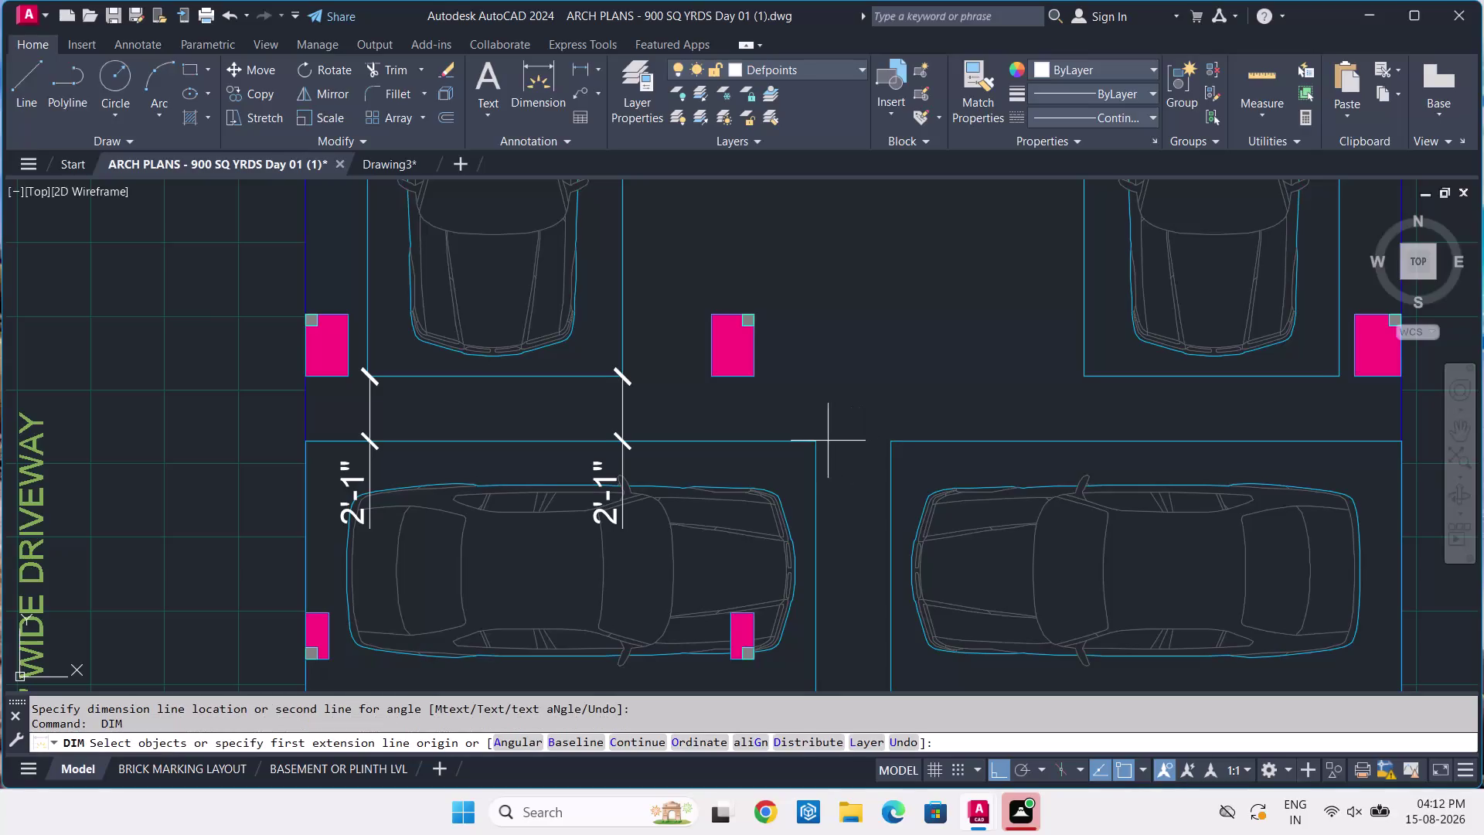
Dimension the 2'-5¼" gap between the lower parking bays, then switch to the Drawing3 tab.
click(816, 439)
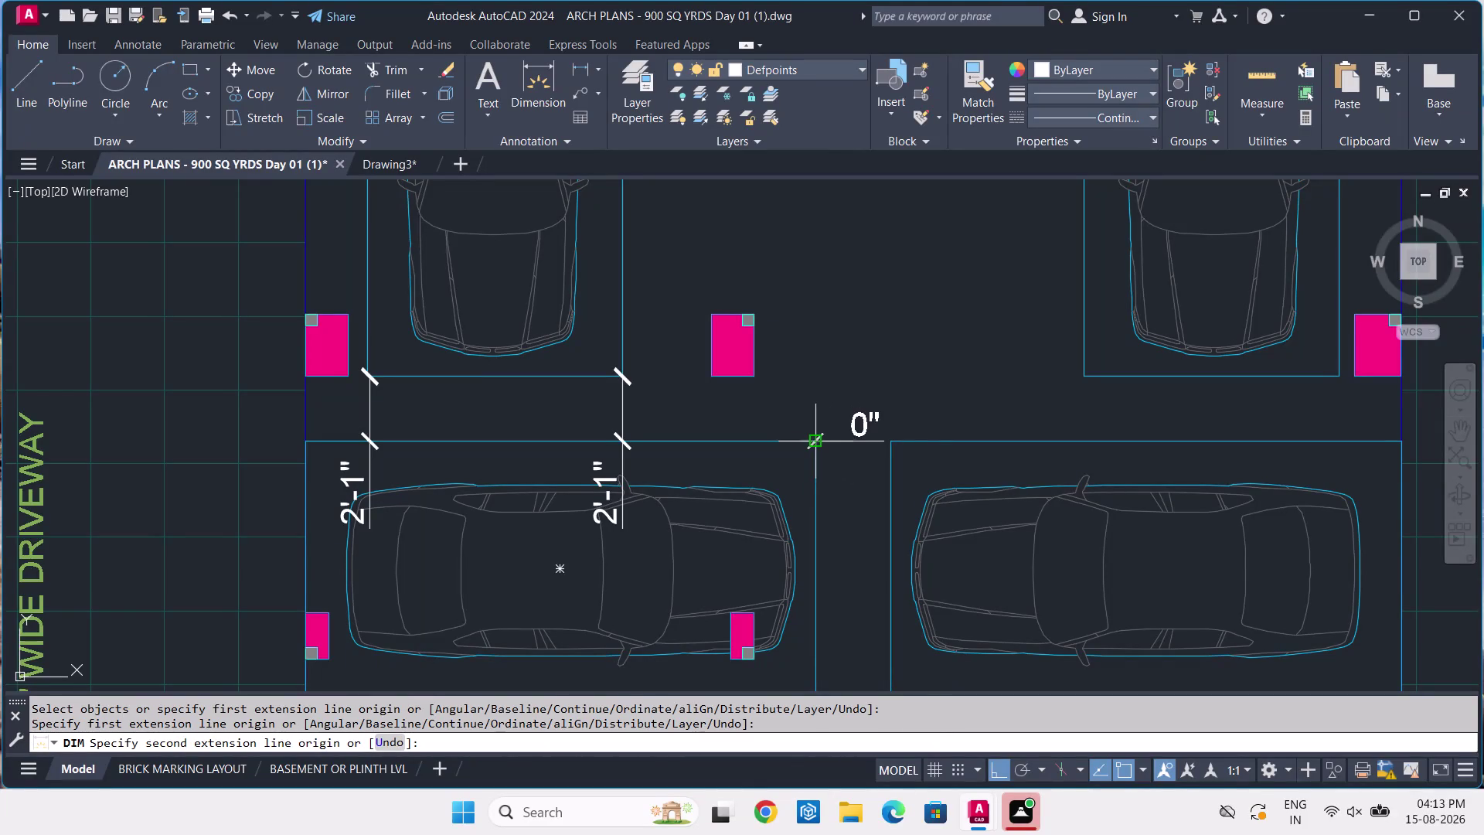
click(892, 444)
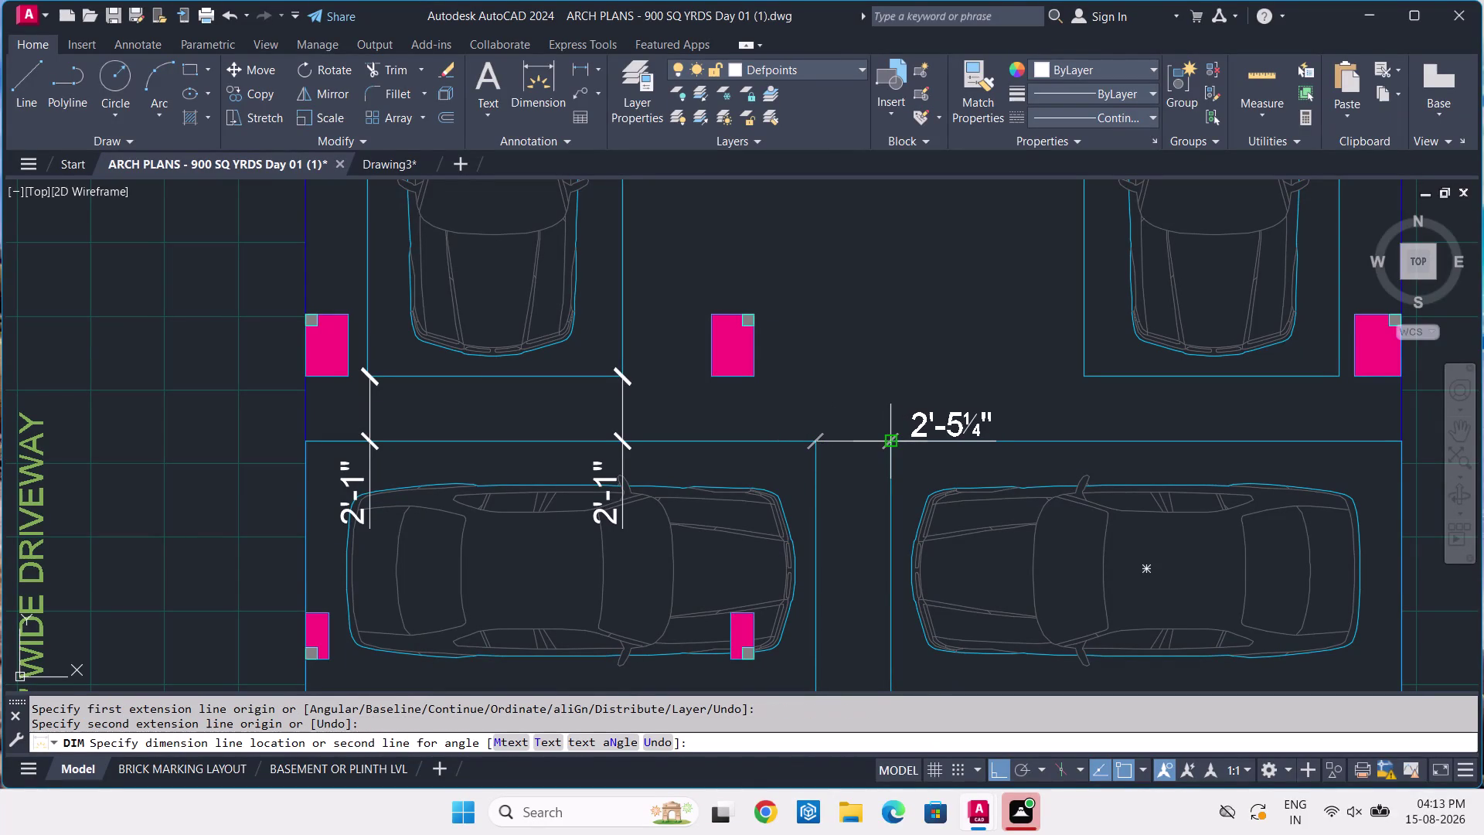
click(893, 445)
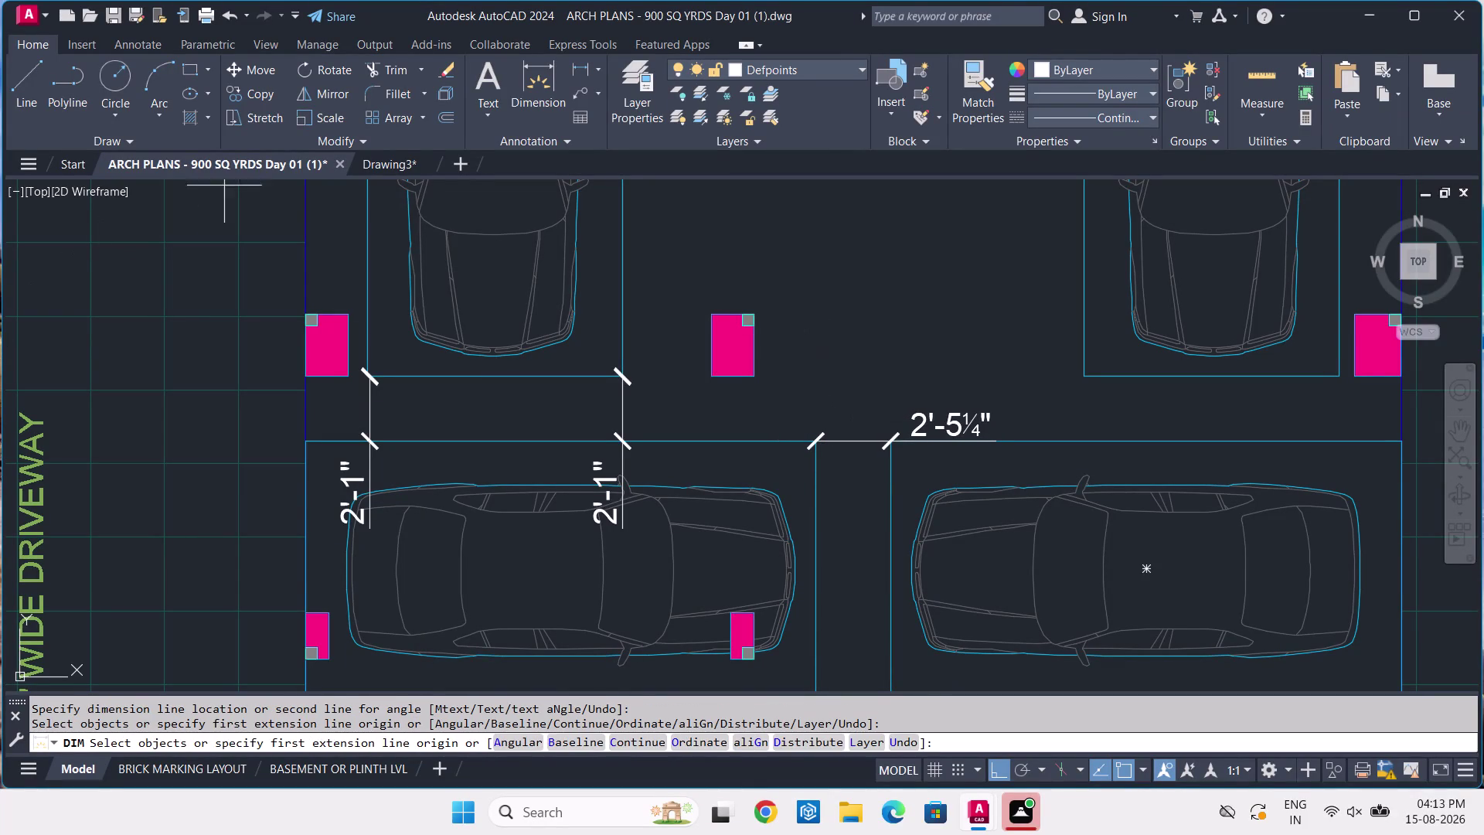
click(403, 162)
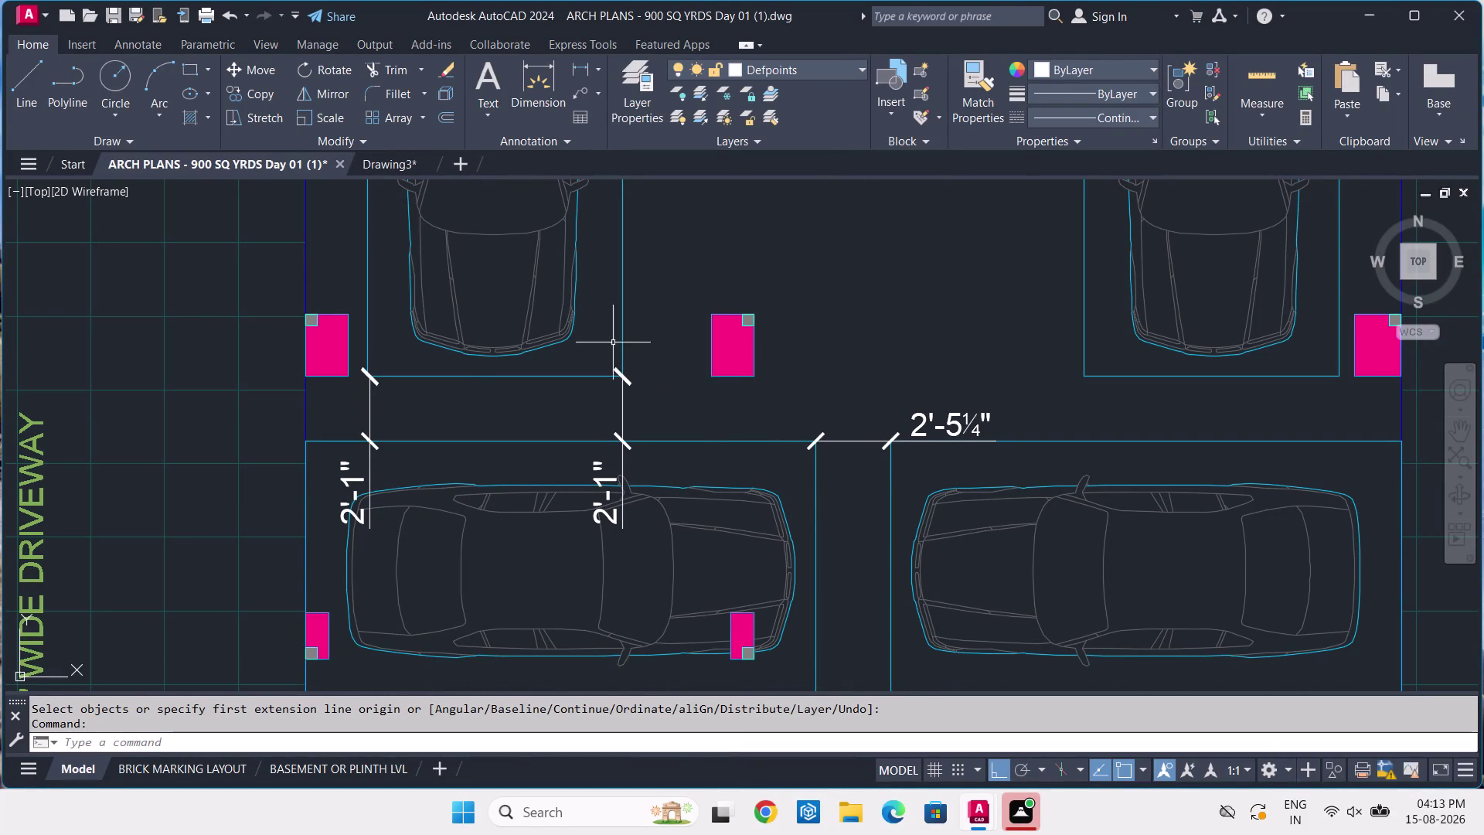
click(420, 169)
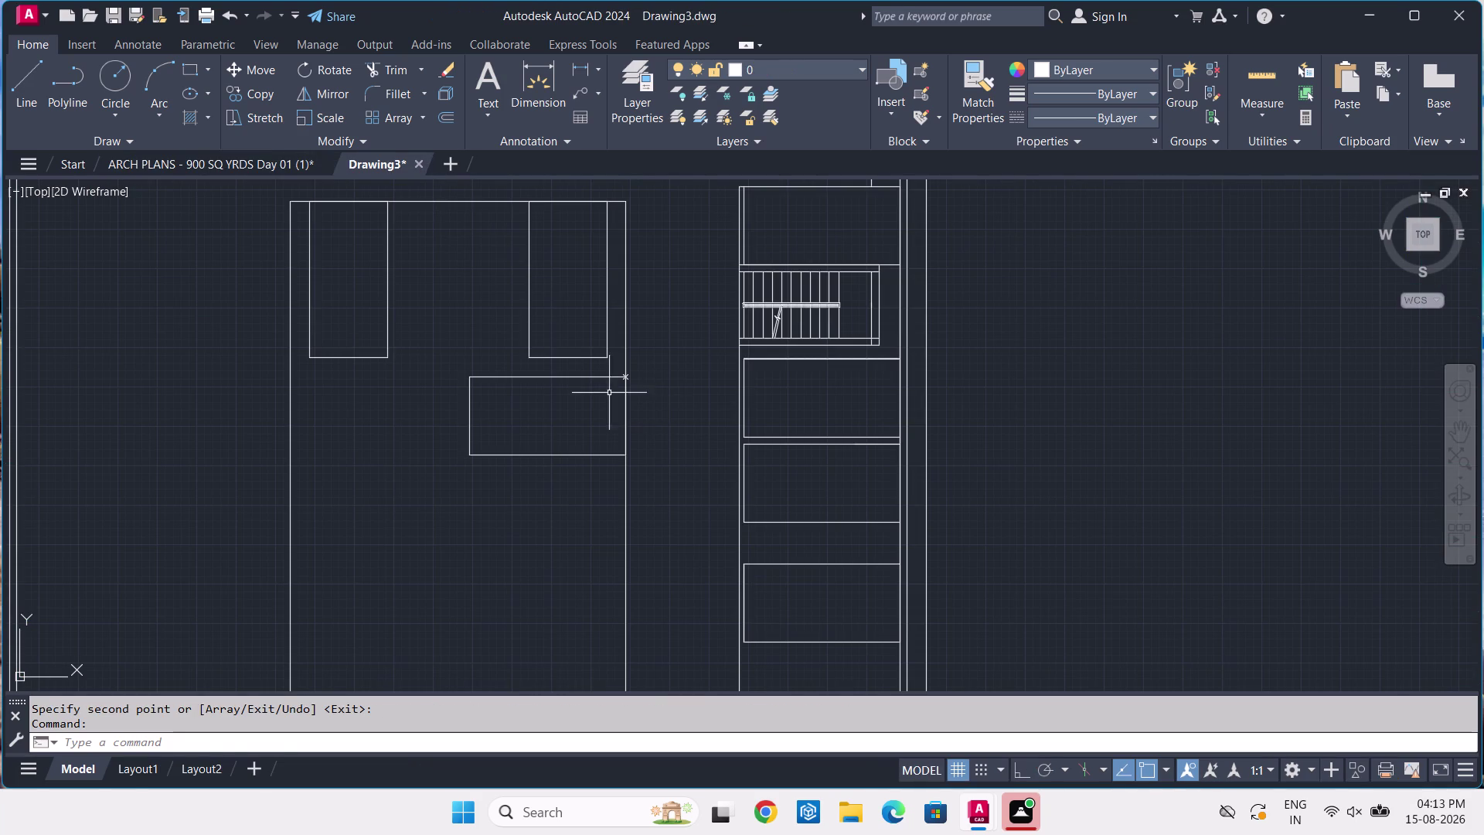
Copy the small rectangle from its top corner down to its lower corner.
click(586, 440)
click(576, 455)
click(576, 454)
click(579, 445)
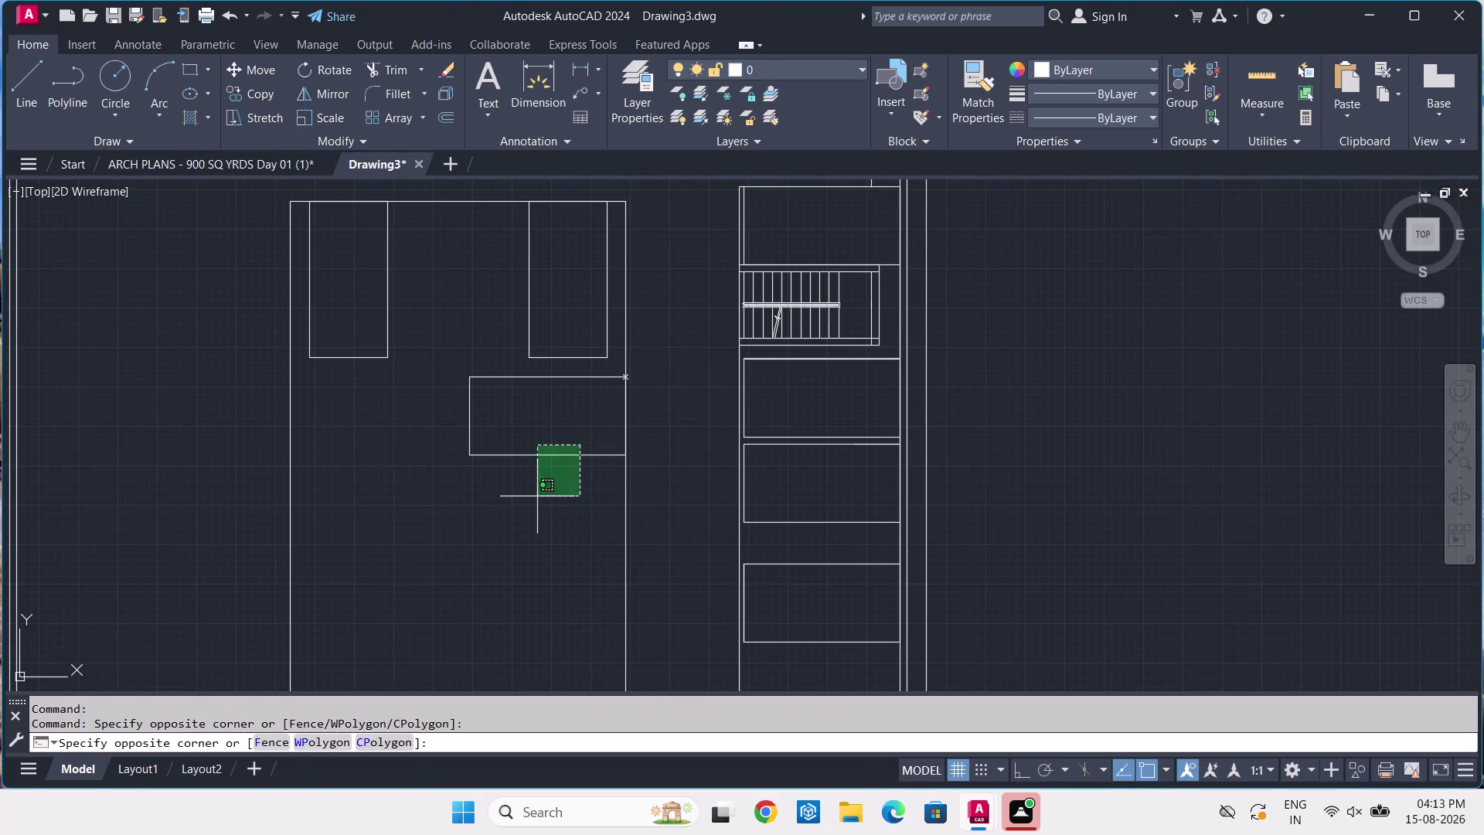
click(537, 496)
key(c)
text(O)
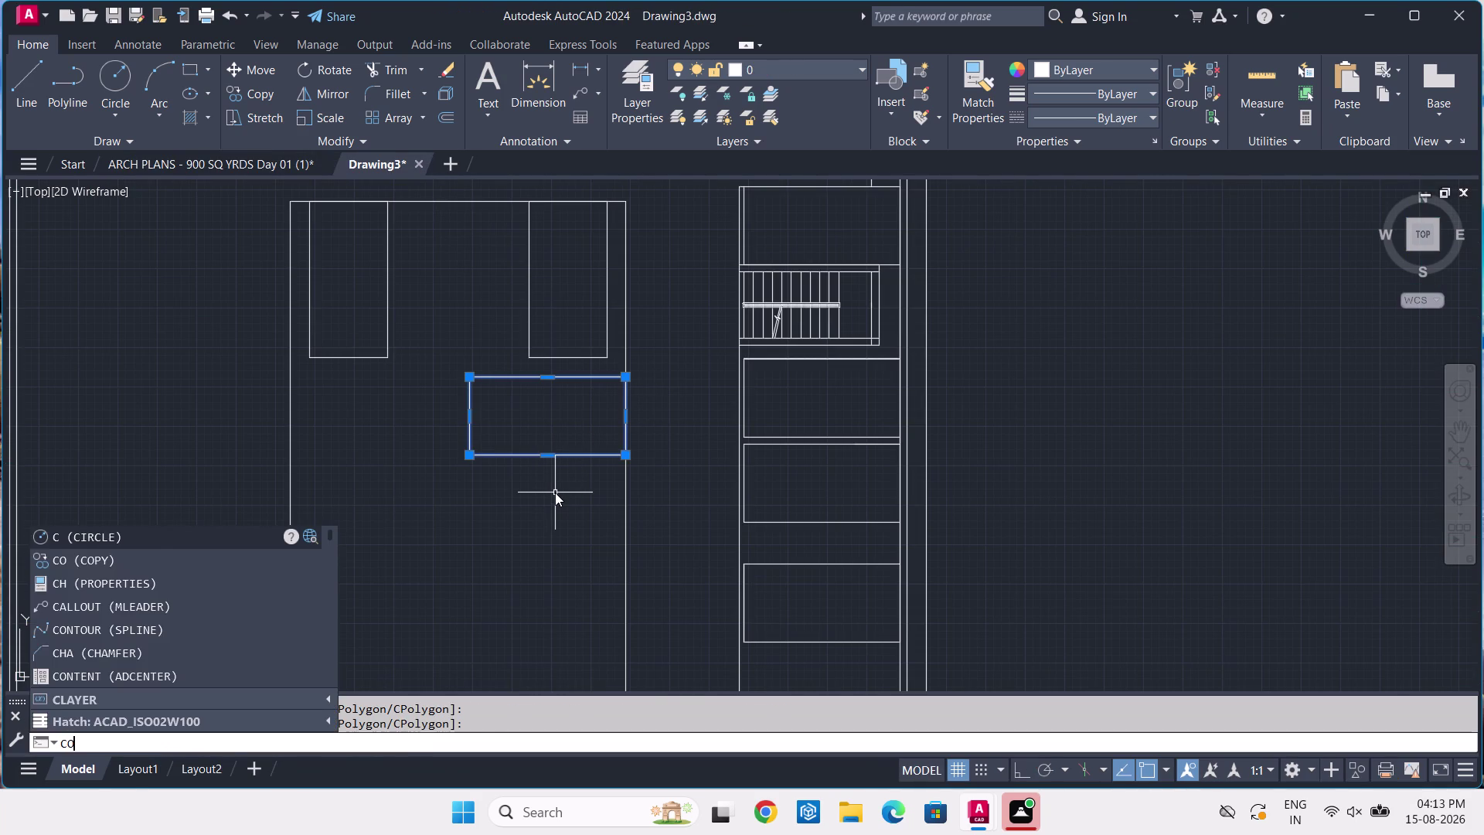
key(space)
scroll(up, 3)
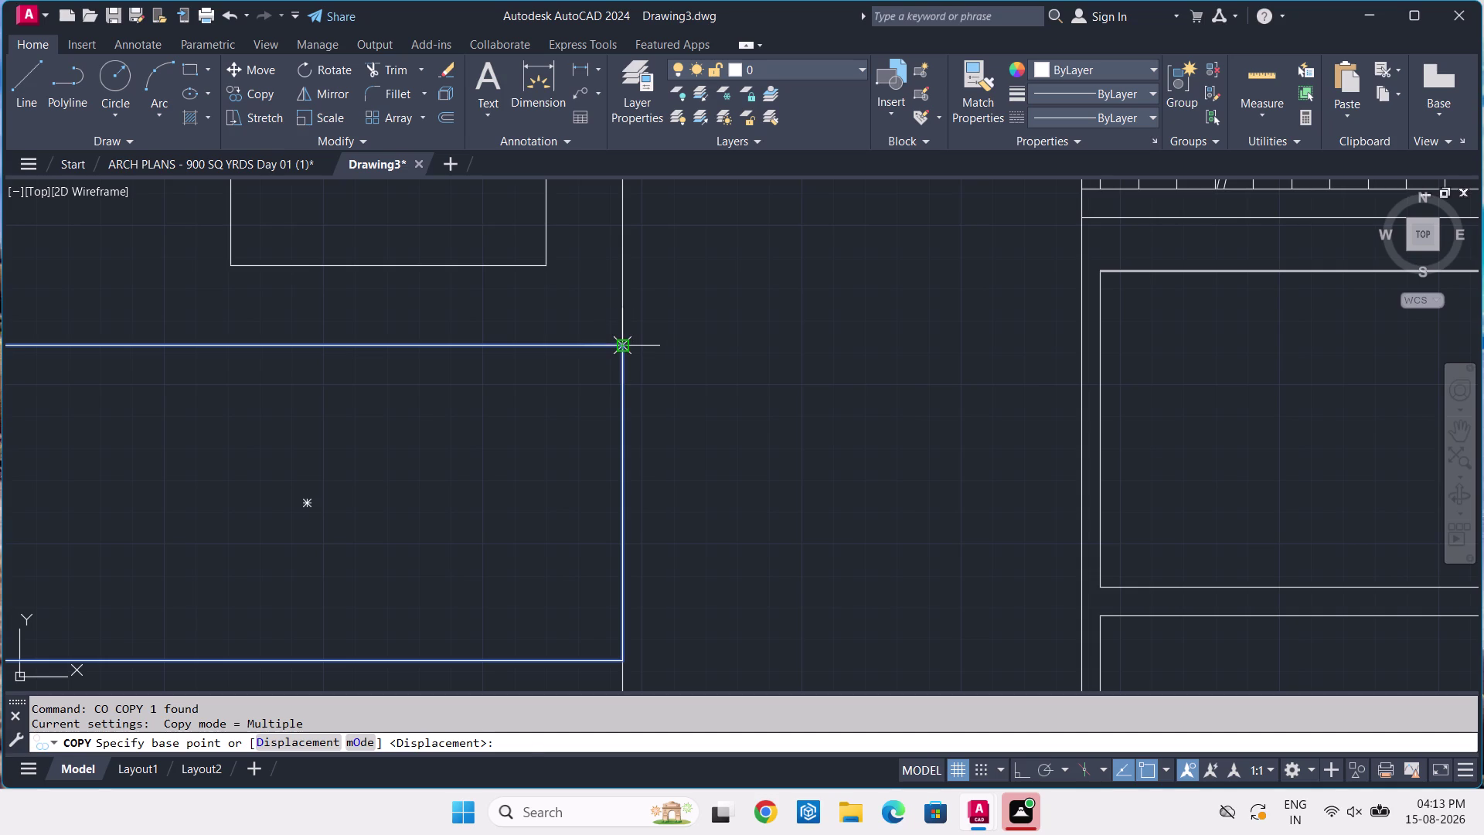
click(625, 345)
middle_drag(609, 538, 602, 427)
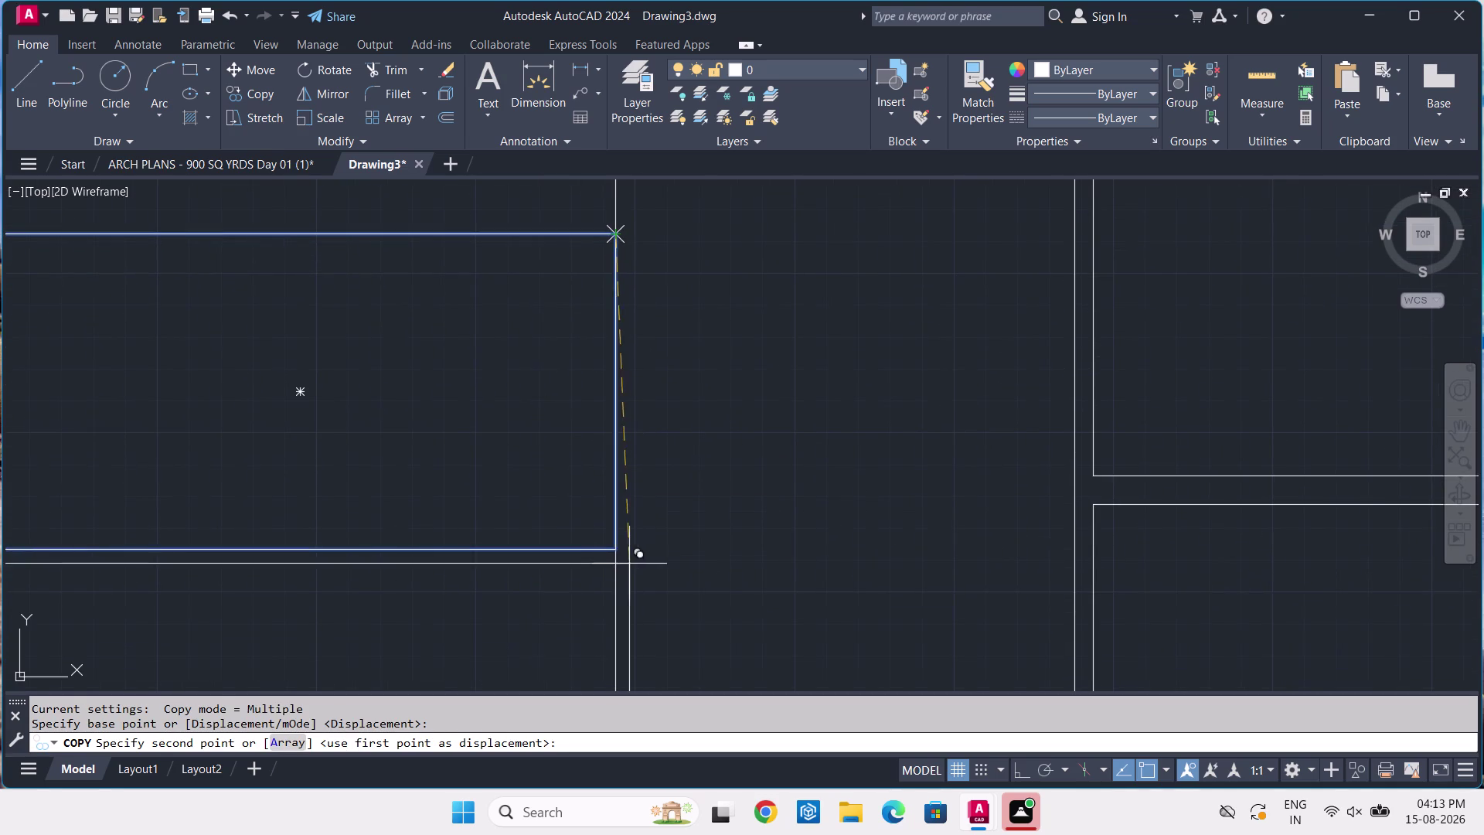
click(615, 552)
key(space)
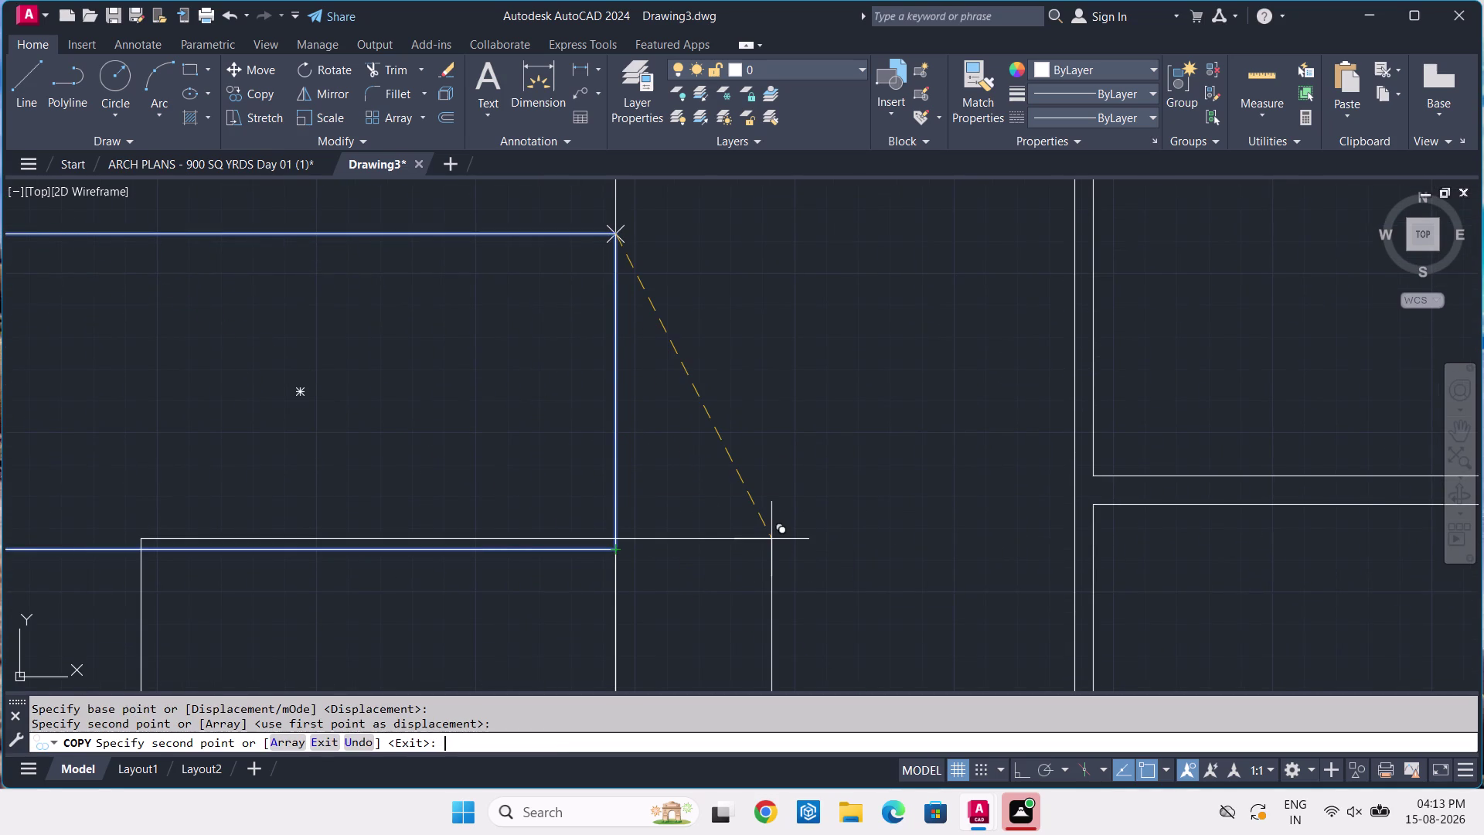
Erase the stray point marker.
scroll(up, 3)
drag(664, 205, 679, 257)
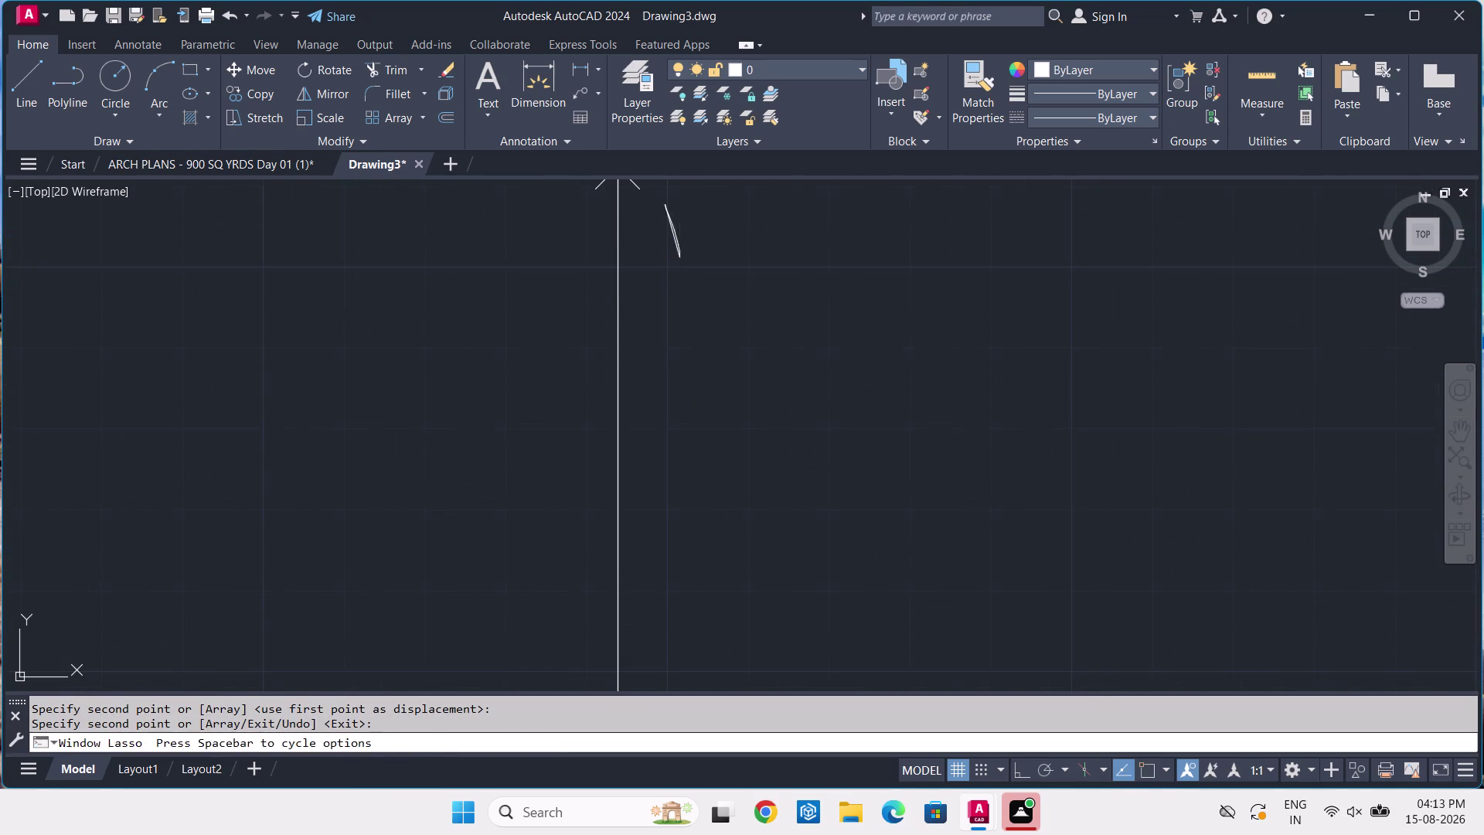
middle_drag(680, 244, 728, 414)
click(683, 357)
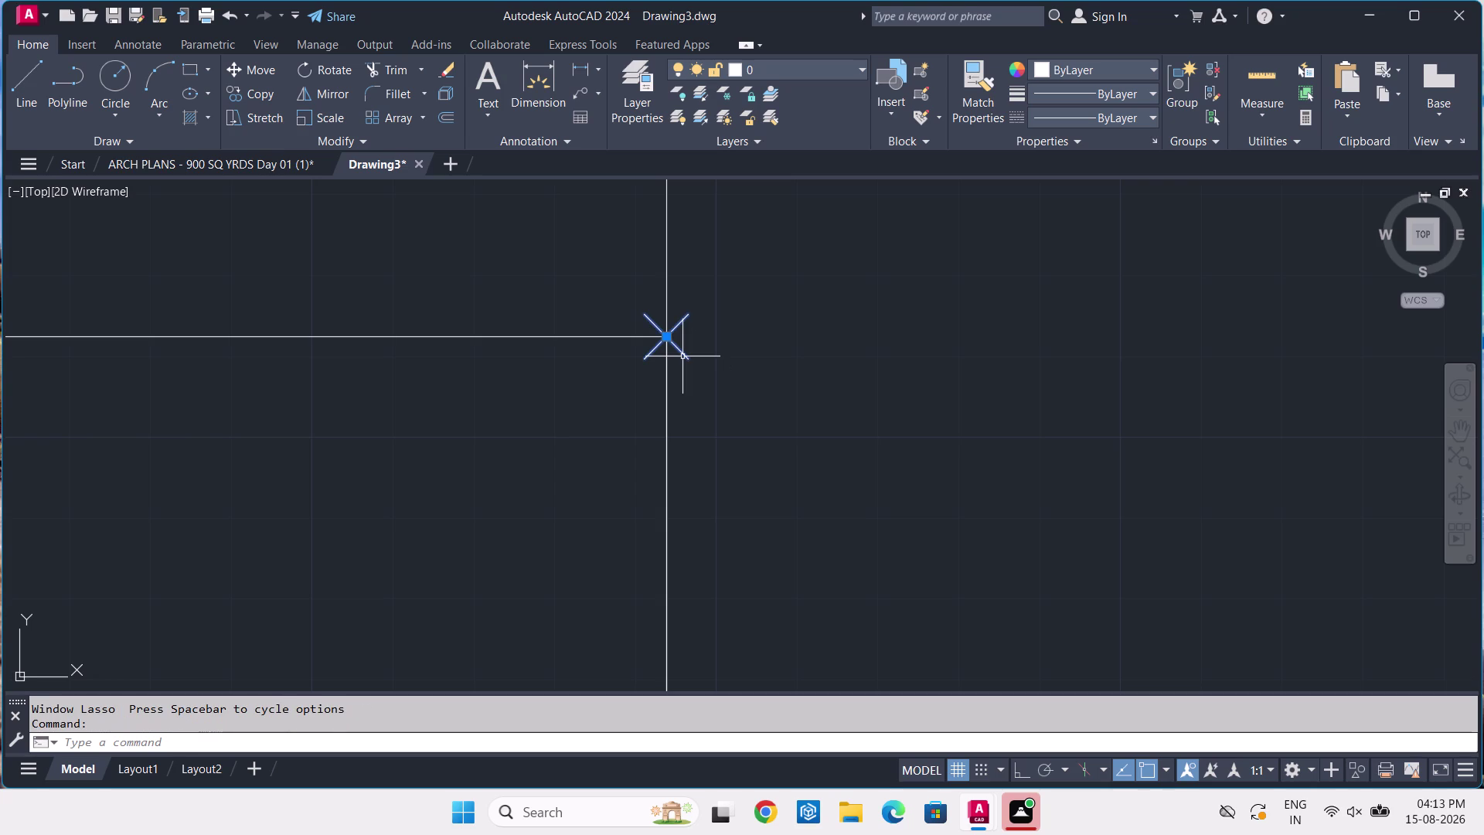
key(Delete)
Place a point tracked 2'-5¼" left of the rectangle's top corner.
text(PO)
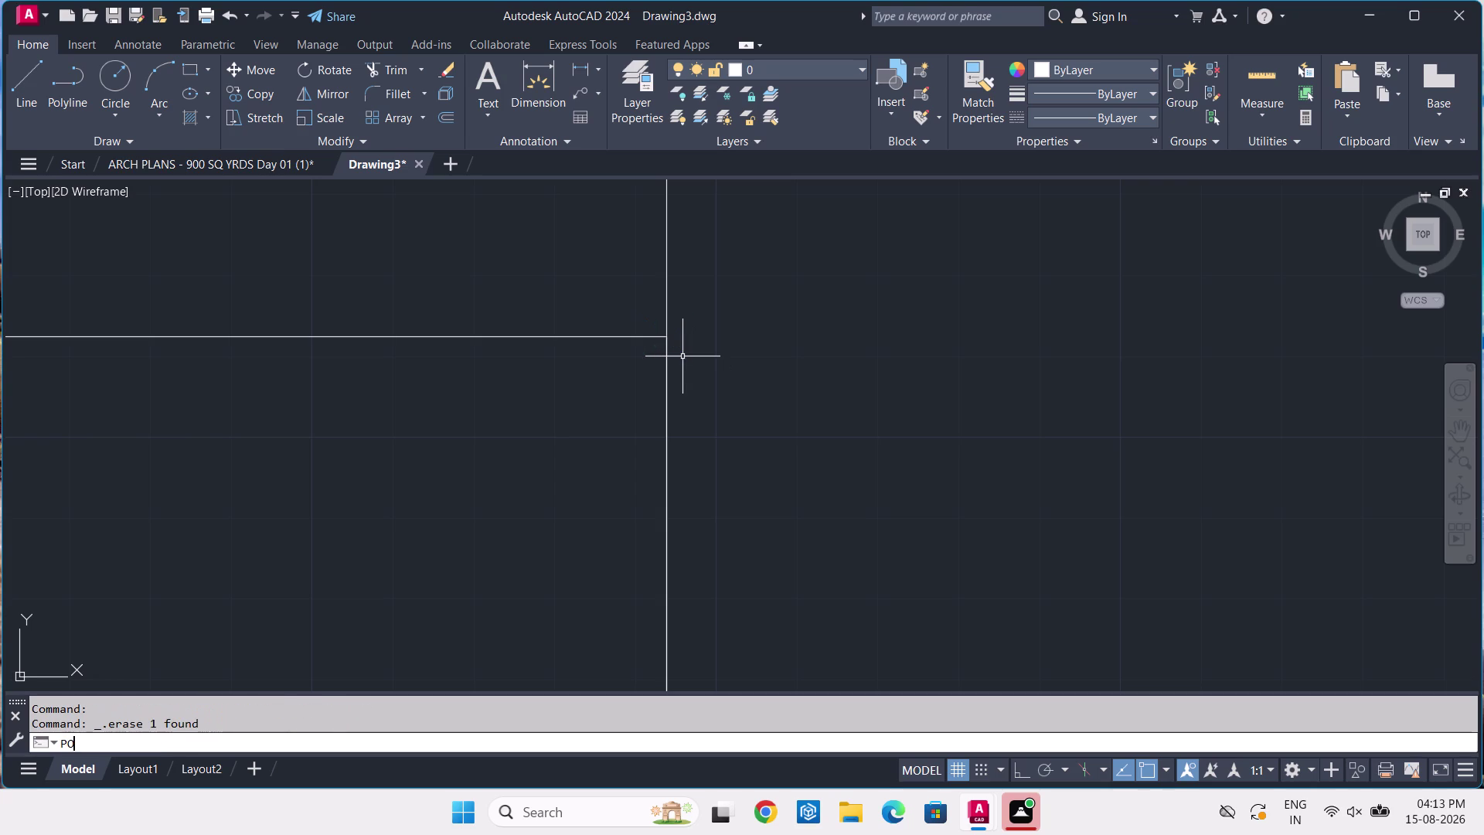
key(space)
text(TK)
key(space)
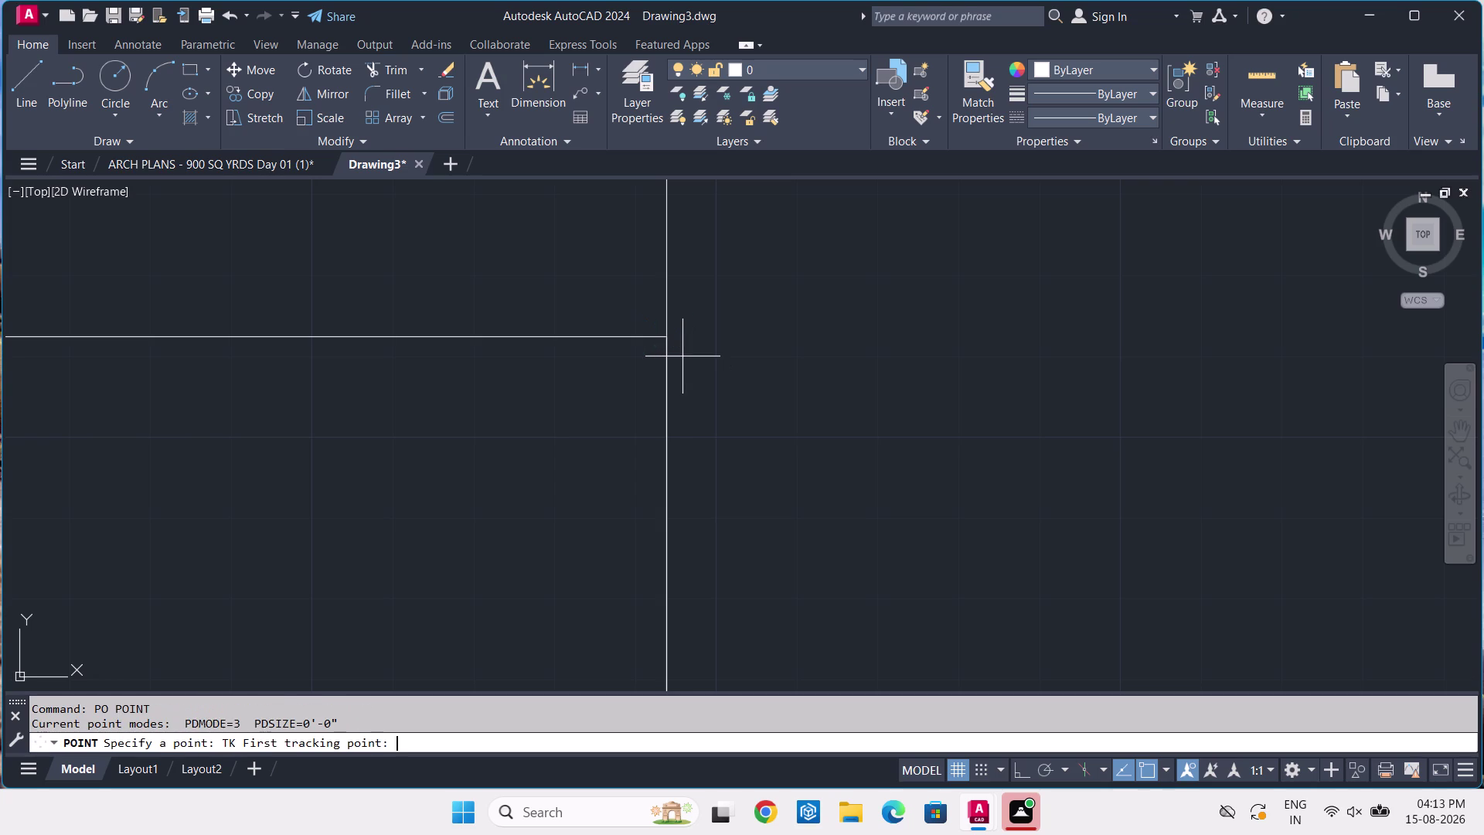
scroll(down, 3)
scroll(down, 3)
middle_drag(413, 405, 527, 501)
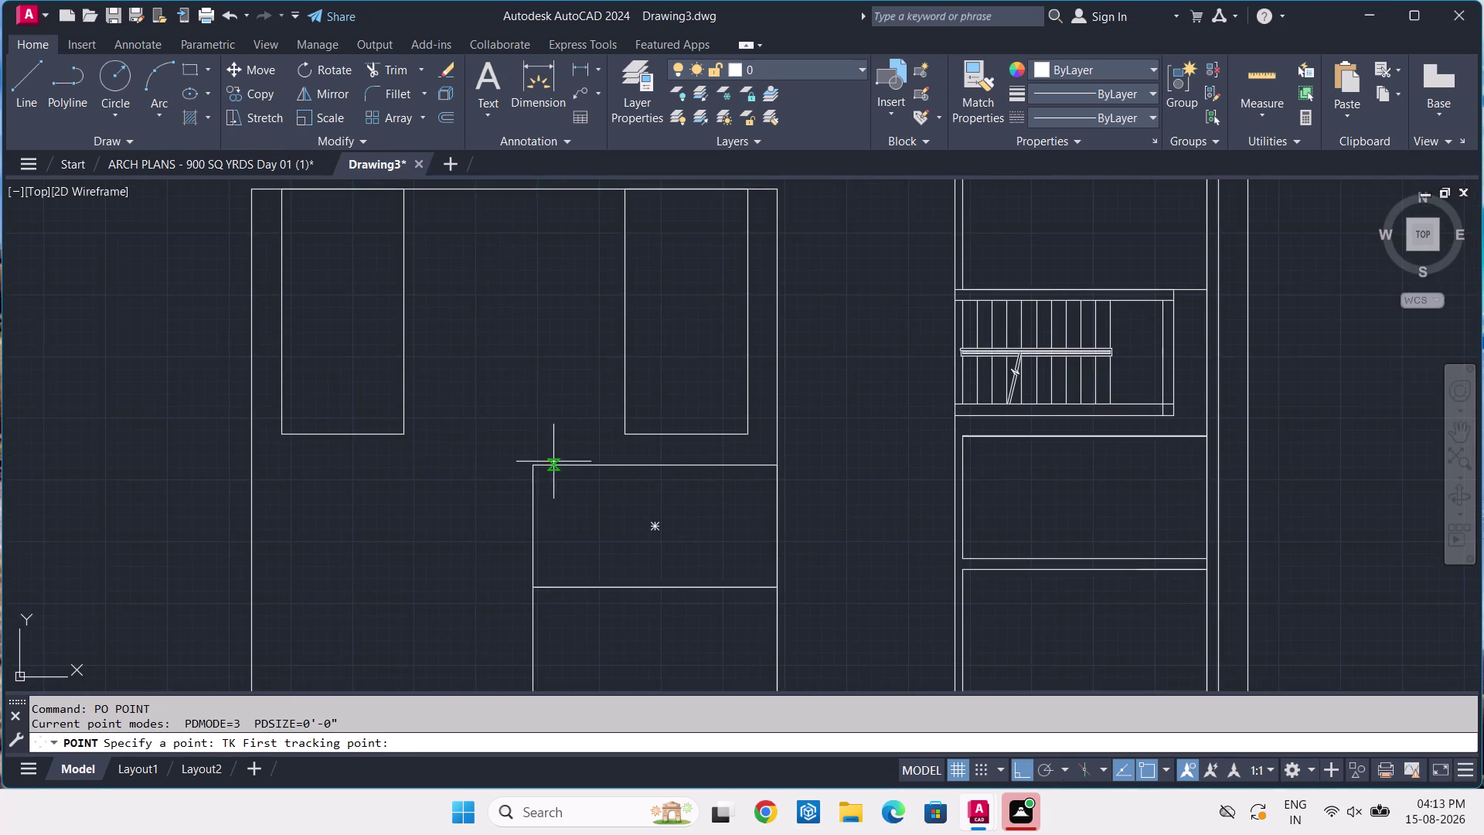
scroll(up, 3)
click(497, 471)
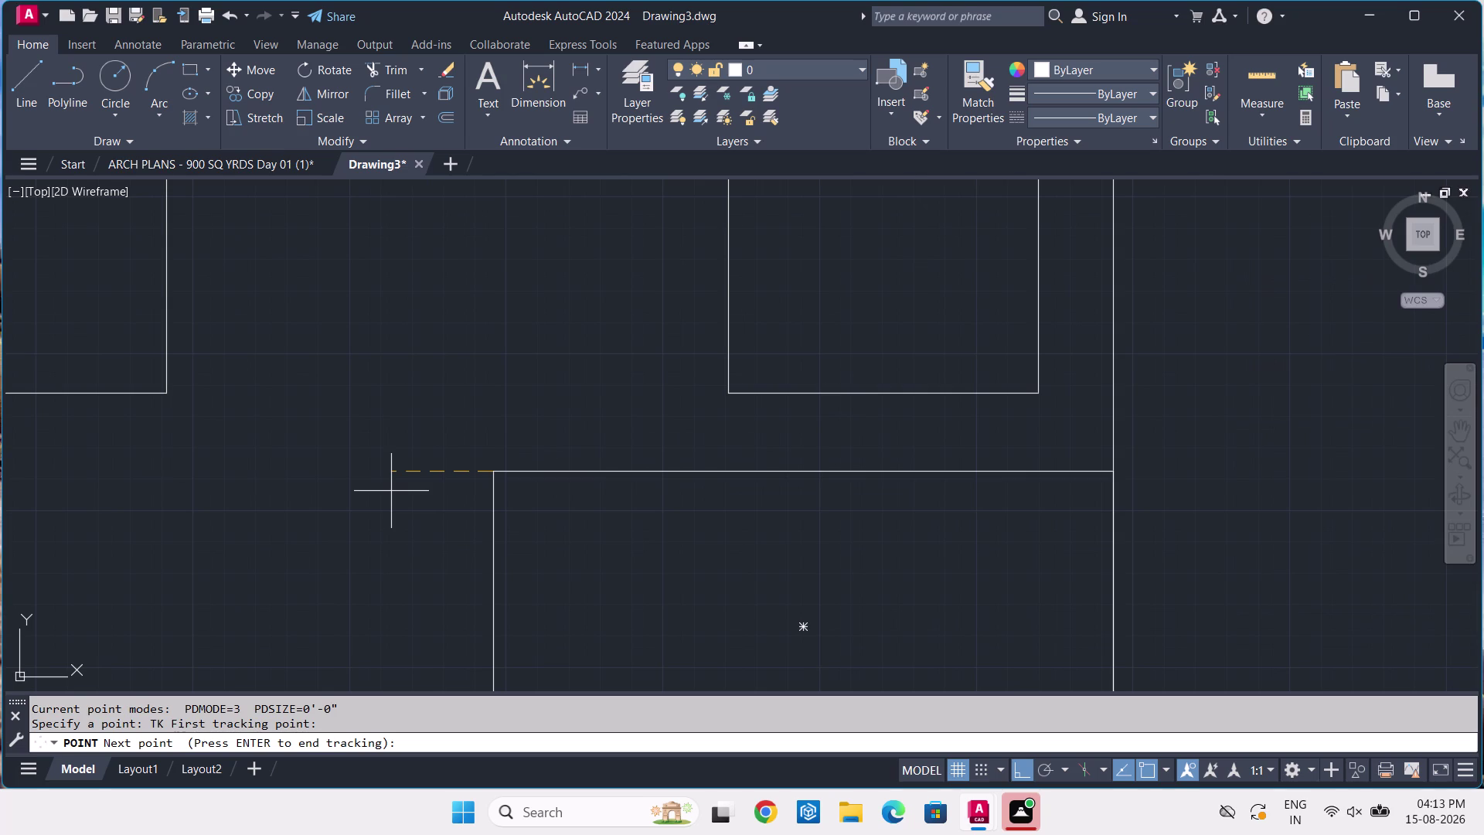
text(2'-)
text(5)
text(-1)
text(/4)
key(Return)
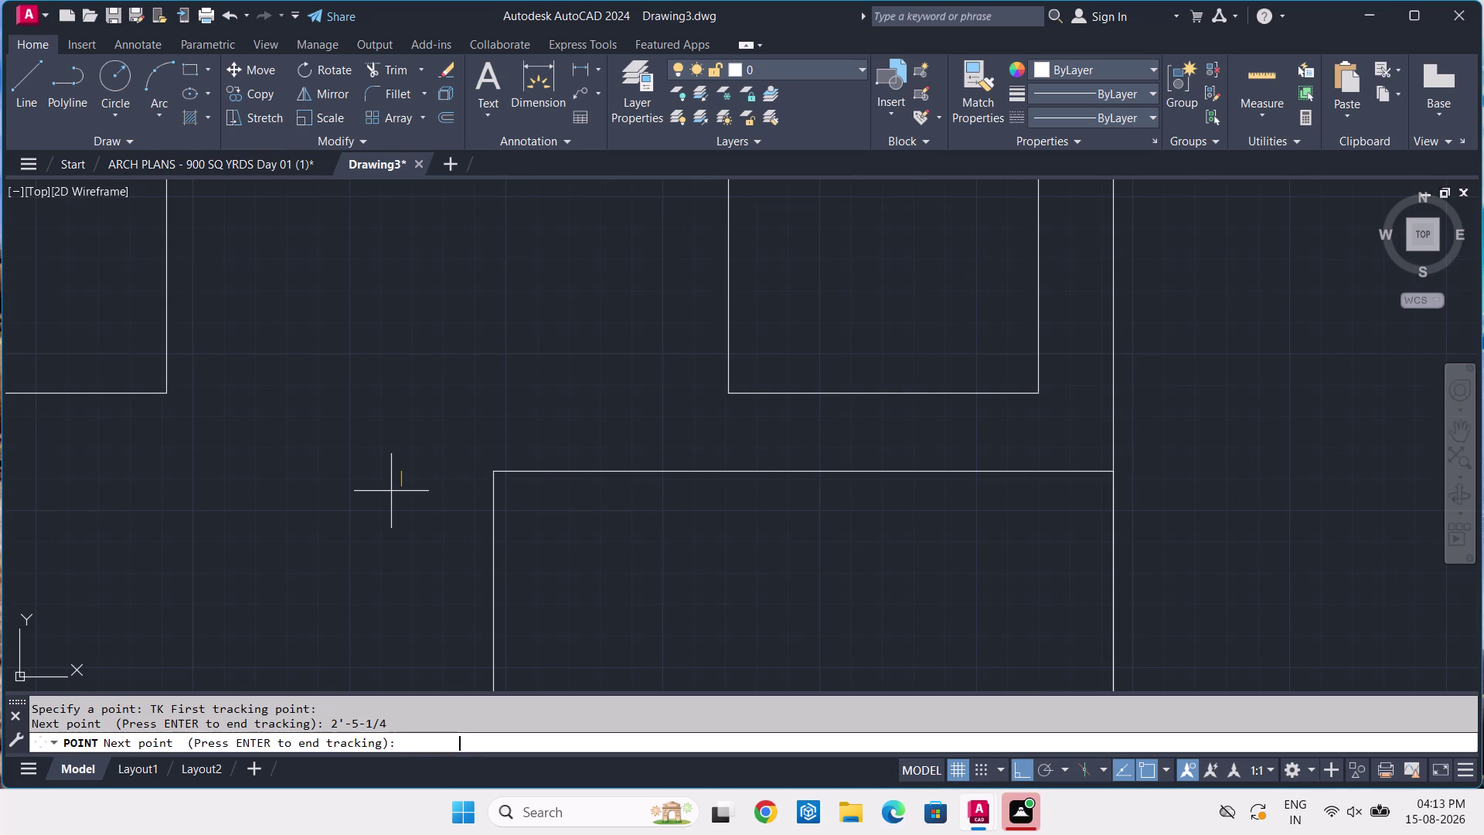
key(Return)
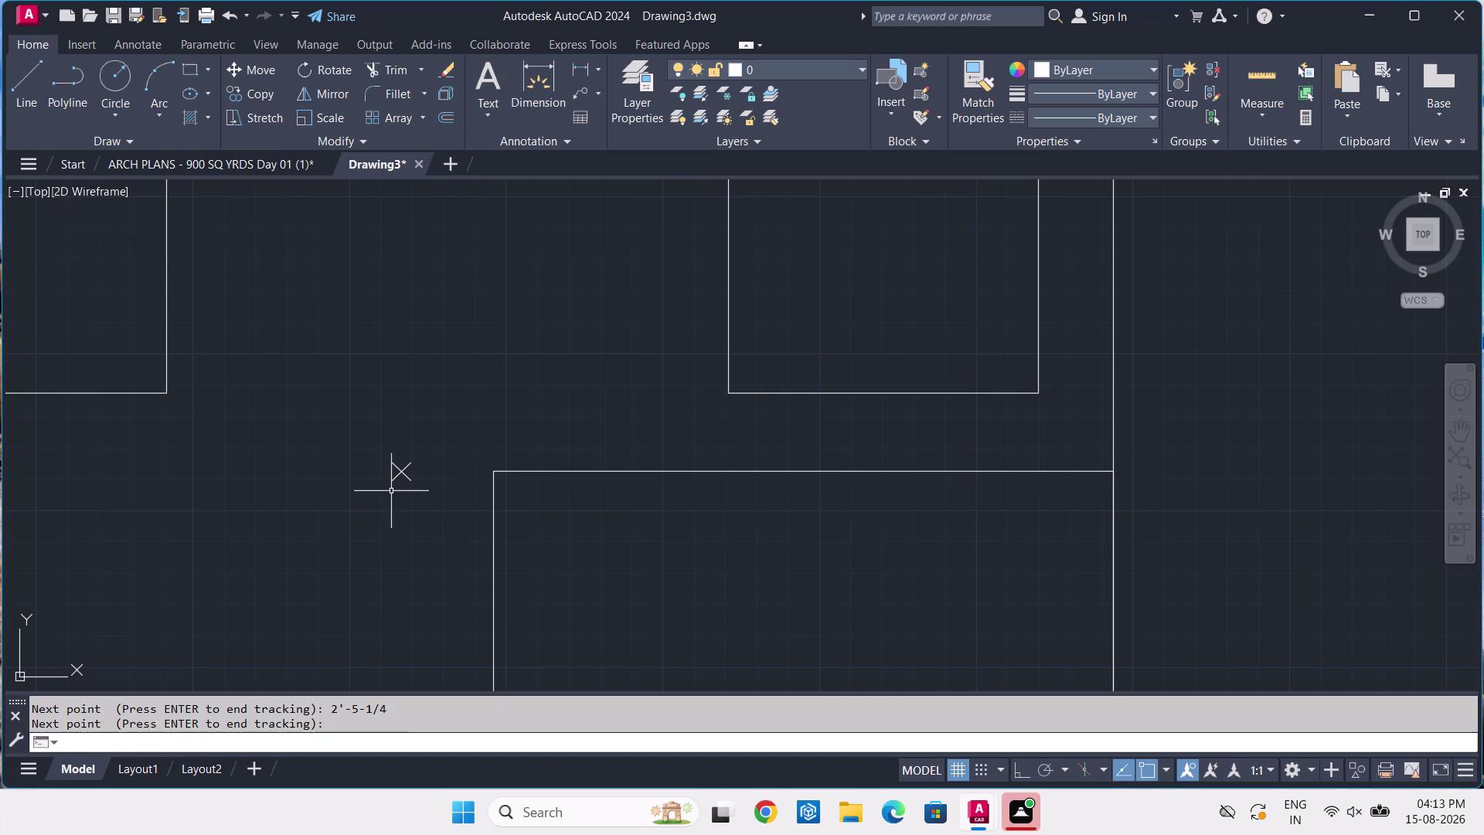
Copy the large block outline from its top-right corner to the marked point and a second spot below.
click(554, 442)
click(469, 518)
text(C)
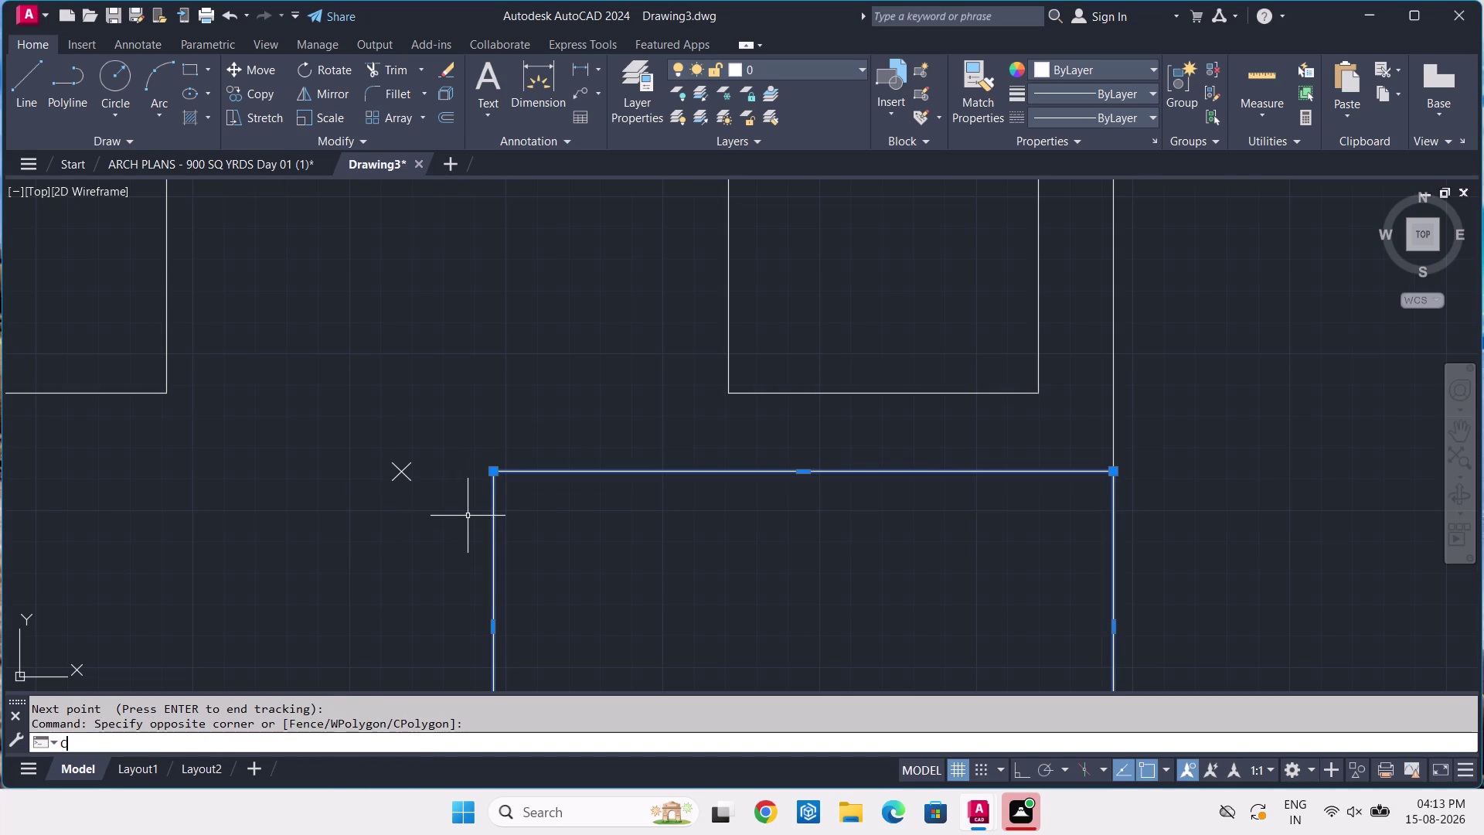
text(O)
key(space)
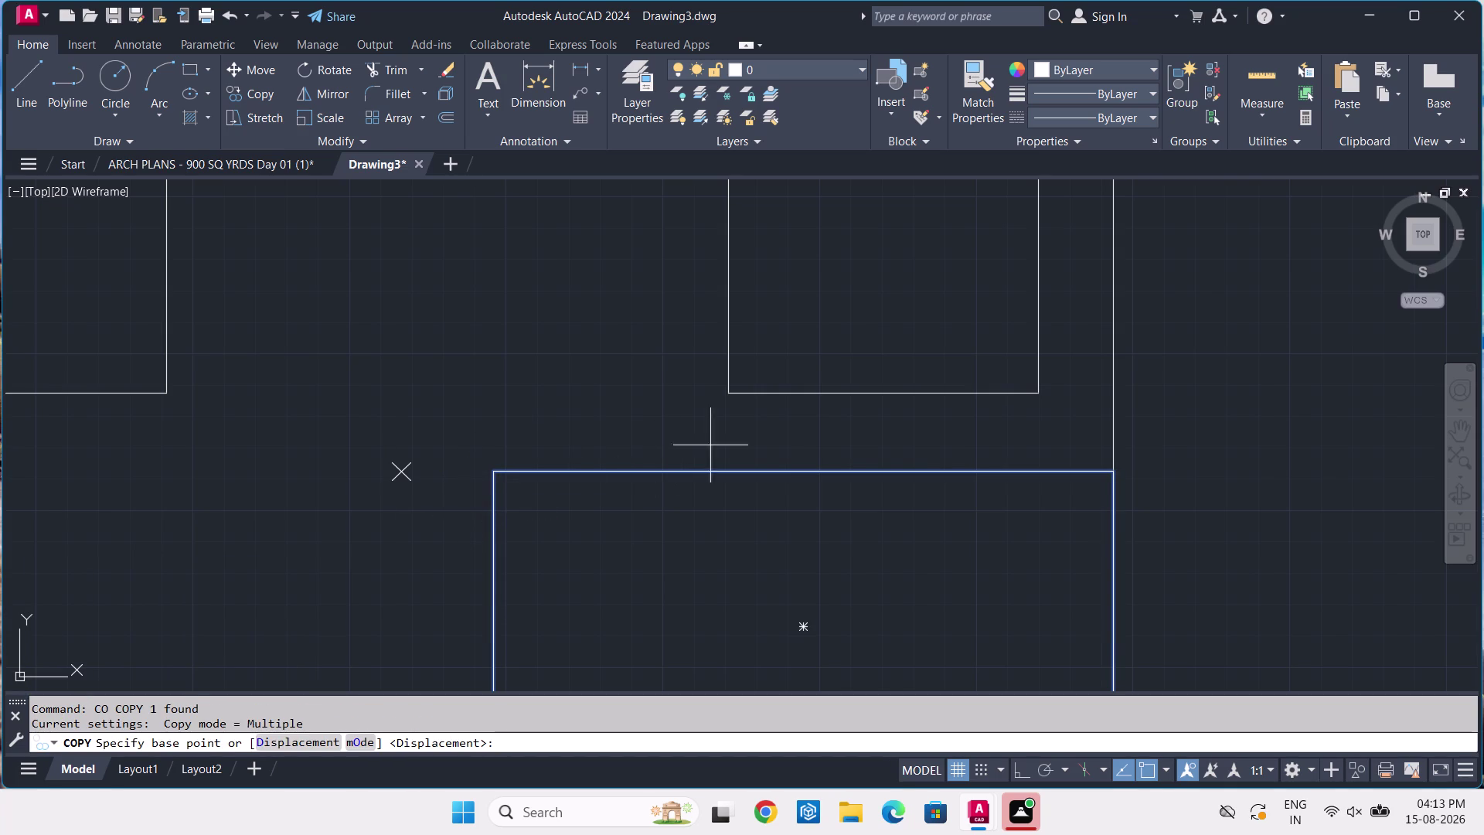
click(1111, 470)
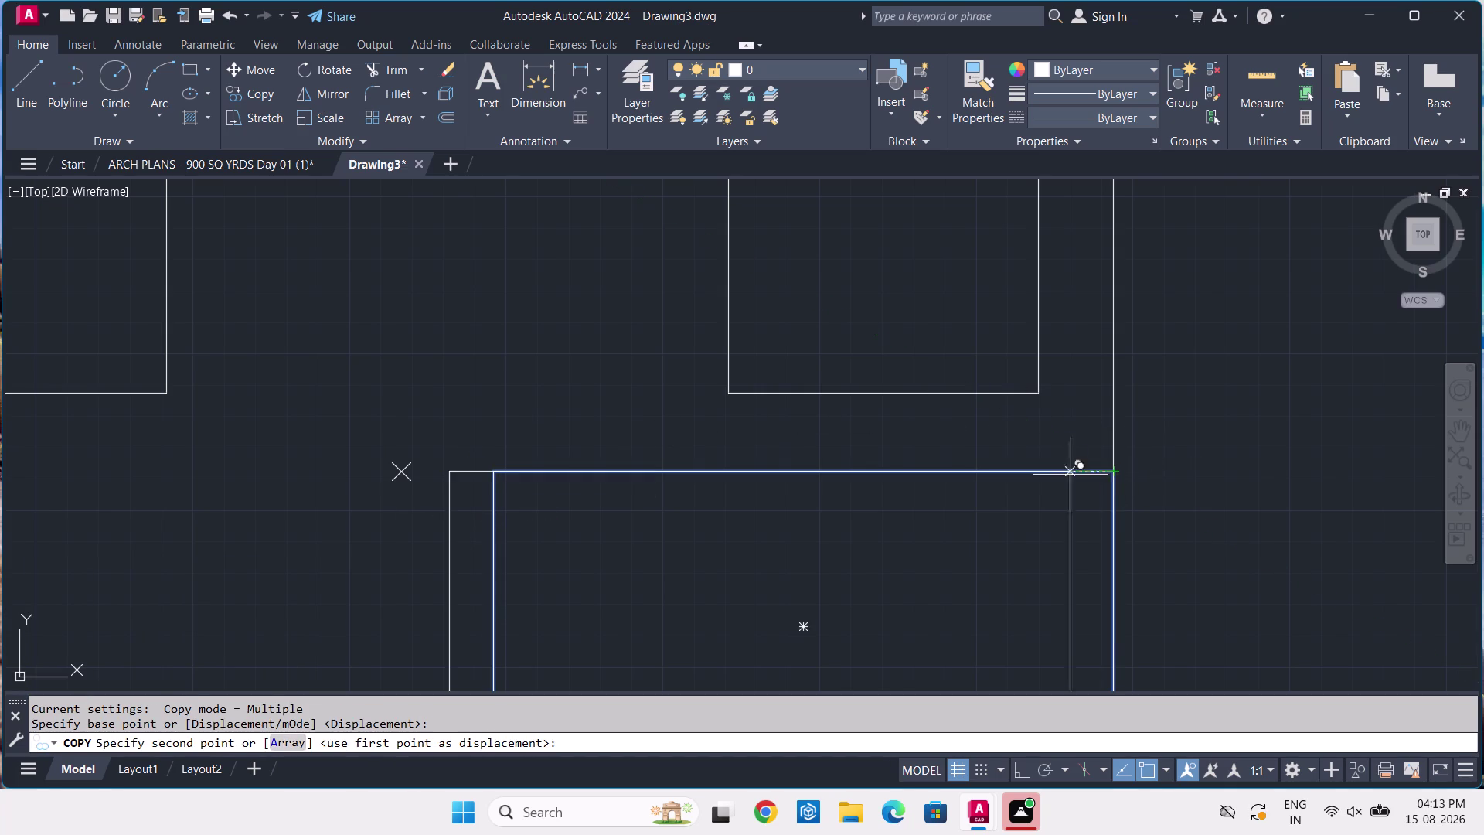
click(398, 475)
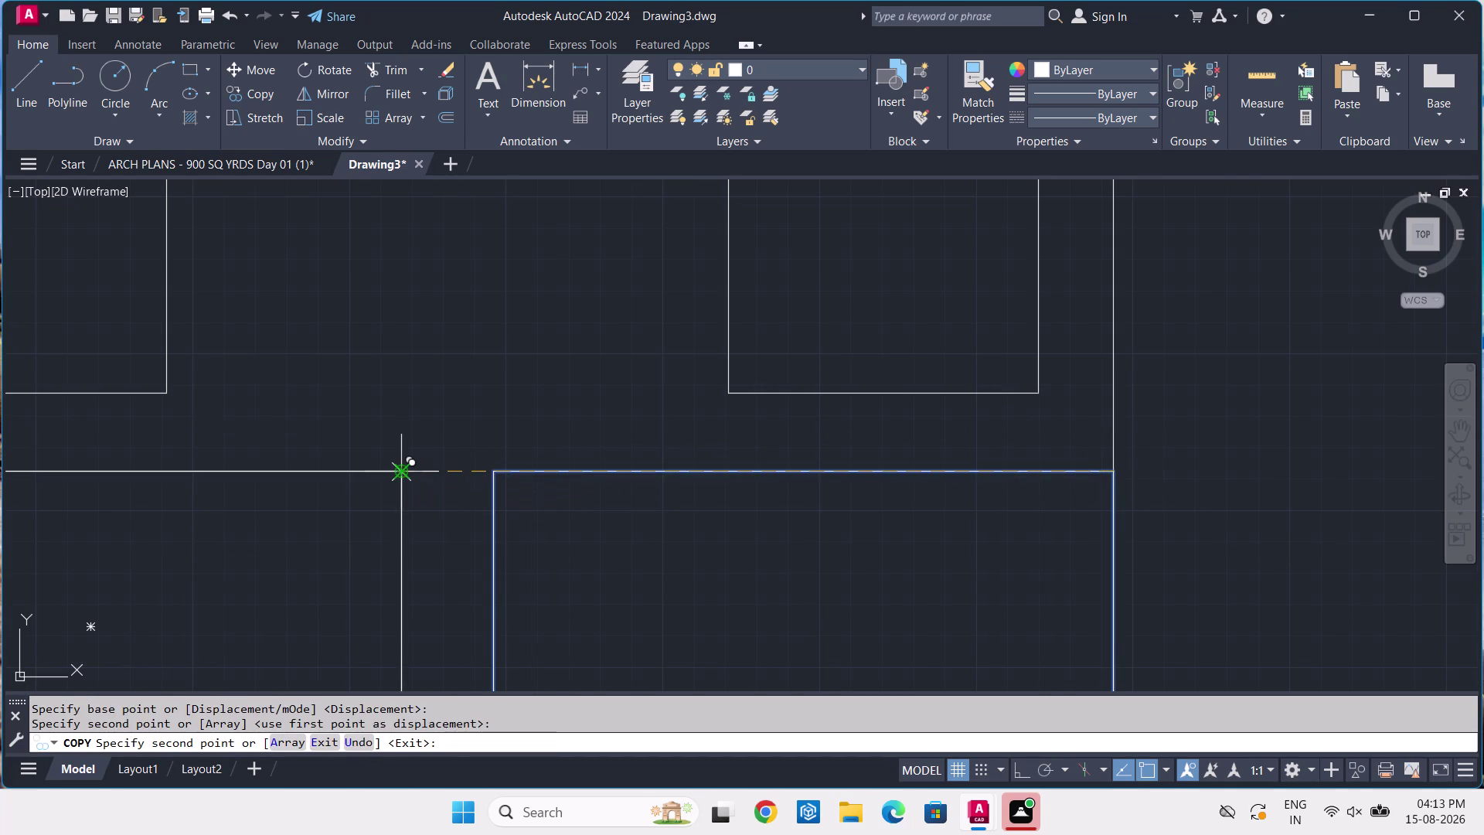
middle_drag(413, 533, 558, 359)
scroll(down, 3)
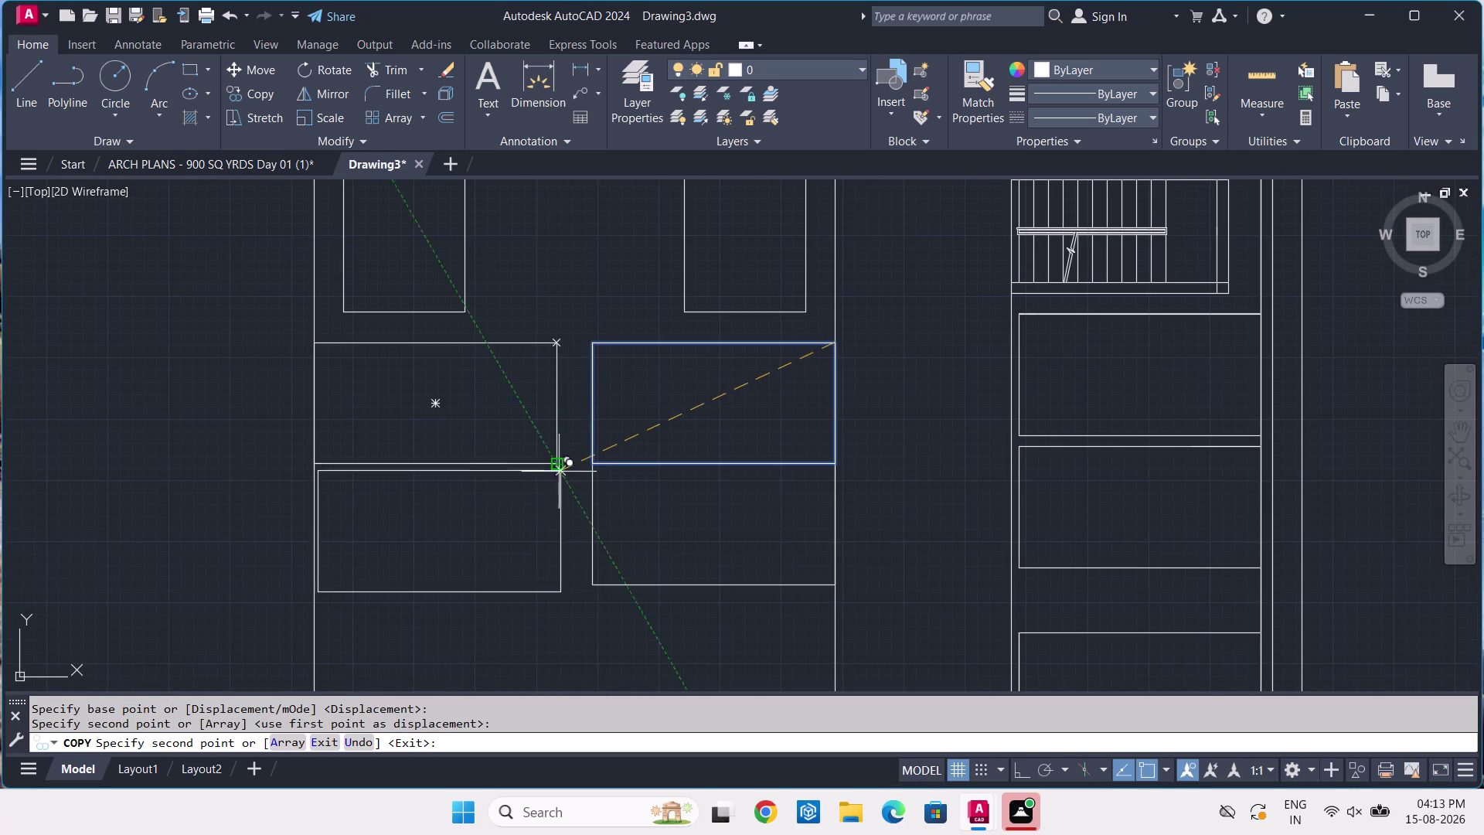
click(555, 466)
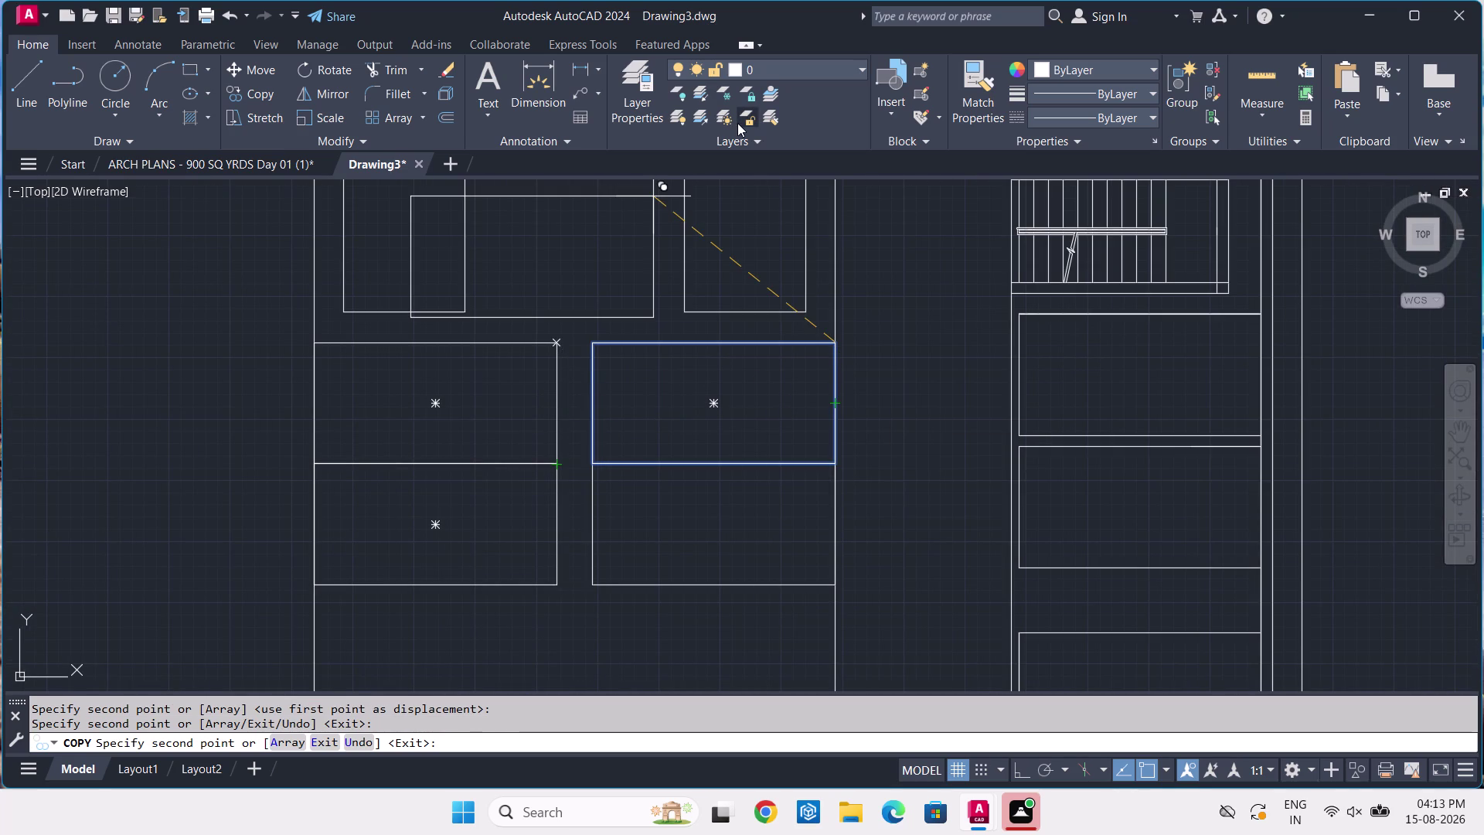
key(space)
Delete the helper point marker and return to the cellar parking plan.
scroll(up, 3)
scroll(up, 3)
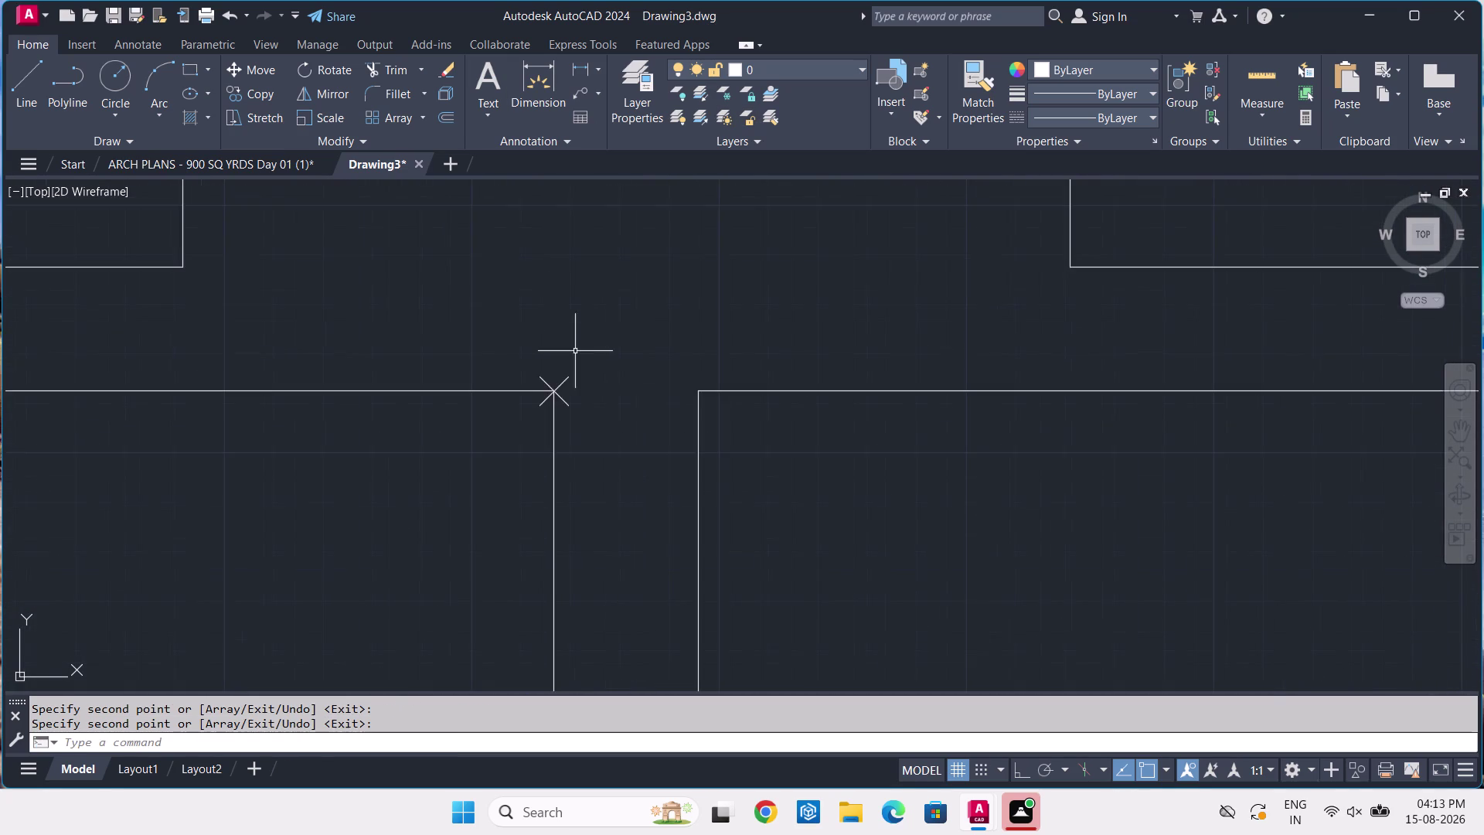
scroll(up, 3)
click(559, 394)
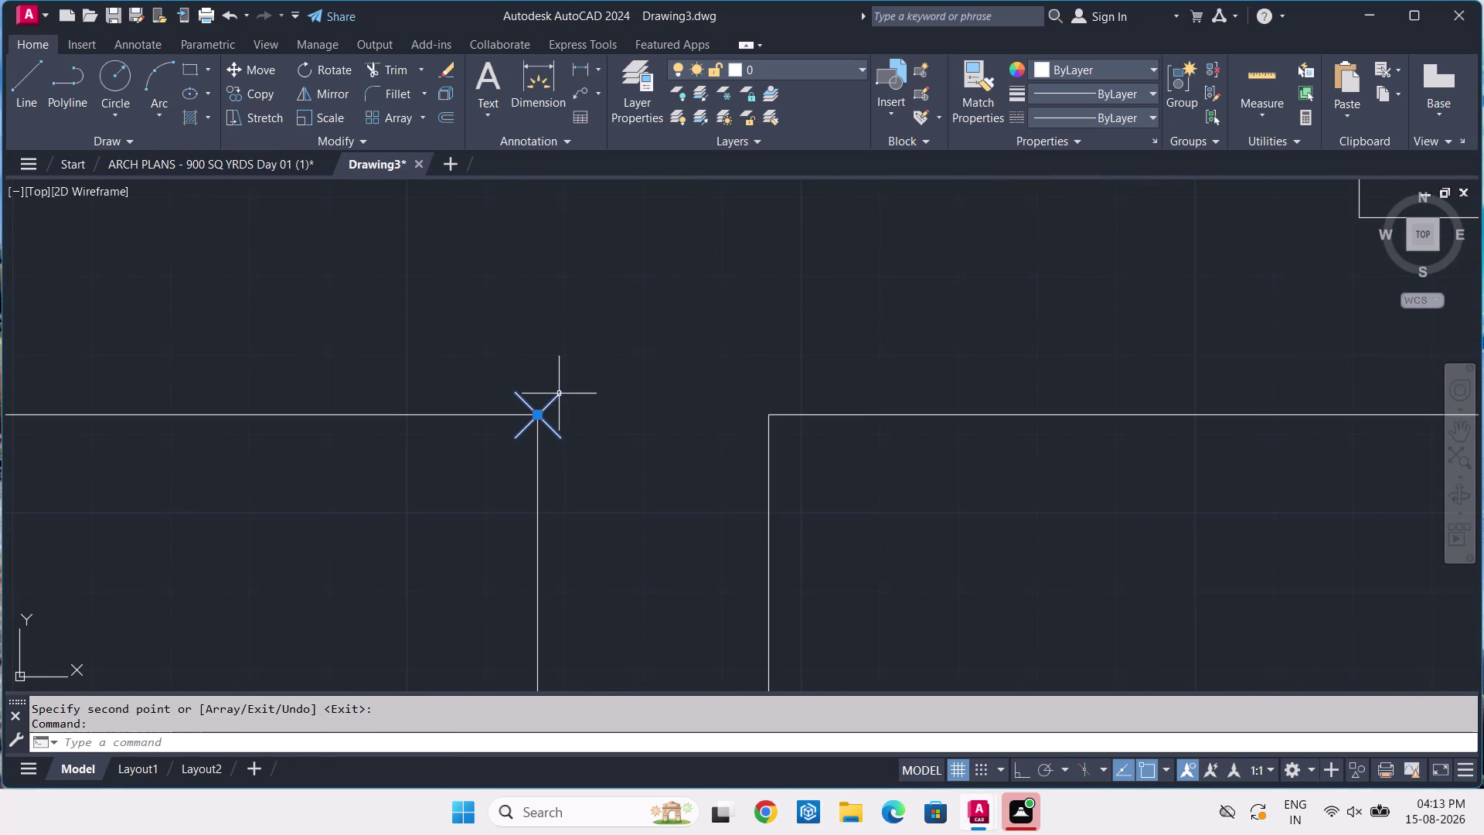
key(Delete)
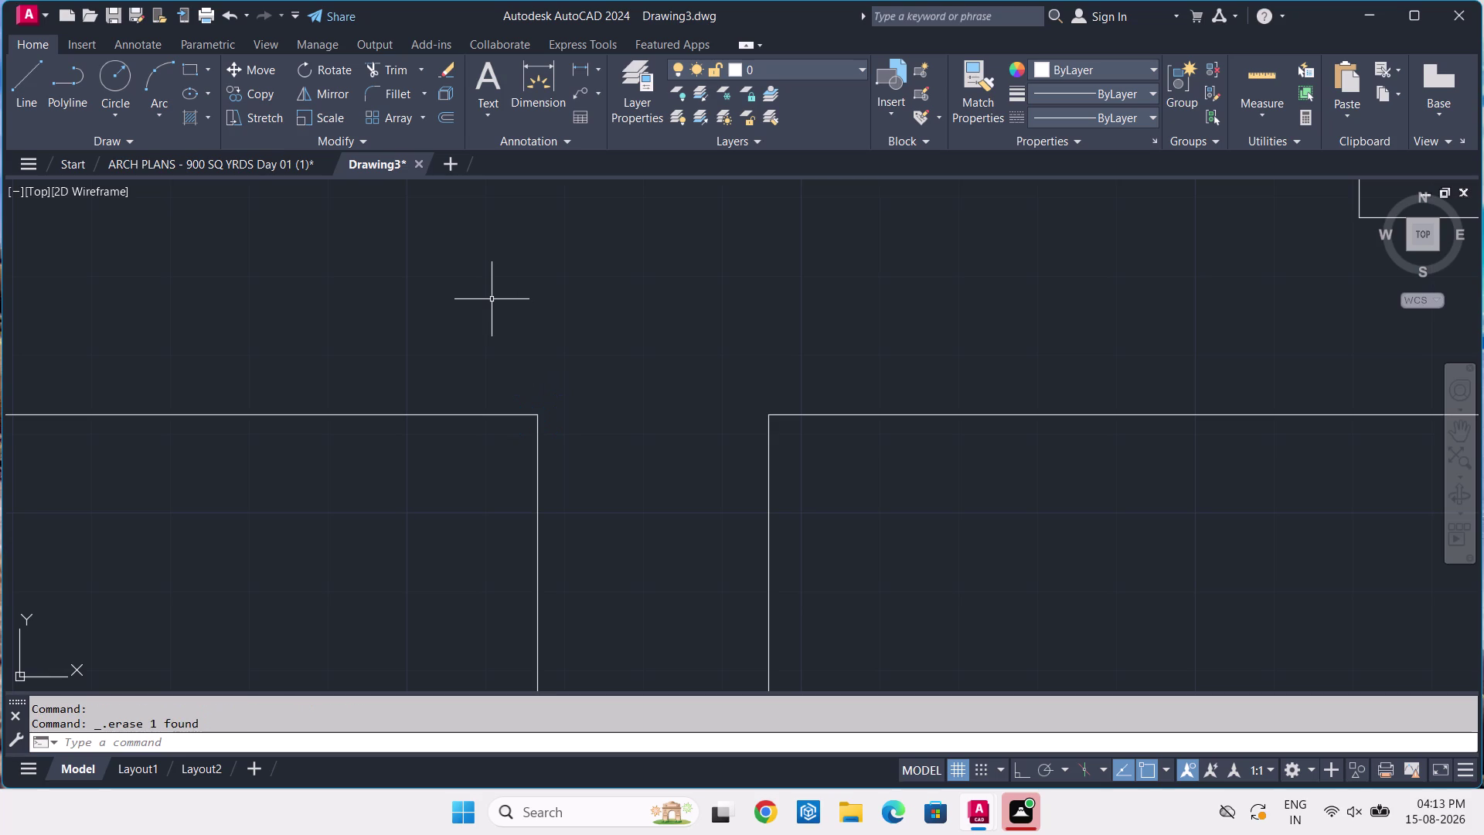
click(227, 173)
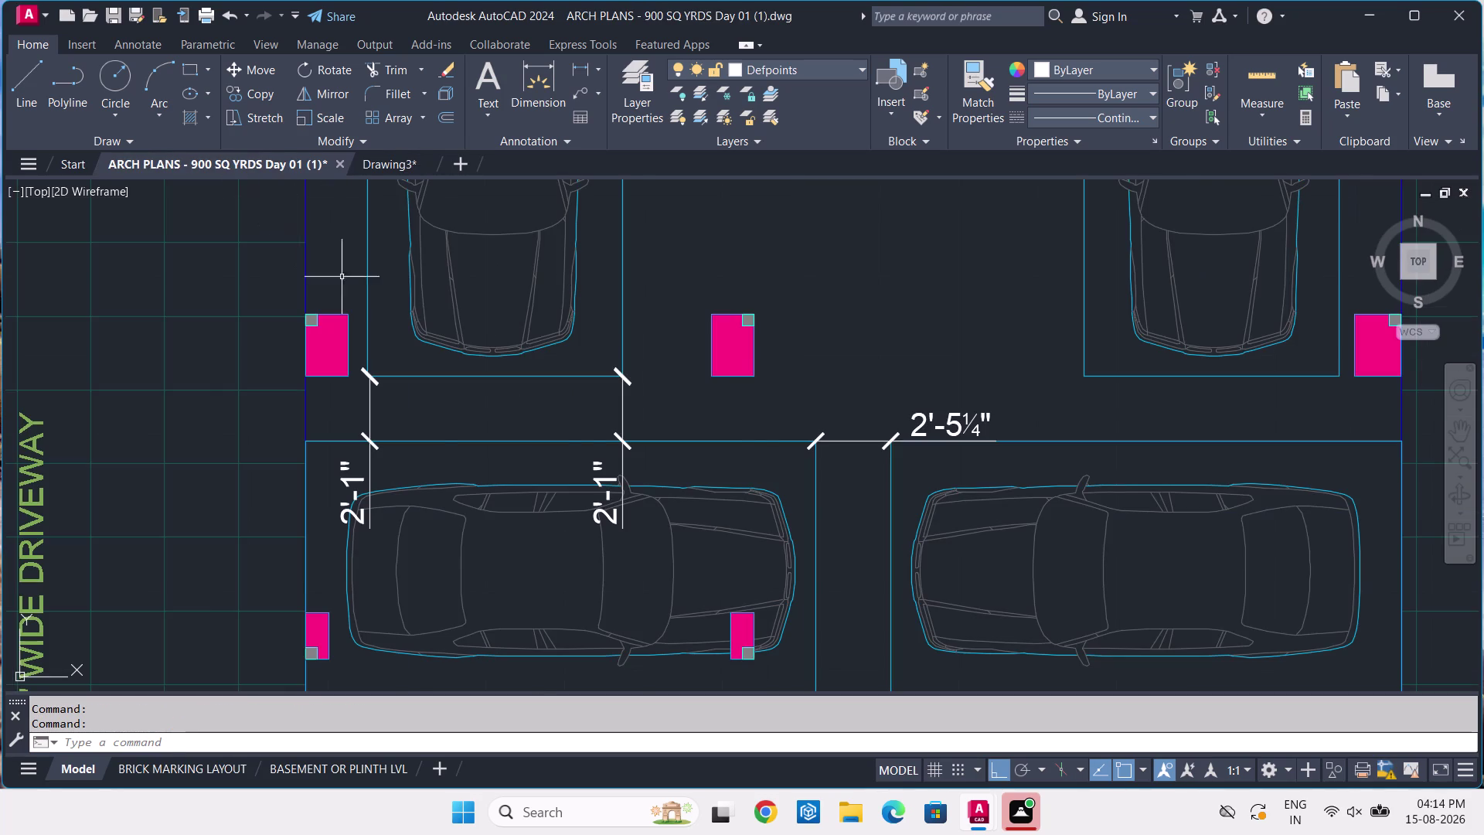
Place a 3'-2½" linear dimension across the gap between the two car rows.
scroll(down, 3)
scroll(down, 3)
middle_drag(373, 390, 374, 390)
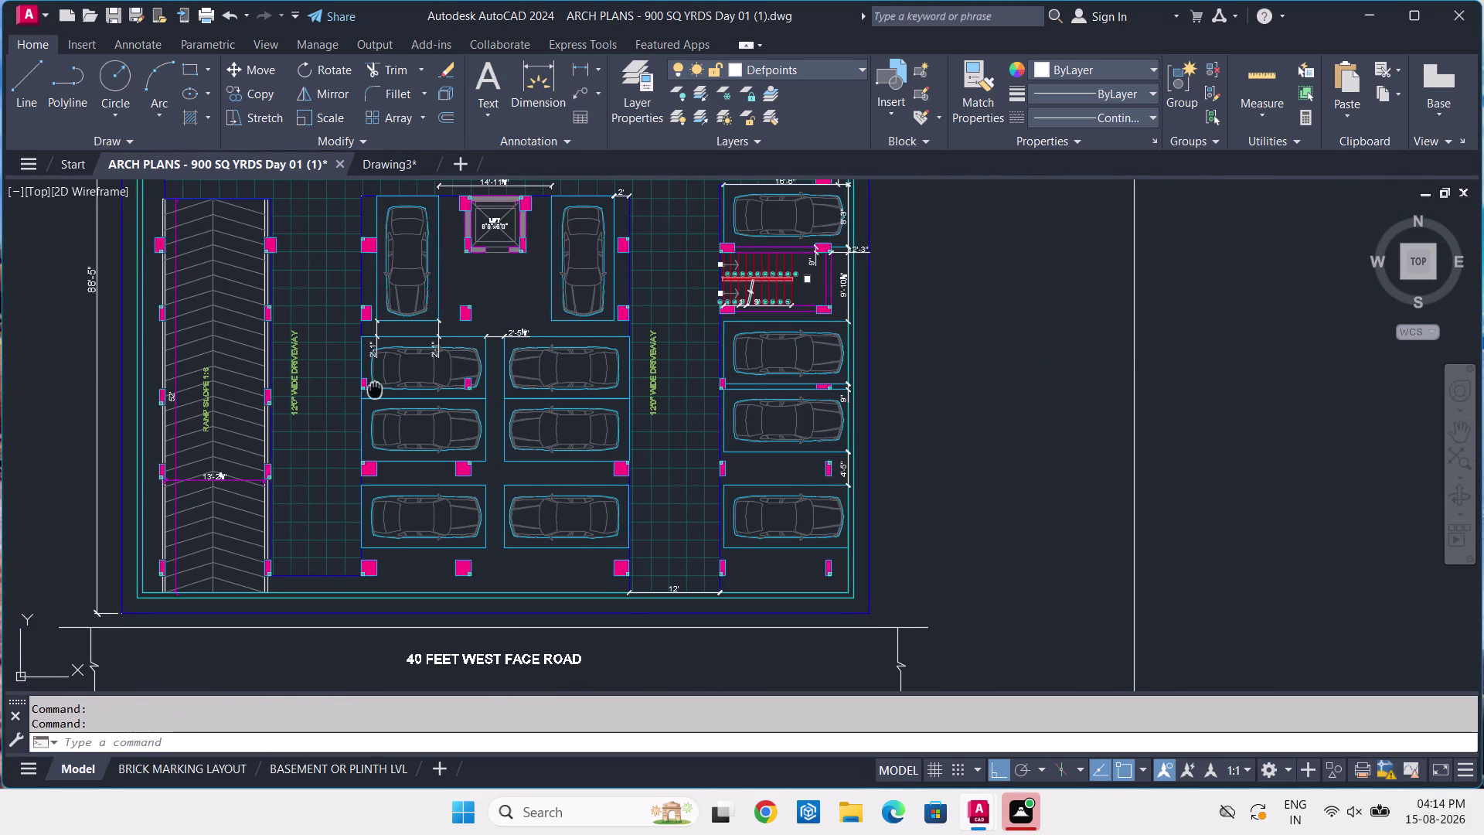
middle_drag(375, 389, 374, 348)
click(562, 67)
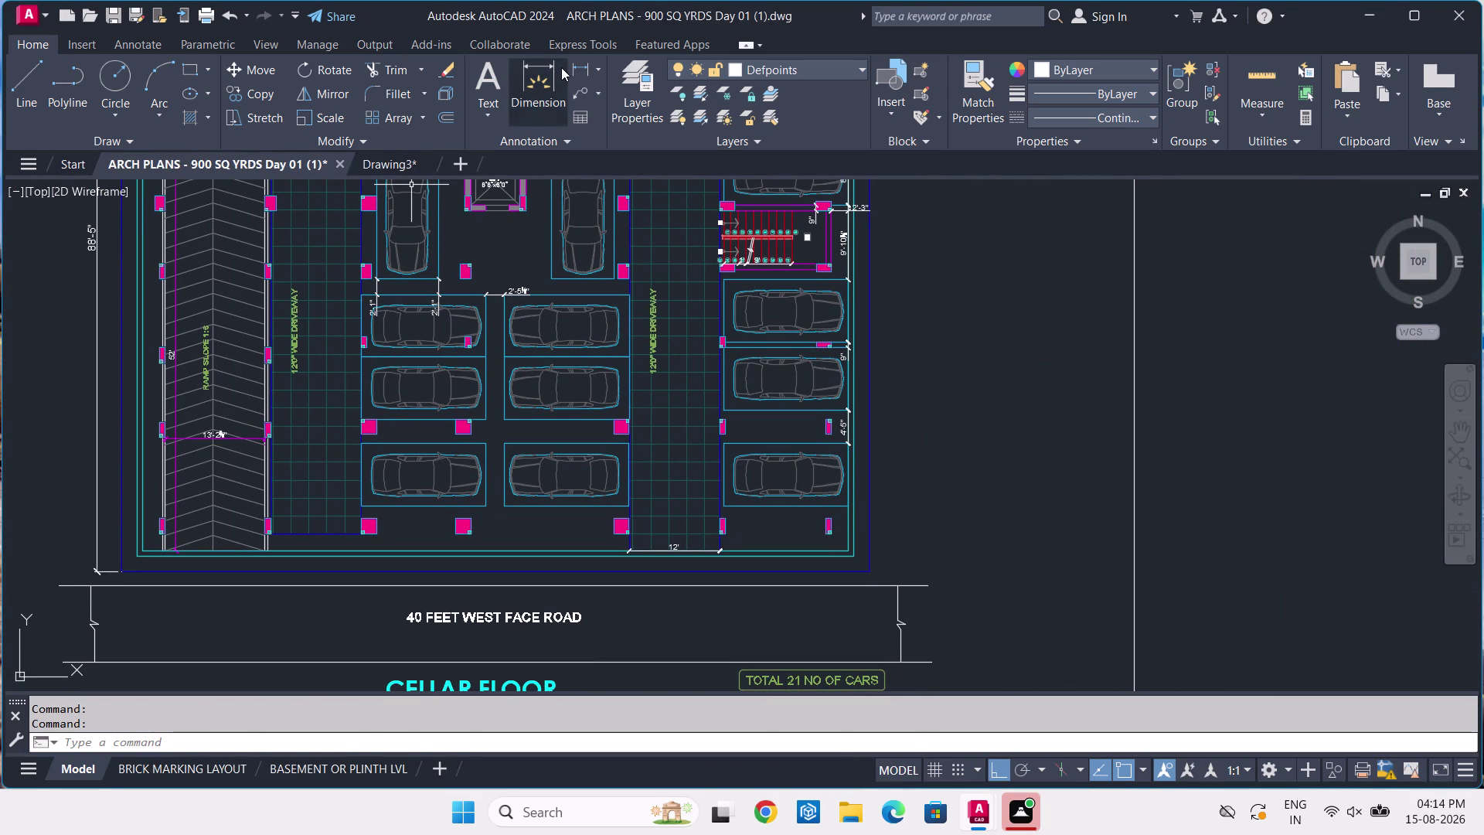
scroll(up, 3)
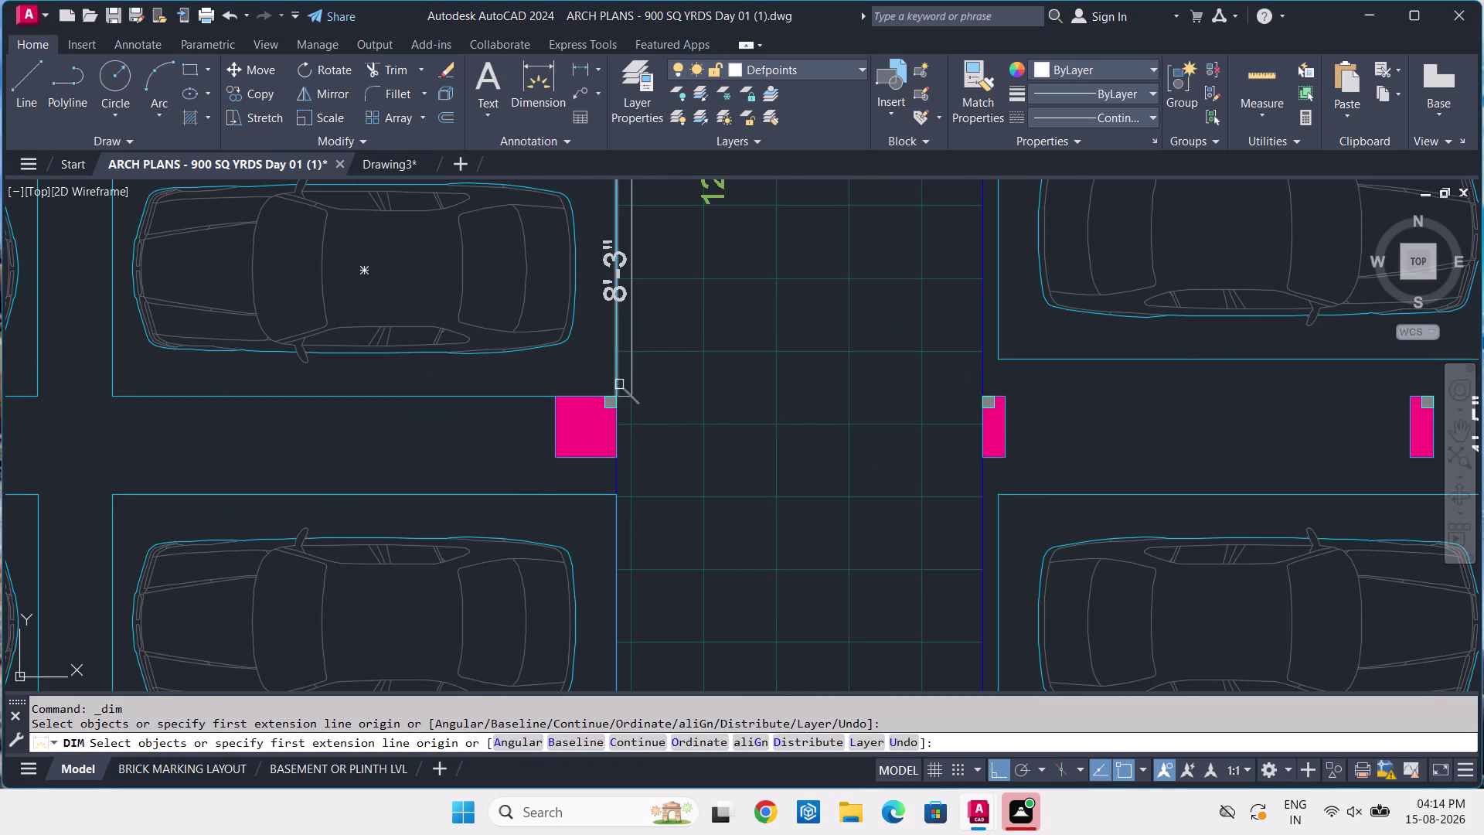
click(110, 398)
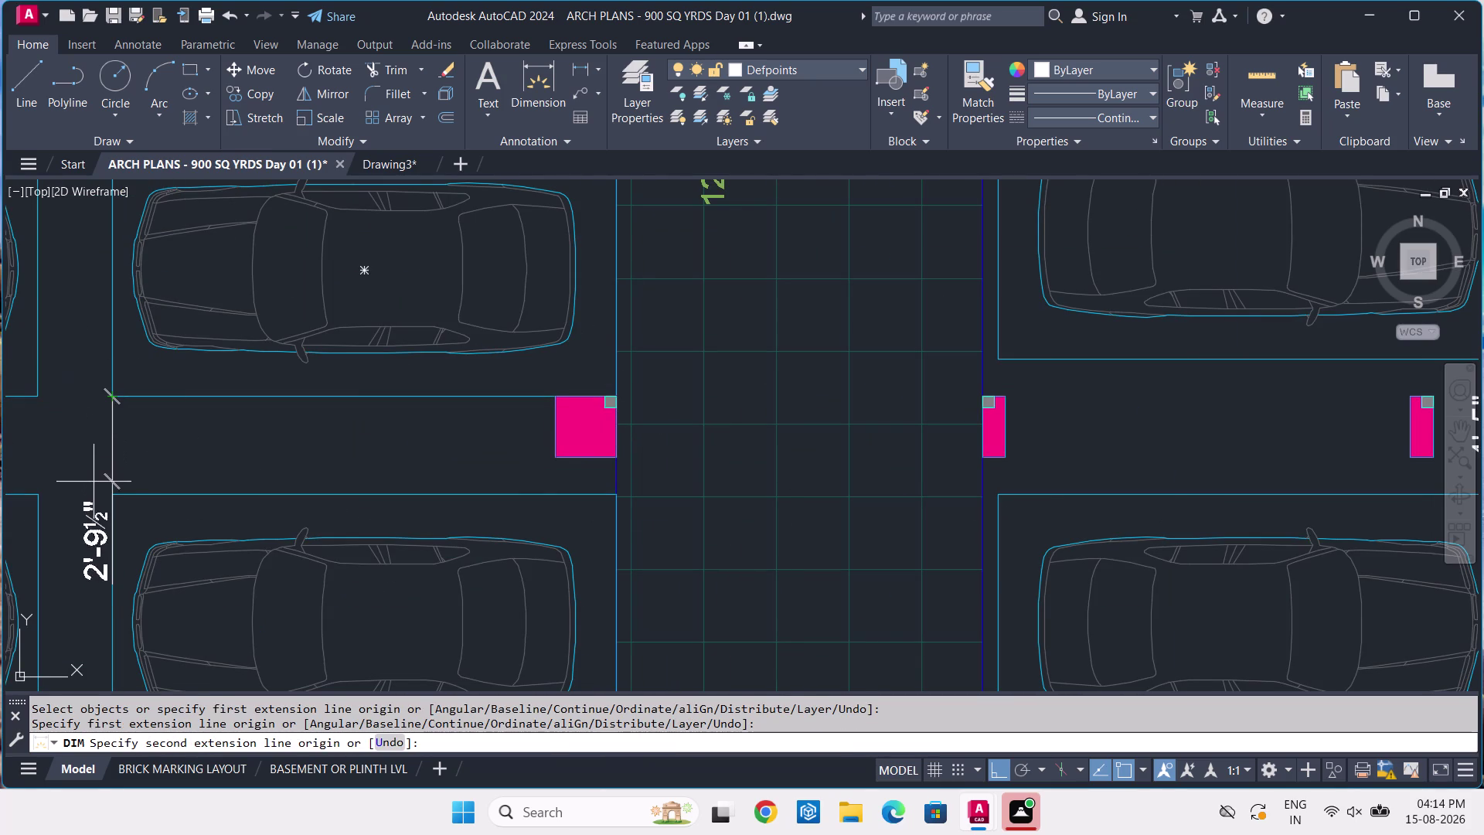
click(110, 496)
click(110, 496)
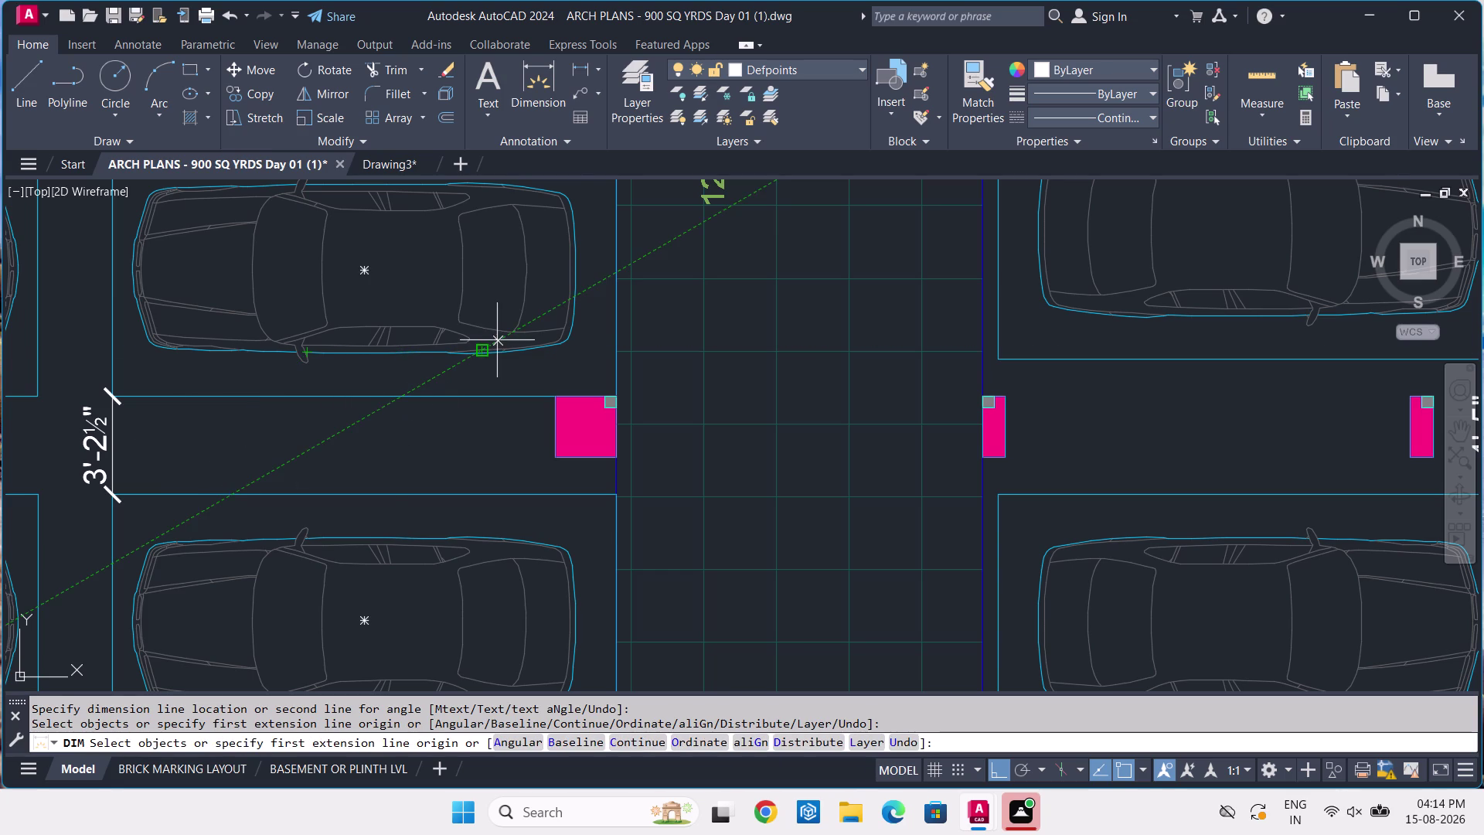
key(Escape)
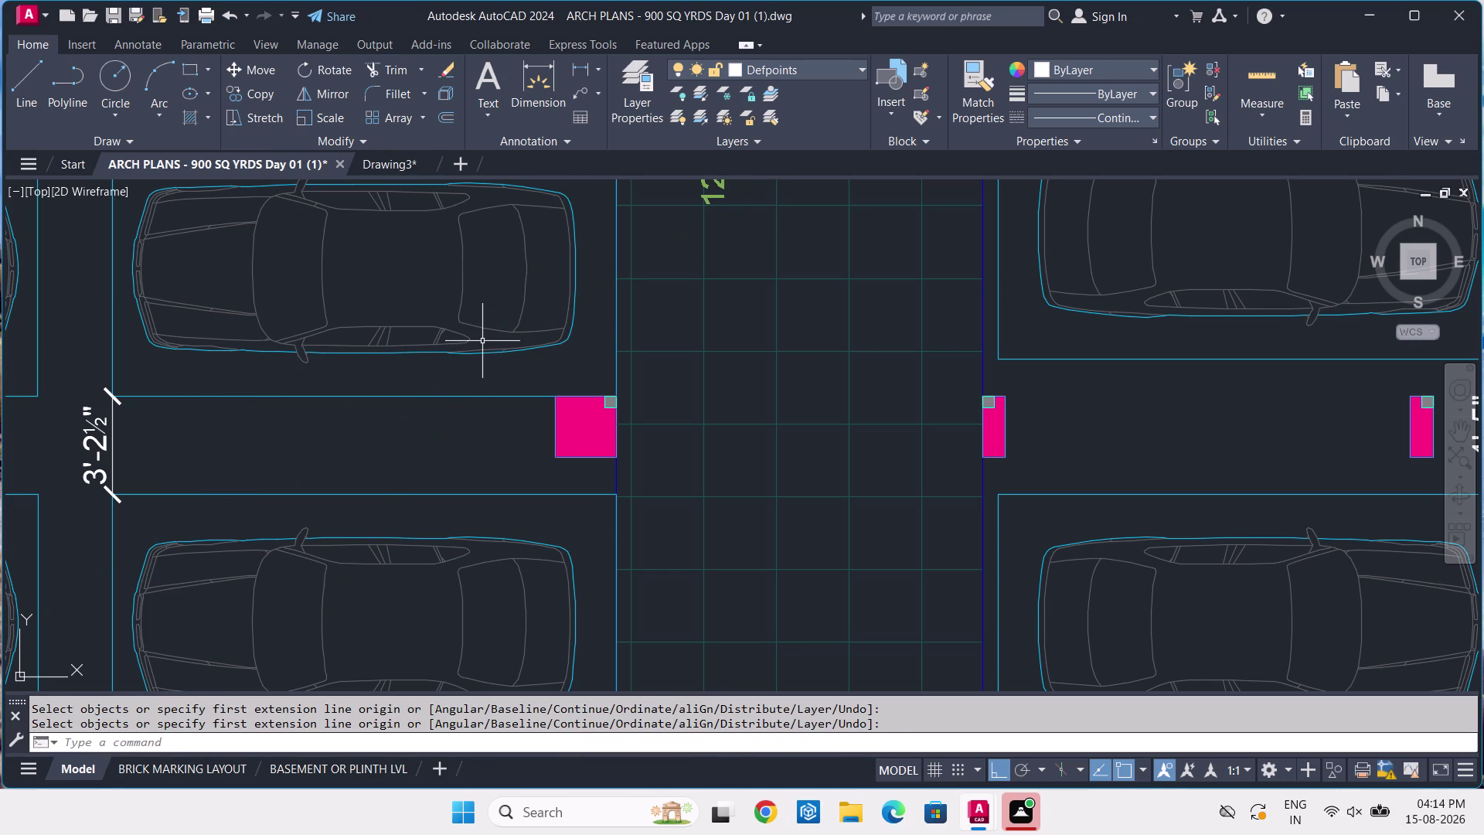
key(d)
key(space)
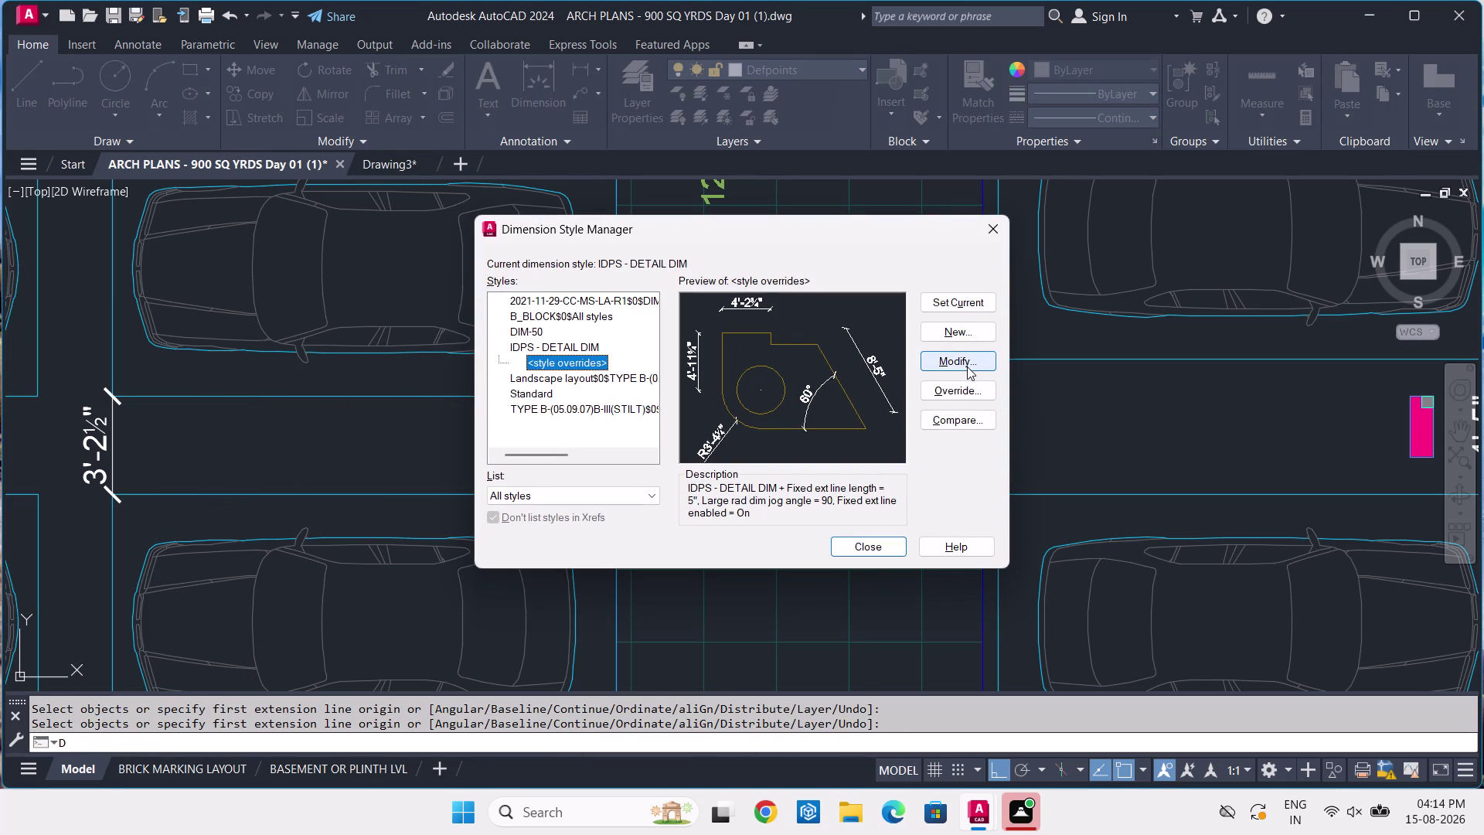
click(967, 367)
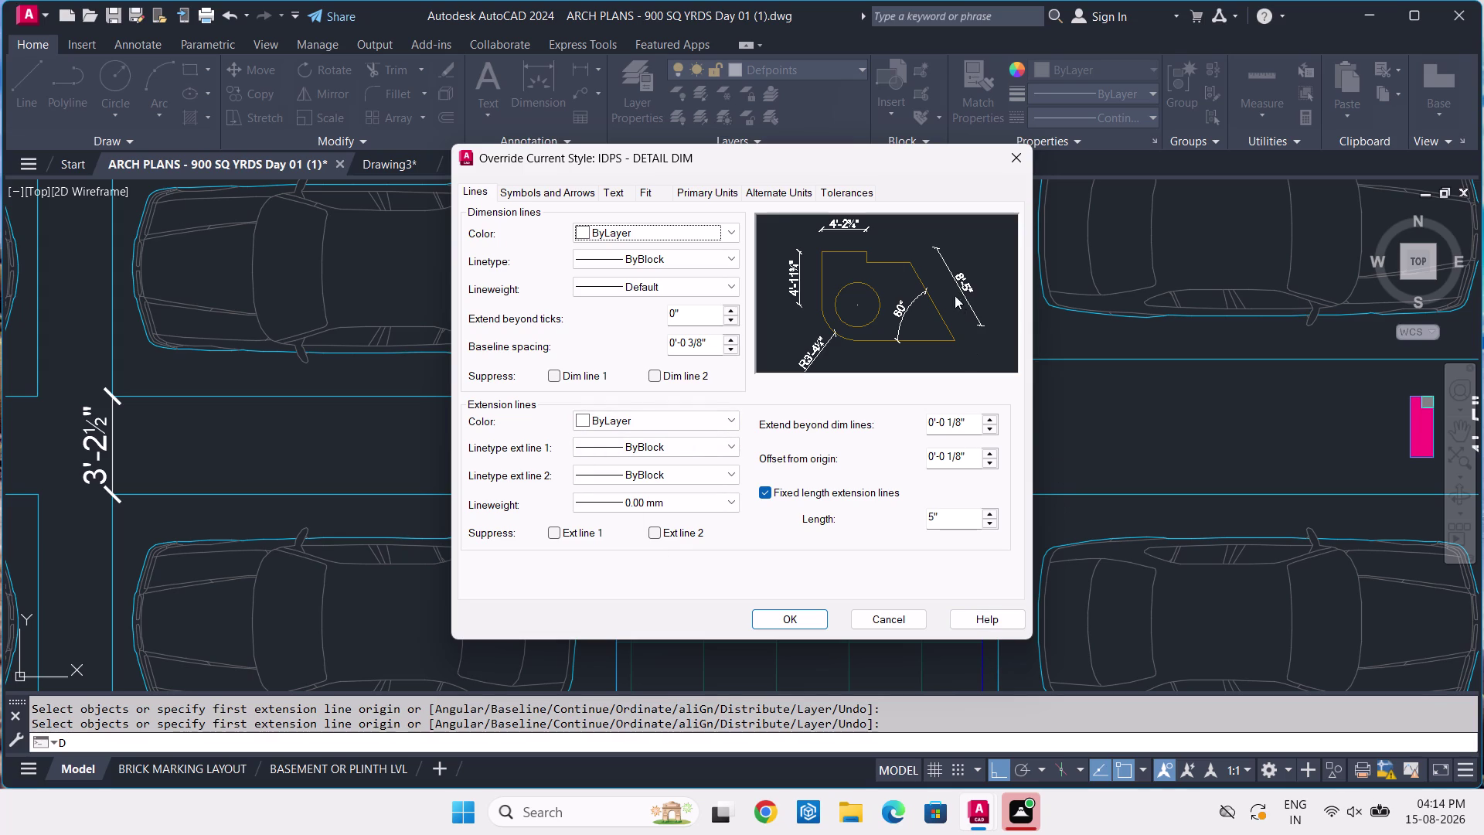
click(577, 187)
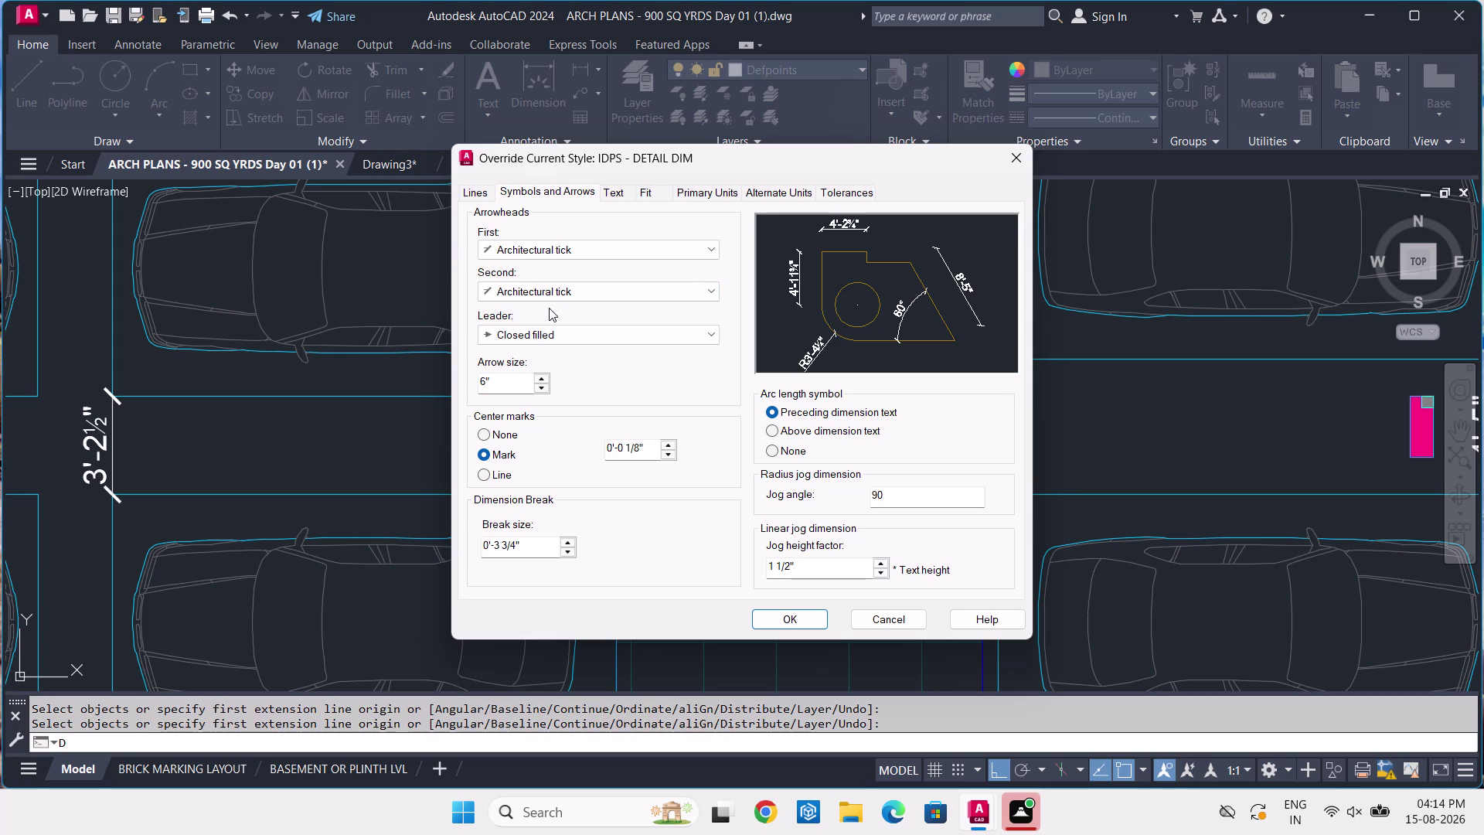
click(614, 196)
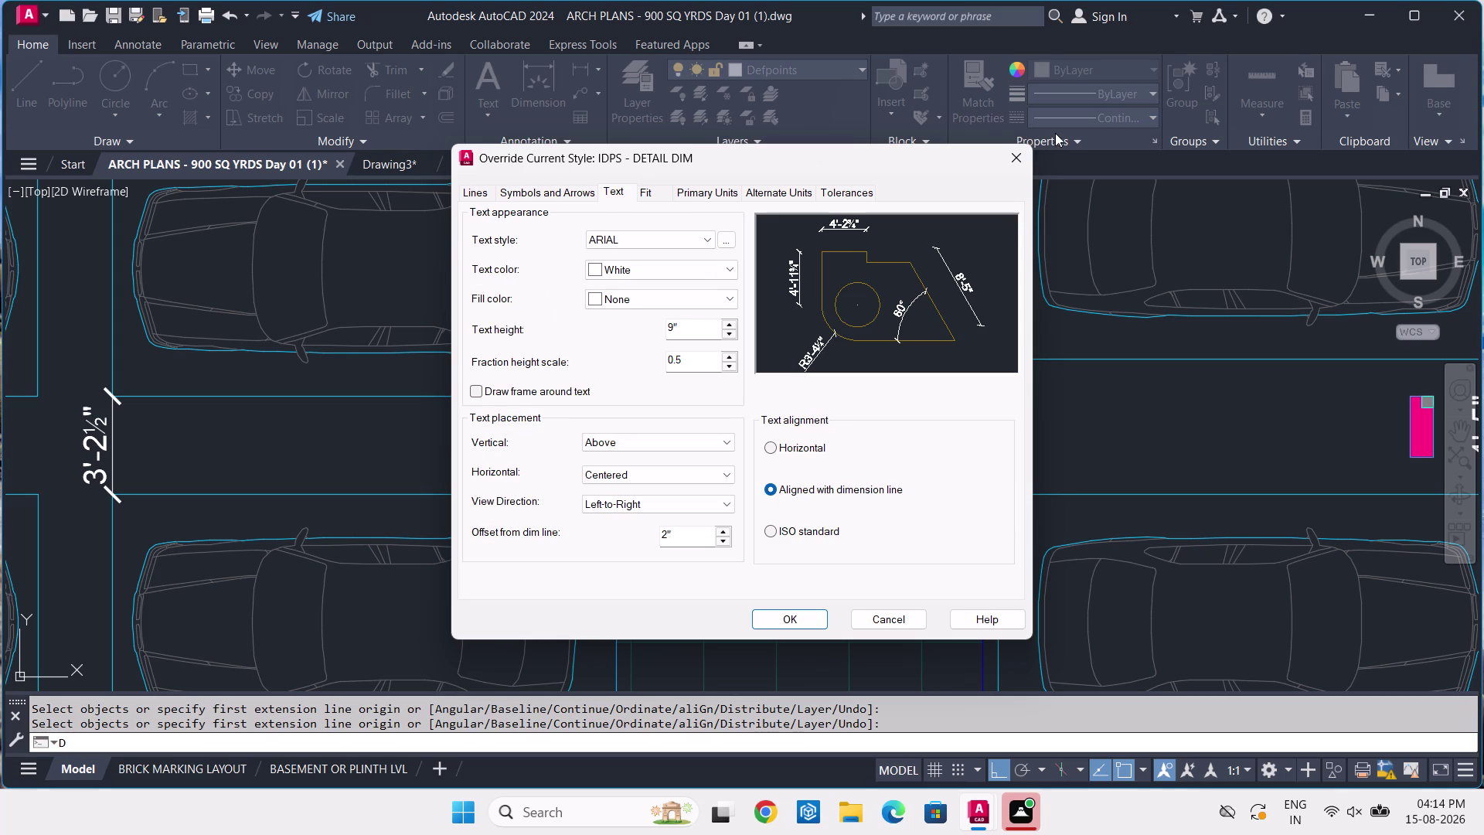
click(1006, 159)
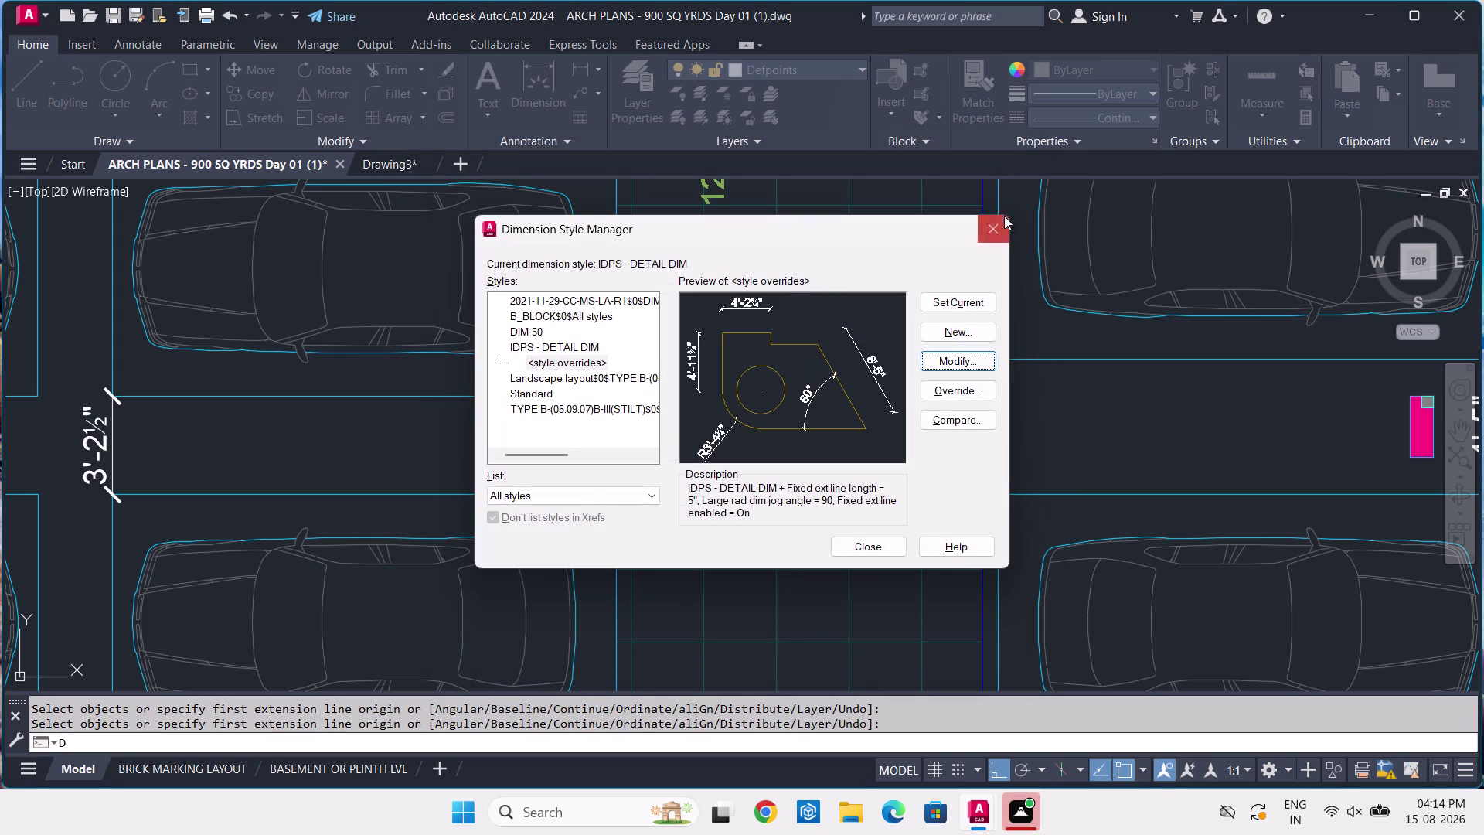
click(973, 305)
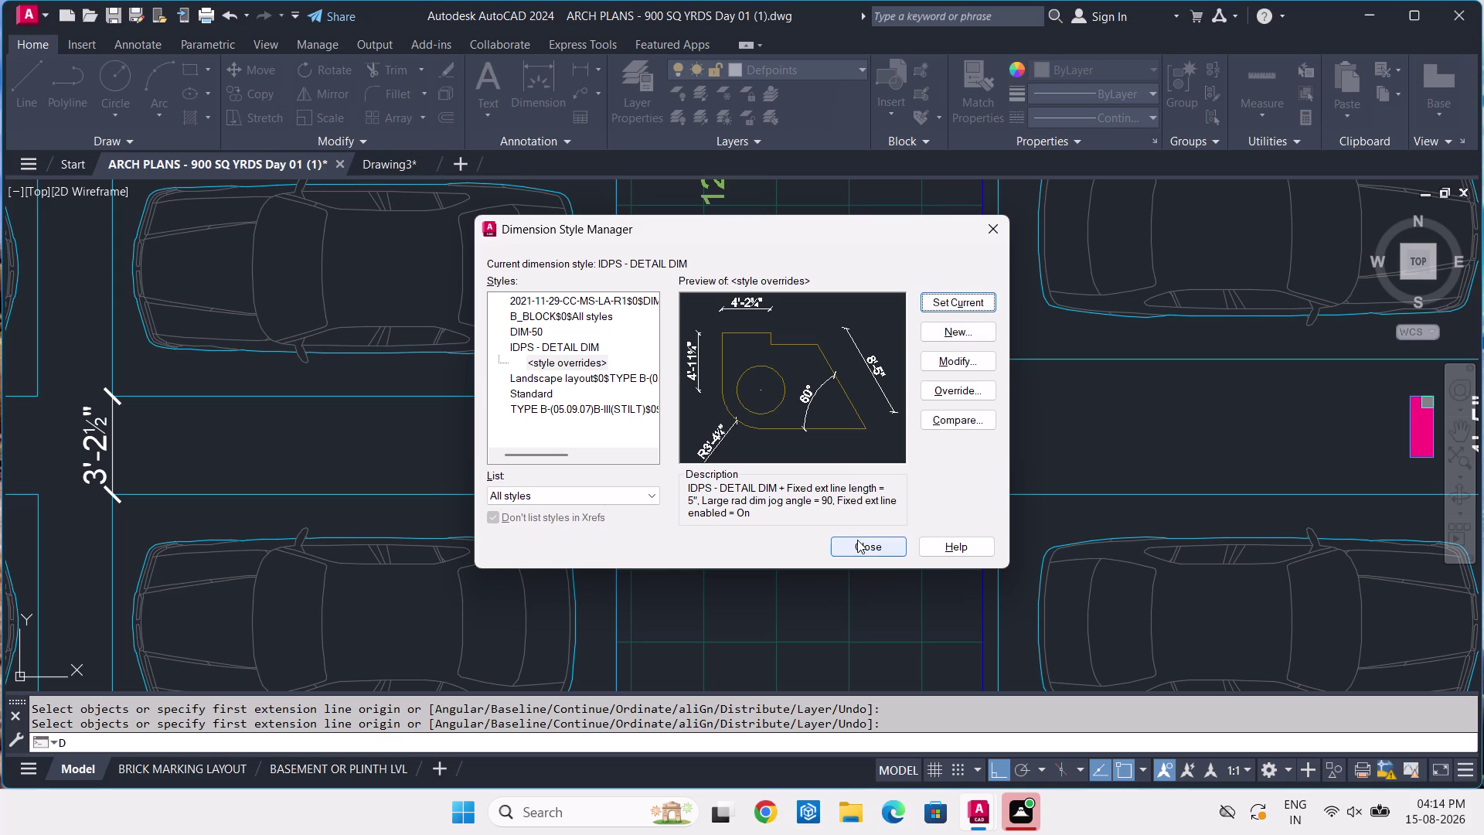
click(857, 539)
Switch to Drawing3, centre the central block, and start the POINT command.
scroll(down, 3)
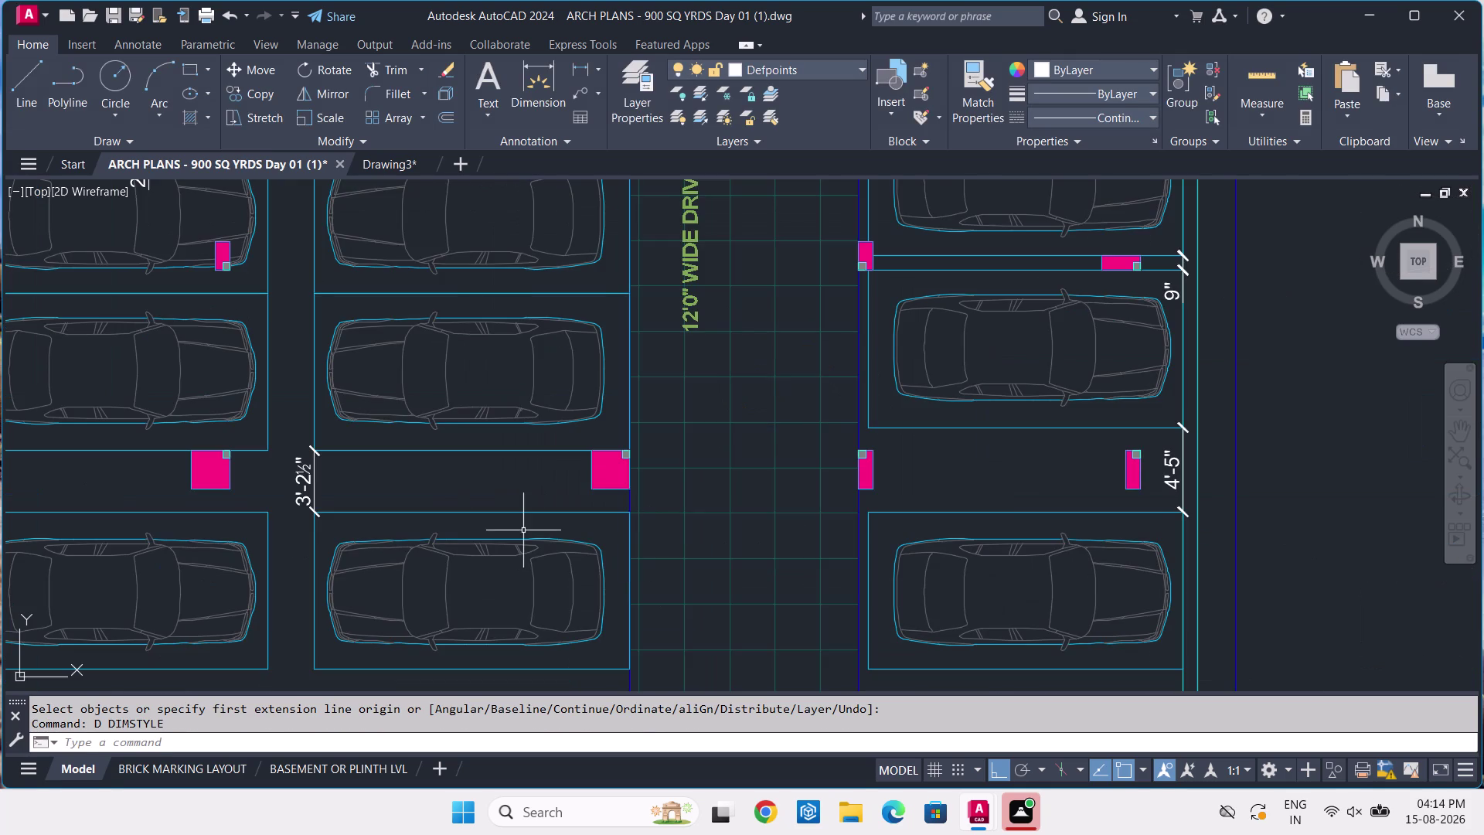
middle_drag(521, 530, 726, 582)
middle_drag(640, 548, 682, 549)
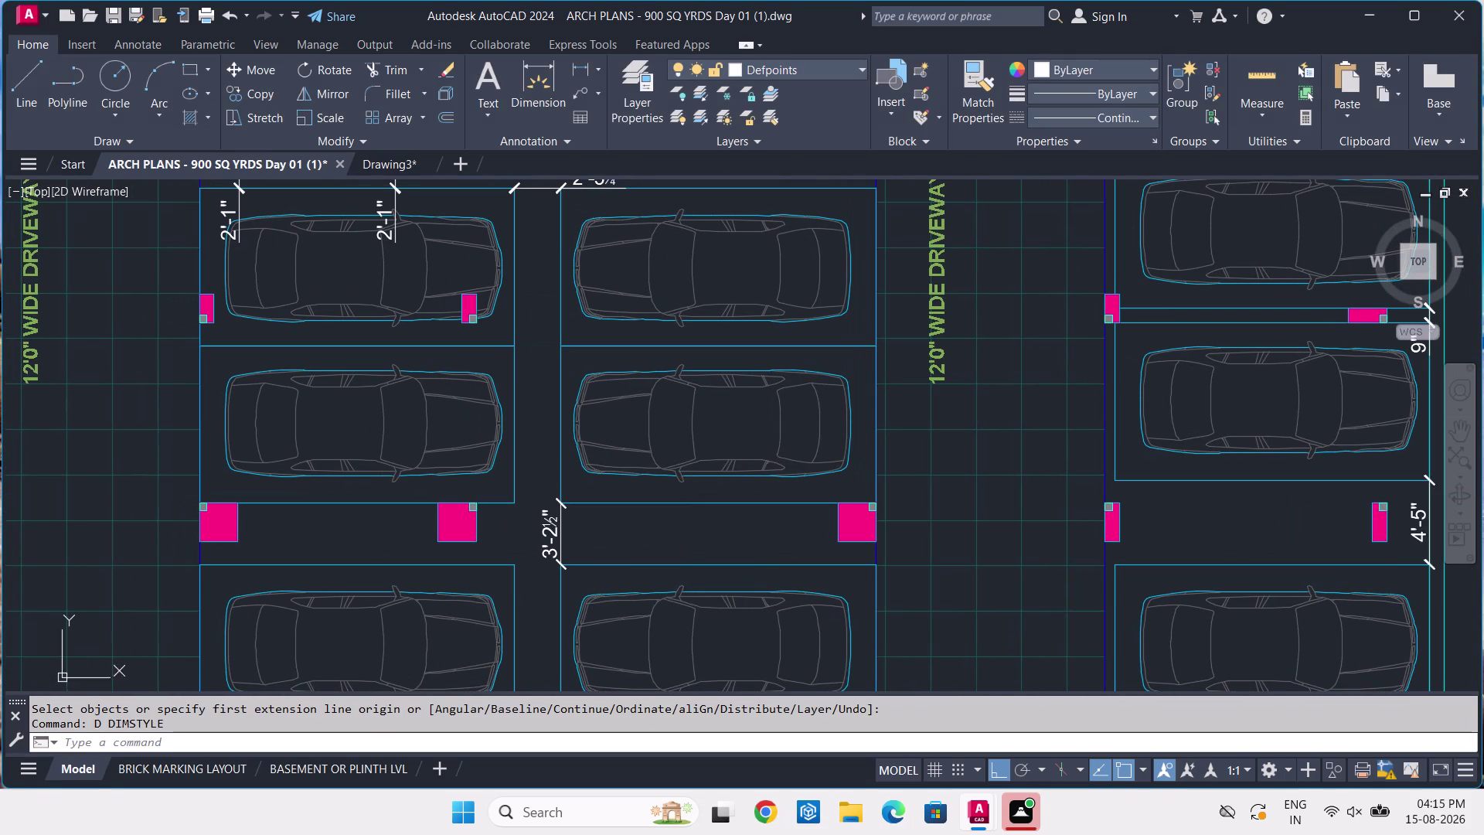
scroll(down, 3)
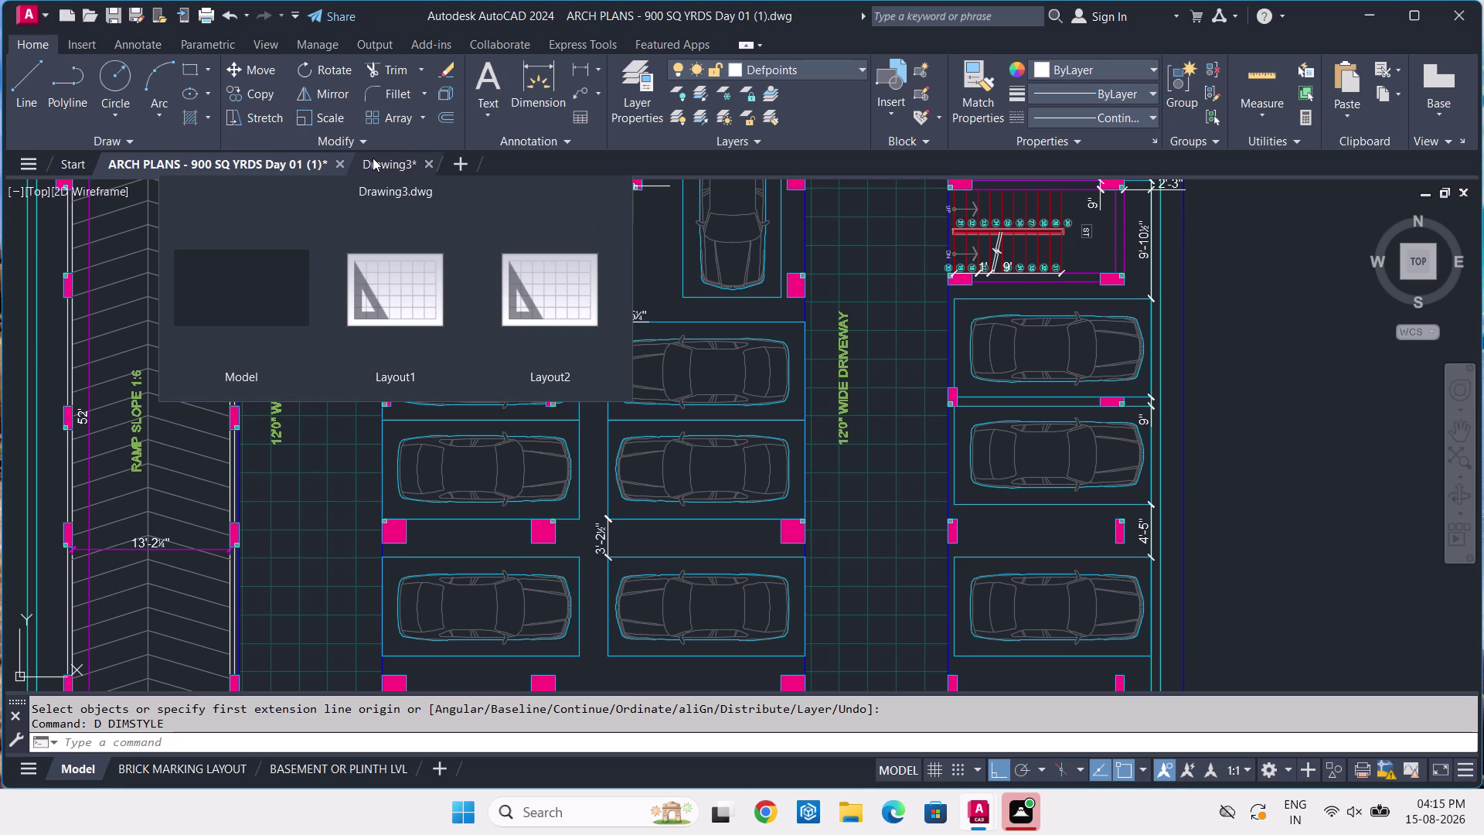
scroll(up, 3)
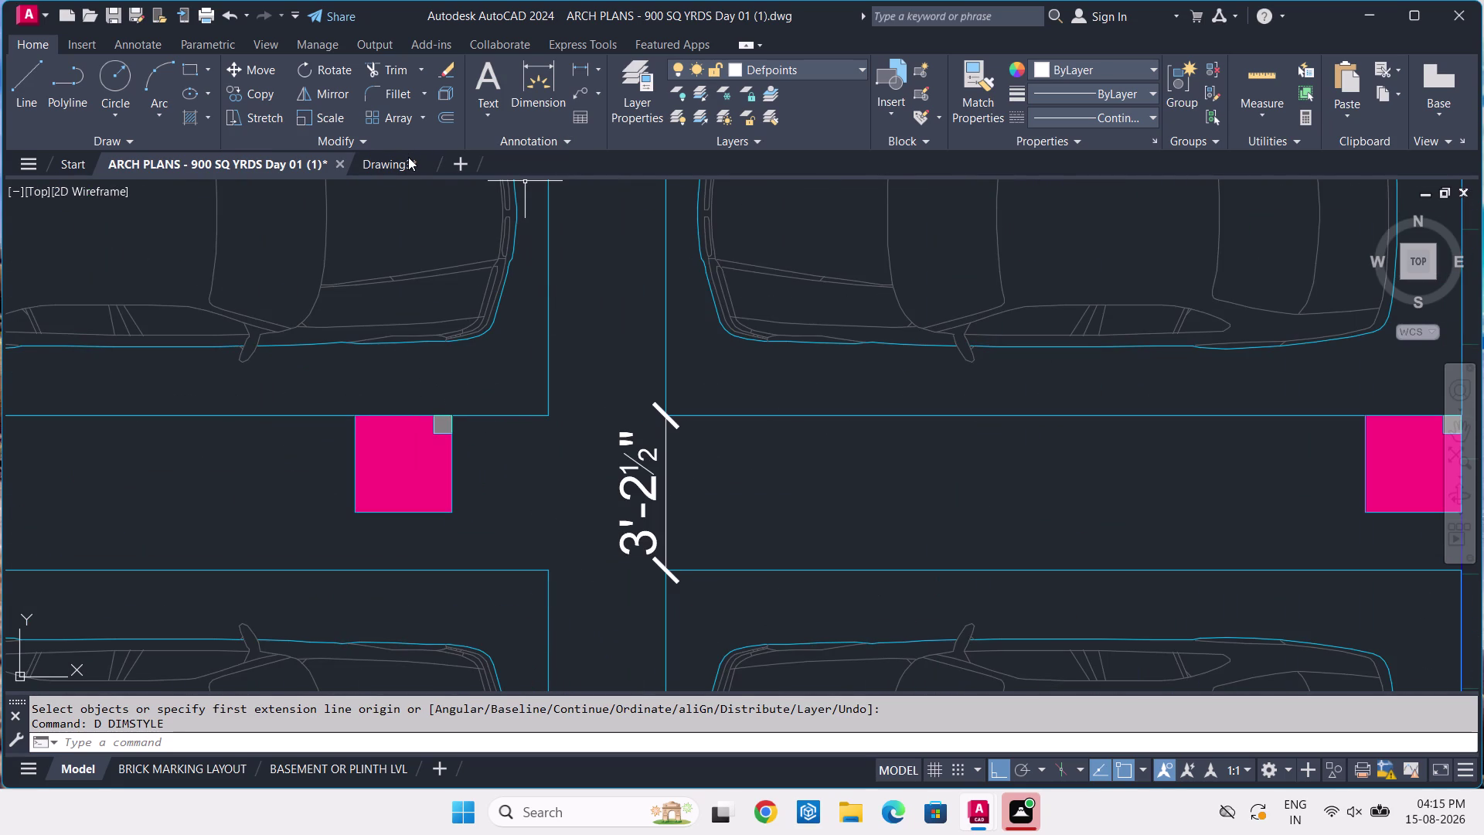
scroll(down, 3)
scroll(down, 3)
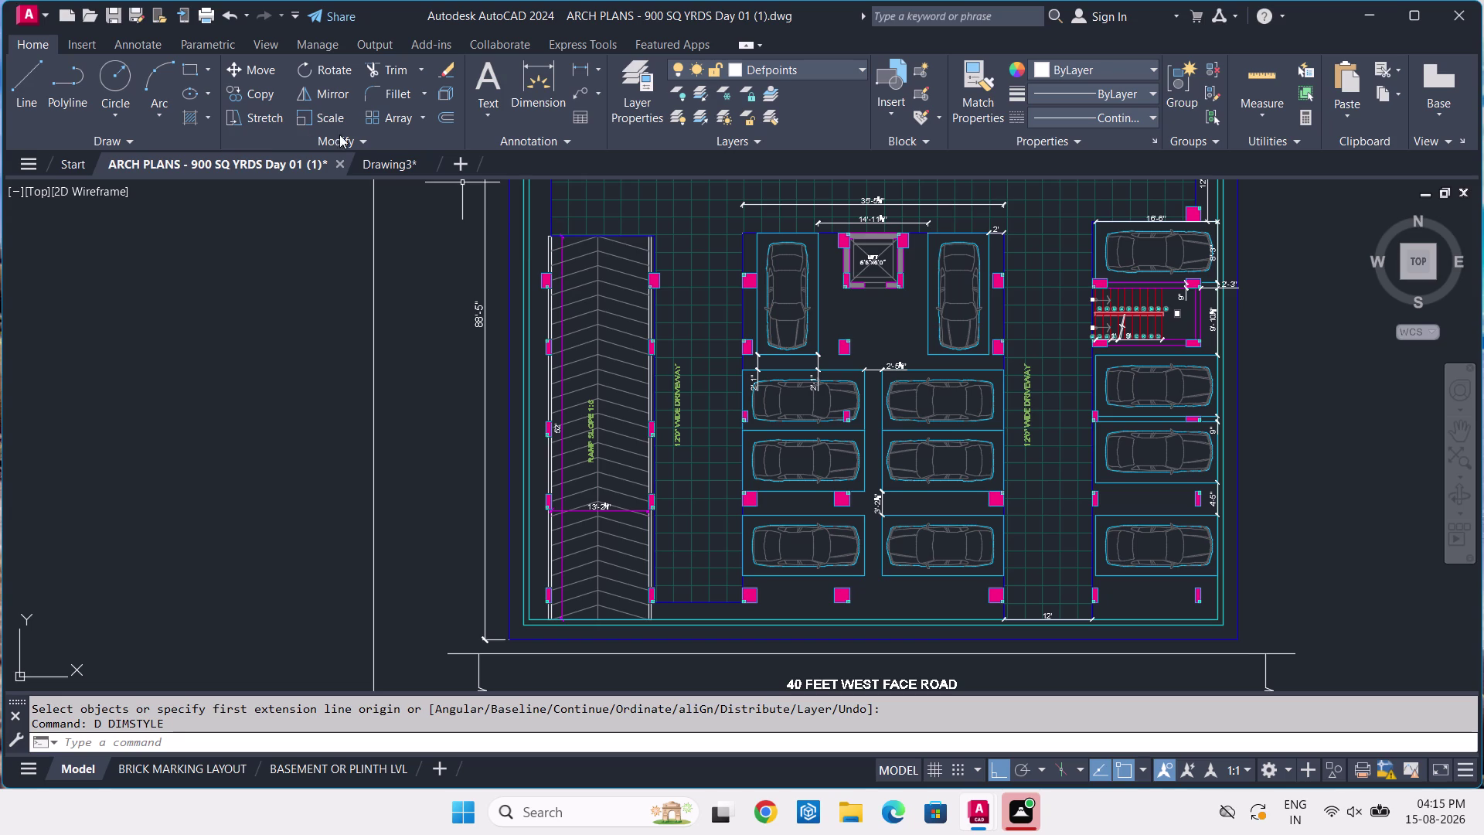
click(388, 166)
scroll(down, 3)
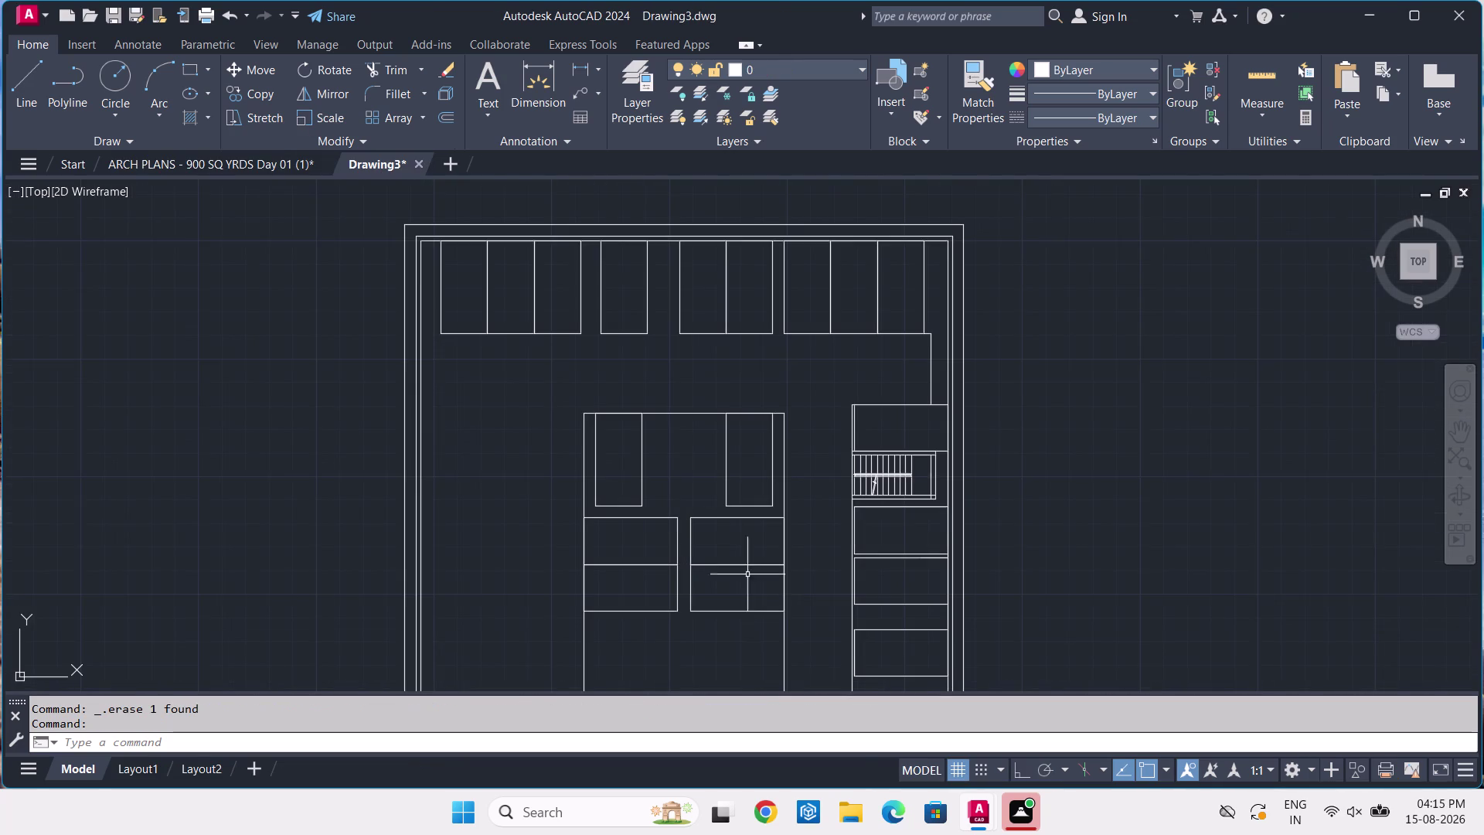
middle_drag(755, 616, 693, 487)
text(PO)
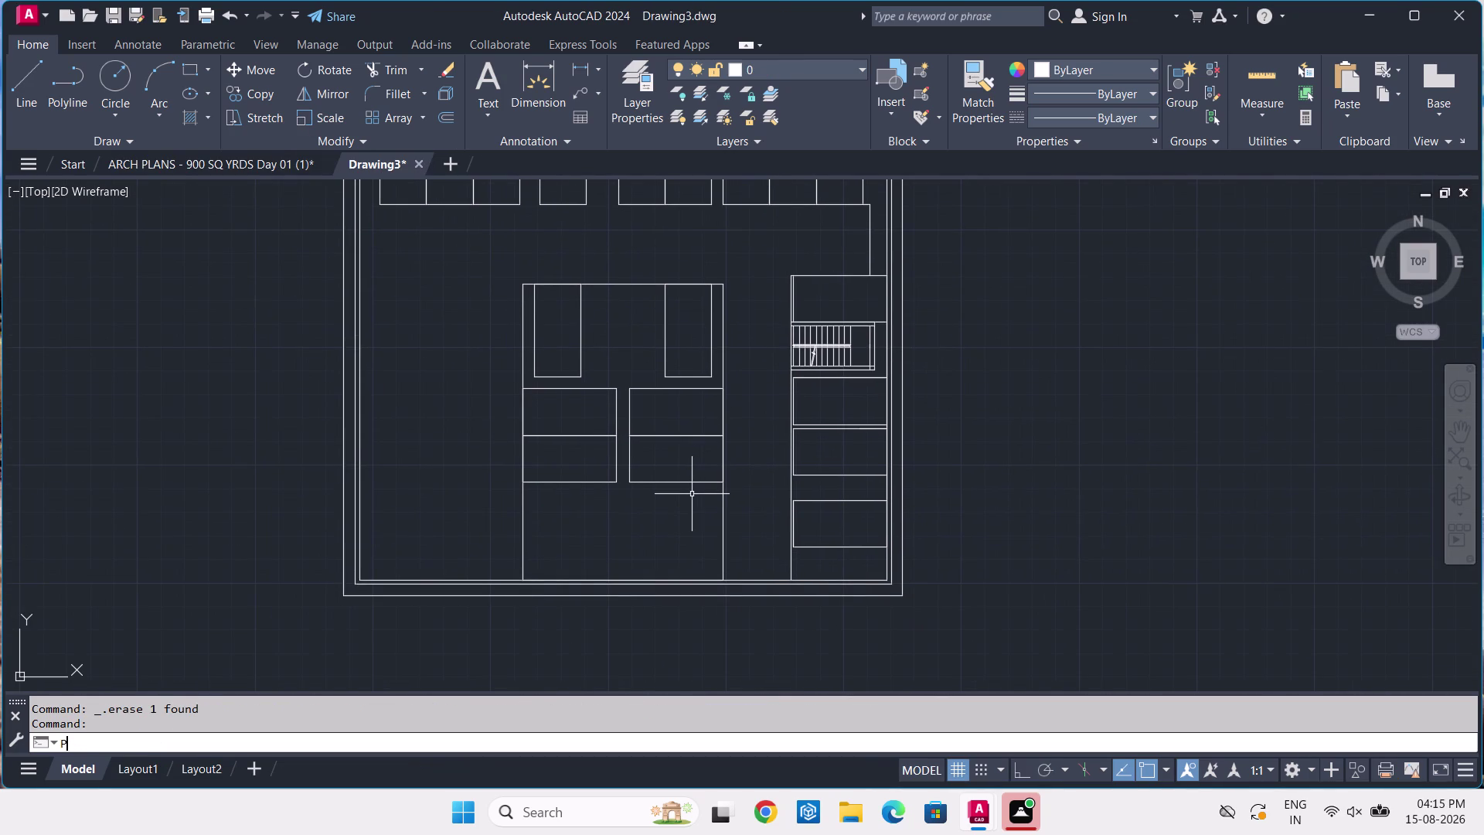
key(space)
Place a helper point tracked 3'-2½" below the rectangle's lower-right corner.
text(TK)
key(space)
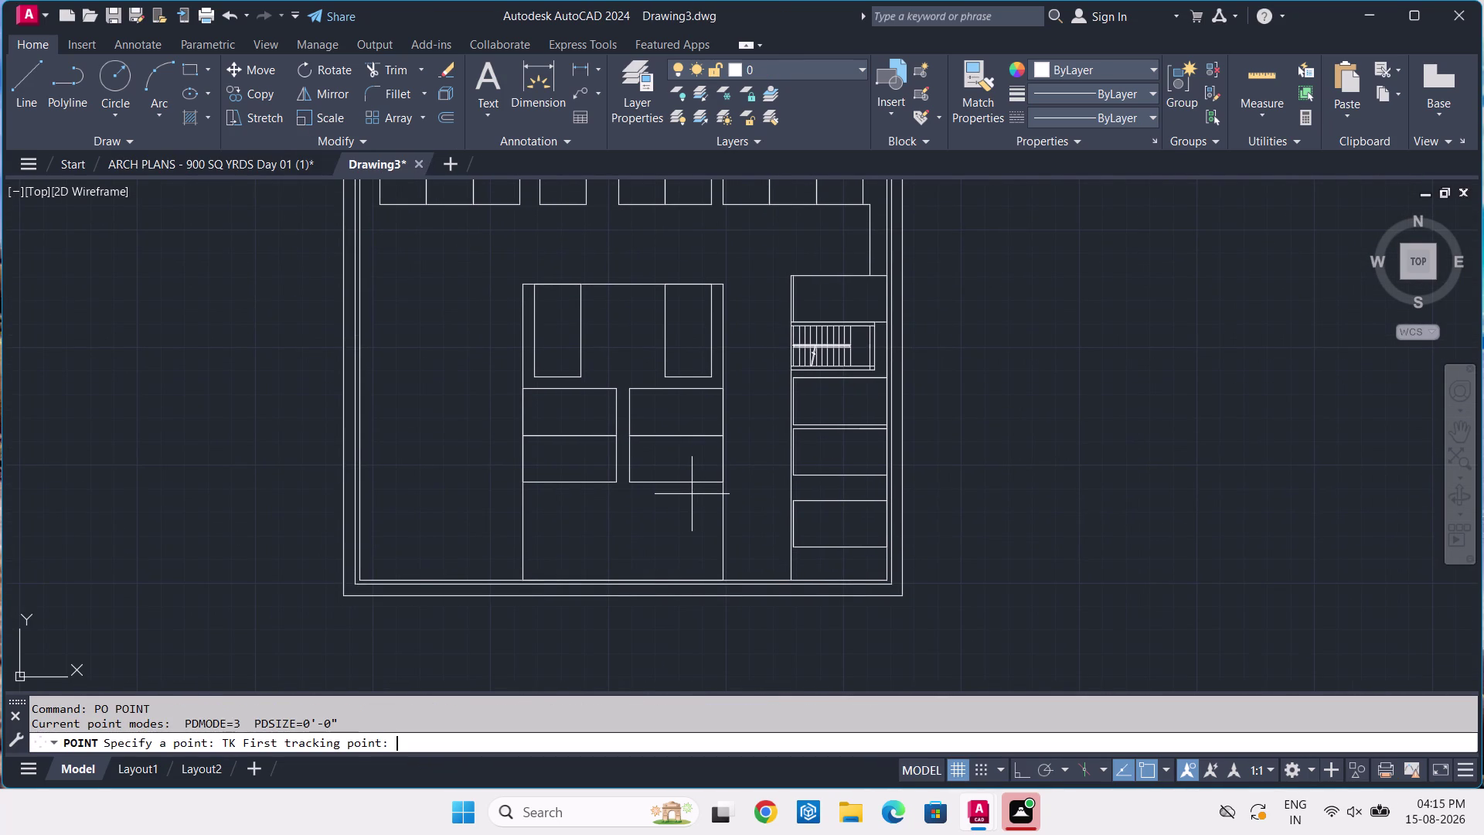
scroll(up, 3)
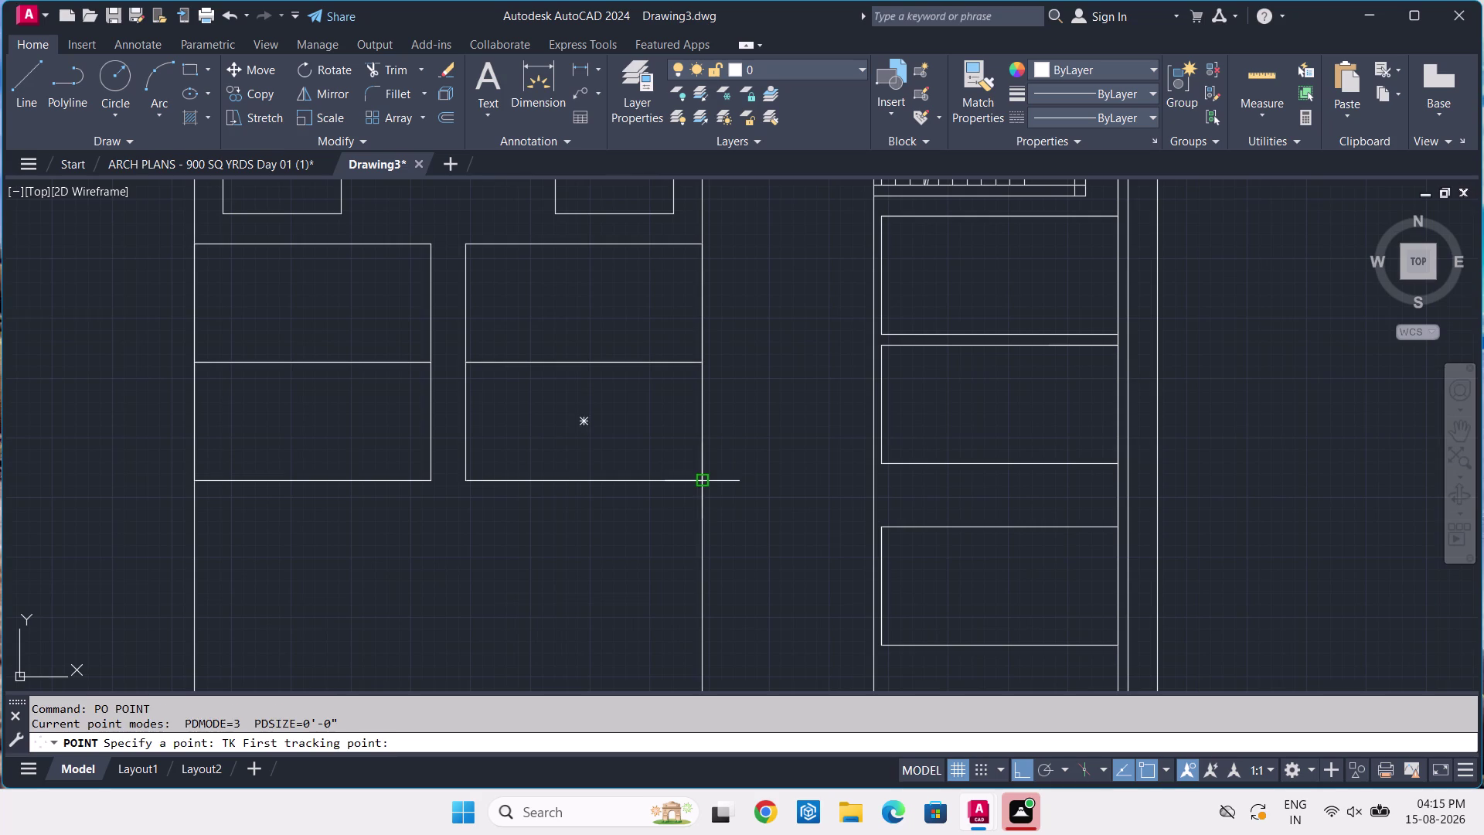
click(707, 476)
text(3)
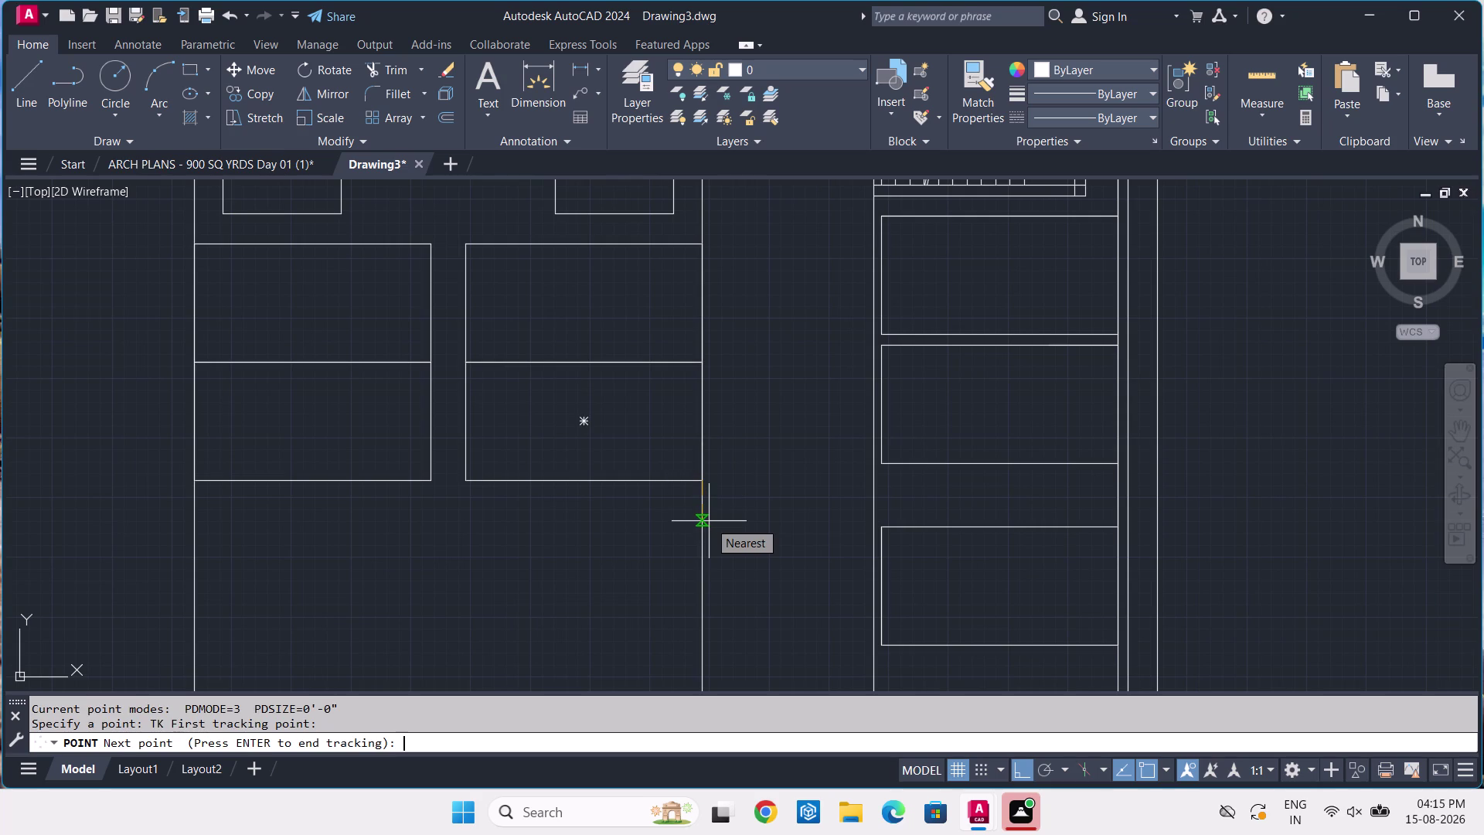
text('-2)
text(-1/2)
key(Return)
key(Return)
click(572, 456)
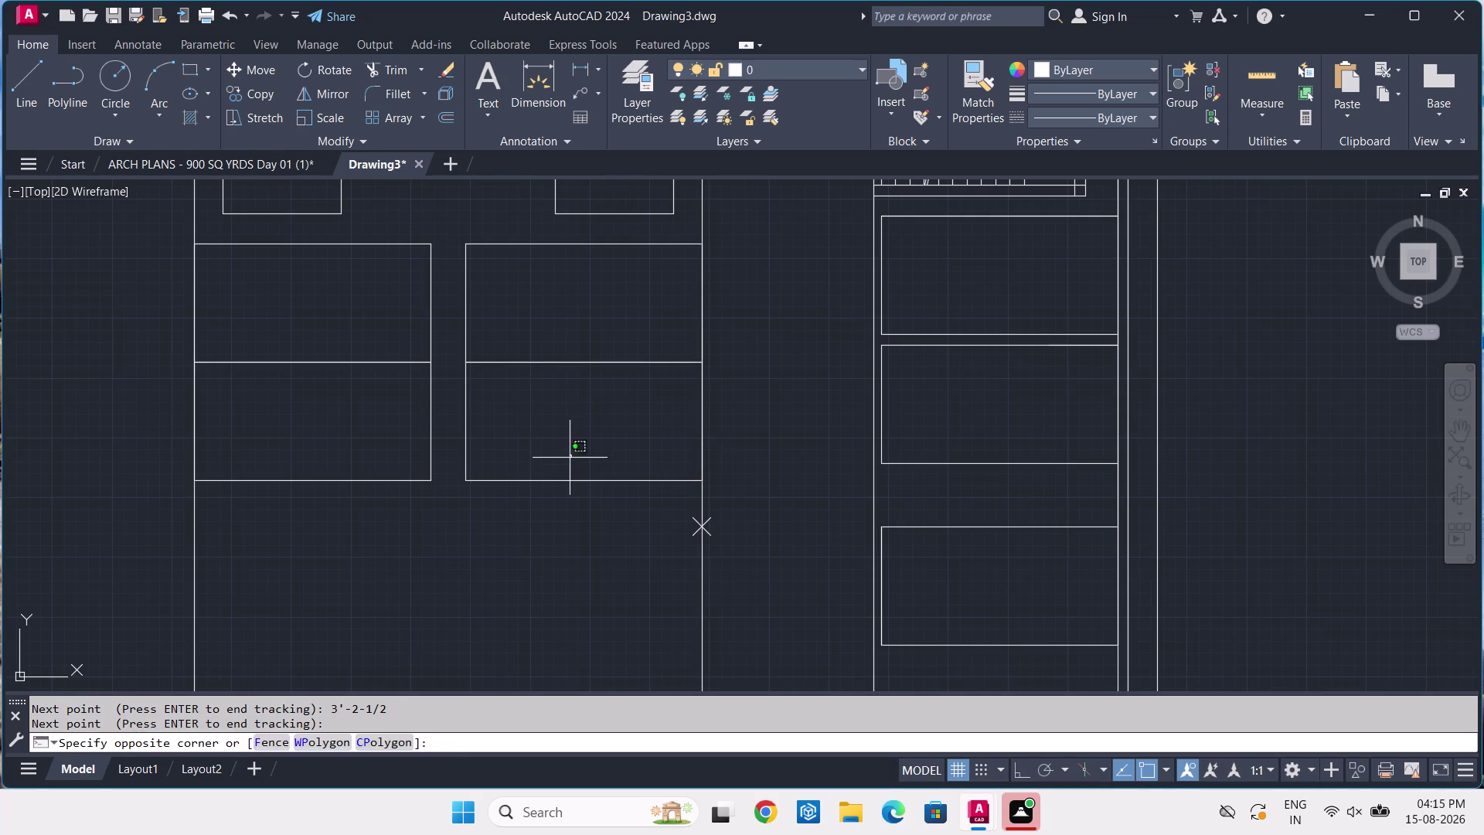
Copy the lower rectangle to the helper point and to a second spot on its left.
click(547, 490)
text(CO)
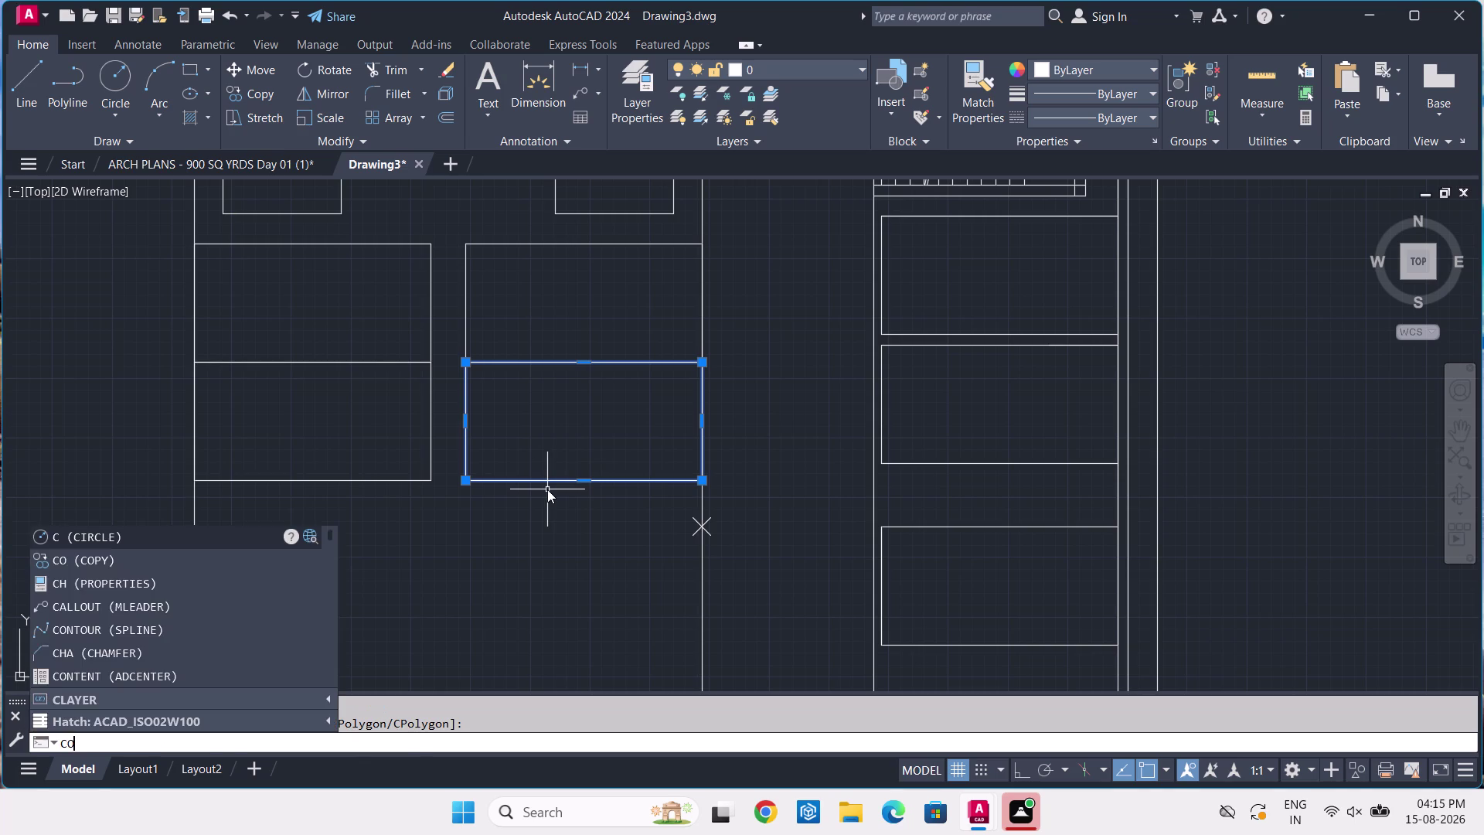
key(space)
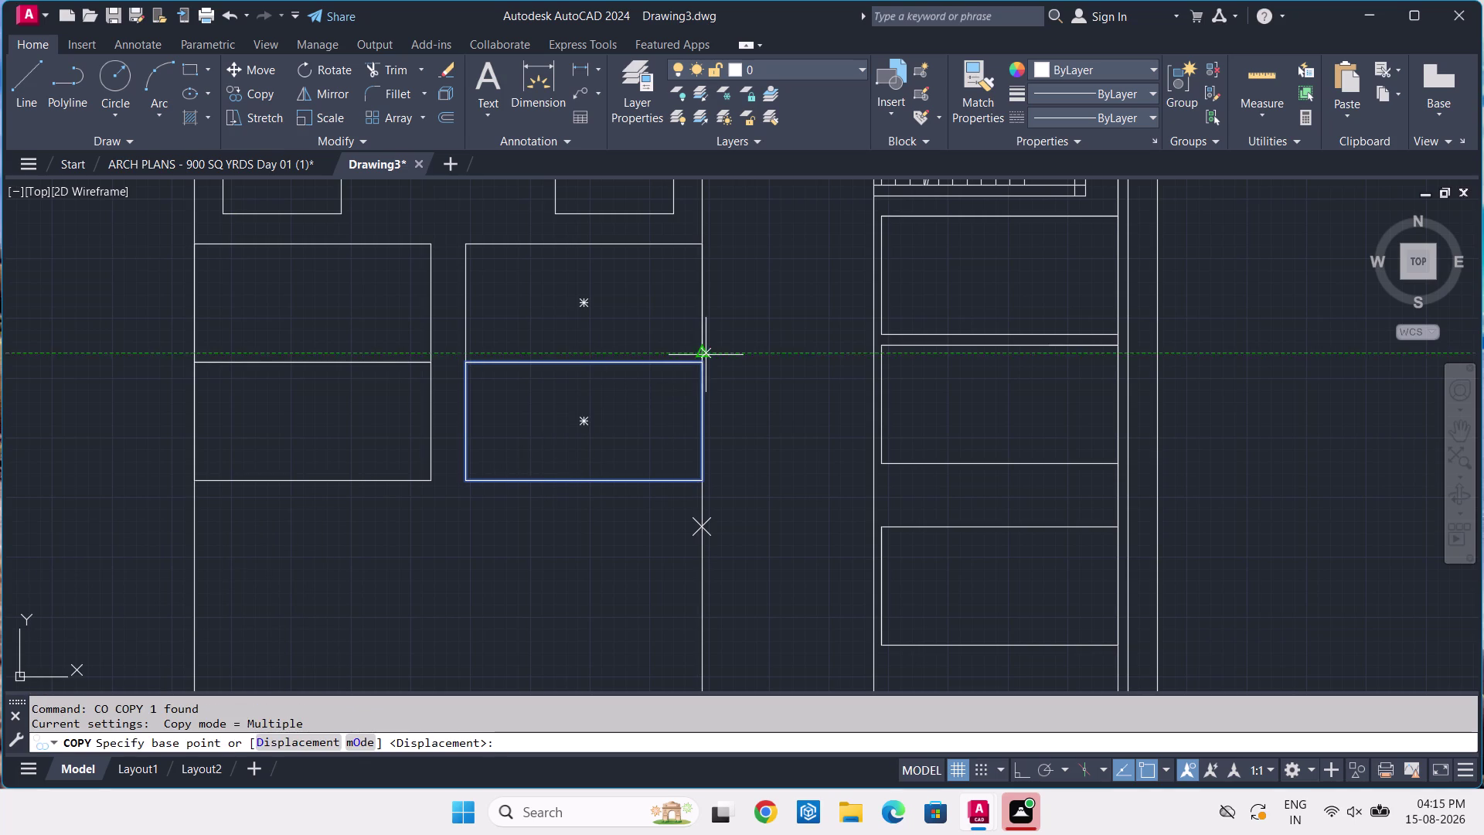
click(705, 363)
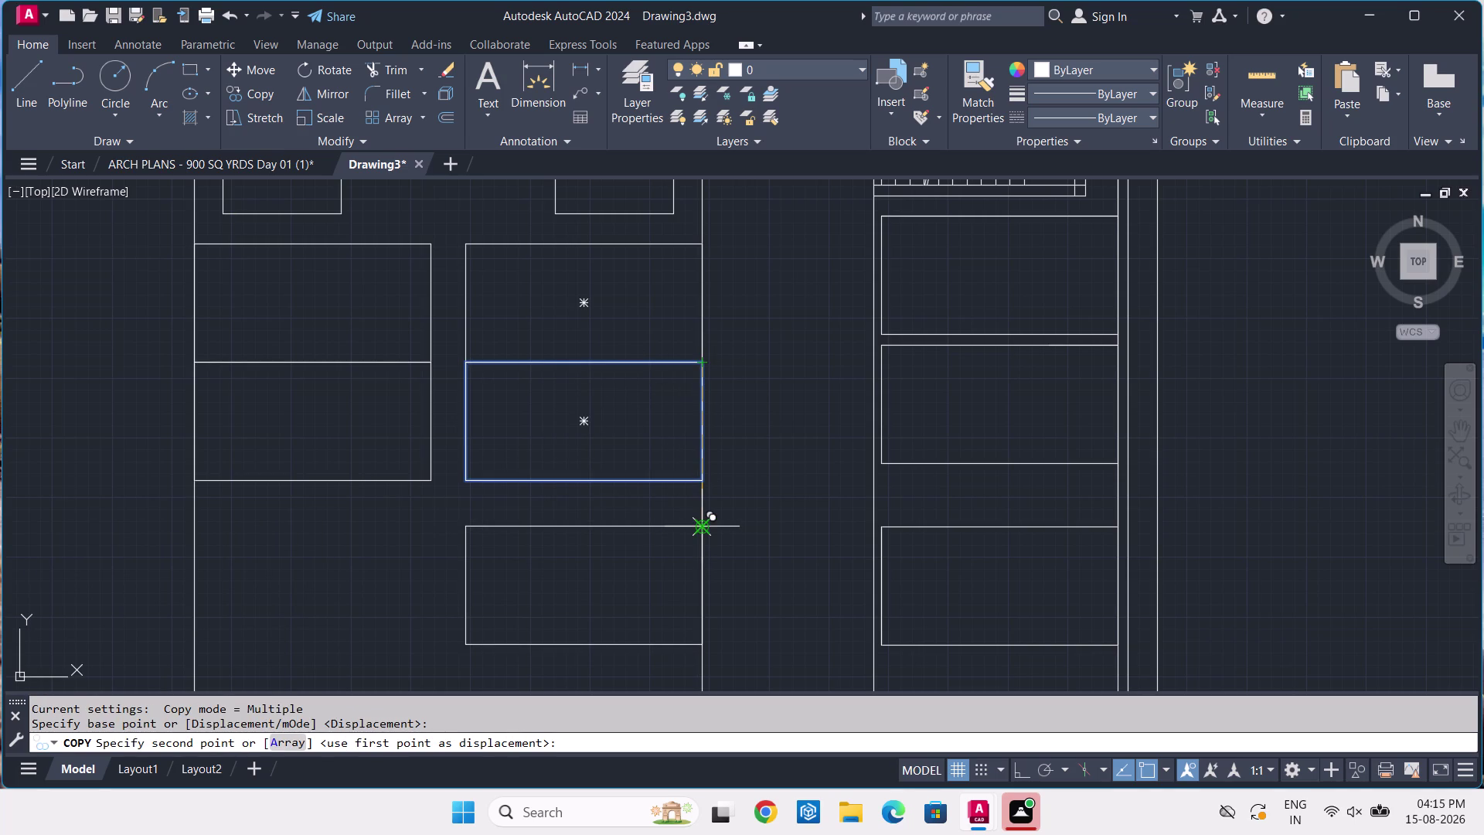
click(701, 532)
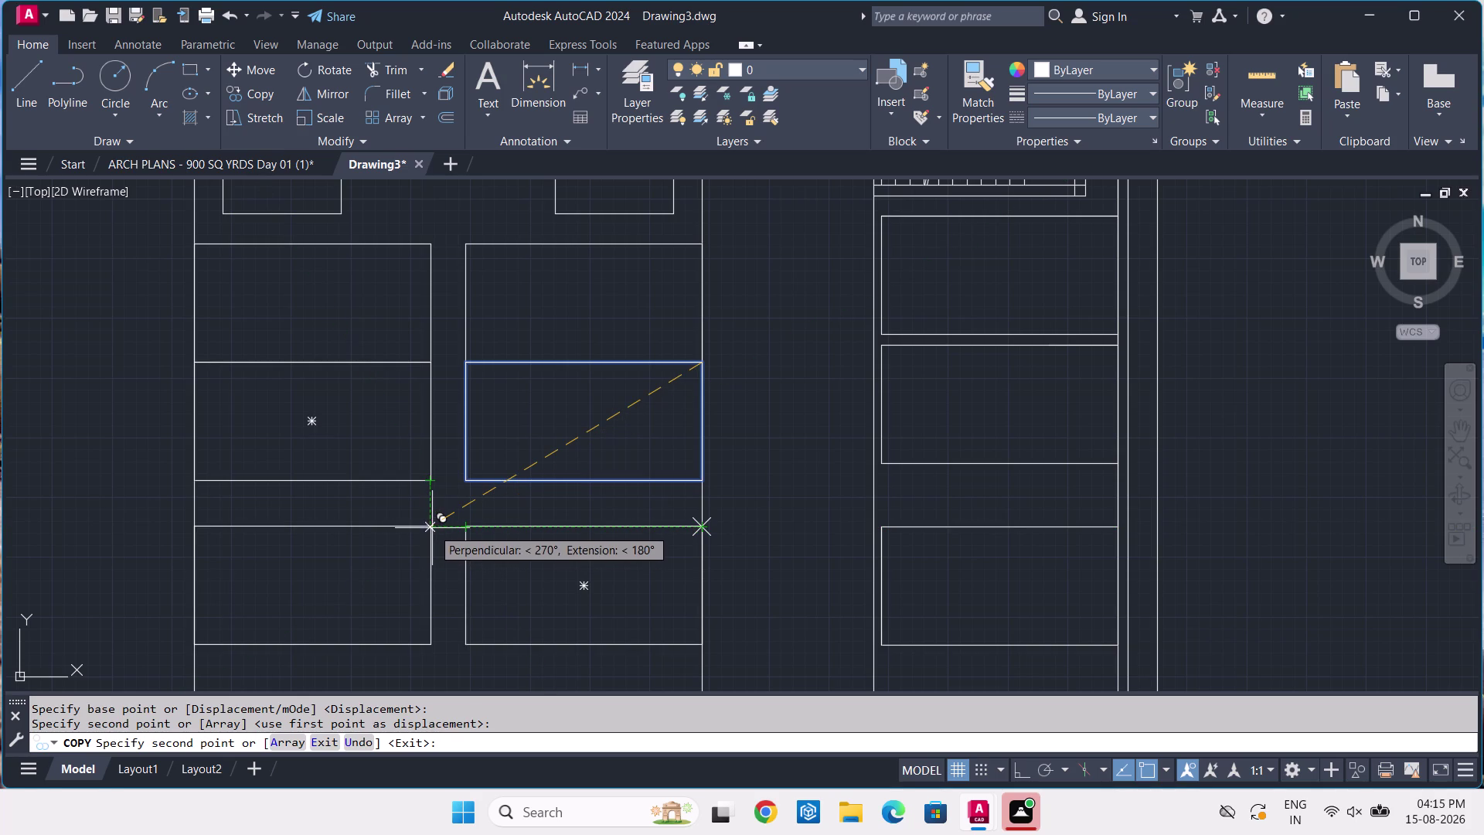
click(433, 528)
key(space)
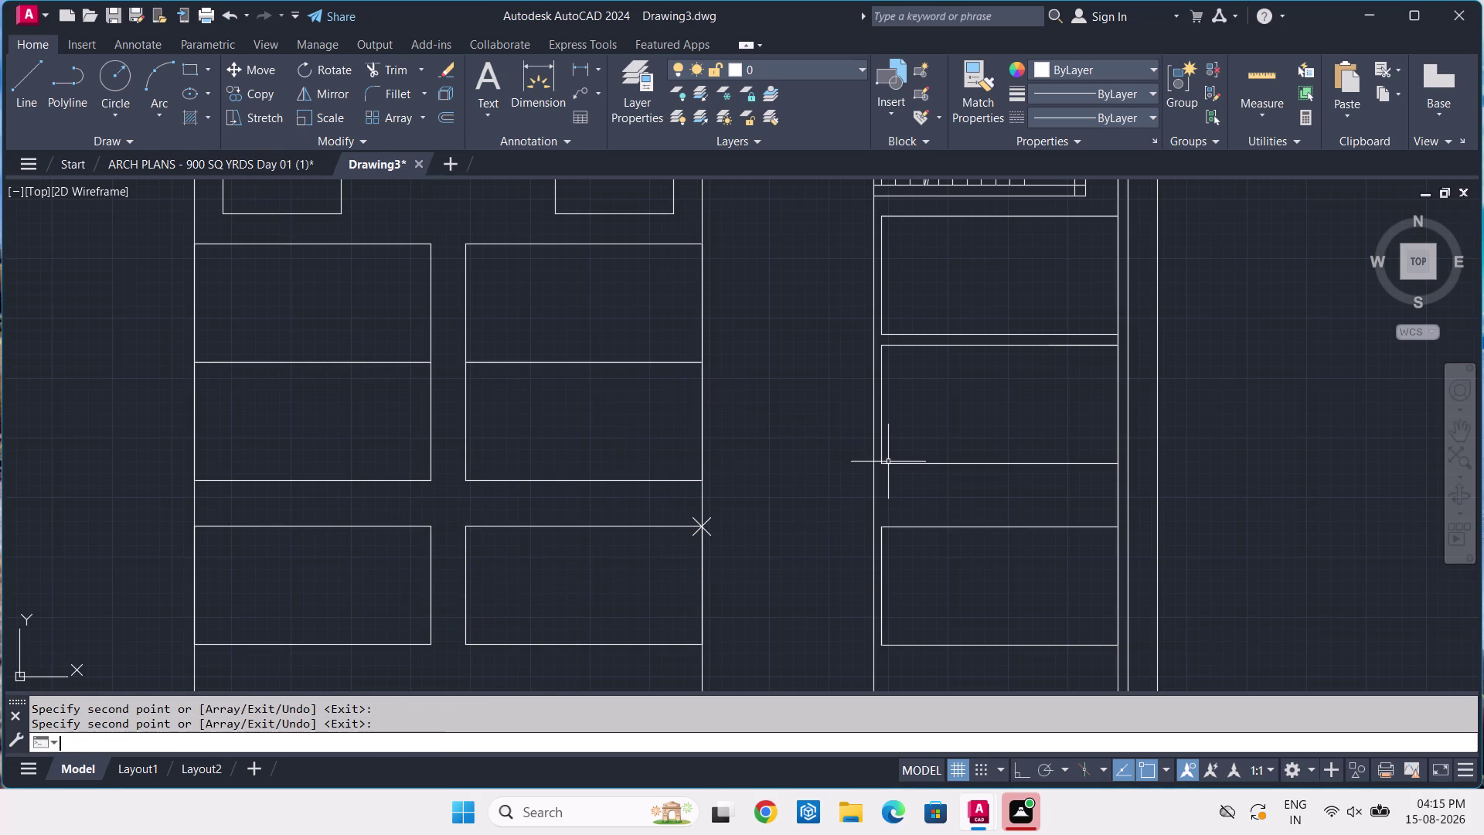
Erase the temporary helper point.
scroll(up, 3)
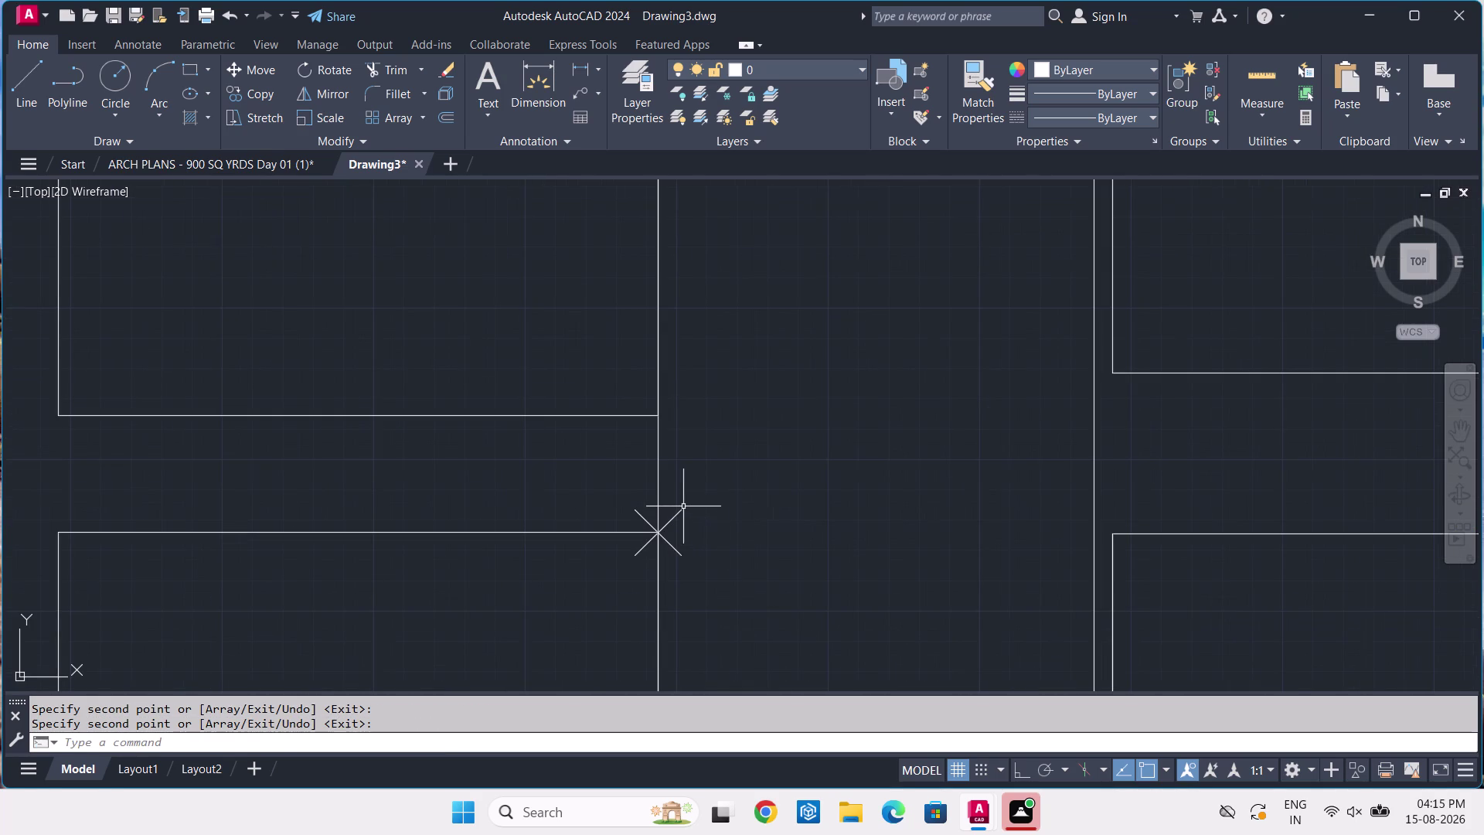
click(683, 506)
click(673, 518)
key(Delete)
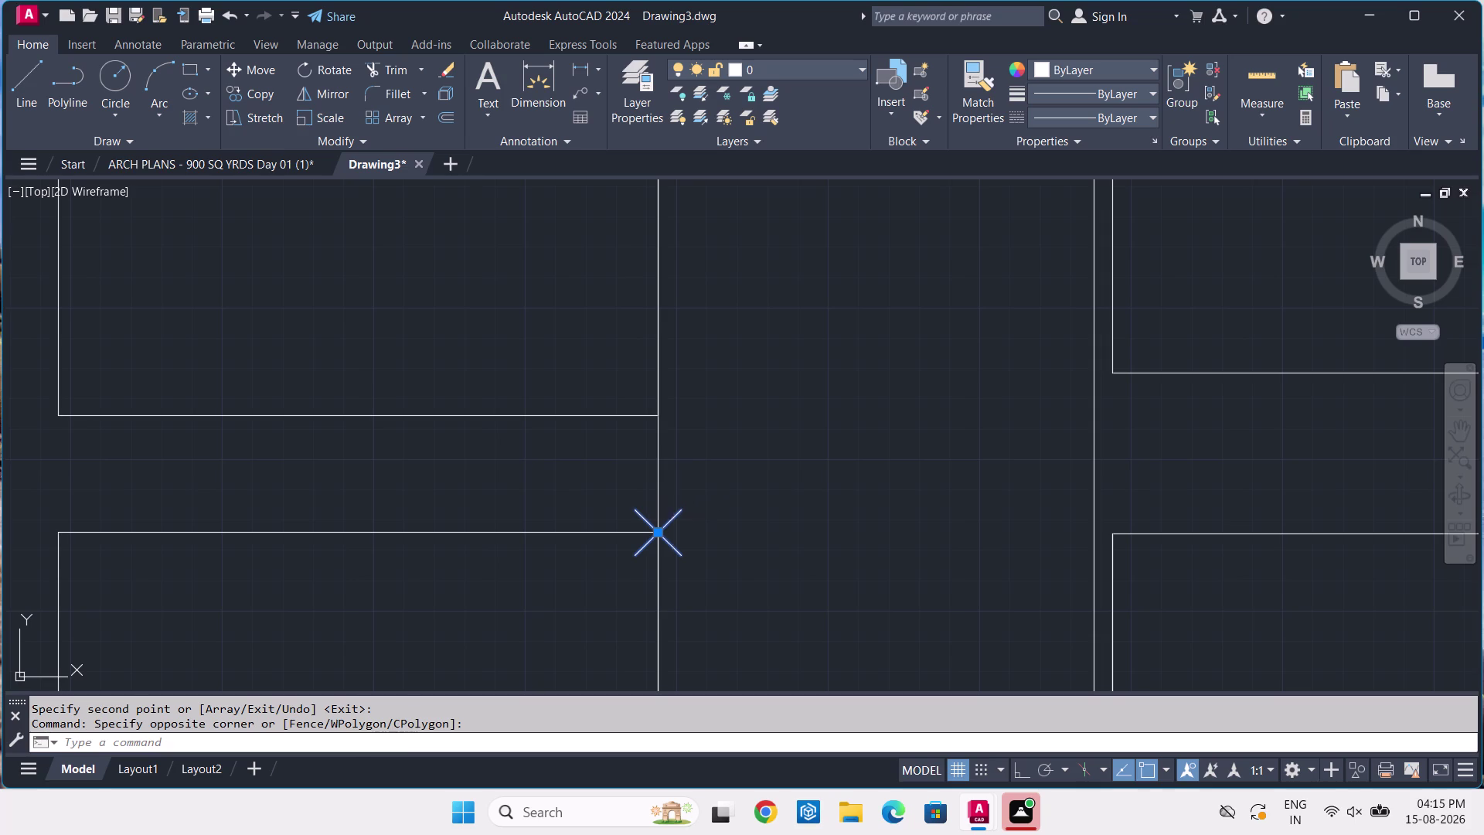
scroll(down, 3)
scroll(down, 3)
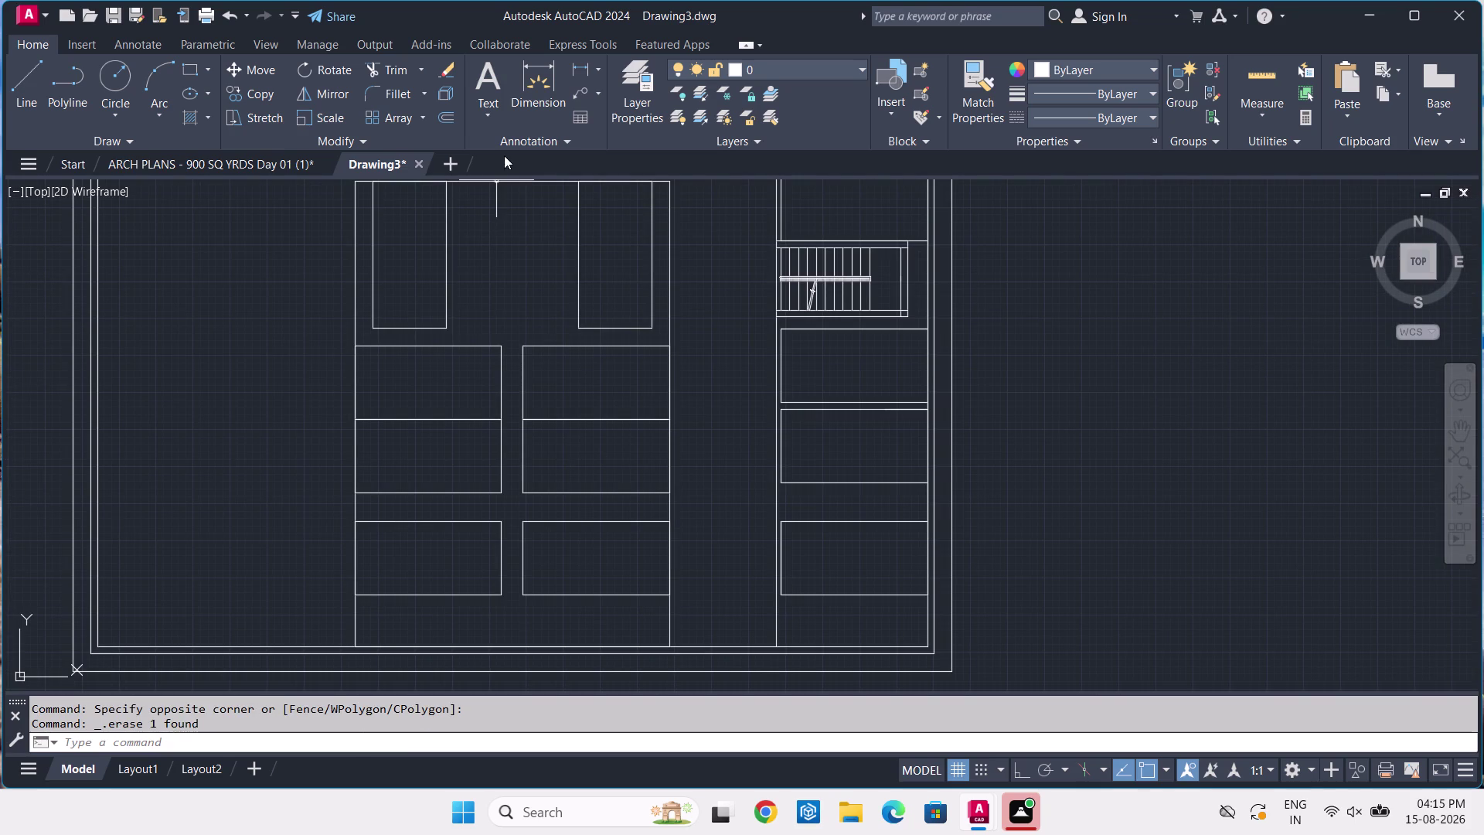
On the cellar plan, dimension the 3'-8" gap beside the pink column, then return to Drawing3.
click(261, 166)
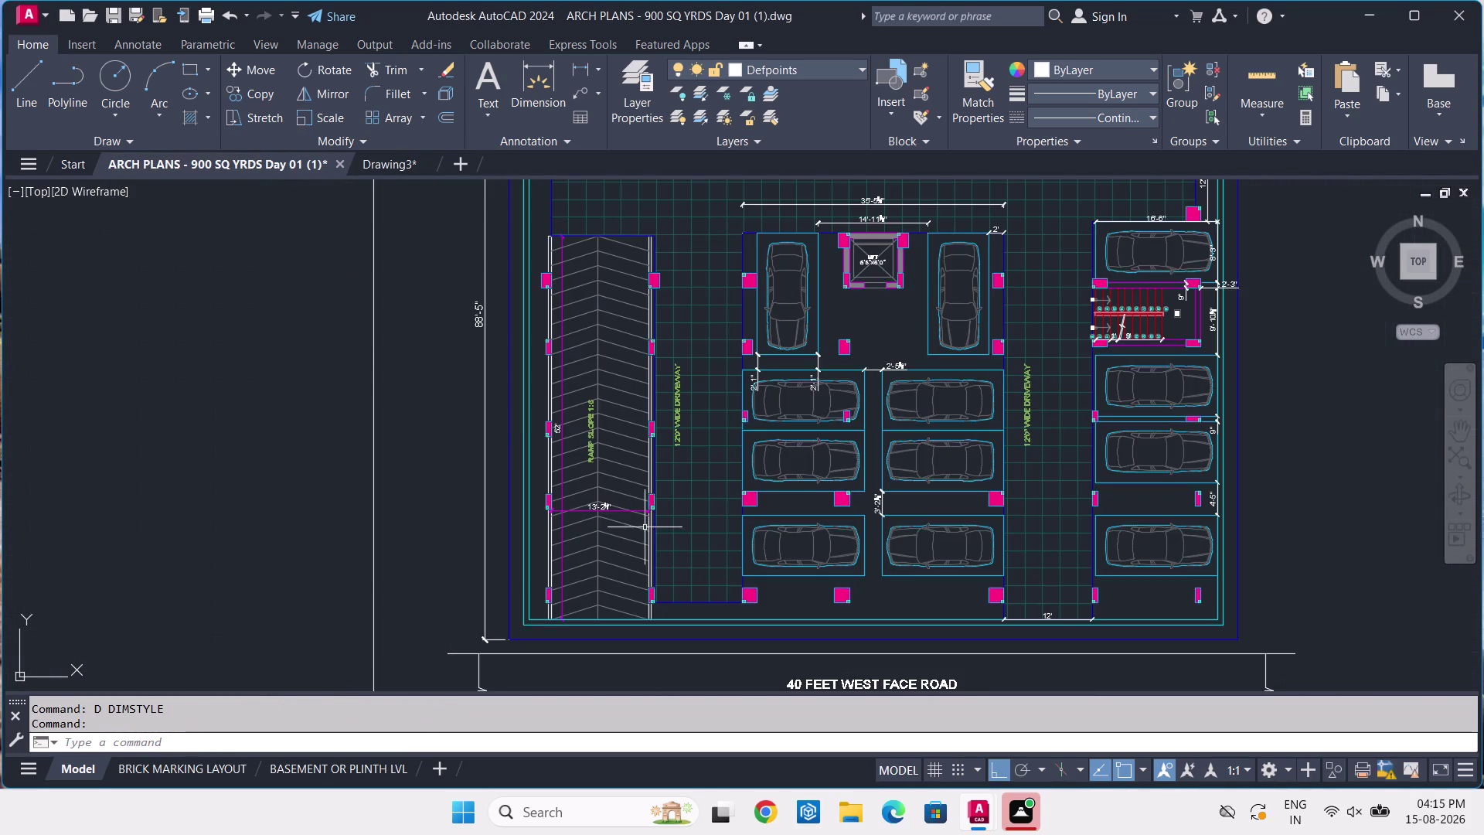
middle_drag(760, 598, 747, 539)
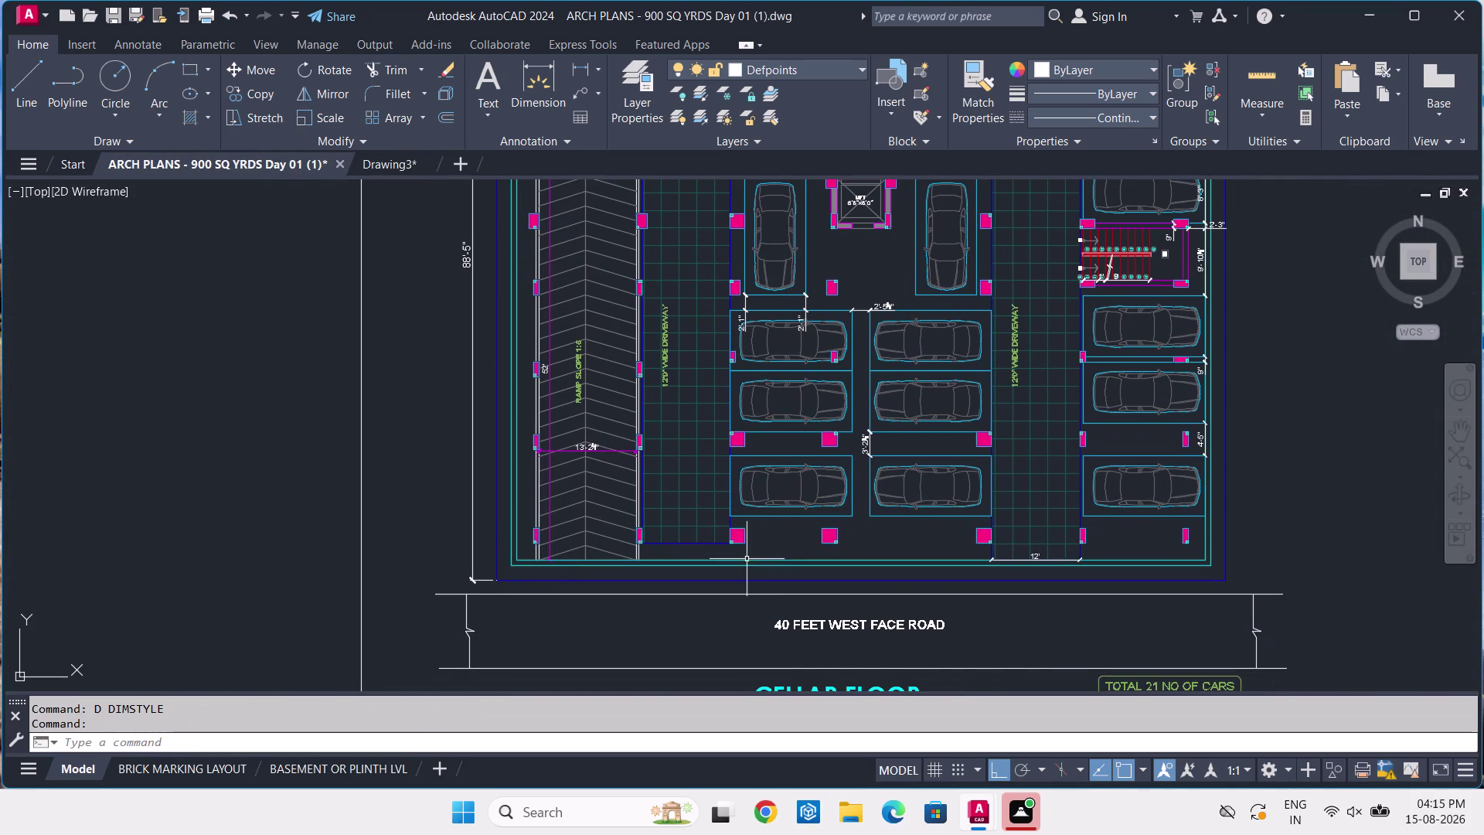
scroll(up, 3)
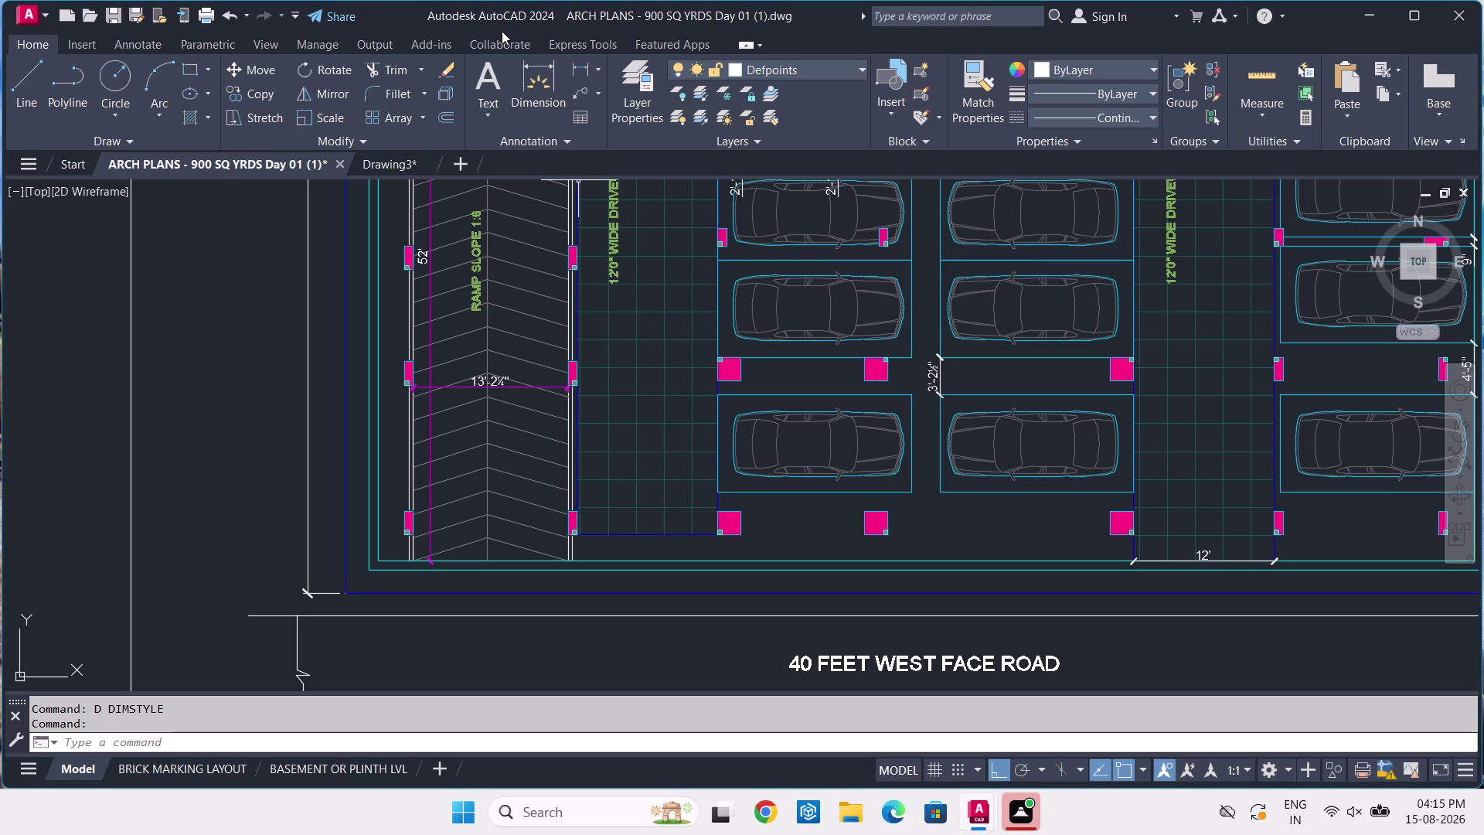
click(574, 64)
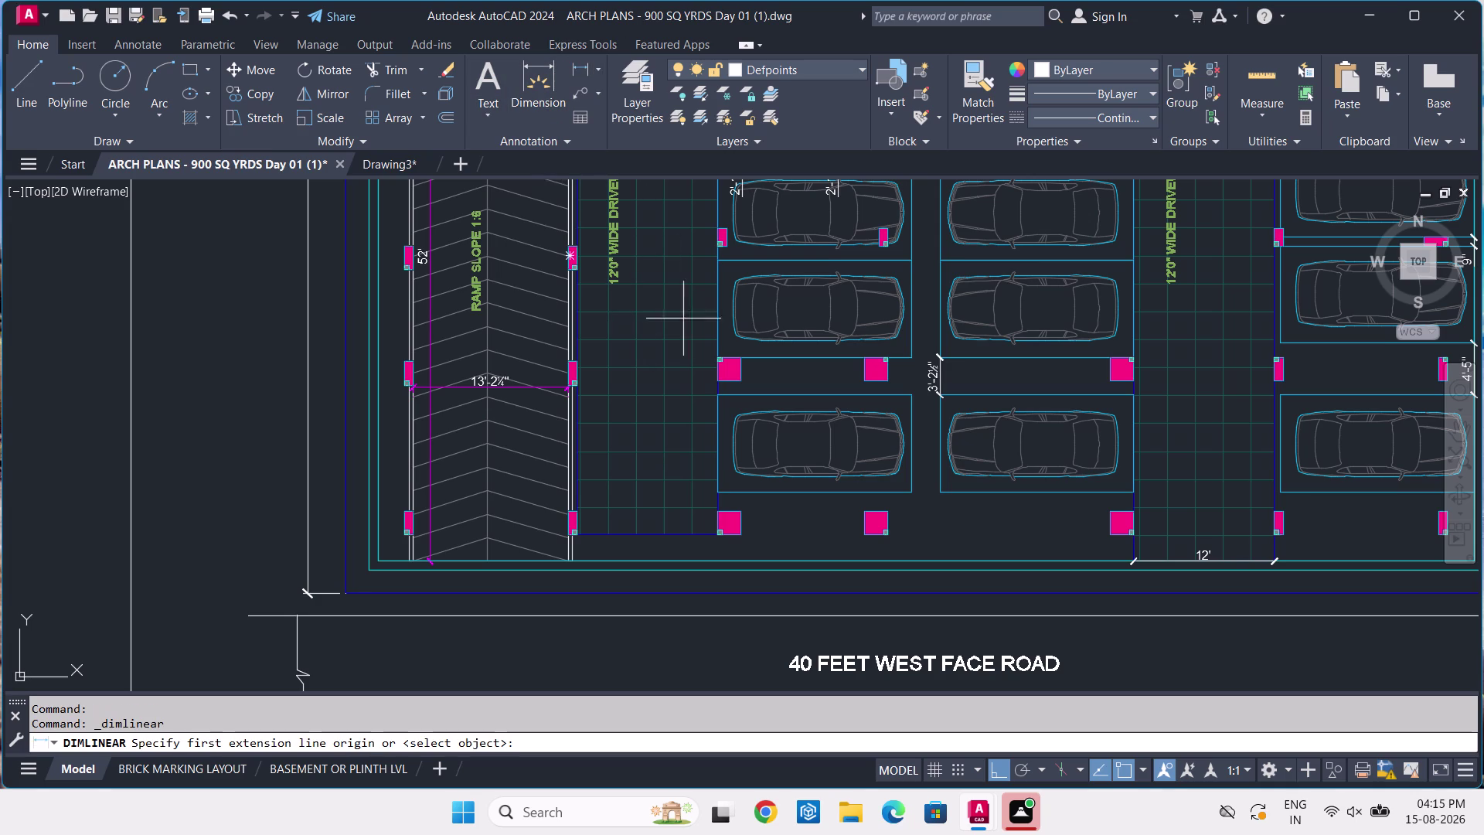
scroll(up, 3)
click(810, 367)
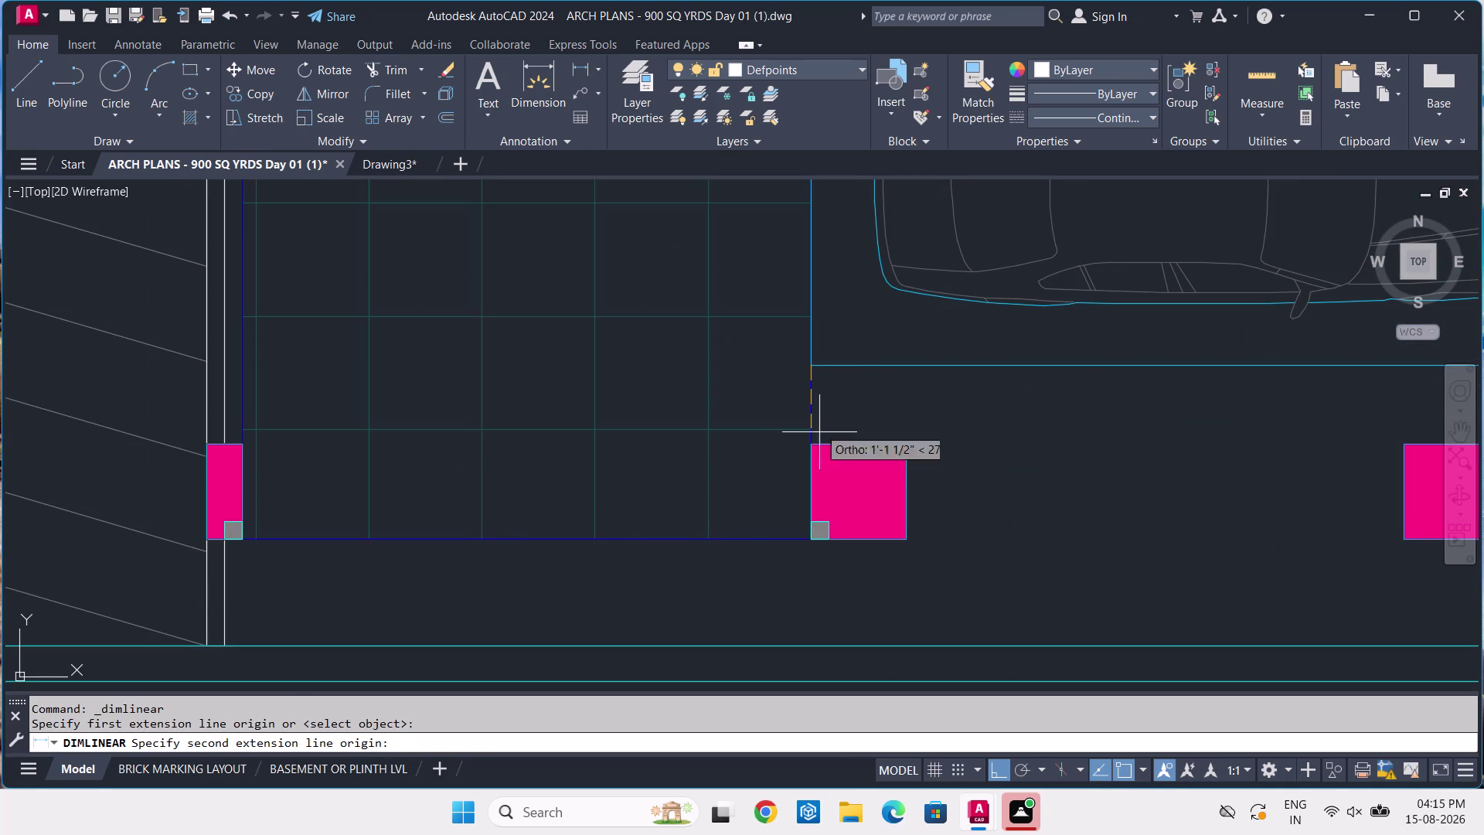
click(806, 542)
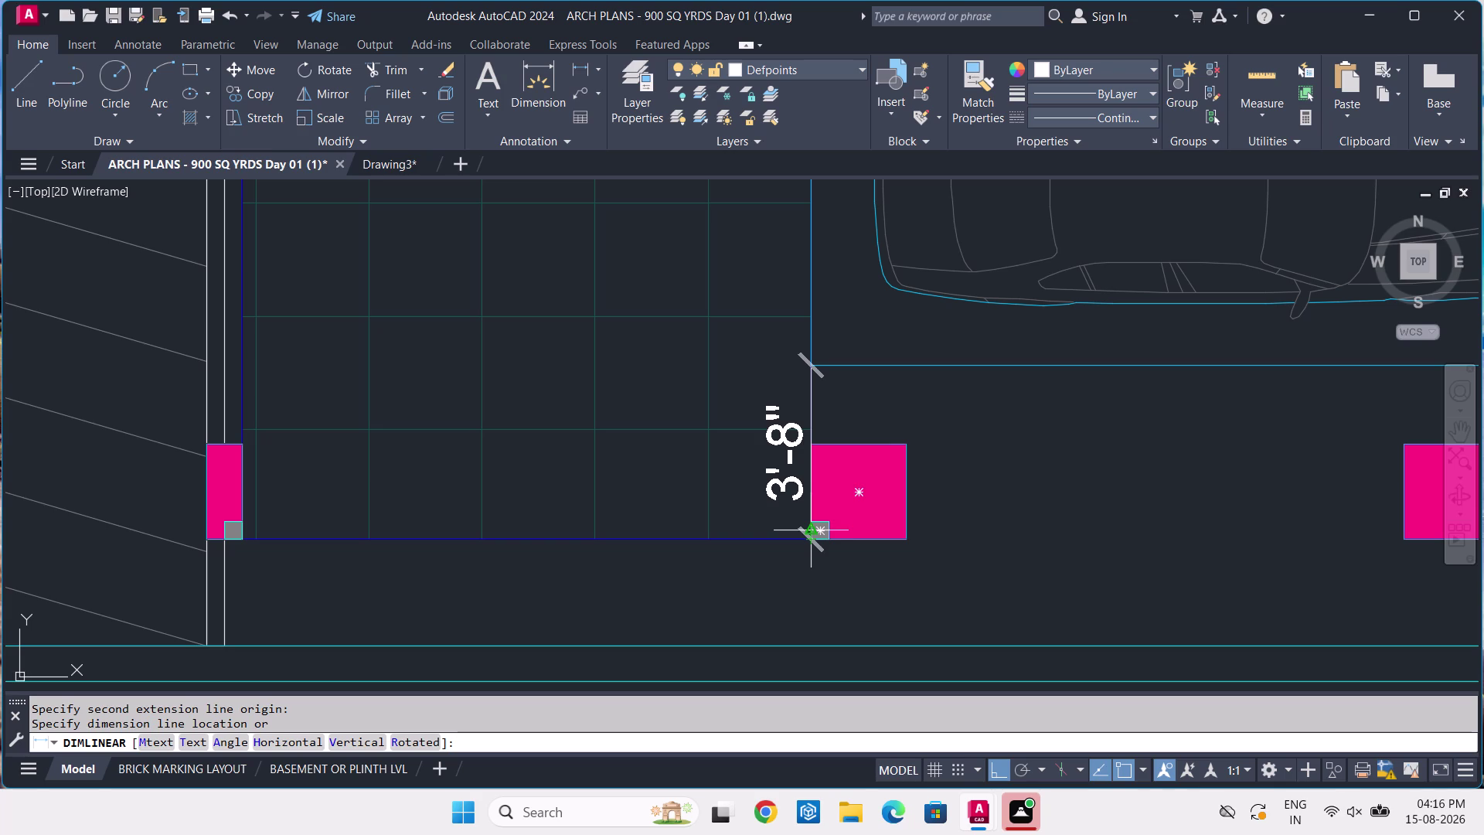
click(807, 540)
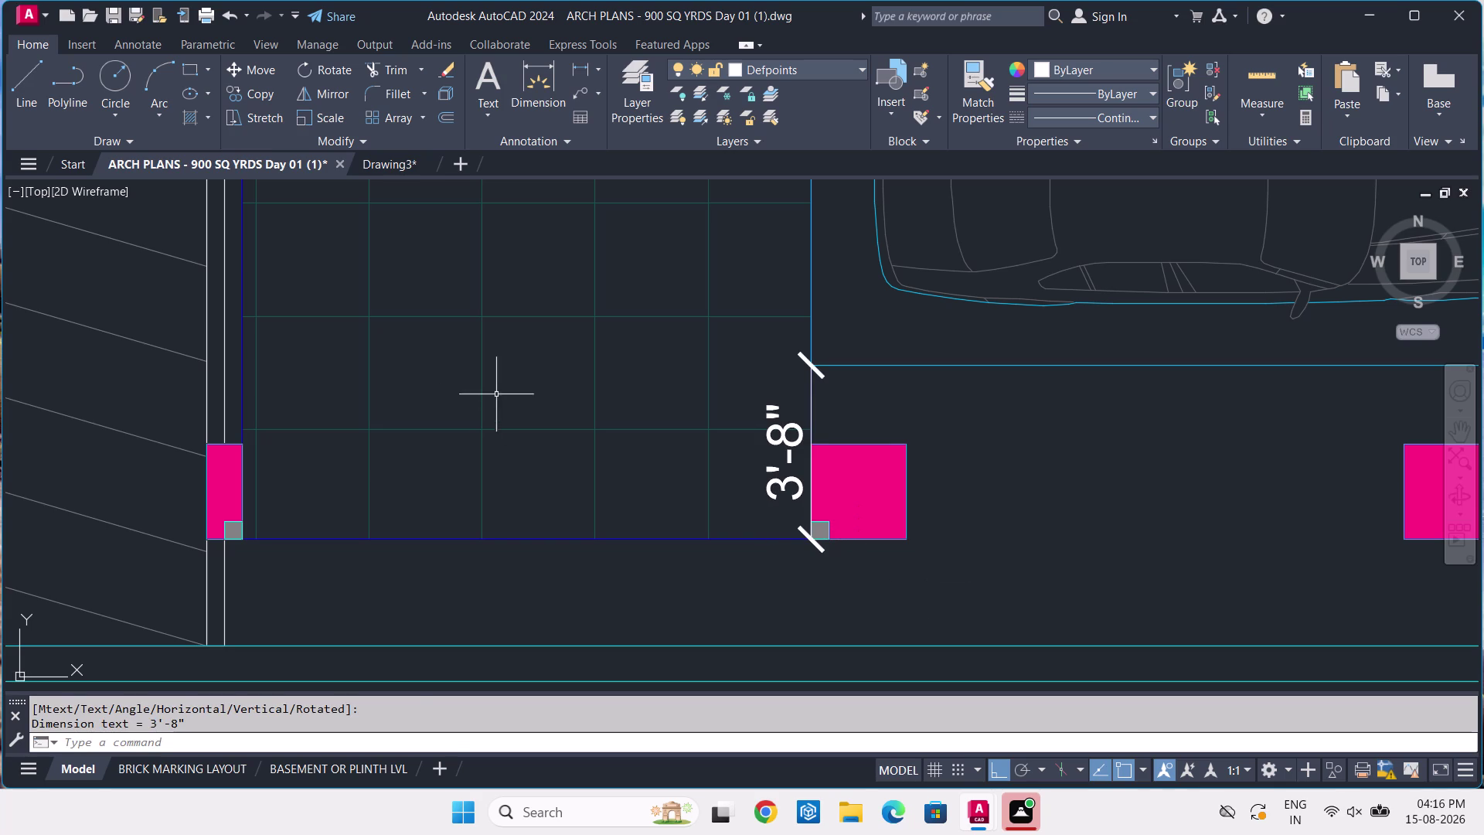
click(416, 157)
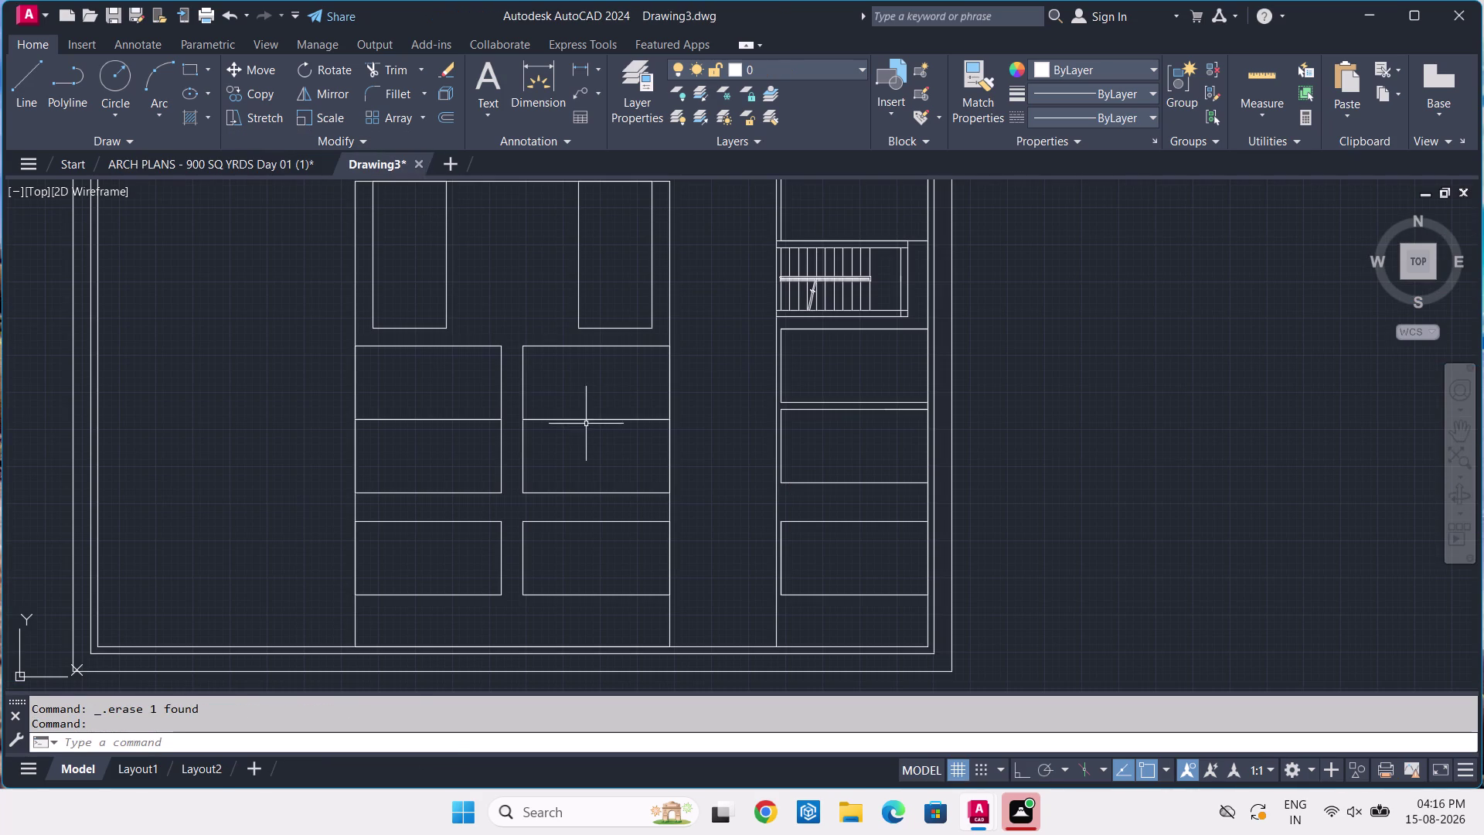
Draw a line from the central block's lower-left corner, 3'-8" long, extending to the inner wall.
scroll(down, 3)
text(L)
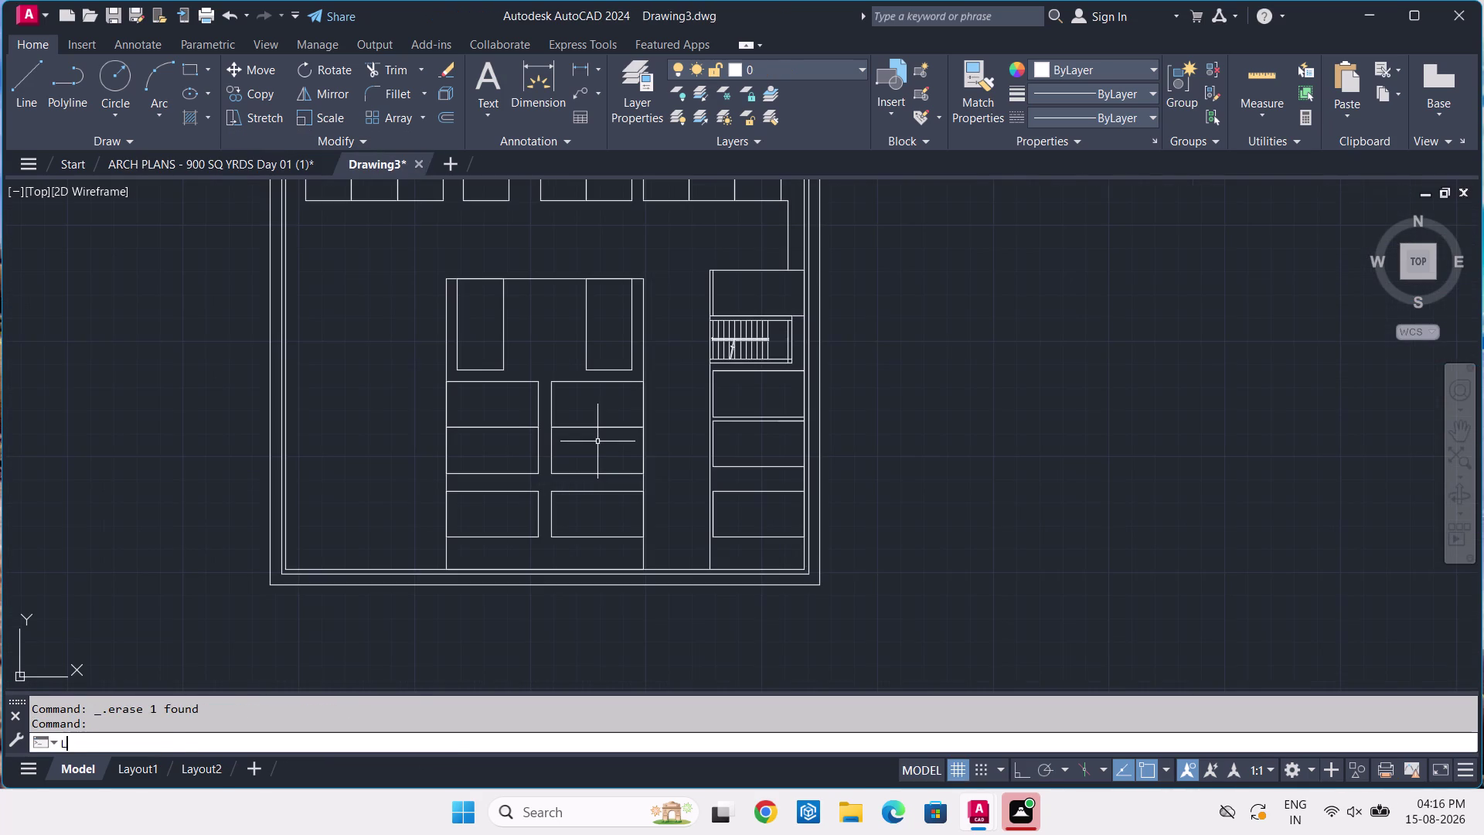
key(space)
middle_drag(476, 543, 691, 460)
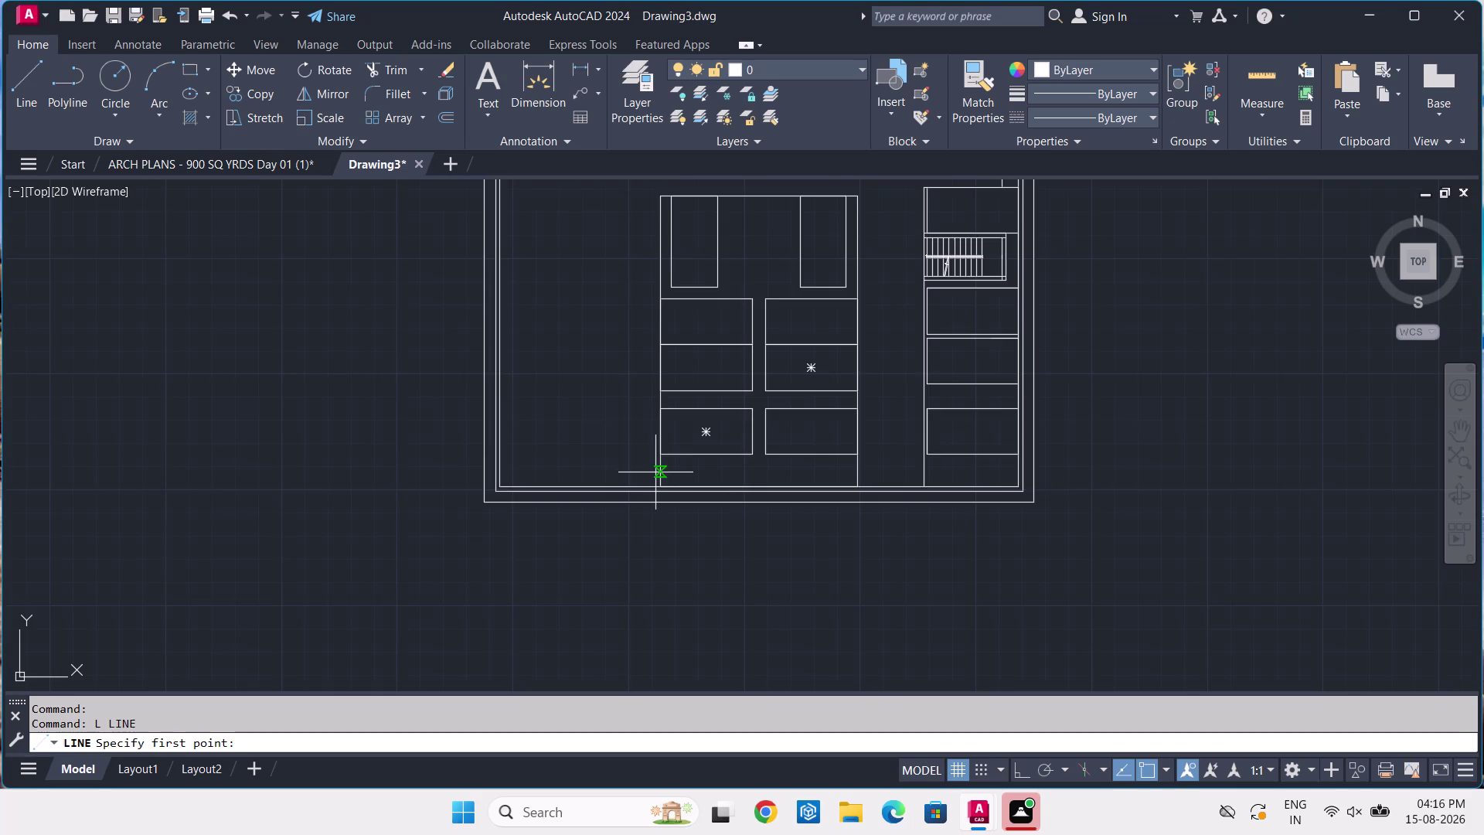
scroll(up, 3)
click(665, 446)
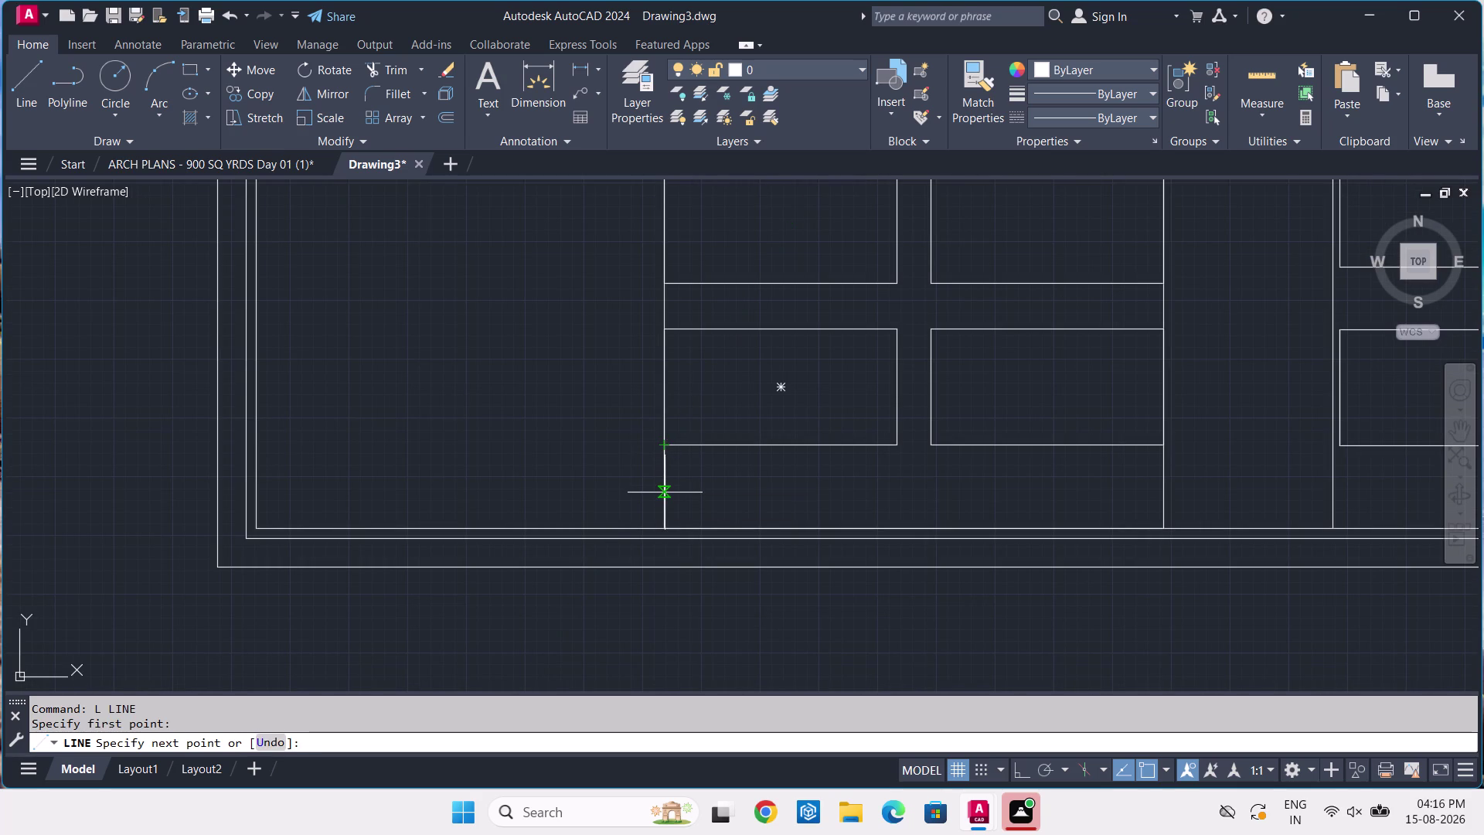
text(3'-)
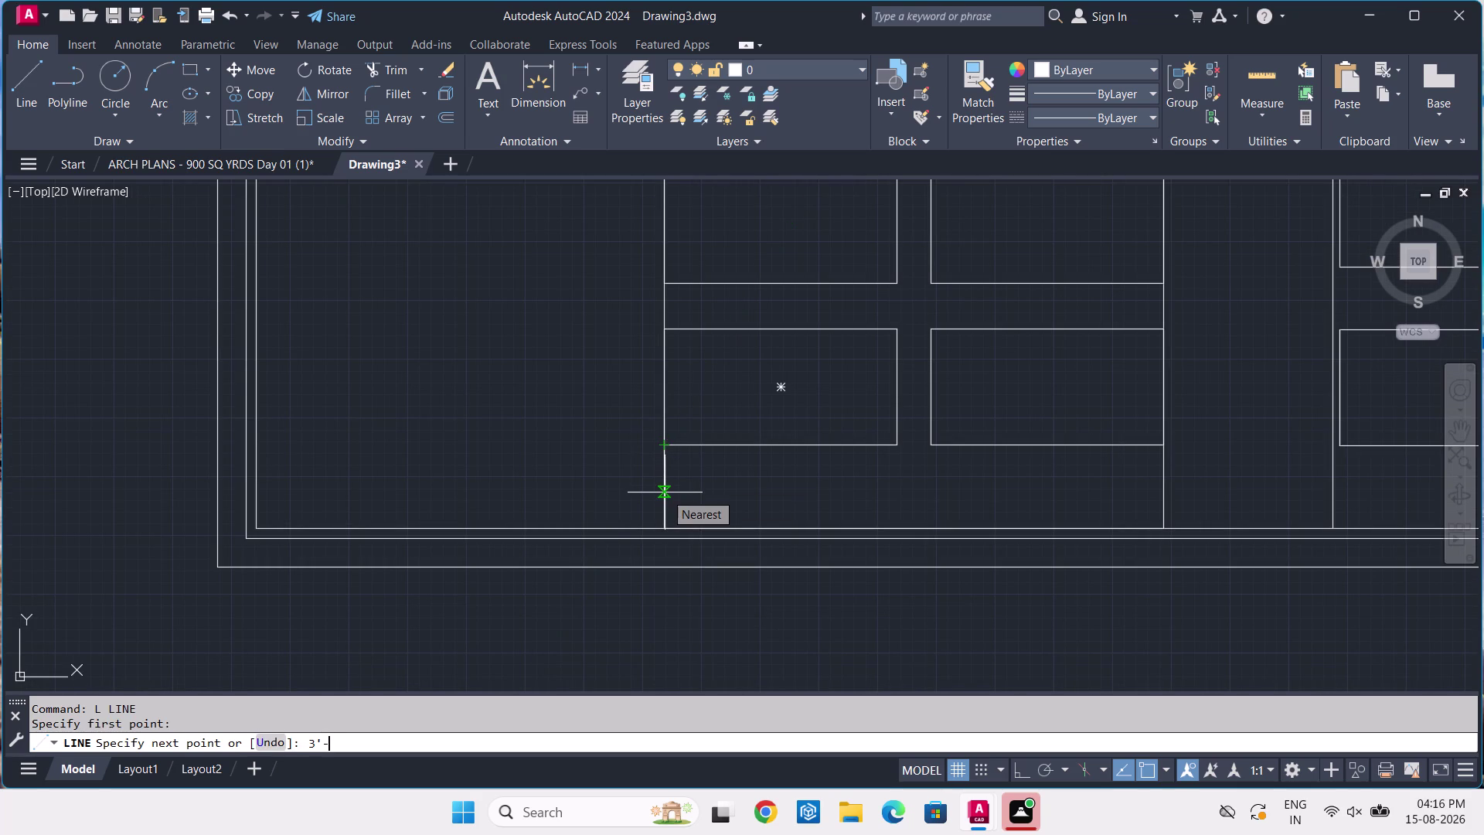
text(8)
key(Return)
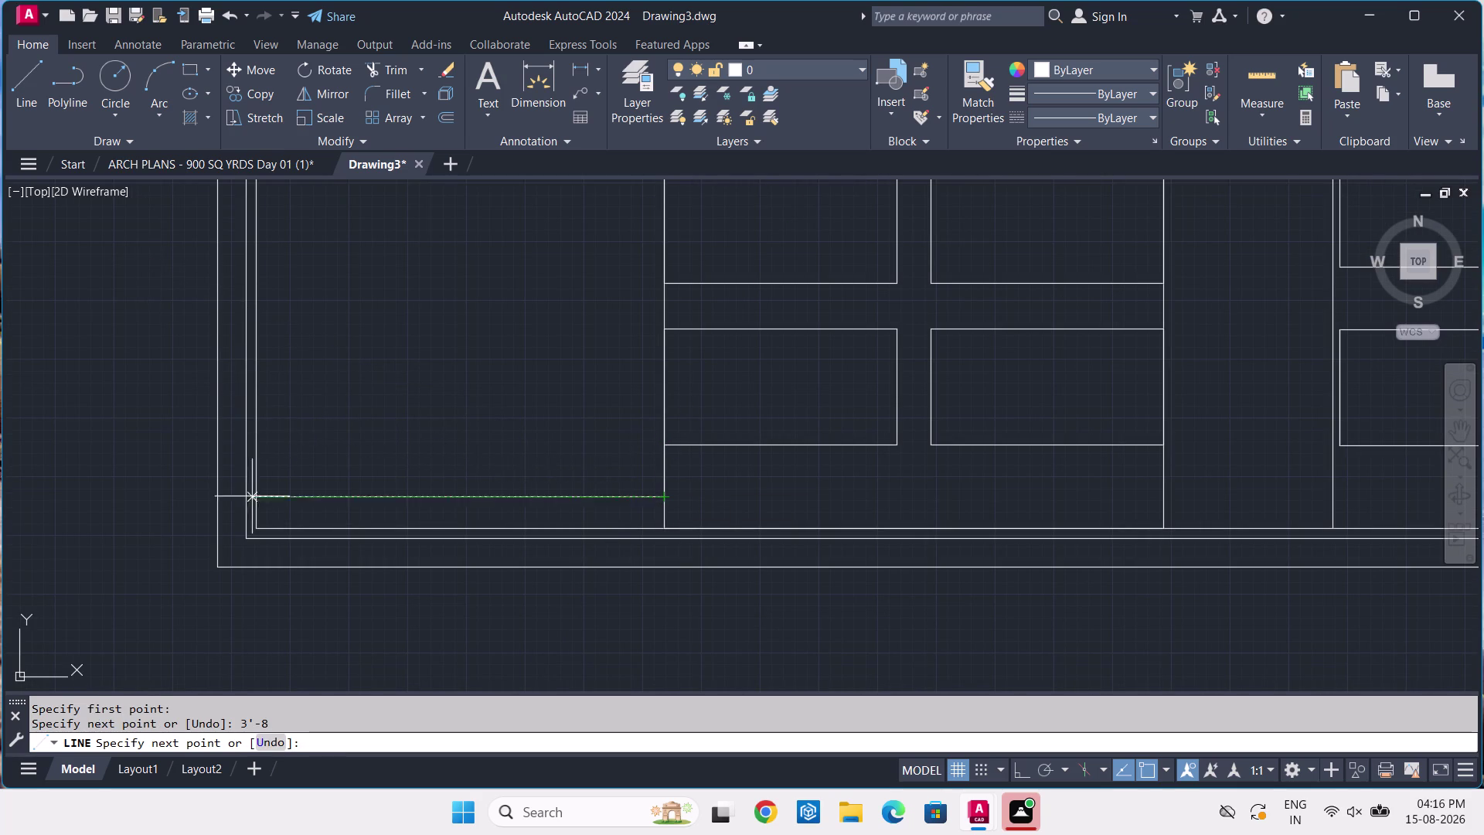
click(260, 497)
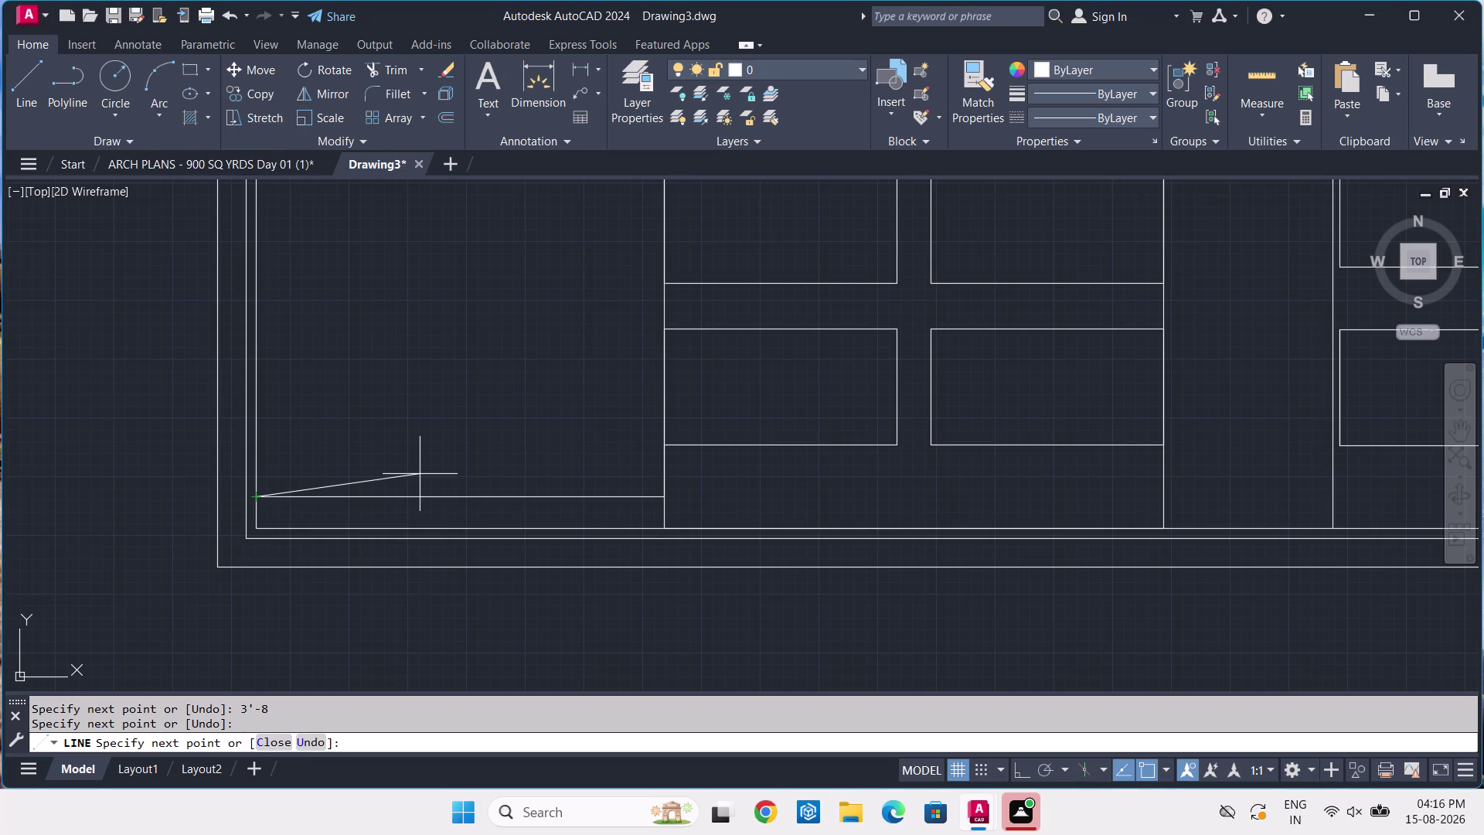
key(space)
Try trimming a line segment, then cancel and dismiss the shortcut menu.
text(TR)
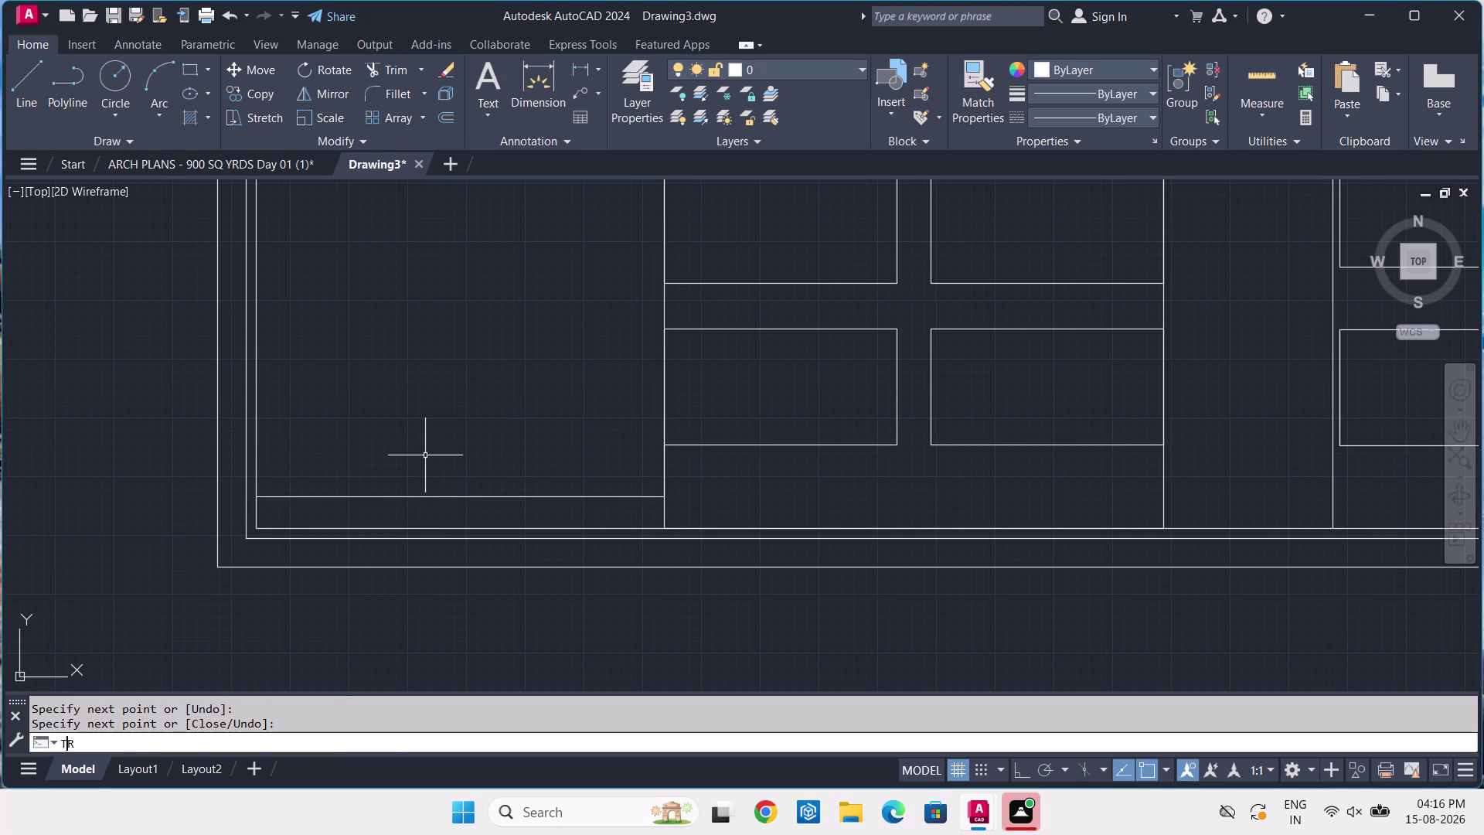
key(space)
click(664, 518)
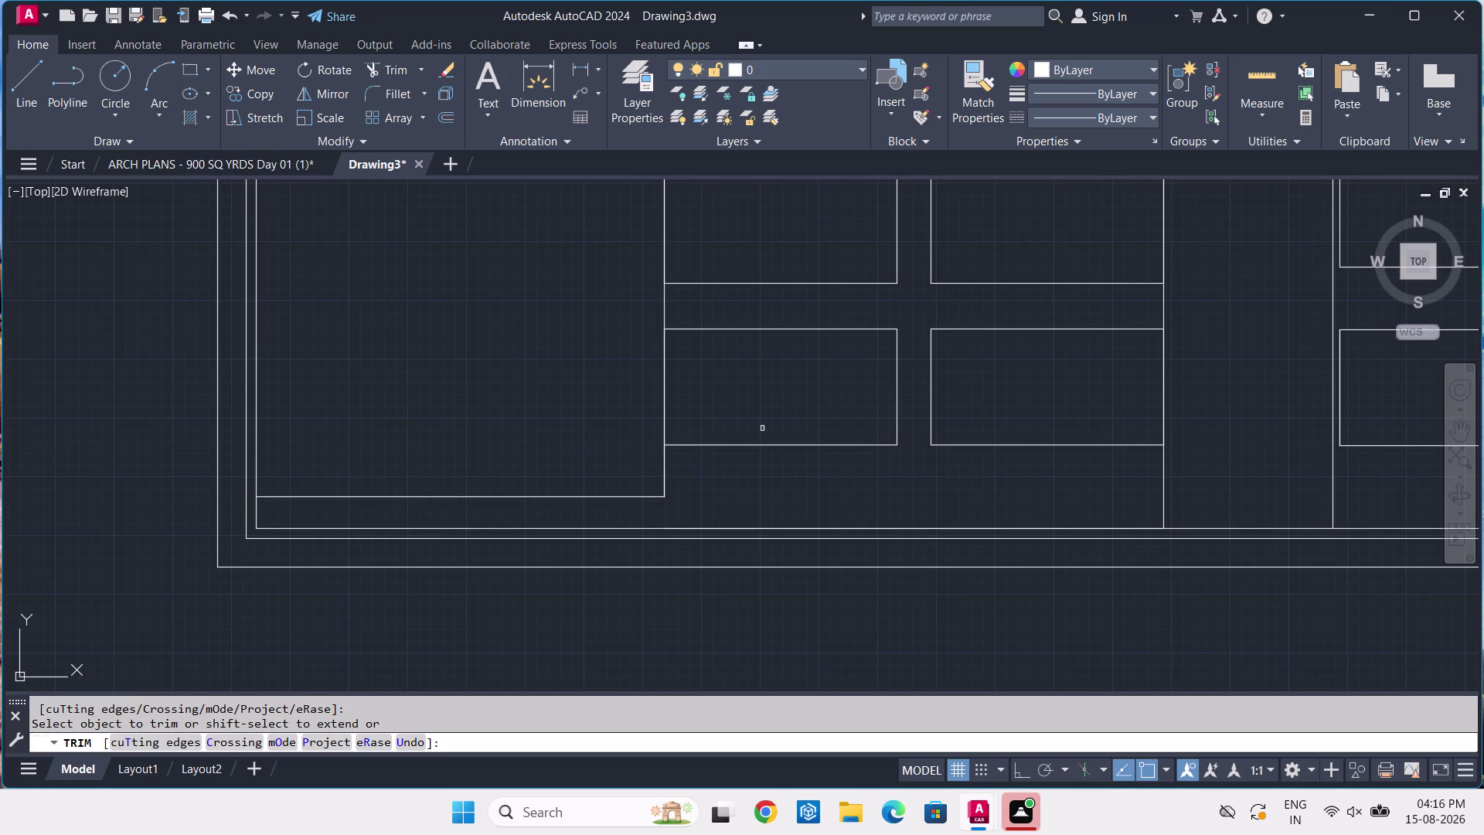
key(Escape)
right_drag(759, 388, 640, 279)
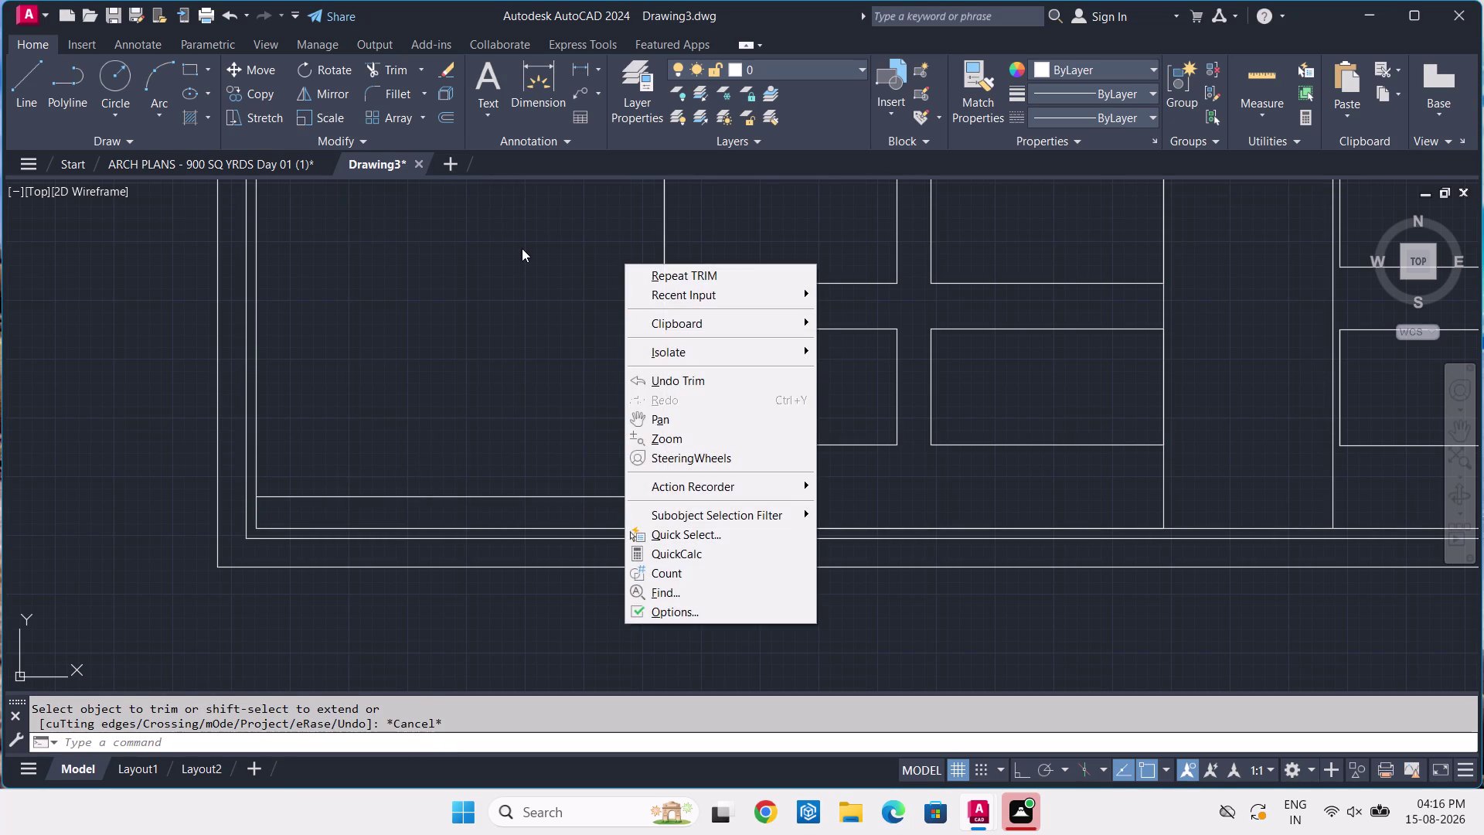
key(Escape)
Erase the stray horizontal line from Drawing3 after a glance at the cellar plan.
click(273, 169)
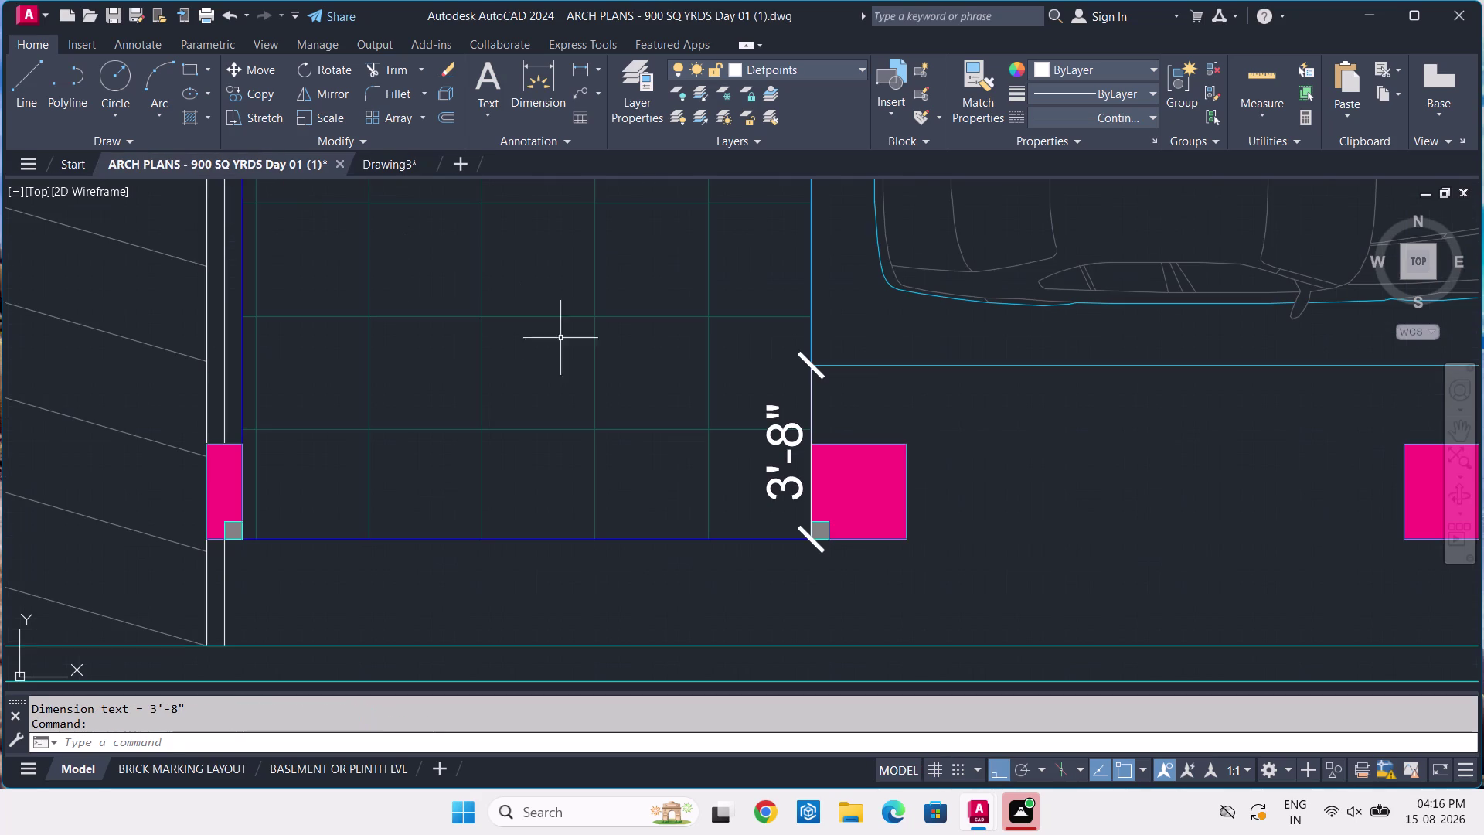
scroll(down, 3)
middle_drag(571, 347, 603, 454)
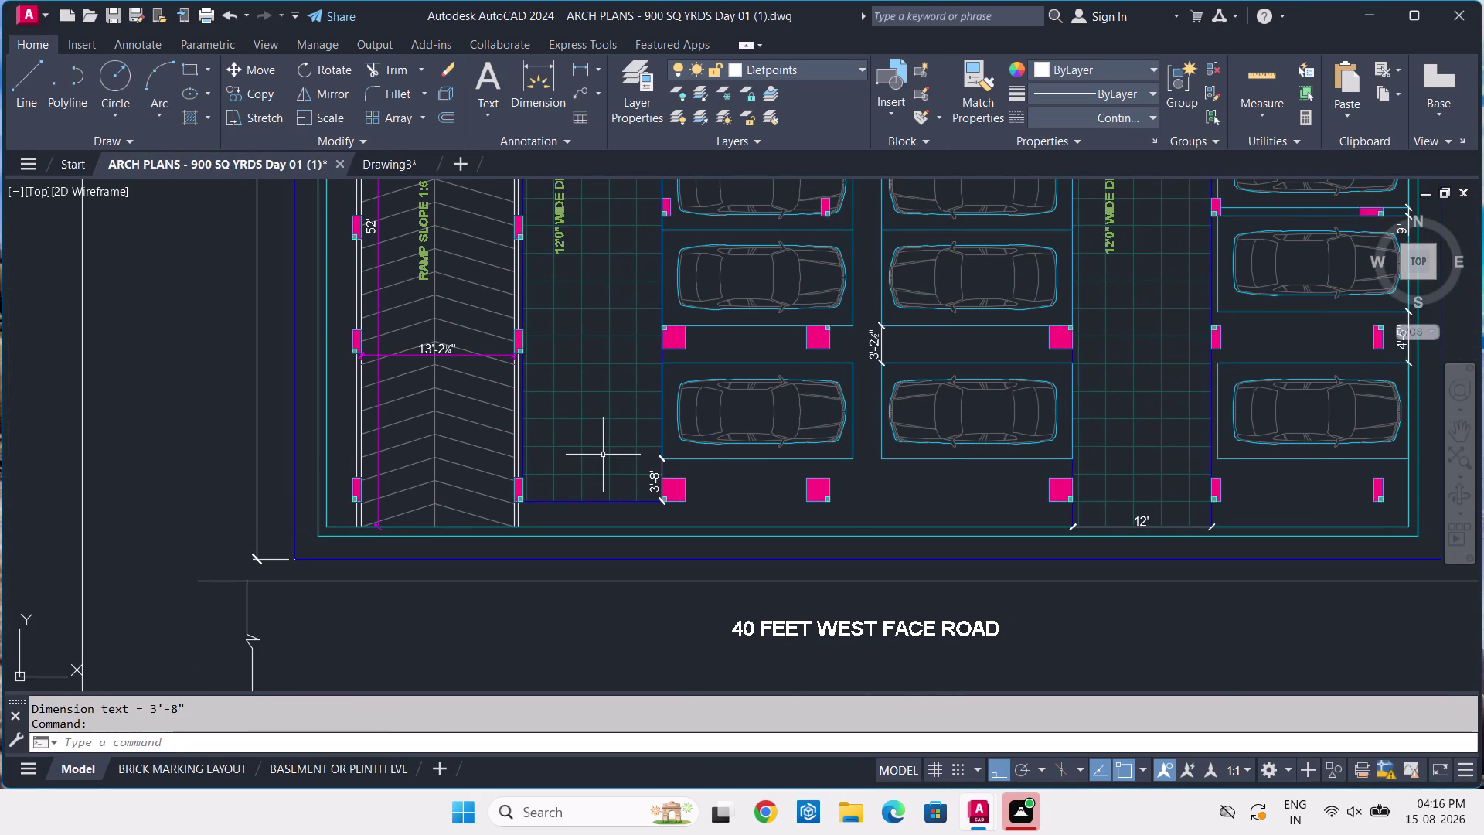
click(407, 160)
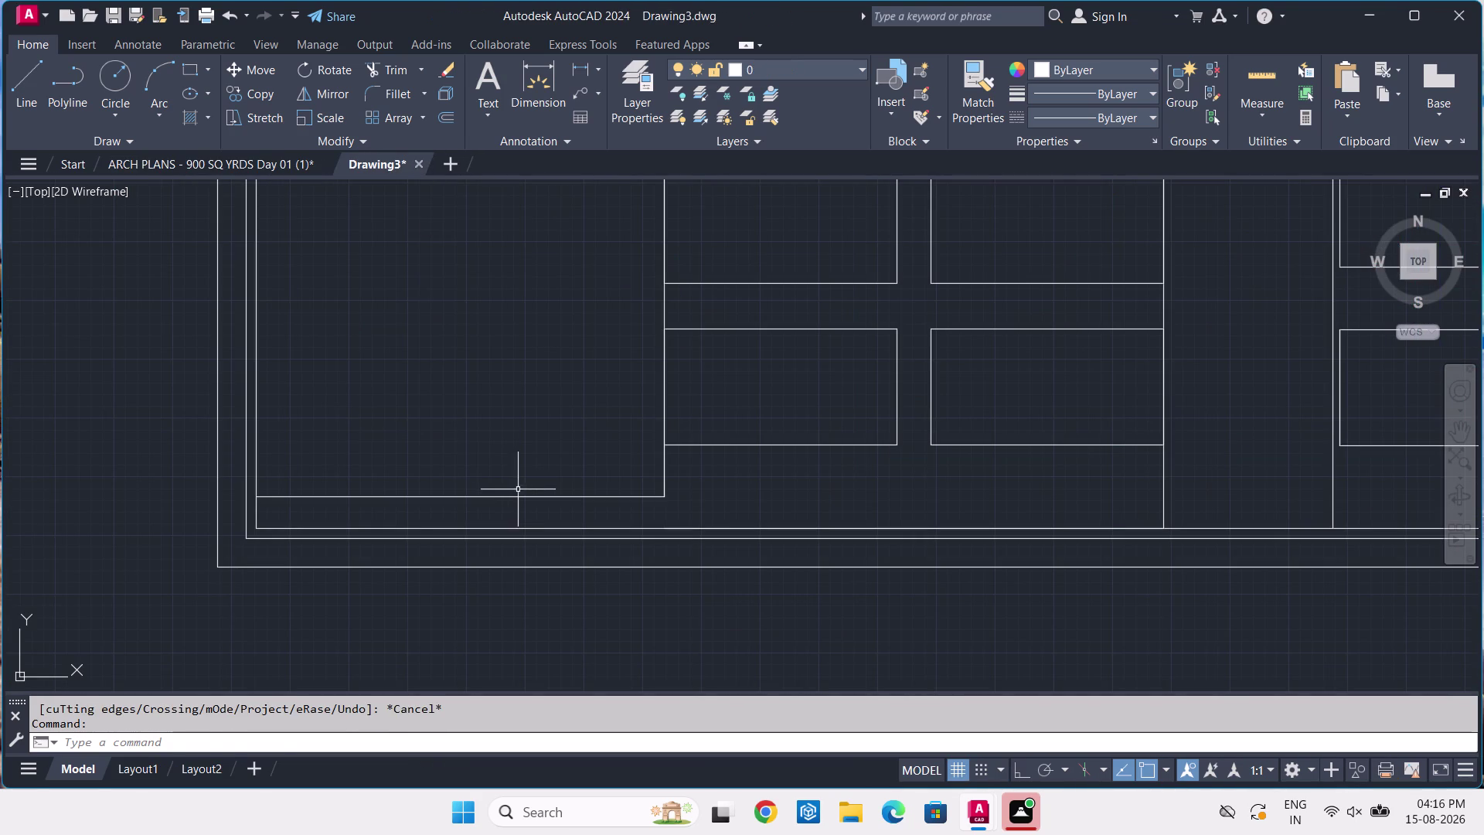
click(518, 489)
click(509, 500)
key(Delete)
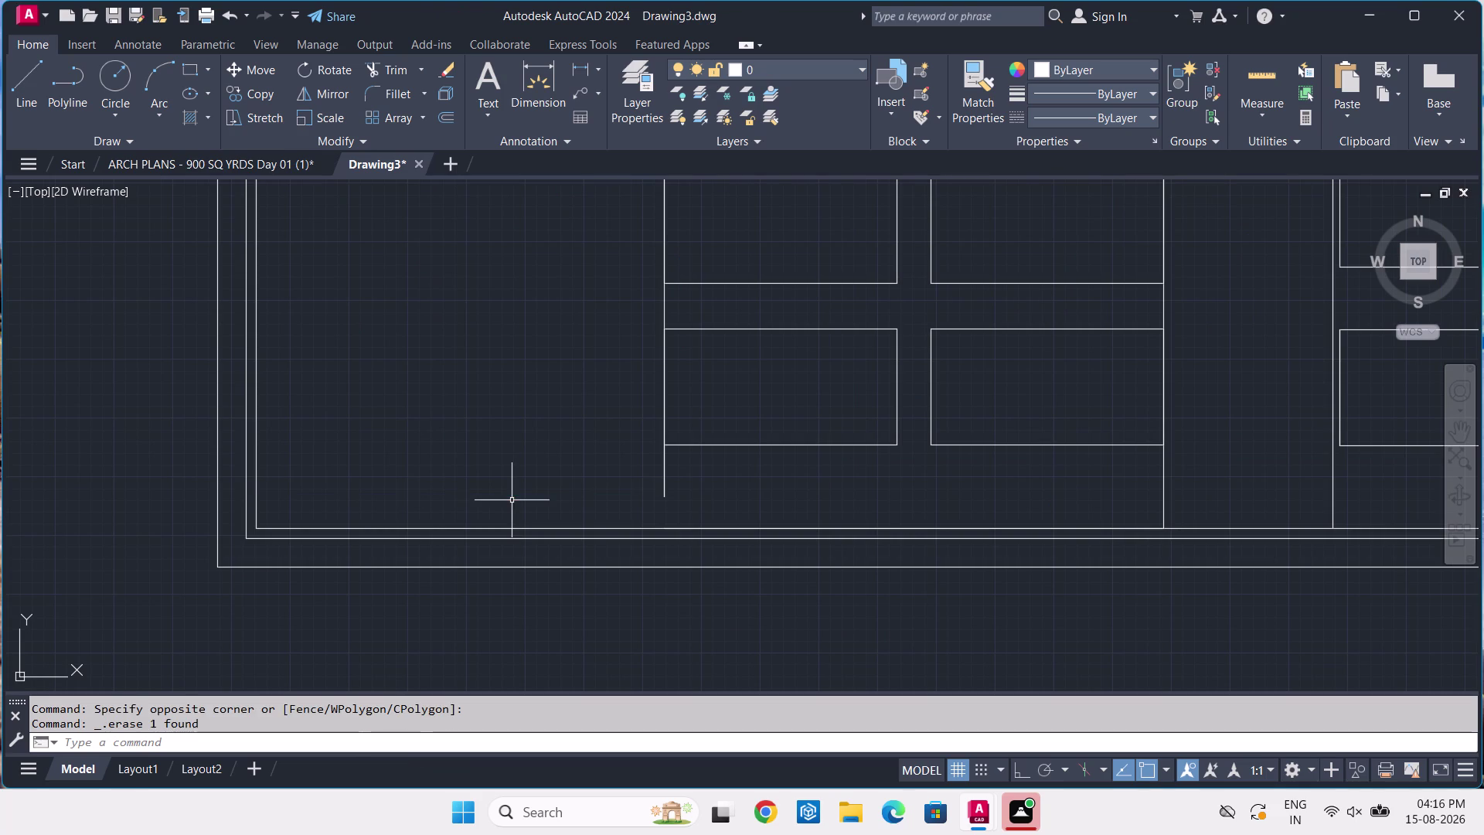
On the cellar plan, dimension the 12' bay between the two pink columns.
click(261, 166)
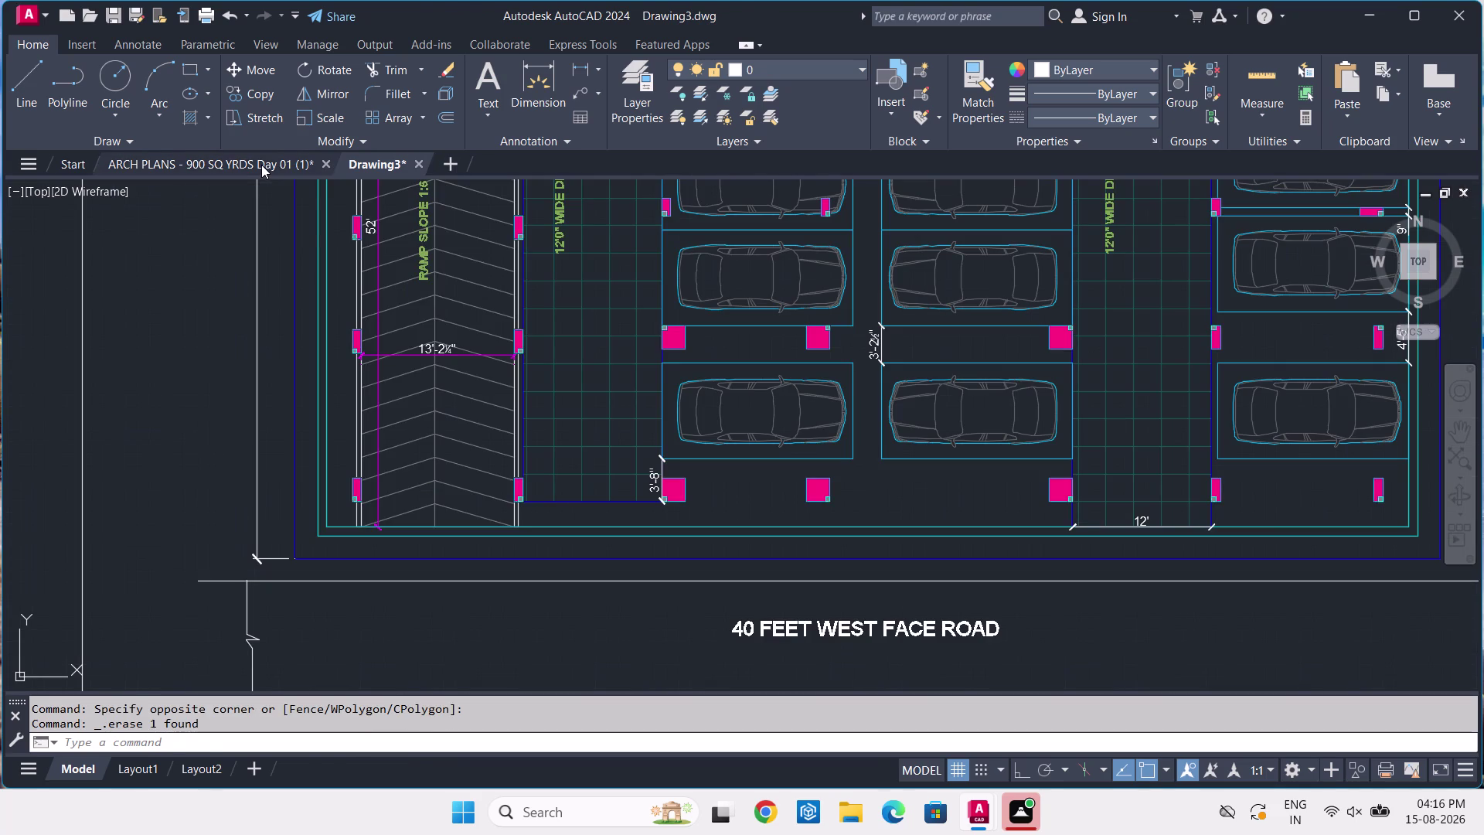
scroll(up, 3)
click(599, 453)
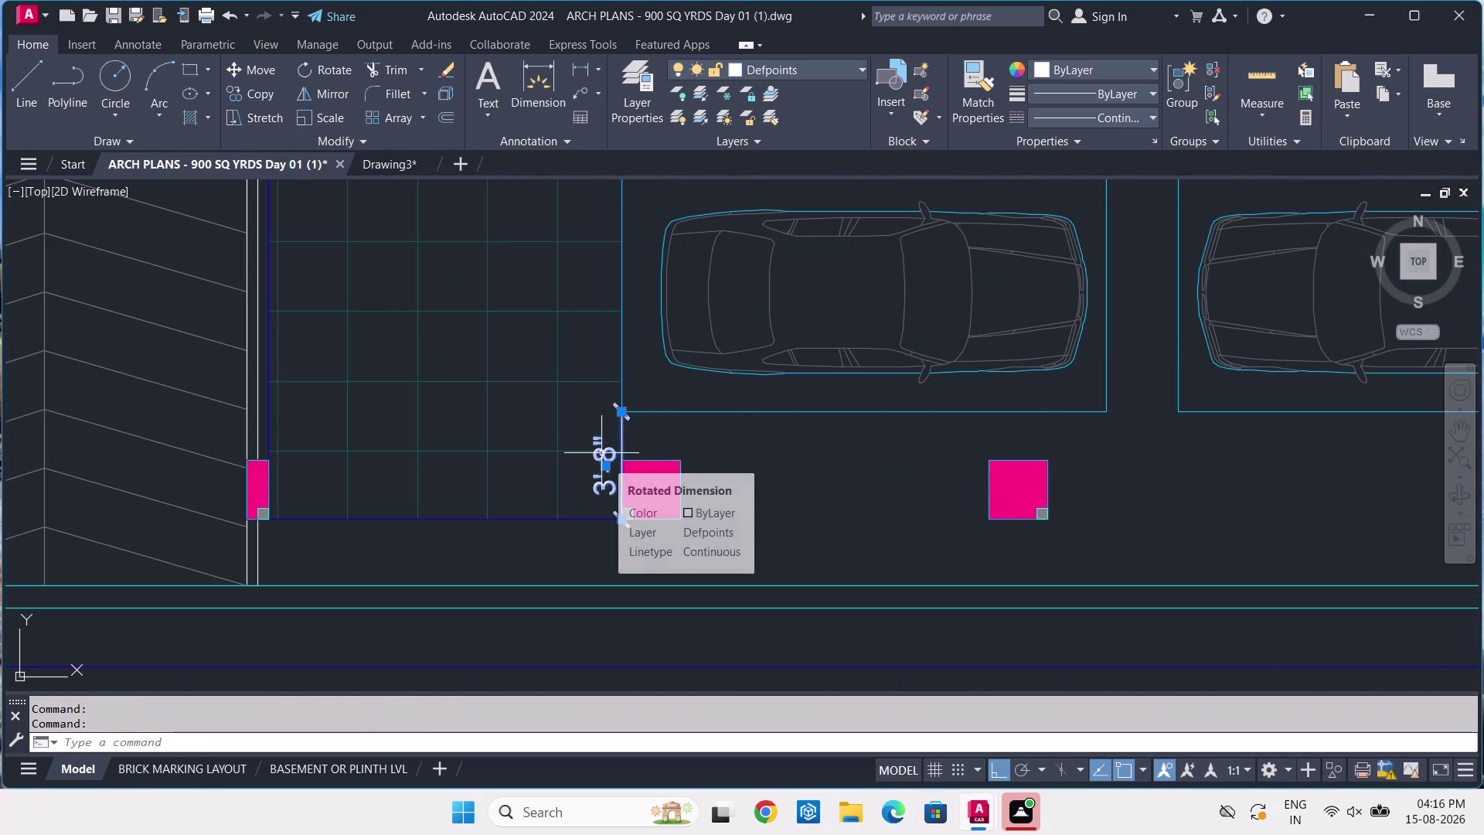
key(Delete)
click(546, 84)
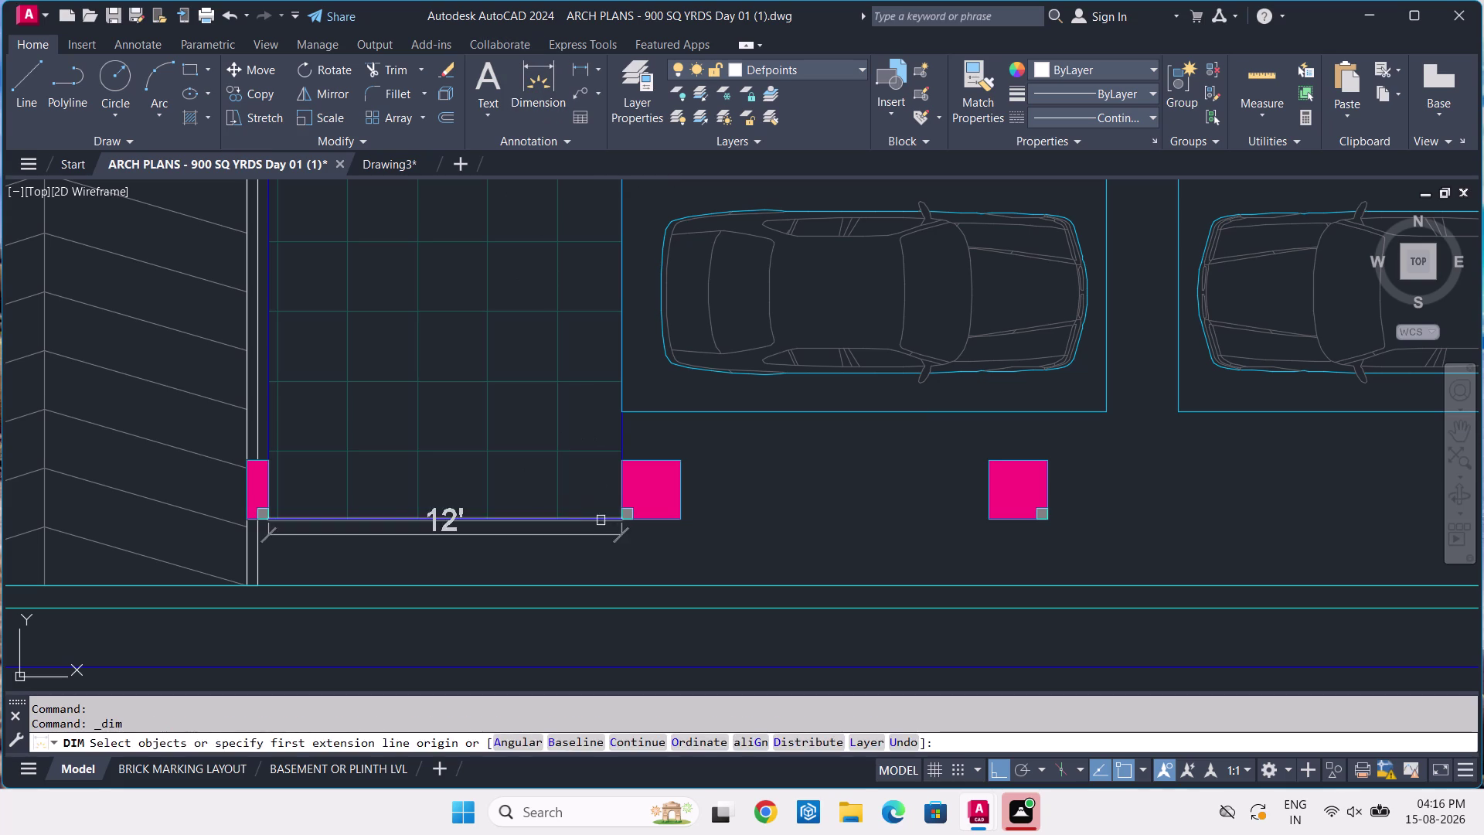
click(618, 520)
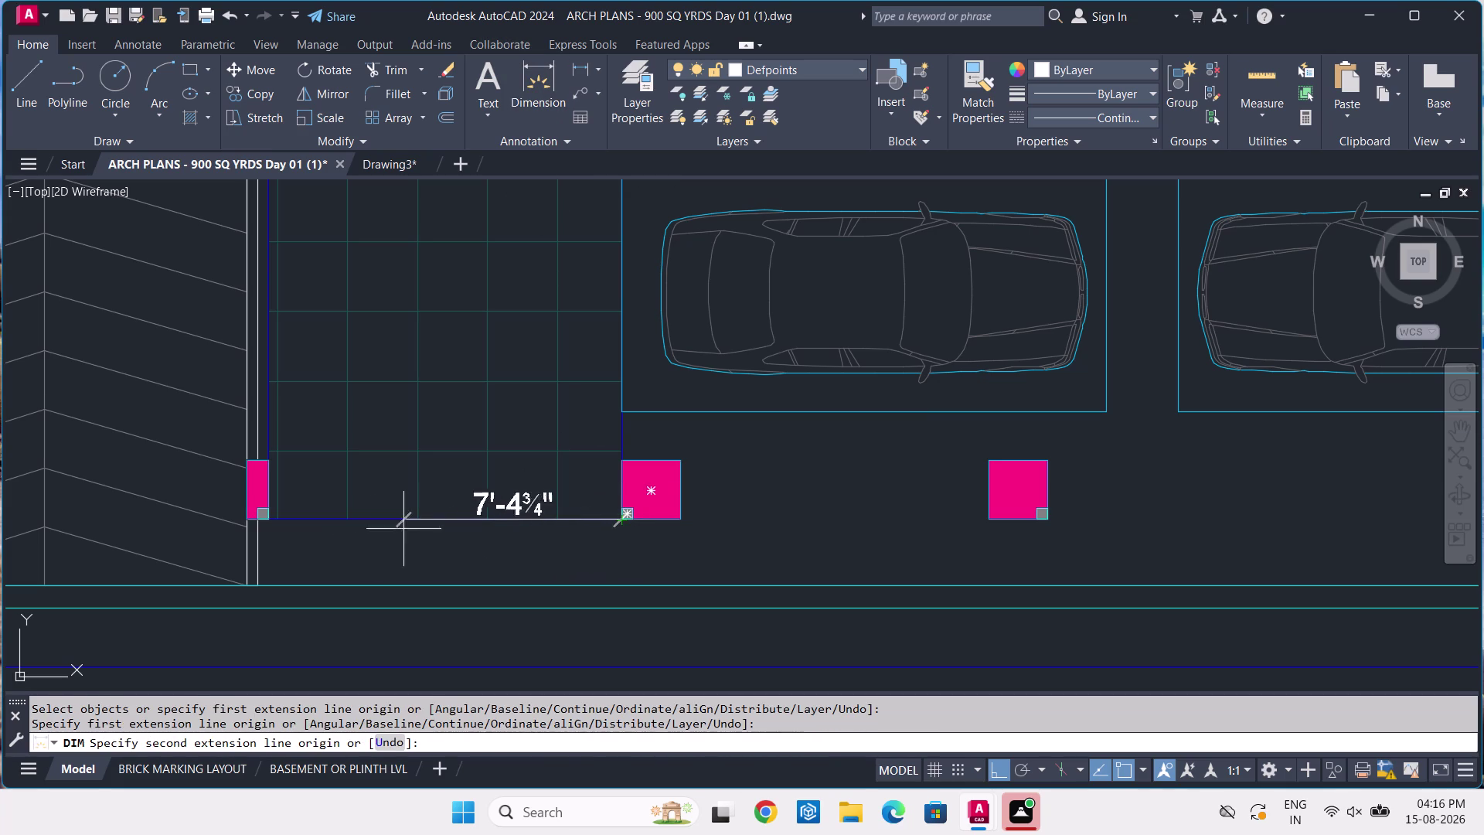
scroll(up, 3)
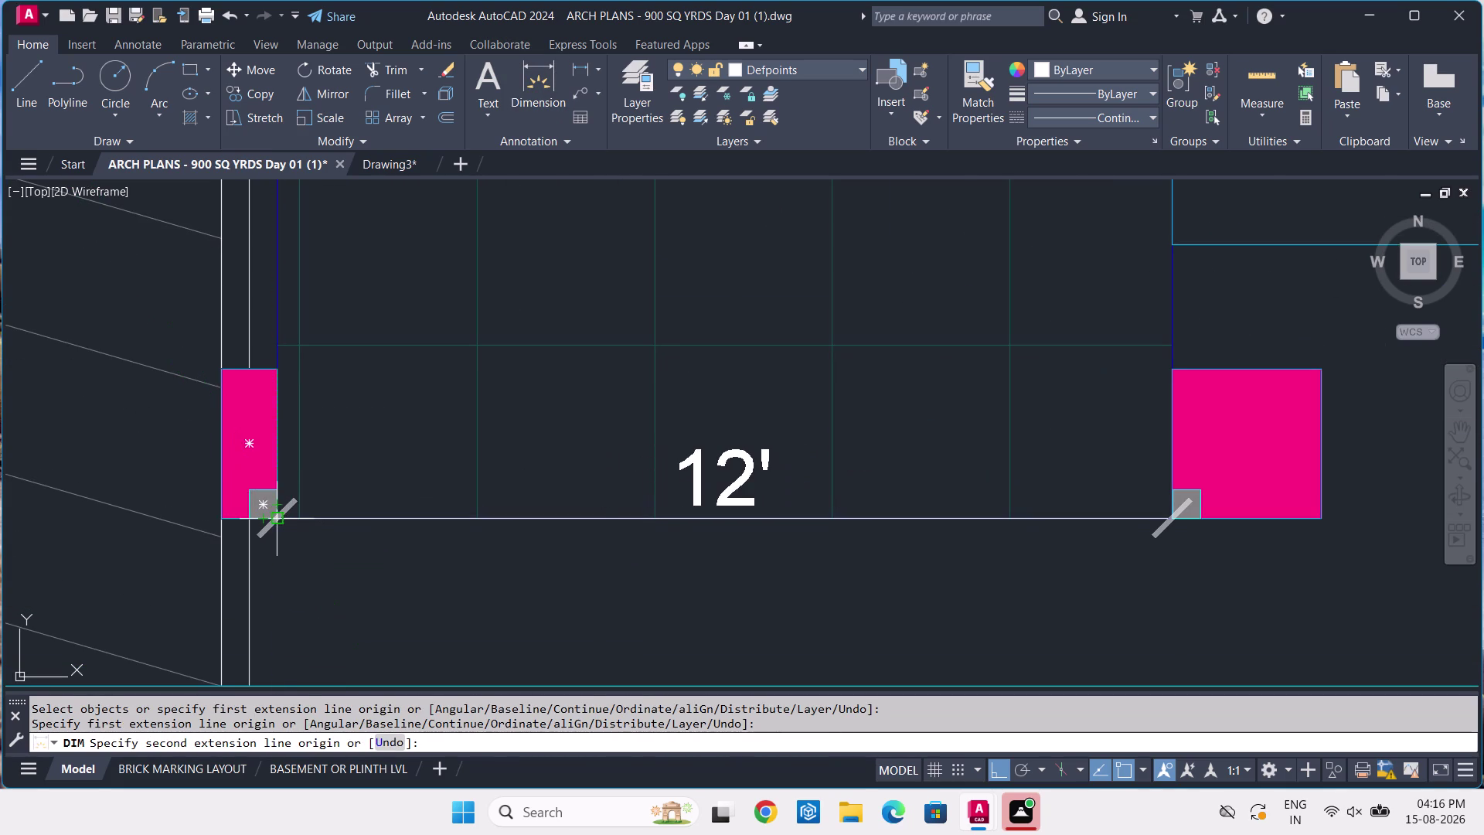
click(273, 517)
click(273, 518)
Zoom out to the whole cellar floor, then return to Drawing3.
scroll(down, 3)
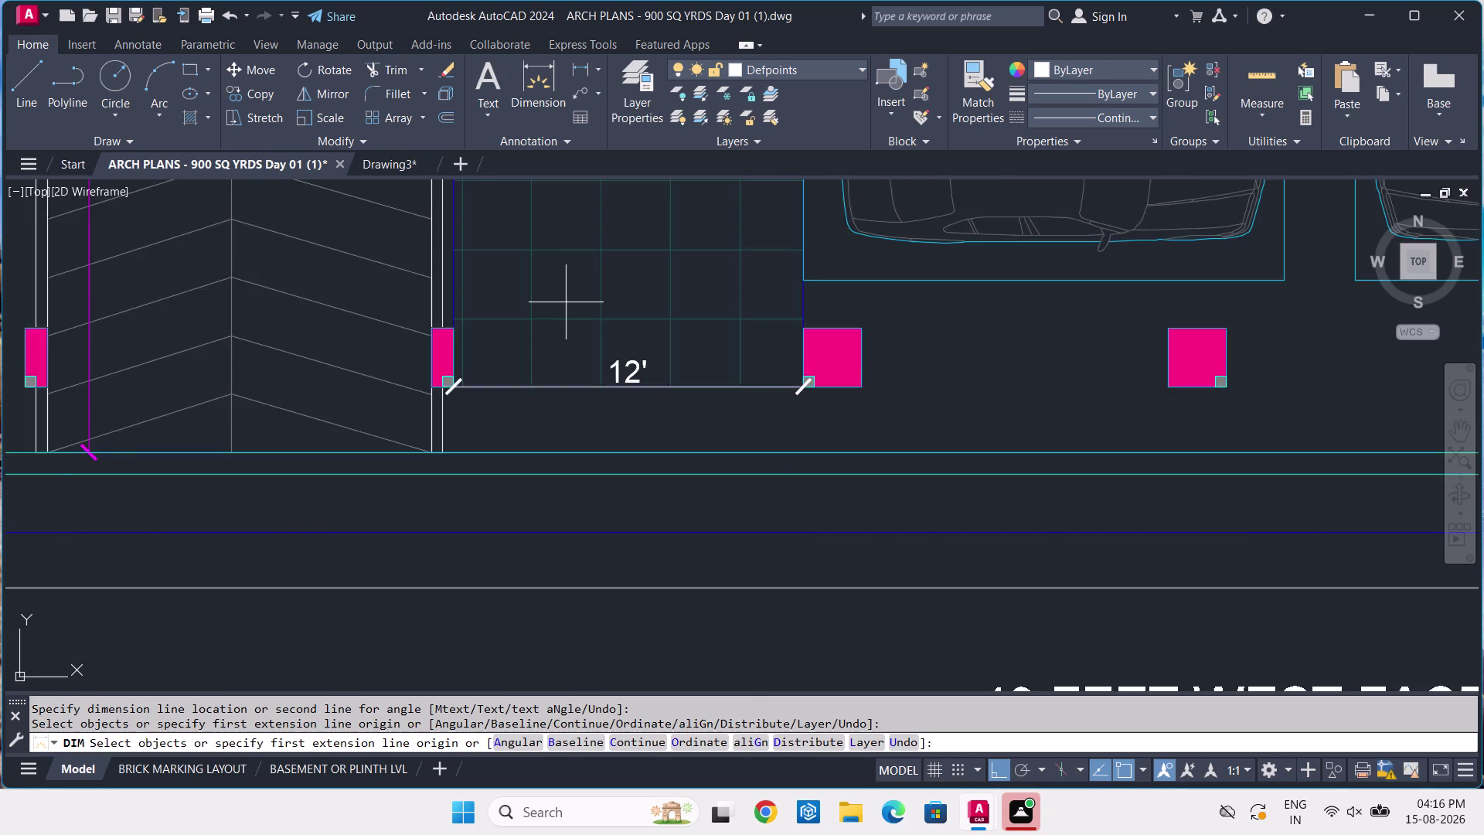
scroll(down, 3)
scroll(down, 3)
middle_drag(566, 302, 582, 492)
scroll(down, 3)
middle_drag(572, 425, 580, 452)
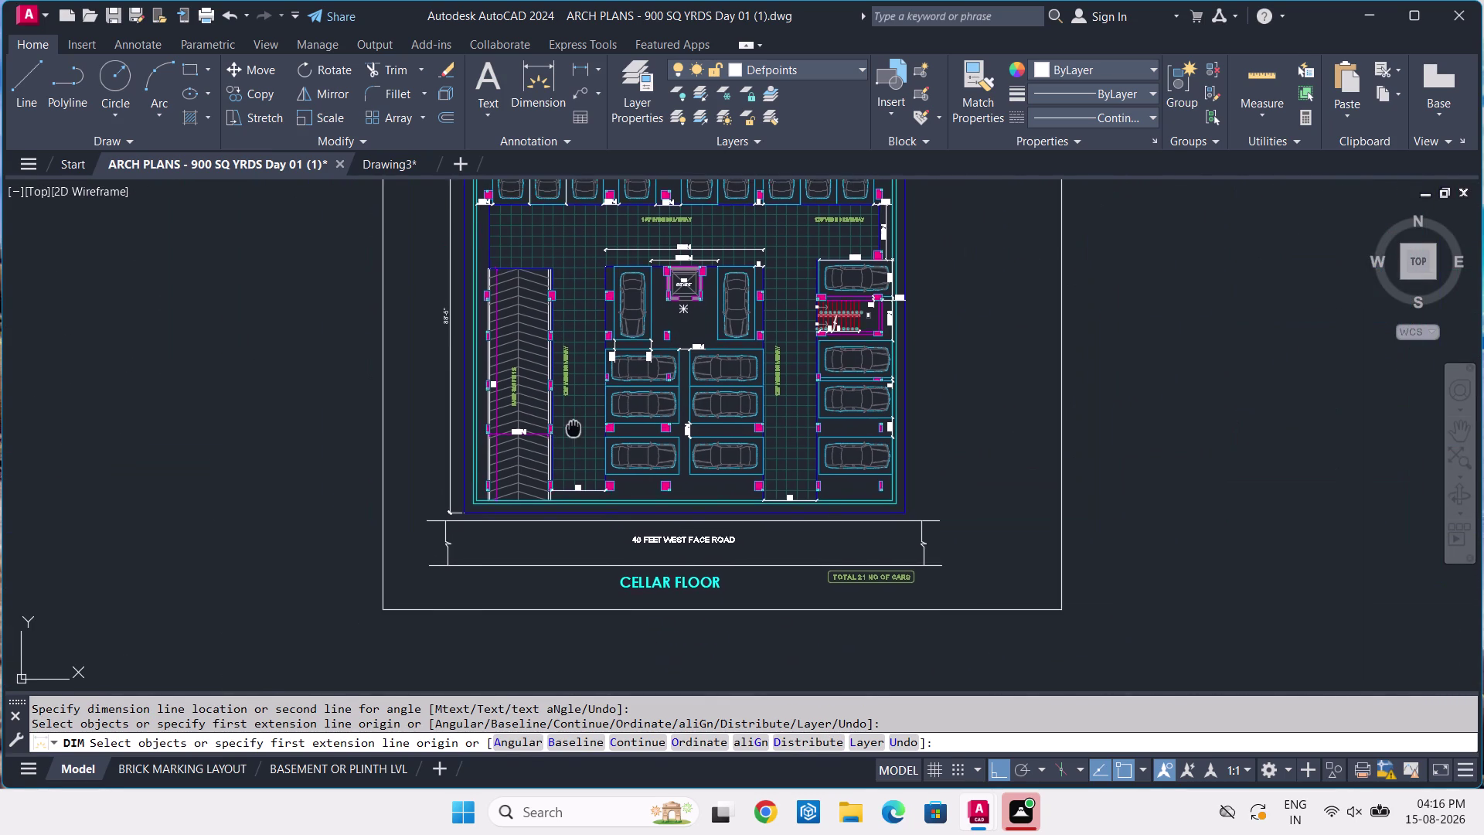
middle_drag(580, 451, 580, 486)
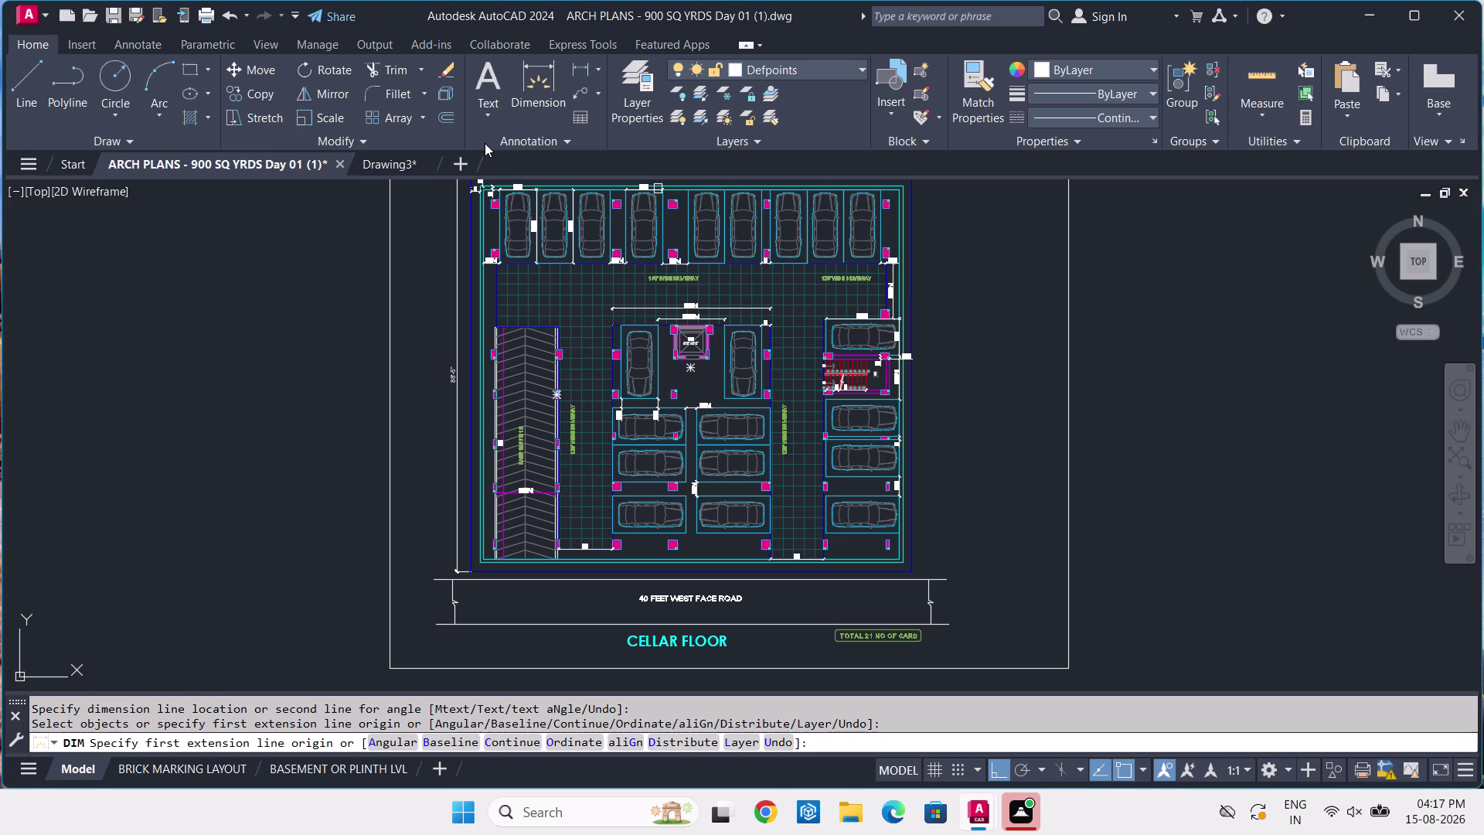
click(417, 160)
click(406, 164)
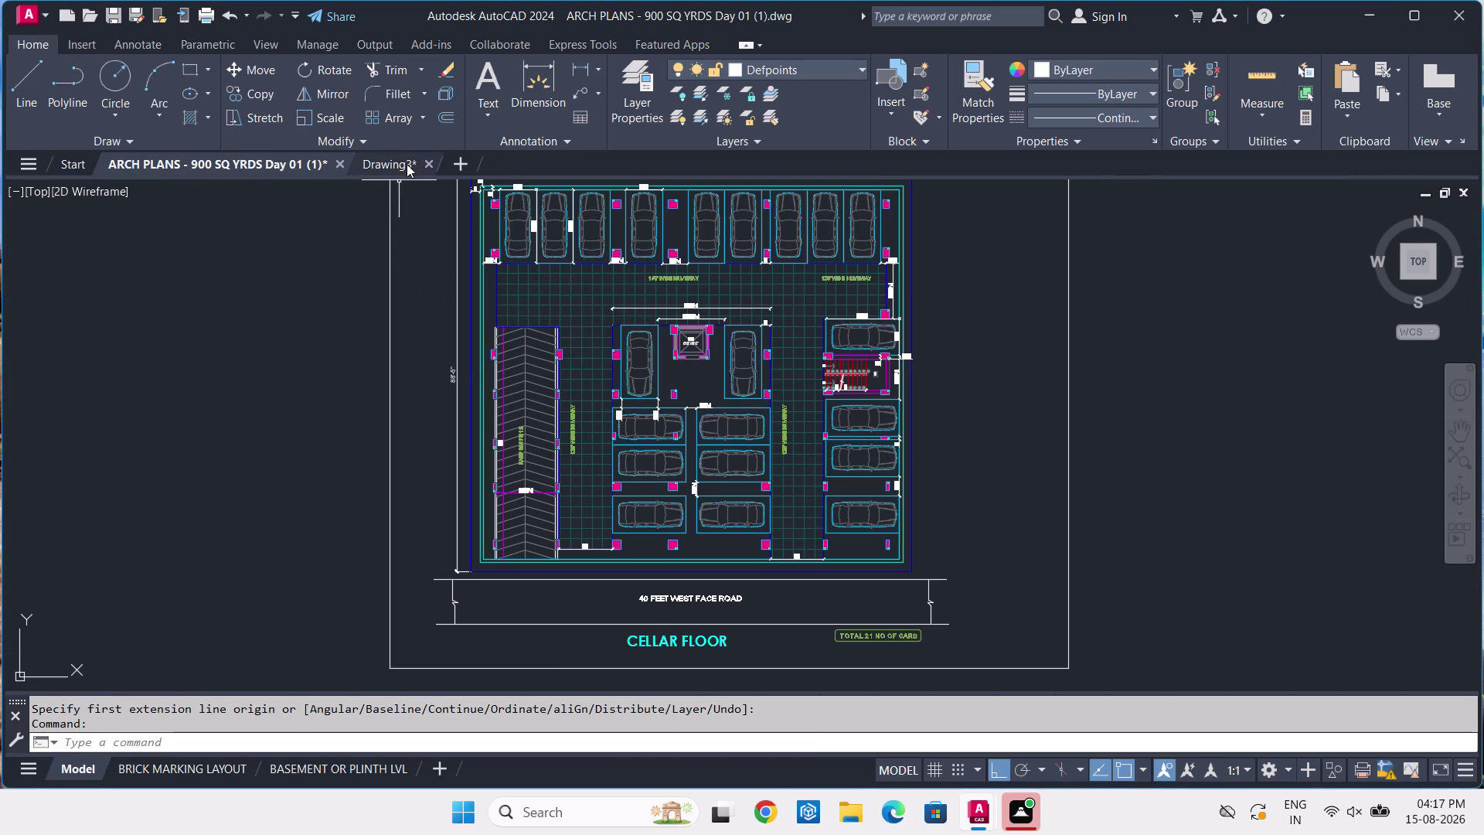
Draw a 12' line left from the central block's lower-left corner, then switch to the cellar plan.
key(l)
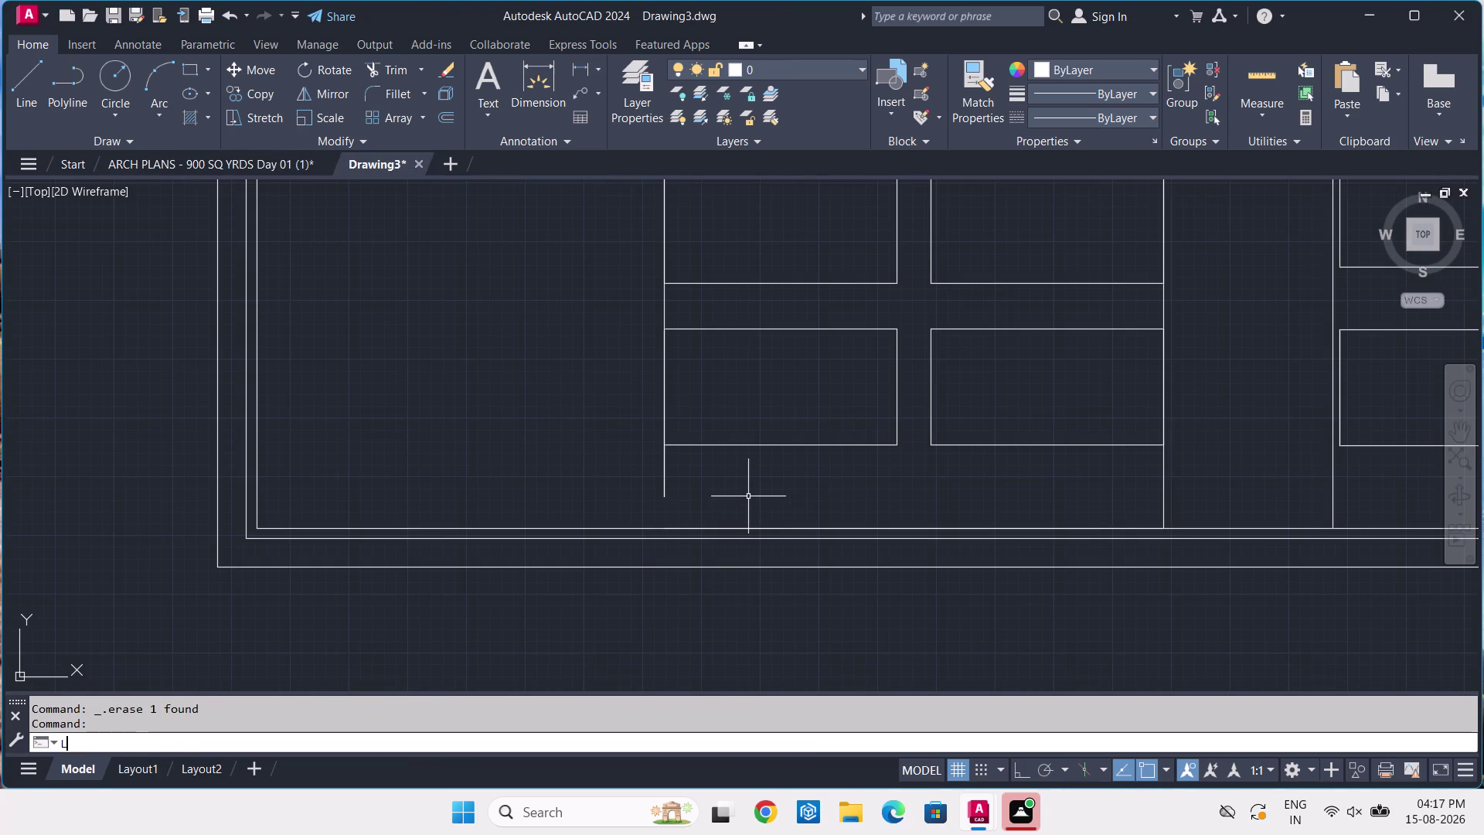
key(space)
click(665, 494)
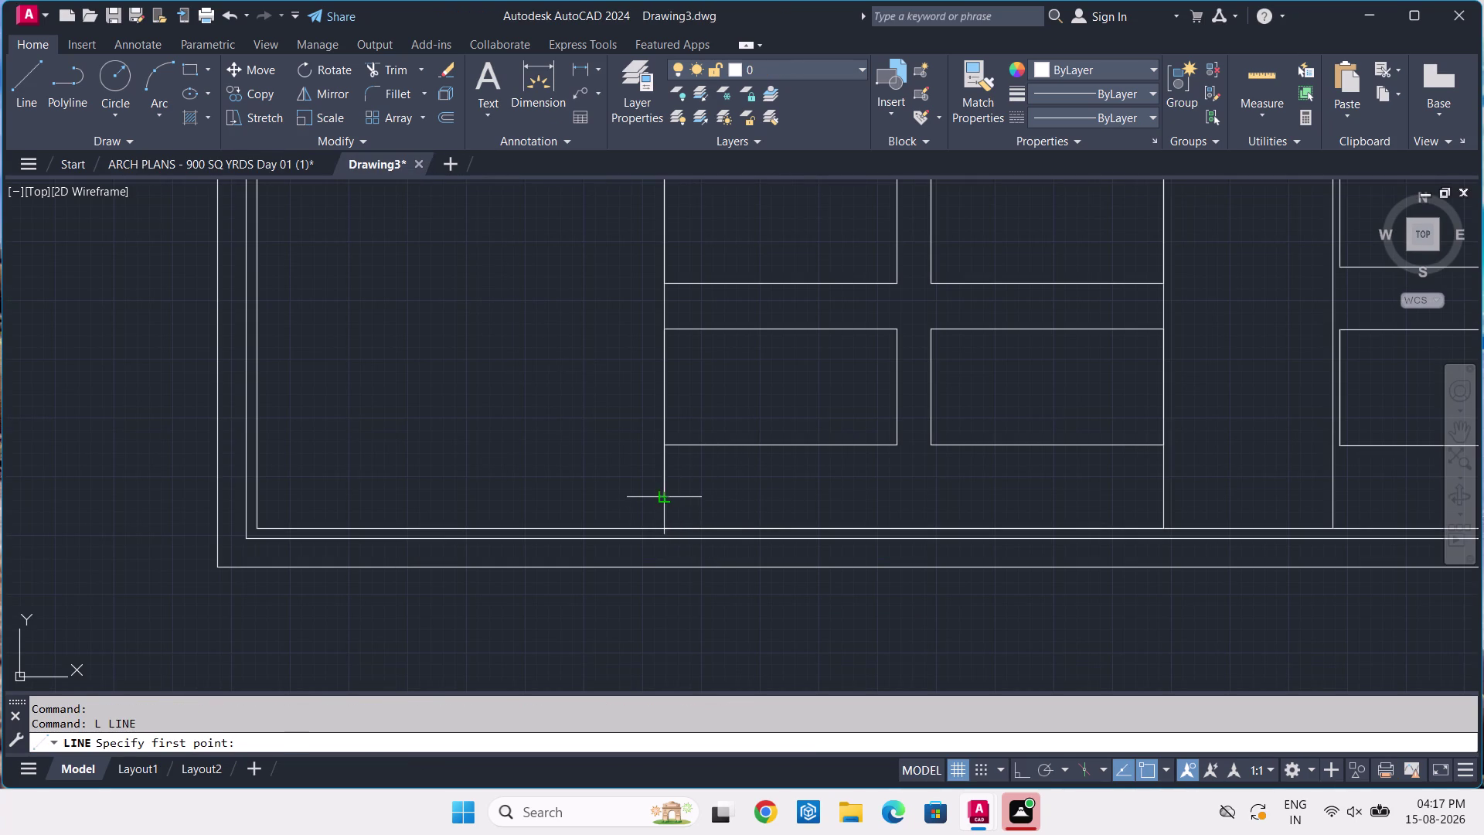
text(12)
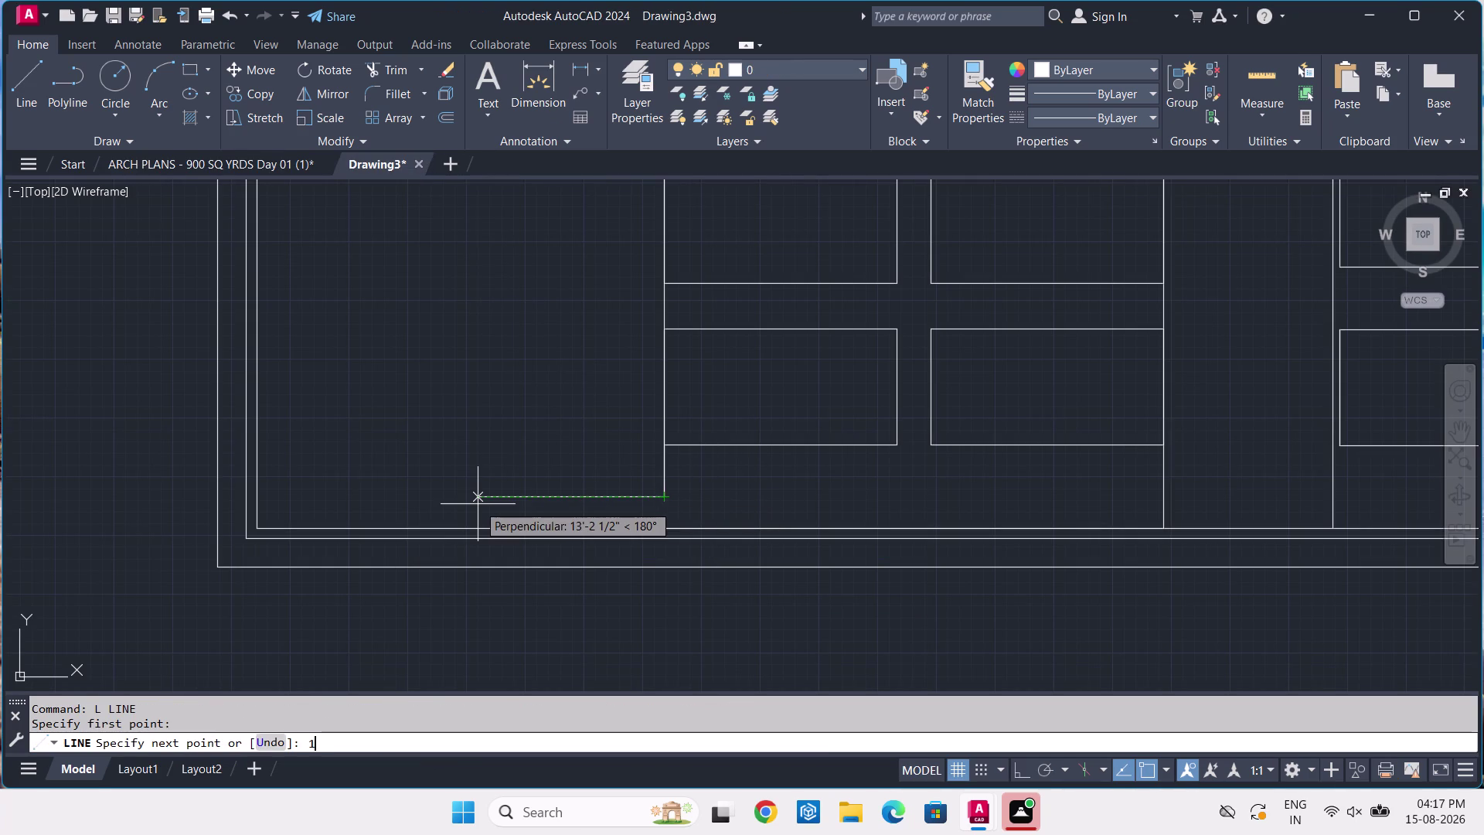
text(')
key(Return)
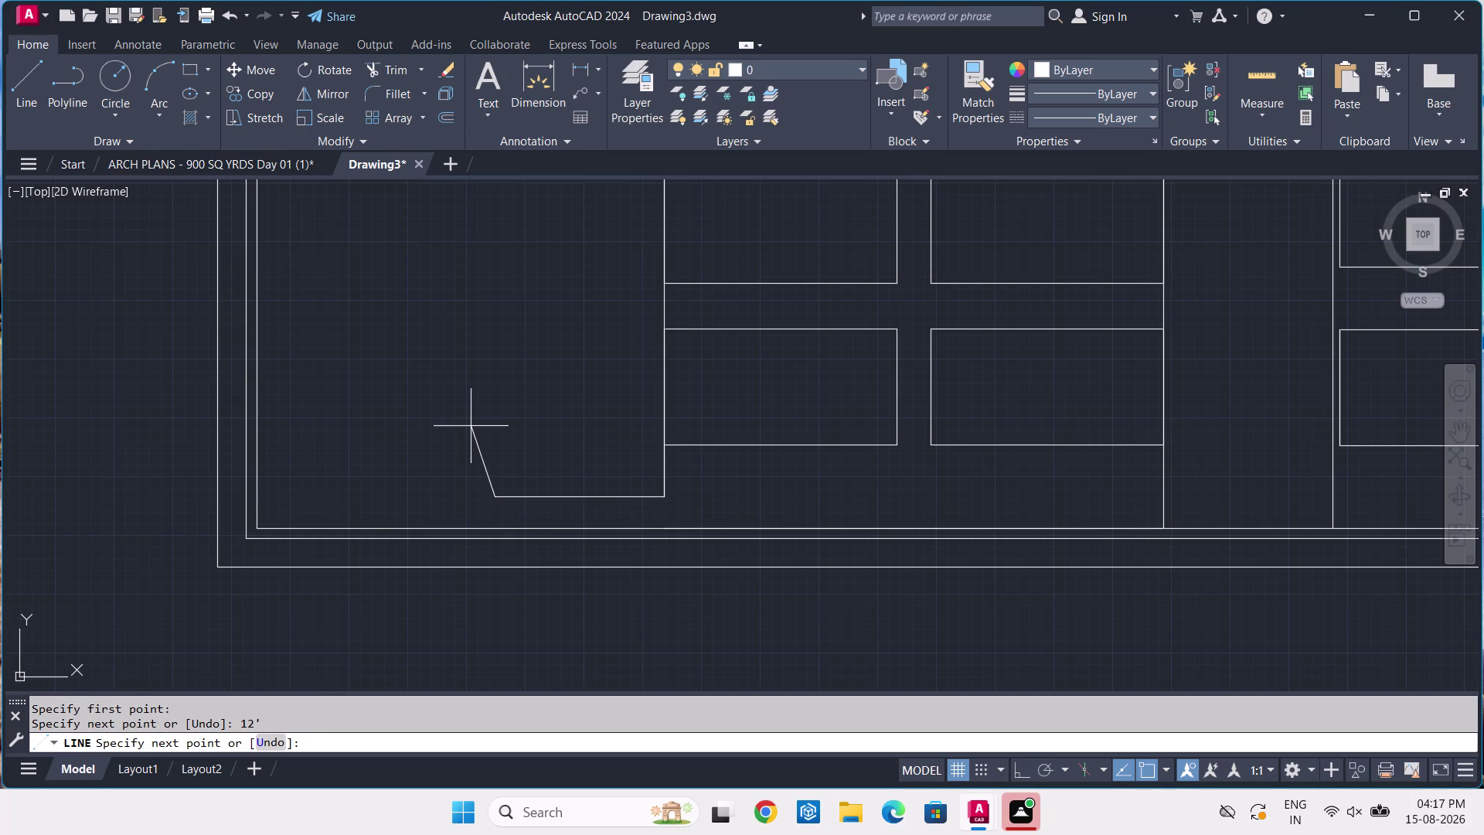
key(Escape)
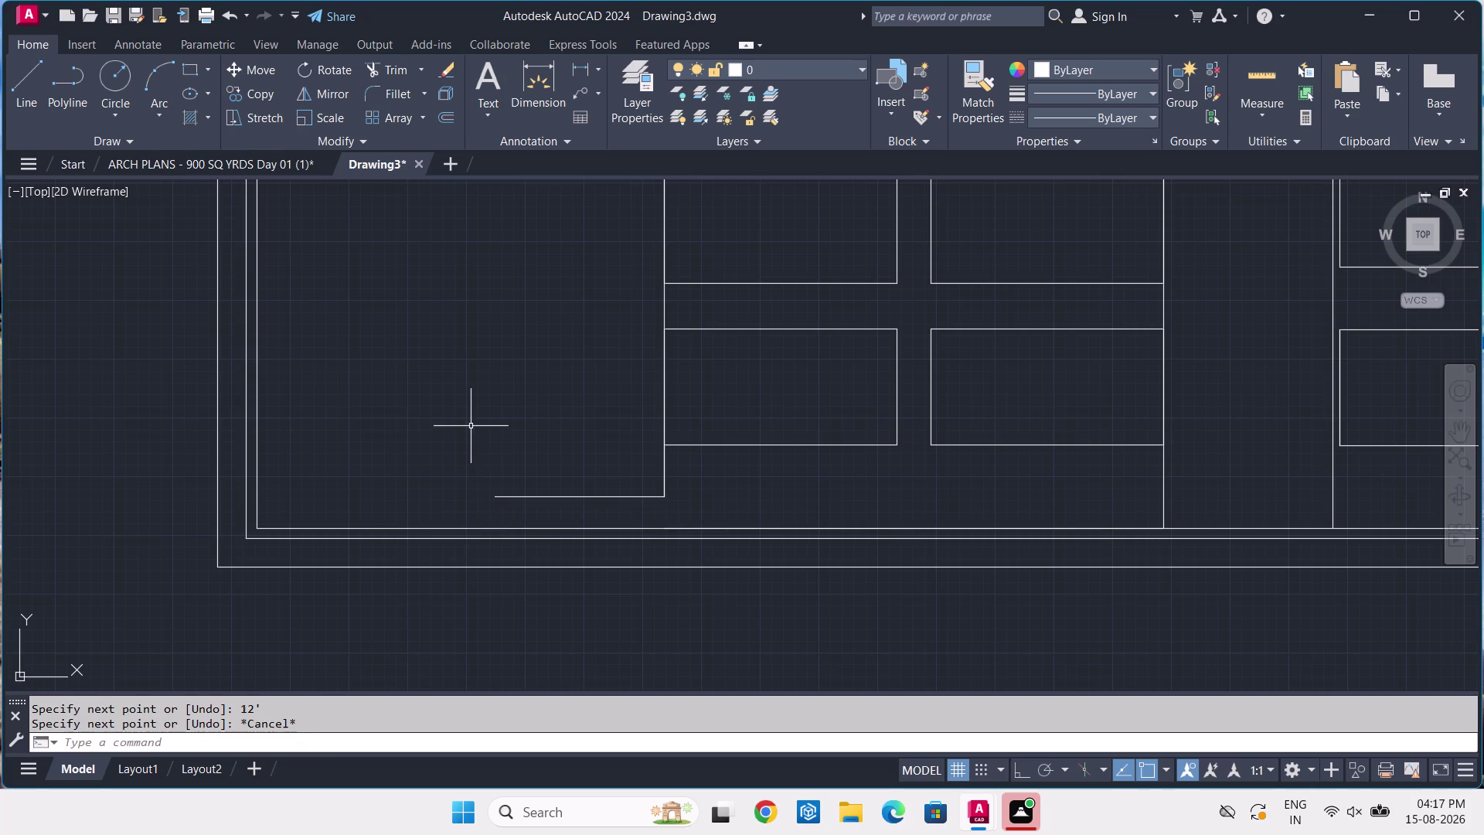
click(281, 167)
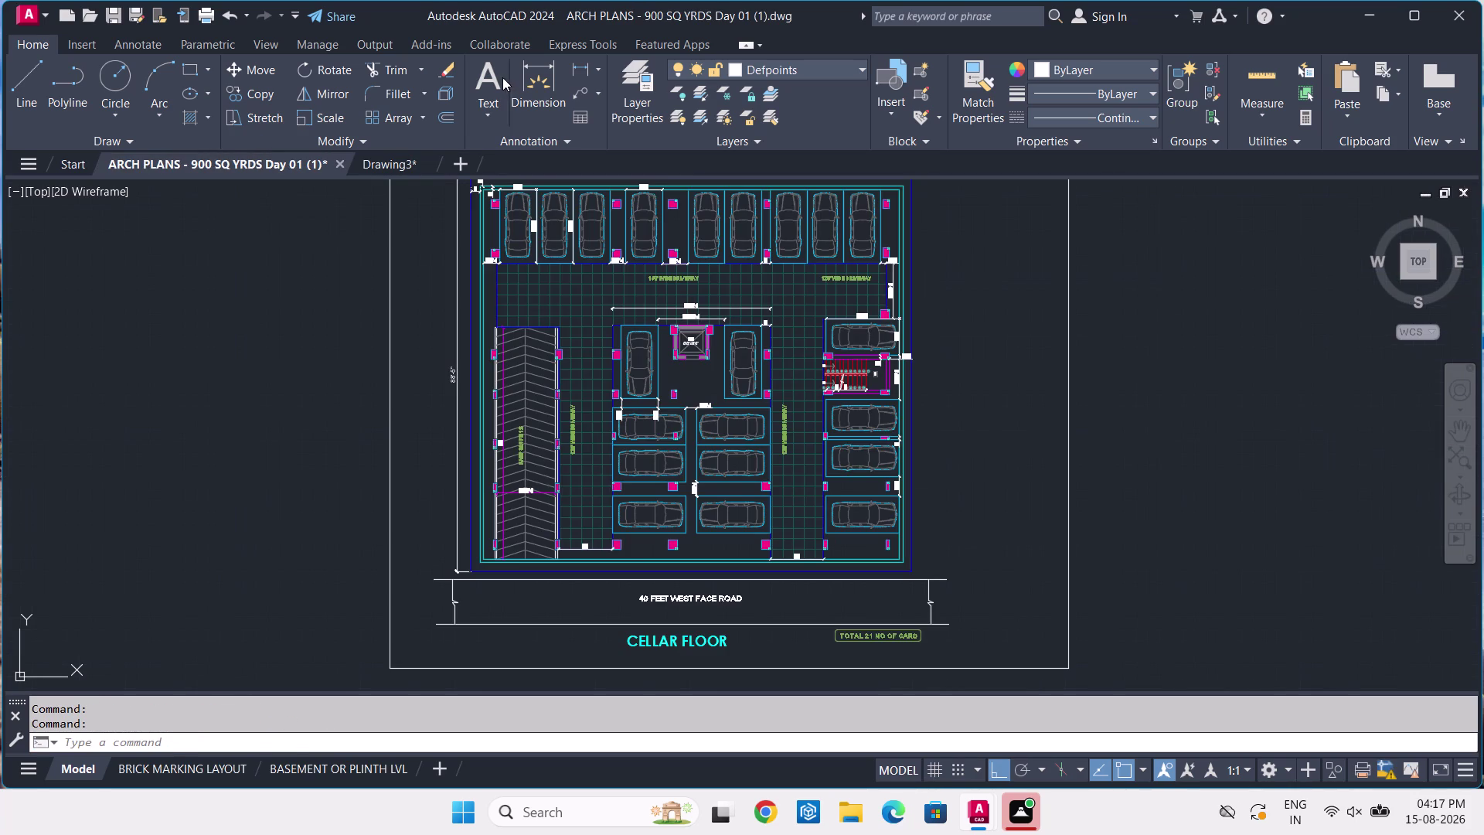
click(516, 79)
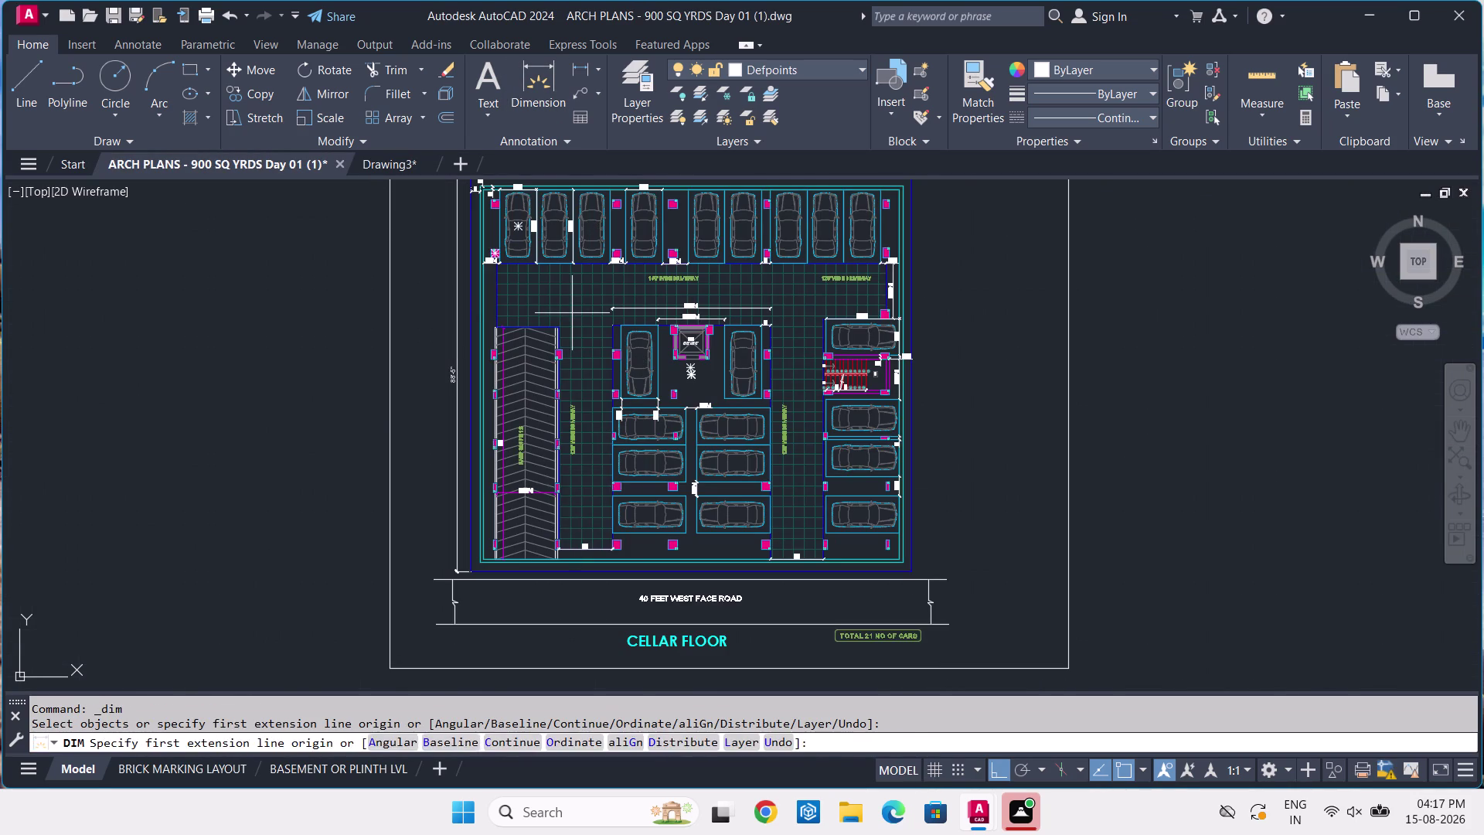
Dimension the ramp from its top corner to its bottom corner on the reference plan.
scroll(up, 3)
click(502, 374)
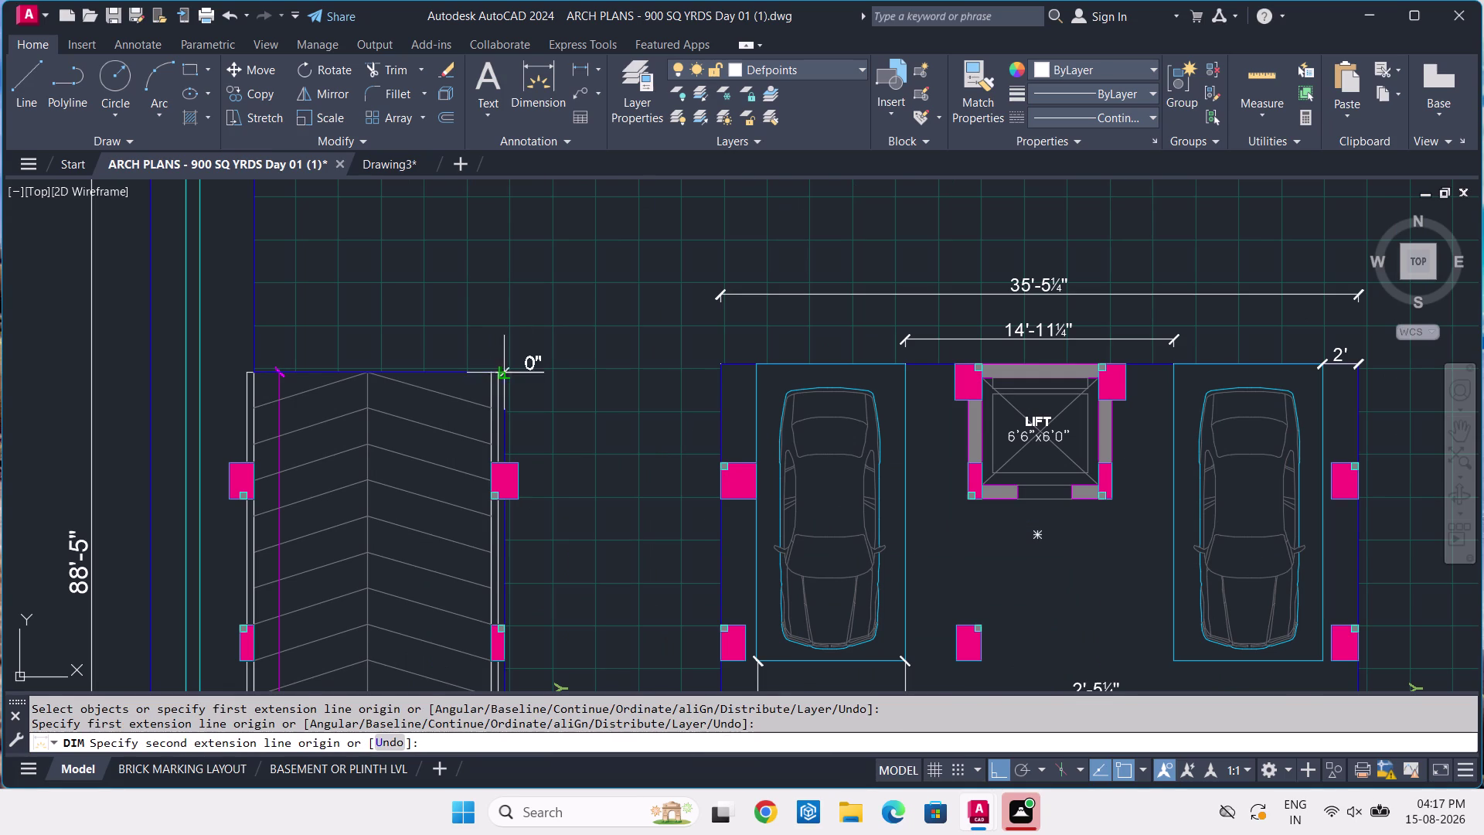
middle_drag(516, 564, 512, 393)
scroll(down, 3)
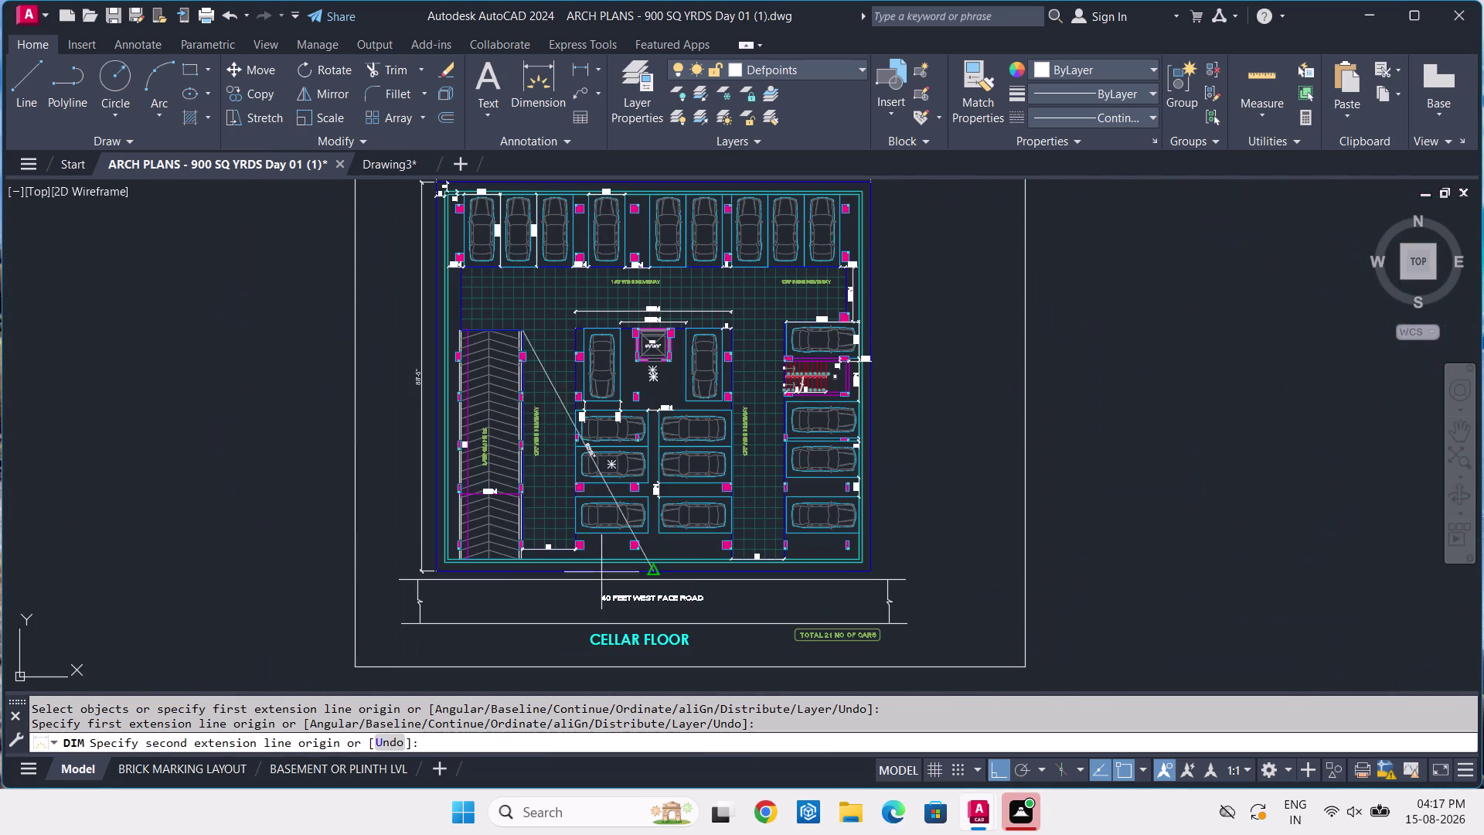
scroll(up, 3)
scroll(up, 3)
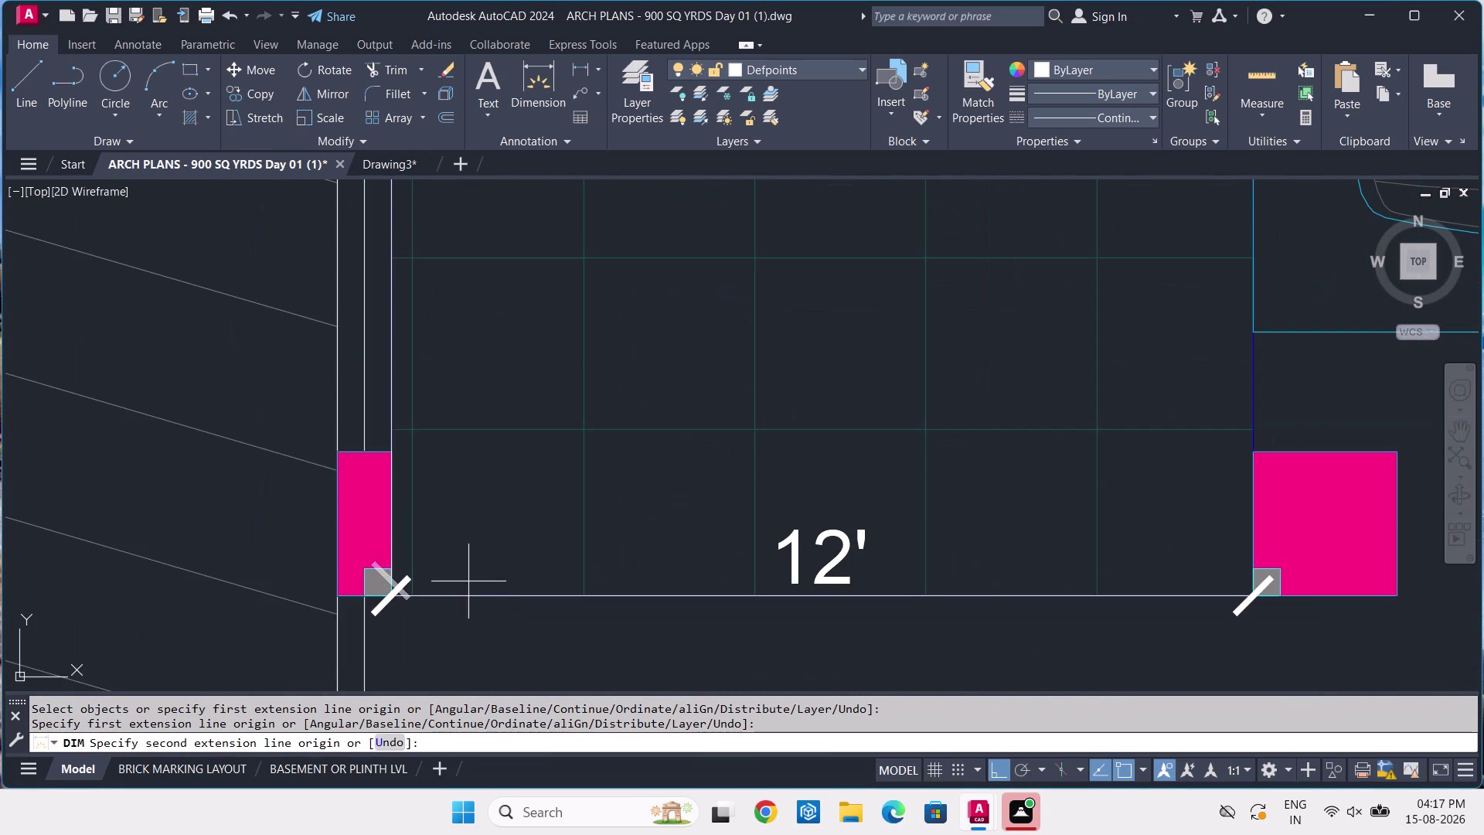
click(391, 592)
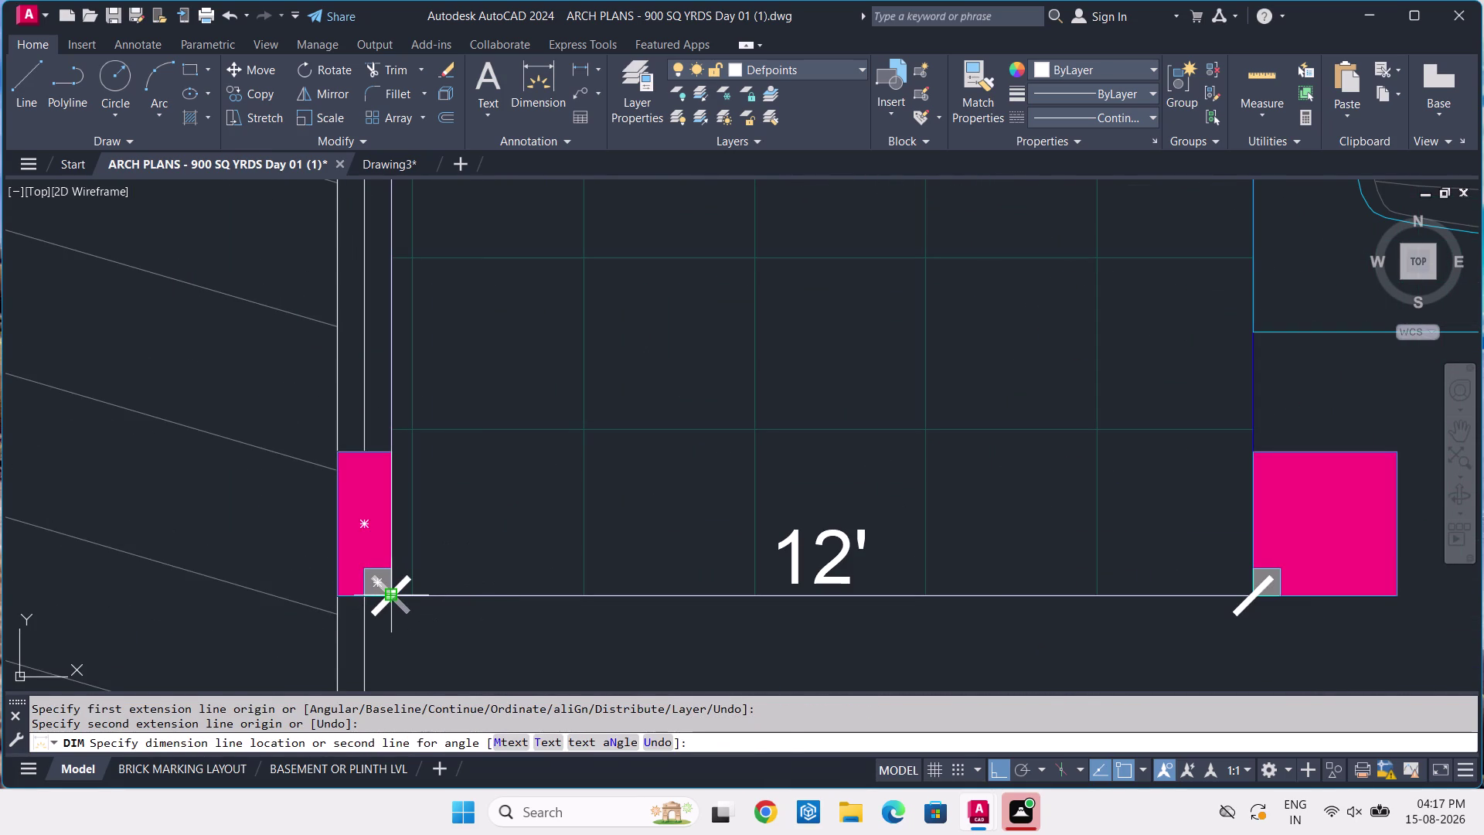
click(391, 592)
Pan along the ramp to read its length measurement, then return to Drawing3.
scroll(down, 3)
middle_drag(511, 378, 543, 741)
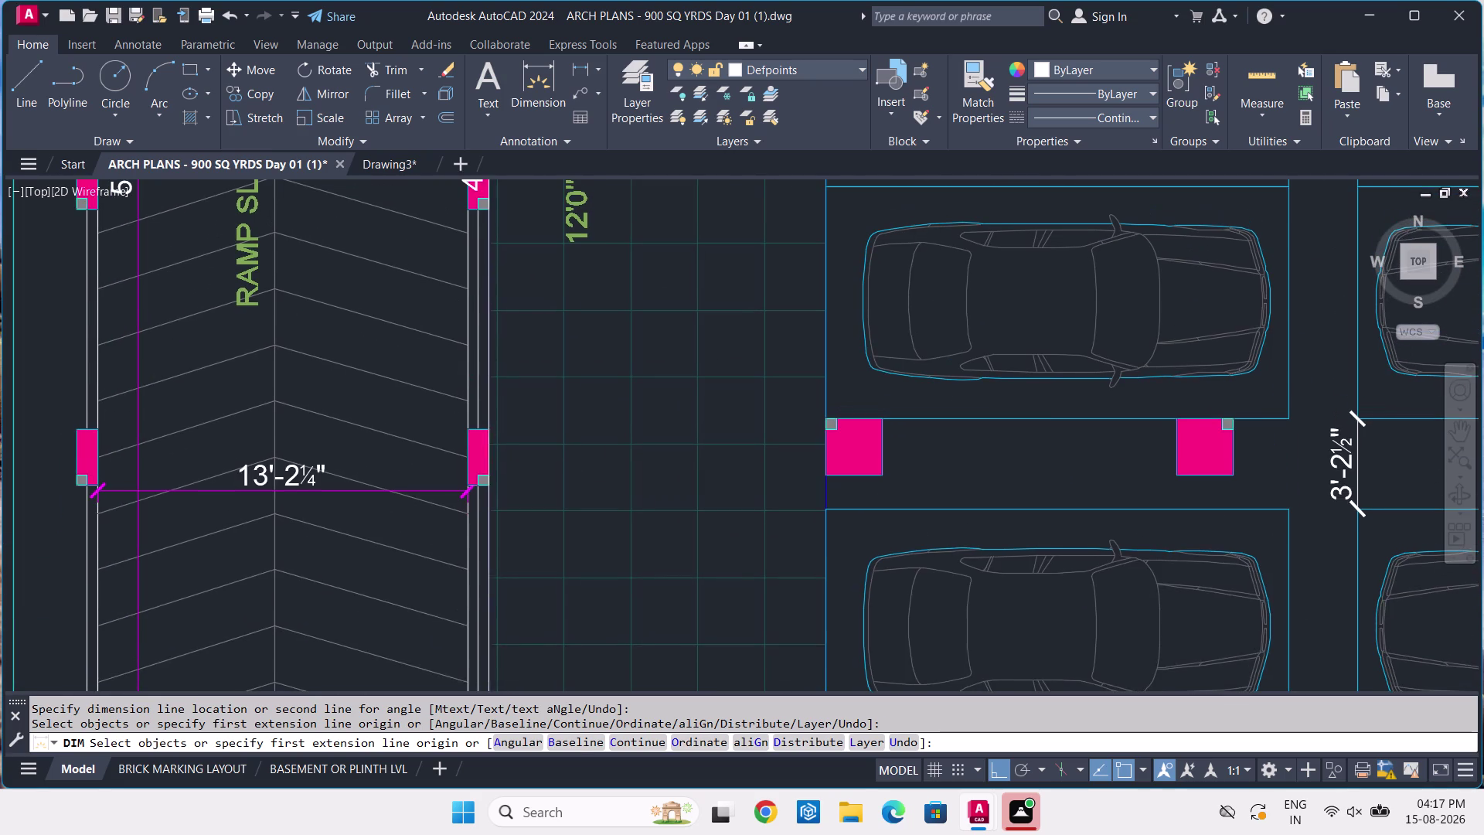
middle_drag(589, 374, 640, 624)
scroll(up, 3)
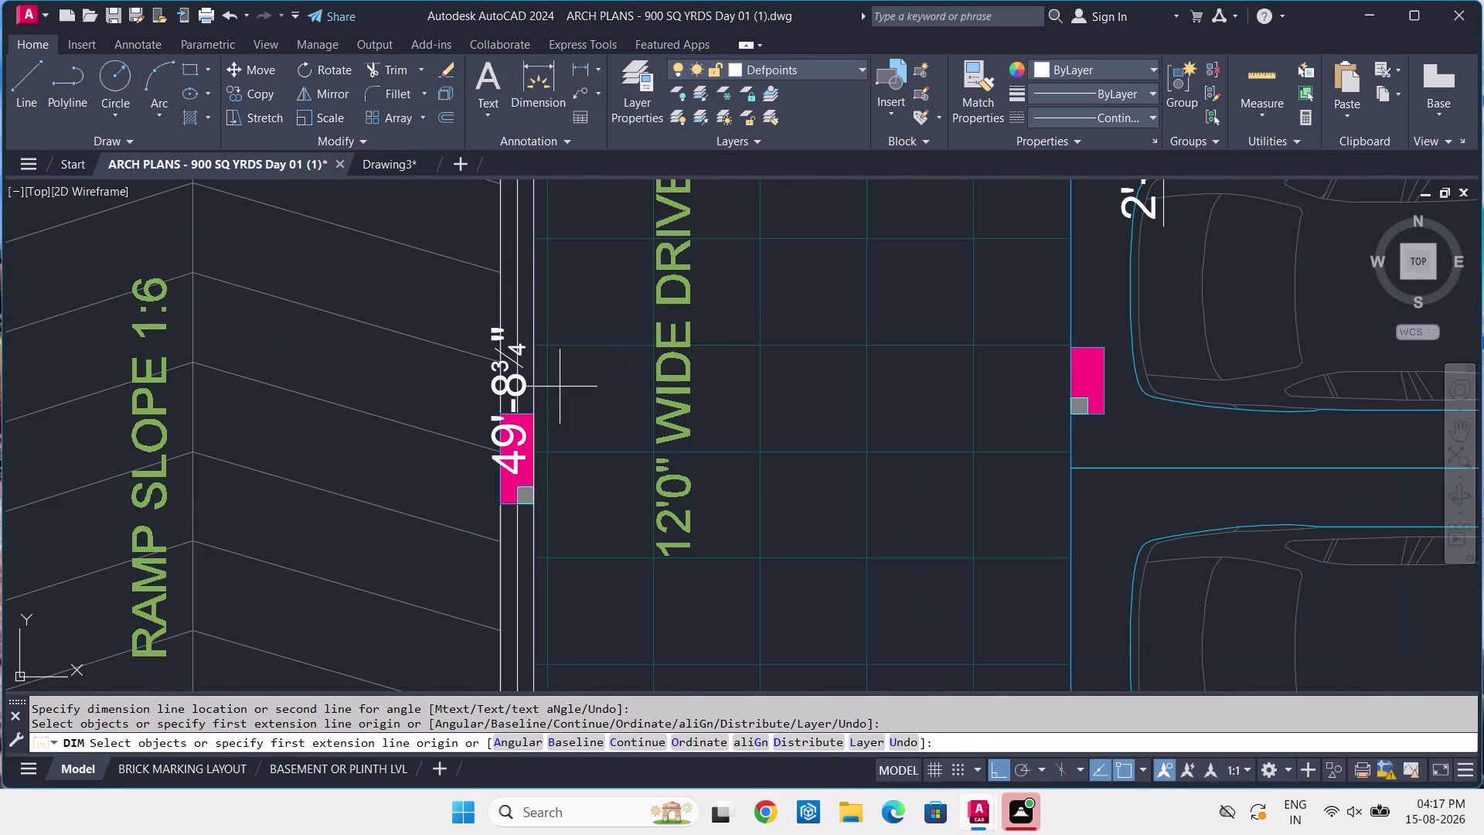
click(407, 167)
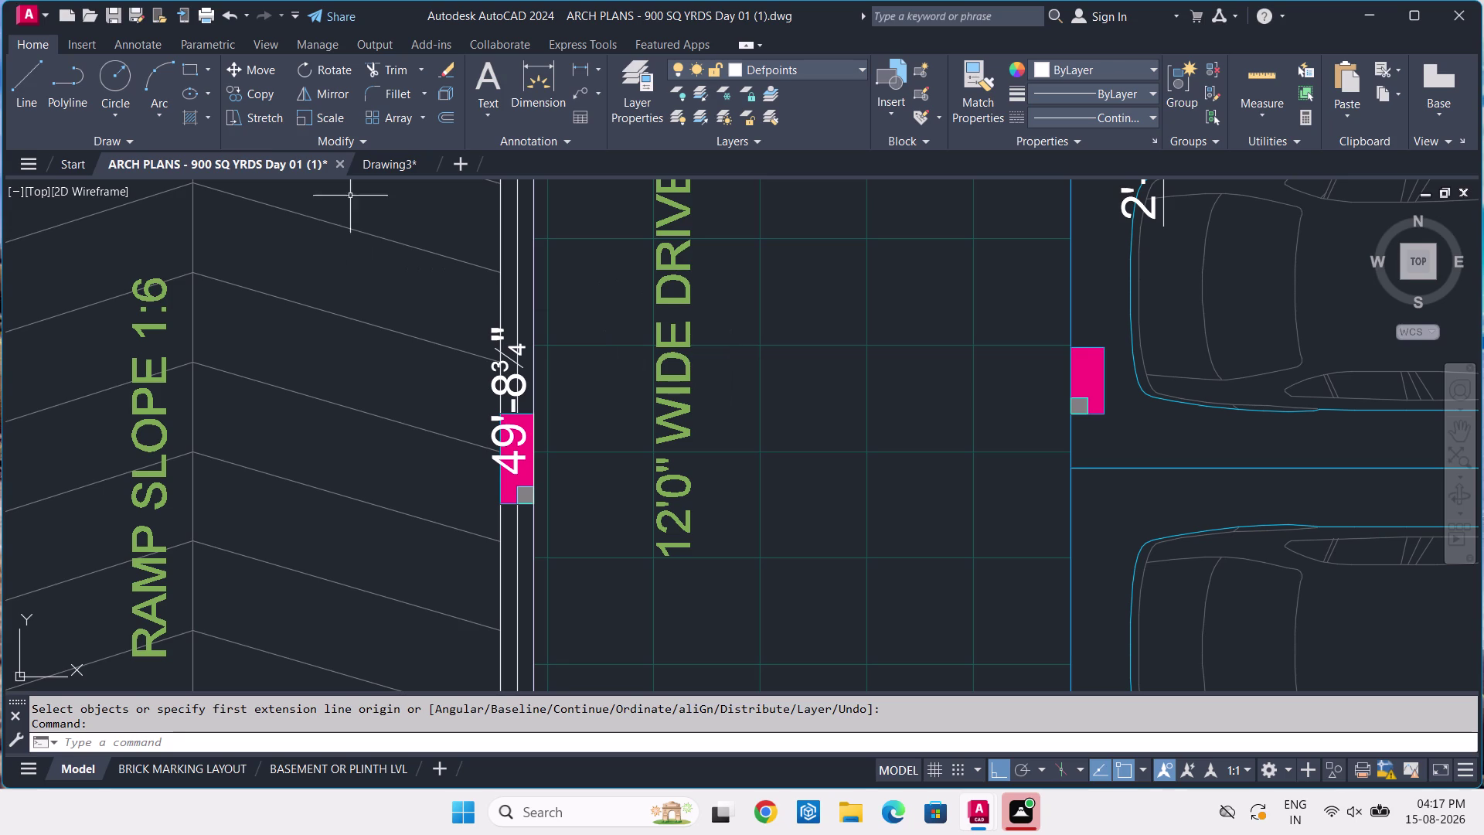
click(403, 160)
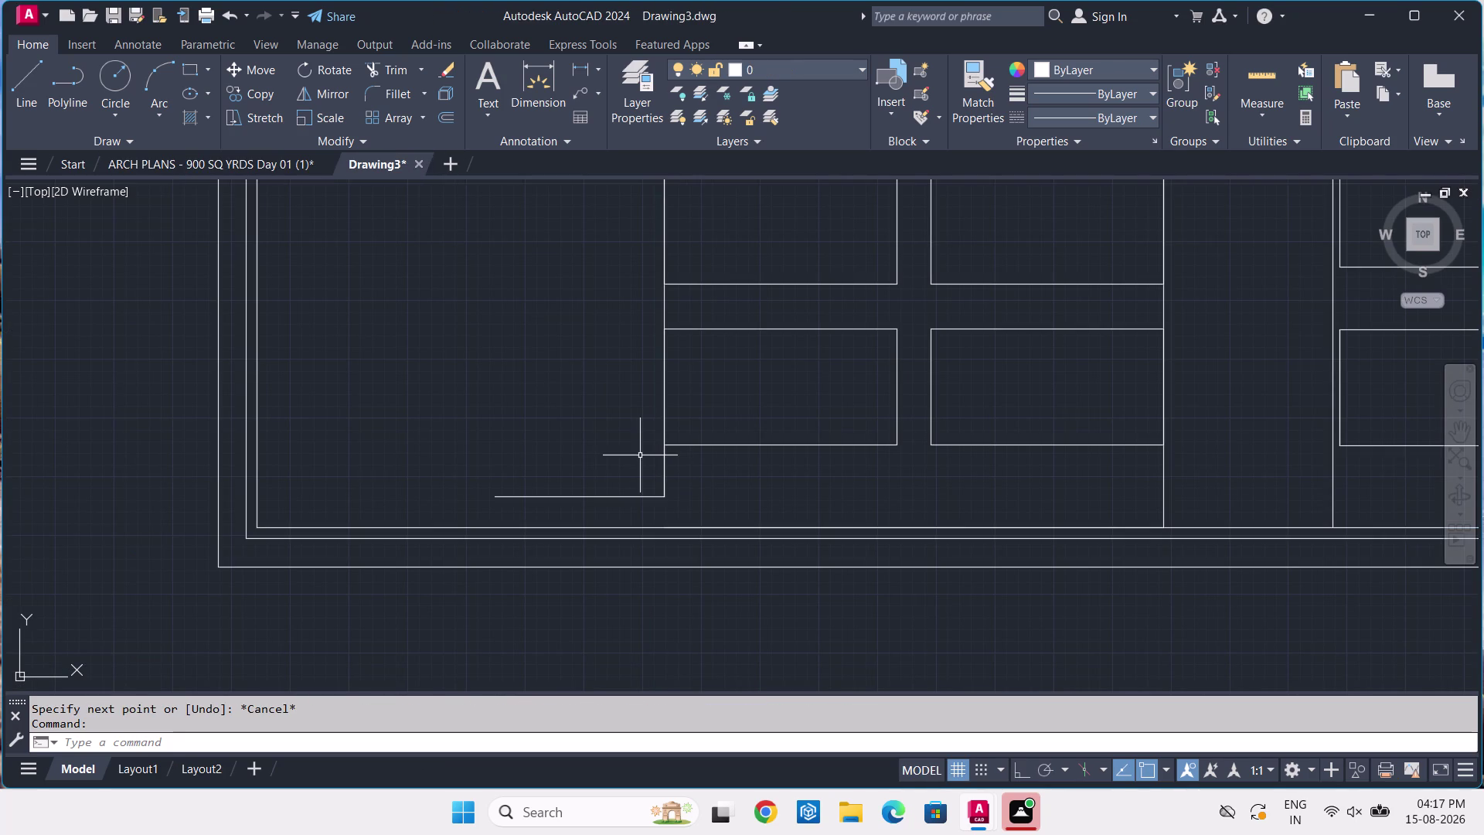
Draw a 49'-8¾" vertical line up from the ramp's bottom-left corner.
key(l)
key(space)
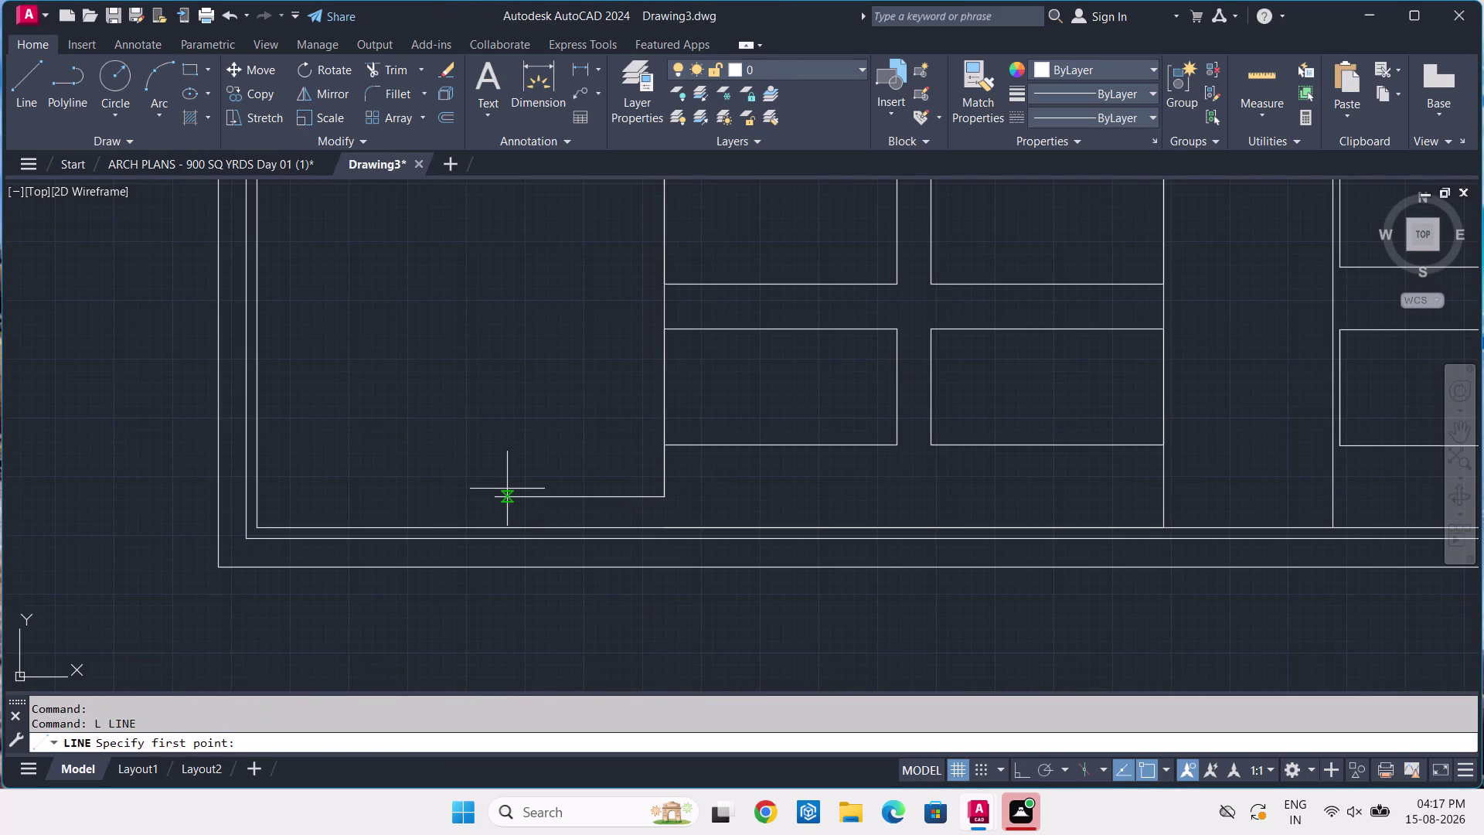
click(495, 492)
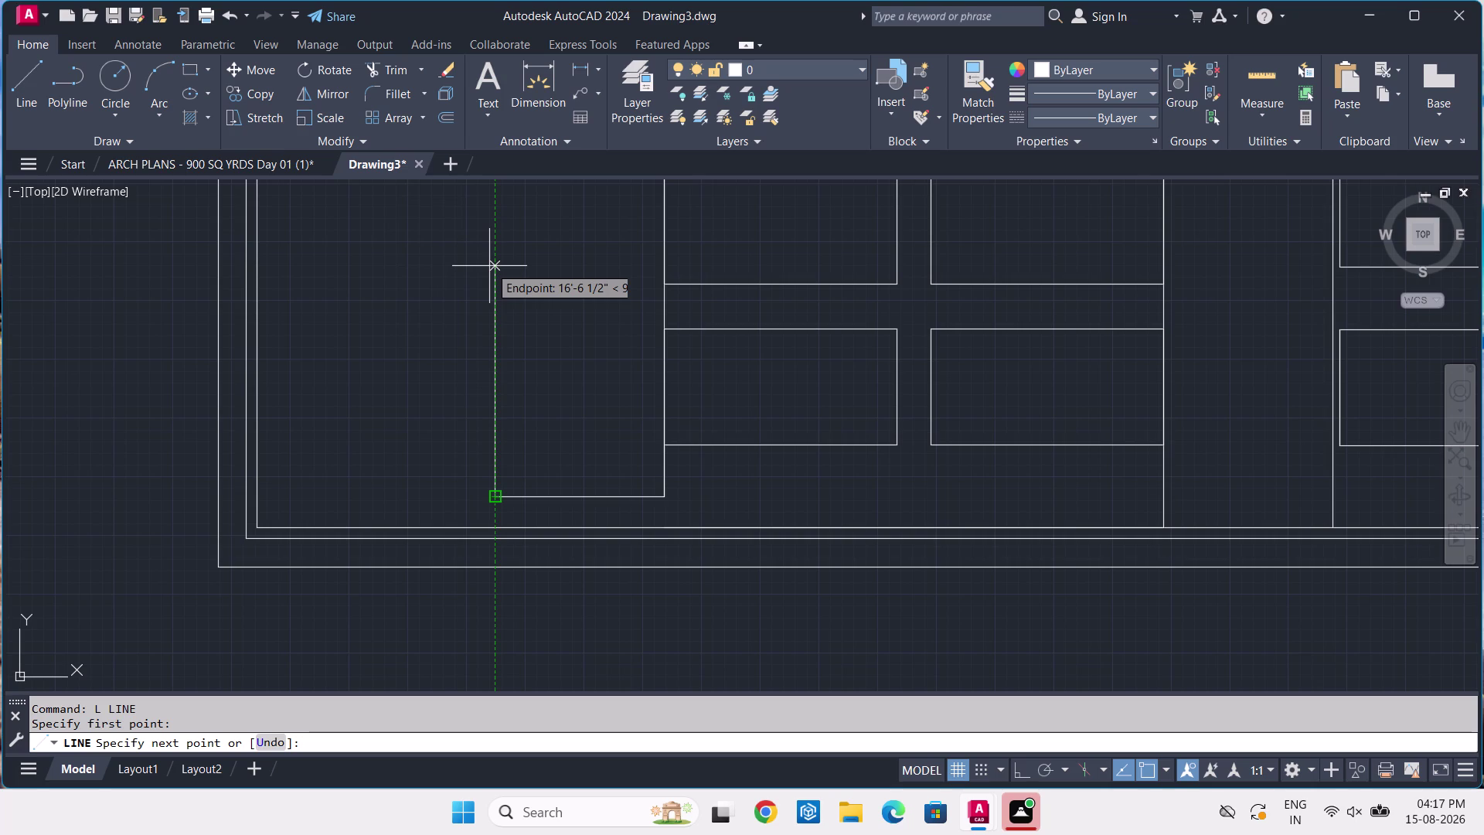
text(49'-)
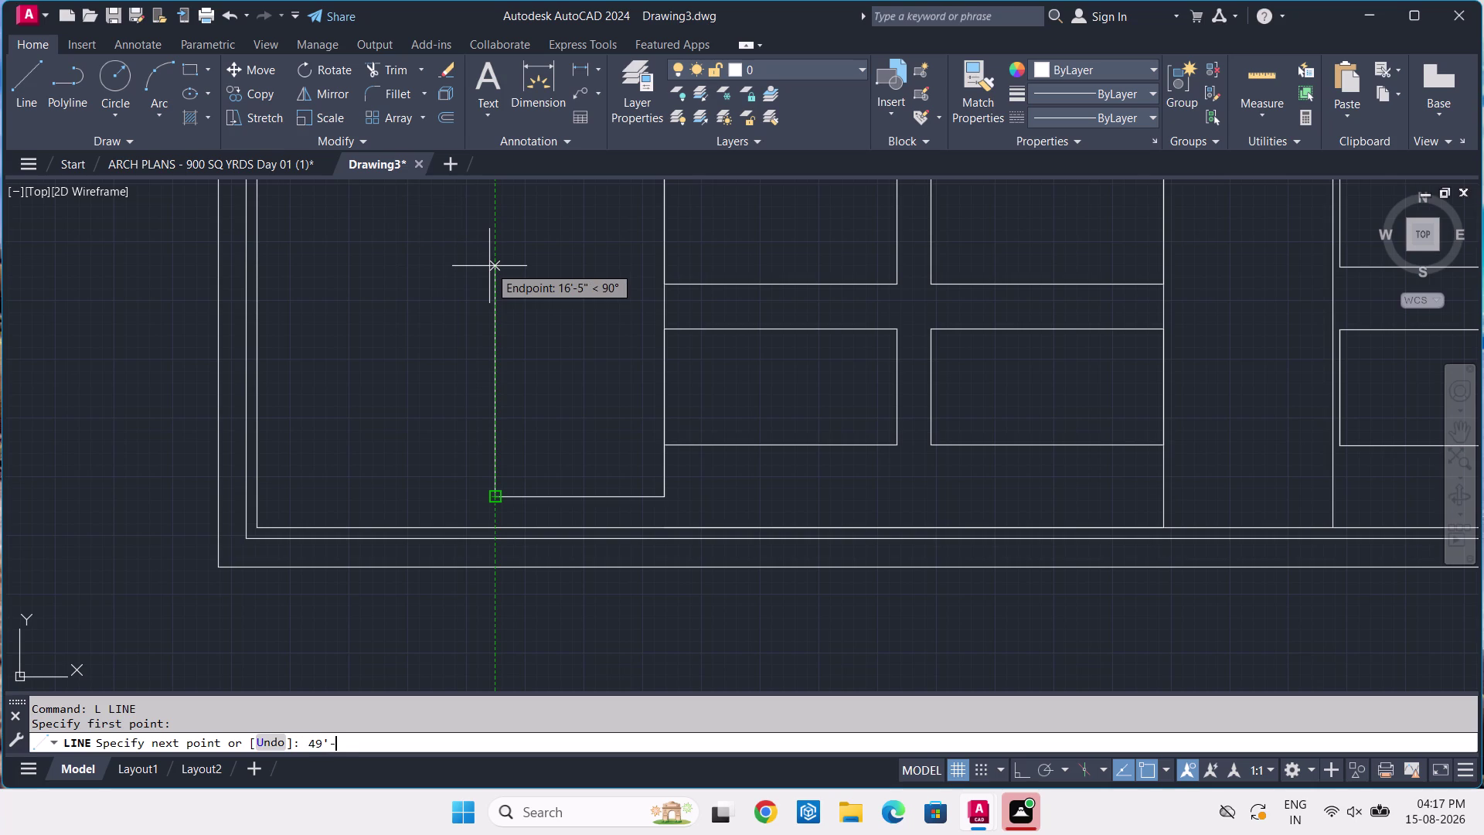
text(8-3/)
text(4)
key(Return)
key(Return)
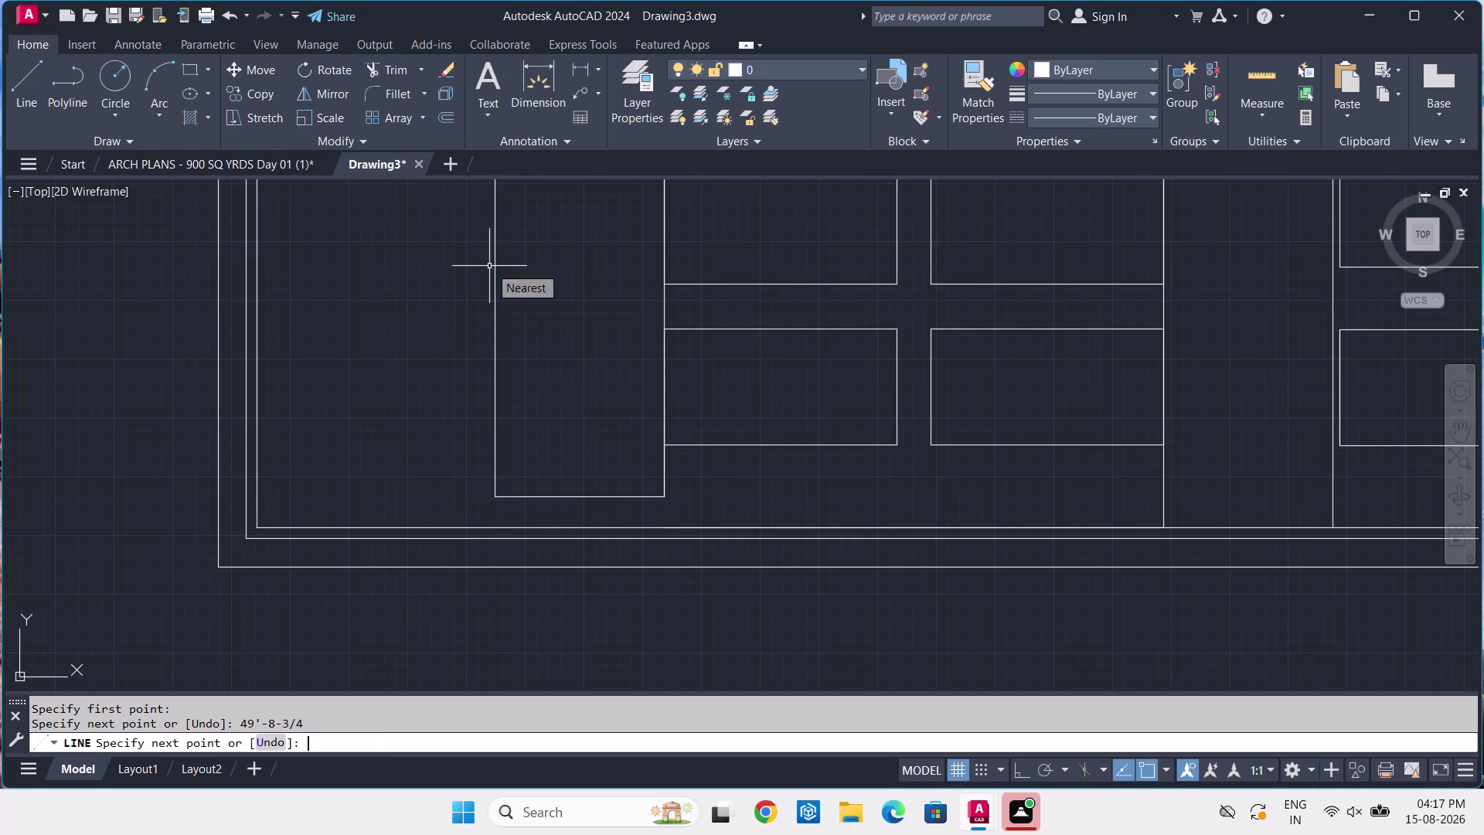
Review the lift and ramp area on ARCH PLANS, then return to Drawing3.
scroll(down, 3)
middle_drag(489, 266, 516, 328)
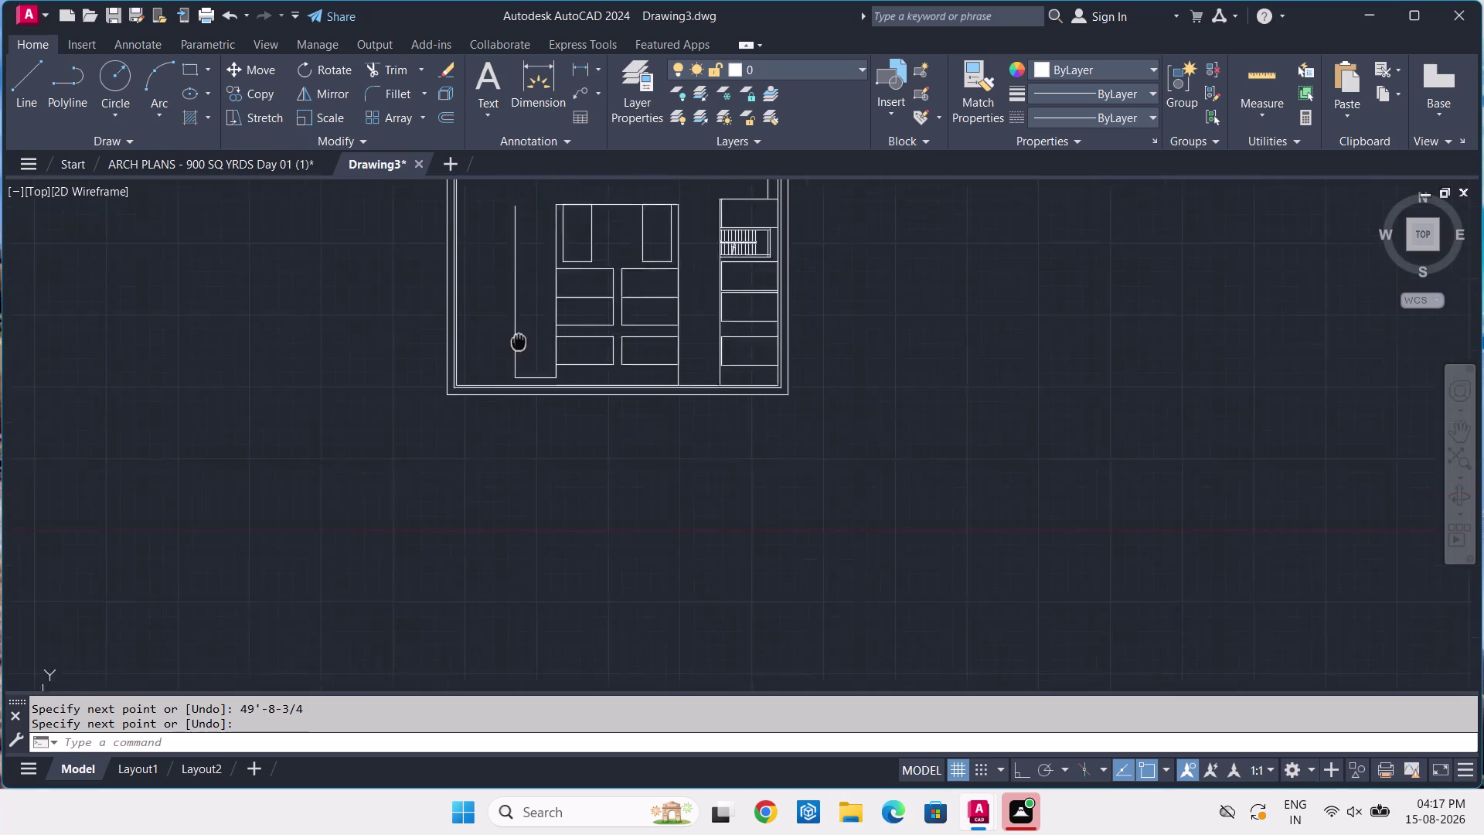
middle_drag(515, 328, 492, 497)
click(281, 162)
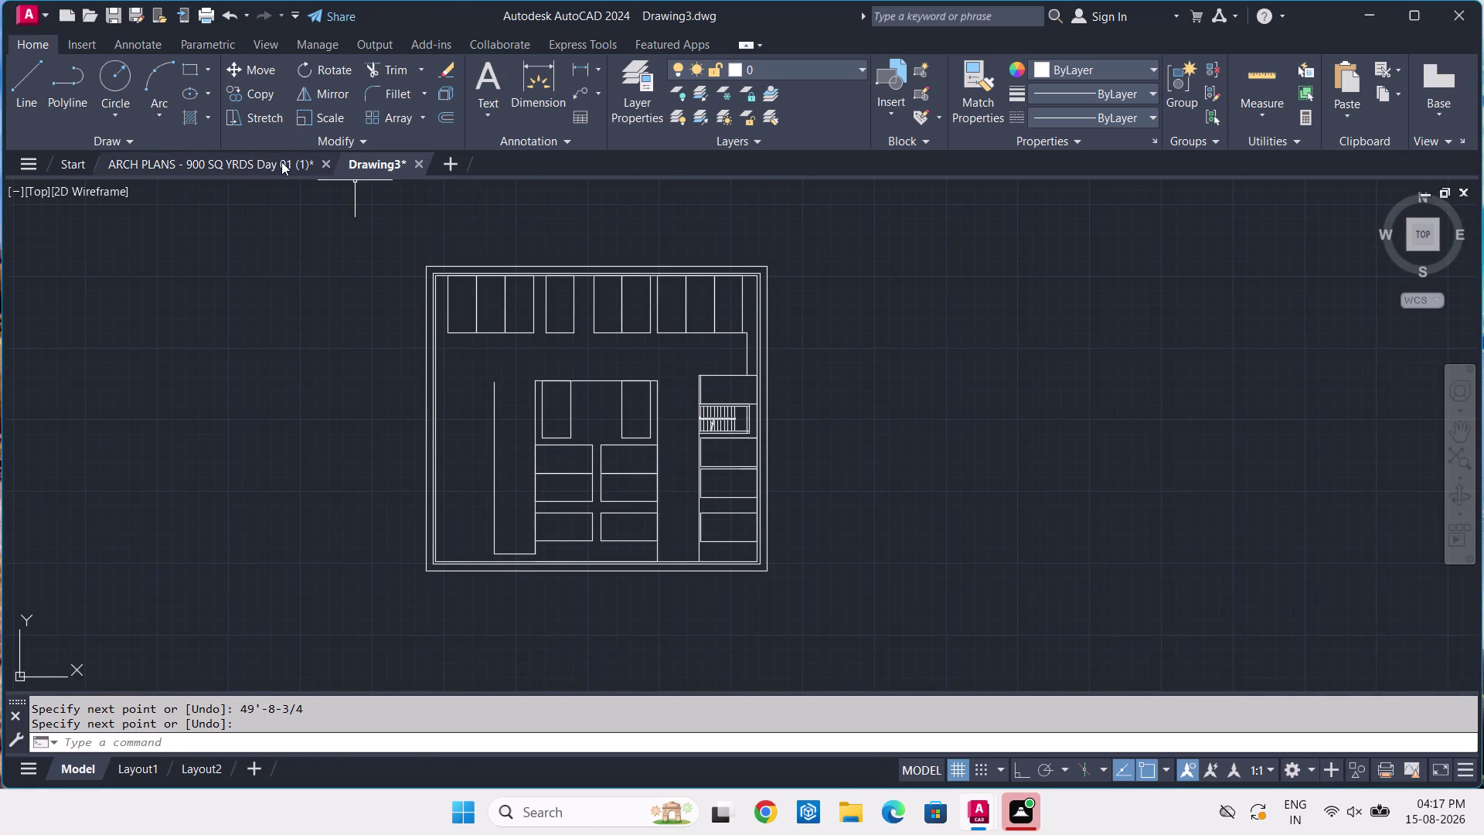
scroll(down, 3)
middle_drag(386, 342, 493, 623)
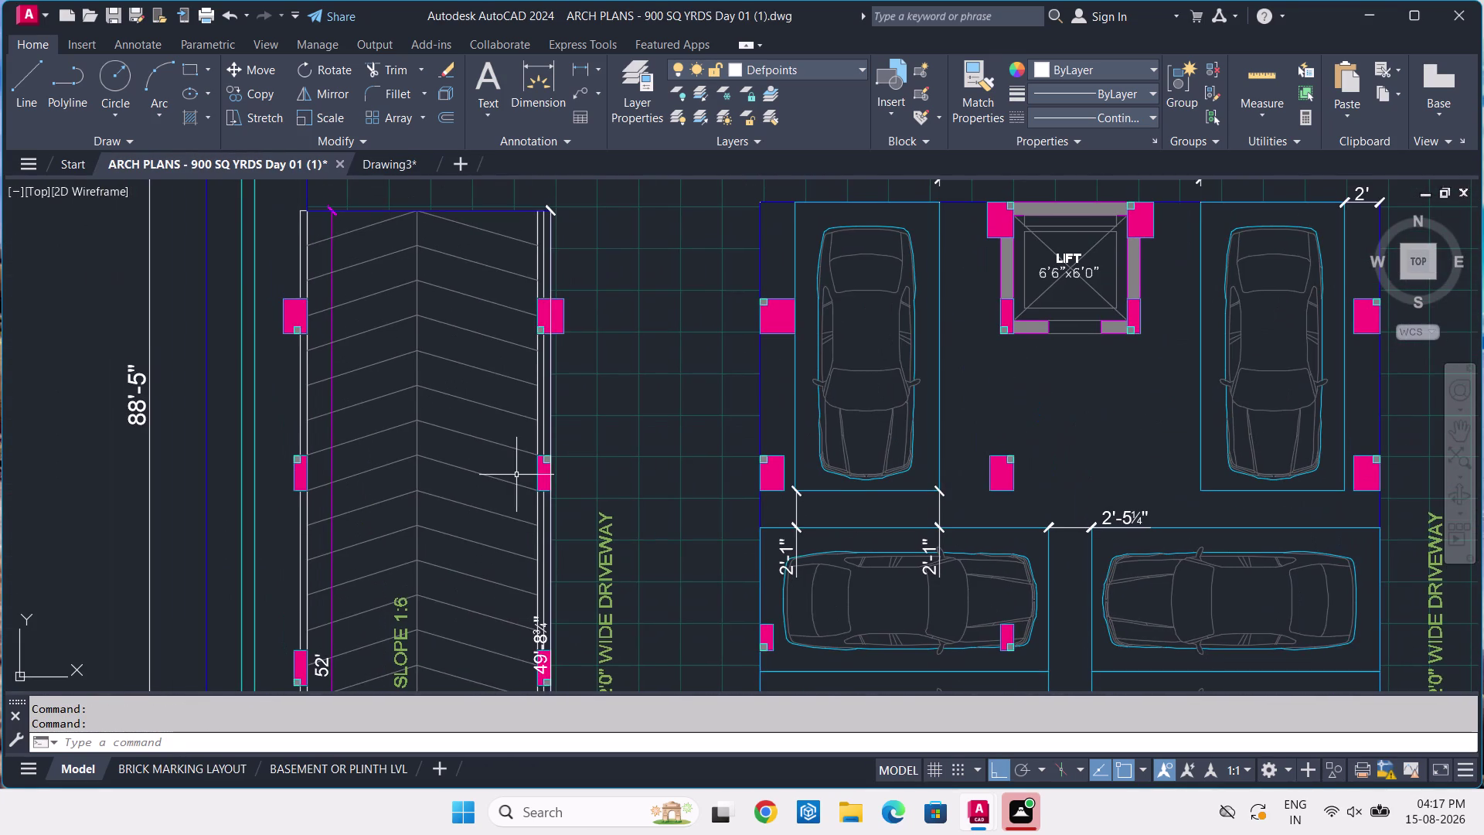
middle_drag(516, 472, 544, 591)
scroll(up, 3)
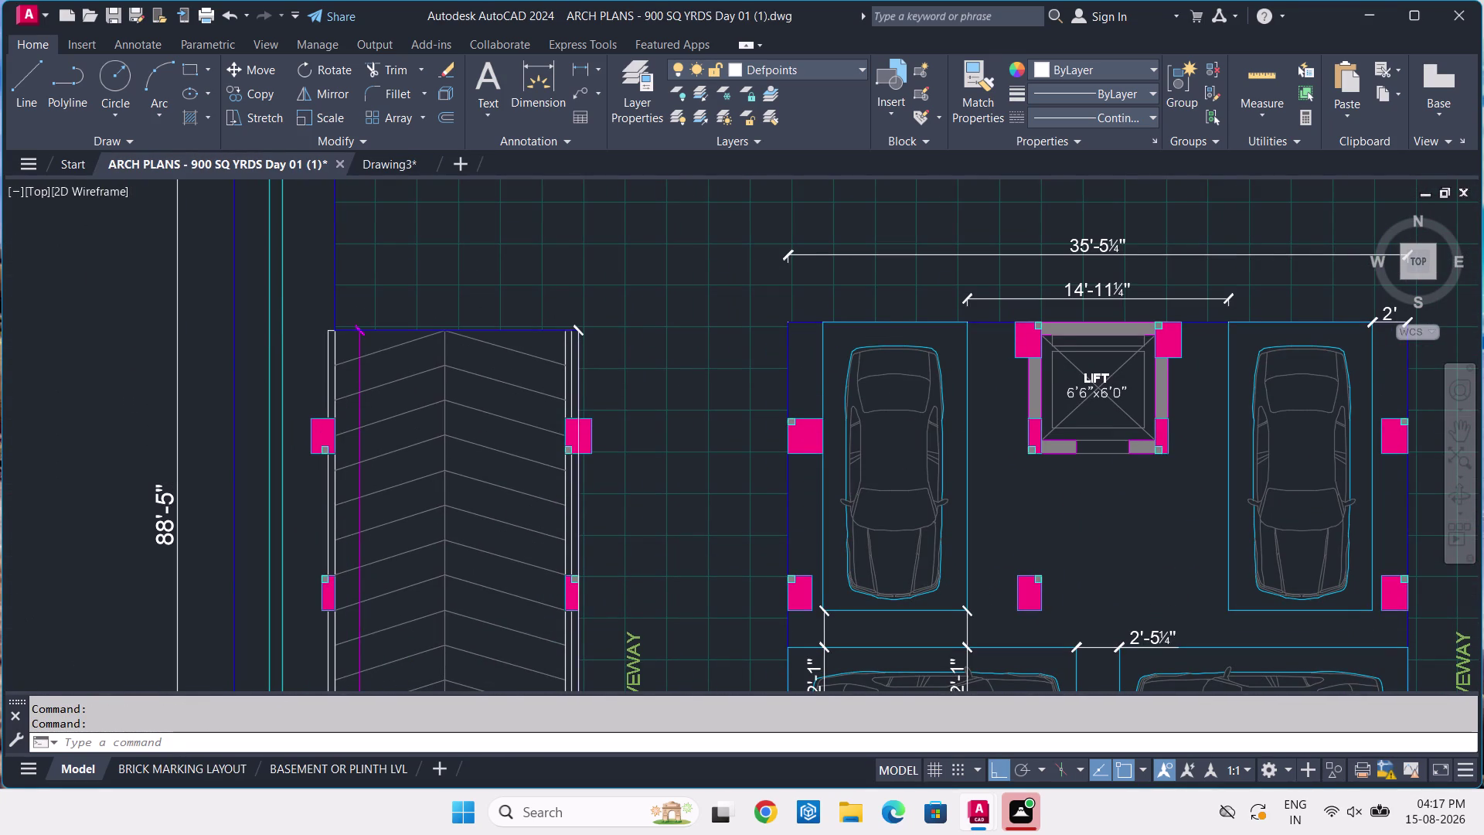
middle_drag(588, 352, 629, 430)
scroll(down, 3)
middle_drag(464, 348, 486, 403)
click(399, 162)
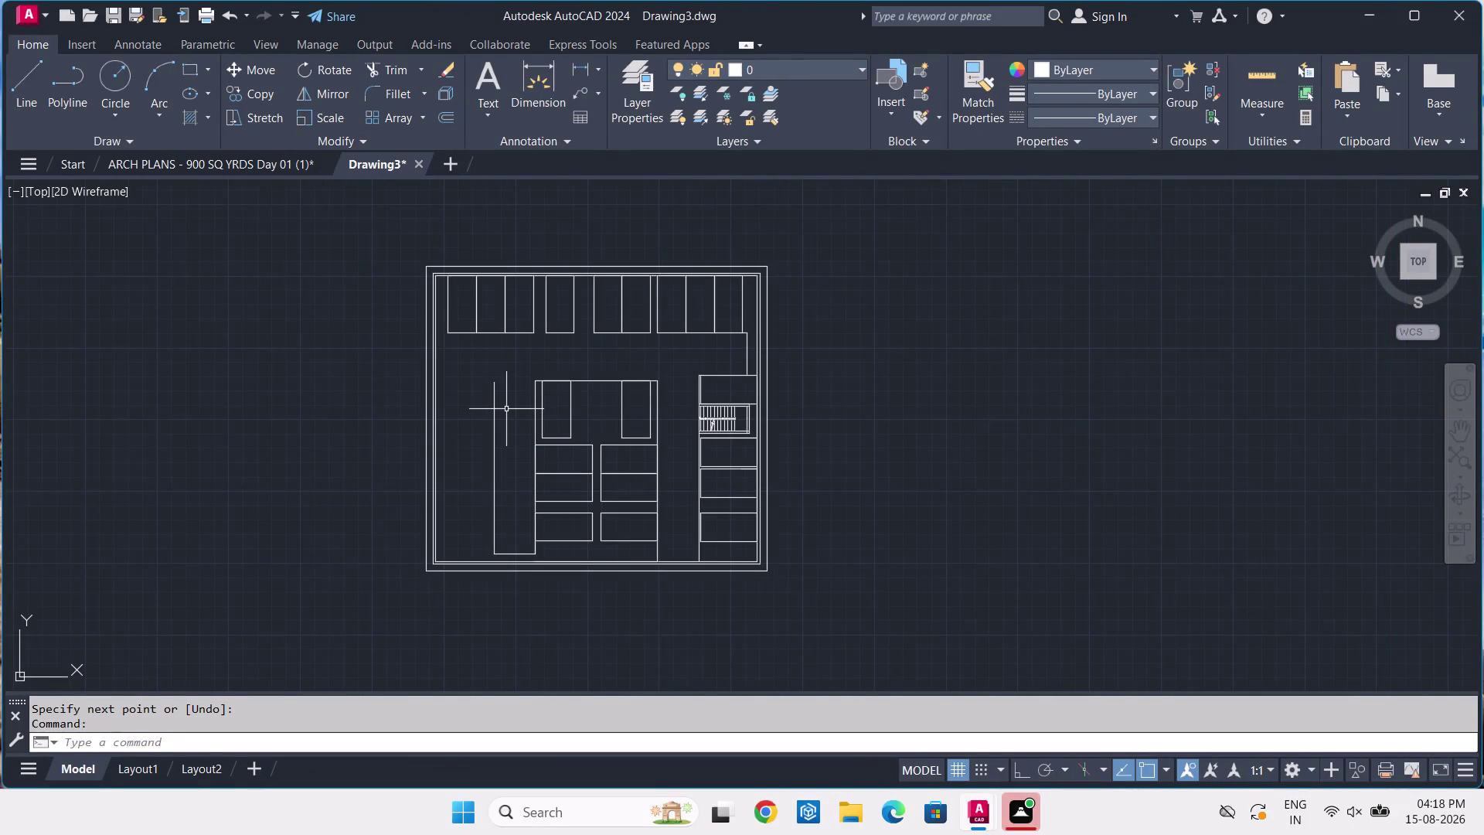
Extend a line from the ramp line's top to the top inner wall corner, then switch to ARCH PLANS.
key(space)
scroll(up, 3)
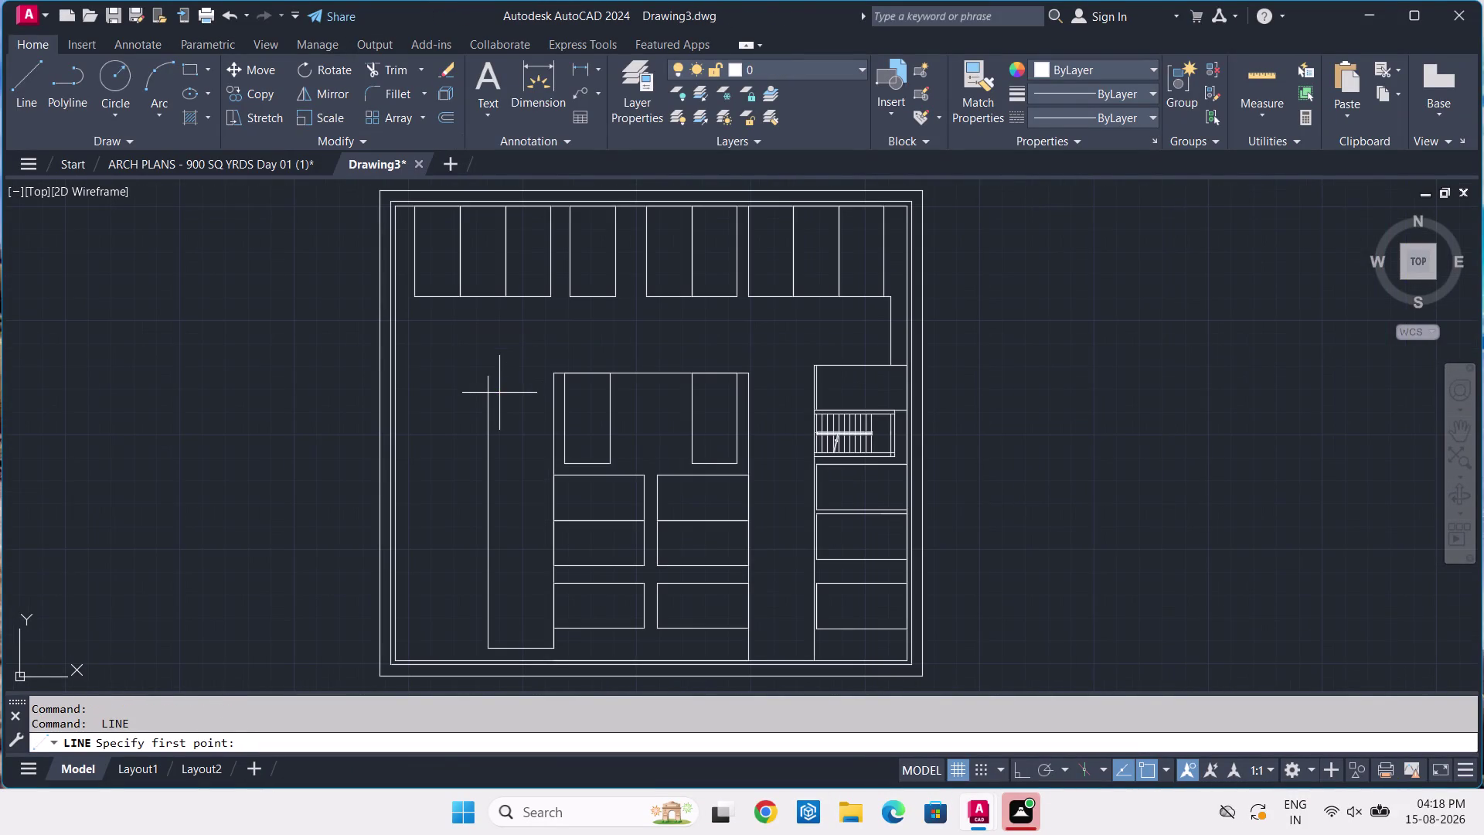
click(488, 376)
scroll(up, 3)
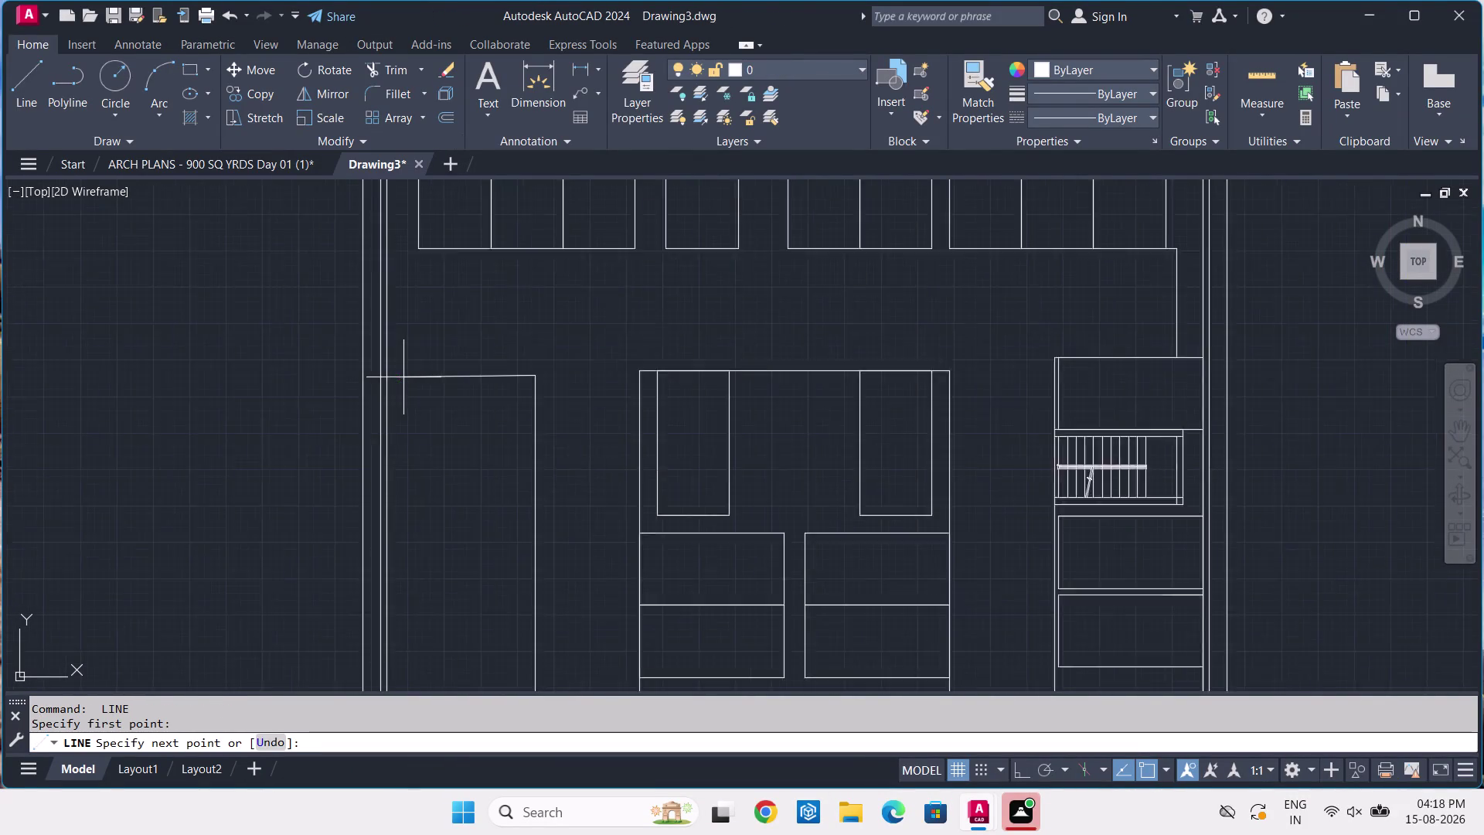
scroll(up, 3)
click(377, 374)
middle_drag(400, 241, 218, 261)
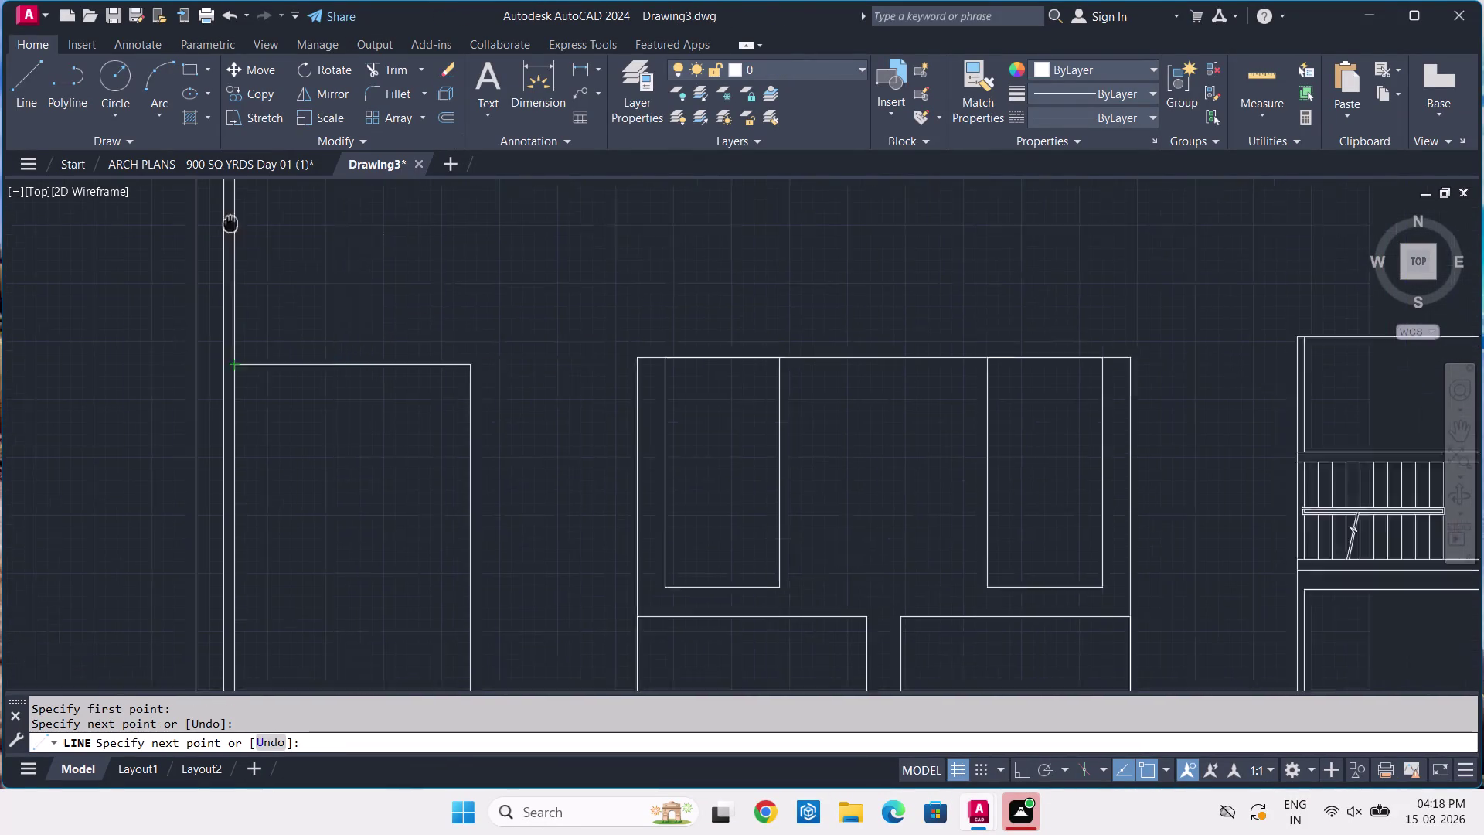
middle_drag(217, 261, 224, 348)
middle_drag(209, 229, 268, 438)
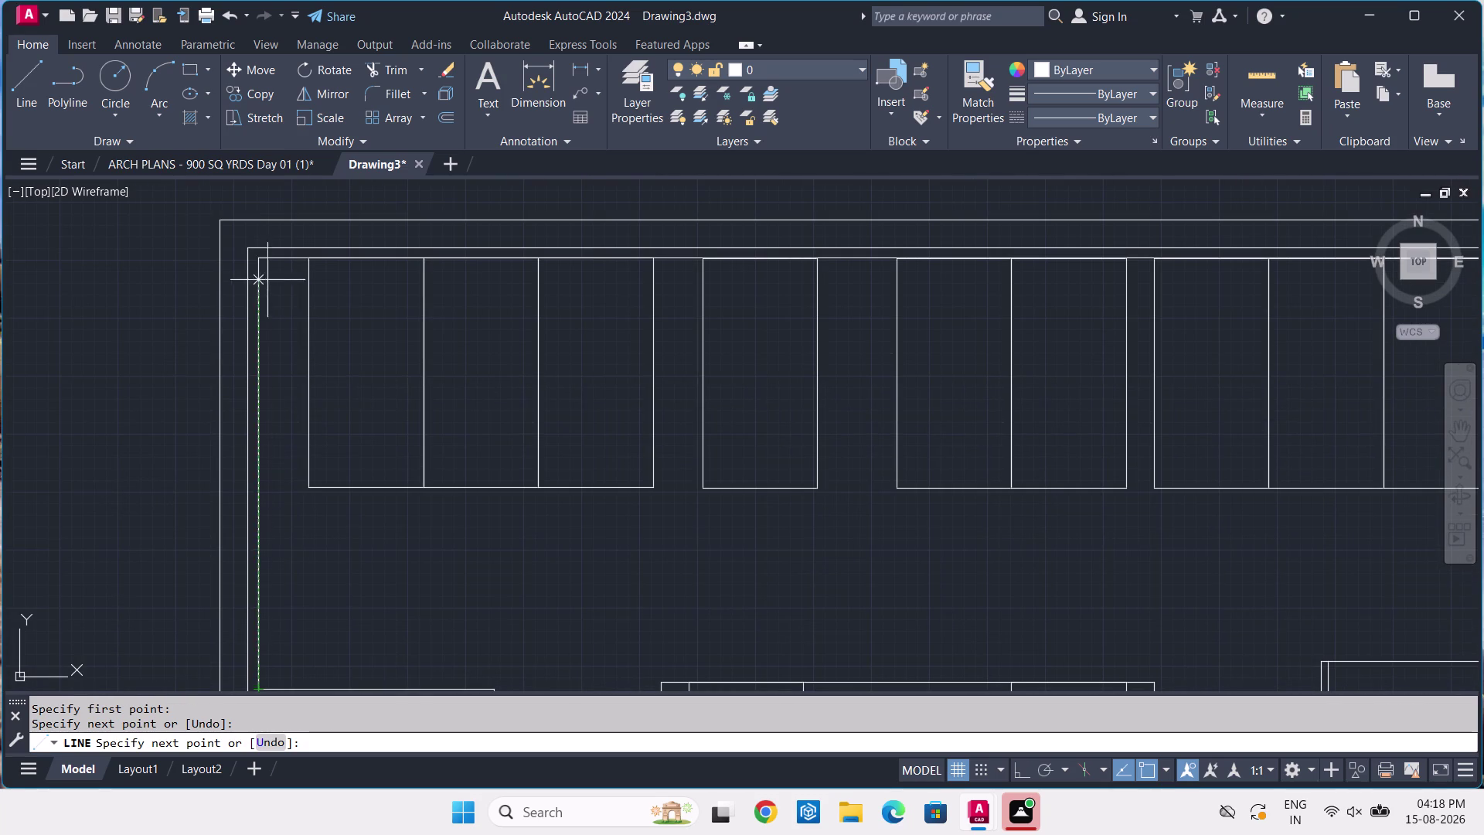
click(262, 256)
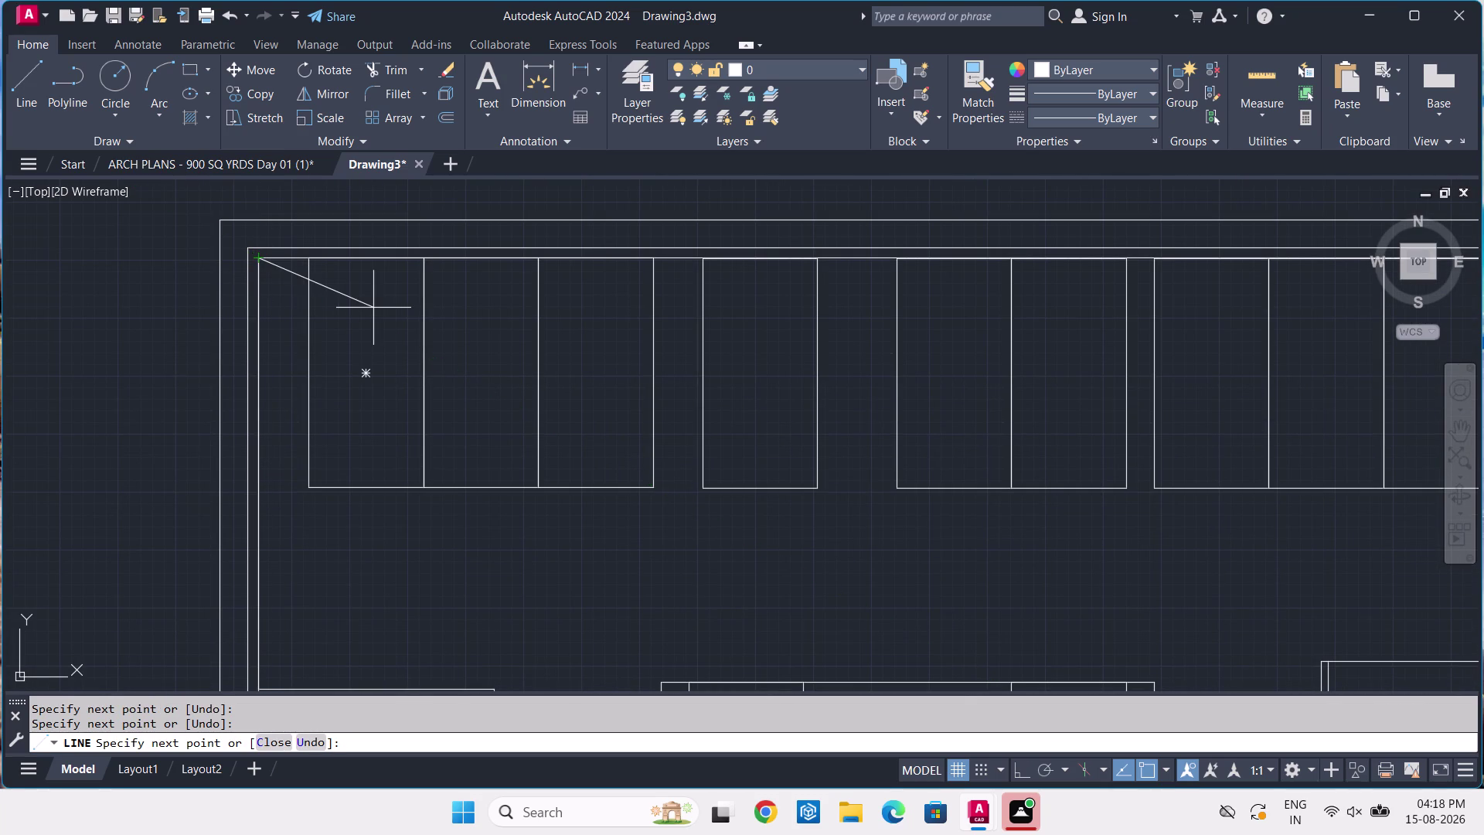
key(space)
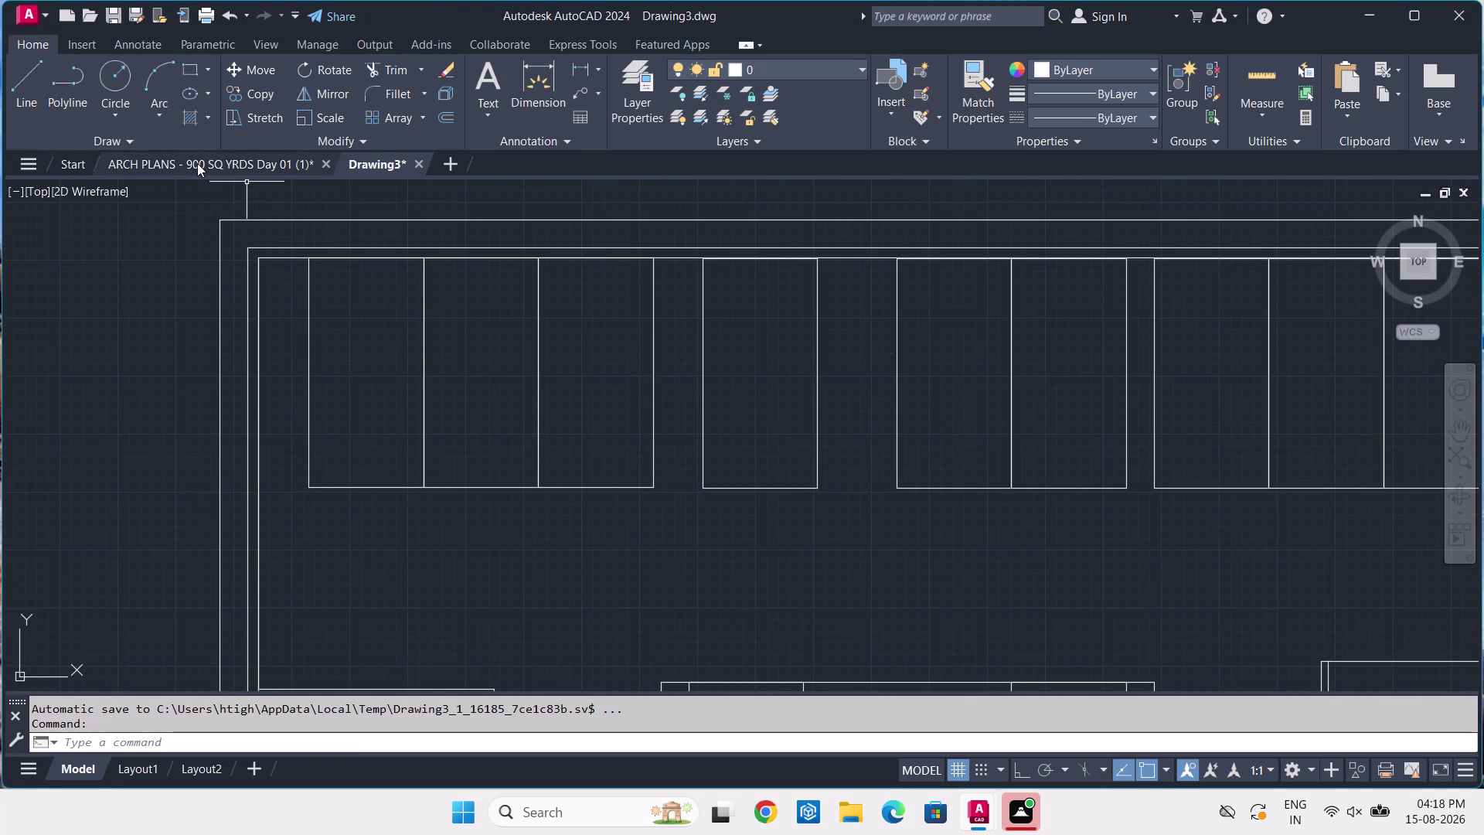
click(197, 163)
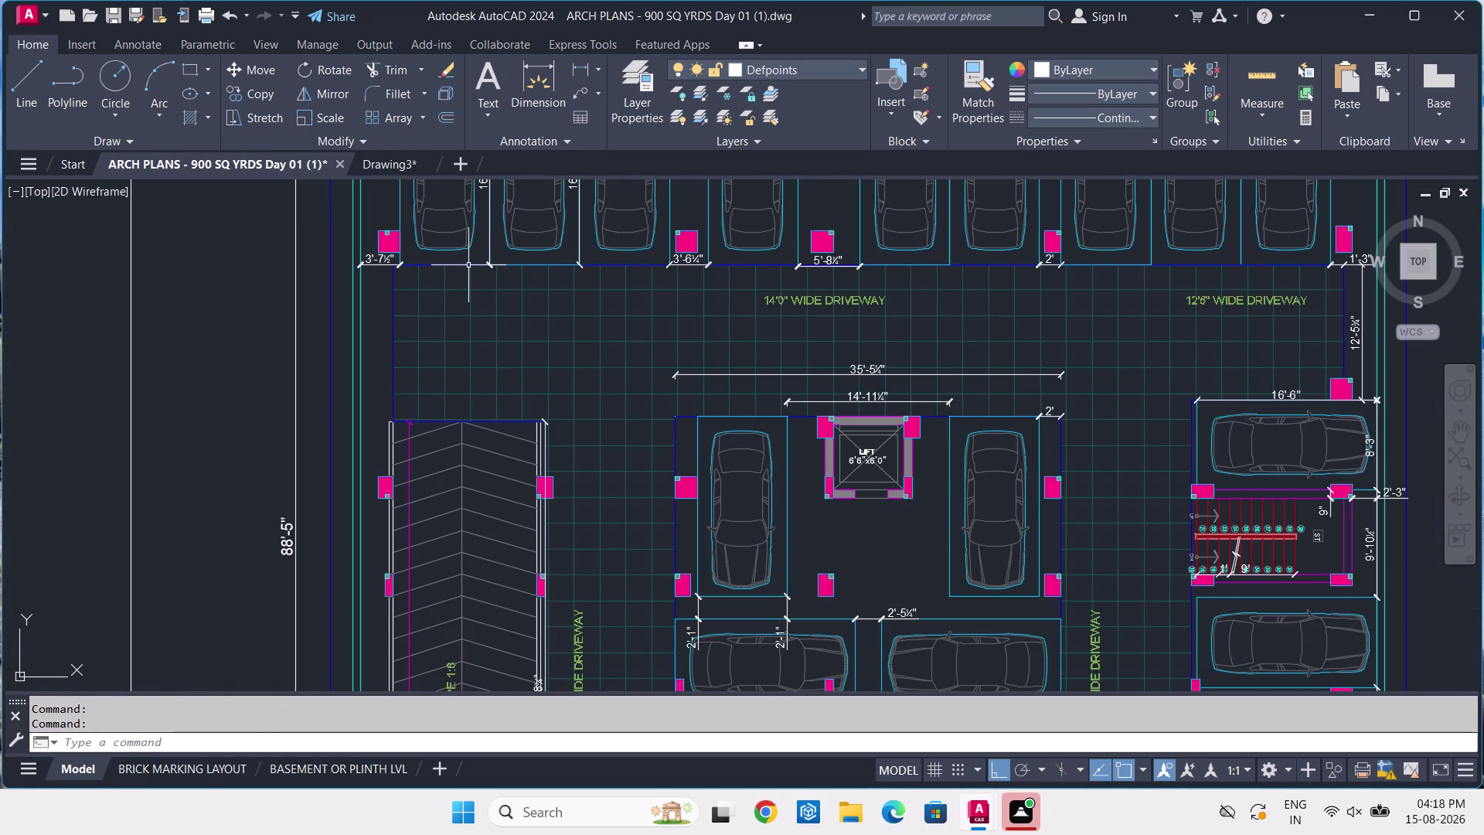
Zoom over the ARCH PLANS driveway and lift dimensions, then return to Drawing3.
scroll(down, 3)
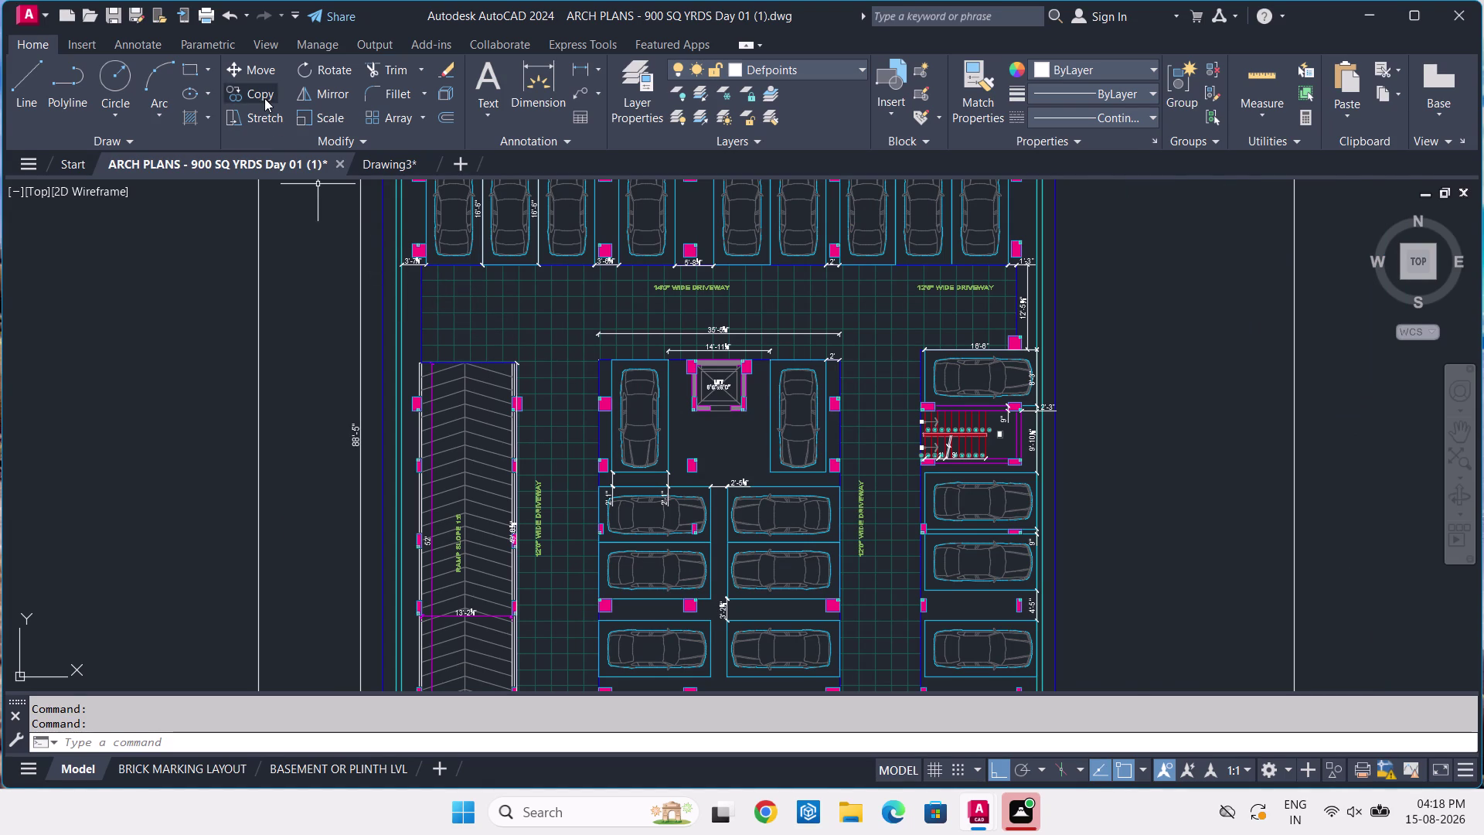
scroll(up, 3)
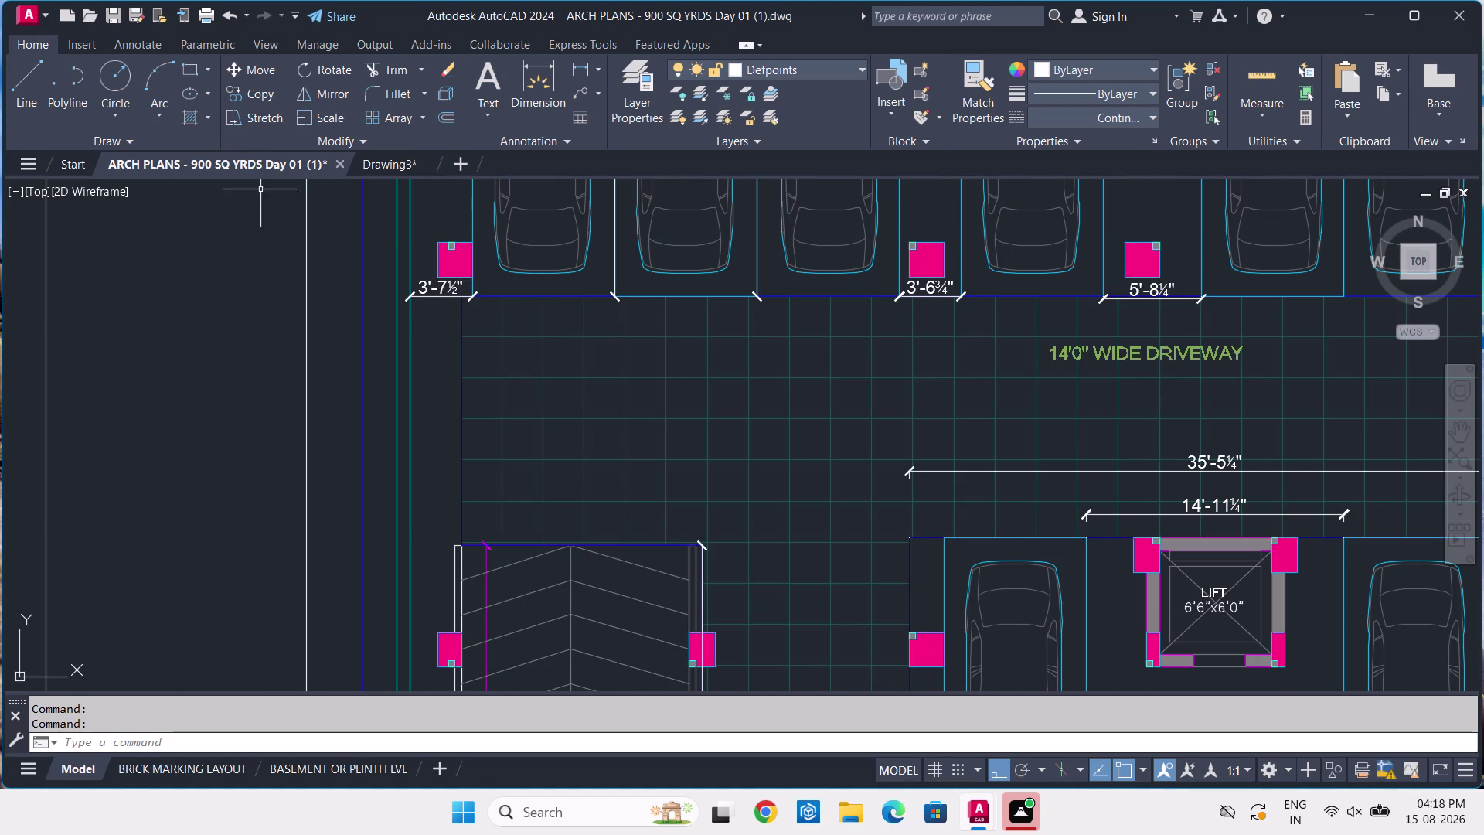
click(374, 168)
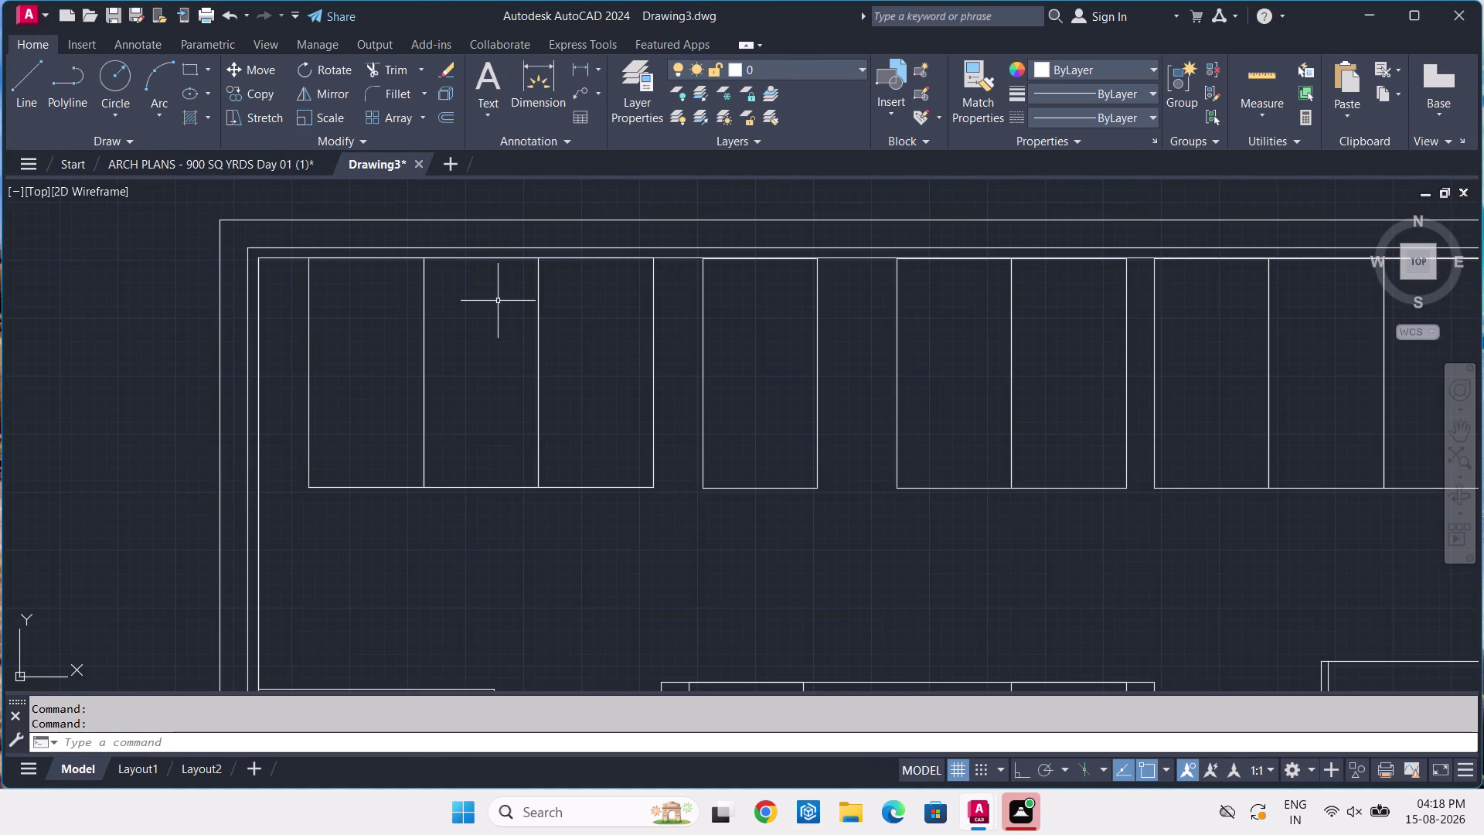
Window-select and erase the short horizontal line capping the ramp's top.
scroll(down, 3)
scroll(down, 3)
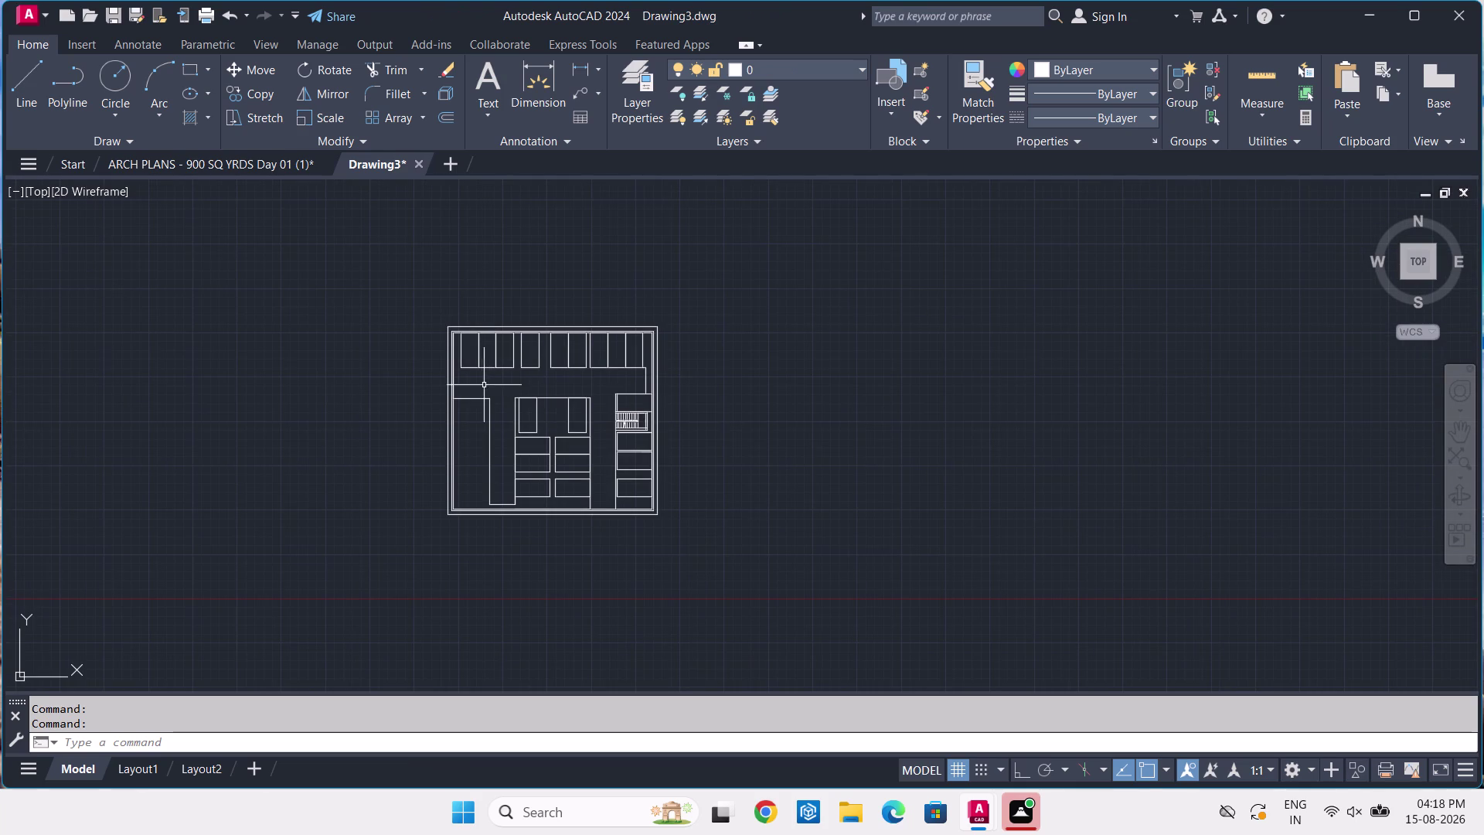
scroll(up, 3)
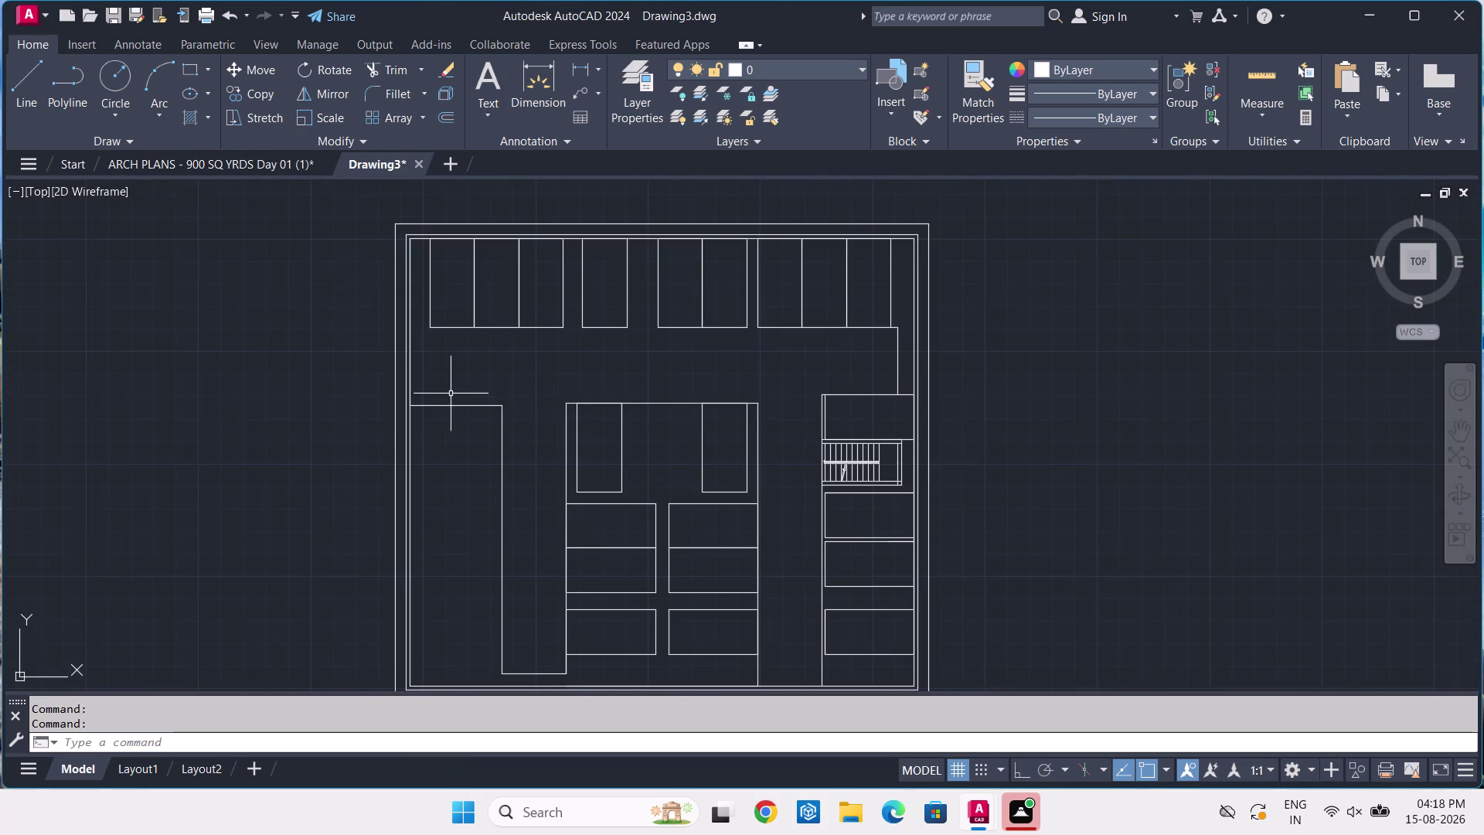
click(450, 402)
click(438, 431)
scroll(up, 3)
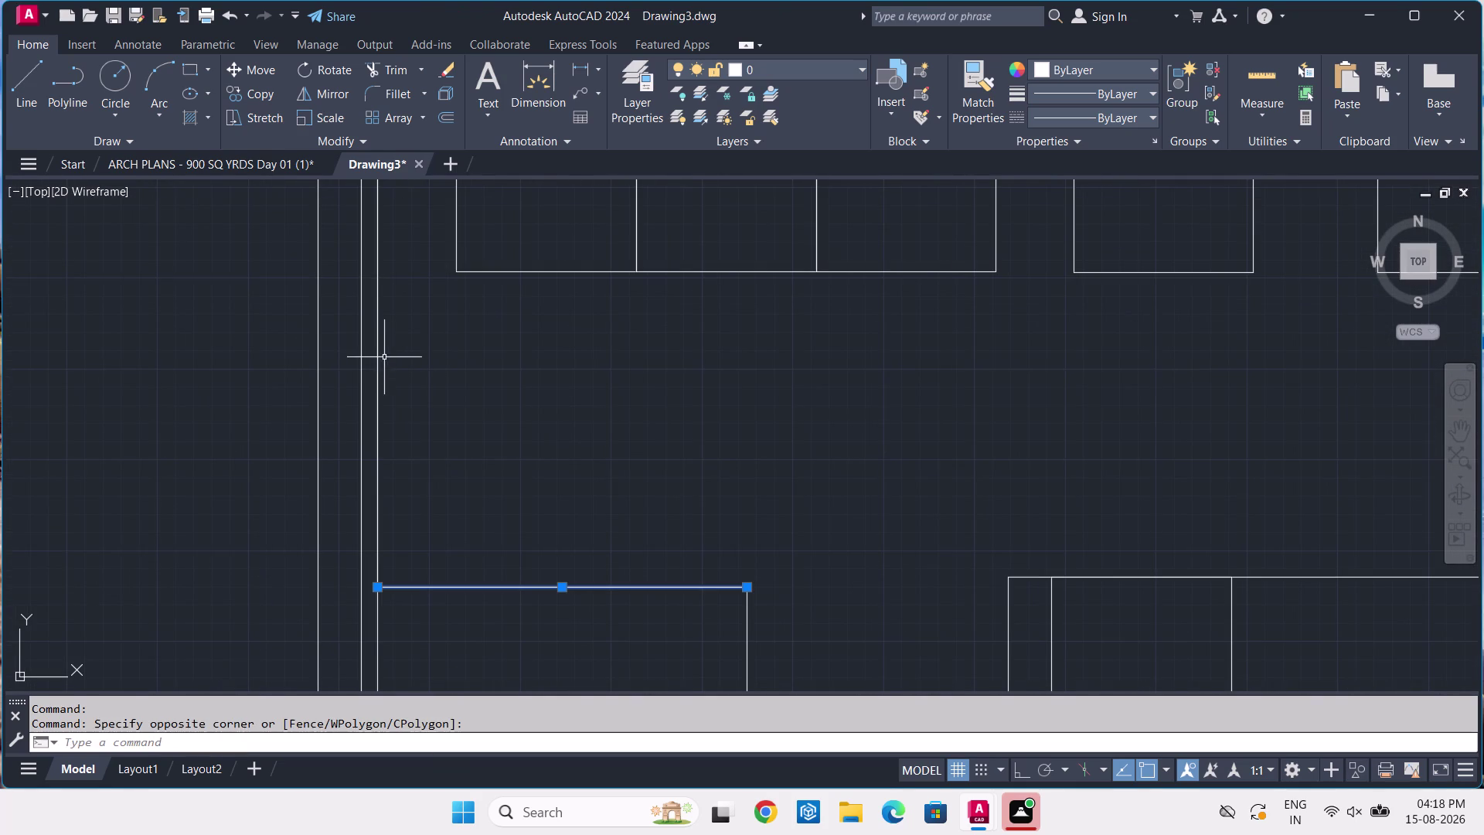
click(377, 348)
key(Delete)
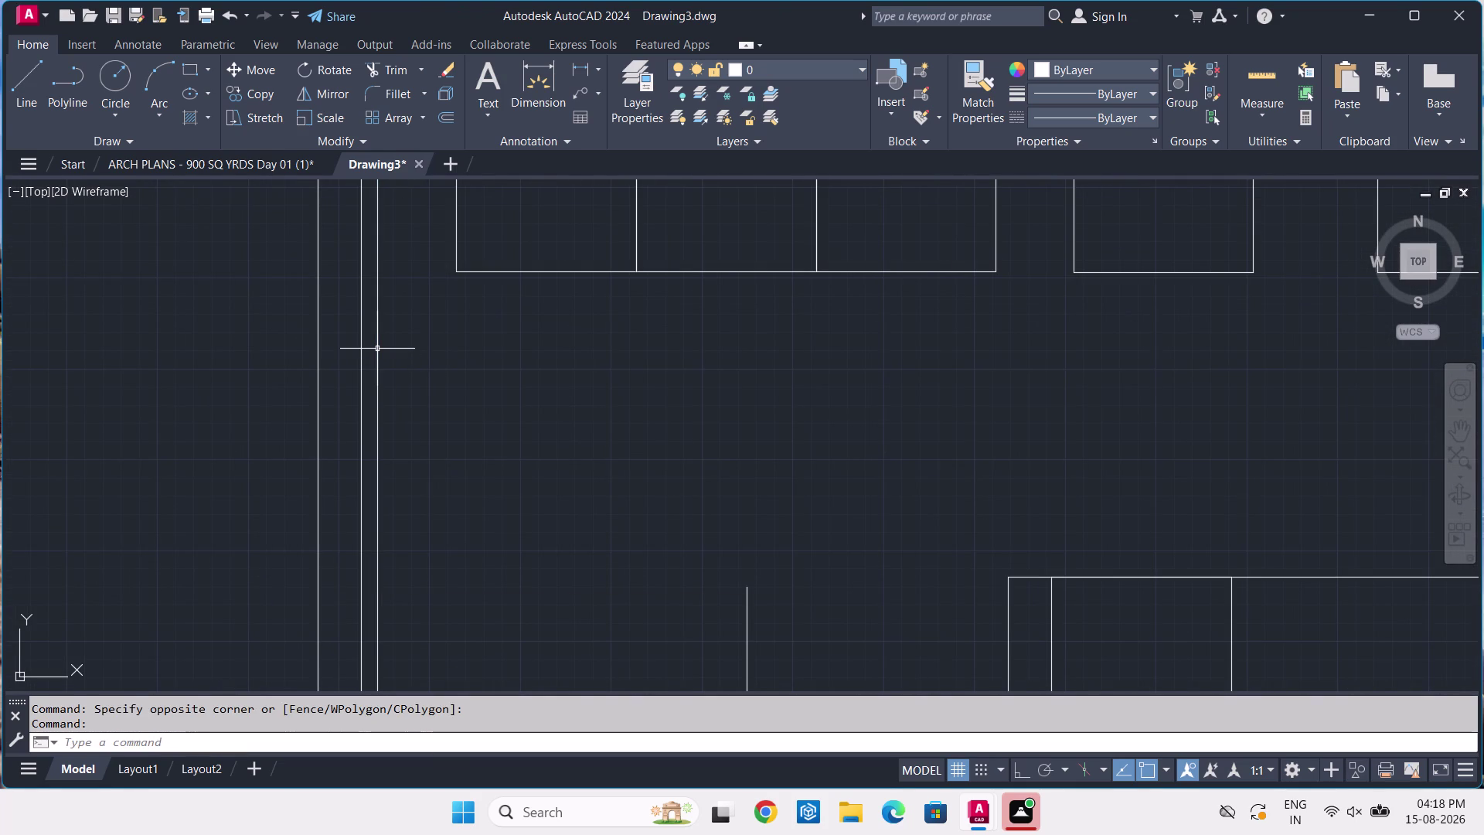
scroll(down, 3)
middle_drag(551, 434, 545, 476)
click(184, 168)
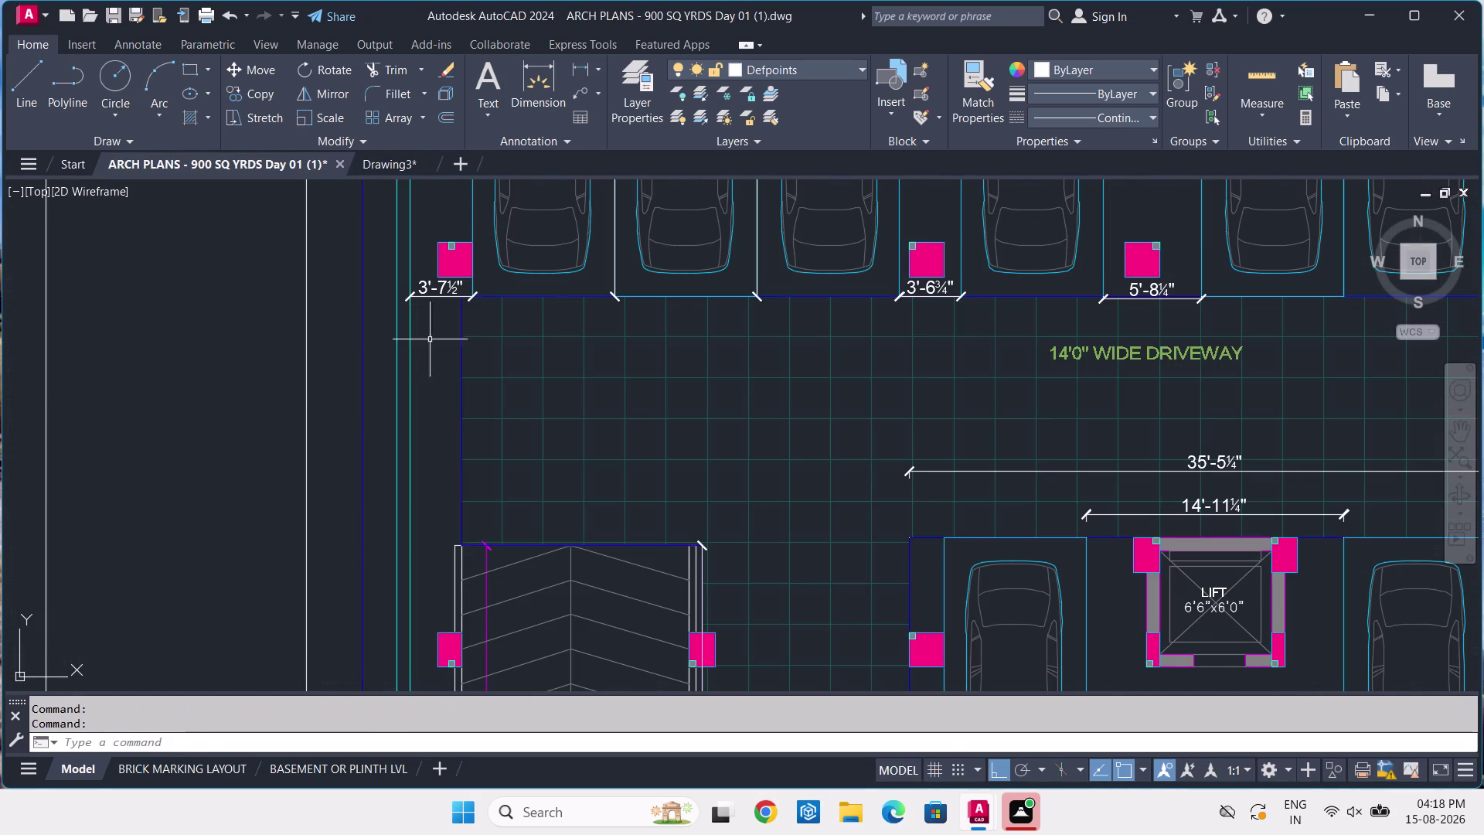
Delete the 3'-7½" dimension beside the top-left pillar.
middle_drag(471, 327, 446, 410)
scroll(up, 3)
click(406, 336)
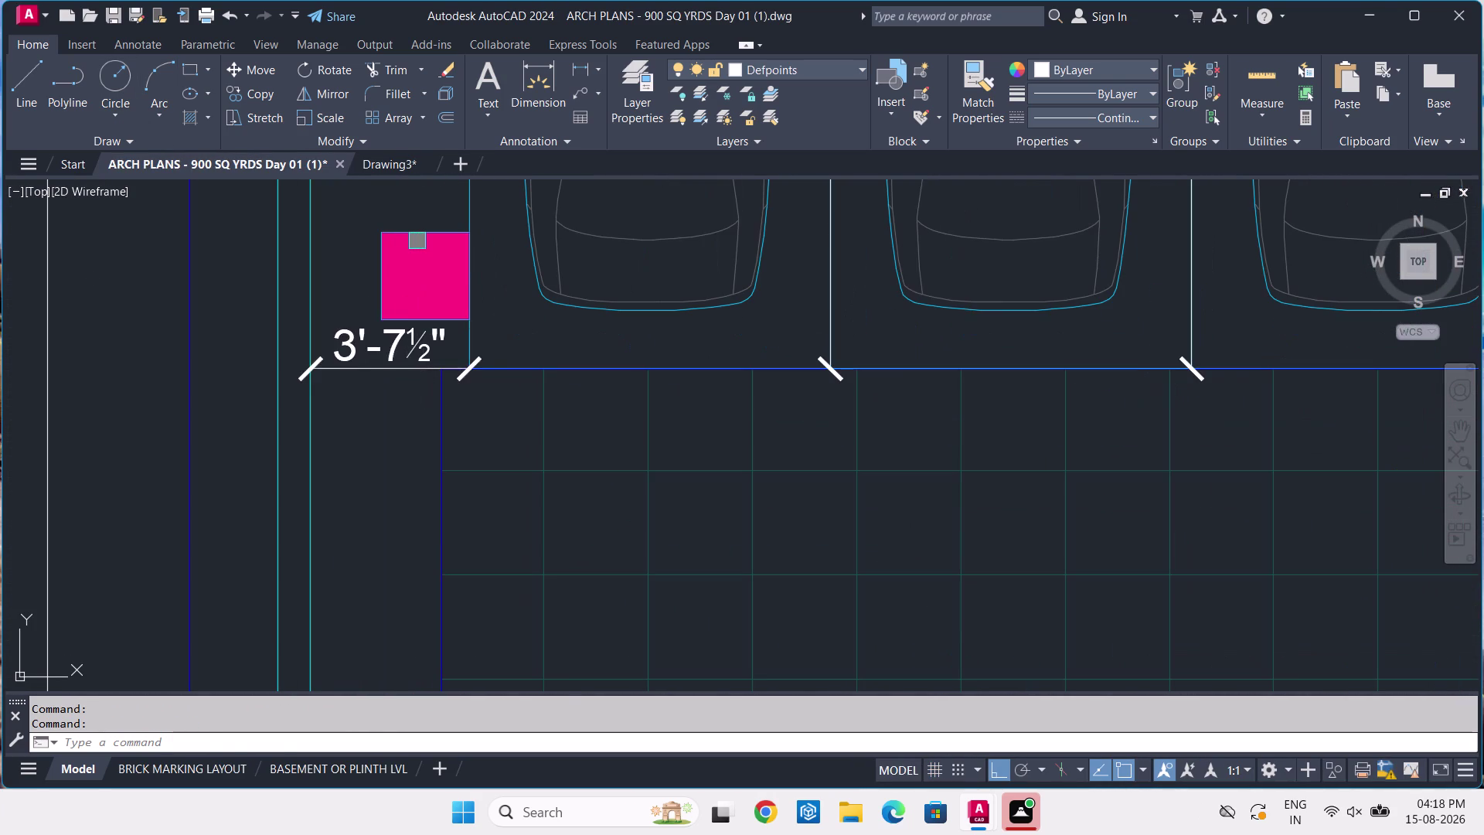
click(372, 378)
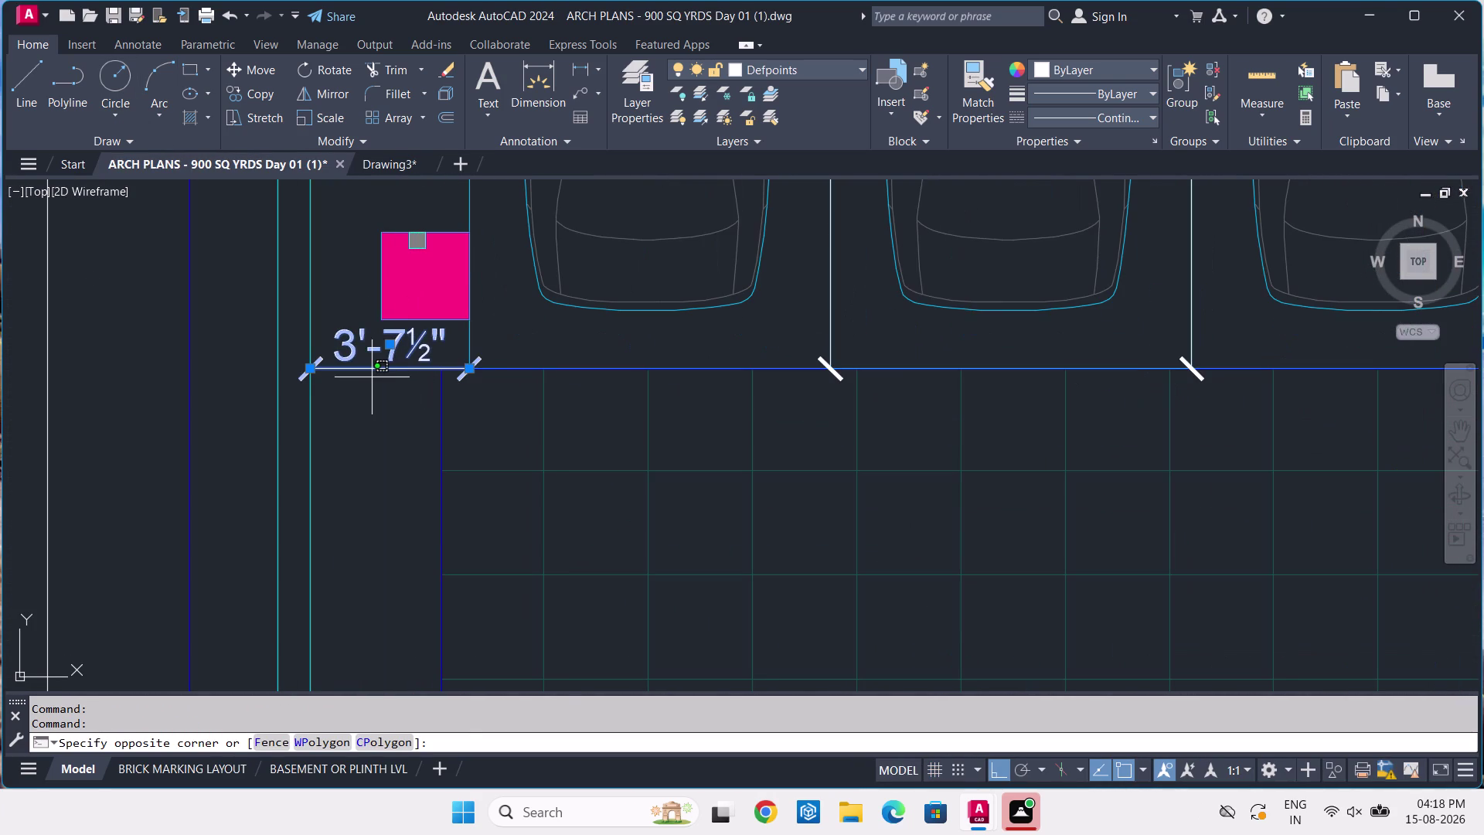
key(Delete)
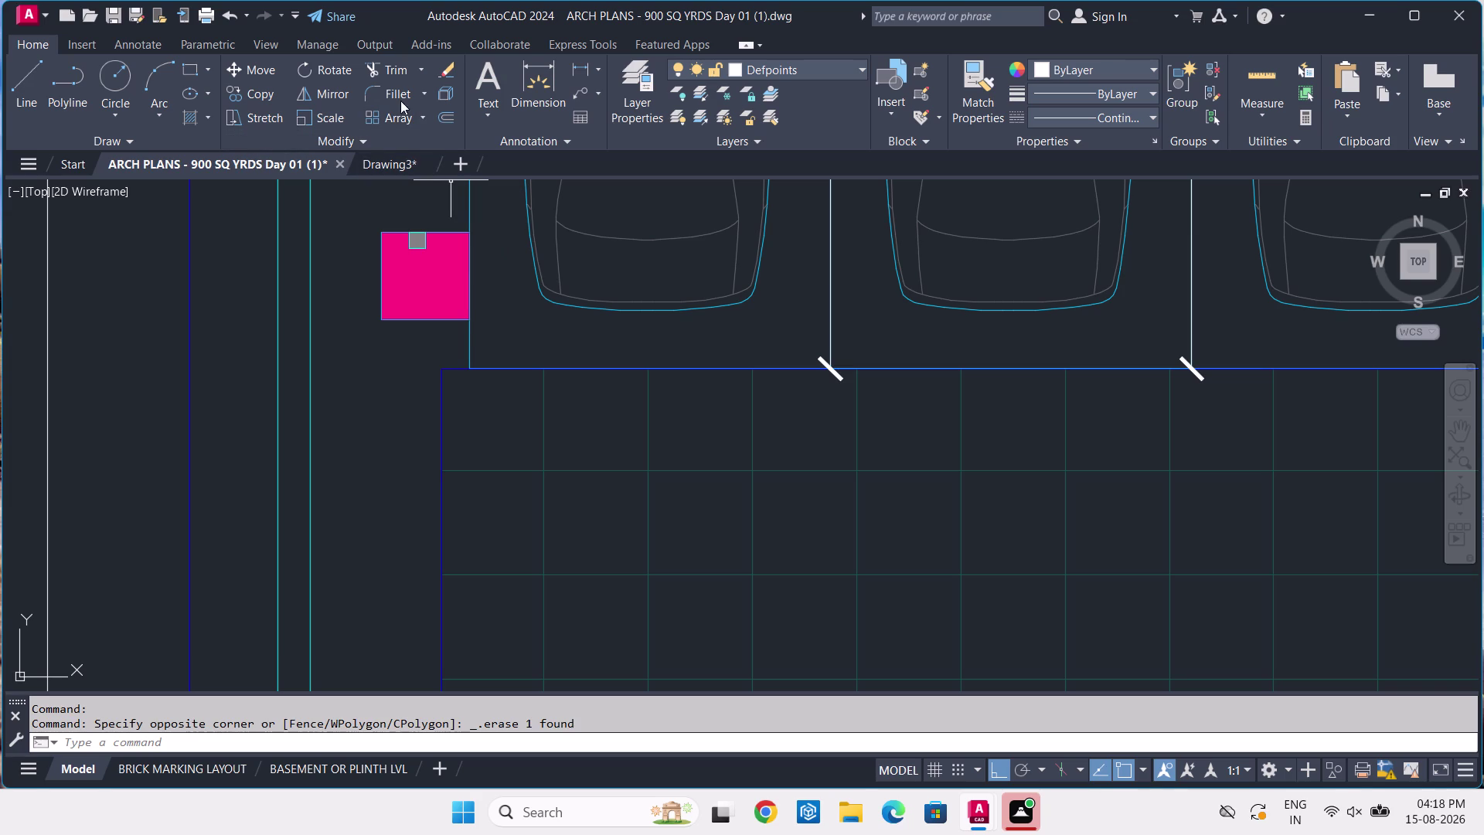
Place a 7½" dimension to the driveway corner, then switch to Drawing3.
click(545, 82)
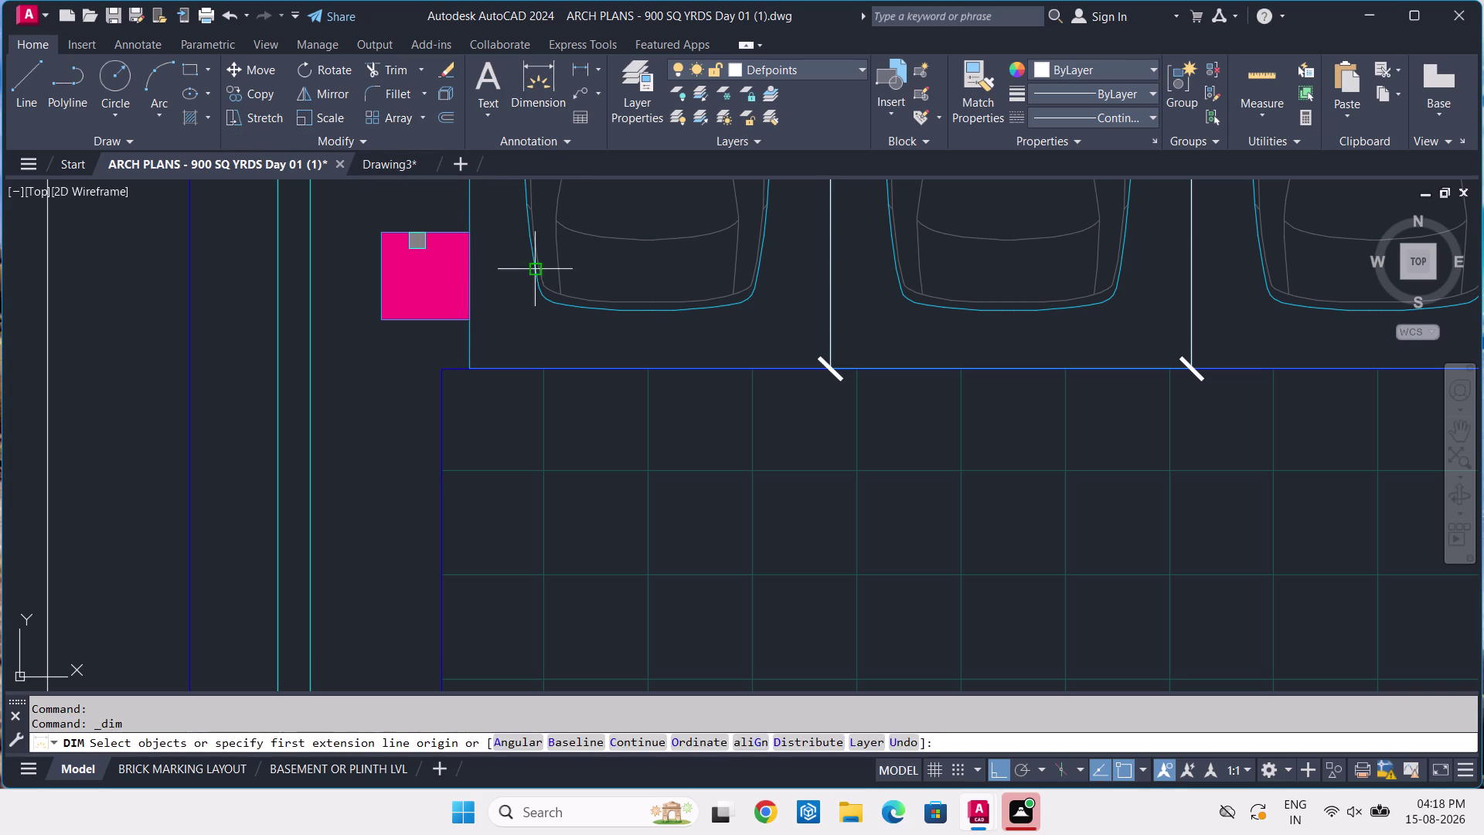
click(473, 369)
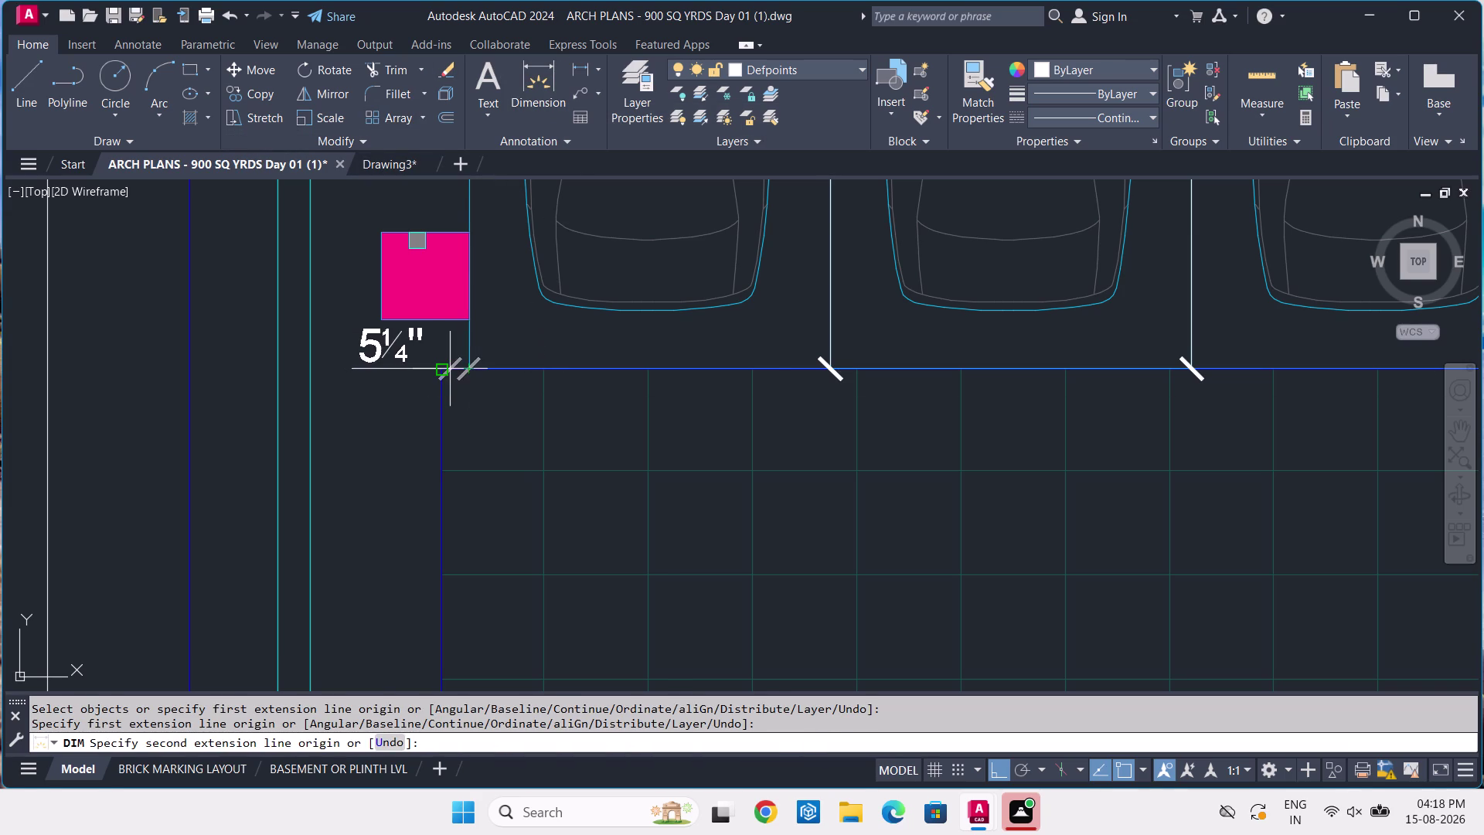
click(443, 363)
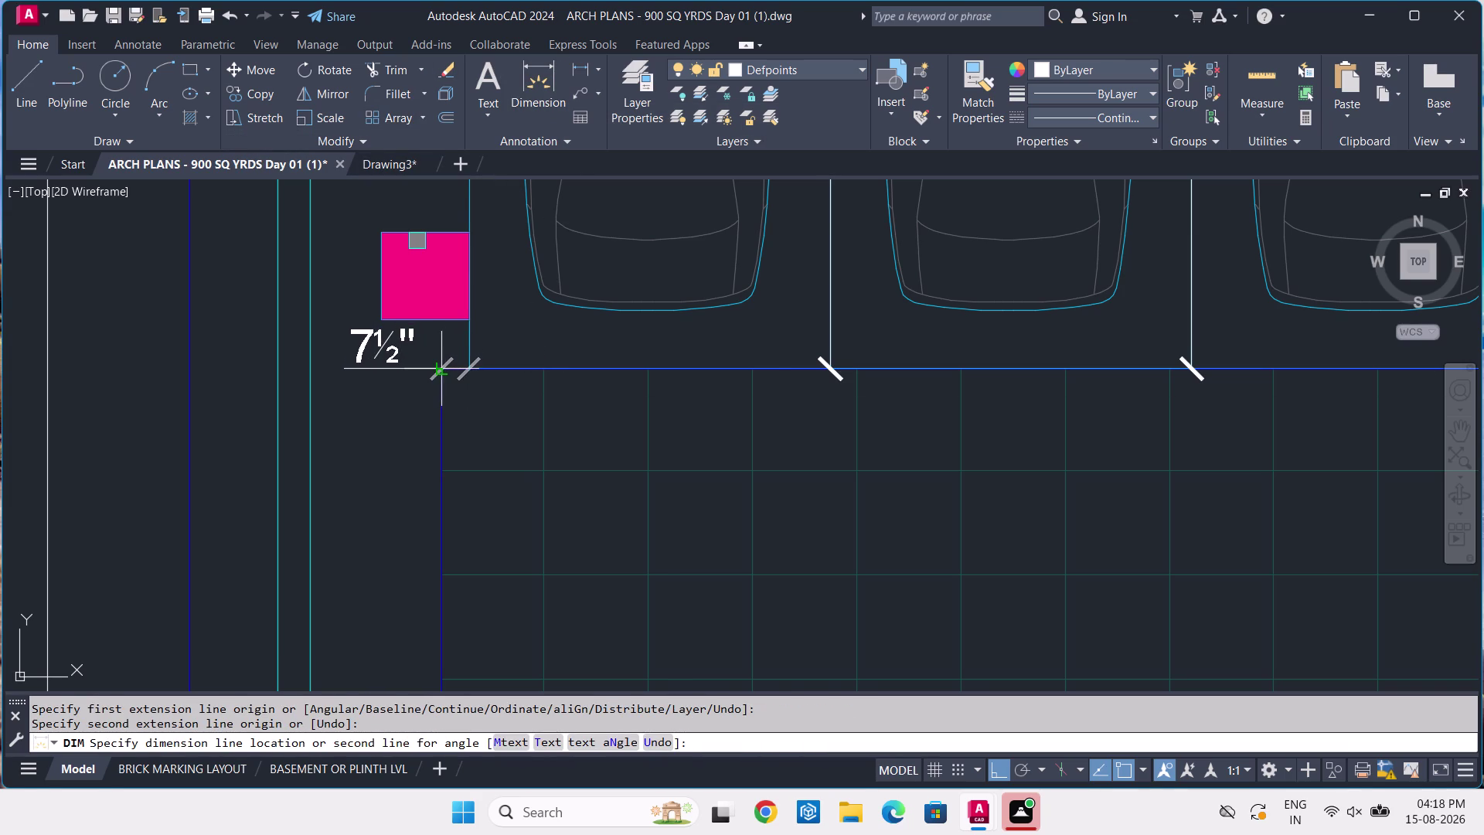
click(444, 371)
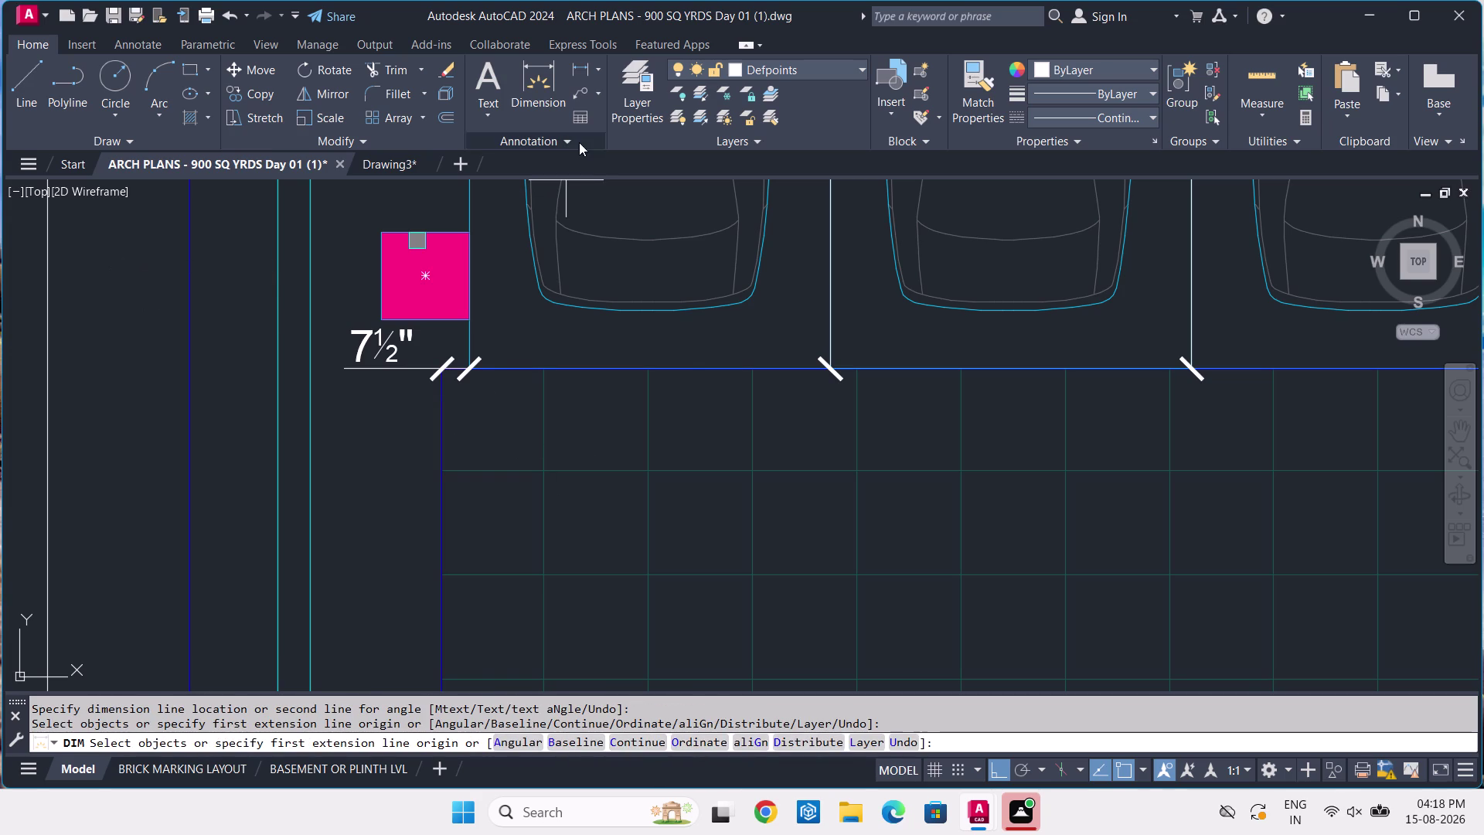
click(405, 163)
click(379, 173)
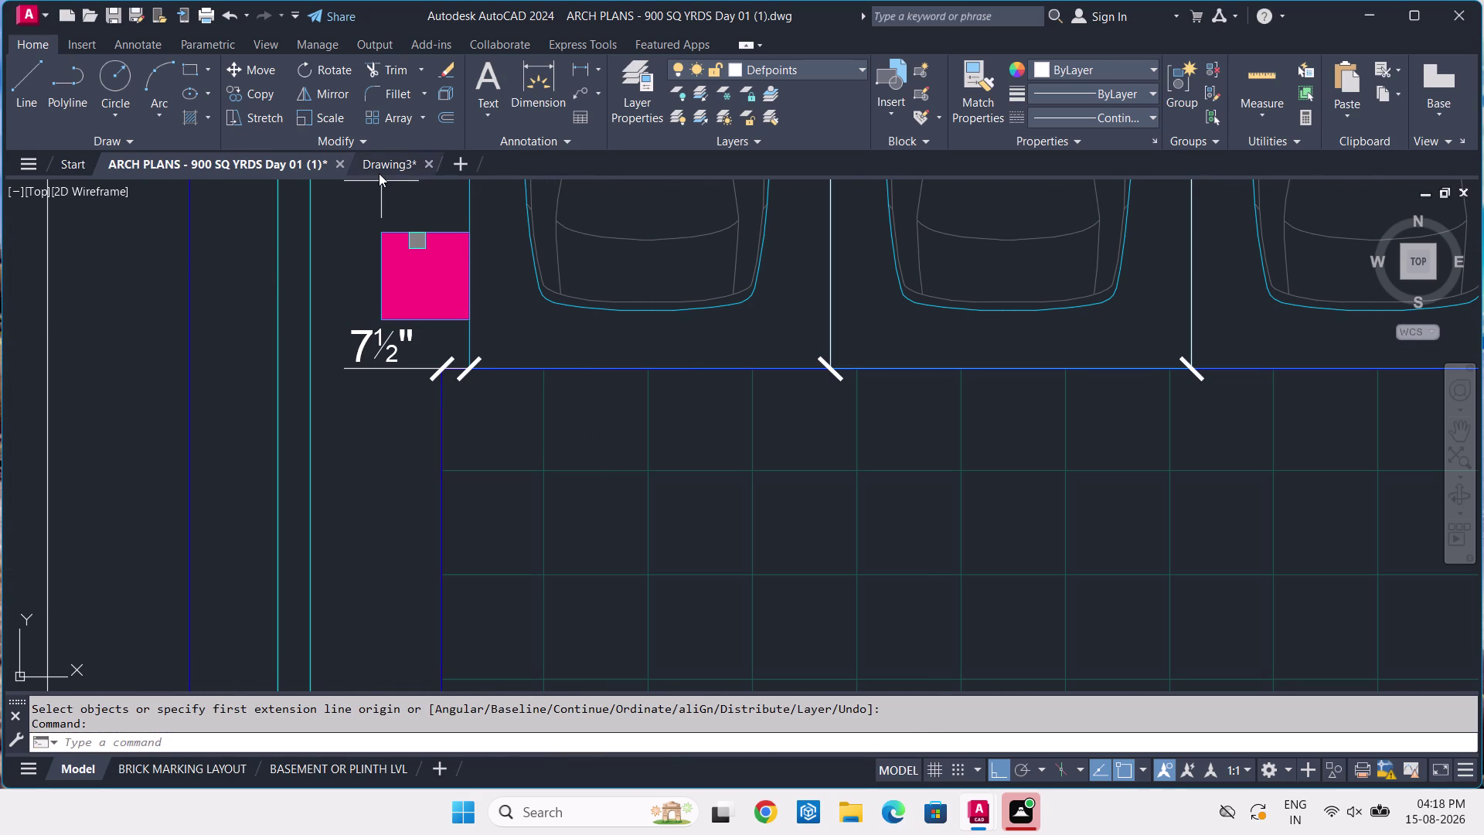
Start a 7.5 line from the parking row's bottom corner, then cancel it.
text(L)
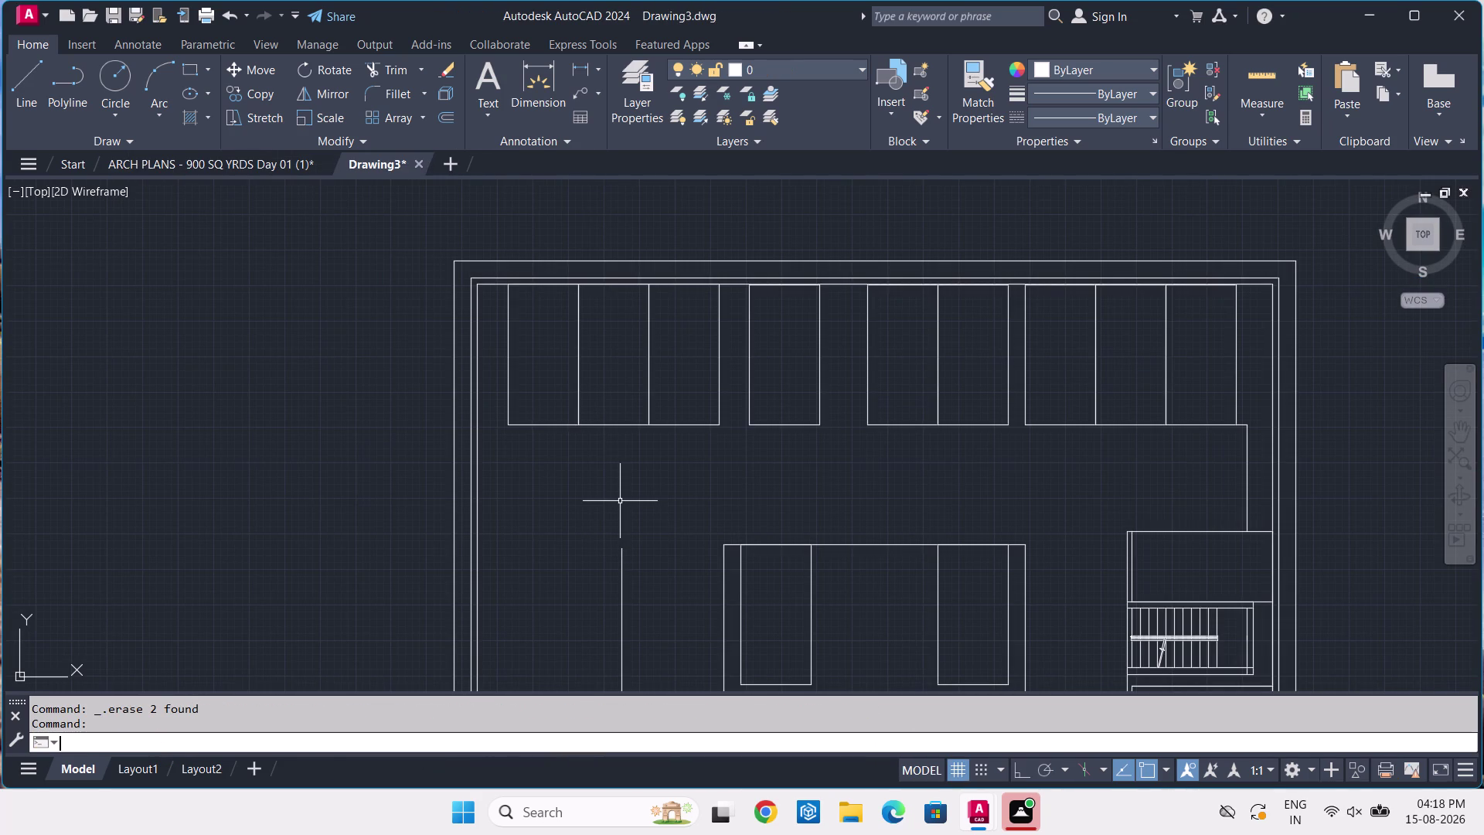
key(space)
scroll(up, 3)
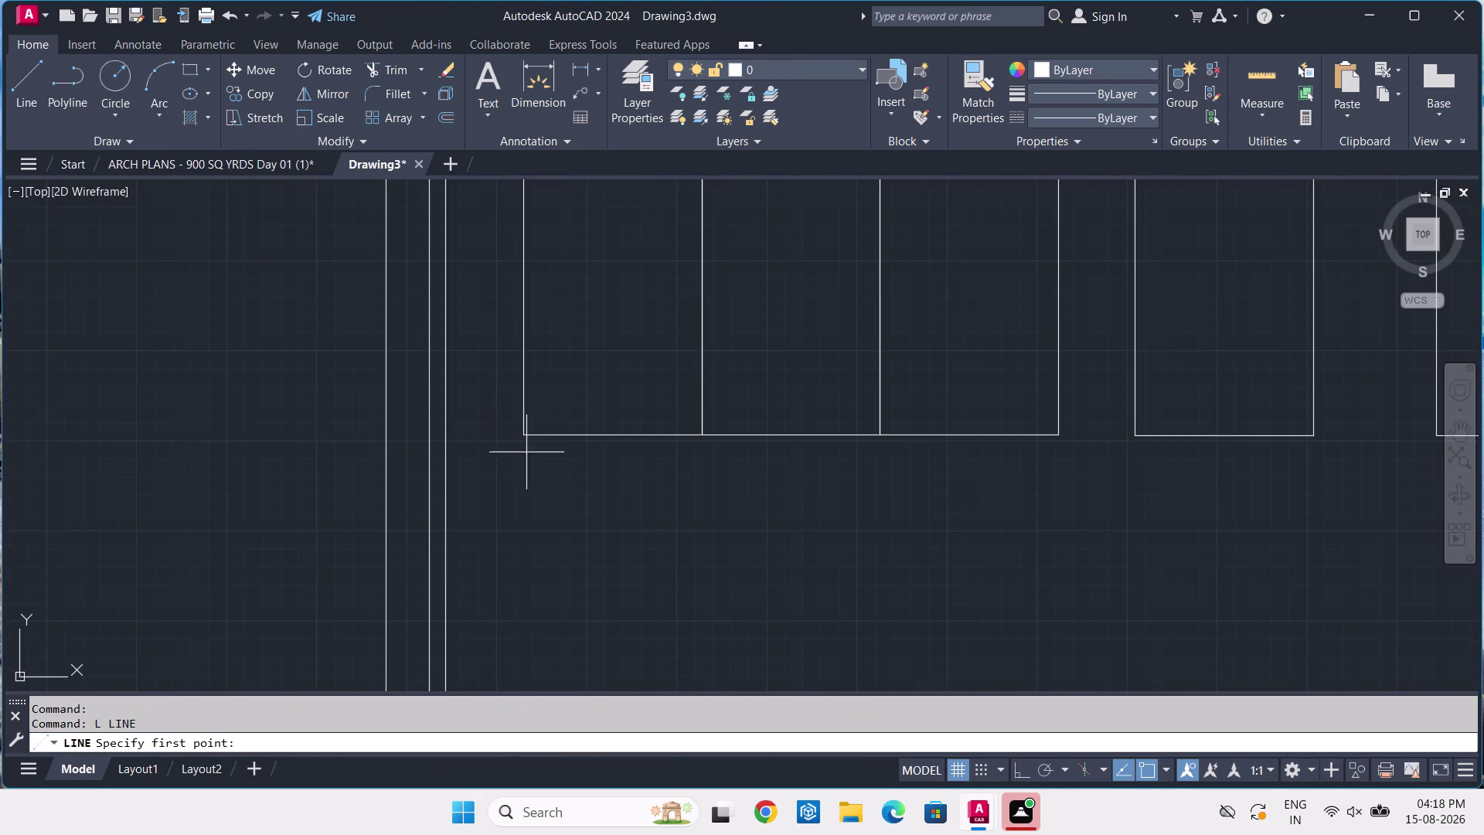
click(521, 435)
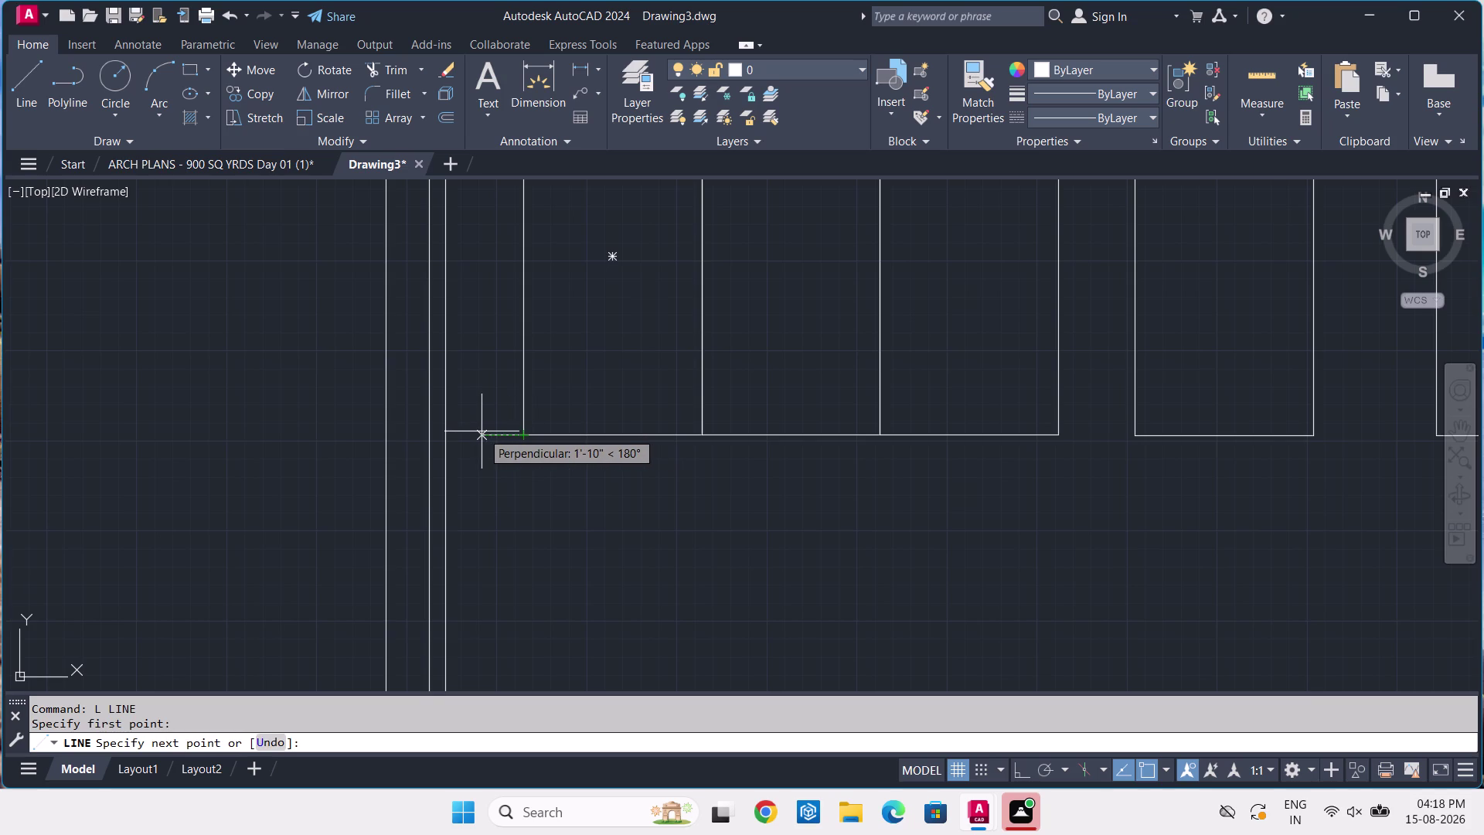
text(7.)
text(5)
key(Return)
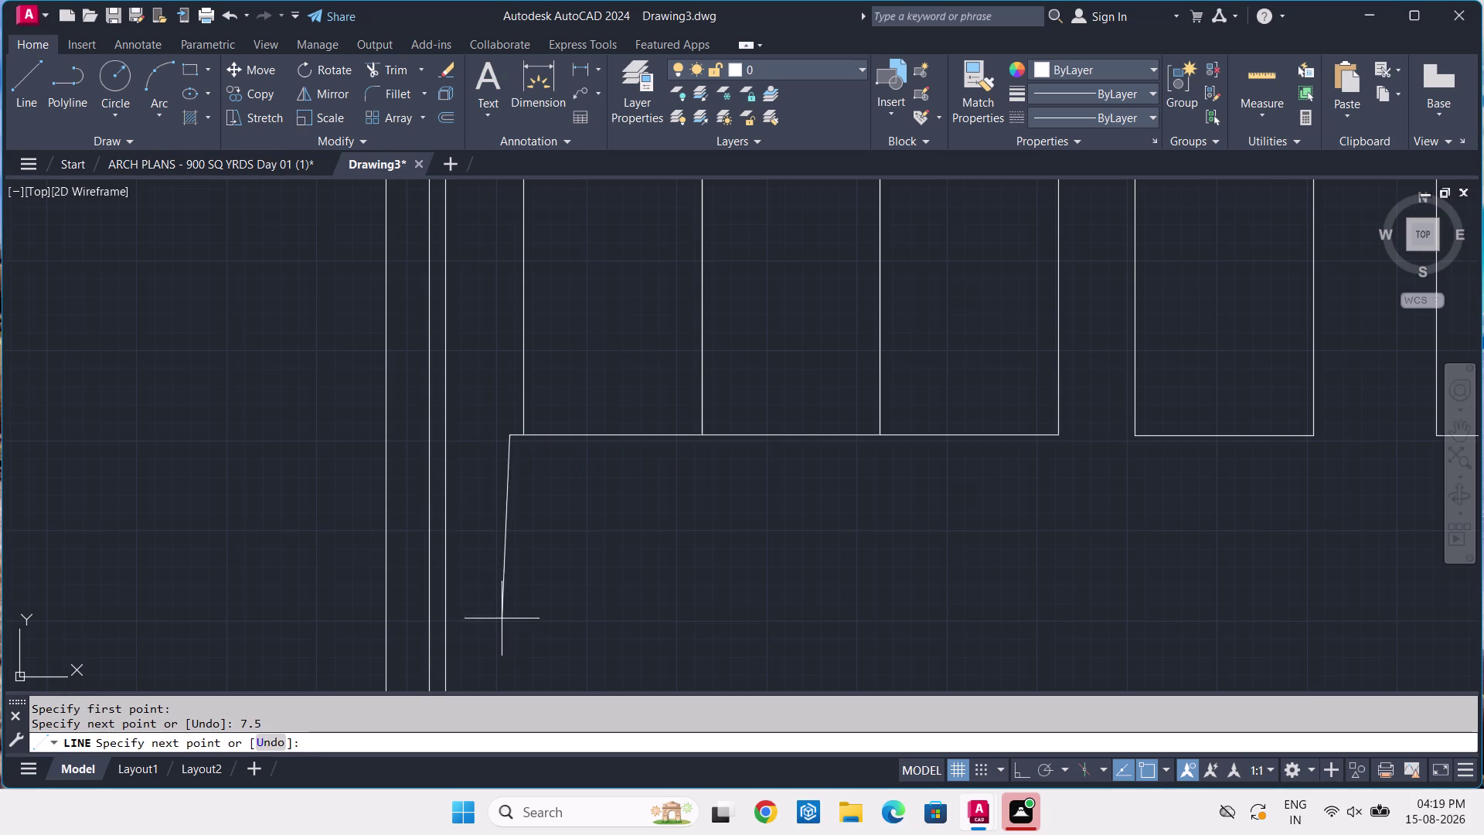
scroll(down, 3)
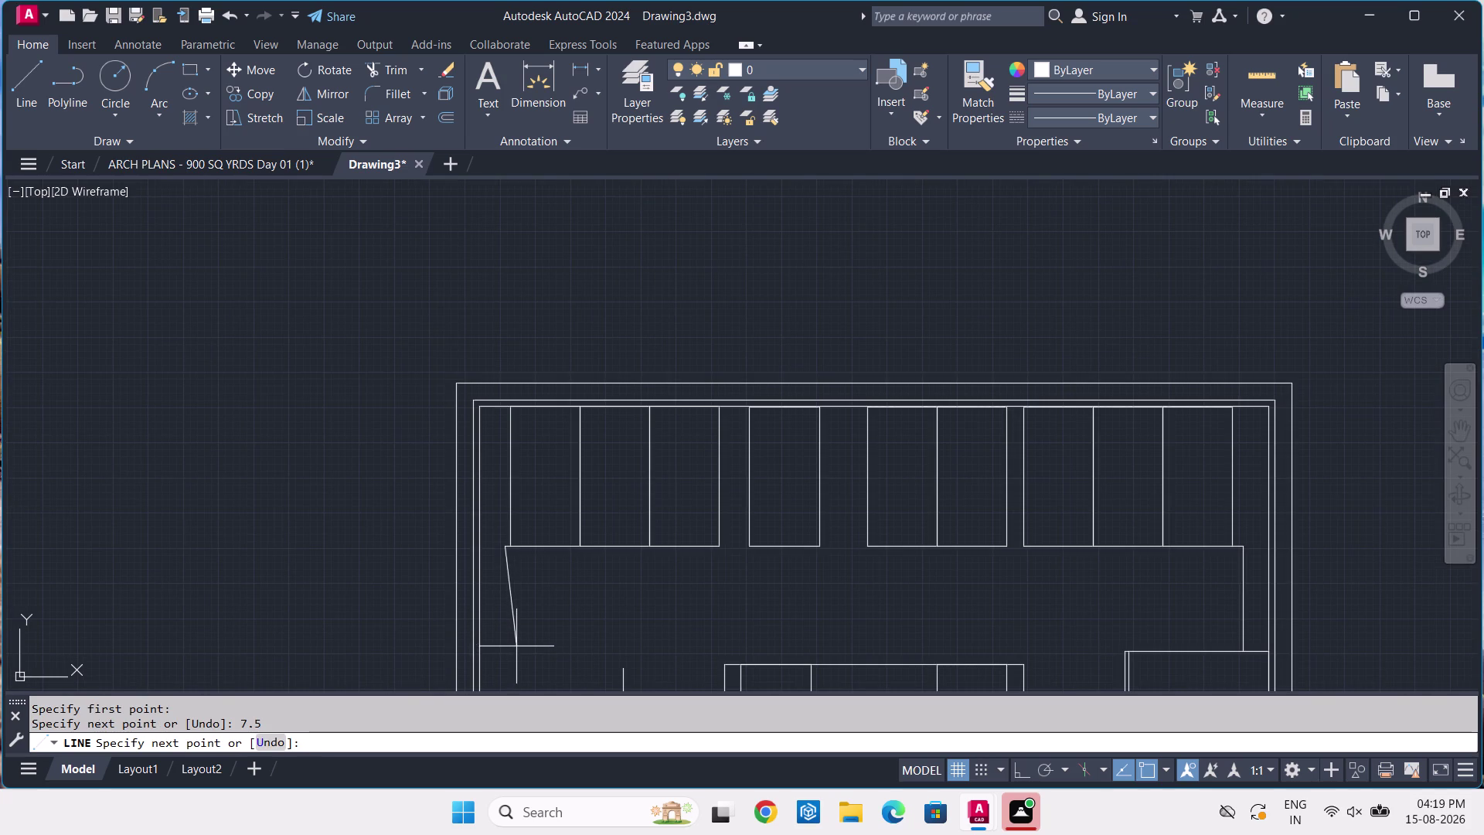
key(Escape)
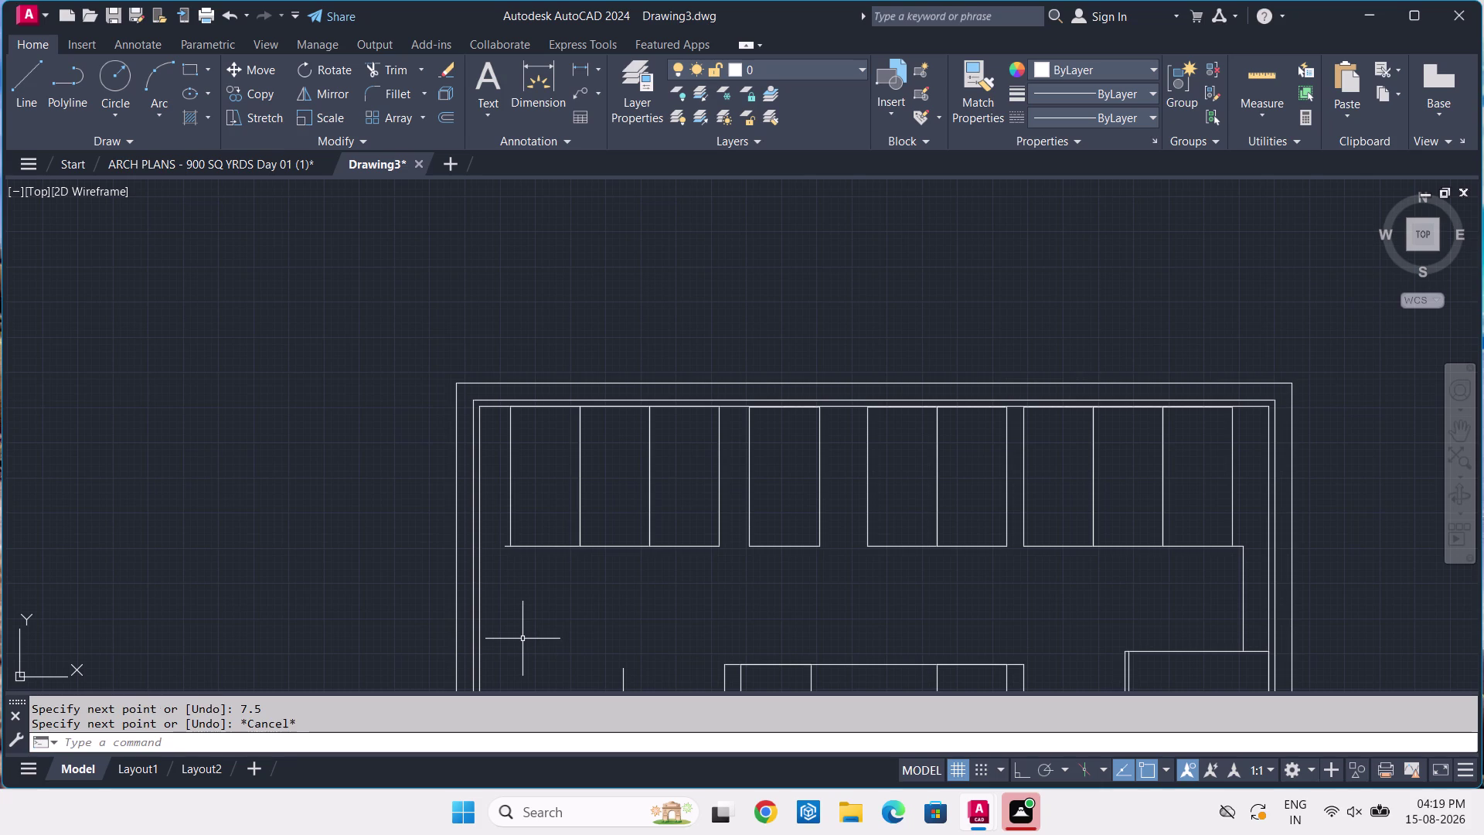
Draw the driveway edge lines across and up to the upper bays' bottom edge.
key(space)
middle_drag(538, 638, 534, 508)
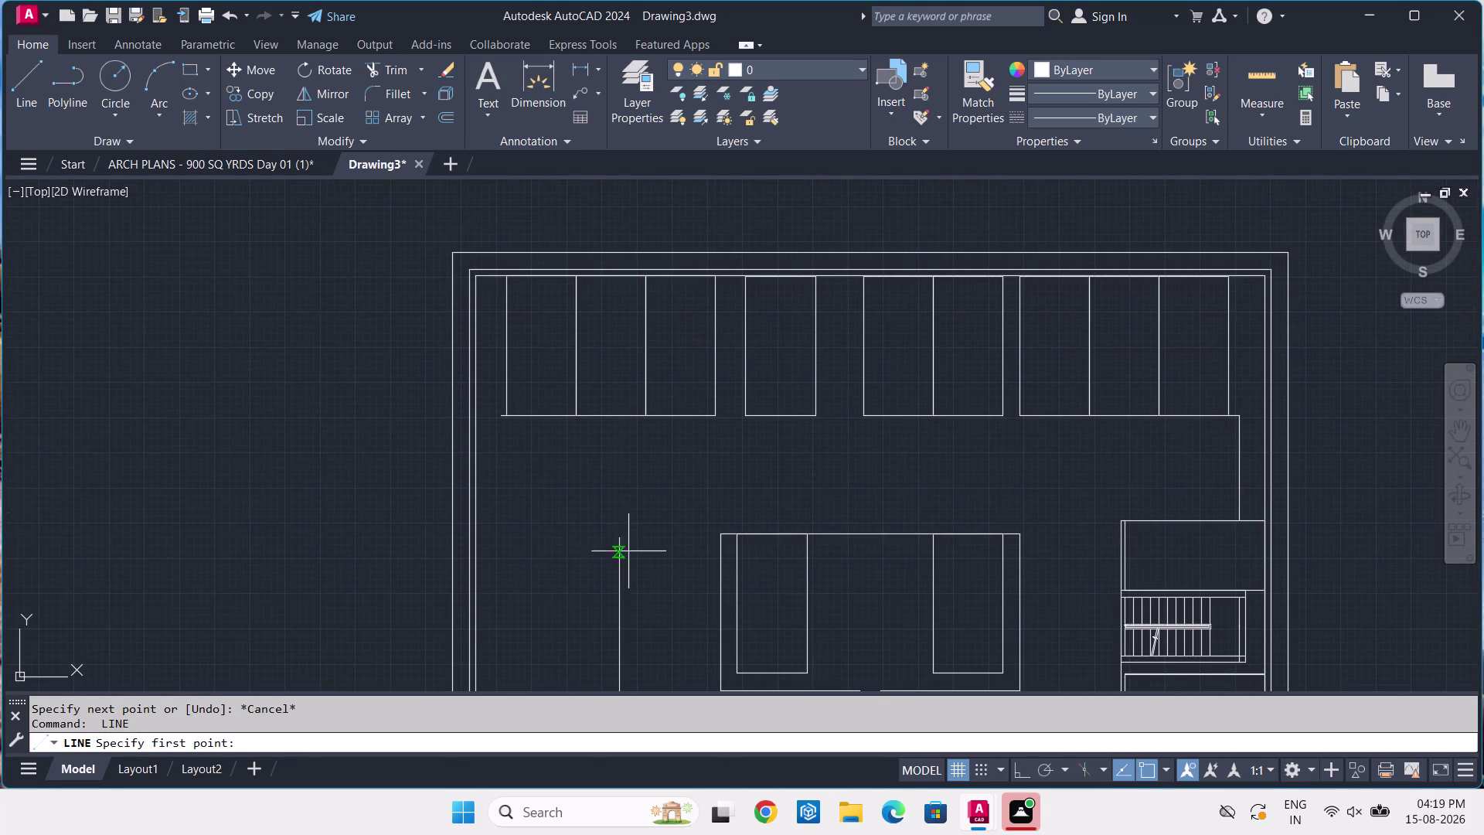
click(622, 541)
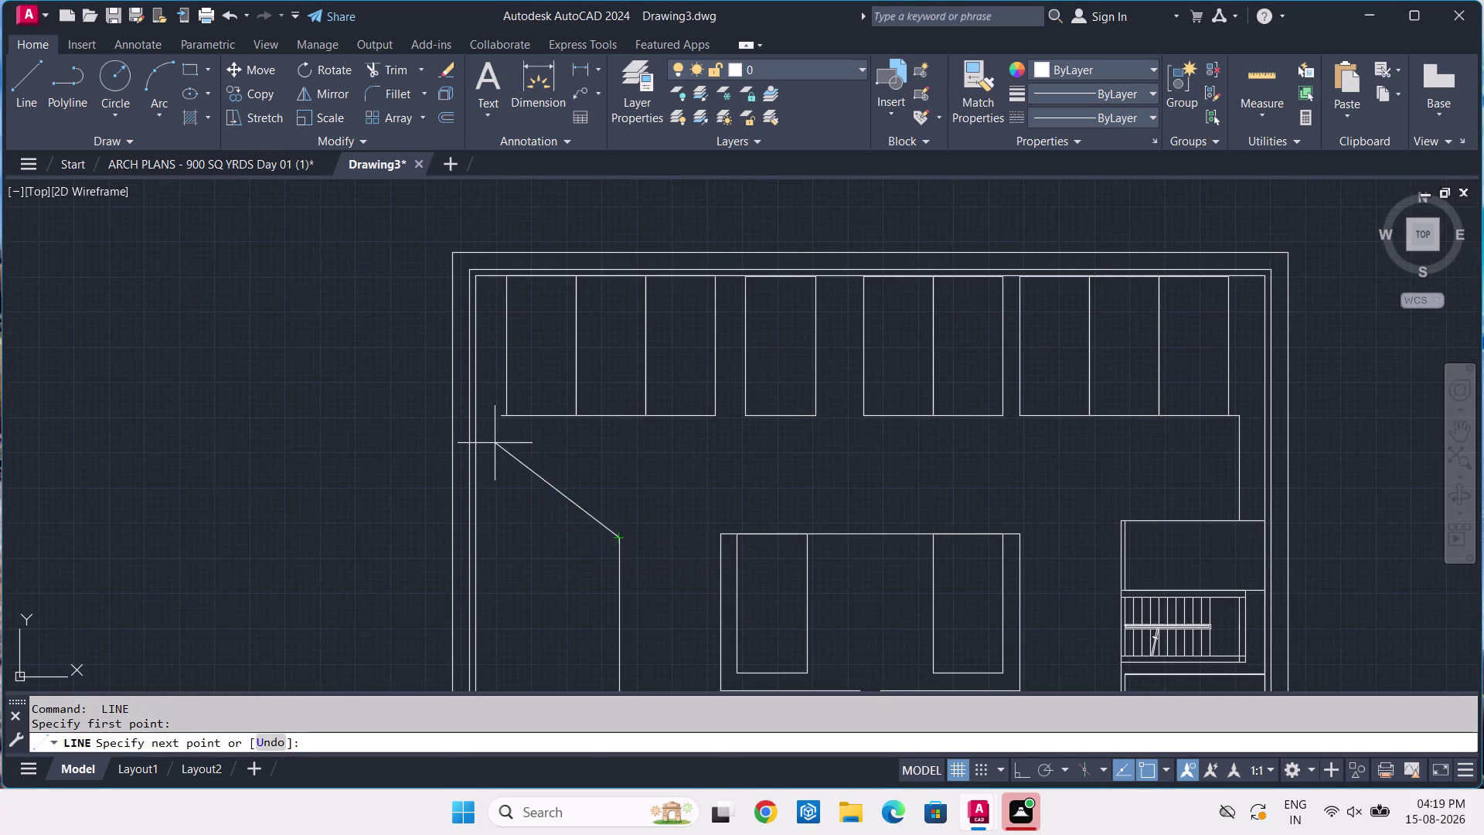
scroll(up, 3)
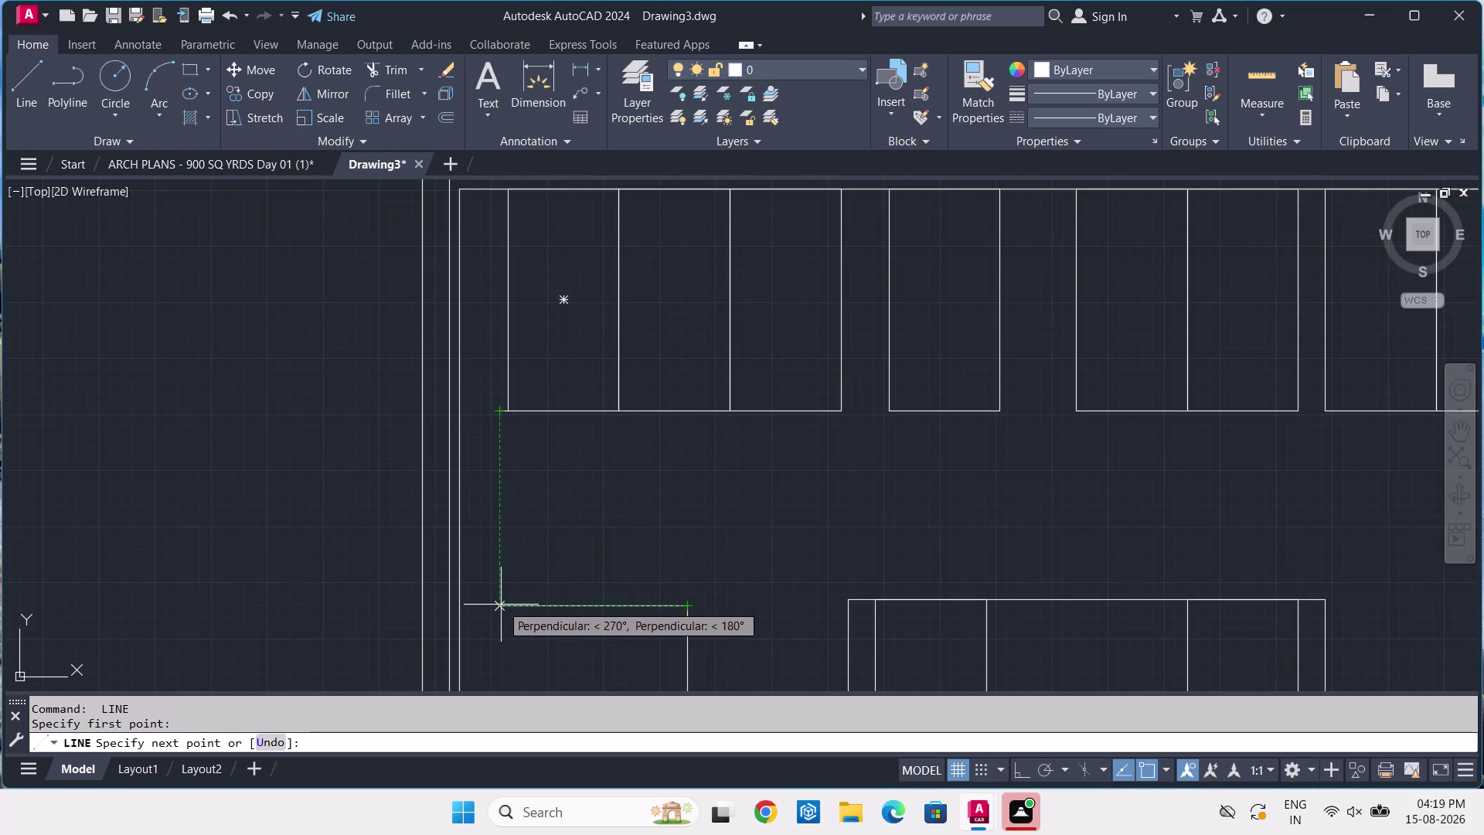
click(500, 602)
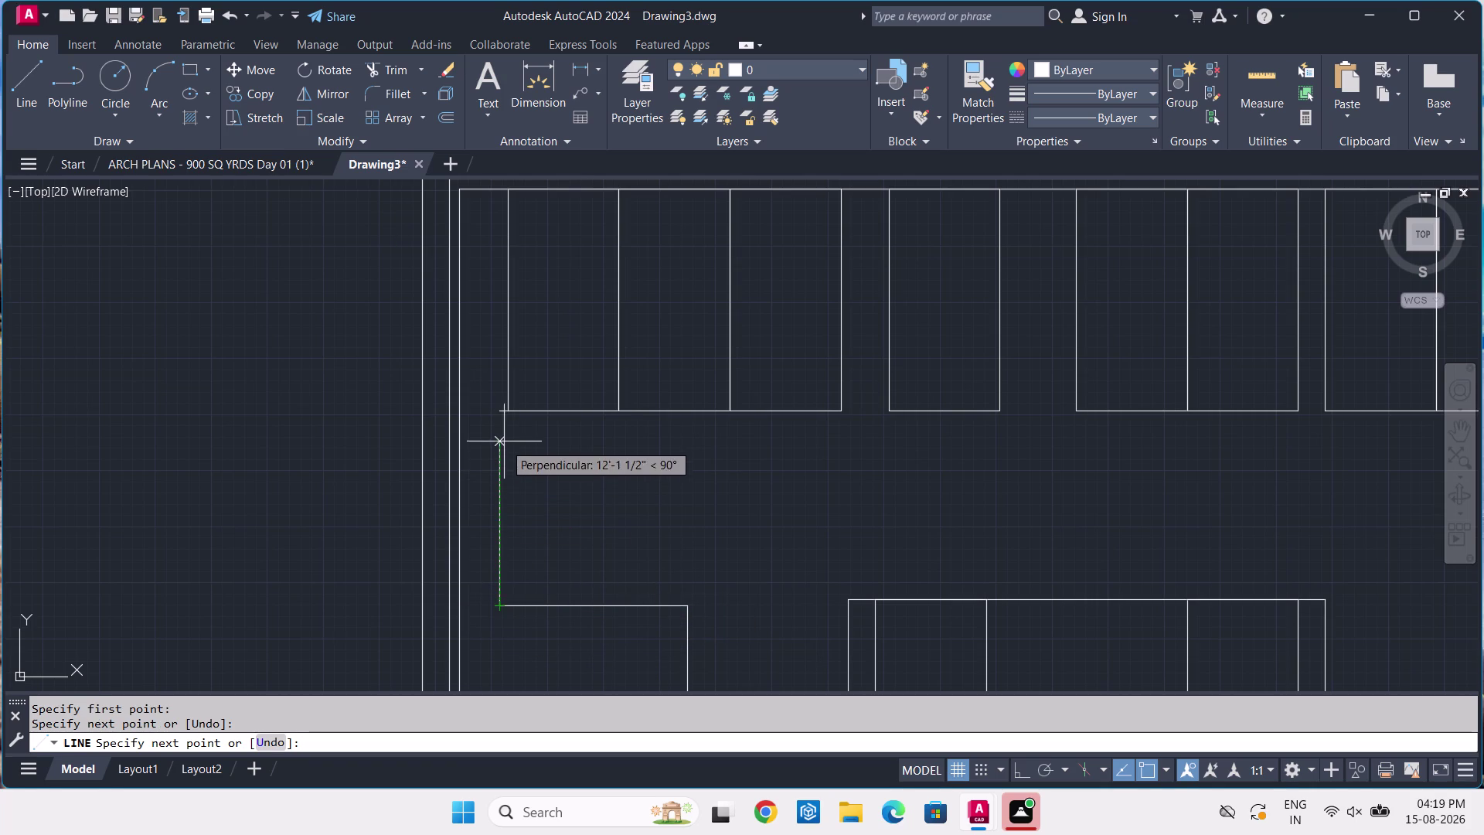
scroll(up, 3)
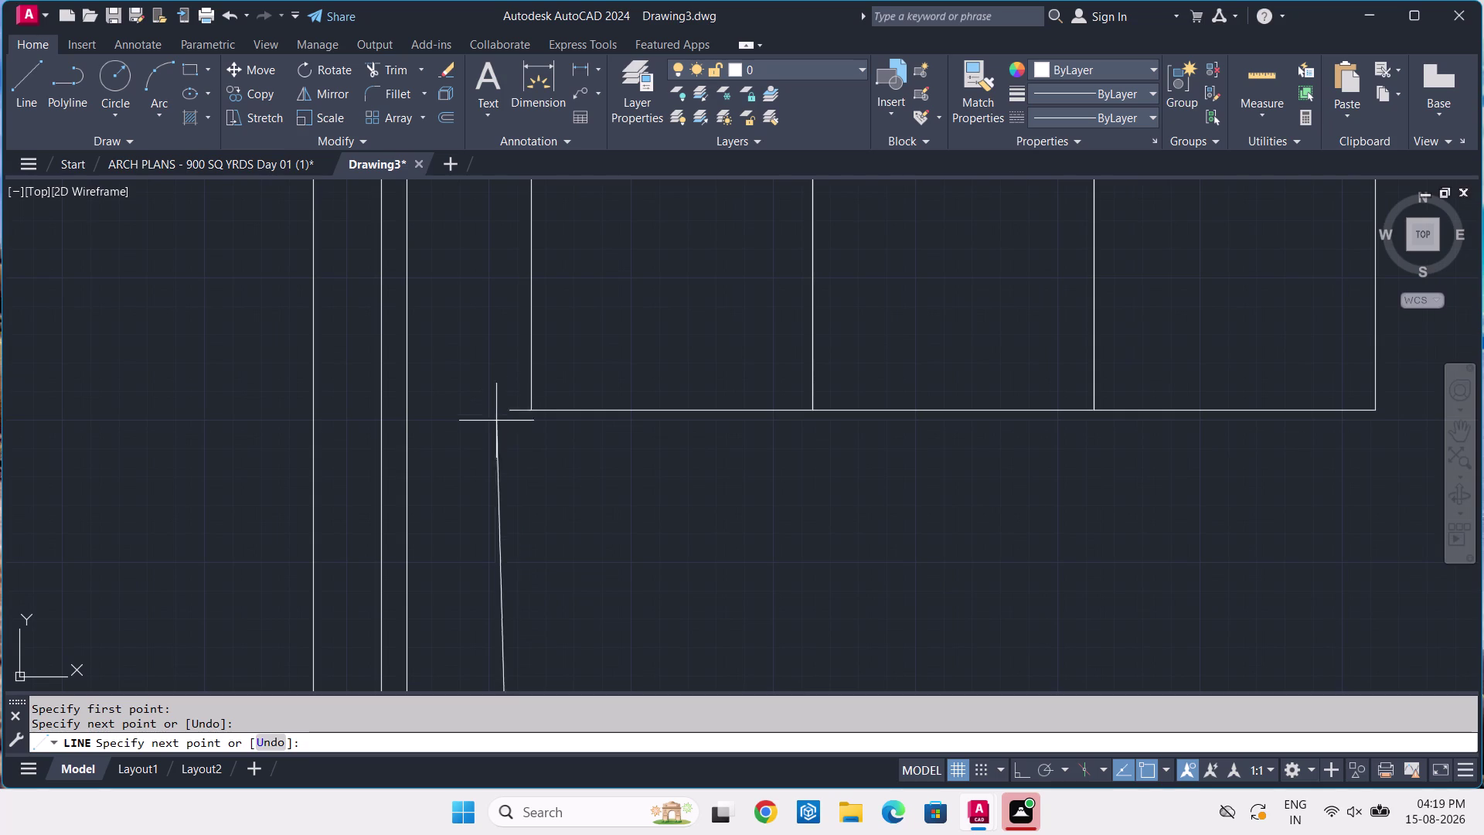
click(509, 407)
scroll(down, 3)
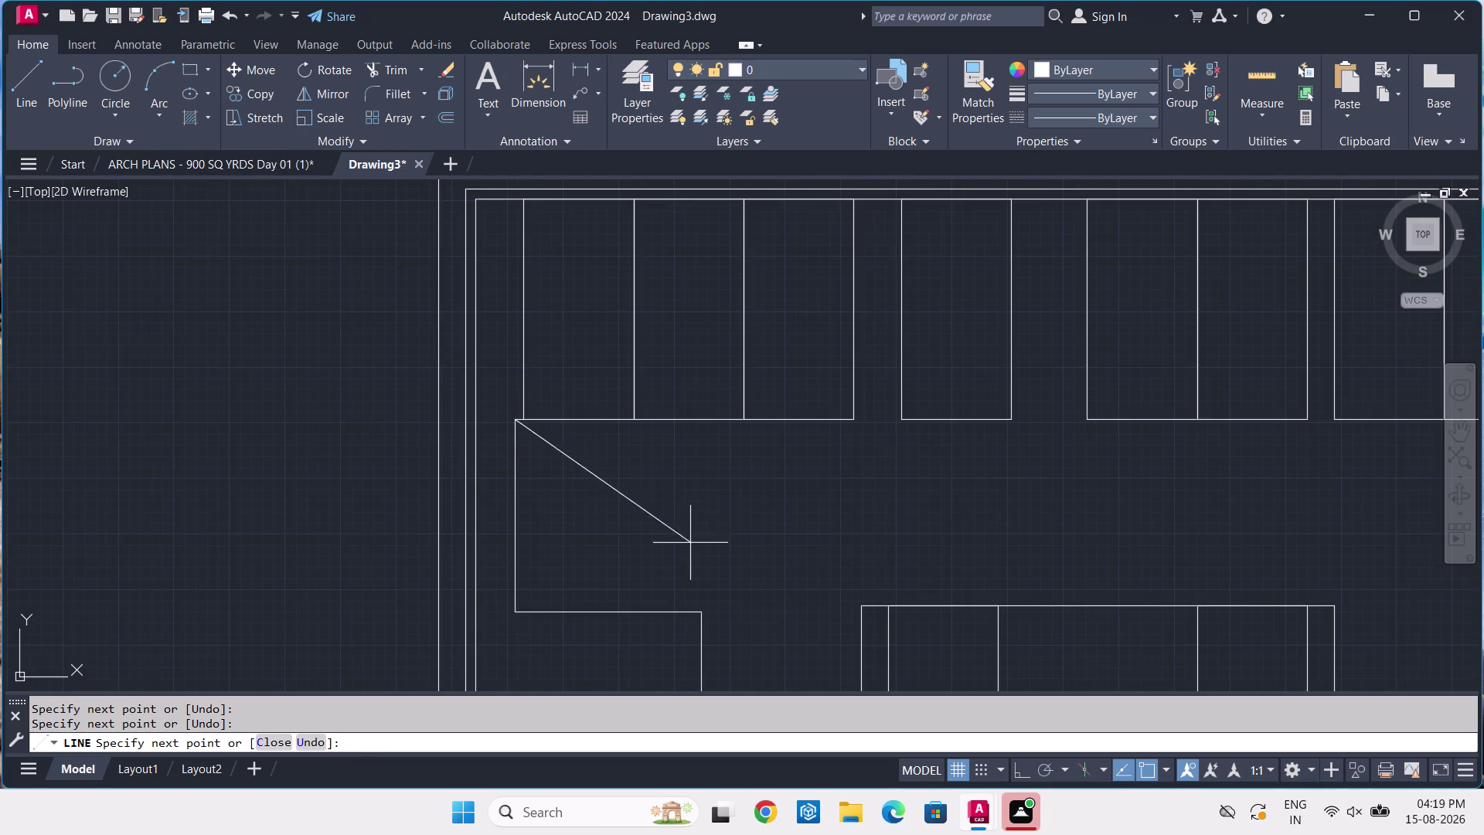
key(space)
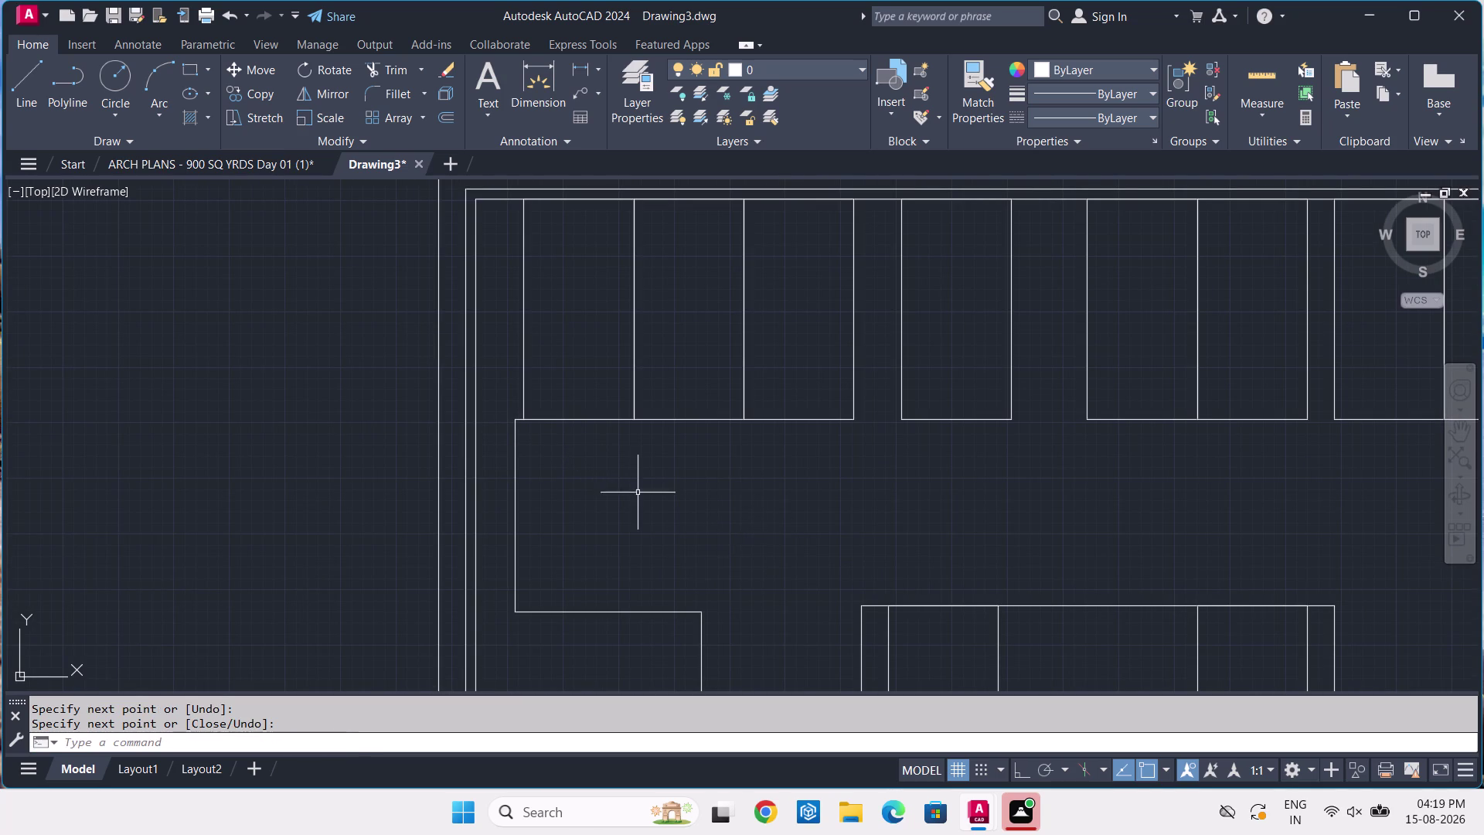
click(285, 168)
Pan and zoom around the cellar floor plan to inspect the ramp and its dimensions.
scroll(down, 3)
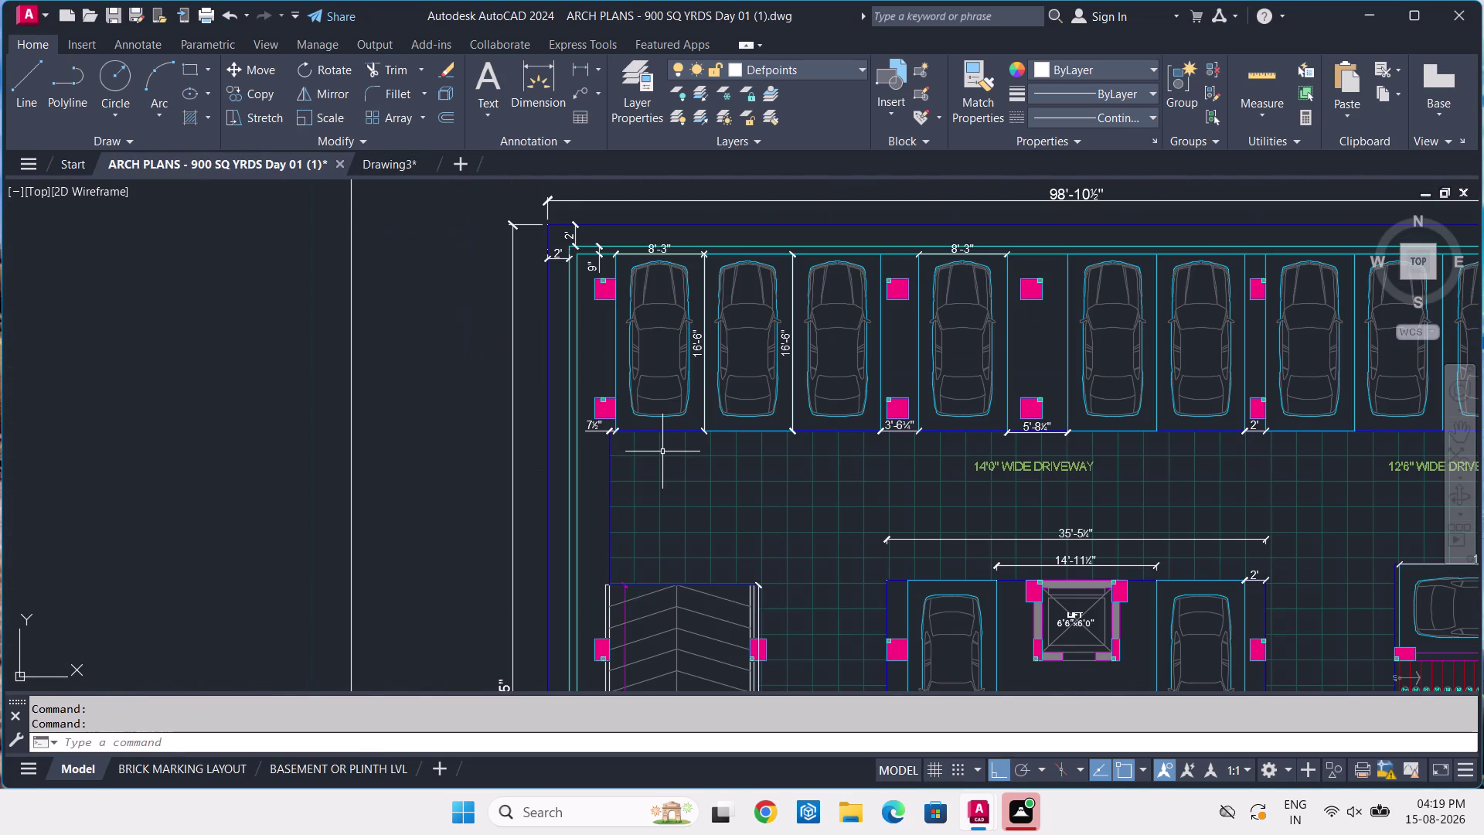
middle_drag(654, 500, 728, 320)
scroll(up, 3)
scroll(up, 3)
scroll(down, 3)
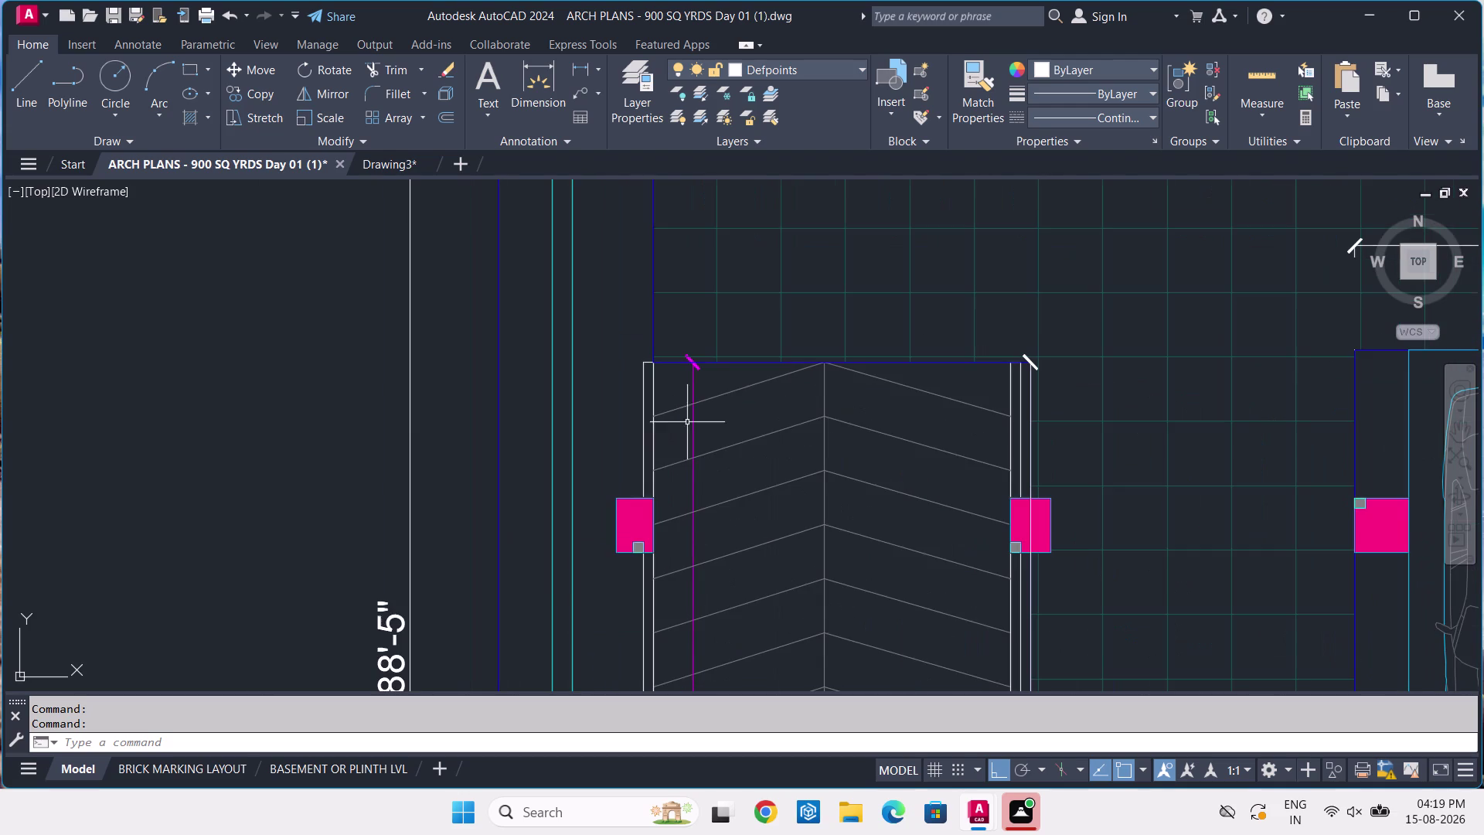
scroll(down, 3)
middle_drag(837, 507, 799, 354)
middle_drag(803, 446, 783, 364)
scroll(down, 3)
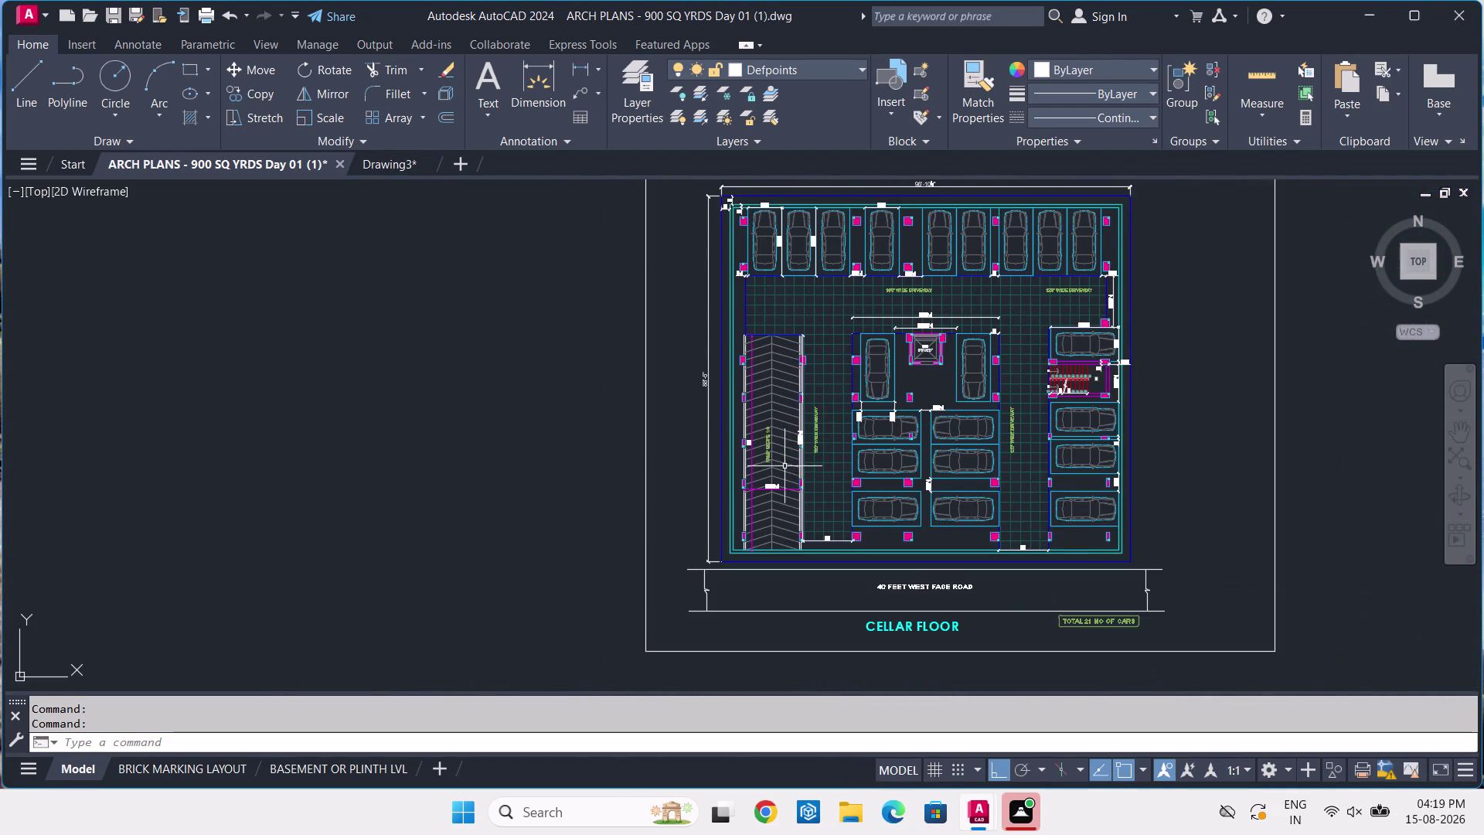
middle_drag(786, 504, 753, 404)
scroll(up, 3)
scroll(up, 3)
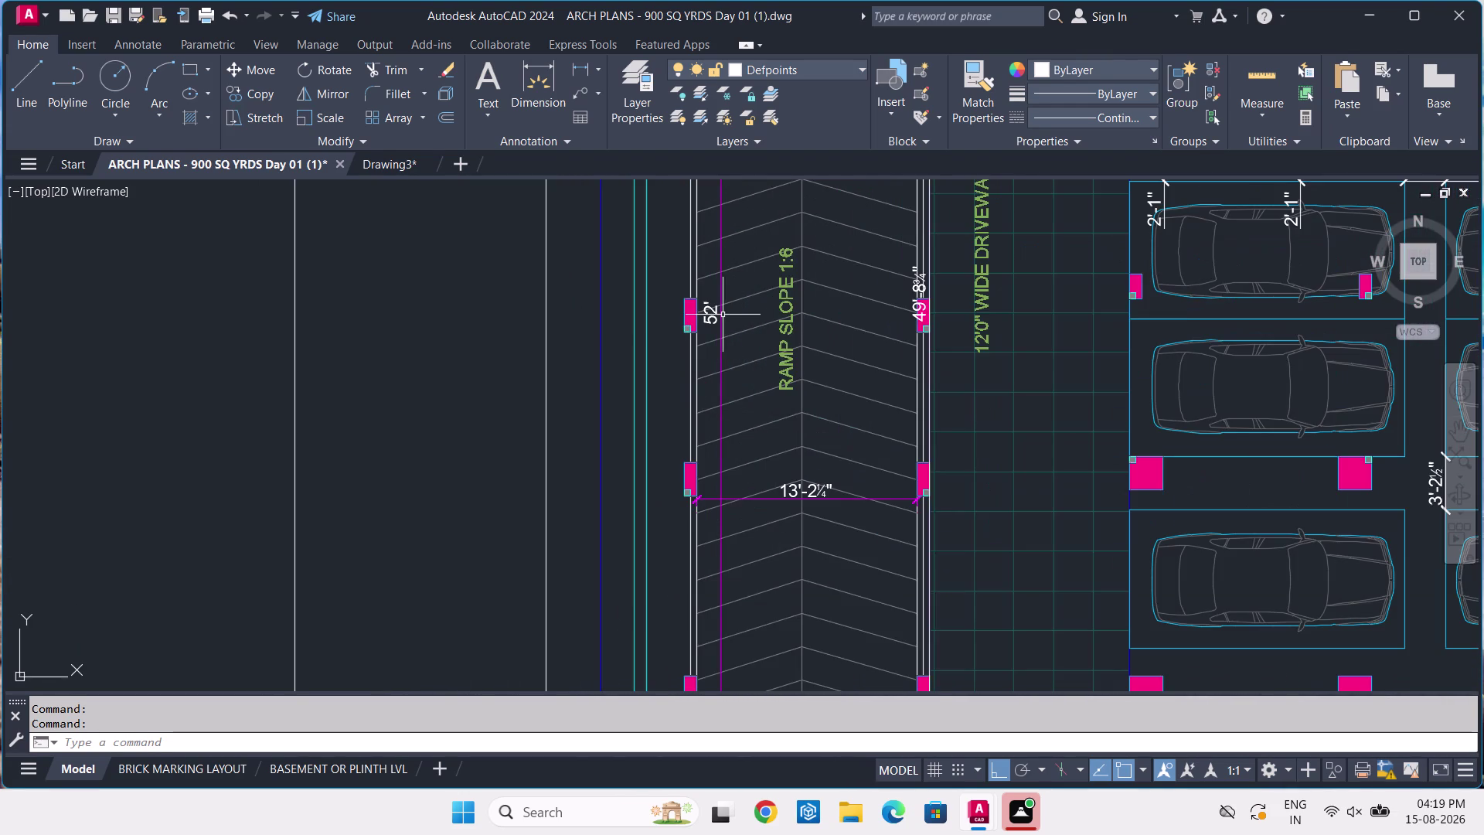
Look over the central parking block and ramp bottom, then bring Drawing3 to the front.
middle_drag(722, 314, 768, 471)
scroll(down, 3)
scroll(up, 3)
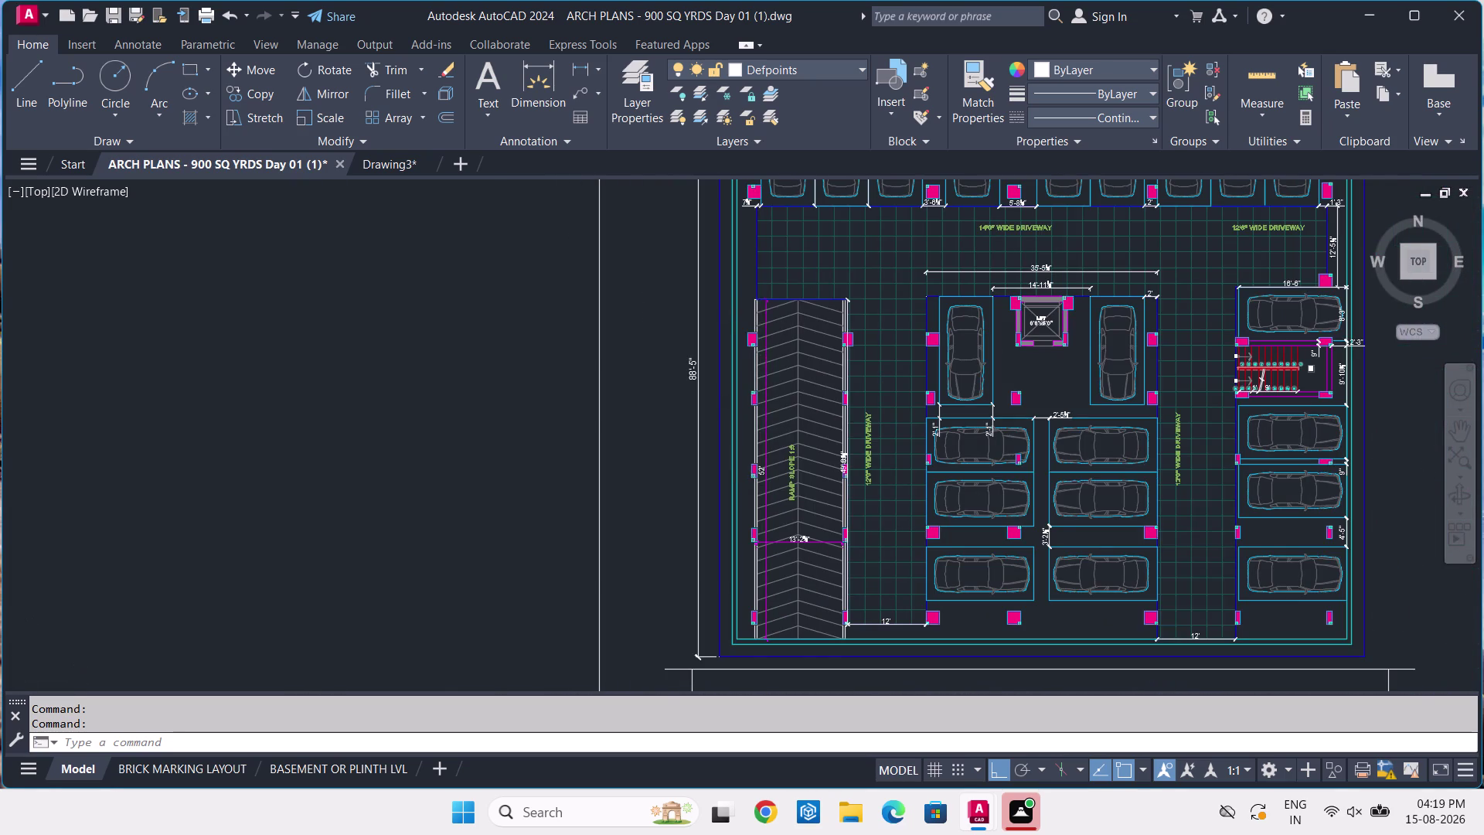
scroll(up, 3)
scroll(down, 3)
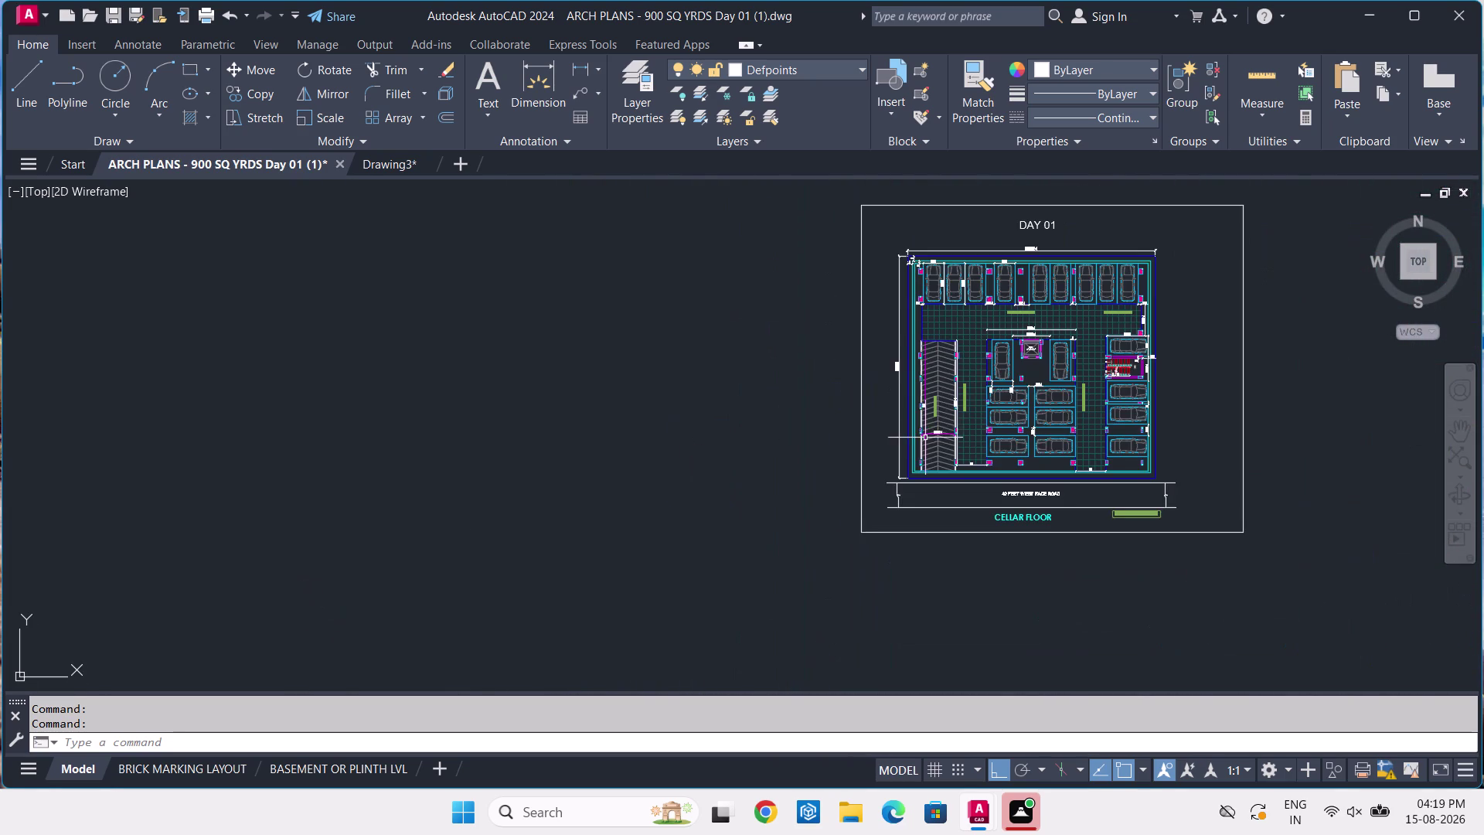
middle_drag(925, 438, 910, 318)
scroll(up, 3)
scroll(up, 3)
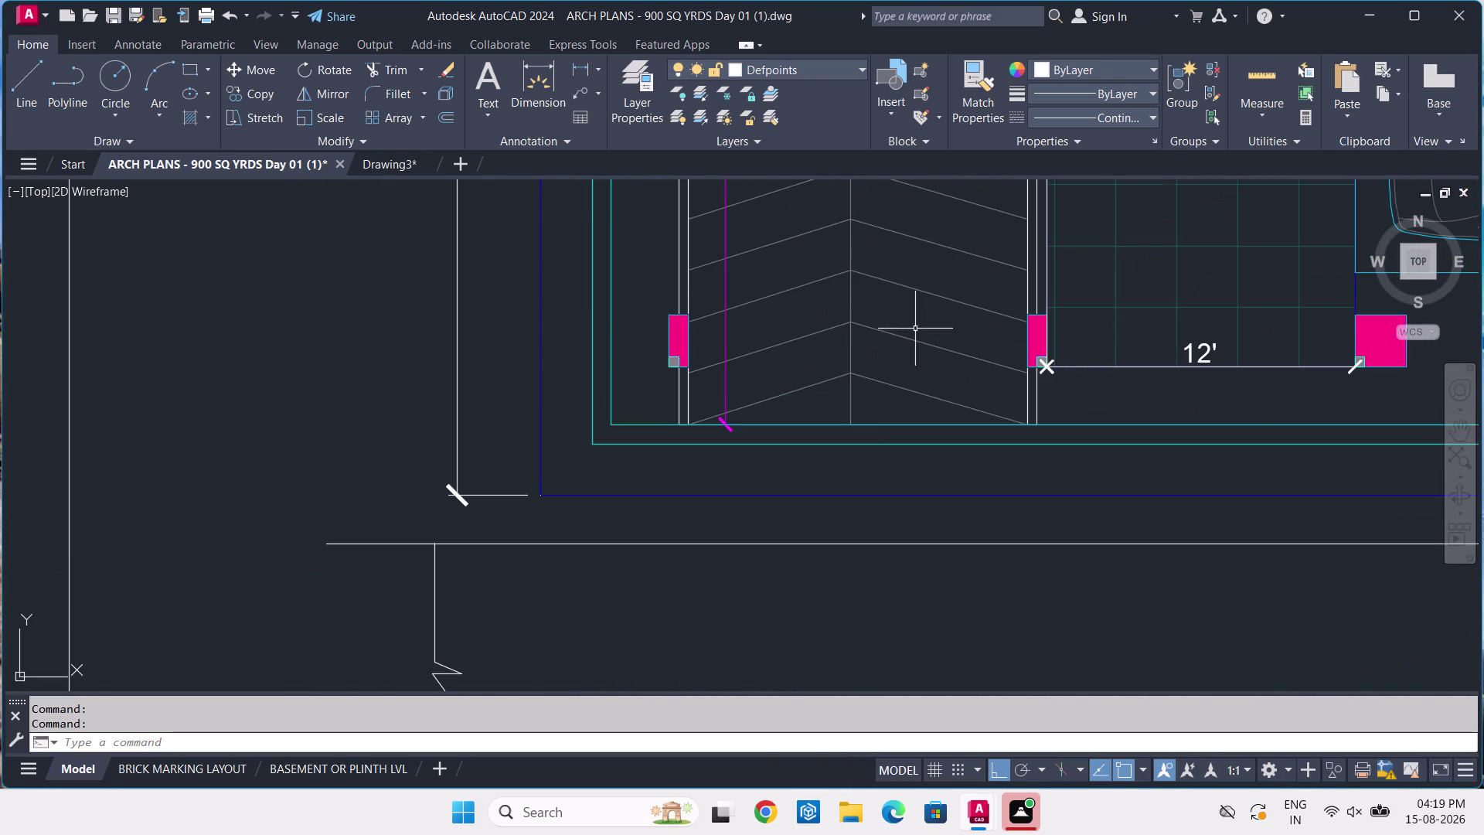
scroll(up, 3)
click(375, 164)
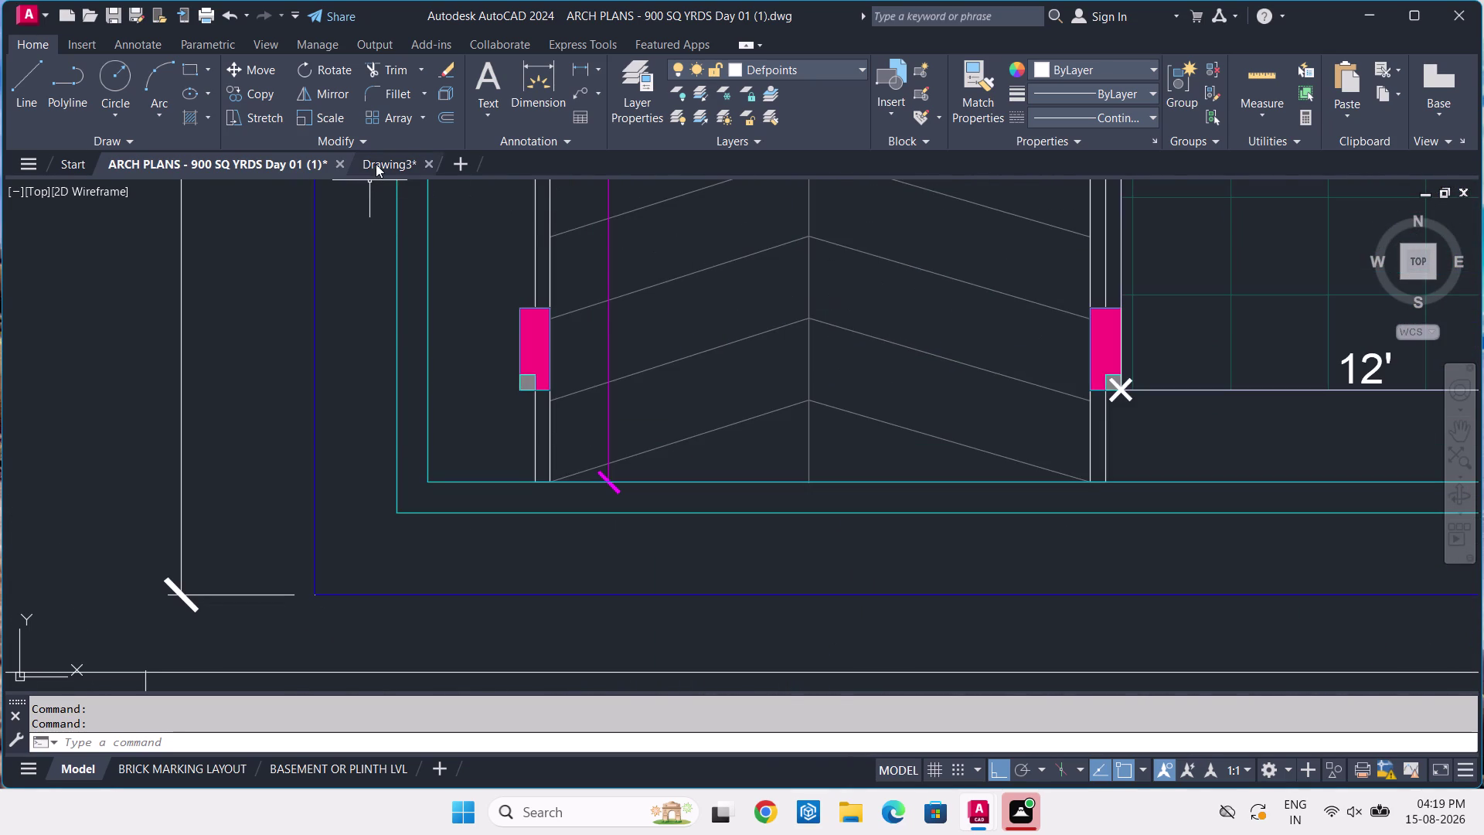
click(577, 74)
Try a 52' linear dimension from the ramp edge, then cancel the misplaced attempt.
scroll(down, 3)
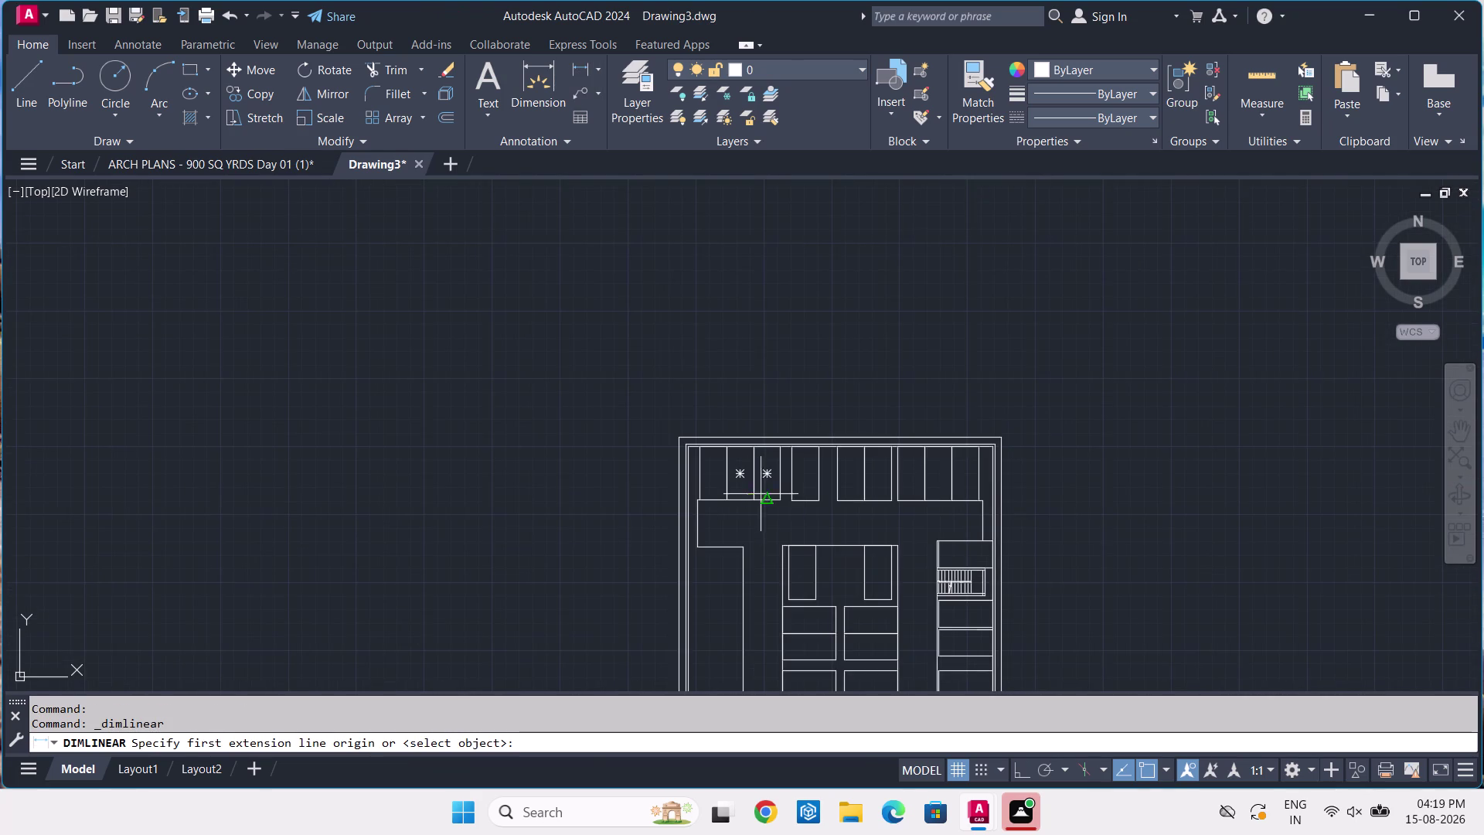
middle_drag(756, 556, 784, 442)
scroll(up, 3)
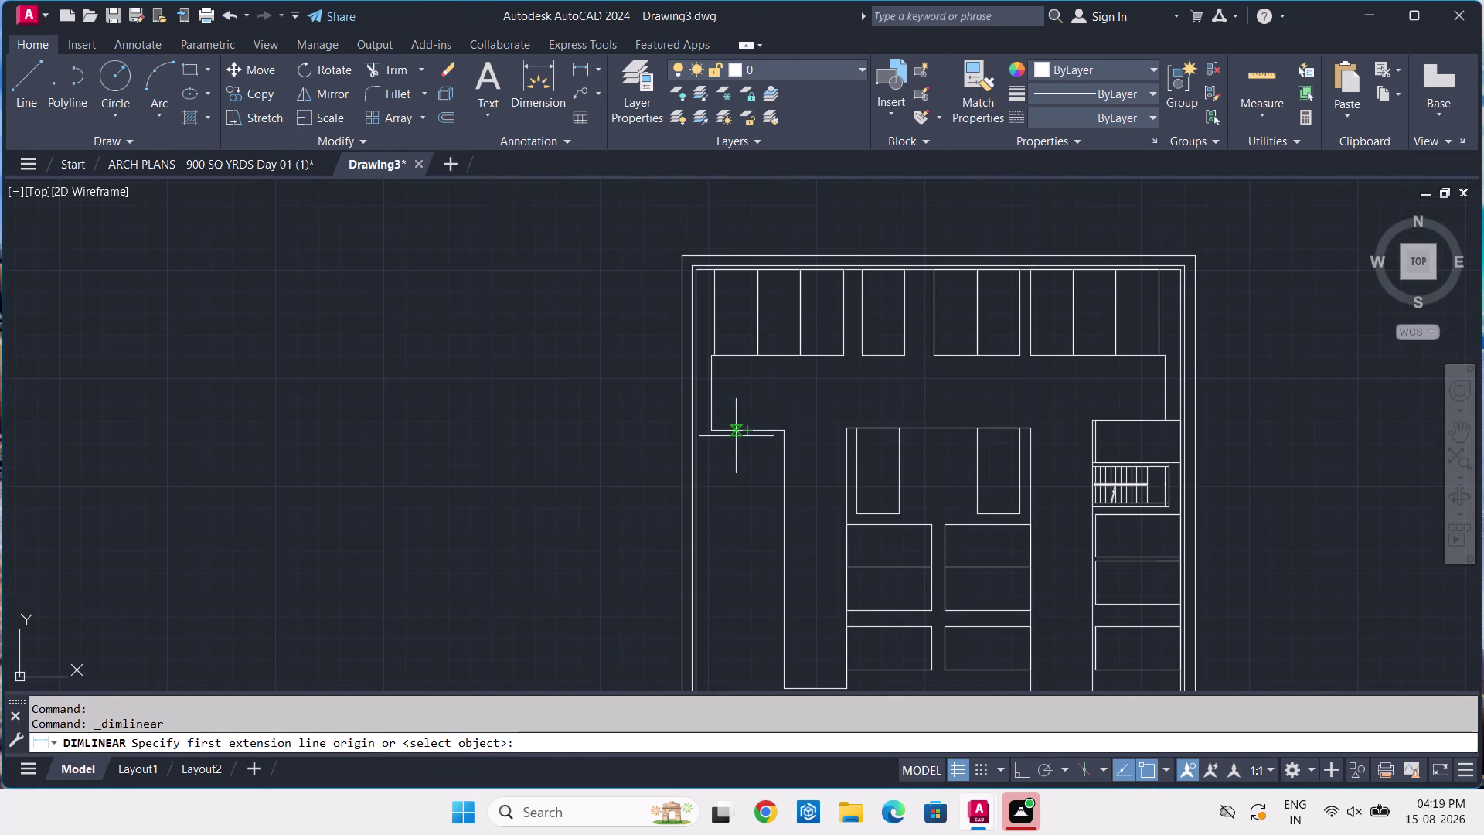
click(744, 433)
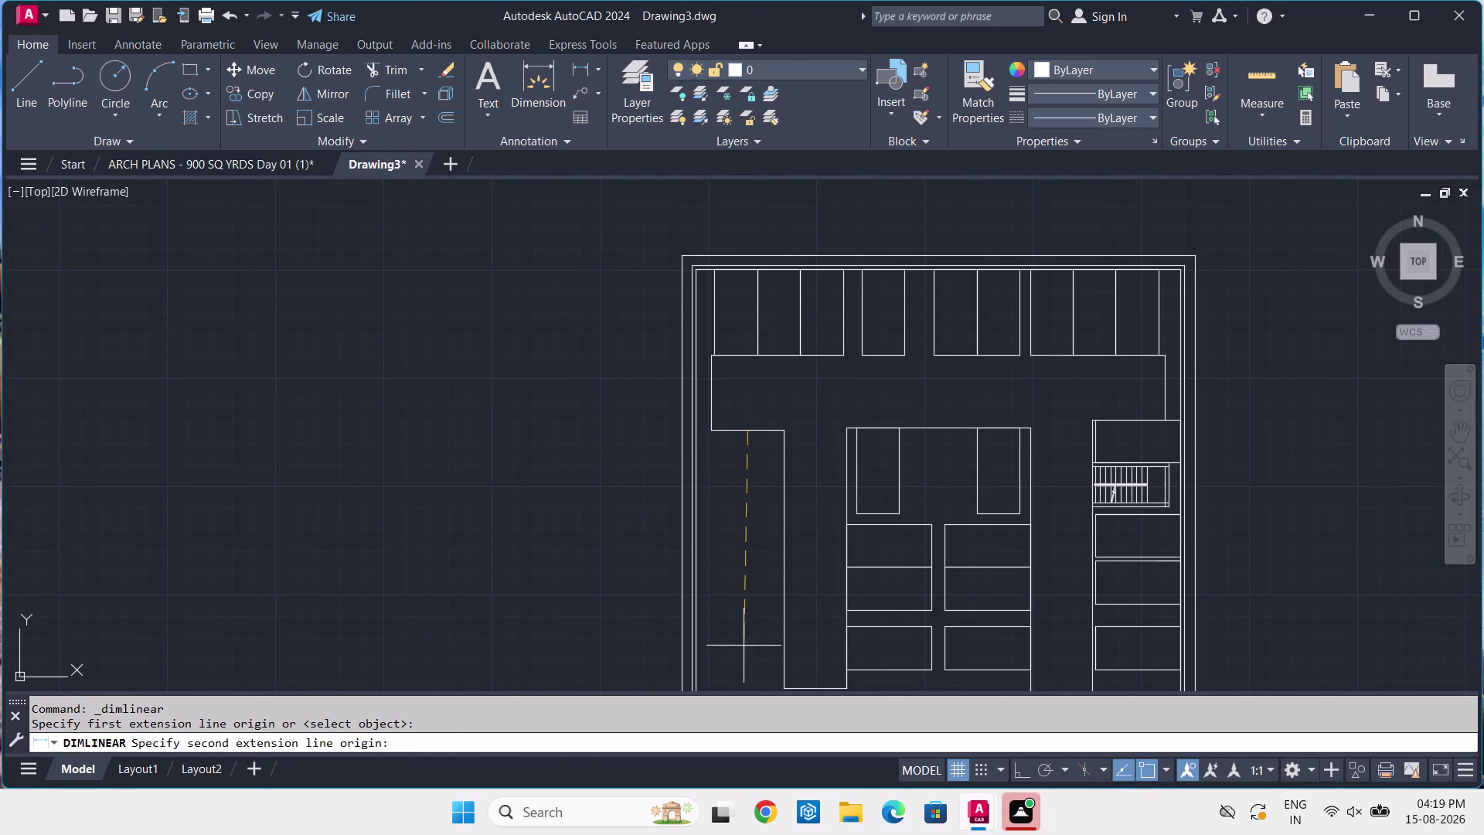
middle_drag(742, 644, 751, 476)
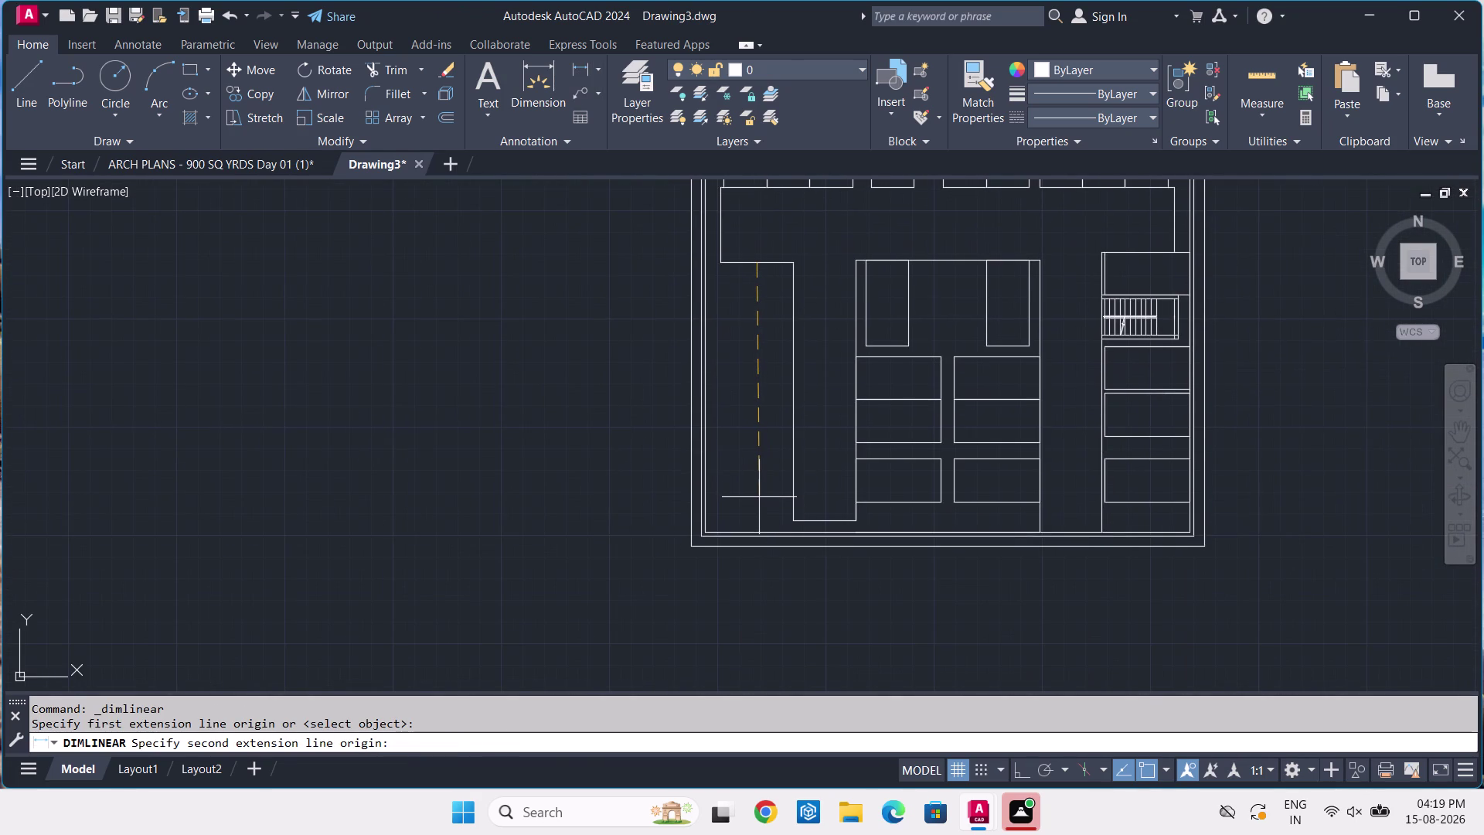
text(52')
key(Return)
key(Return)
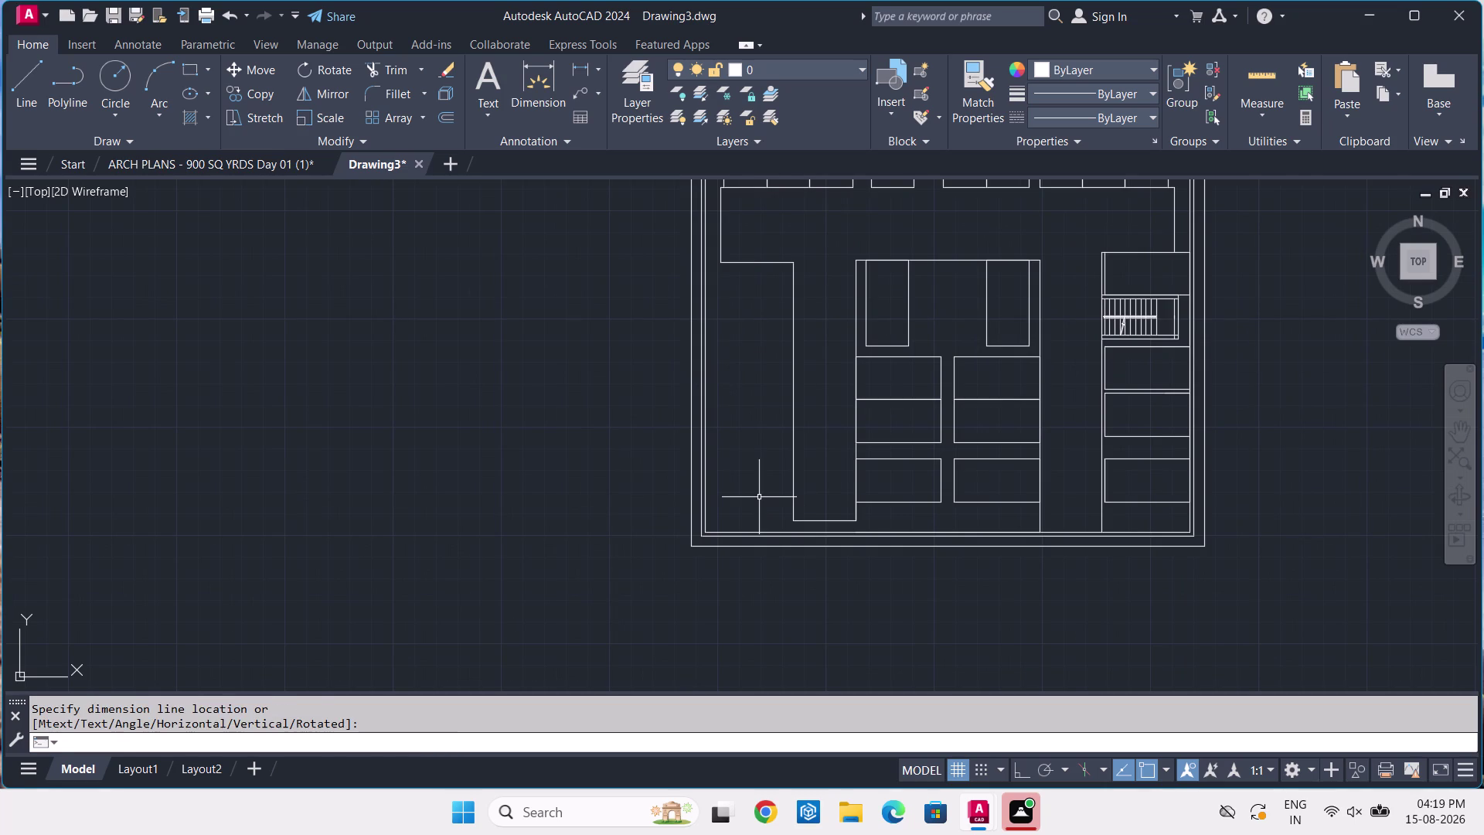
key(Return)
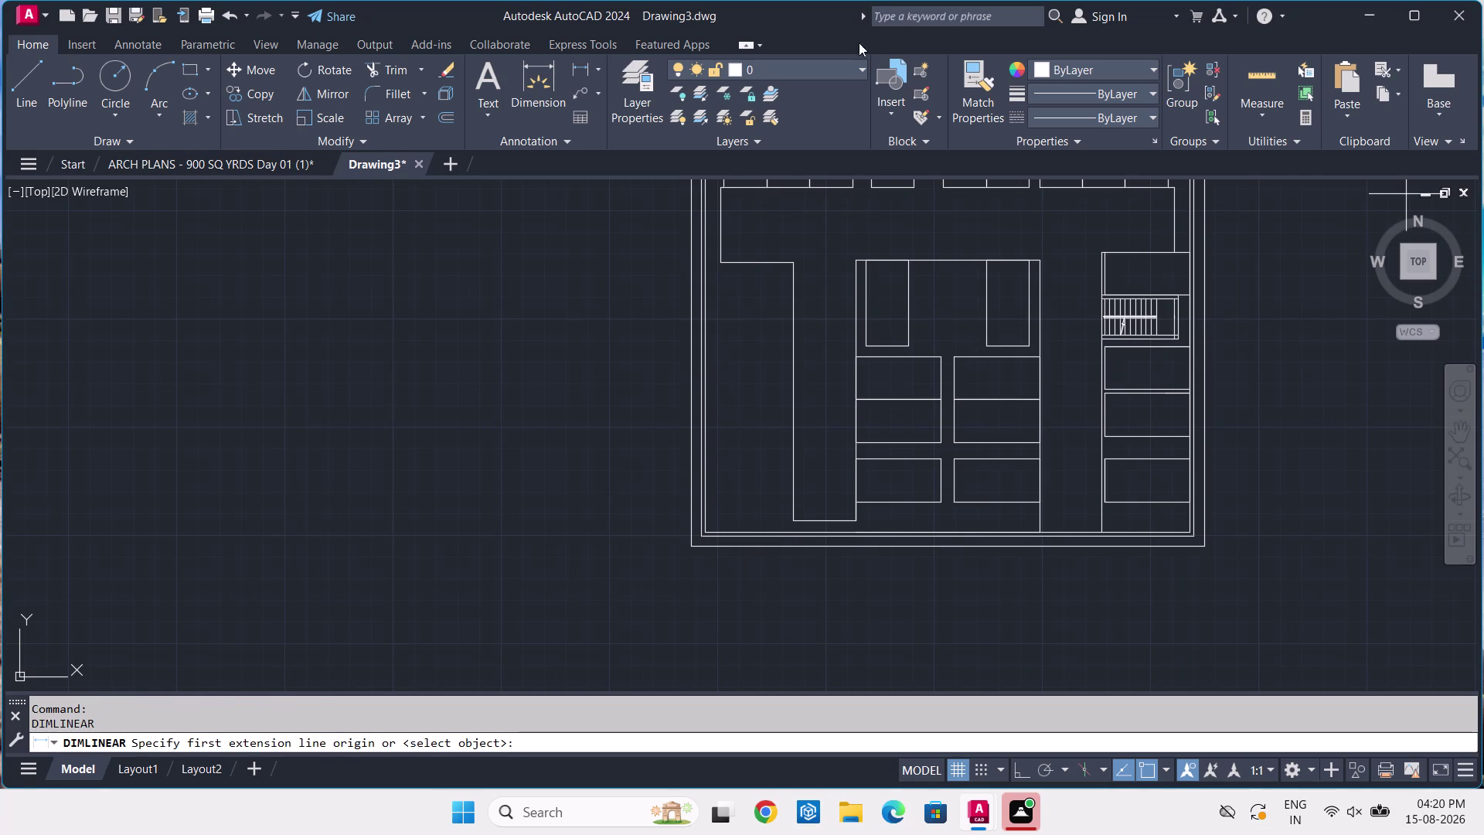
Re-pick the ramp edge start point with Ortho on and enter 52' again.
click(753, 259)
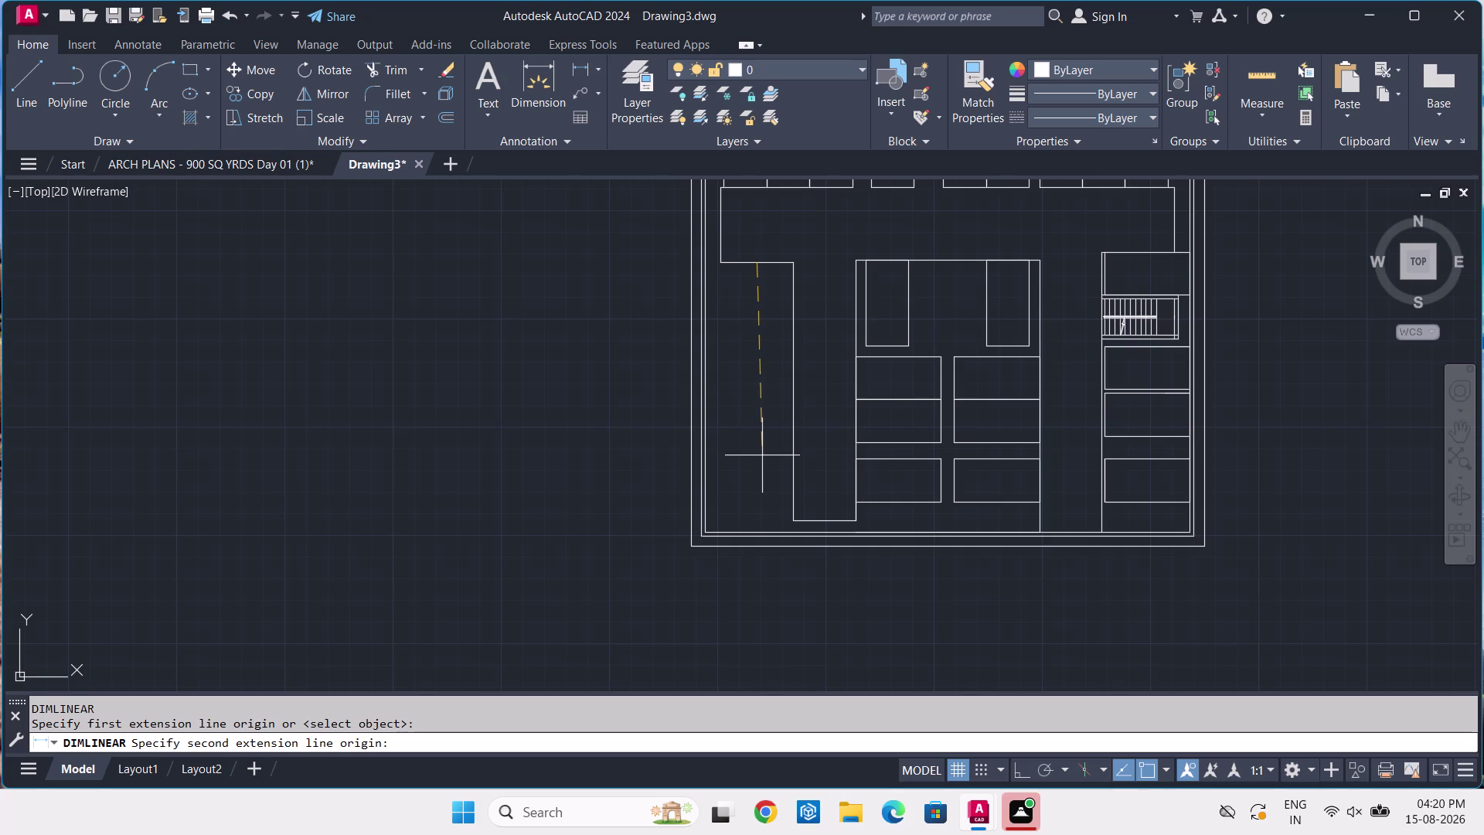
key(F8)
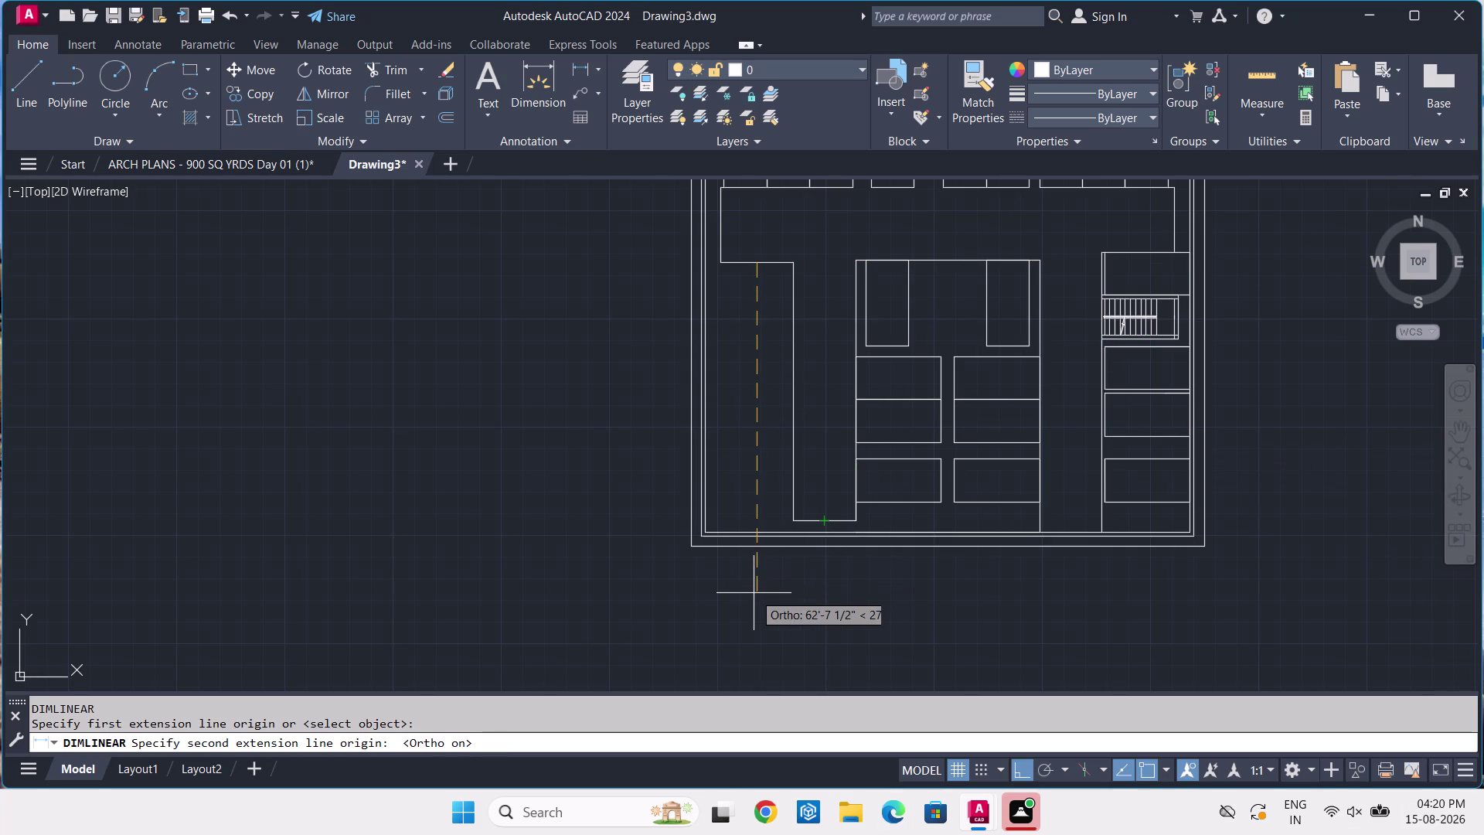
text(52')
key(Return)
key(Return)
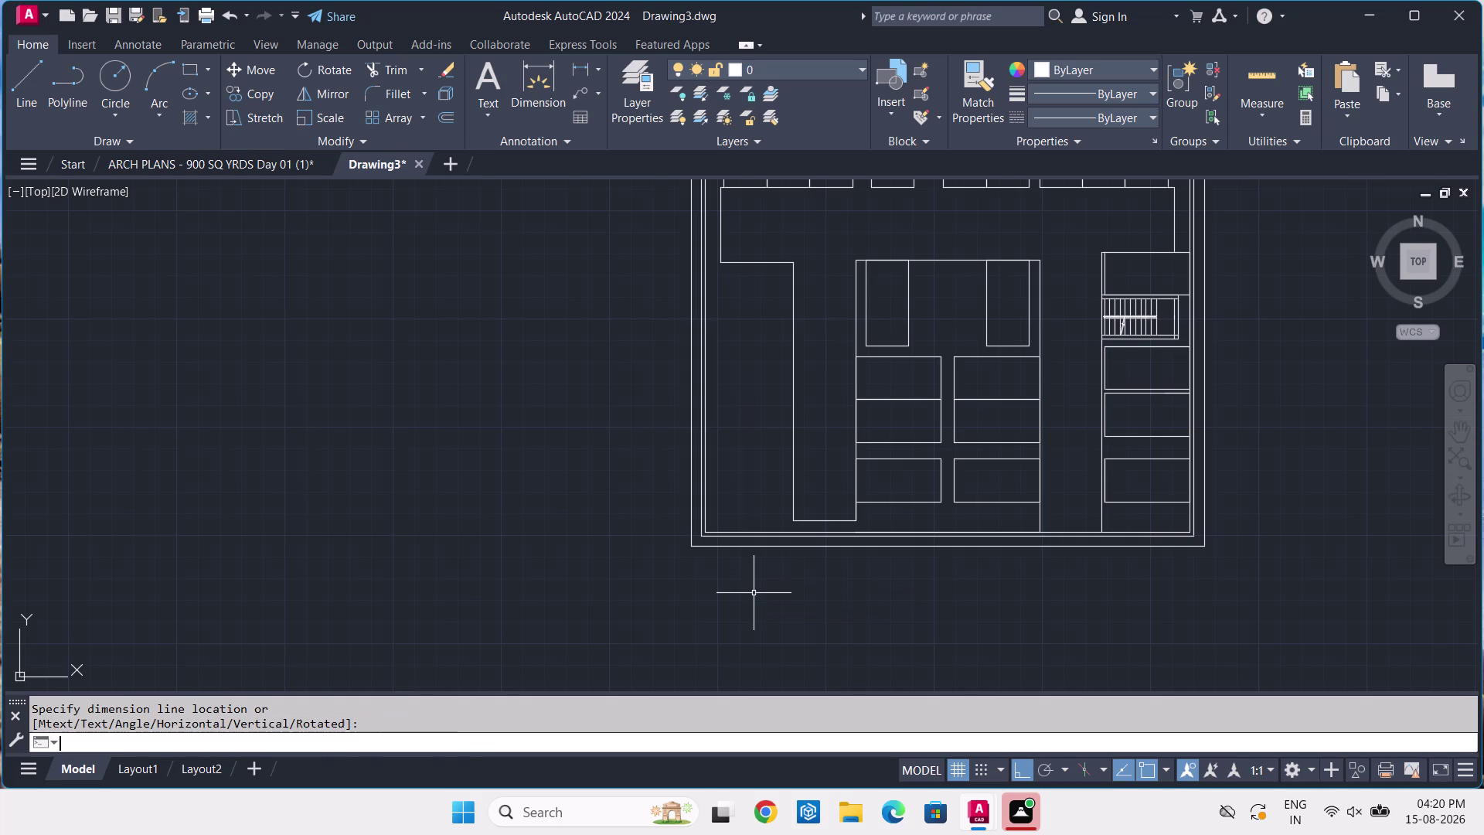
key(Return)
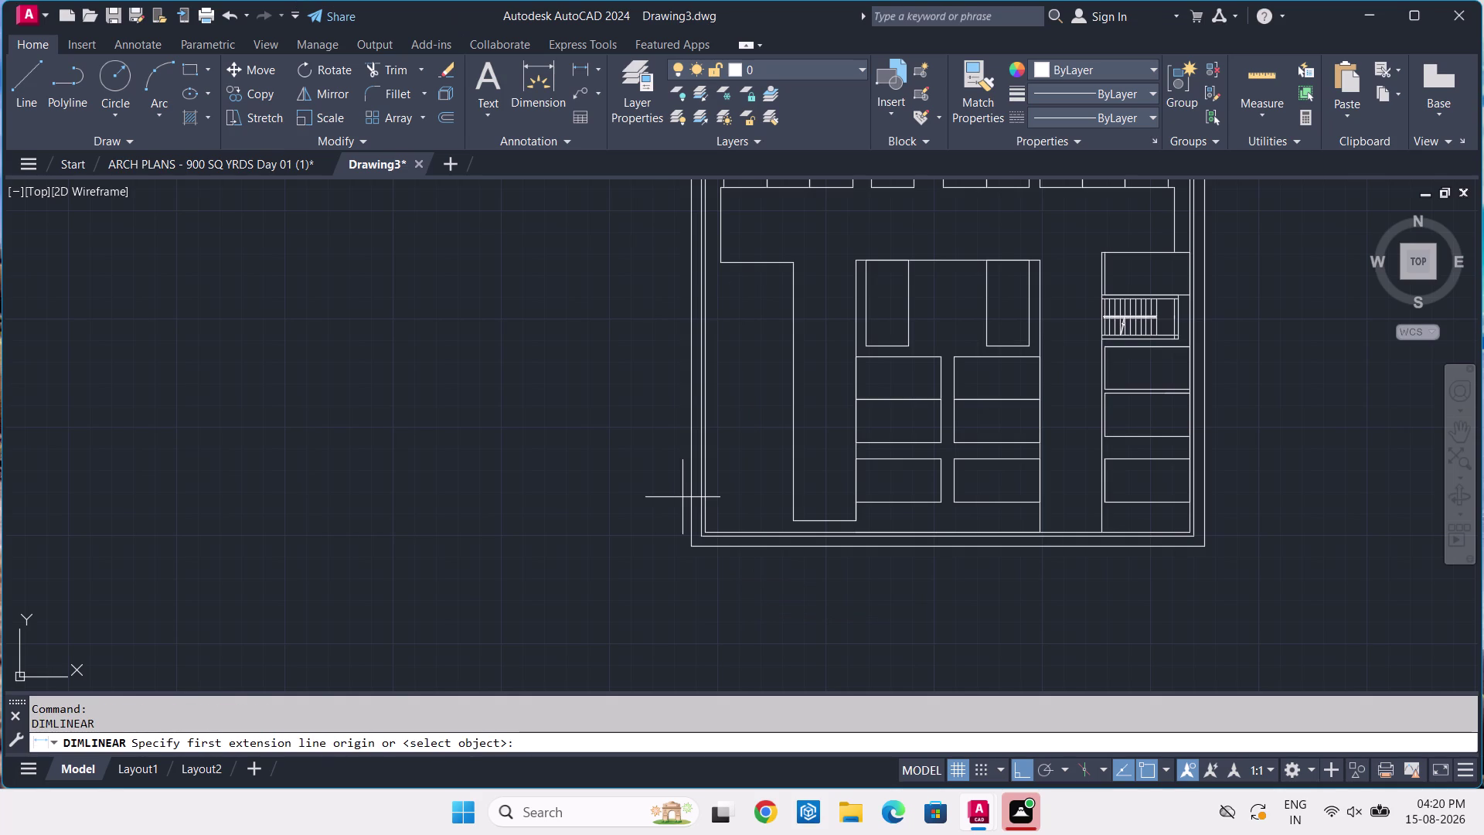
Place a 52' vertical dimension from the top of the ramp's left edge.
click(758, 265)
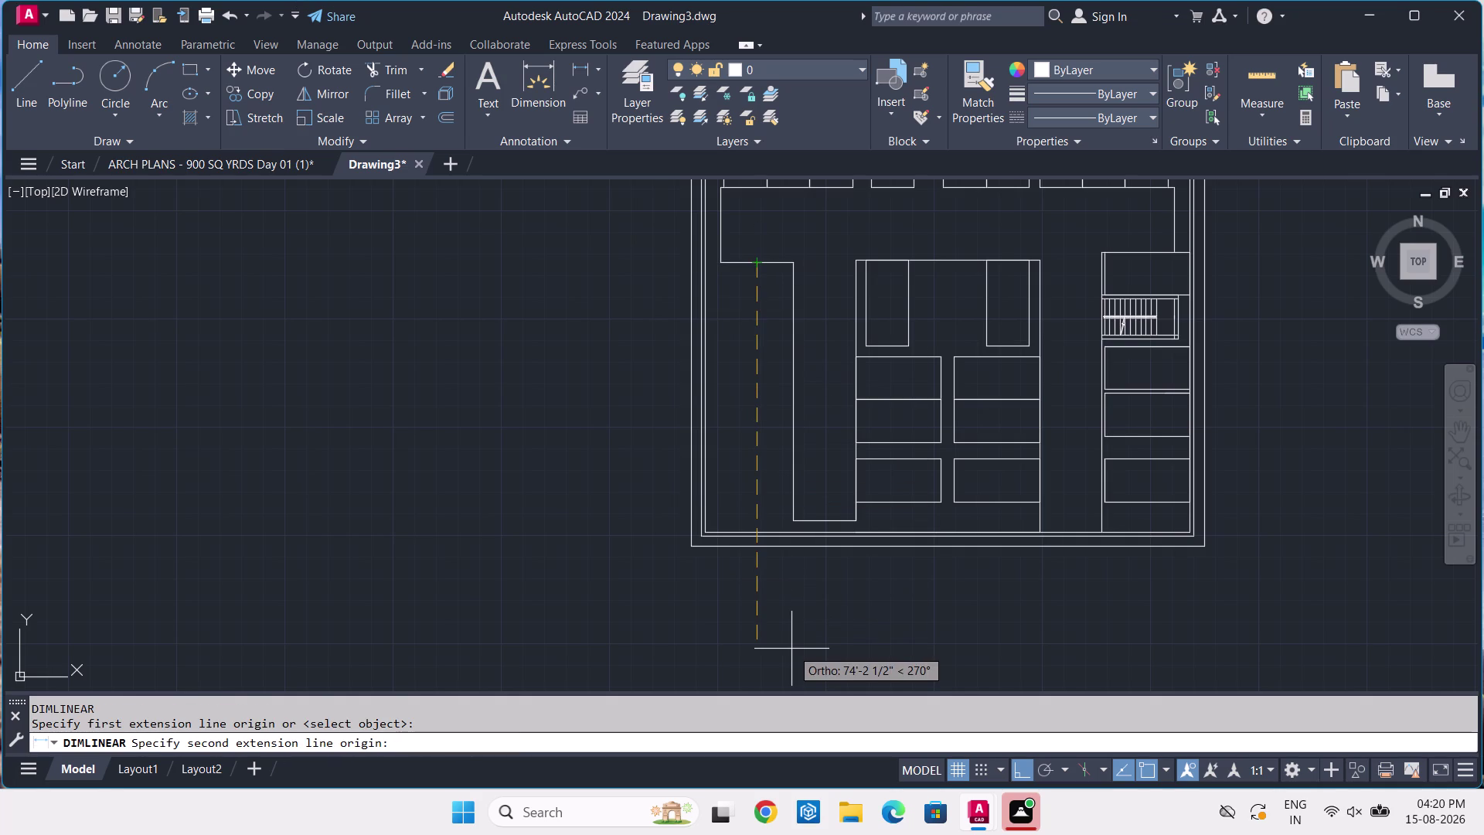
text(52')
key(Return)
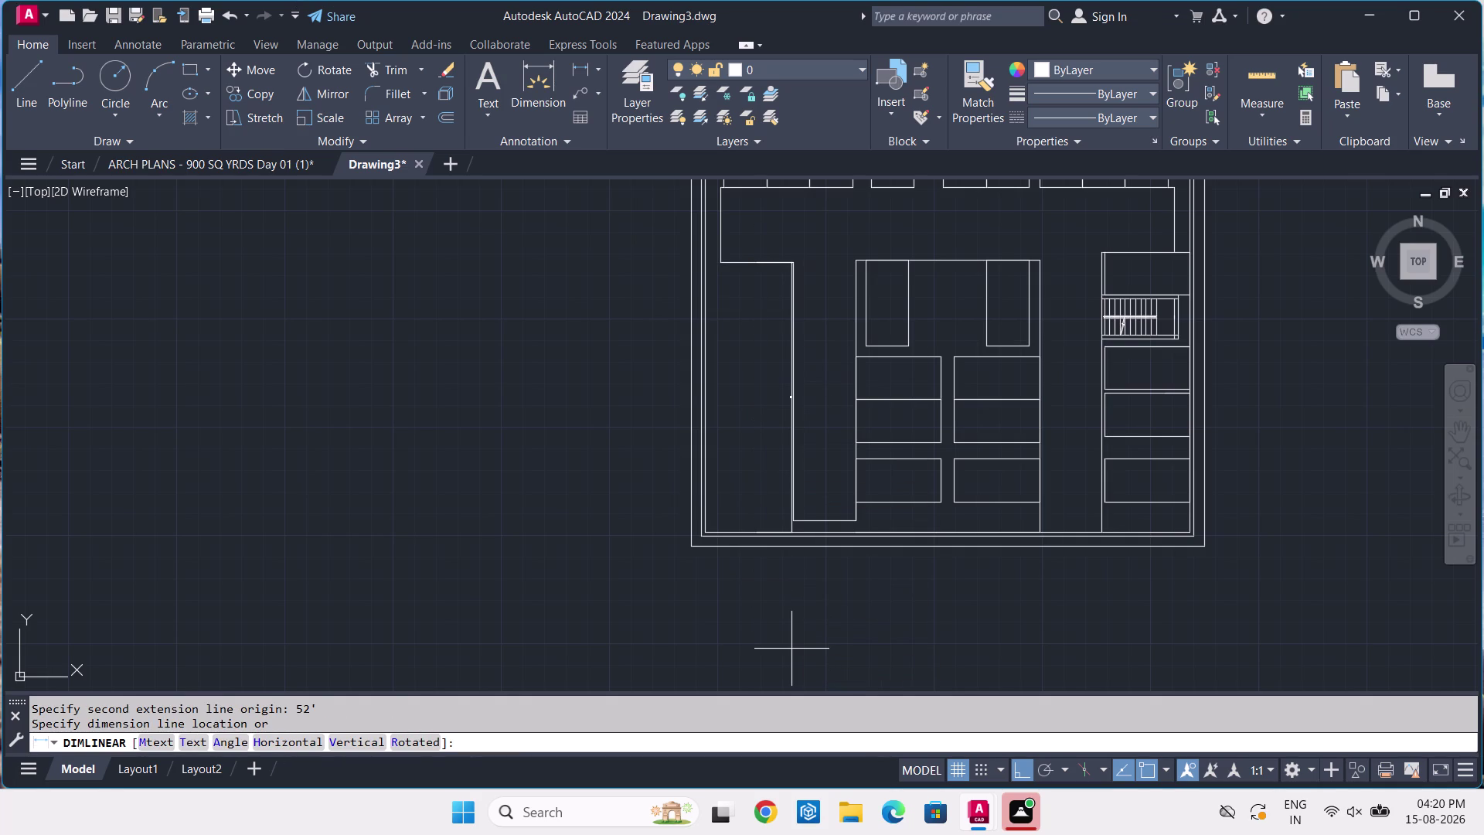
click(748, 633)
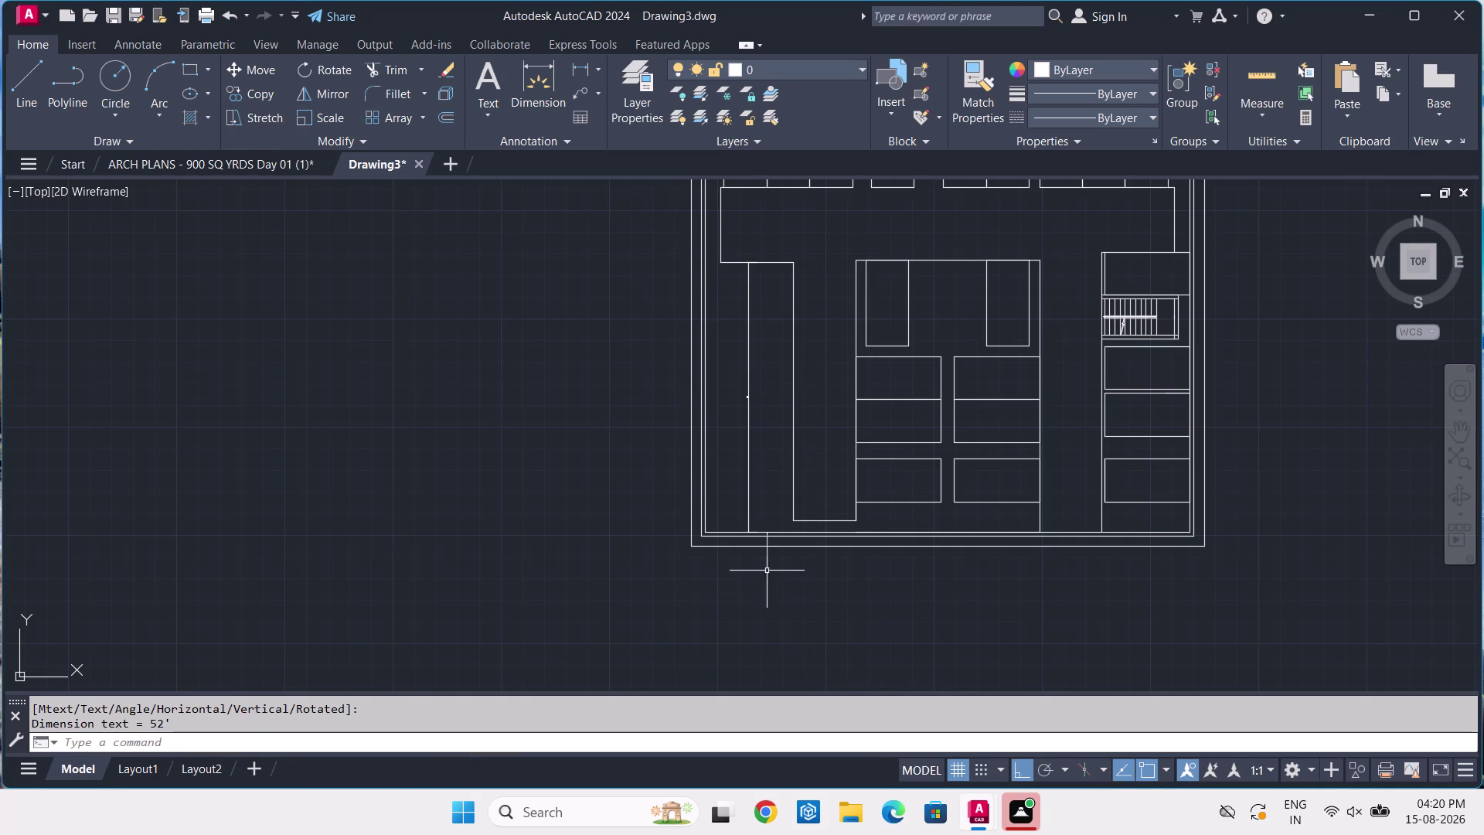
Zoom in and switch to the ARCH PLANS reference drawing.
scroll(up, 3)
scroll(up, 3)
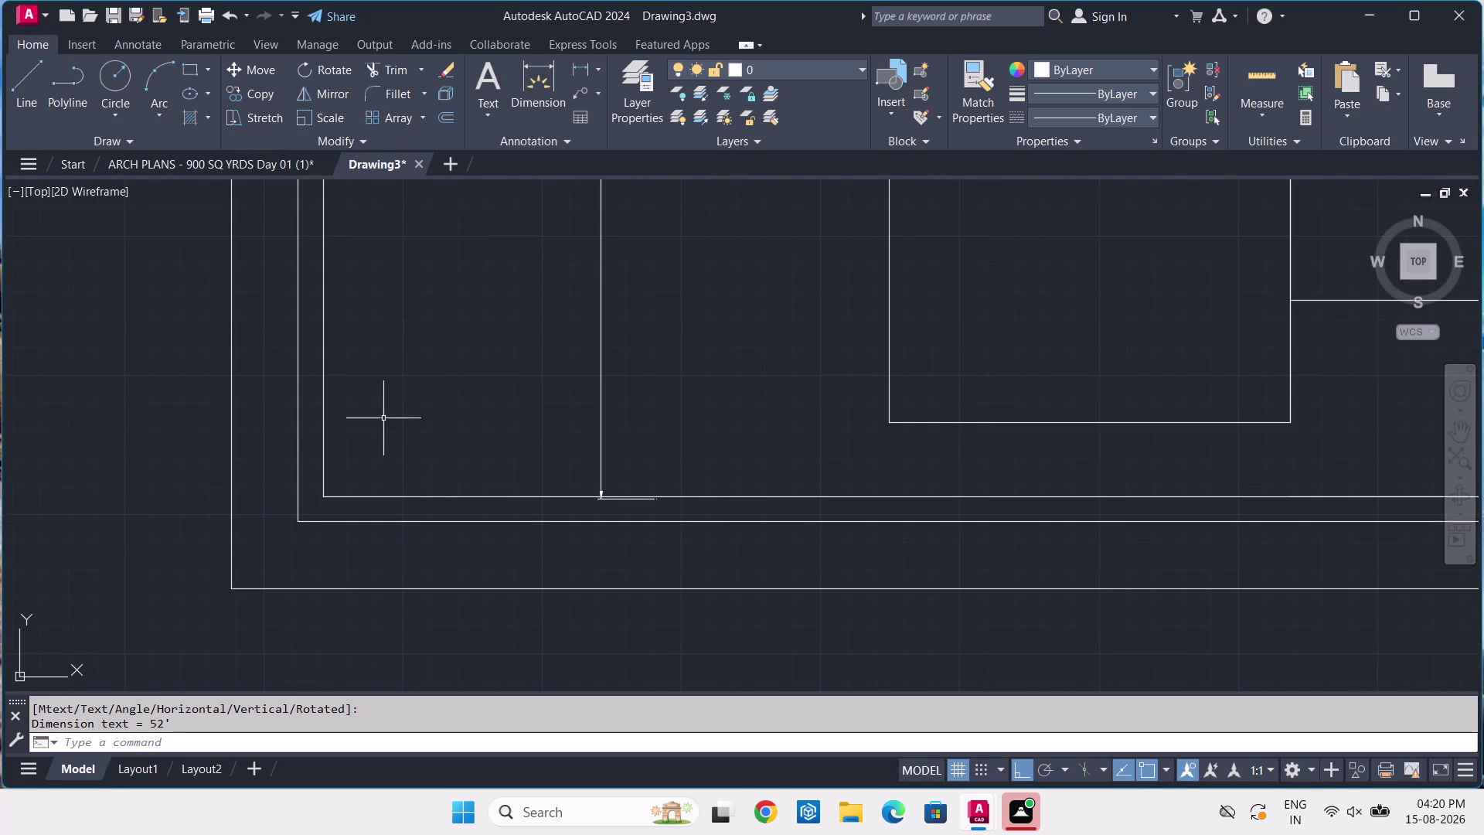
click(187, 170)
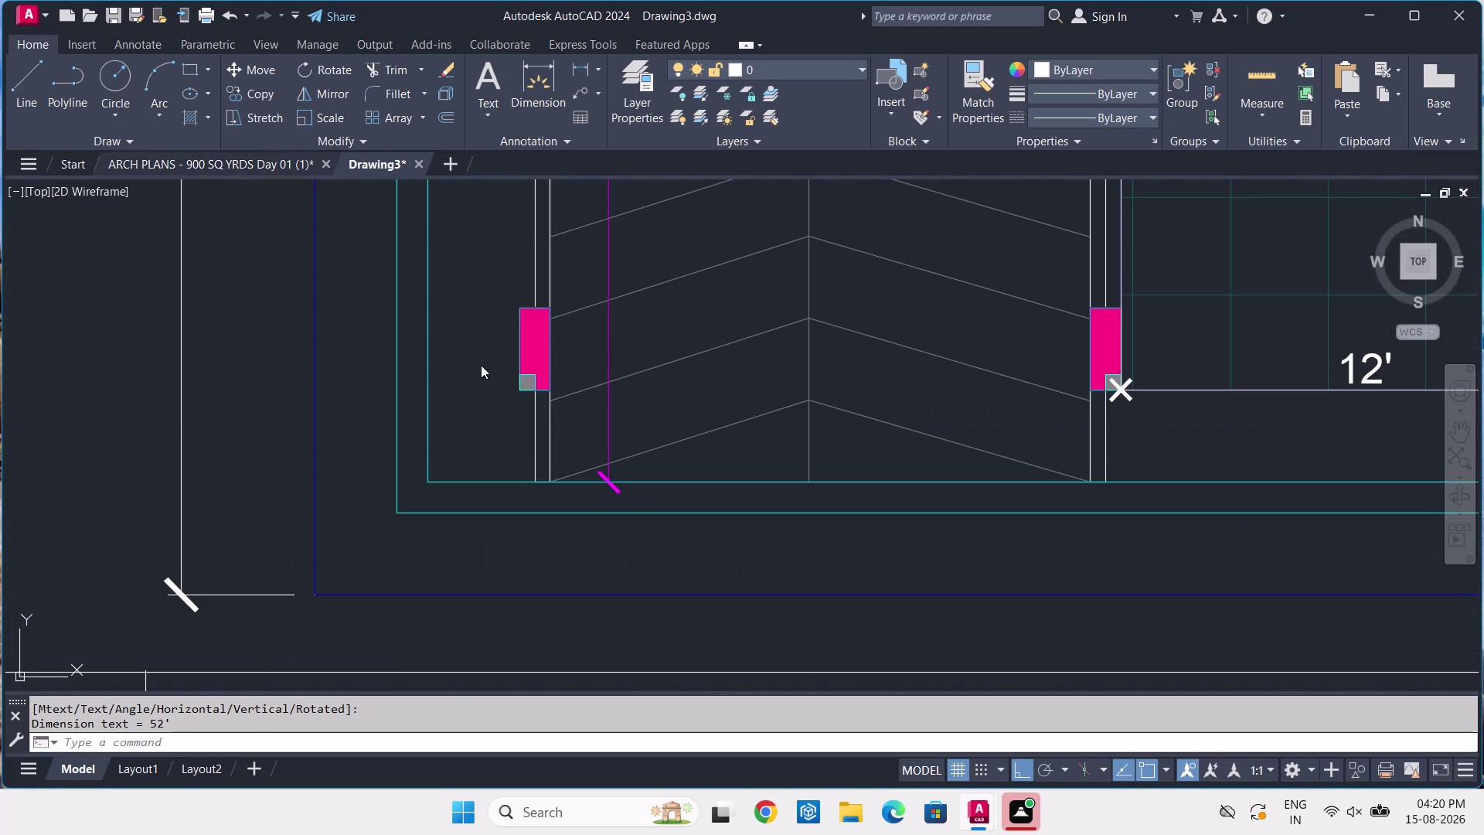
scroll(down, 3)
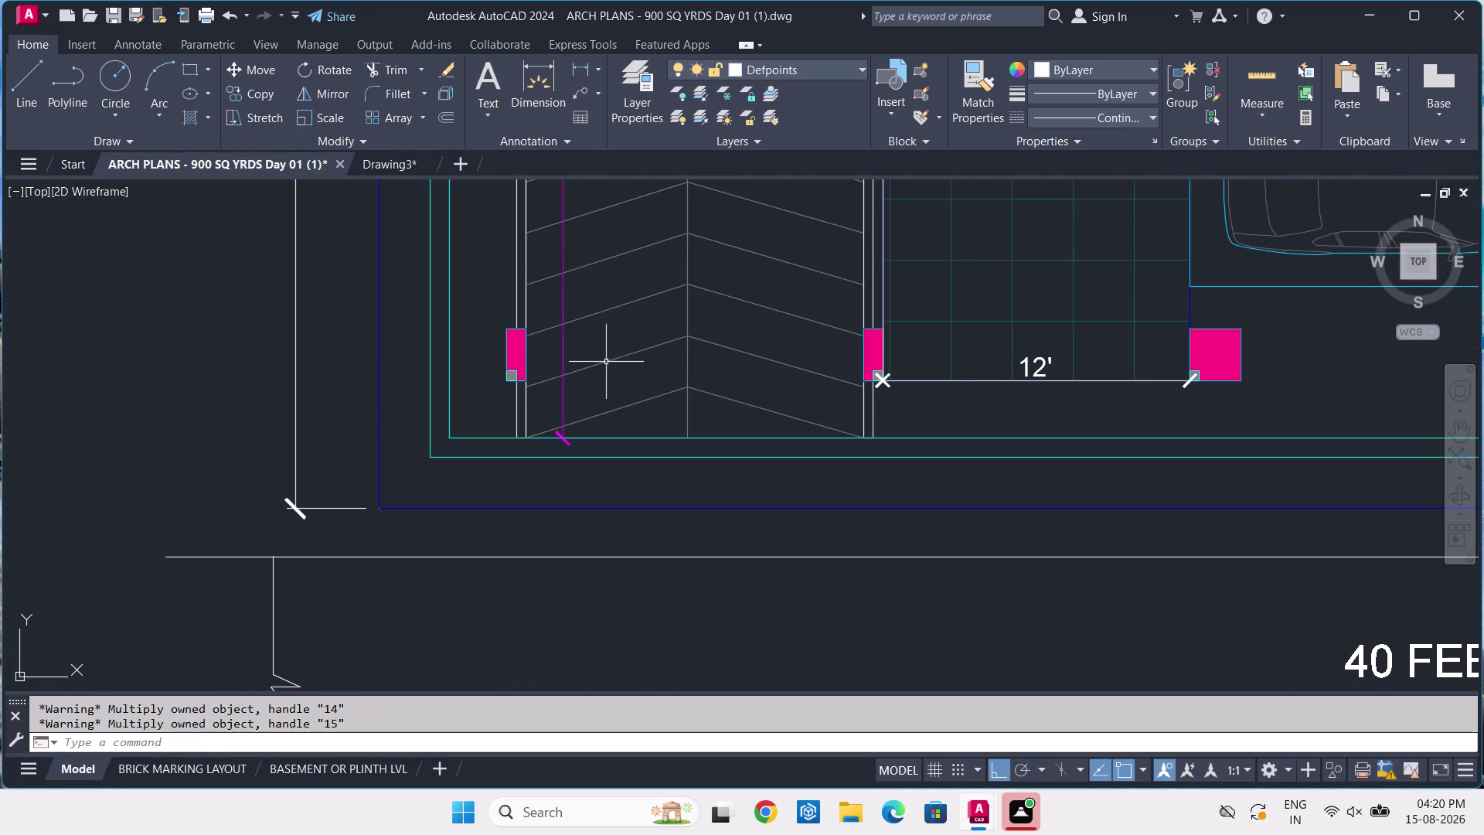
middle_drag(605, 362, 658, 599)
scroll(down, 3)
middle_drag(721, 405, 687, 607)
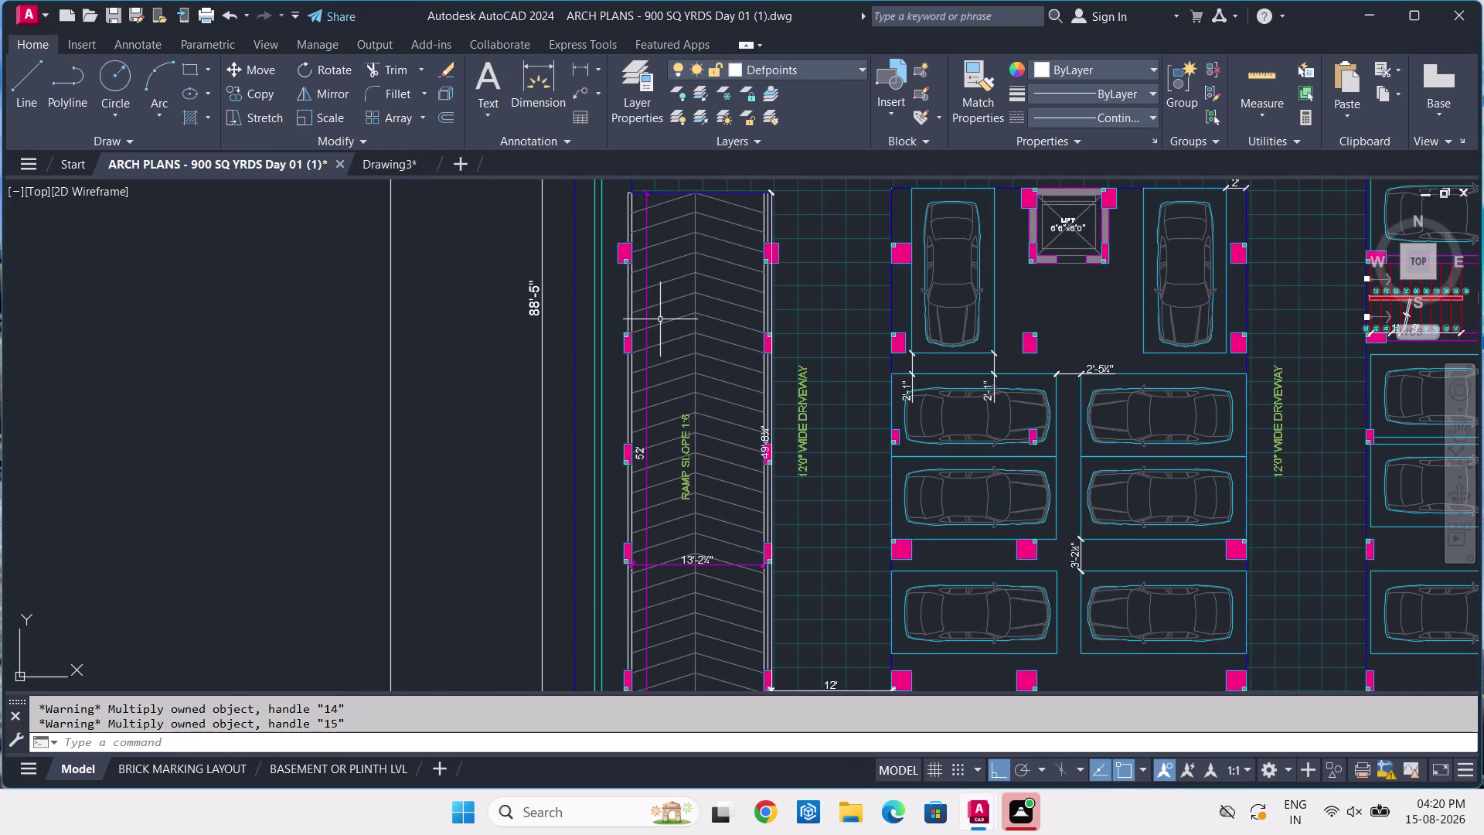
middle_drag(660, 318, 656, 511)
scroll(up, 3)
scroll(up, 3)
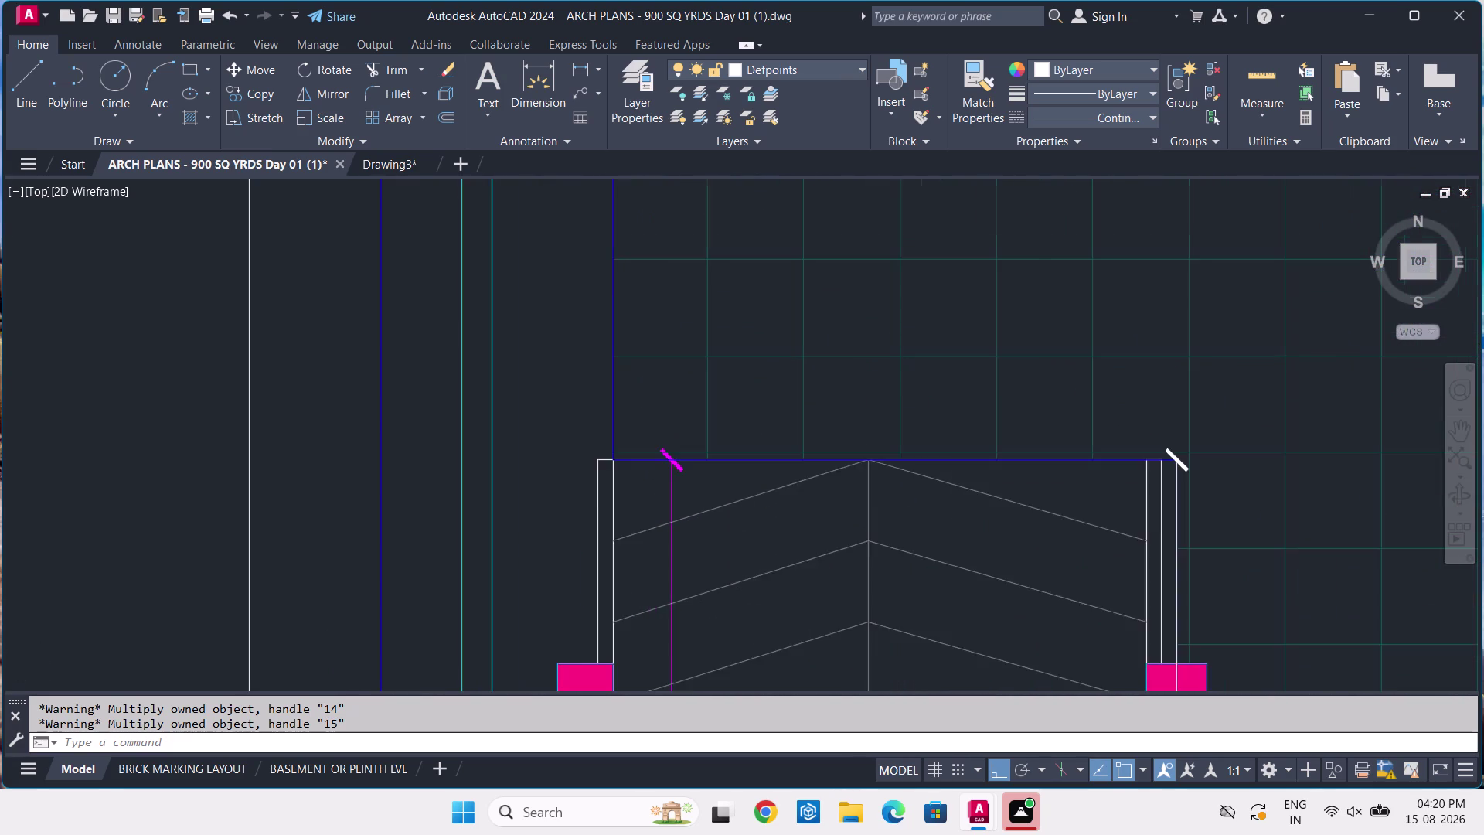
click(393, 161)
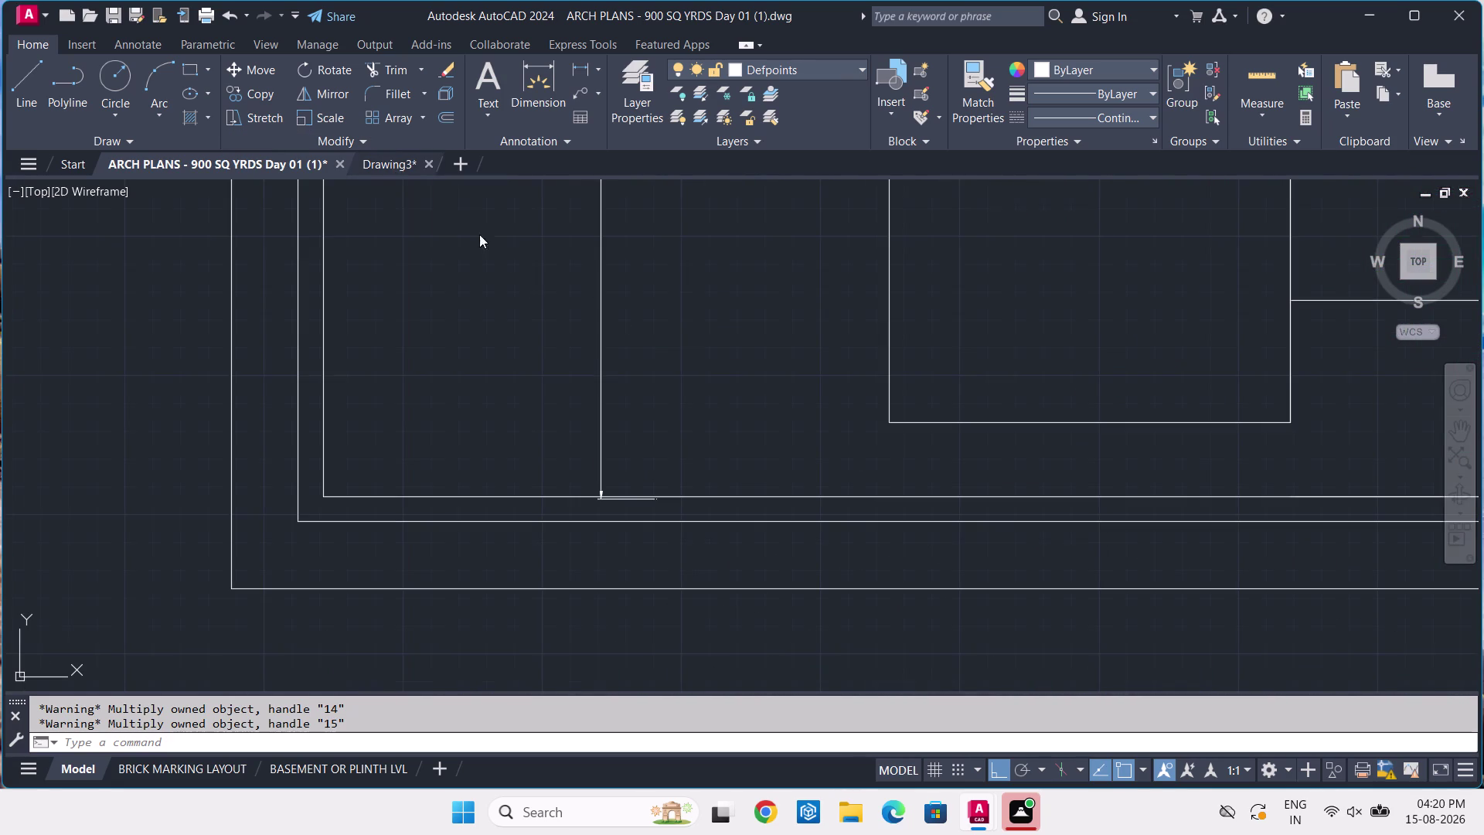
scroll(down, 3)
scroll(up, 3)
middle_drag(617, 412, 618, 389)
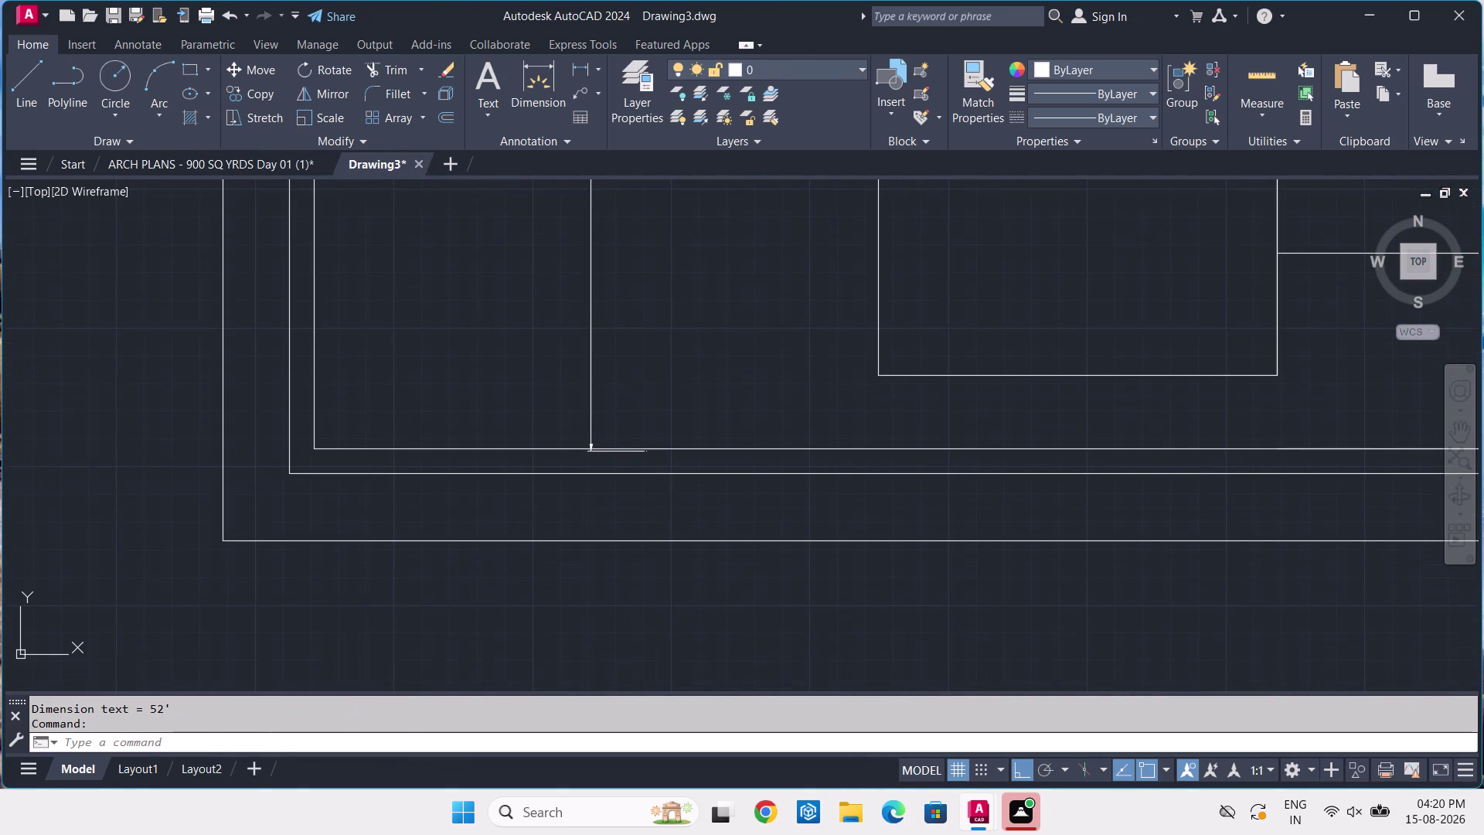
Move the small 52' dimension slightly to a new position.
click(618, 390)
click(594, 399)
click(603, 392)
click(576, 399)
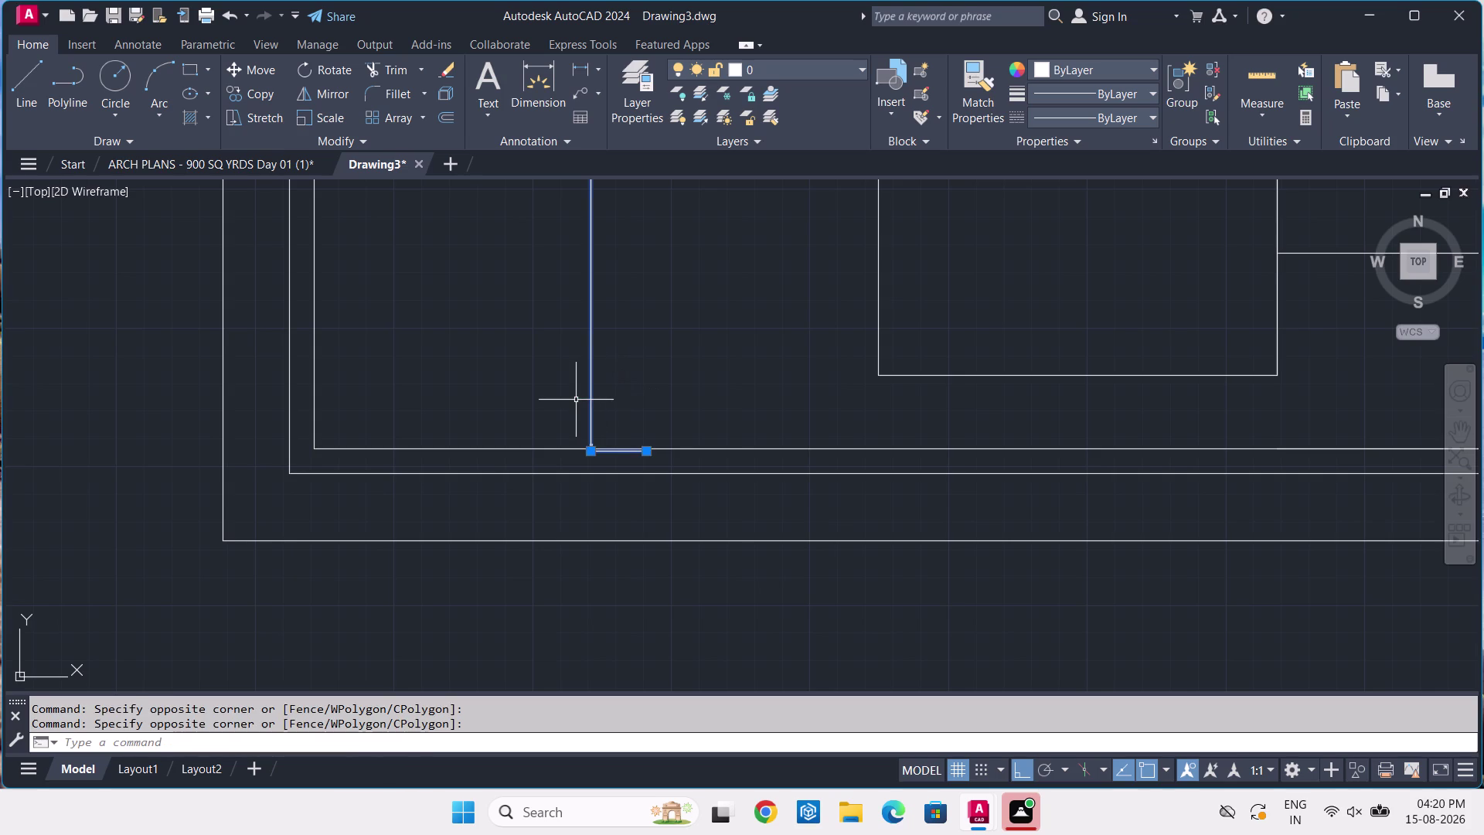
key(m)
key(space)
scroll(up, 3)
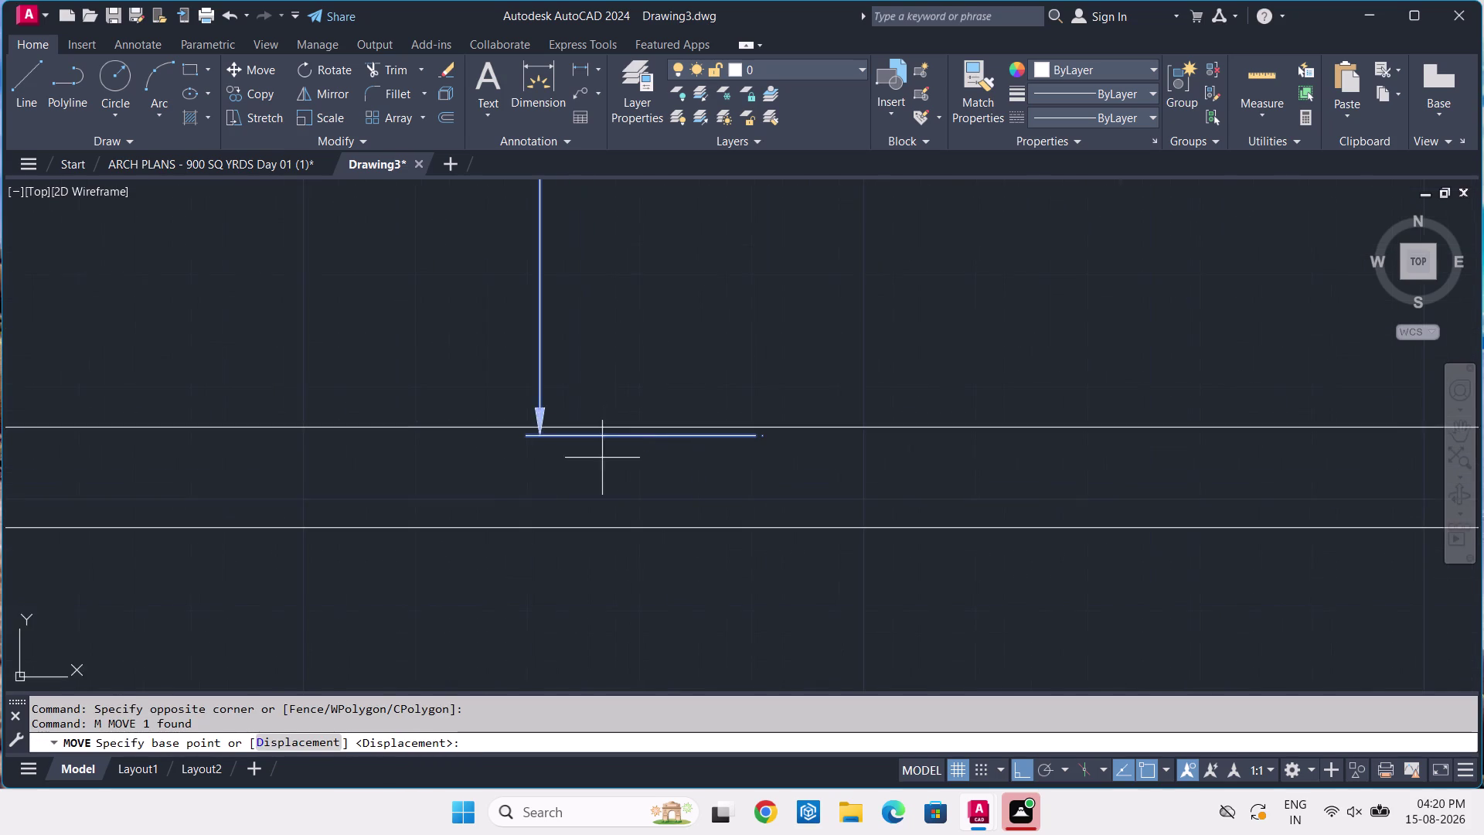
scroll(up, 3)
click(499, 424)
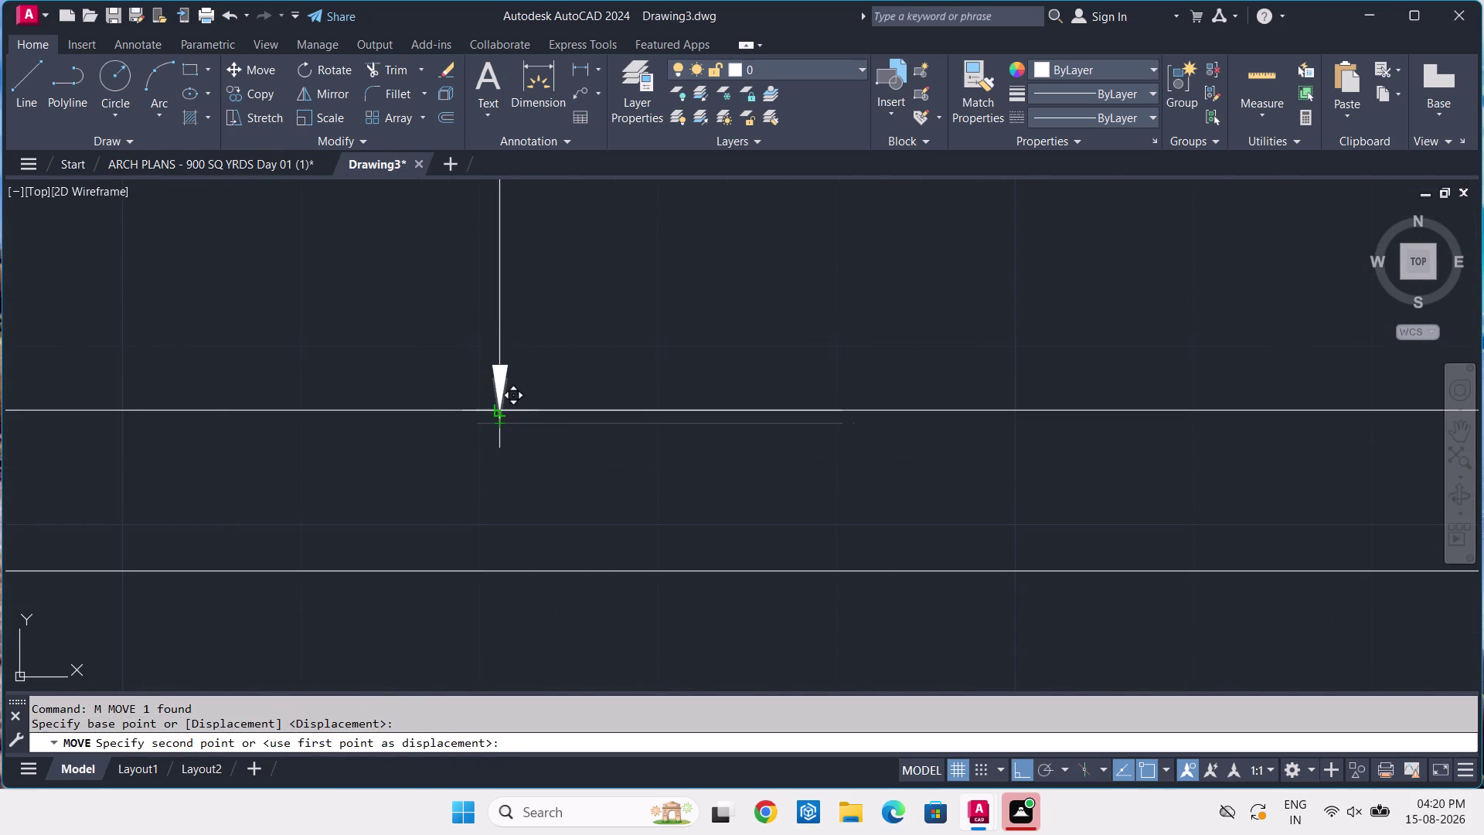
click(500, 411)
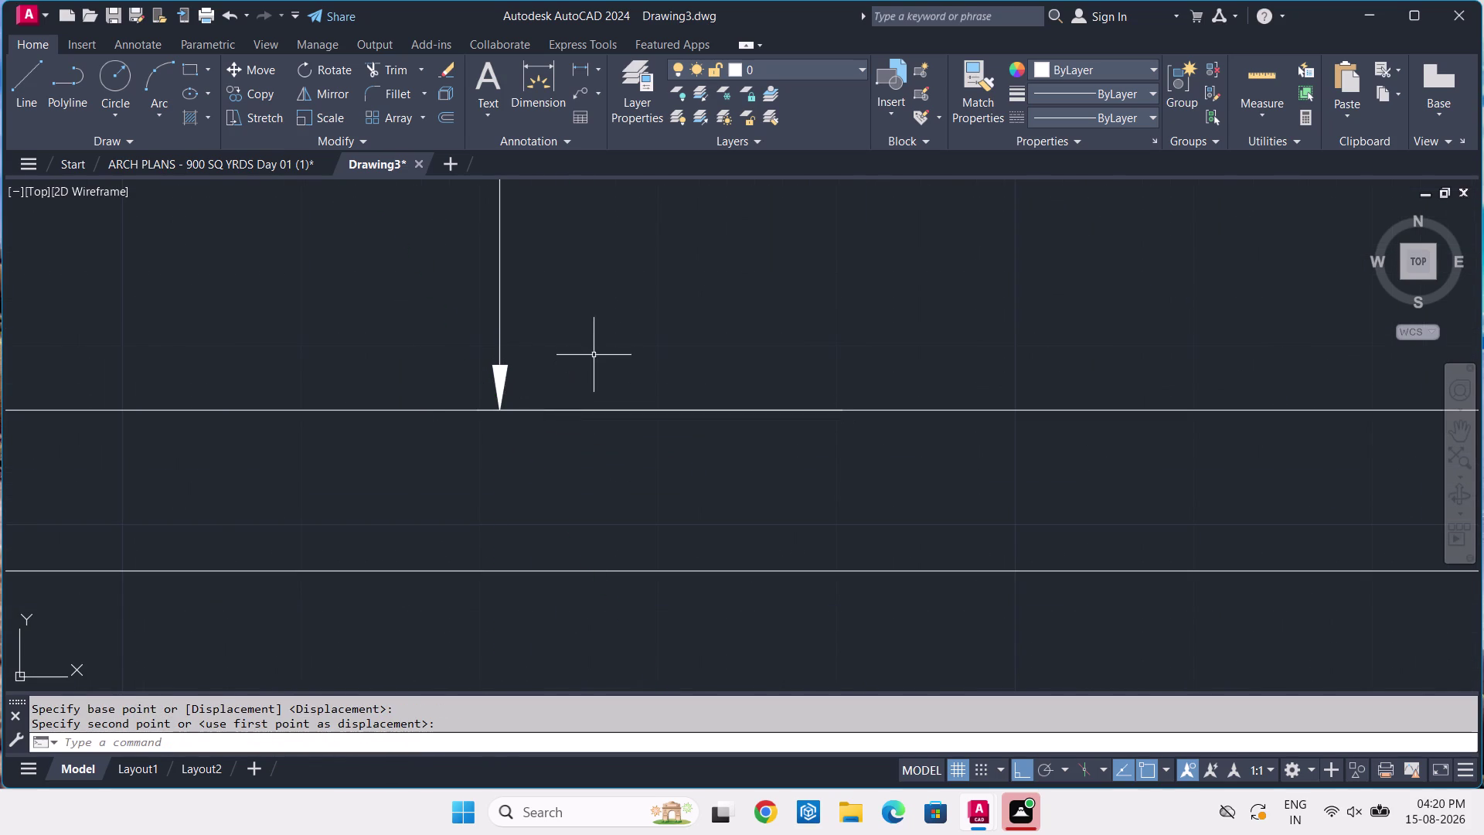
Erase the horizontal line at the base of the ramp.
scroll(down, 3)
middle_drag(618, 317, 670, 497)
scroll(down, 3)
middle_drag(710, 371, 701, 433)
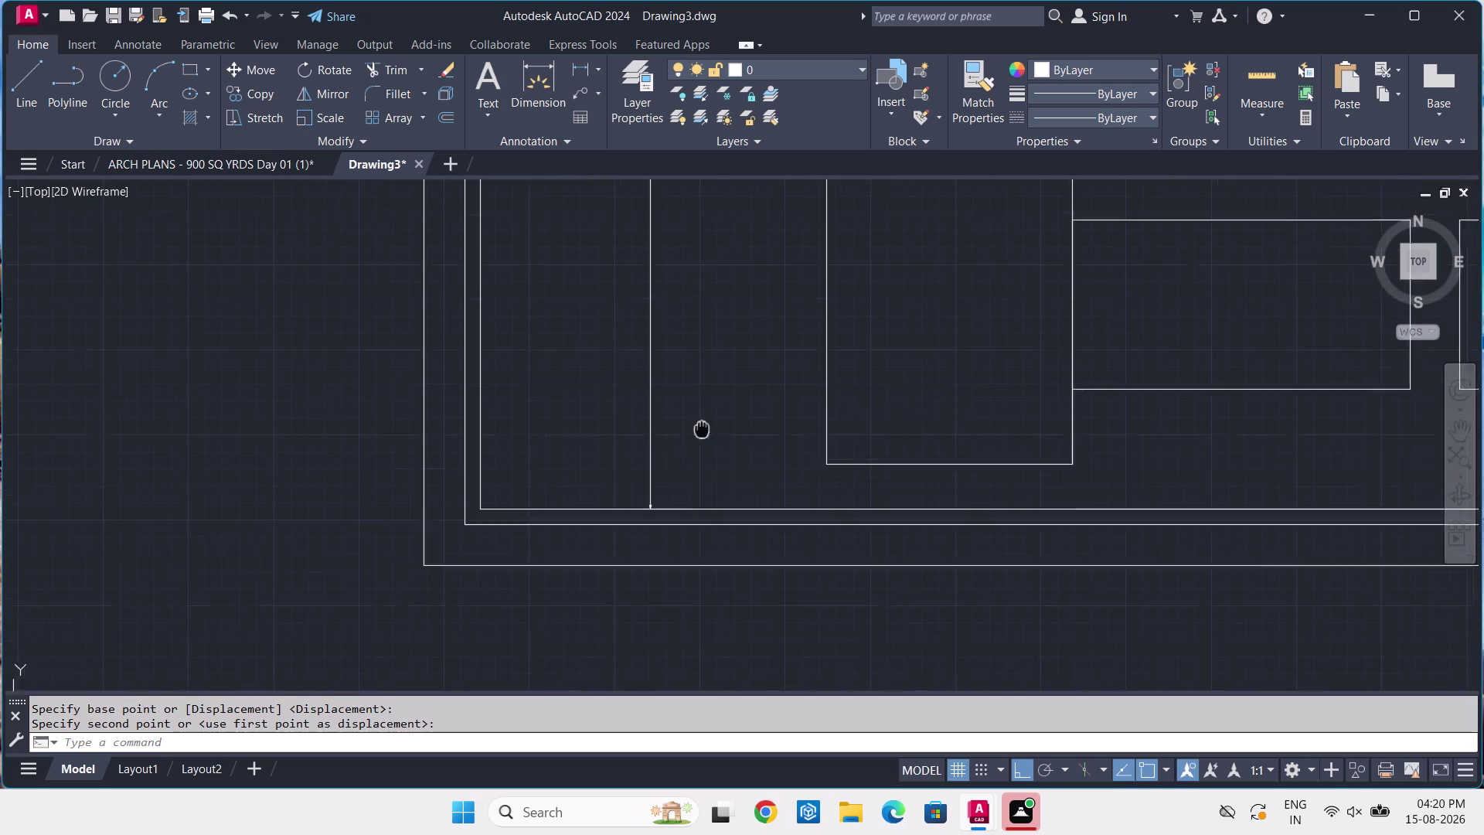
middle_drag(701, 433, 674, 560)
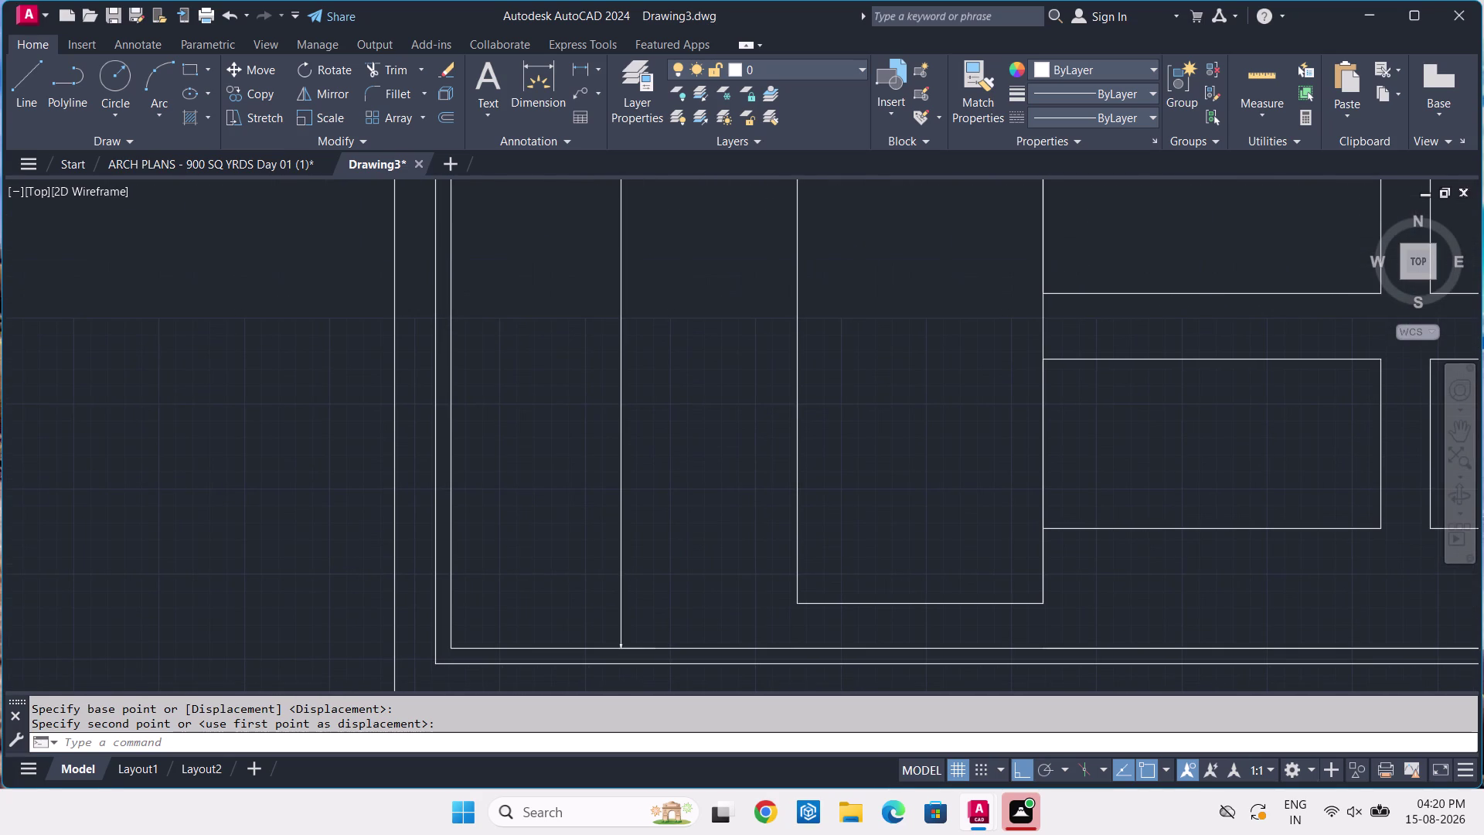
scroll(down, 3)
middle_drag(676, 533, 685, 611)
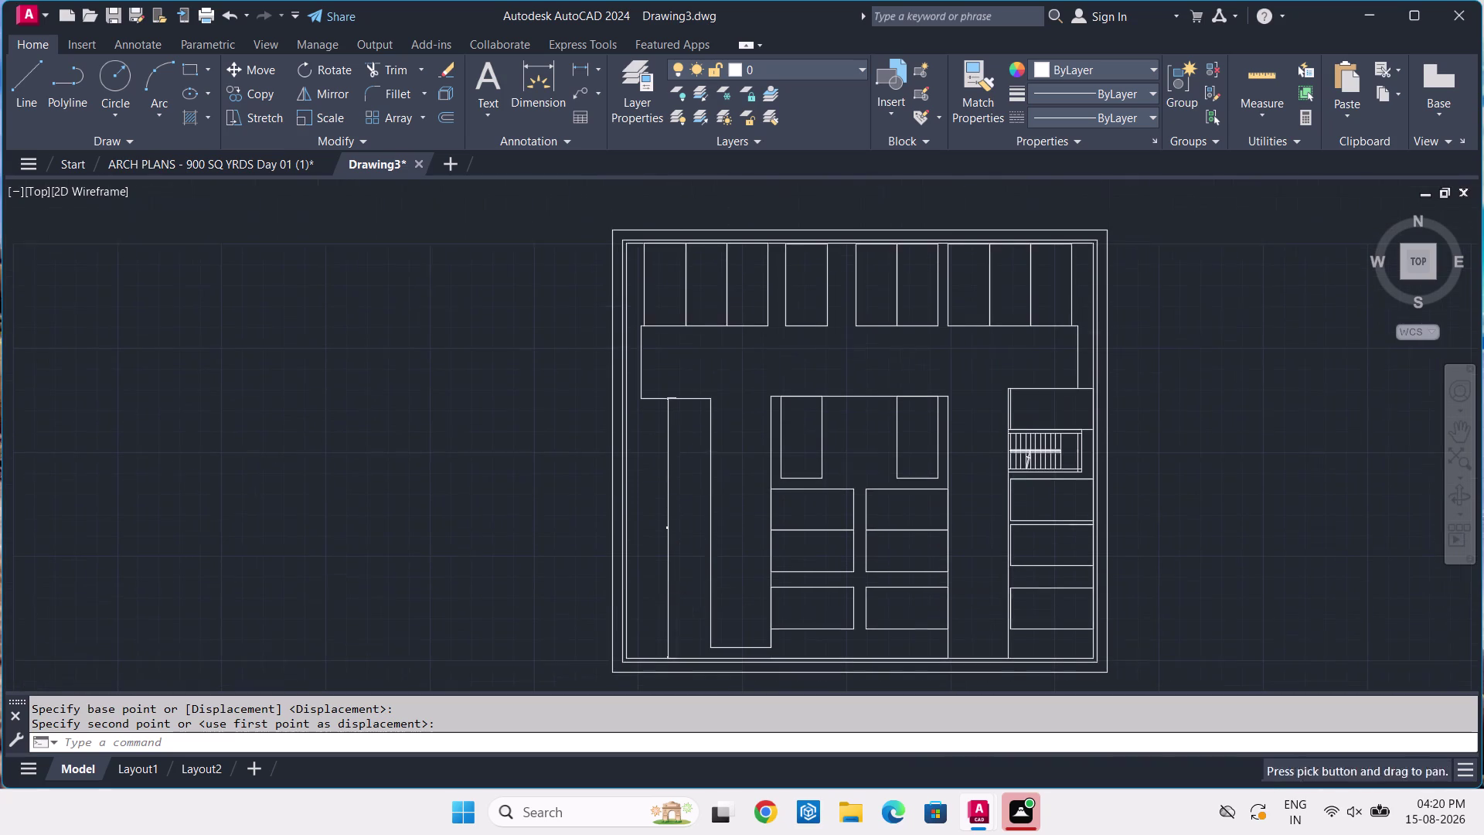
scroll(up, 3)
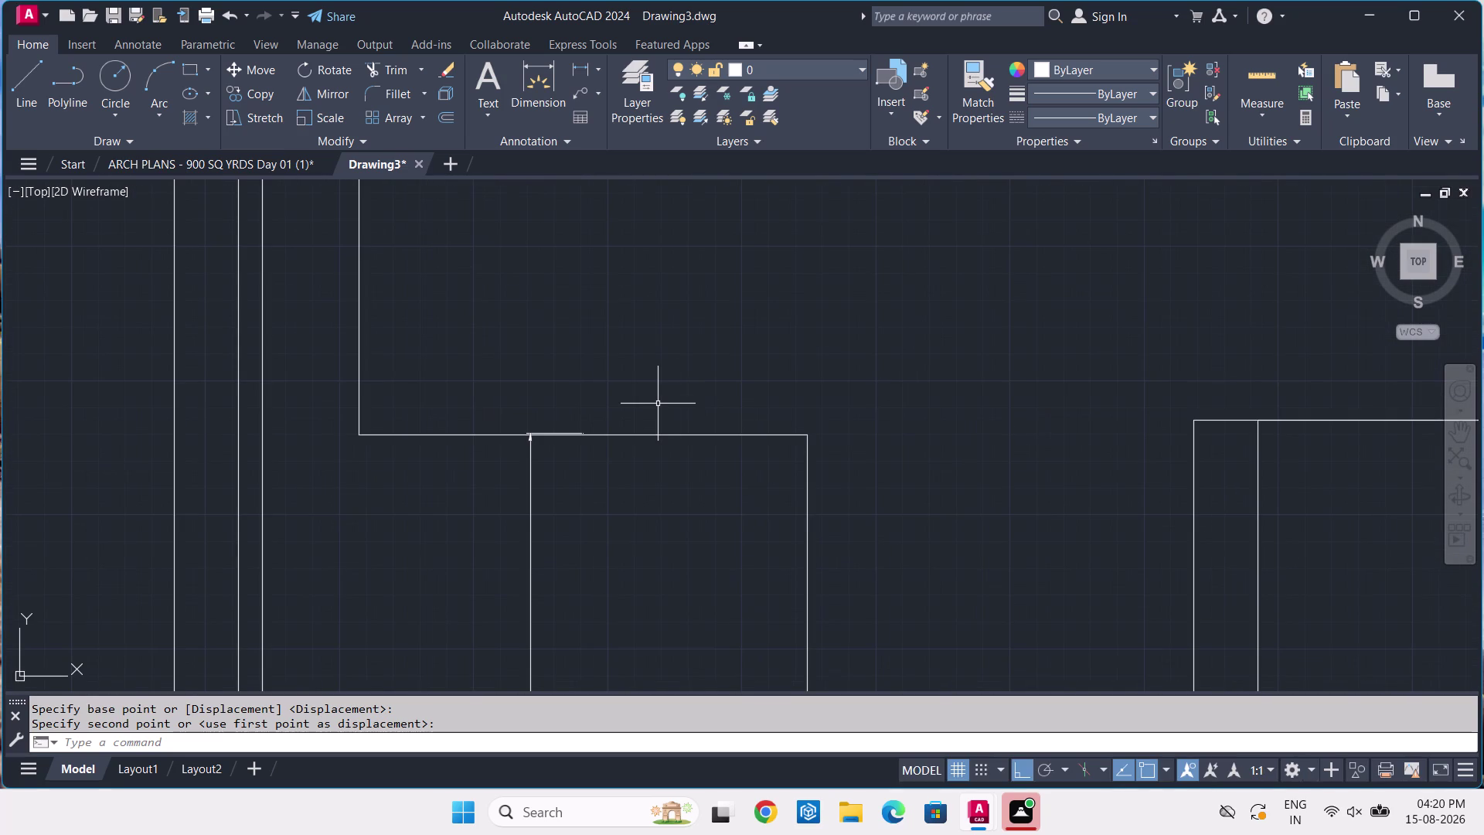
scroll(up, 3)
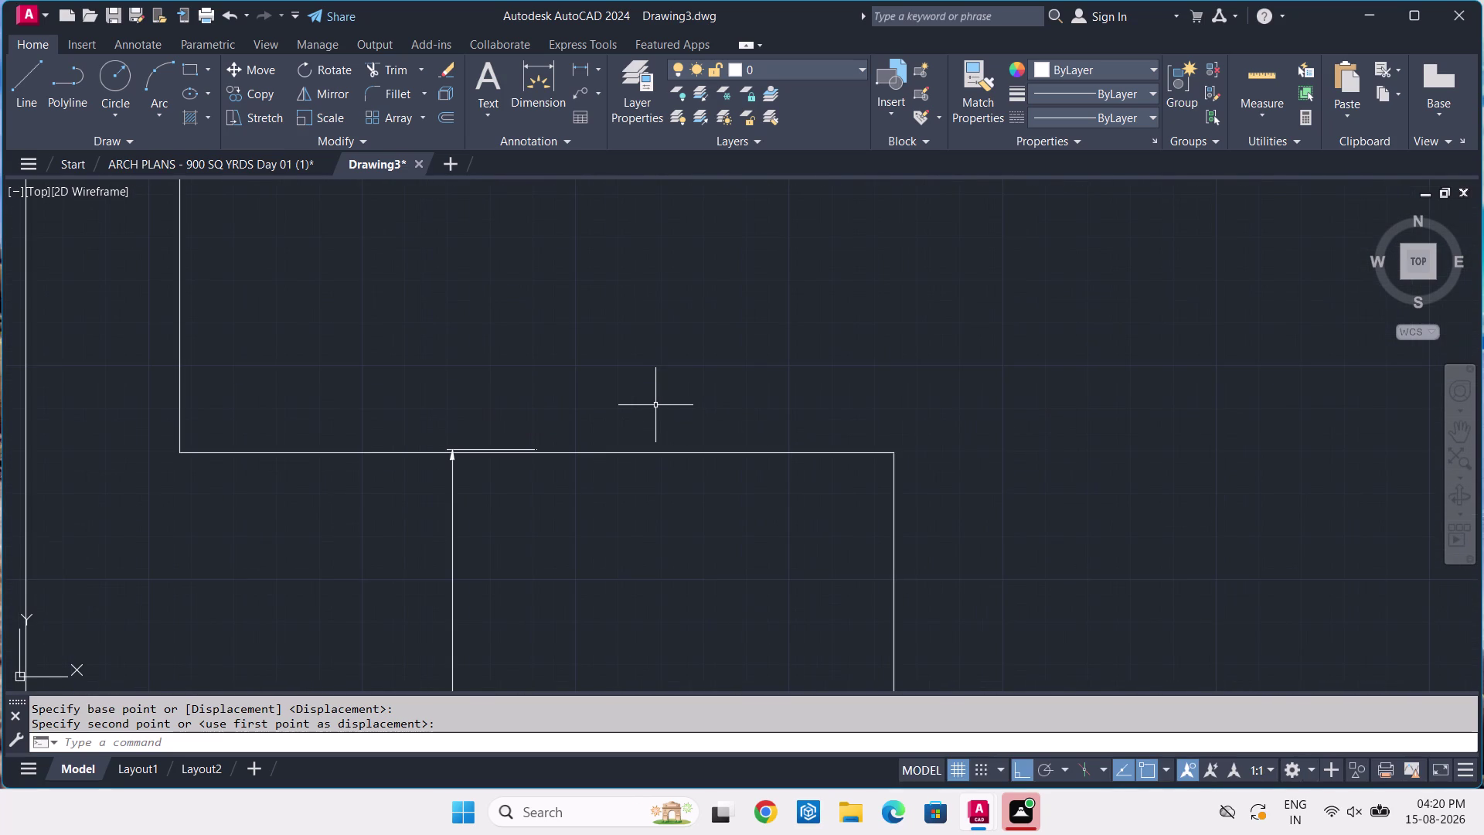
click(746, 437)
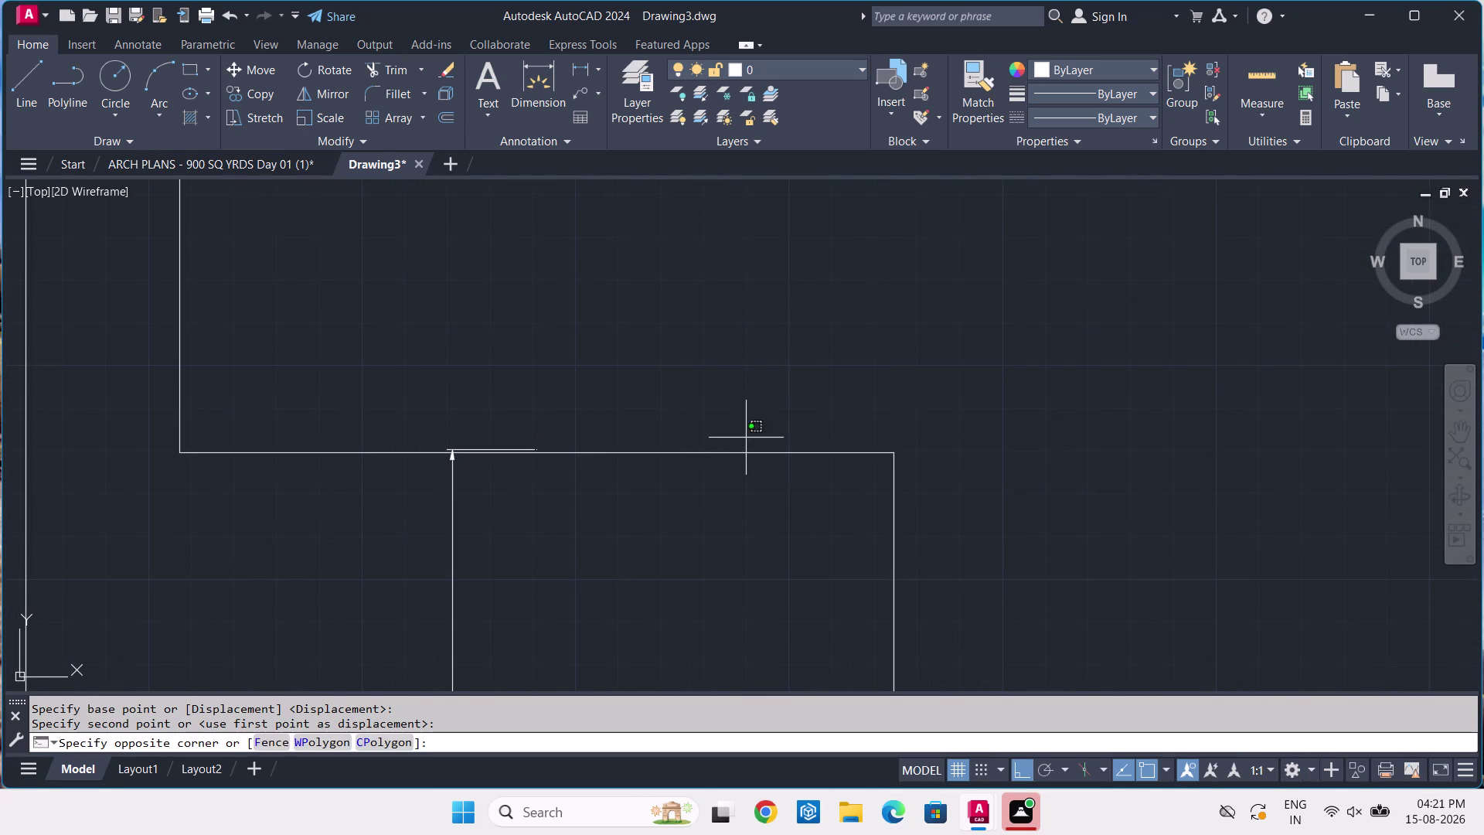
click(683, 513)
key(Delete)
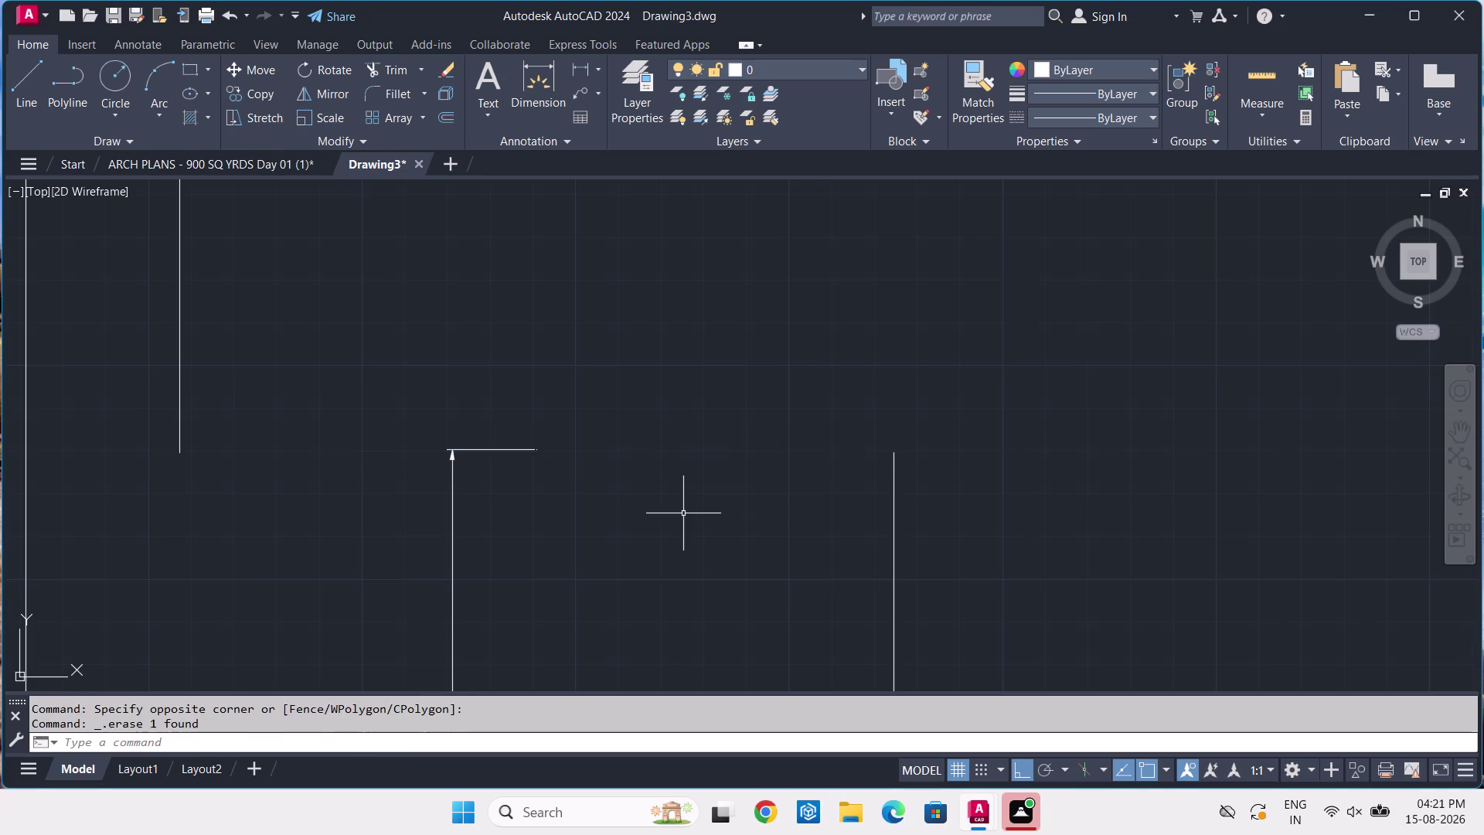
key(space)
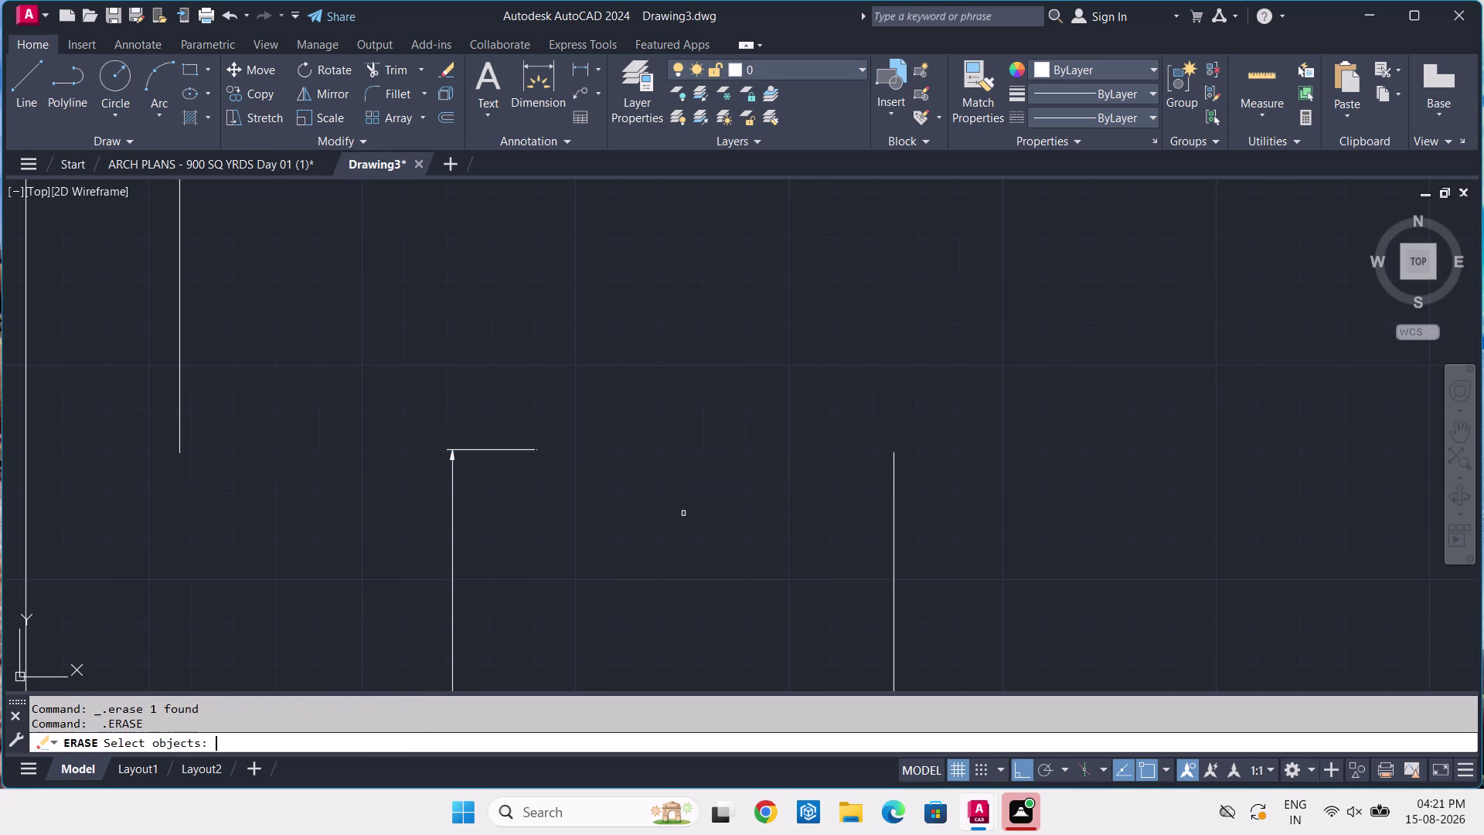
key(Escape)
Draw a new line starting at the left ramp corner.
text(L)
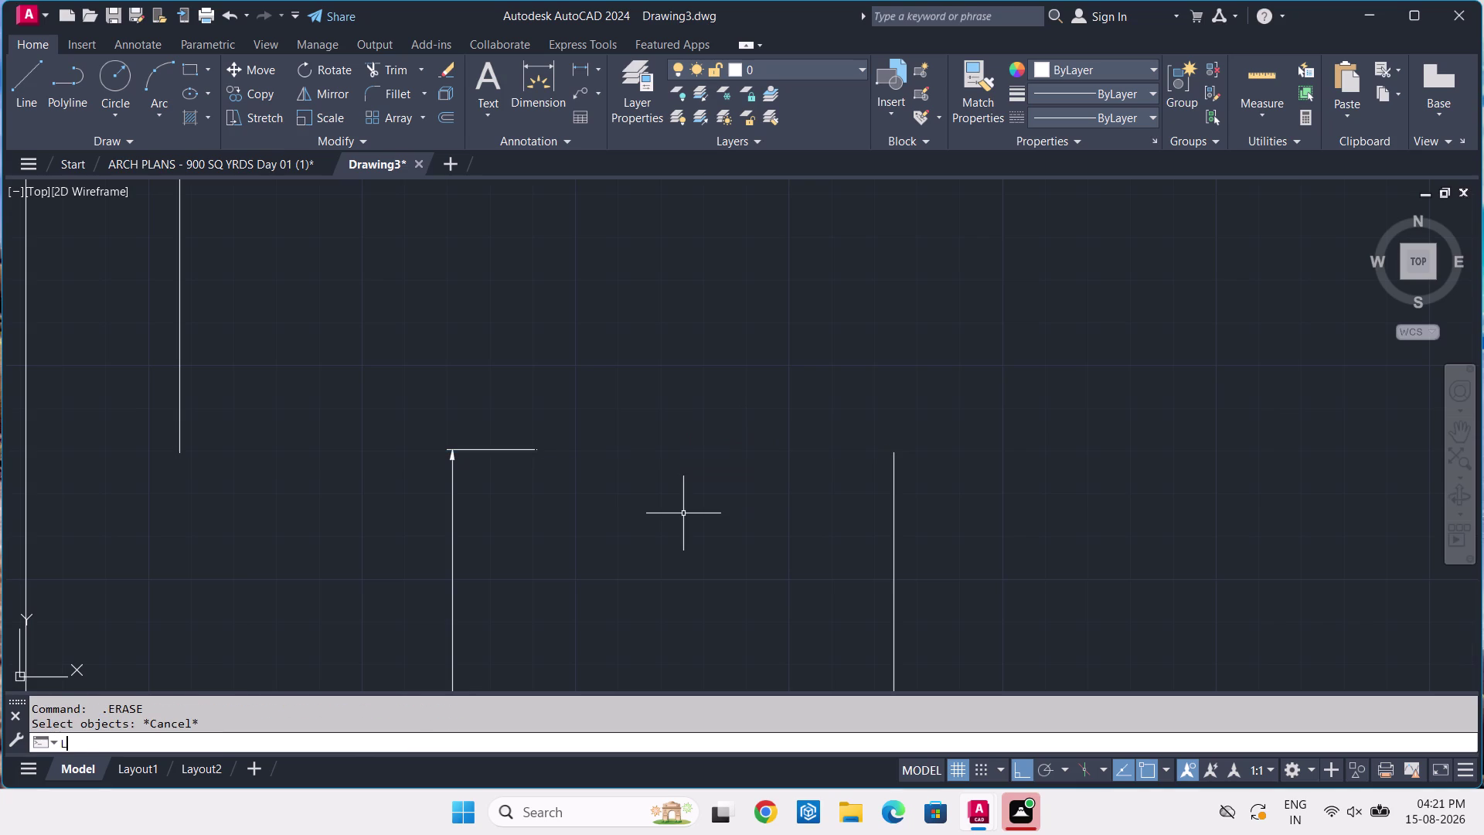
key(space)
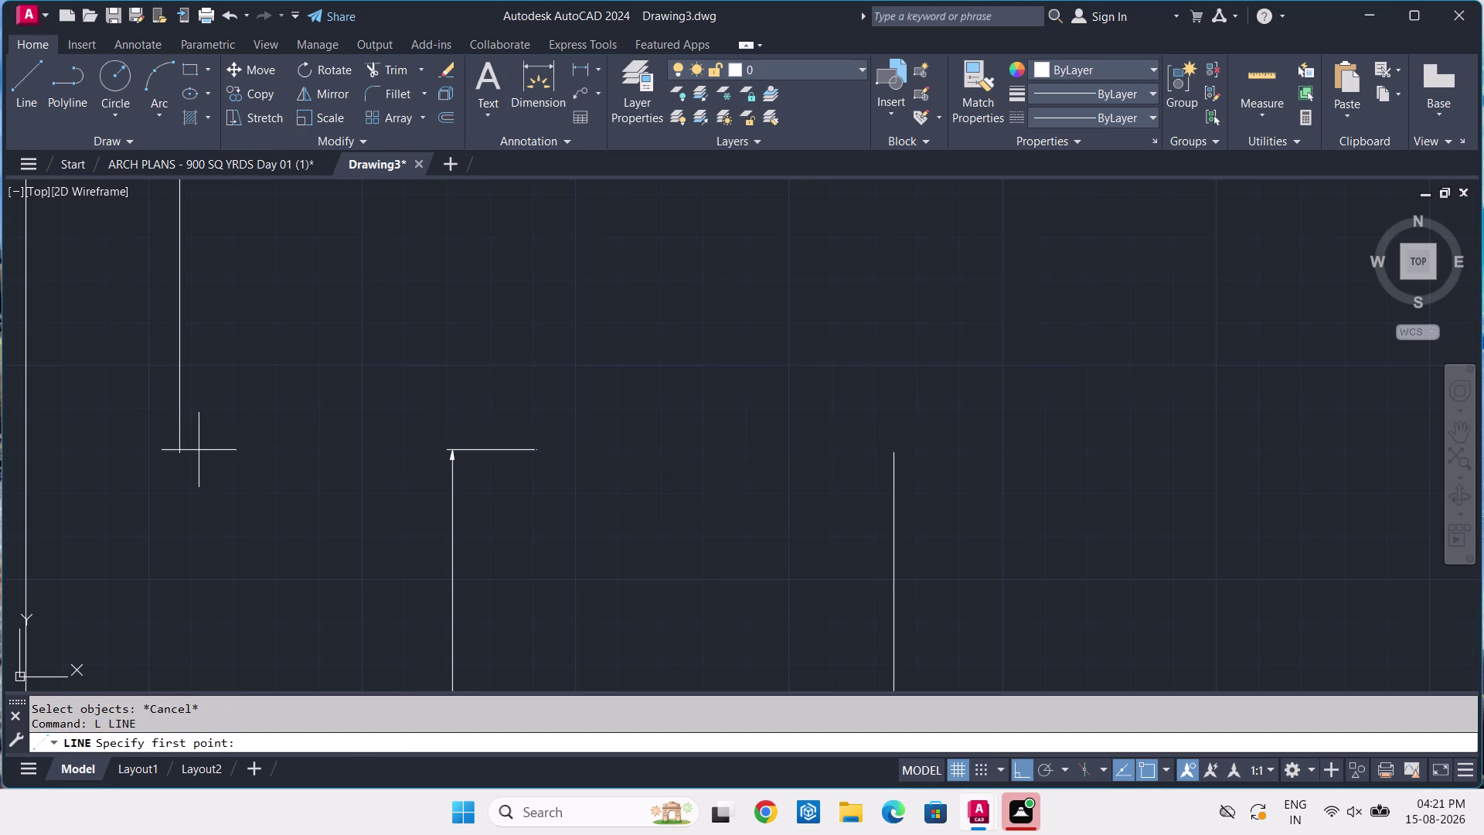
scroll(up, 3)
click(441, 459)
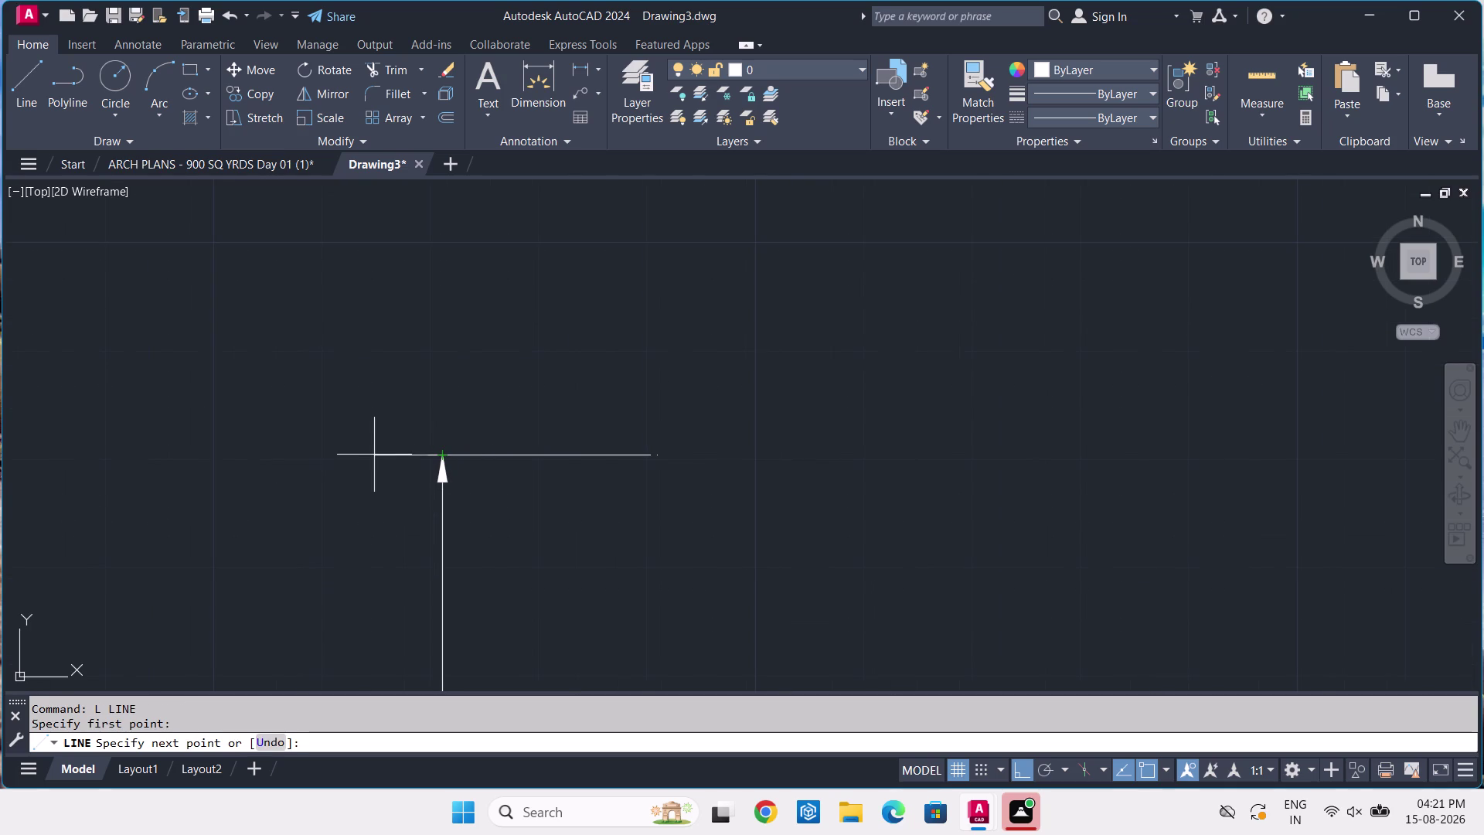
middle_drag(248, 446, 934, 469)
click(308, 510)
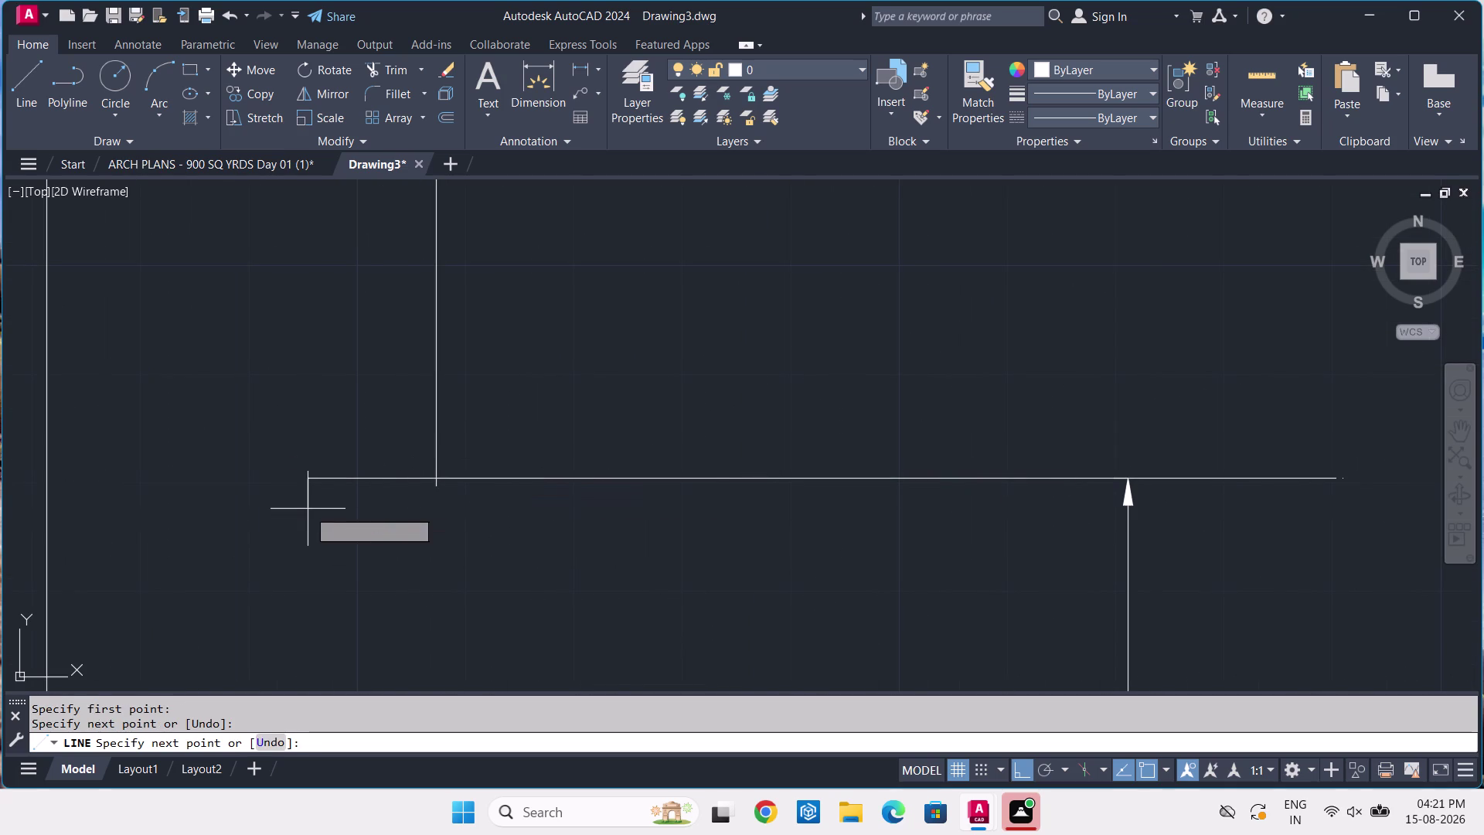
key(space)
Trim the overhanging line piece and erase the left part of the horizontal line.
text(T)
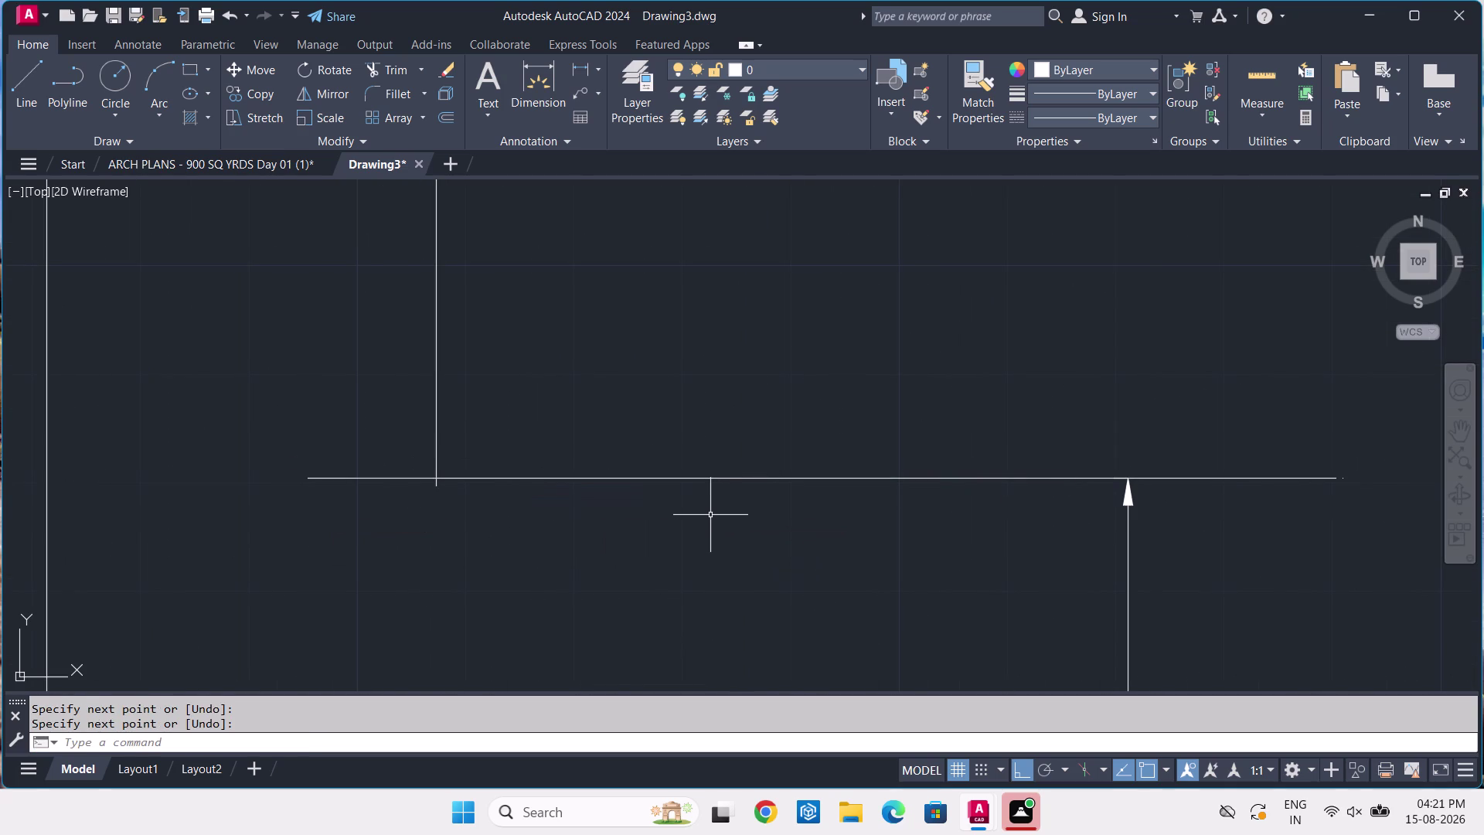
text(R)
key(space)
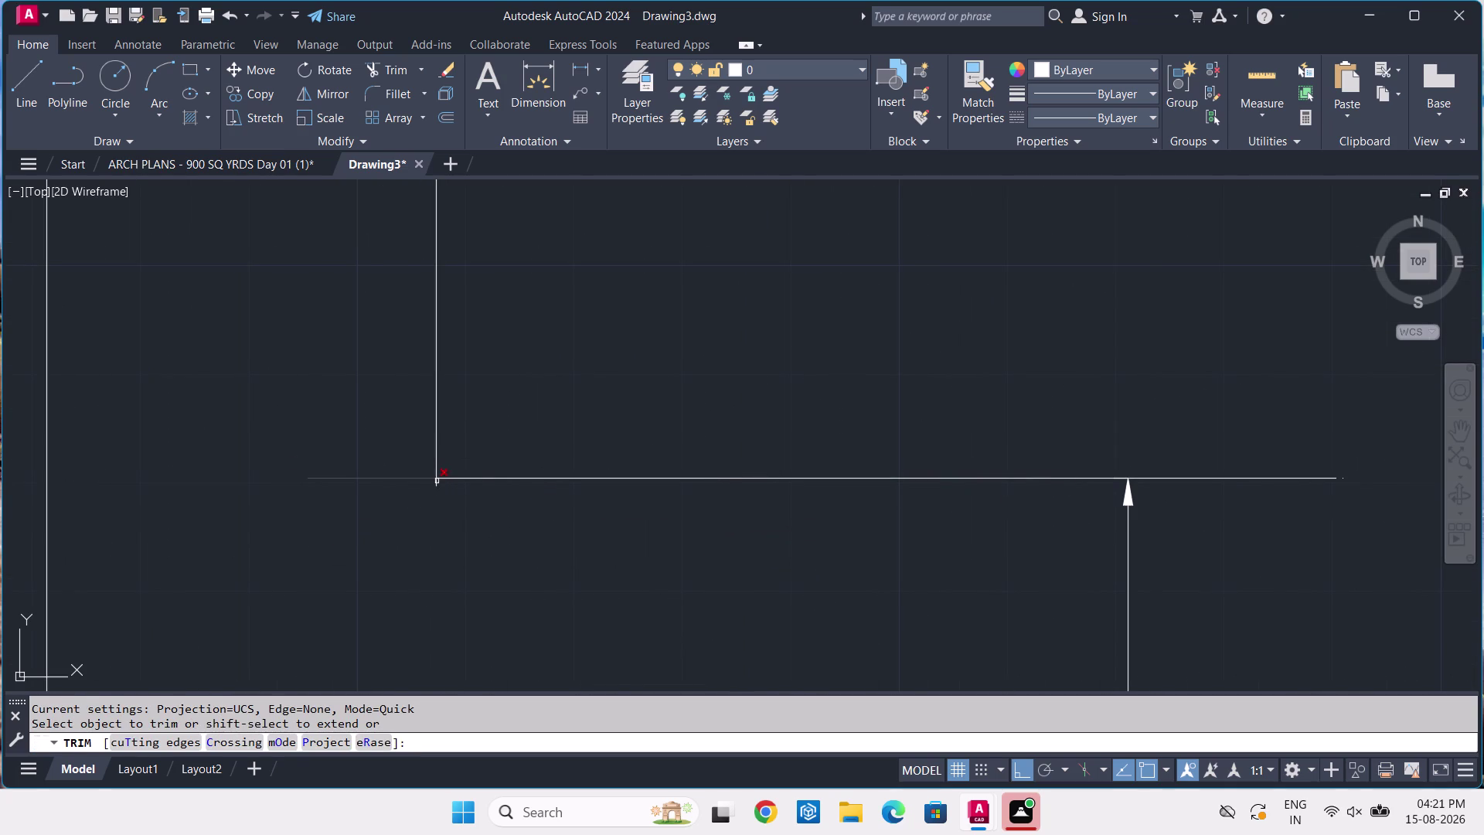
click(436, 482)
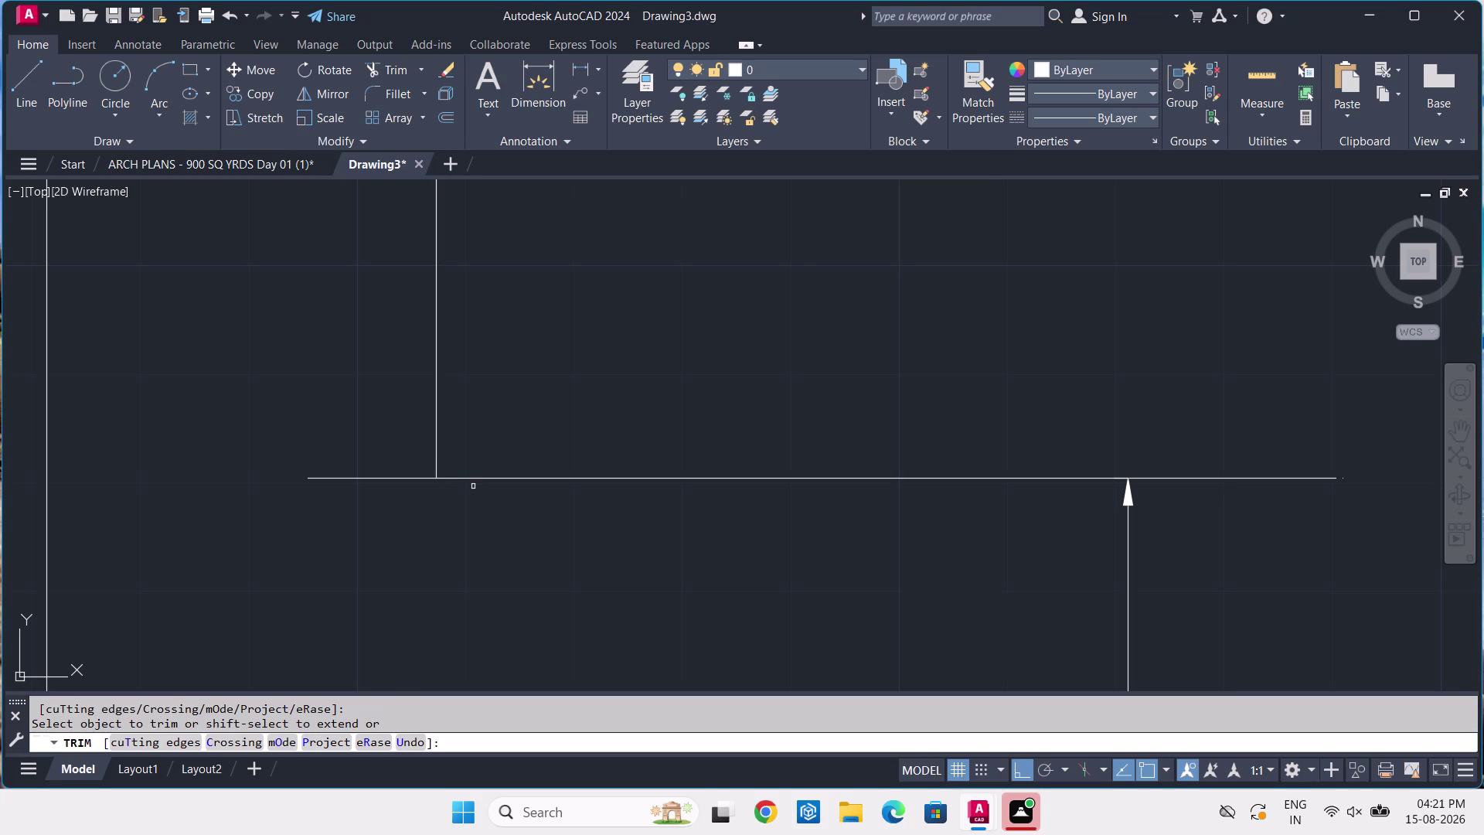
key(Escape)
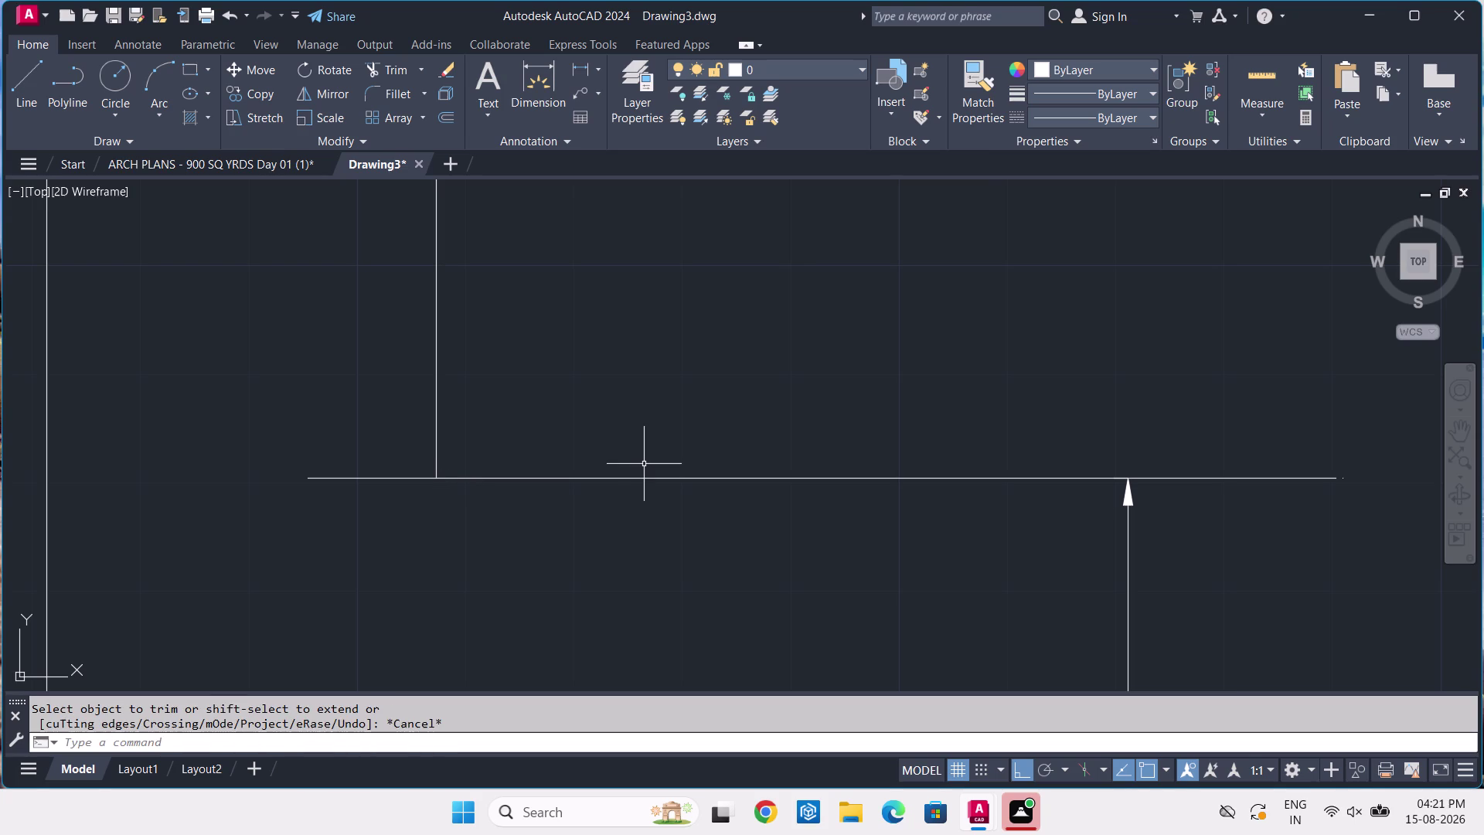
click(659, 456)
click(599, 524)
key(Delete)
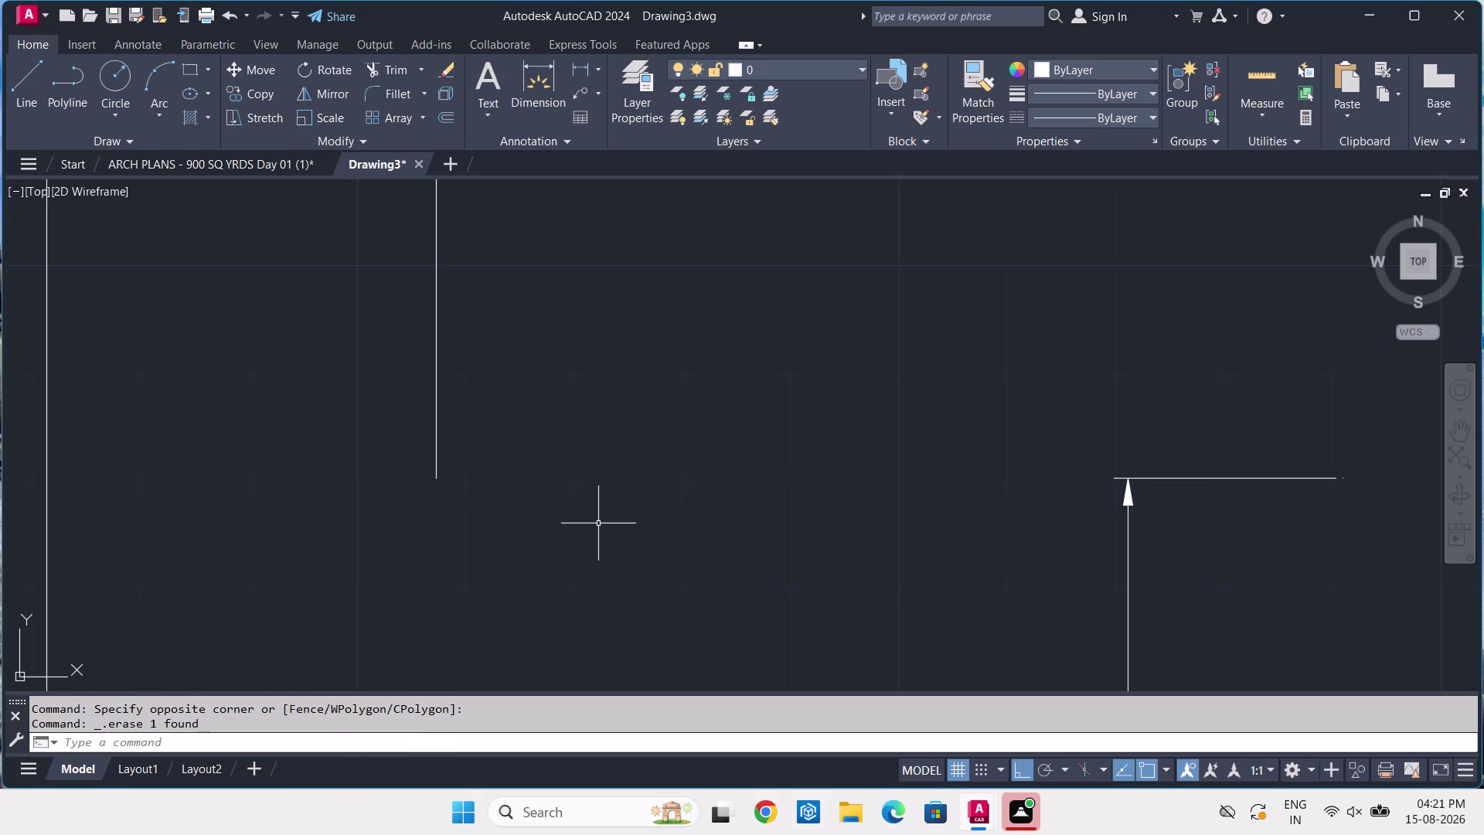
Draw a horizontal line from the left vertical's bottom to above the right vertical.
key(l)
key(space)
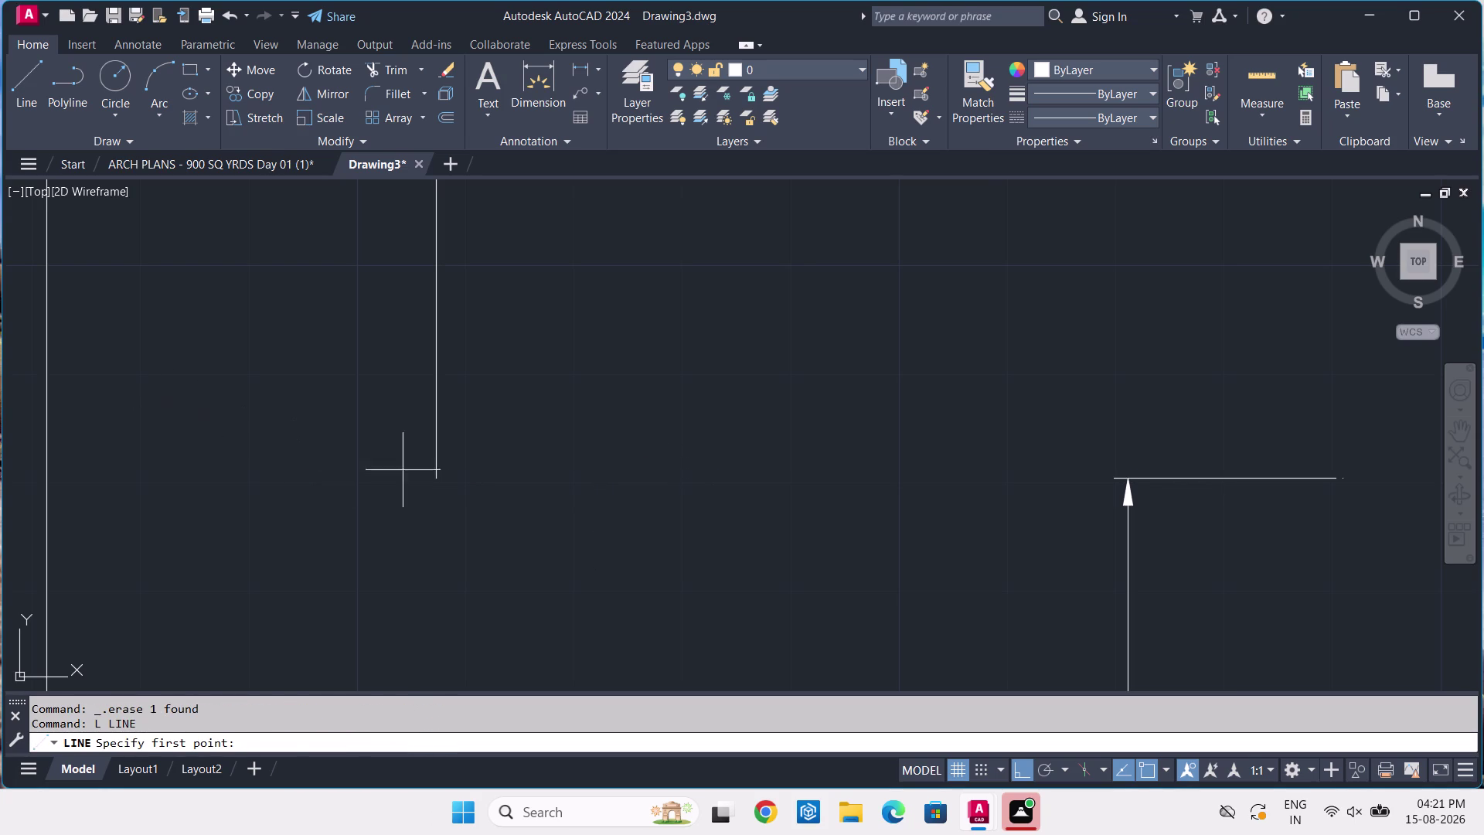
click(433, 479)
middle_drag(1230, 454, 839, 458)
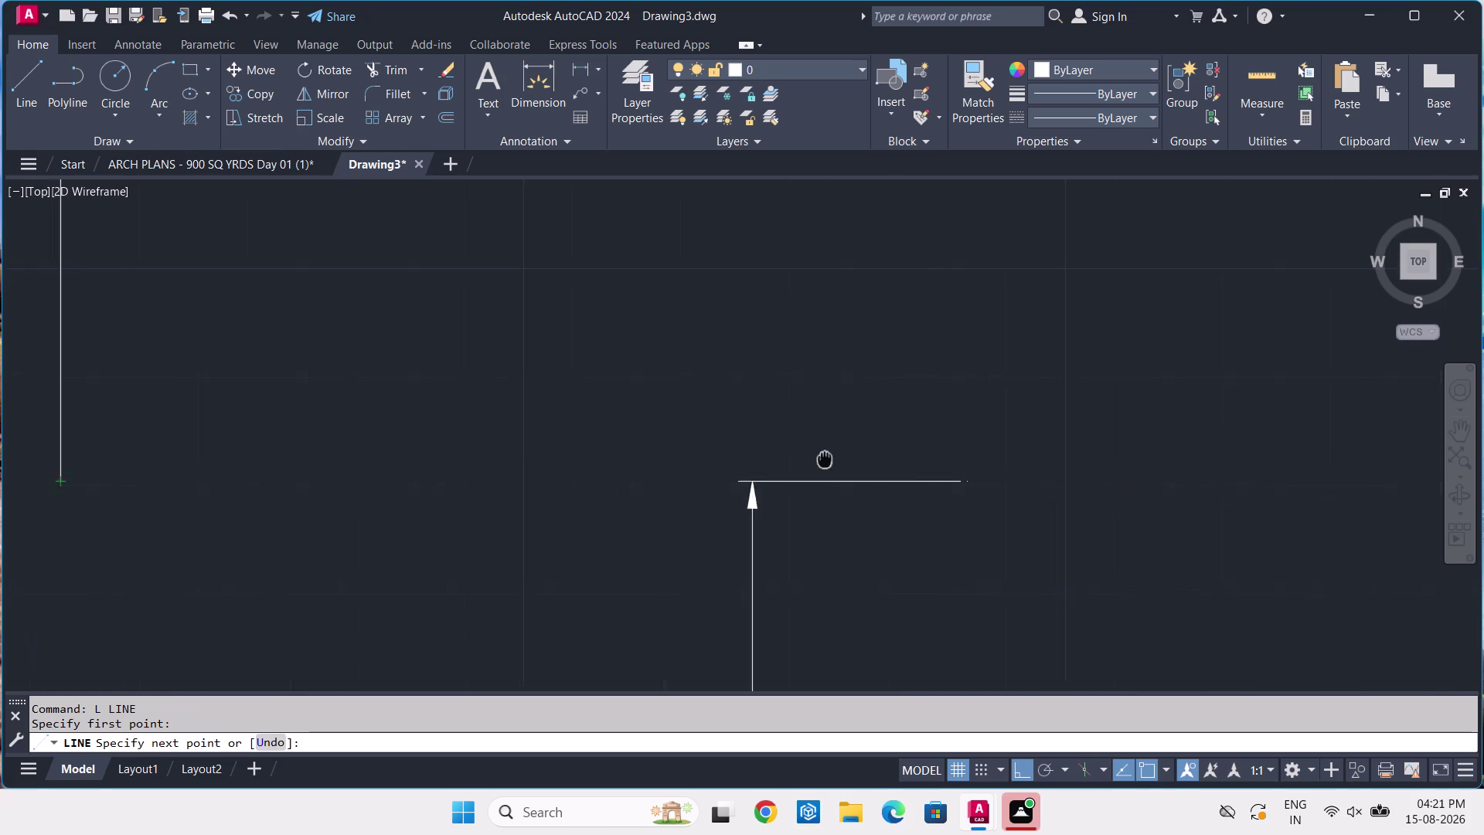
middle_drag(839, 457, 608, 455)
scroll(down, 3)
scroll(down, 3)
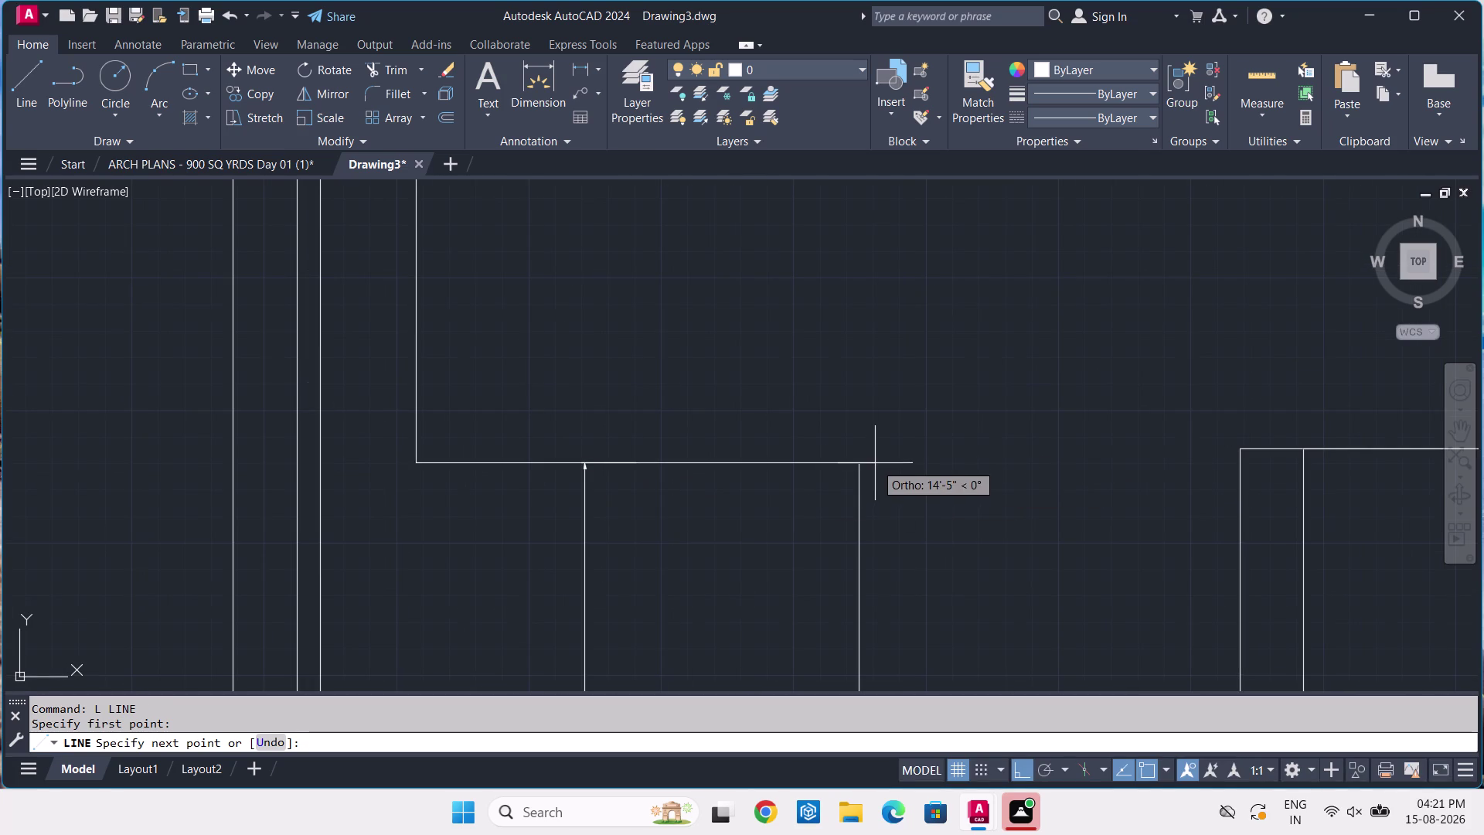
scroll(up, 3)
scroll(up, 3)
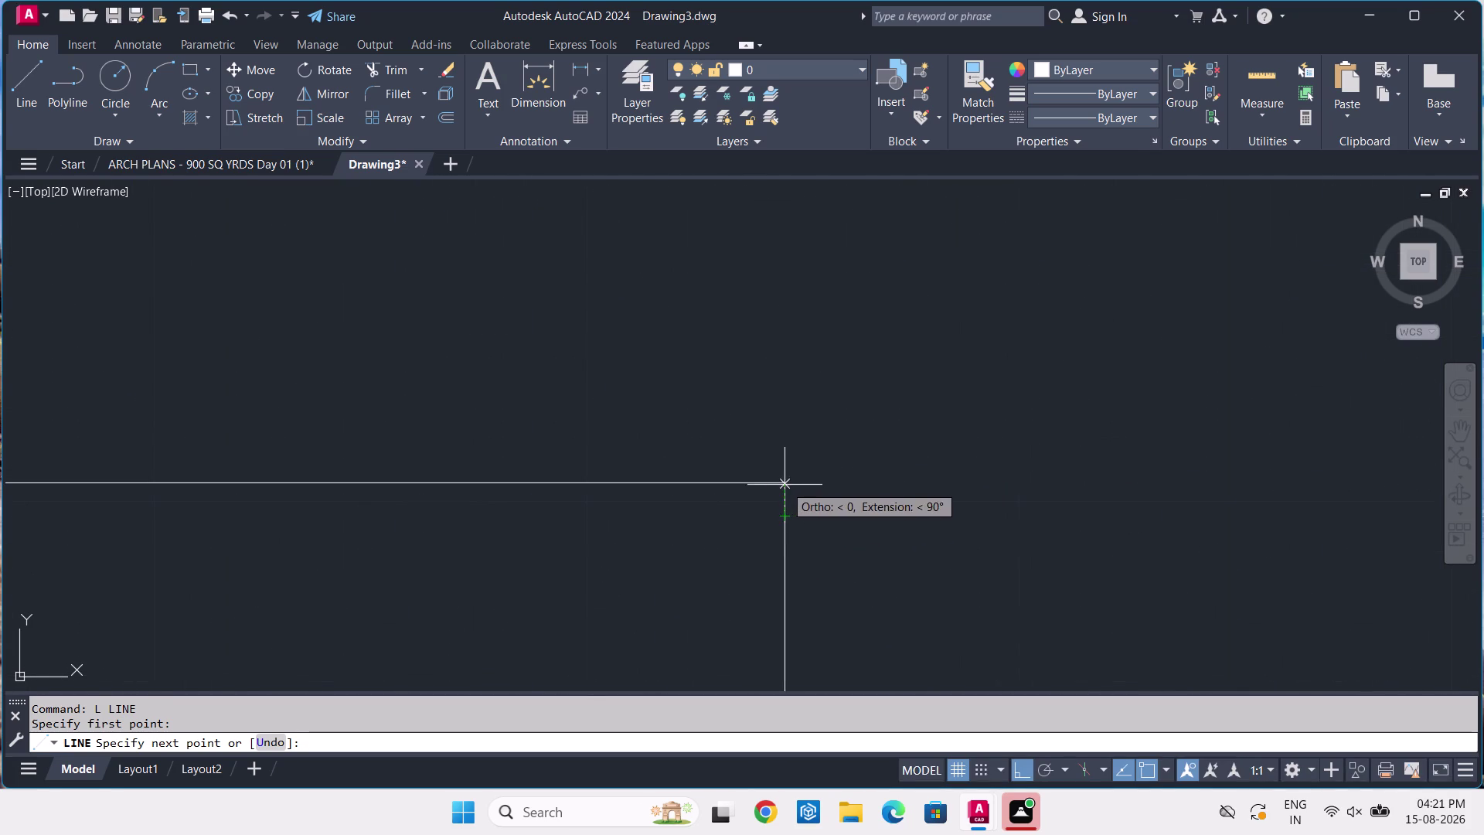
click(785, 484)
key(space)
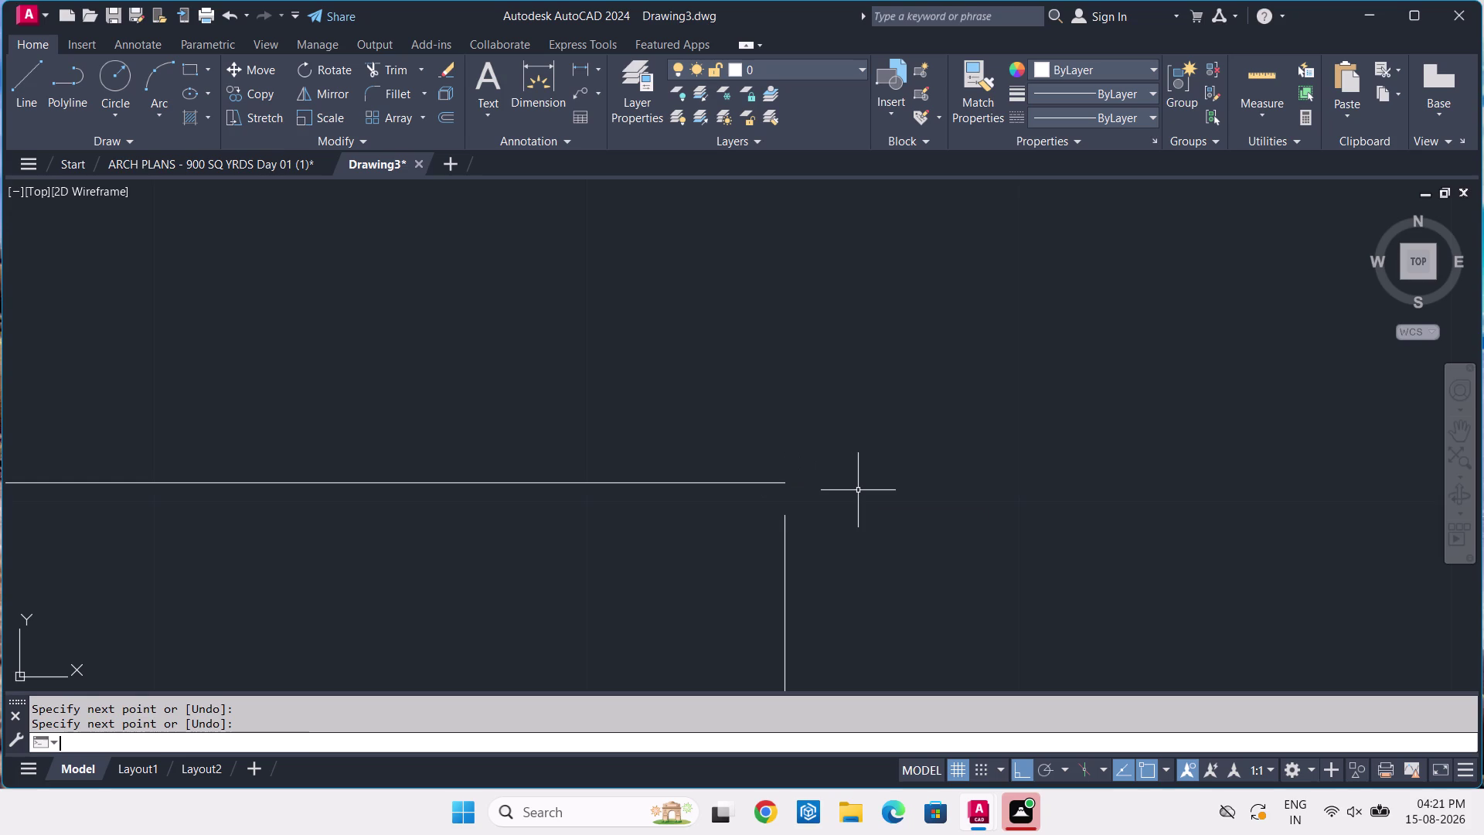
Extend the right vertical up to the new edge and erase the stray vertical line.
text(EX)
key(space)
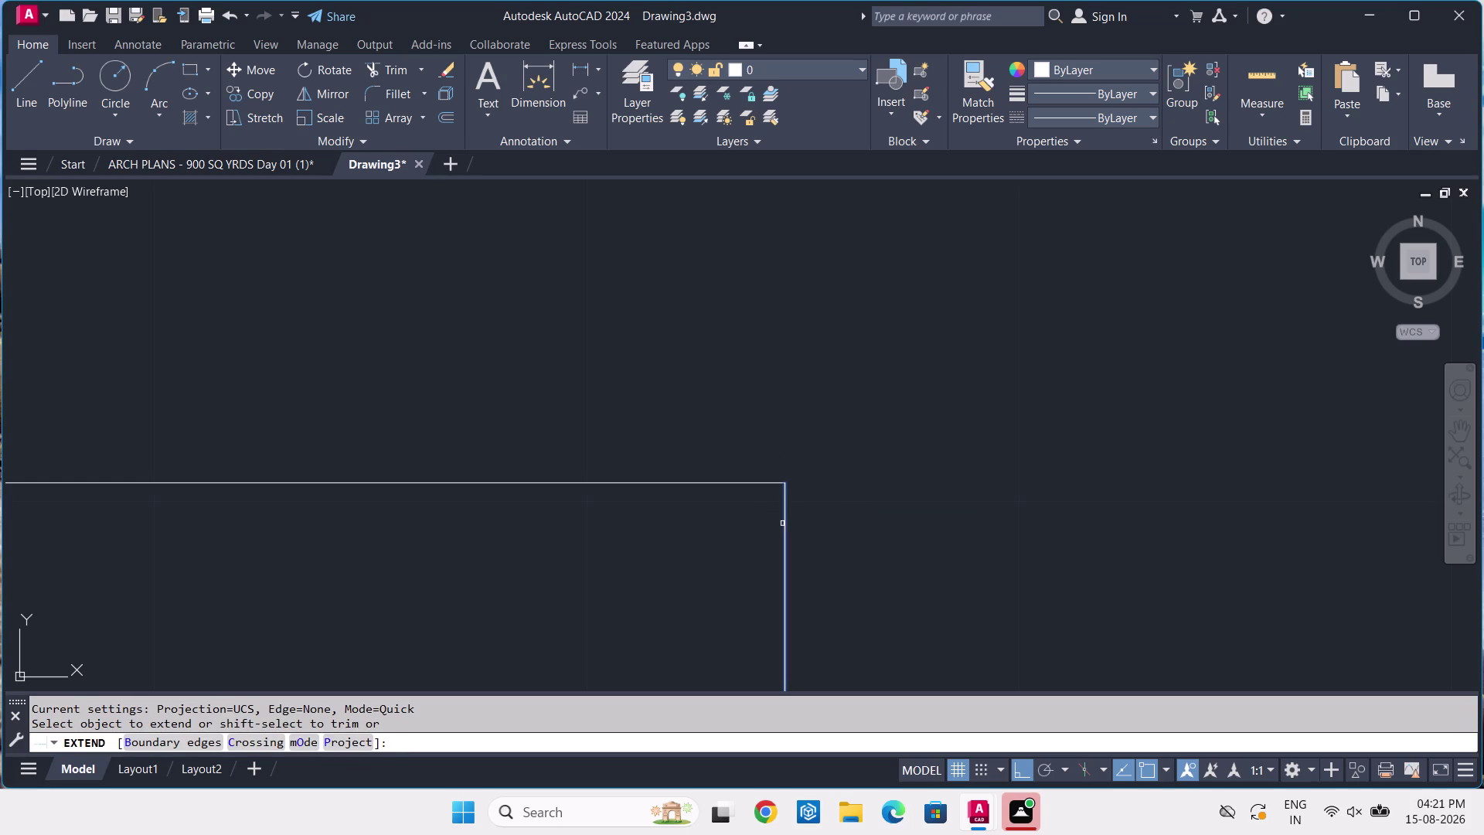
click(783, 524)
key(Return)
scroll(down, 3)
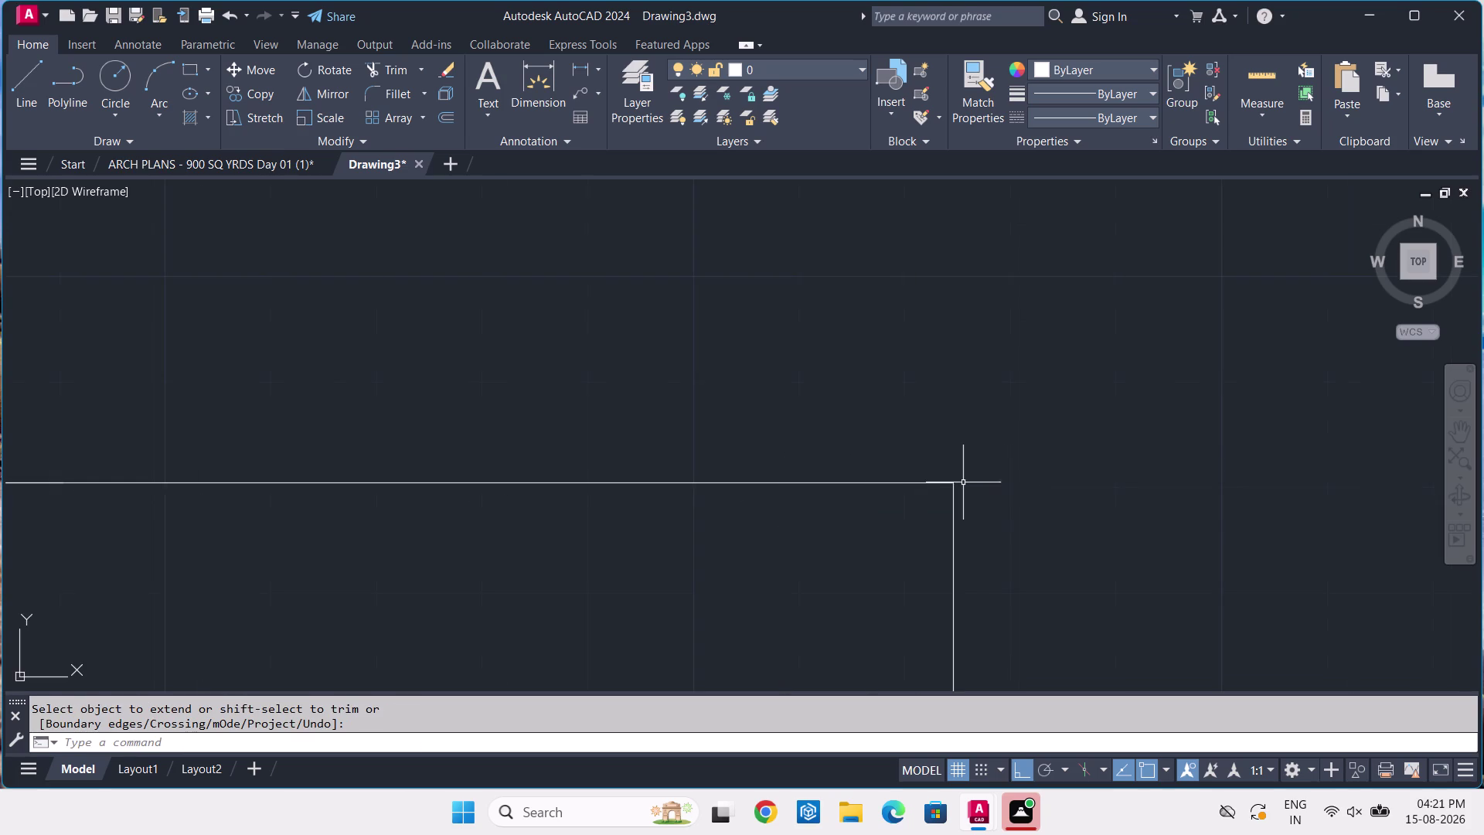
scroll(down, 3)
click(731, 509)
click(632, 535)
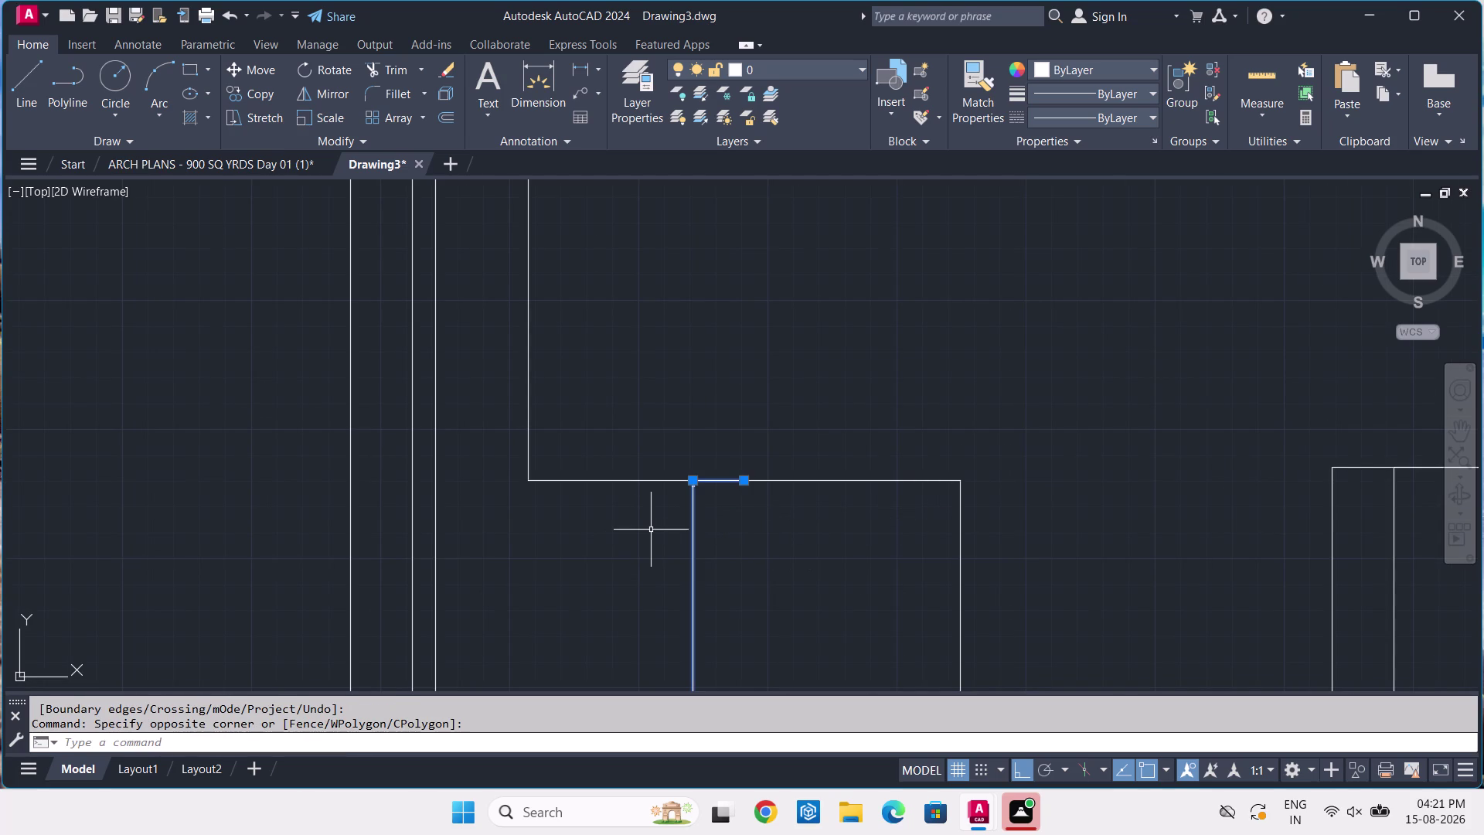
key(Delete)
Switch to the ARCH PLANS reference drawing and pan around it.
scroll(down, 3)
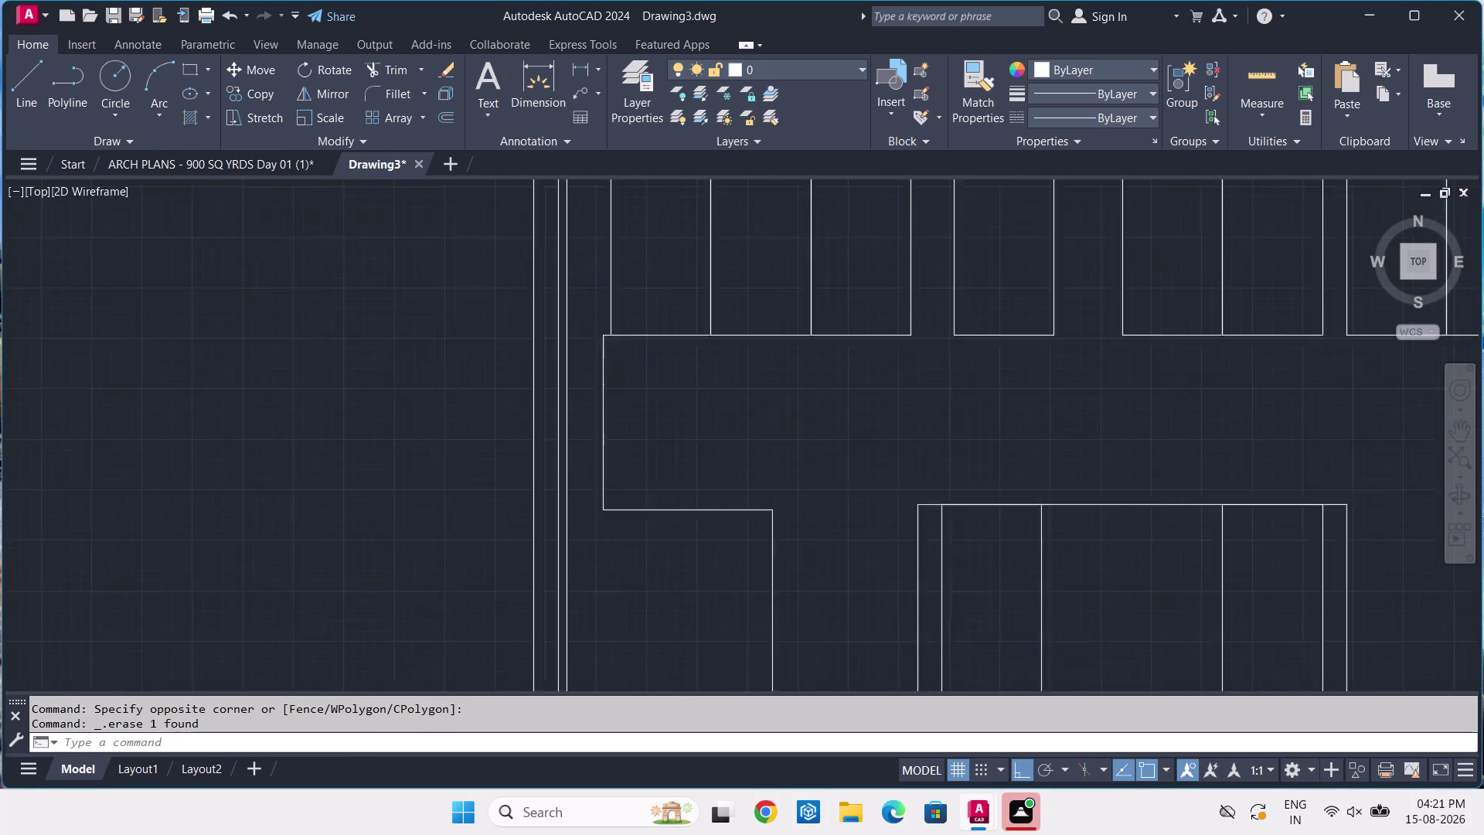
middle_drag(650, 529, 722, 327)
scroll(down, 3)
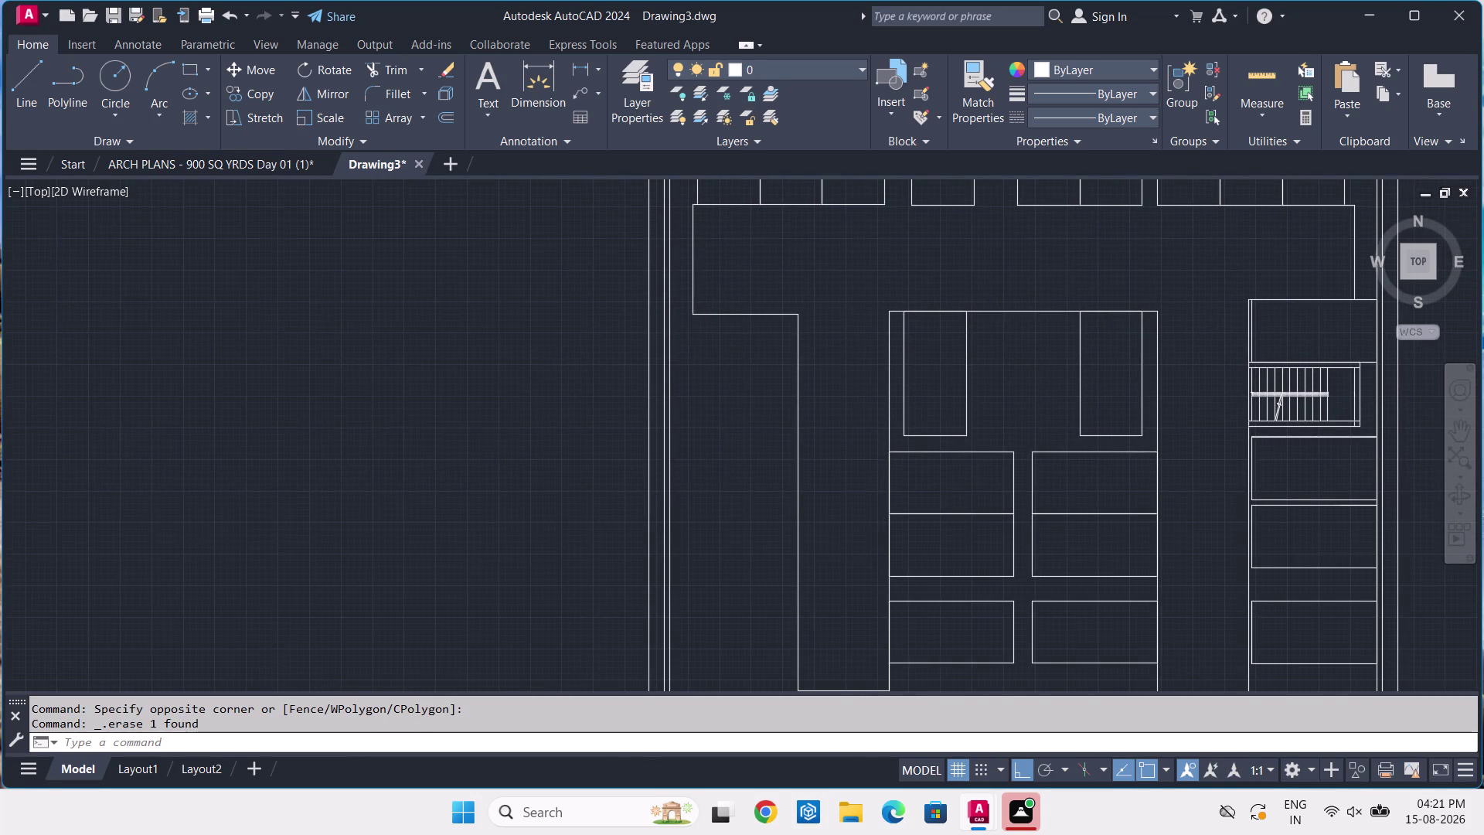
click(280, 159)
scroll(down, 3)
middle_drag(611, 454, 677, 324)
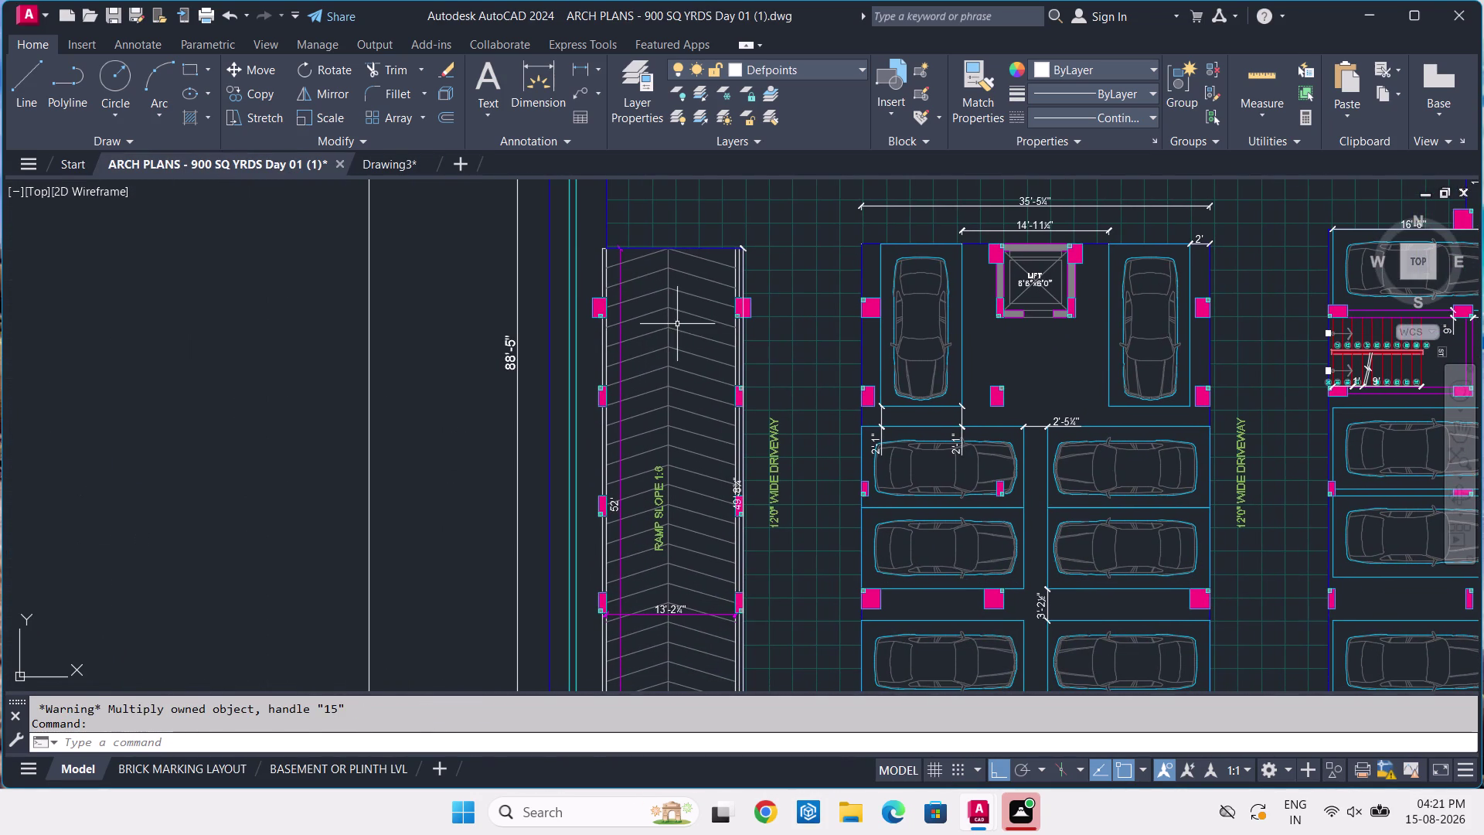
middle_drag(656, 402, 666, 304)
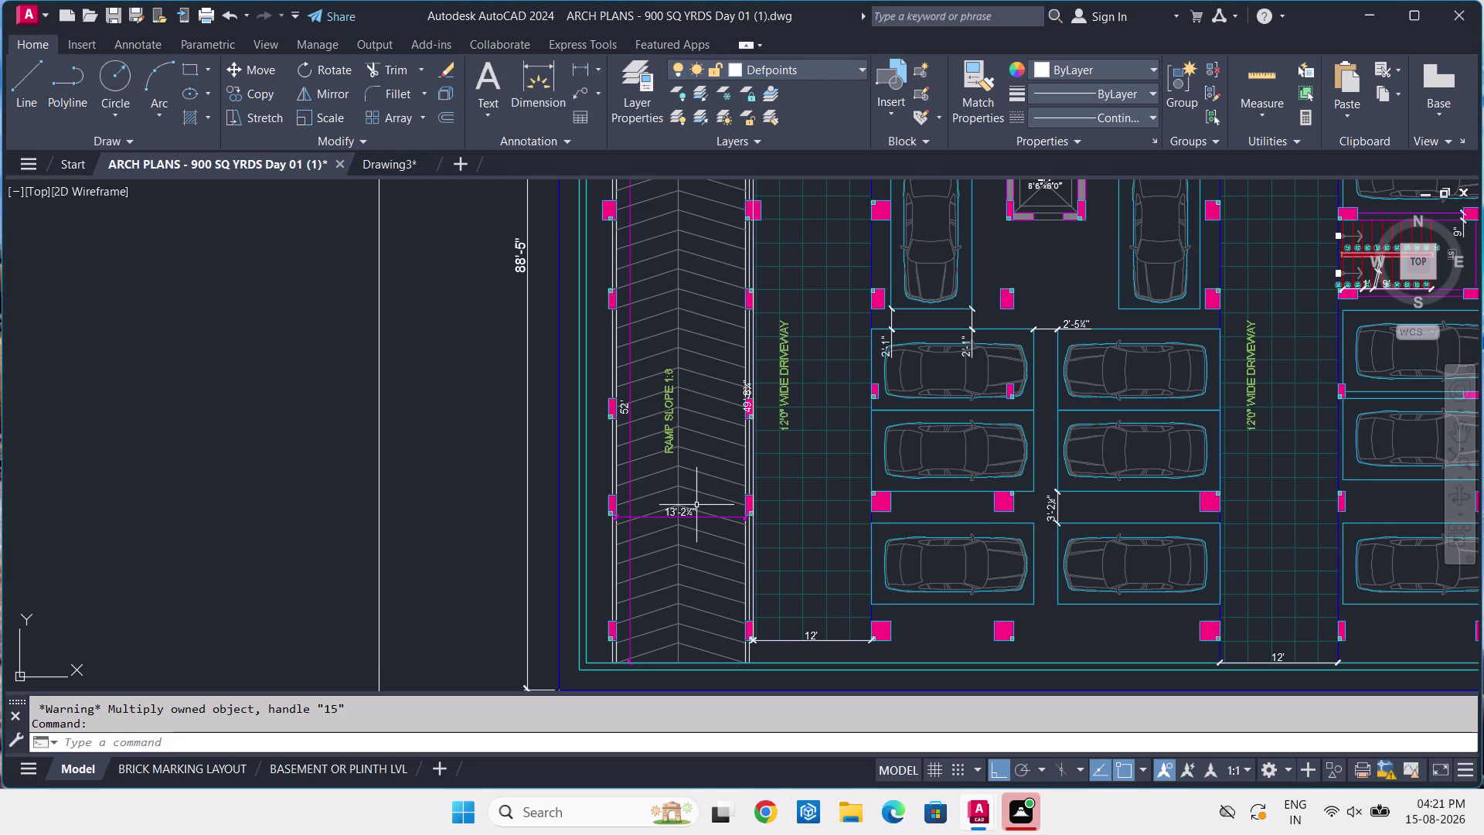
middle_drag(708, 504, 709, 452)
middle_drag(680, 486, 702, 436)
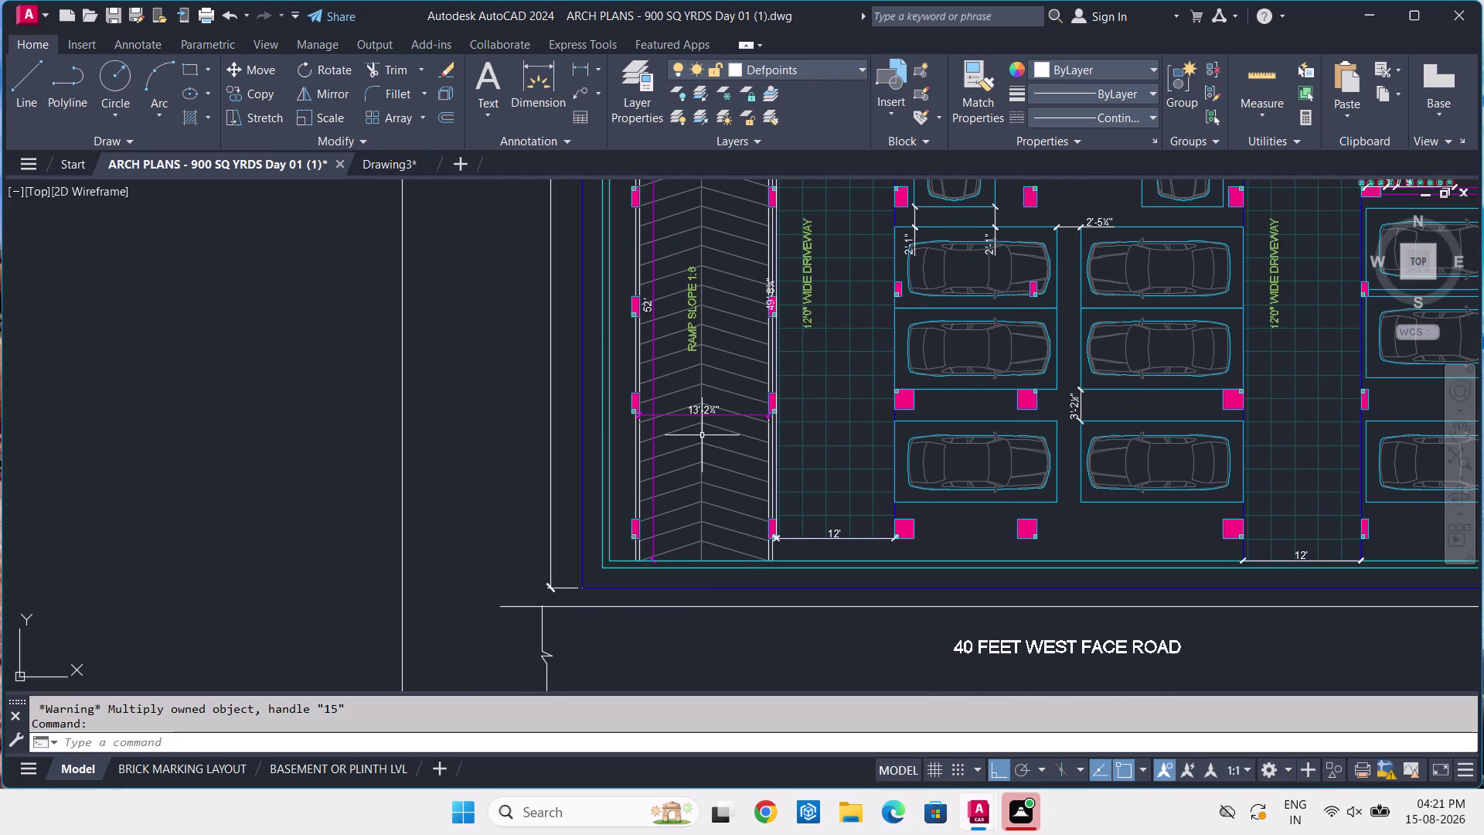
scroll(down, 3)
middle_drag(692, 411, 701, 471)
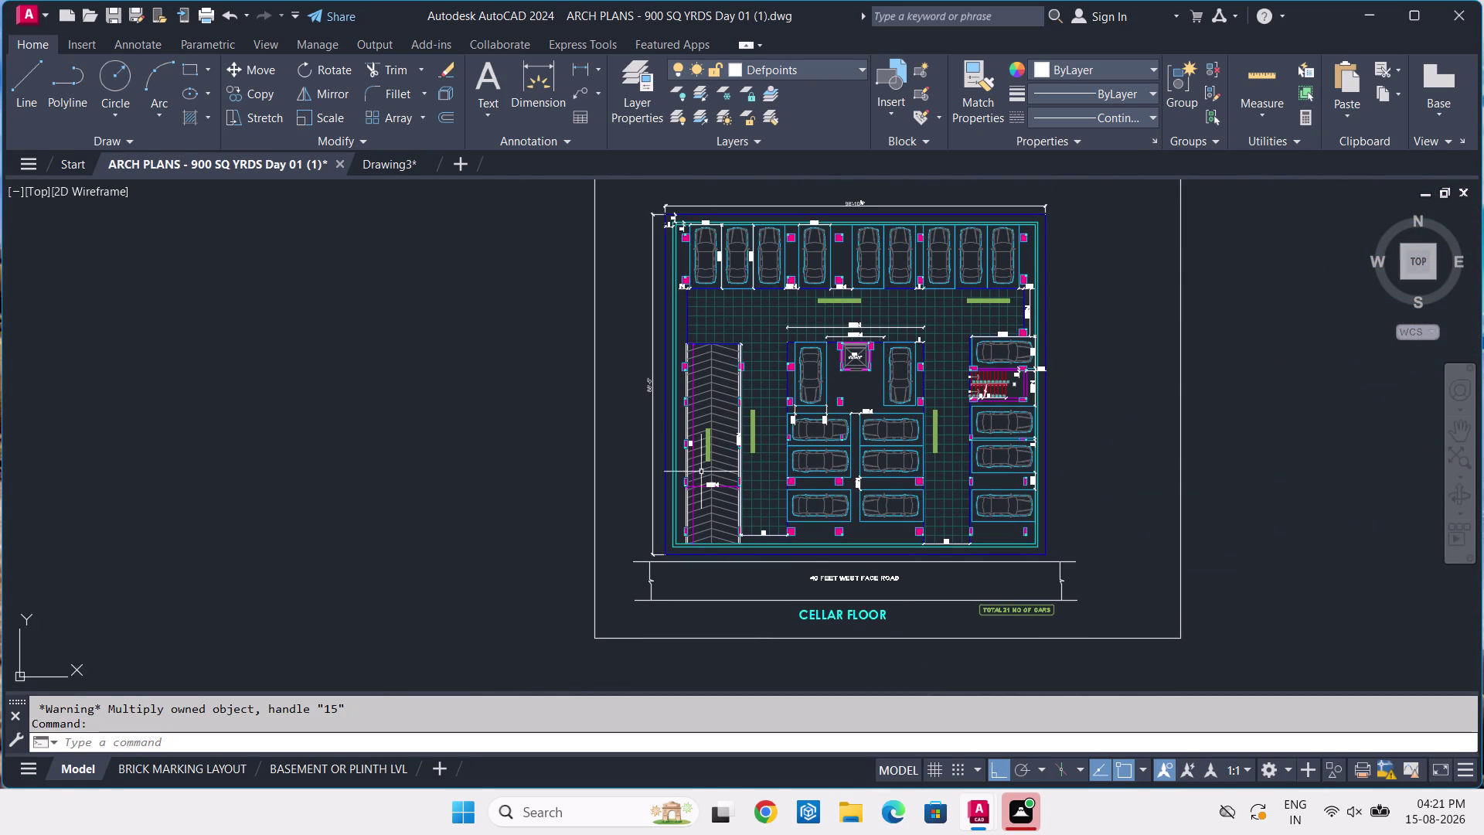
scroll(up, 3)
scroll(up, 3)
middle_drag(688, 544, 688, 521)
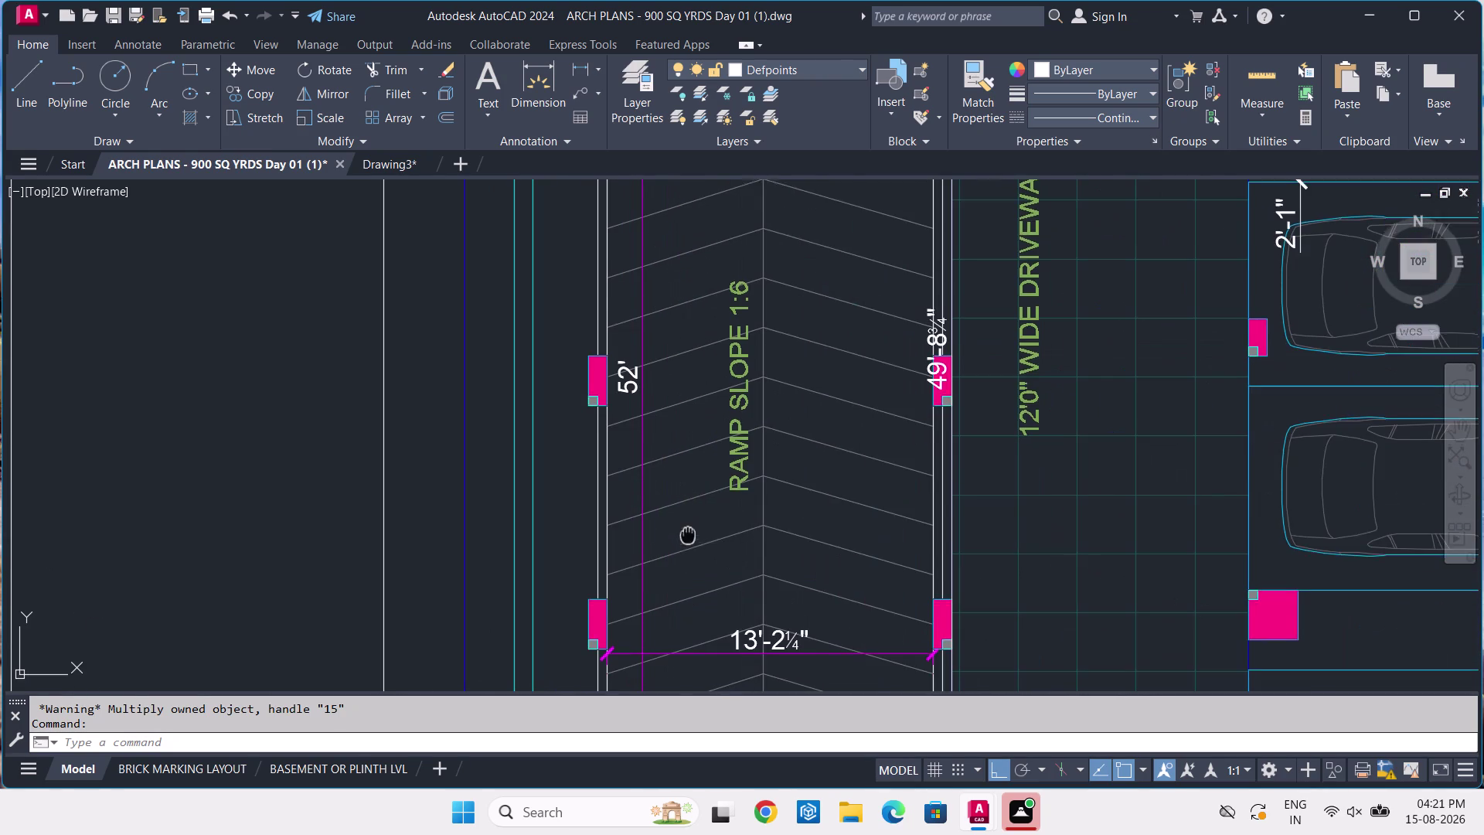
middle_drag(687, 521, 671, 442)
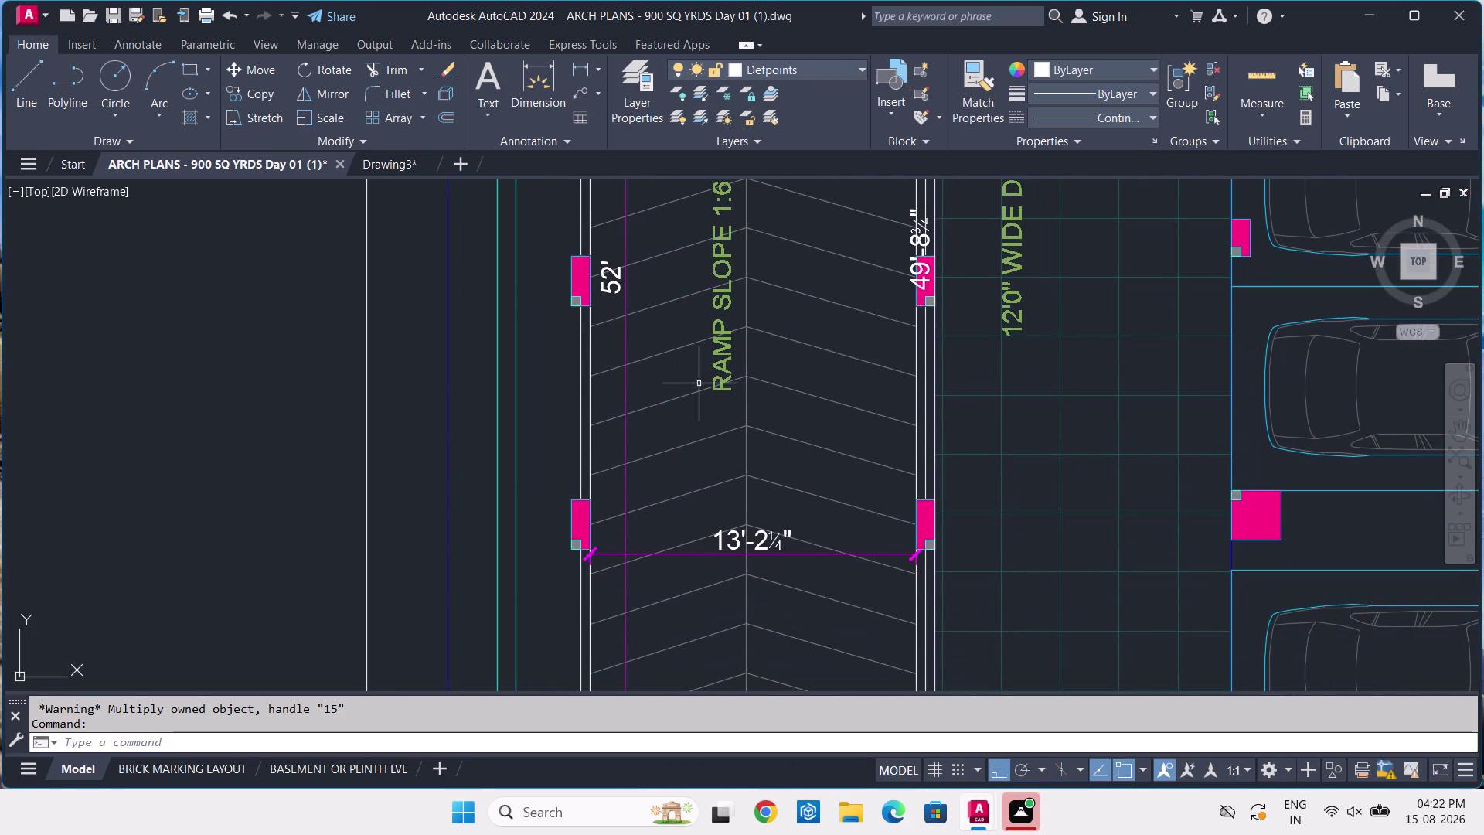
scroll(down, 3)
middle_drag(701, 383, 696, 504)
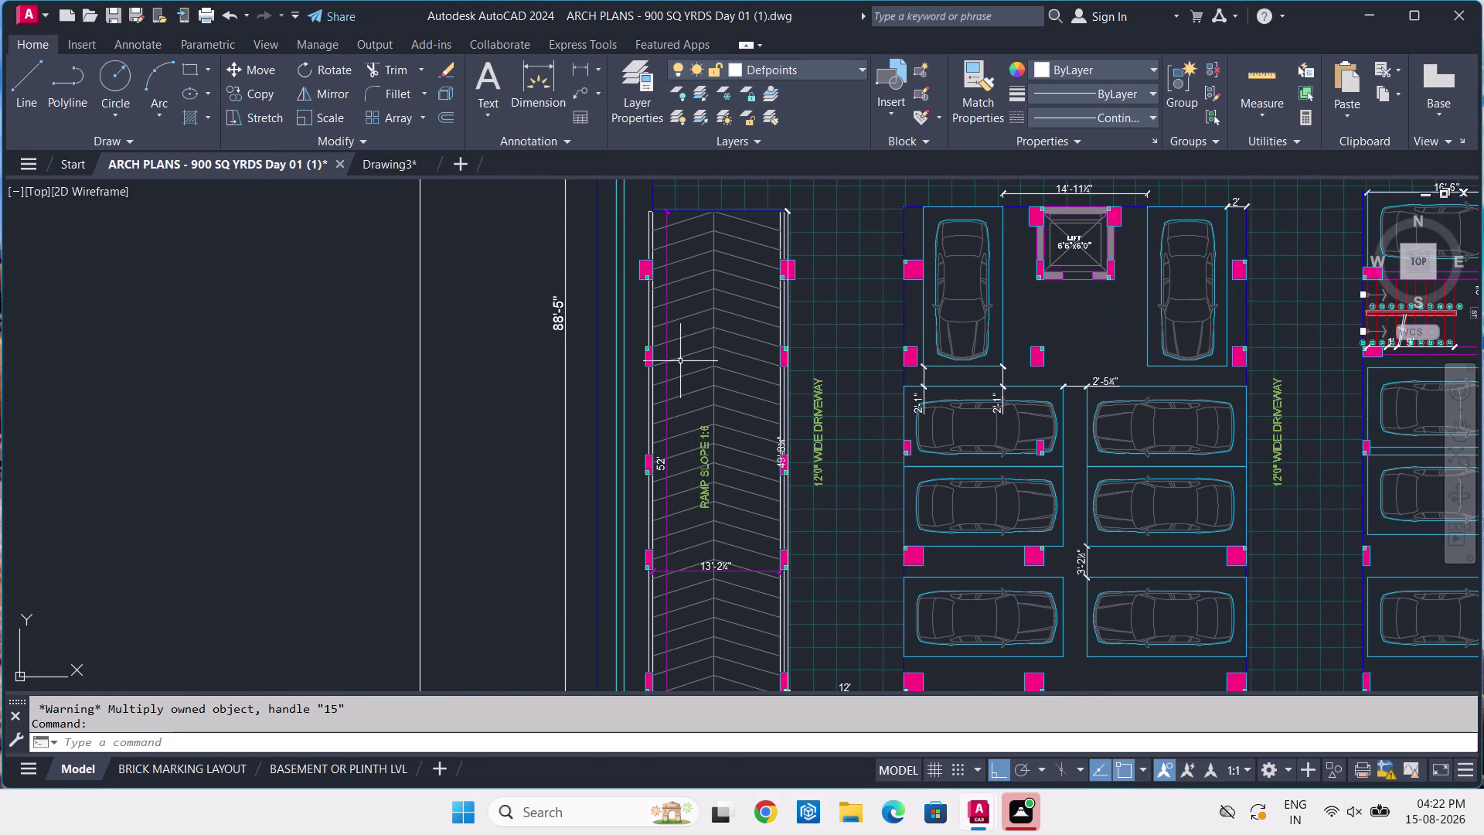
click(395, 166)
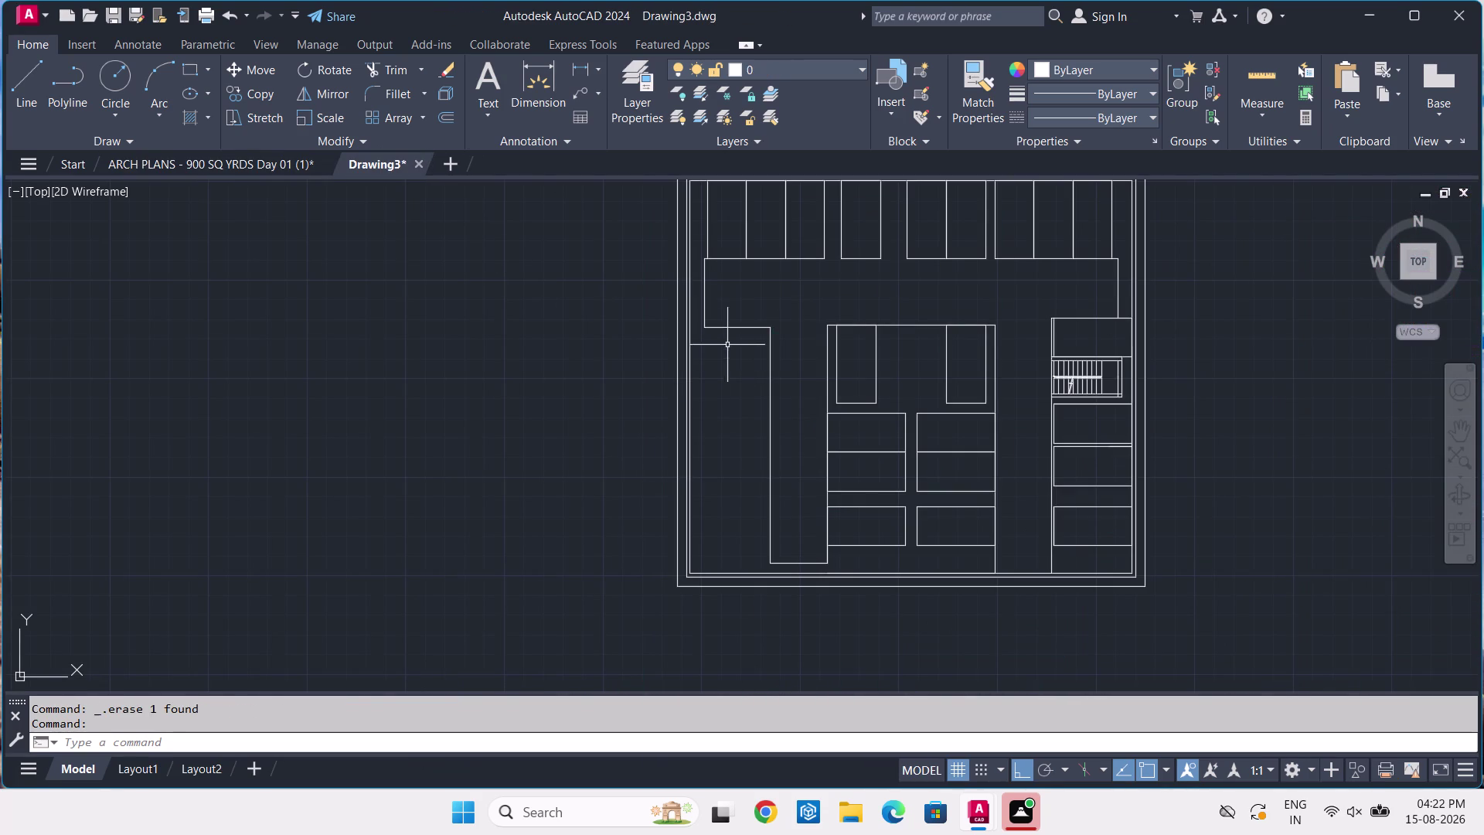
key(l)
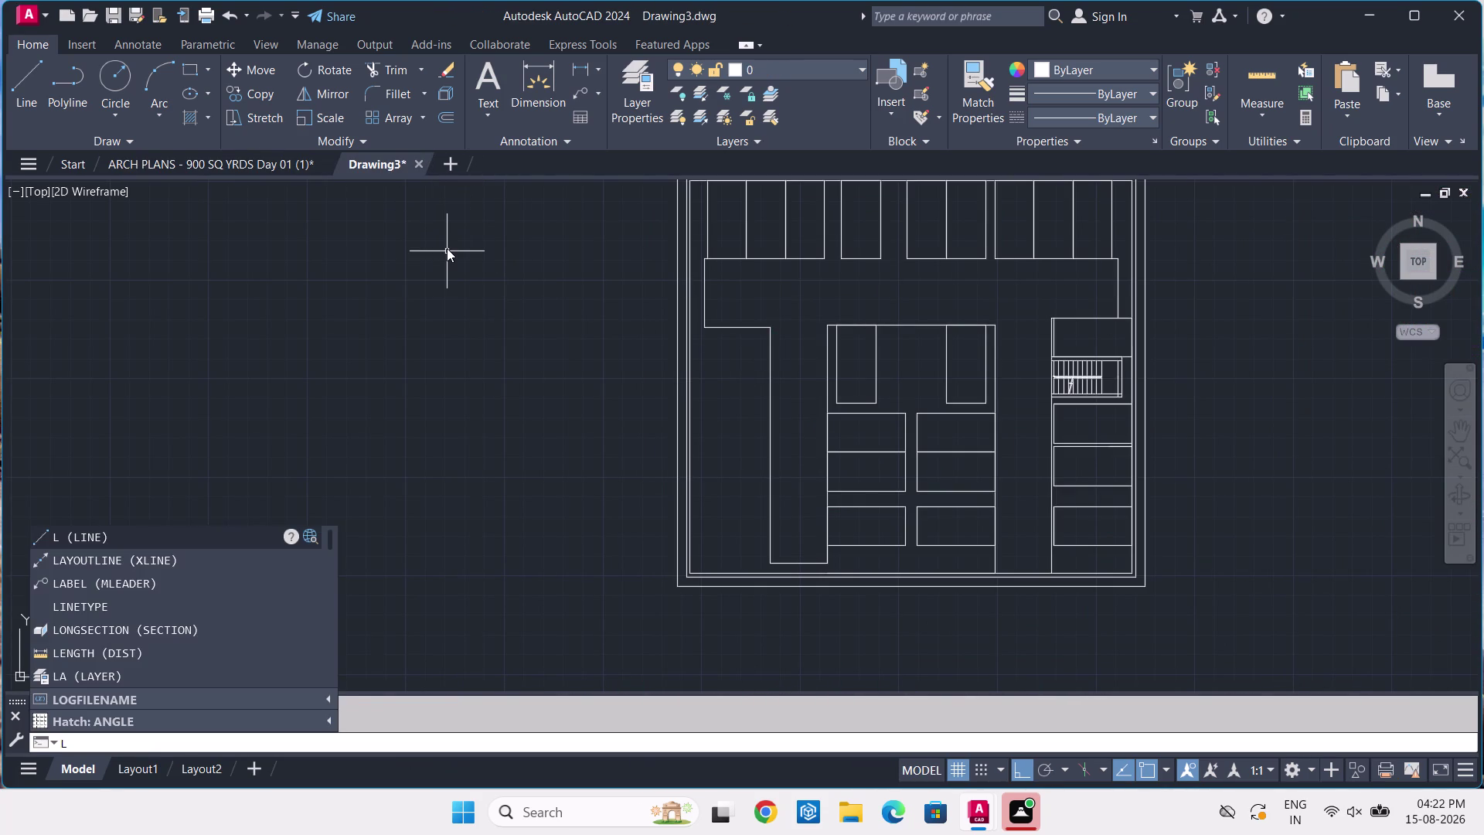
key(Escape)
click(291, 170)
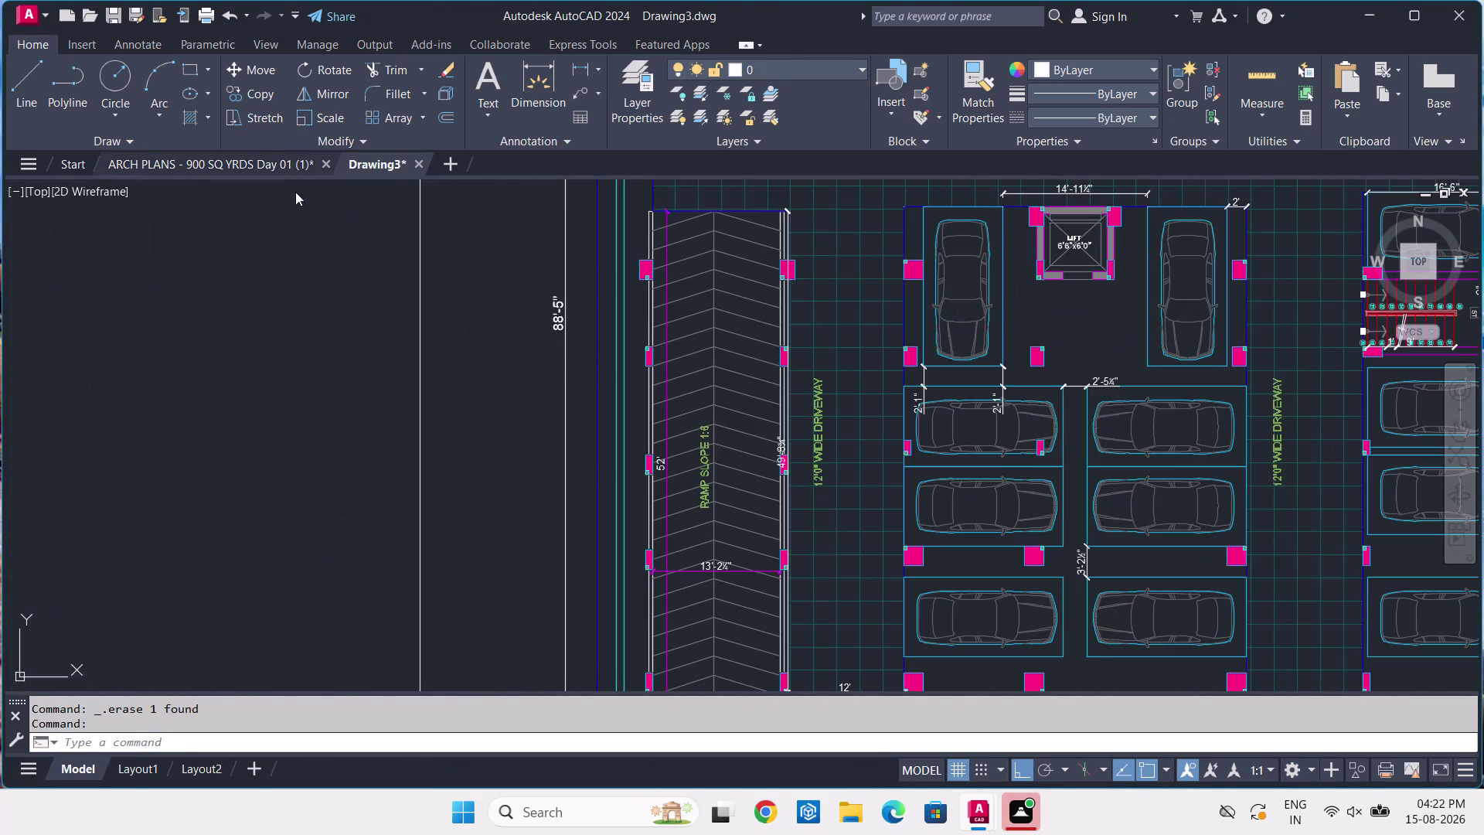
scroll(down, 3)
middle_drag(727, 555, 701, 421)
scroll(up, 3)
scroll(up, 3)
click(358, 169)
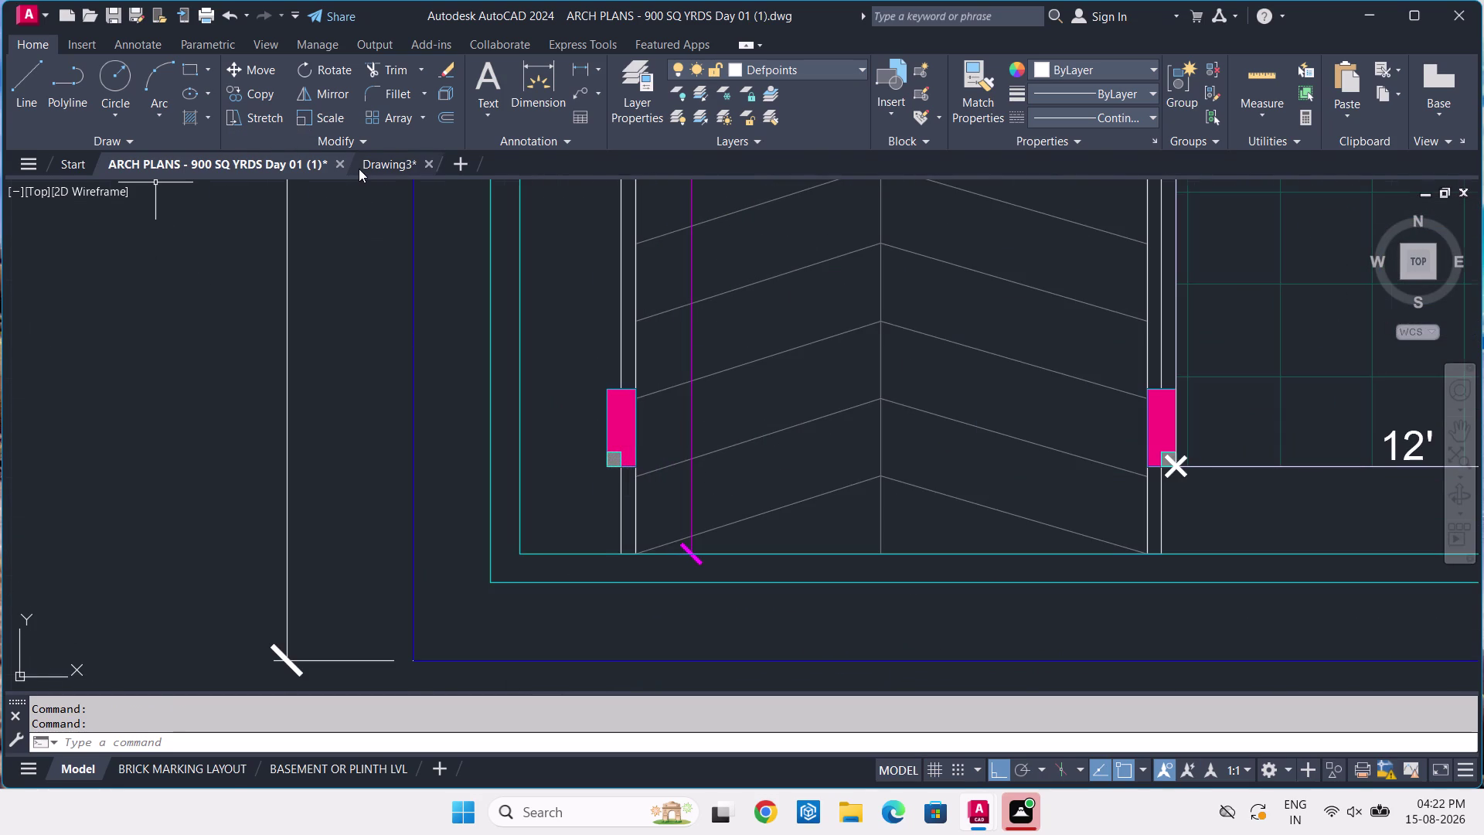
text(L)
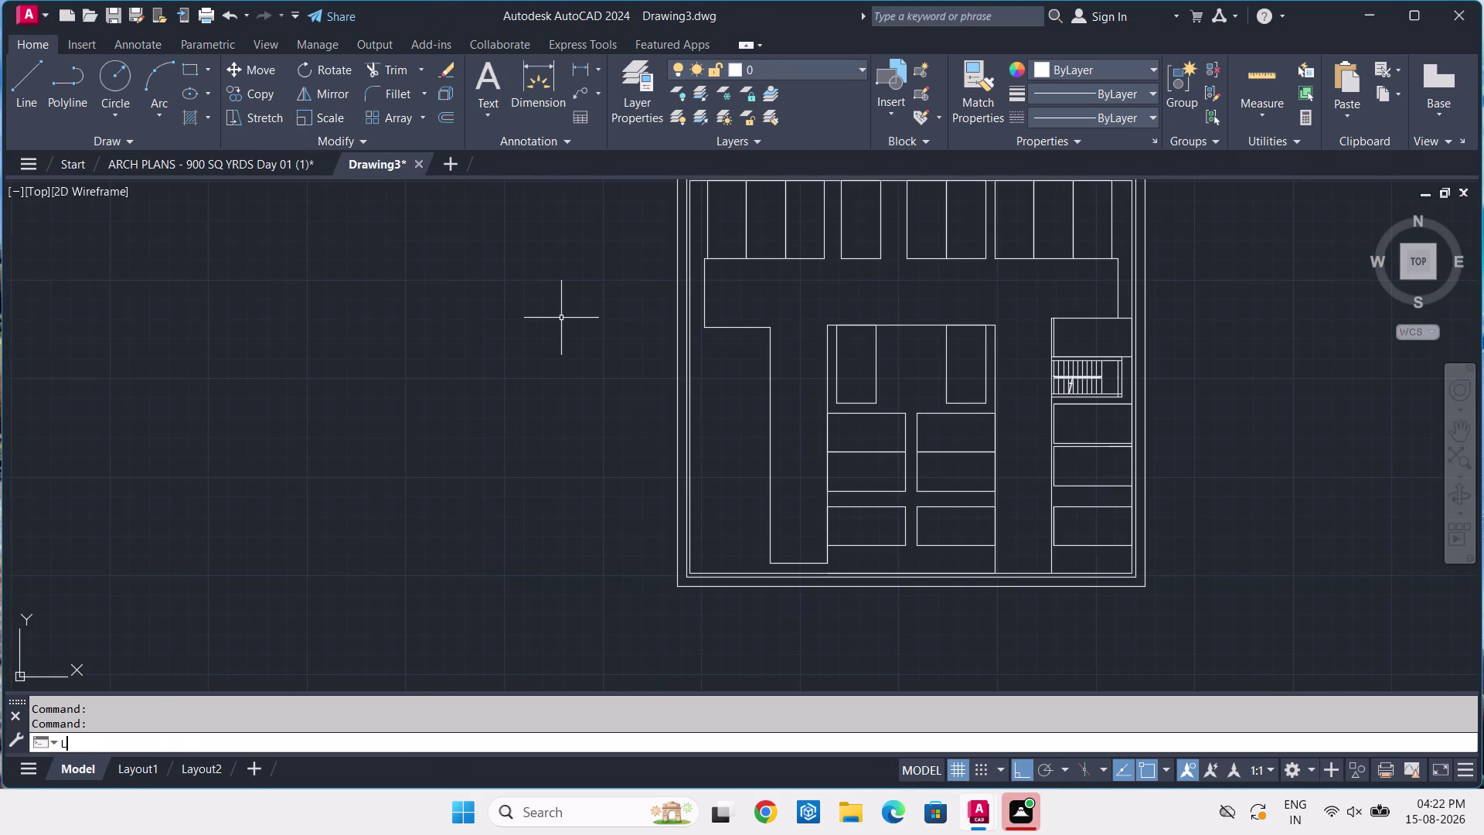
Draw a line from the upper edge down toward the bottom boundary.
key(space)
scroll(up, 3)
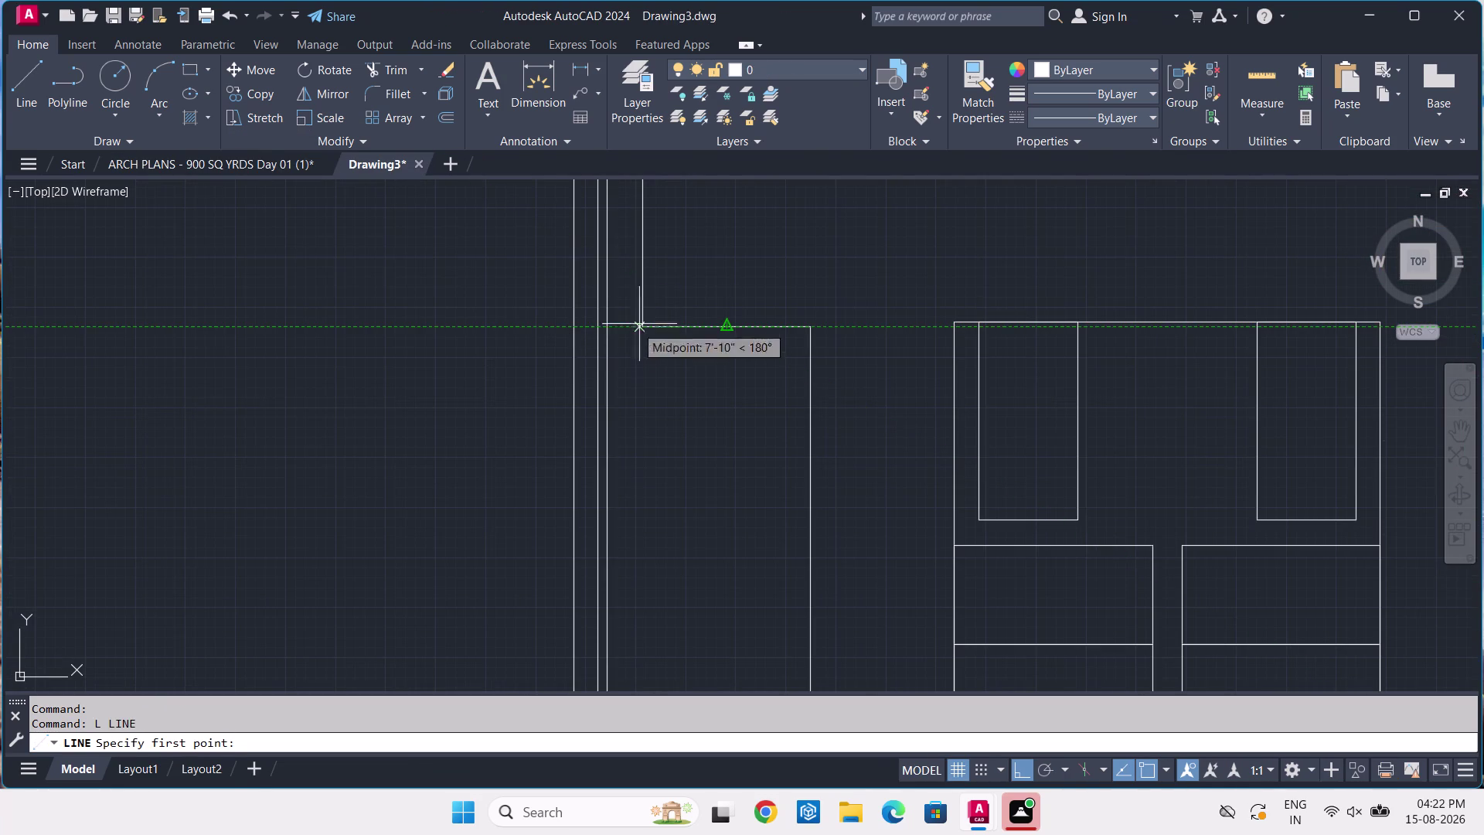
click(647, 326)
middle_drag(664, 604, 587, 380)
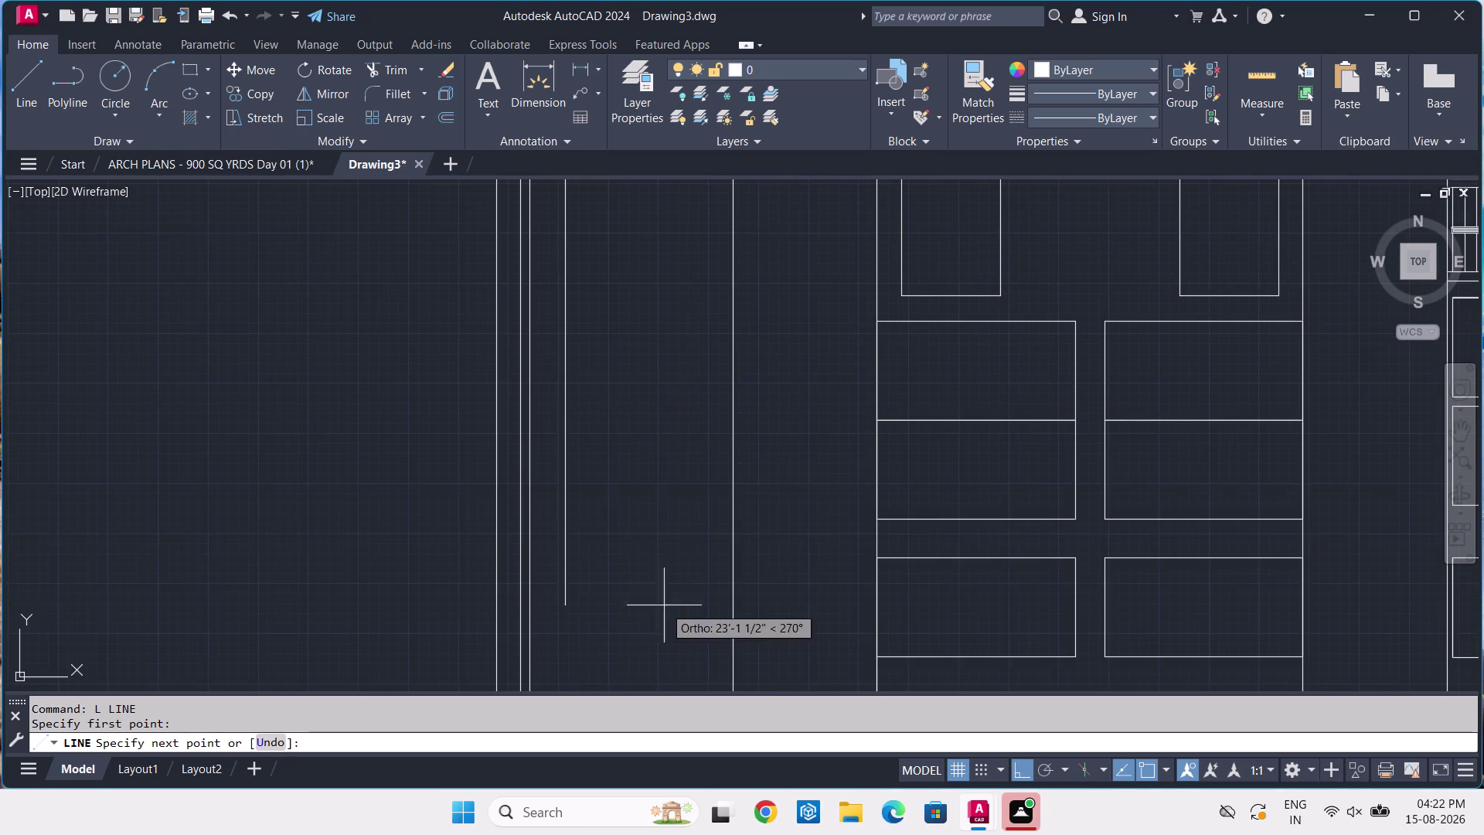
middle_drag(580, 603, 587, 408)
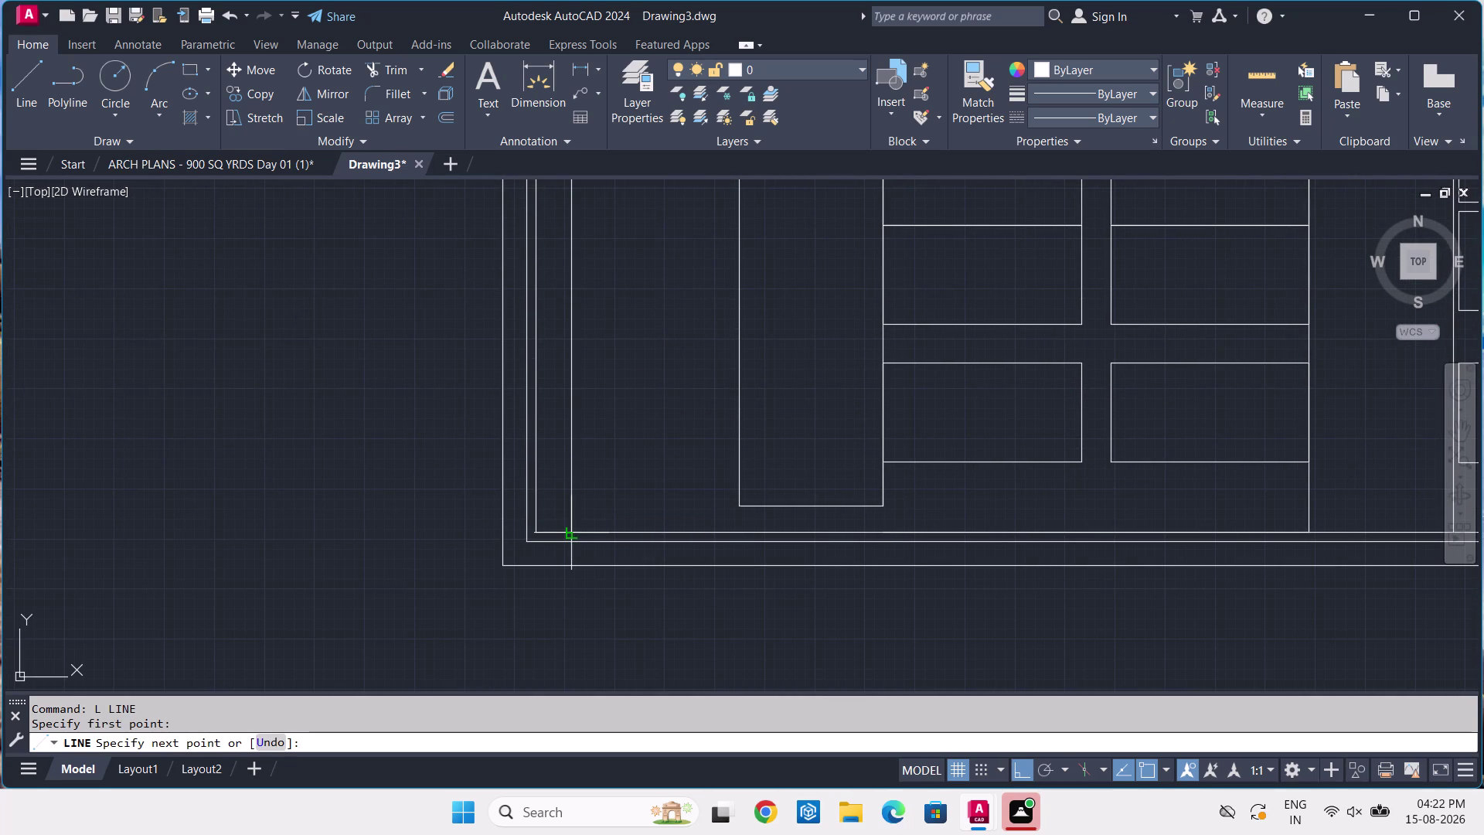
click(572, 529)
key(space)
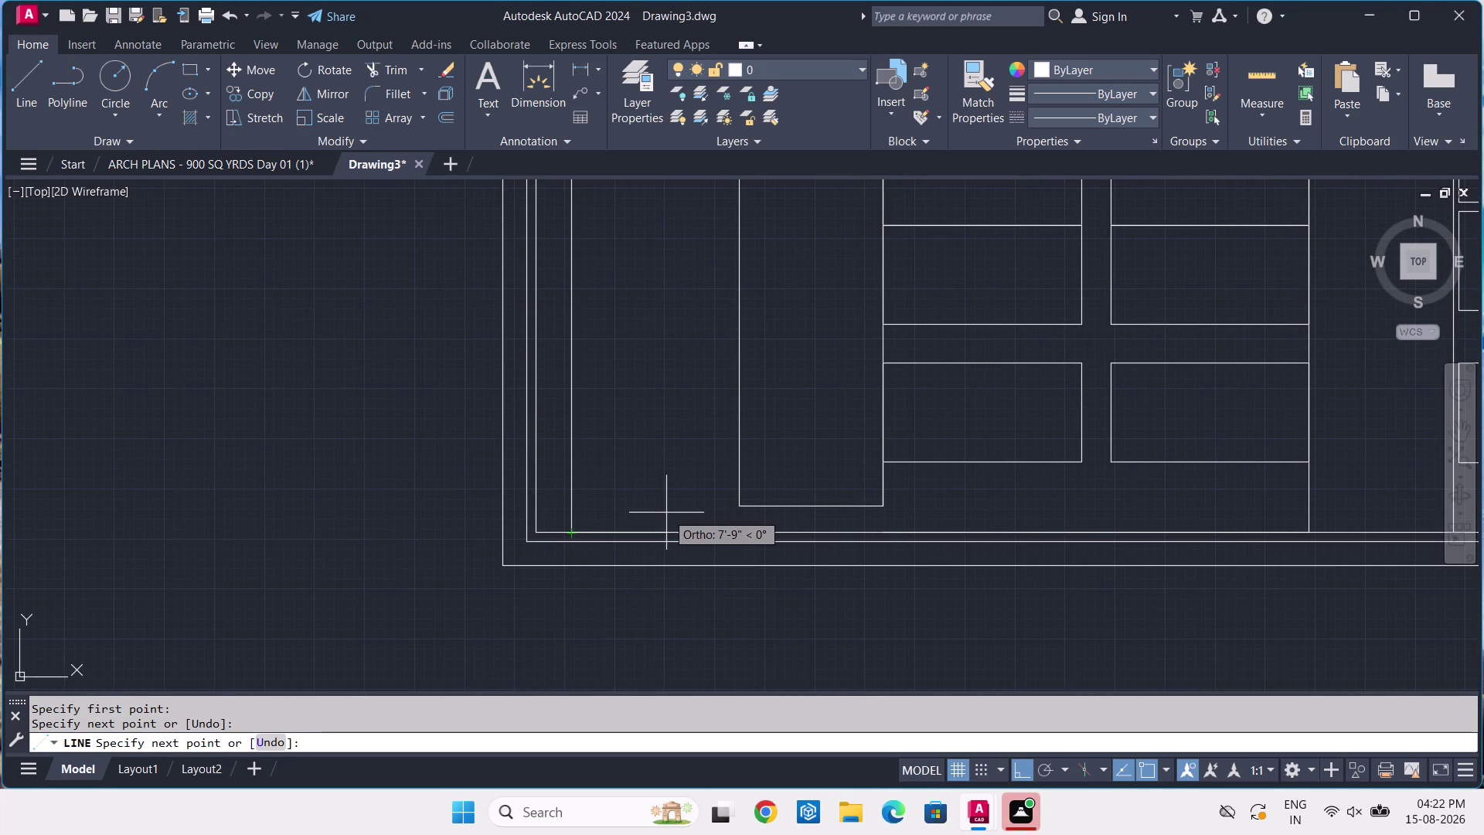
Start a line at the block's top-left corner, trying leftward offsets of 1'-2 then 9.
key(space)
middle_drag(643, 382, 577, 800)
scroll(up, 3)
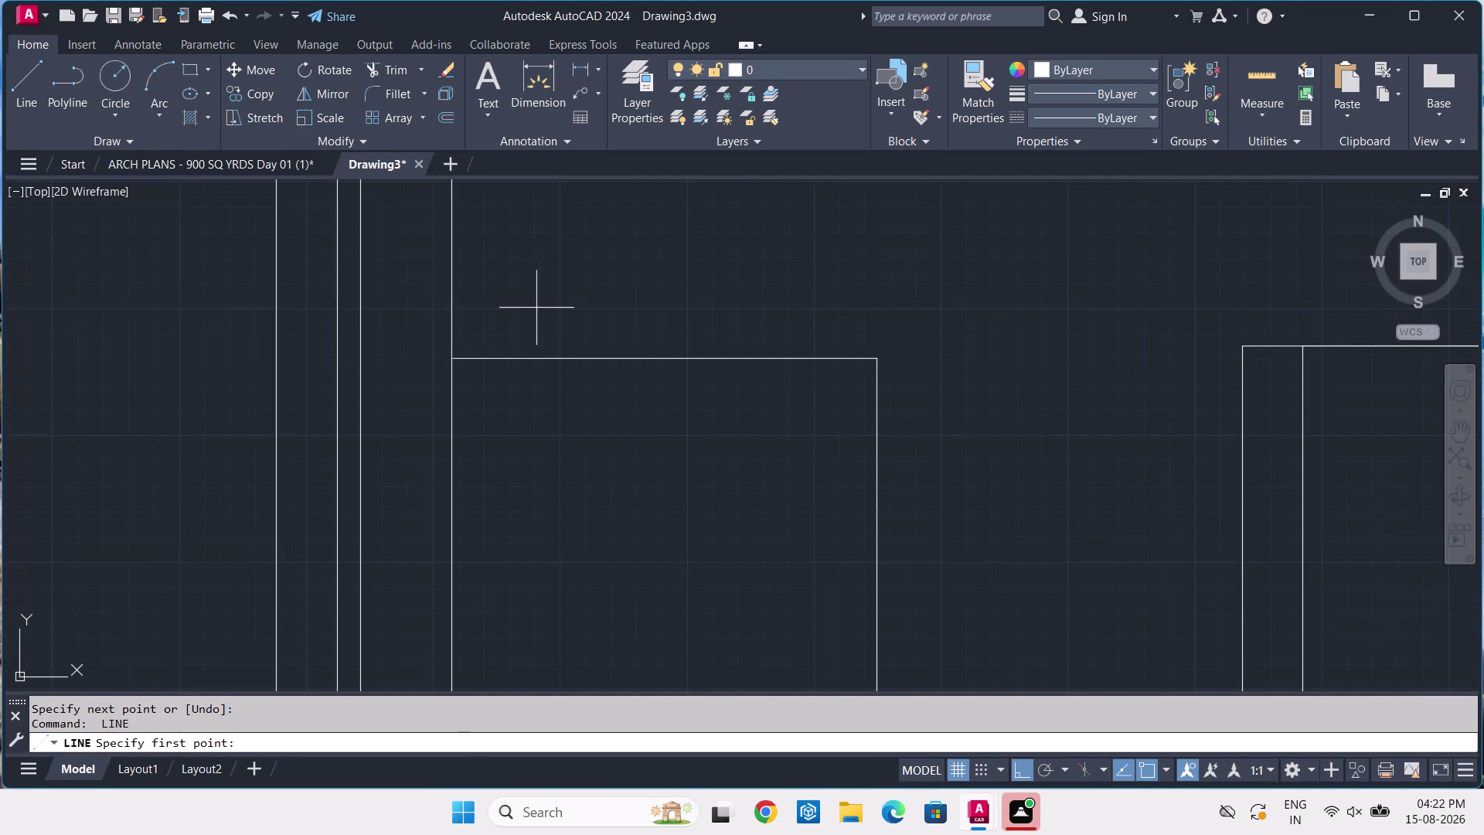
click(455, 358)
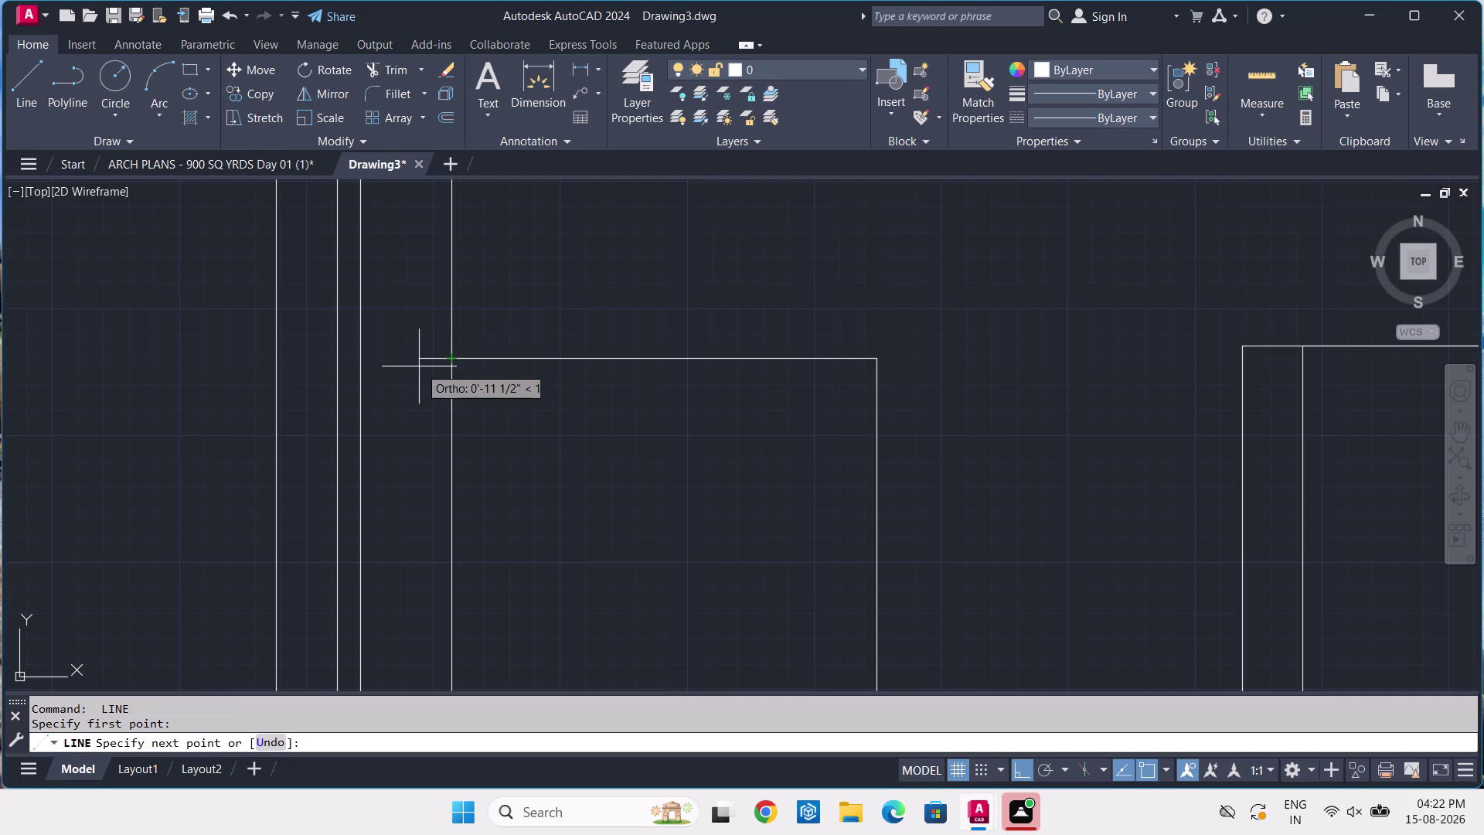
text(1')
text(-2)
key(Return)
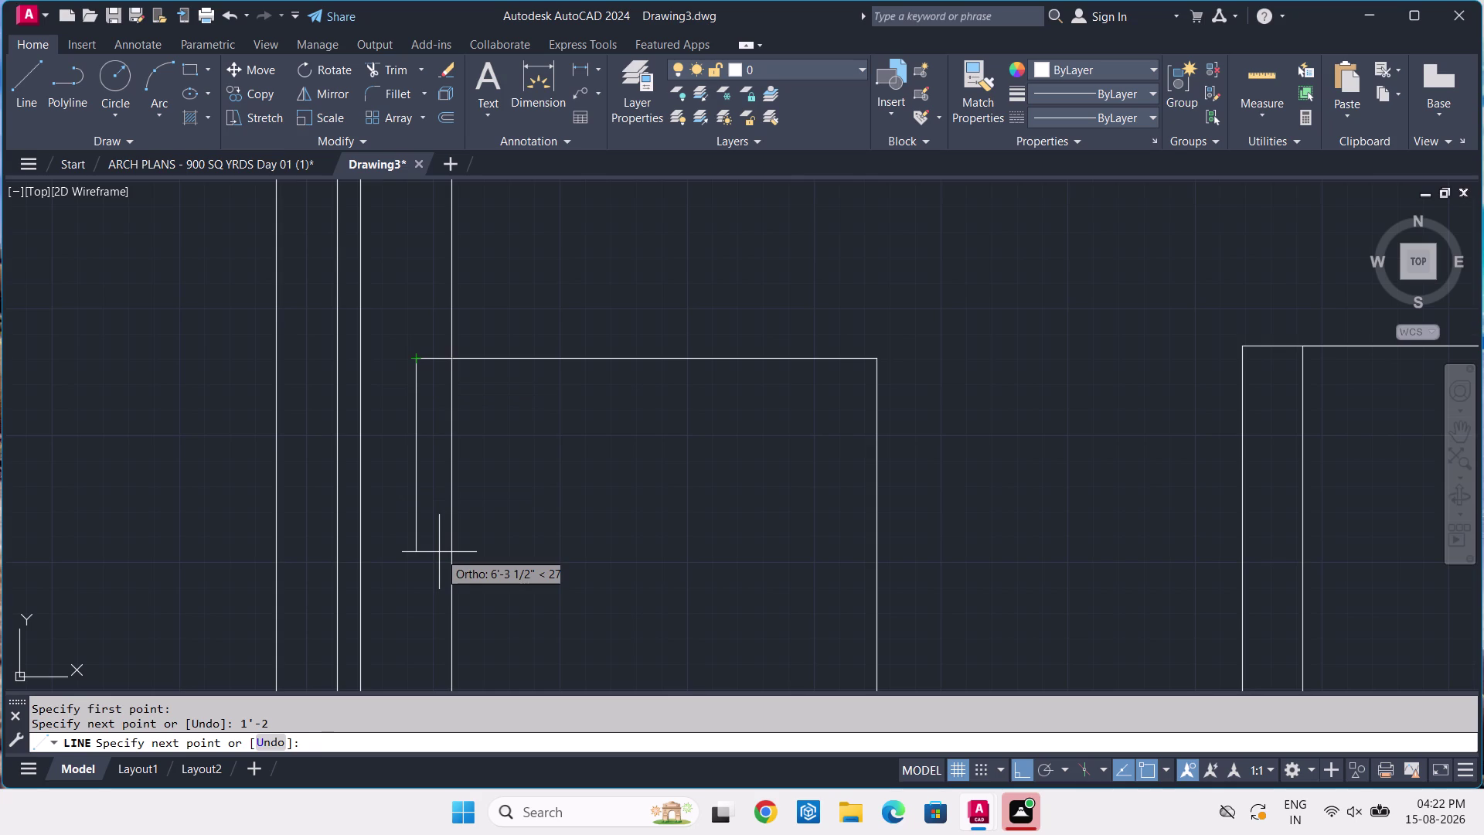
scroll(down, 3)
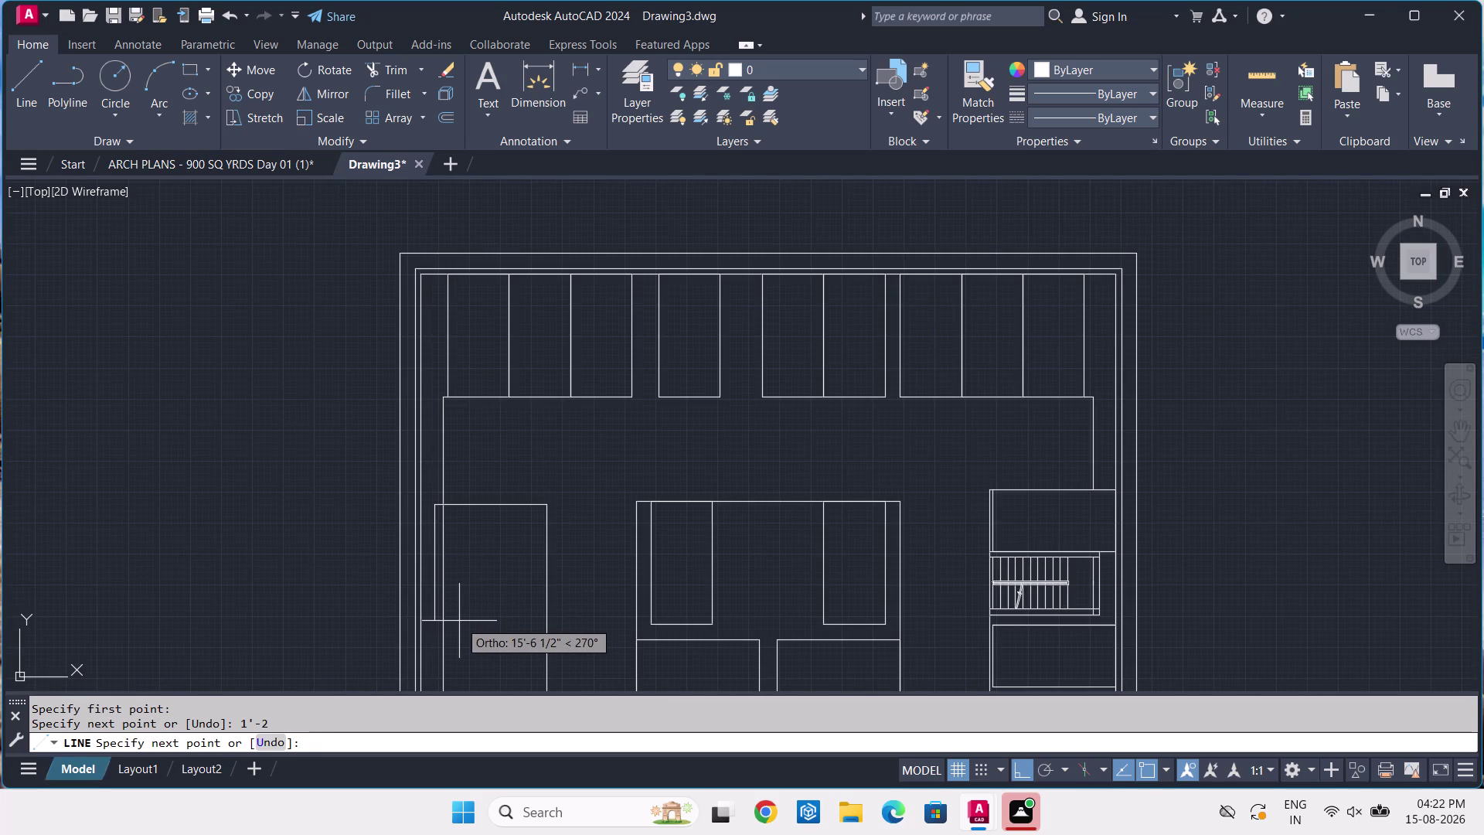
key(ctrl+z)
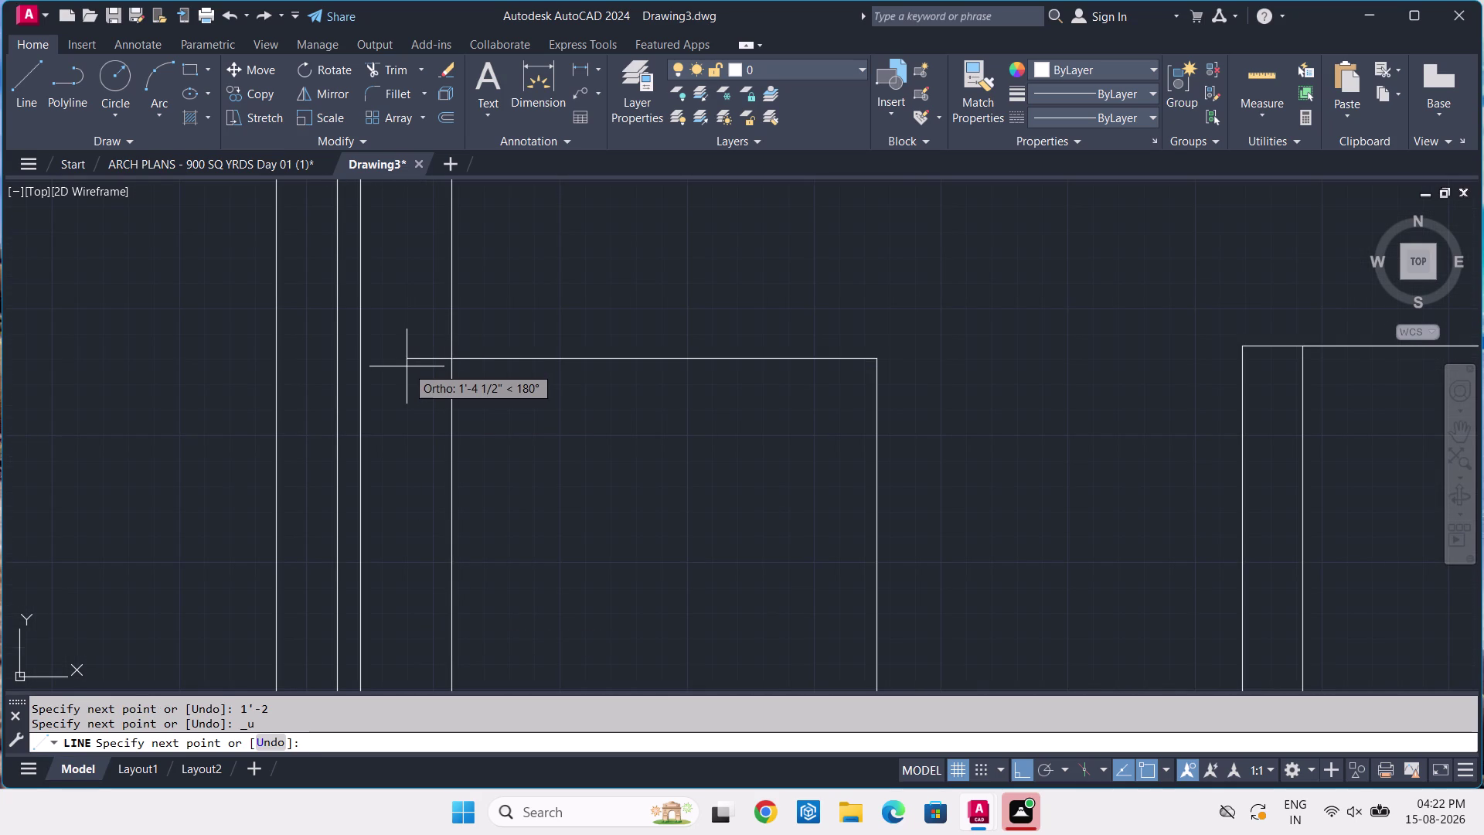
key(9)
key(Return)
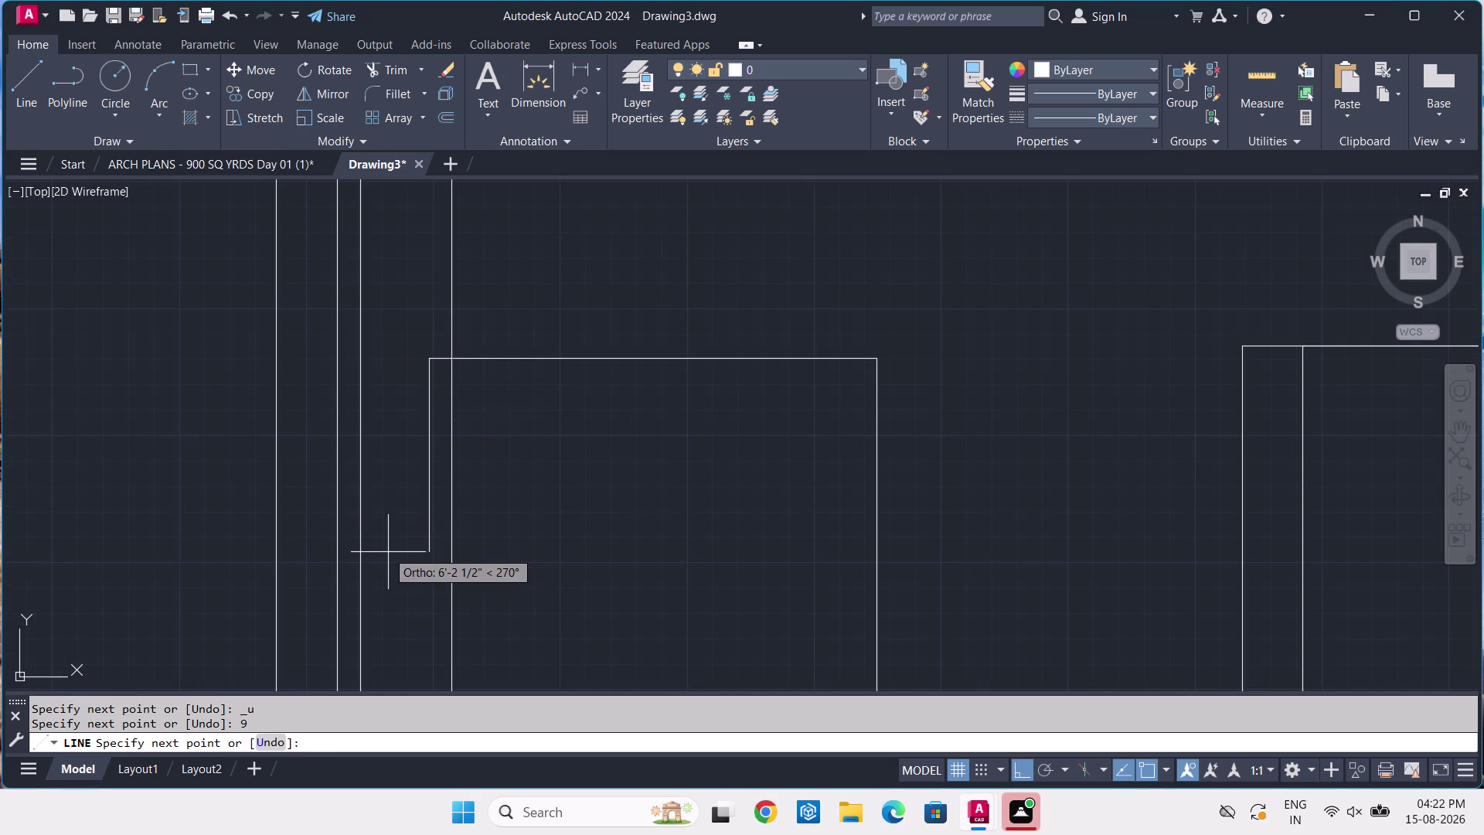
Replace the offset with 7 inches and run the line down to the inner boundary.
scroll(down, 3)
middle_drag(389, 643, 379, 492)
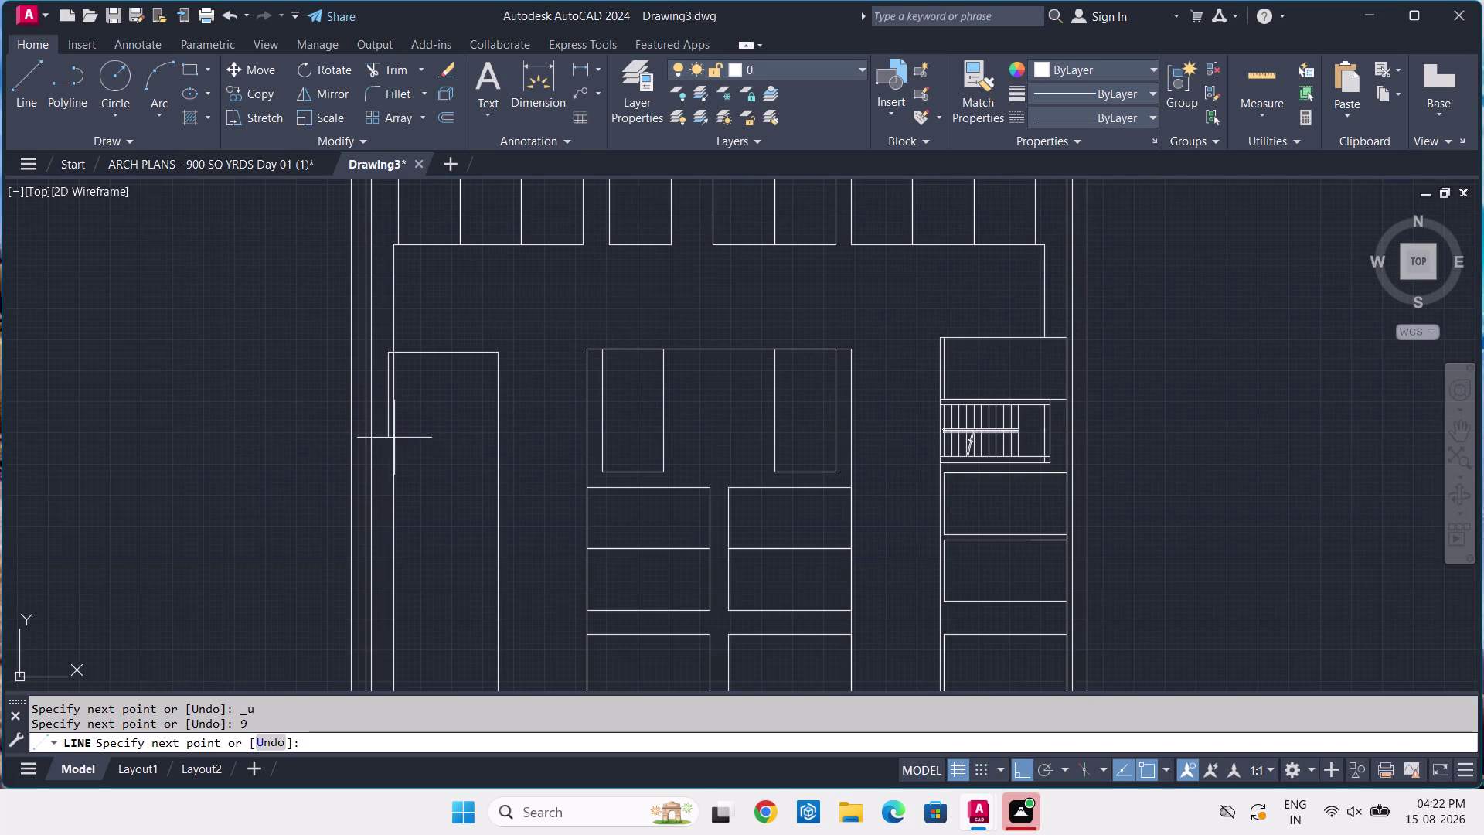
key(ctrl+z)
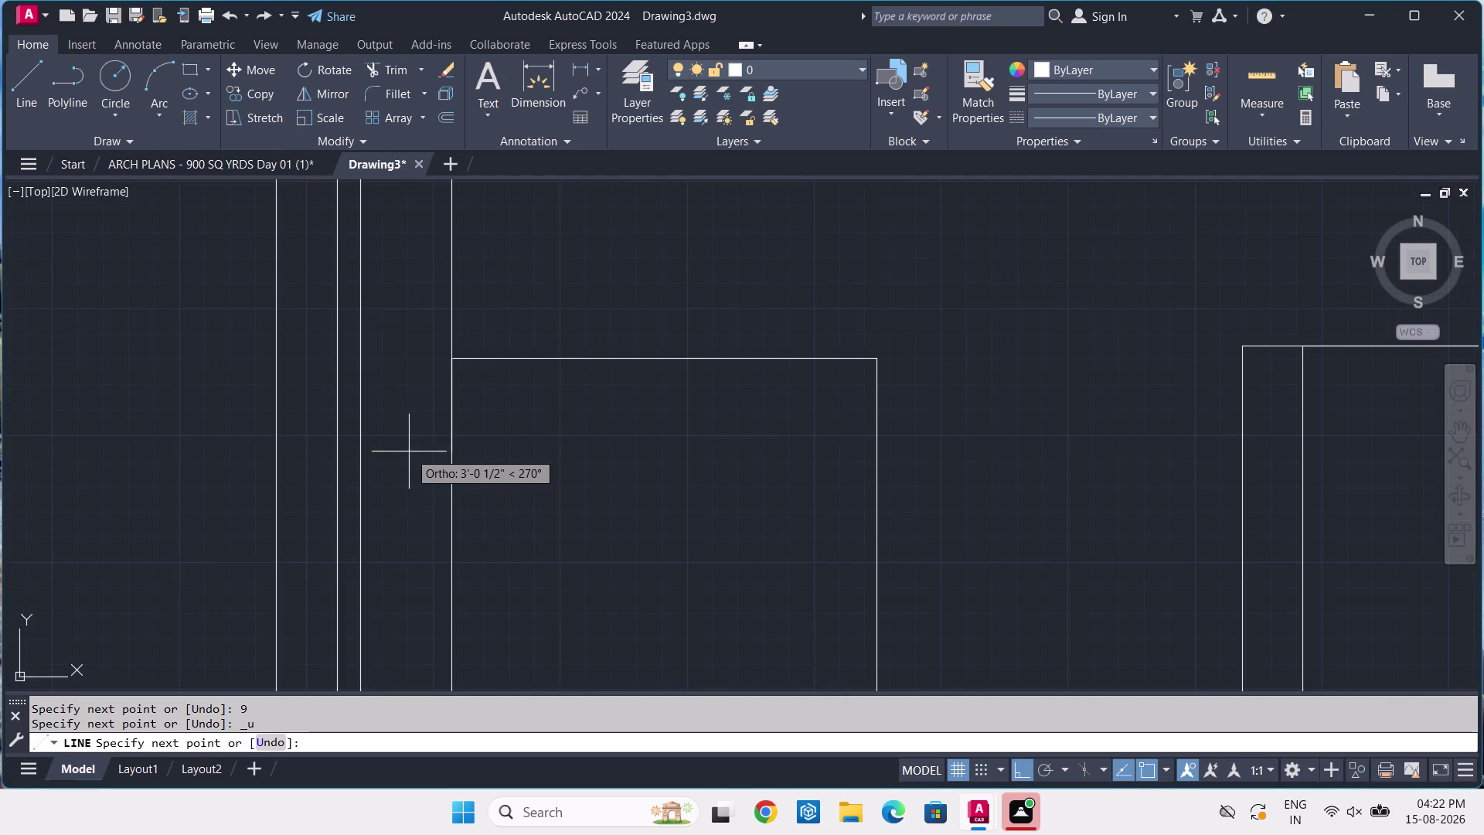
key(7)
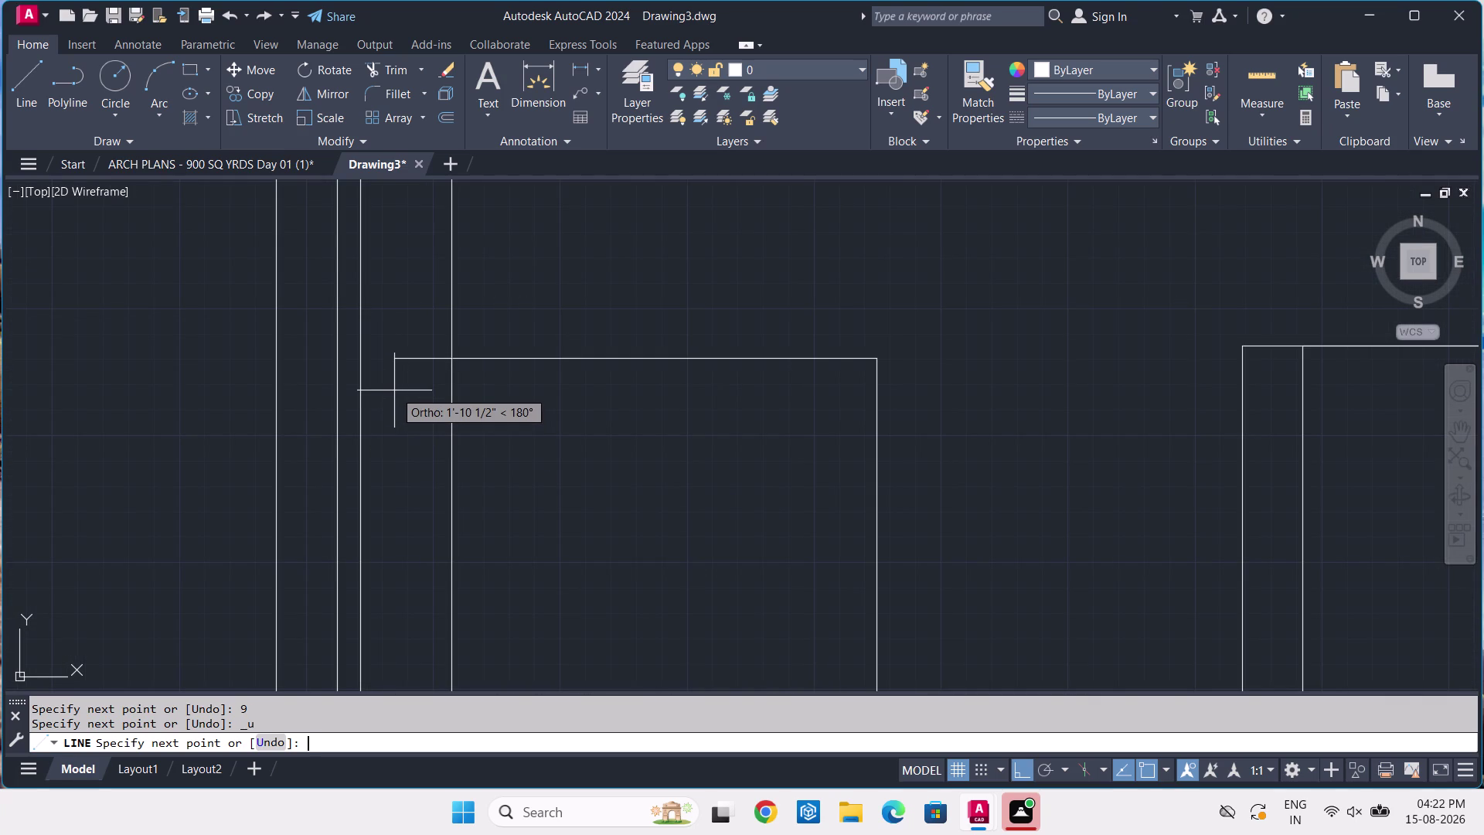
key(Return)
scroll(down, 3)
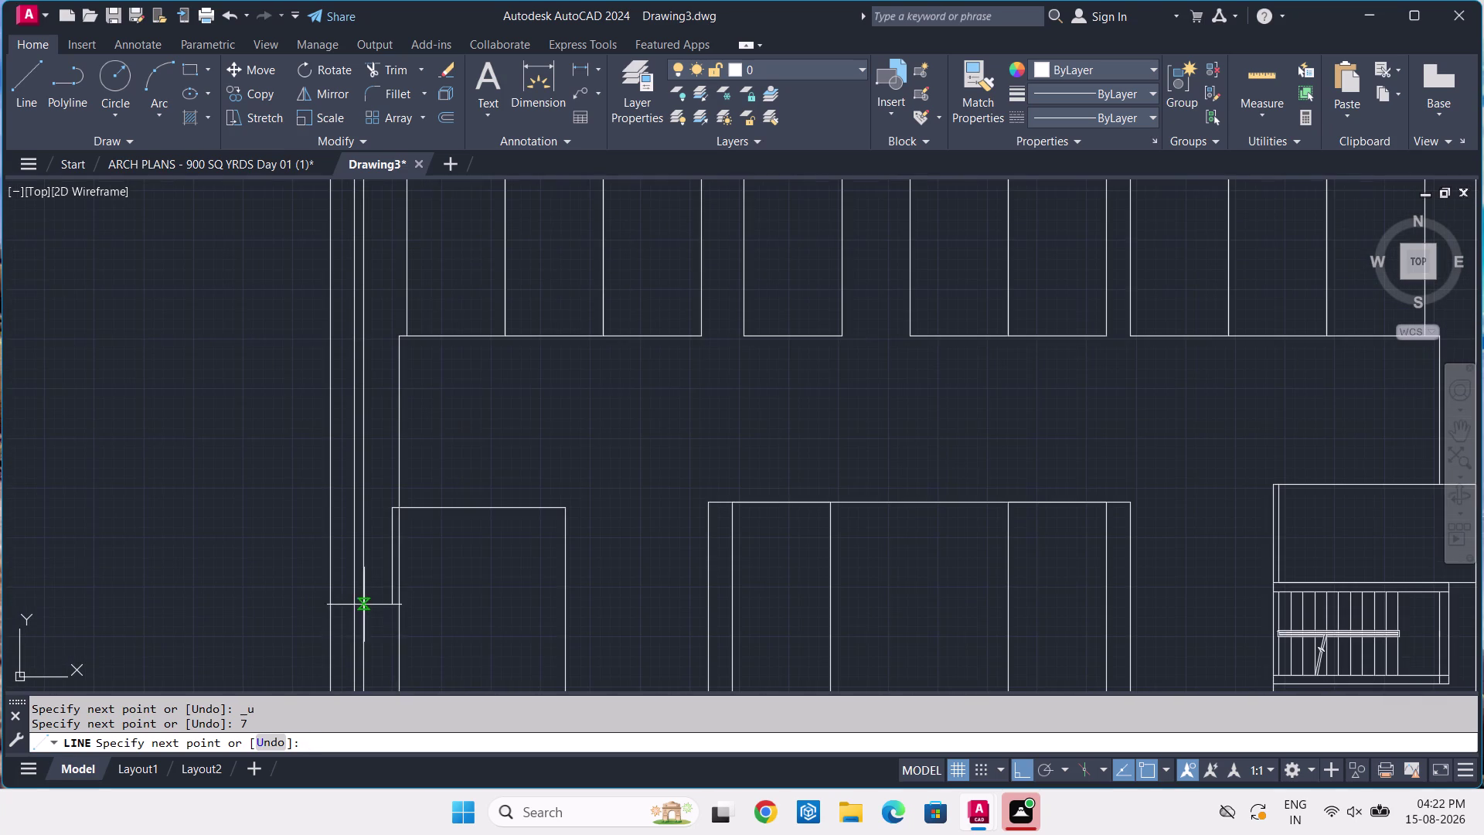
middle_drag(377, 661, 543, 187)
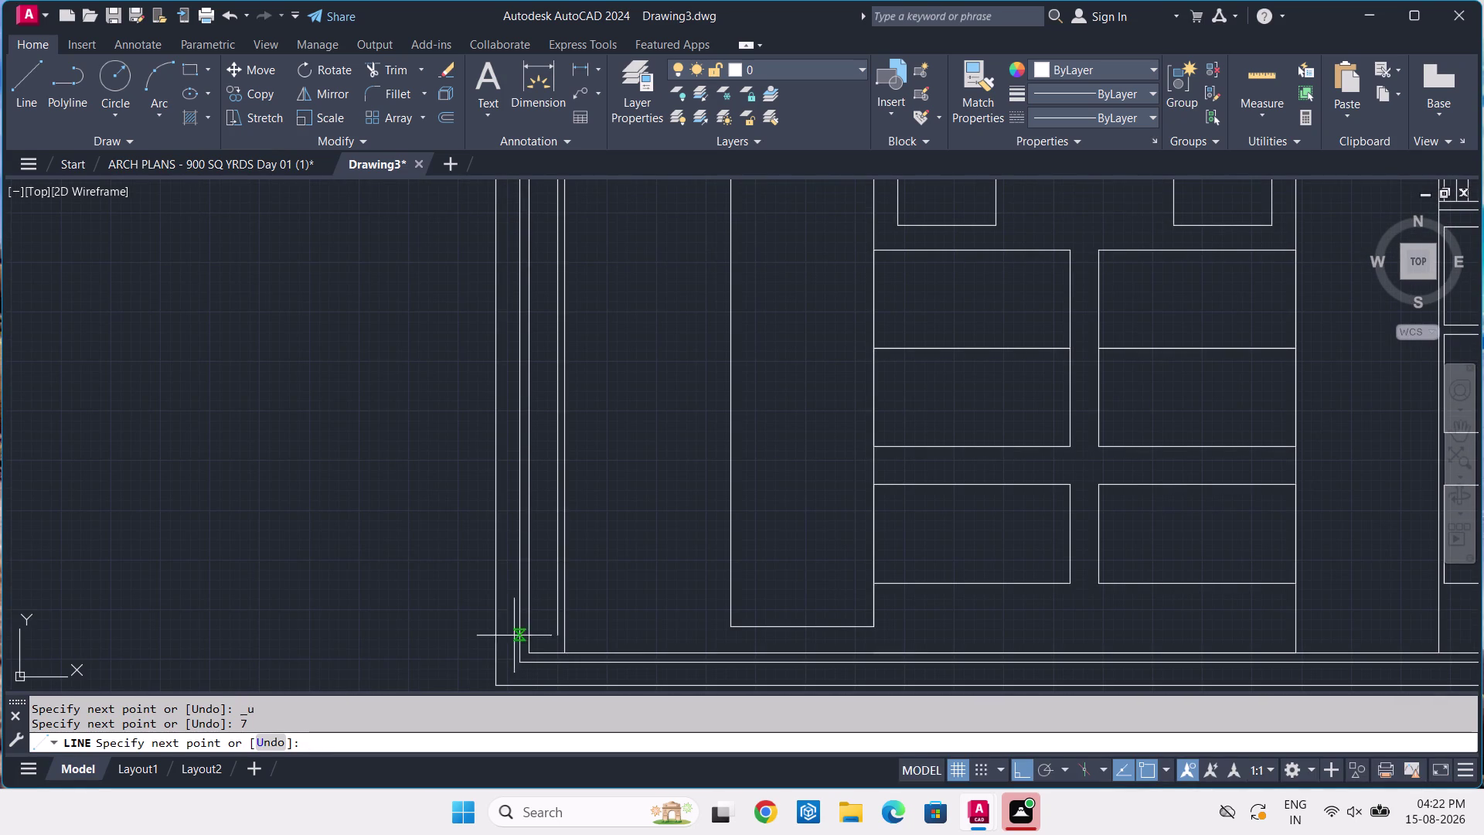
scroll(up, 3)
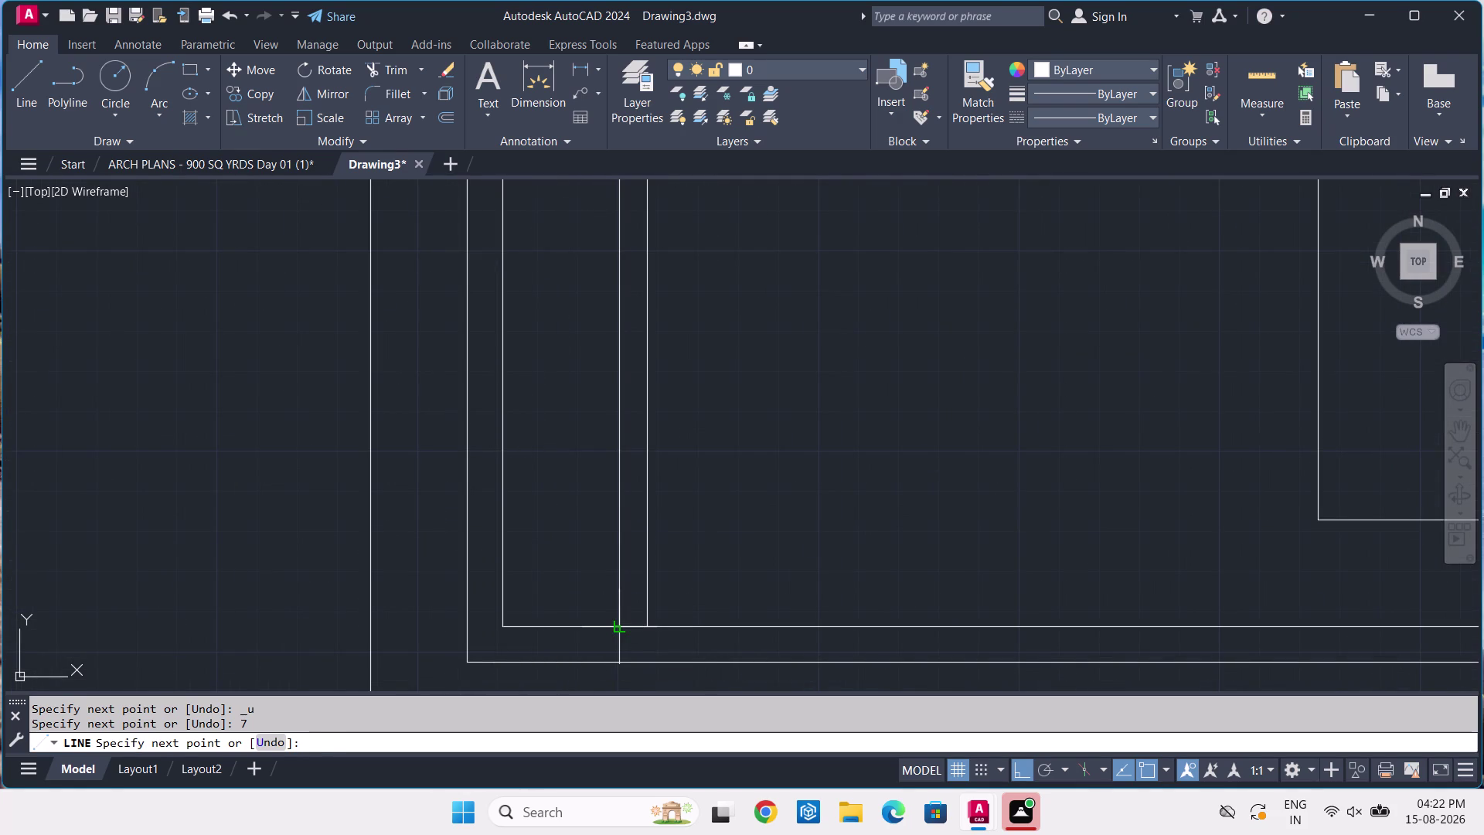
click(622, 632)
key(space)
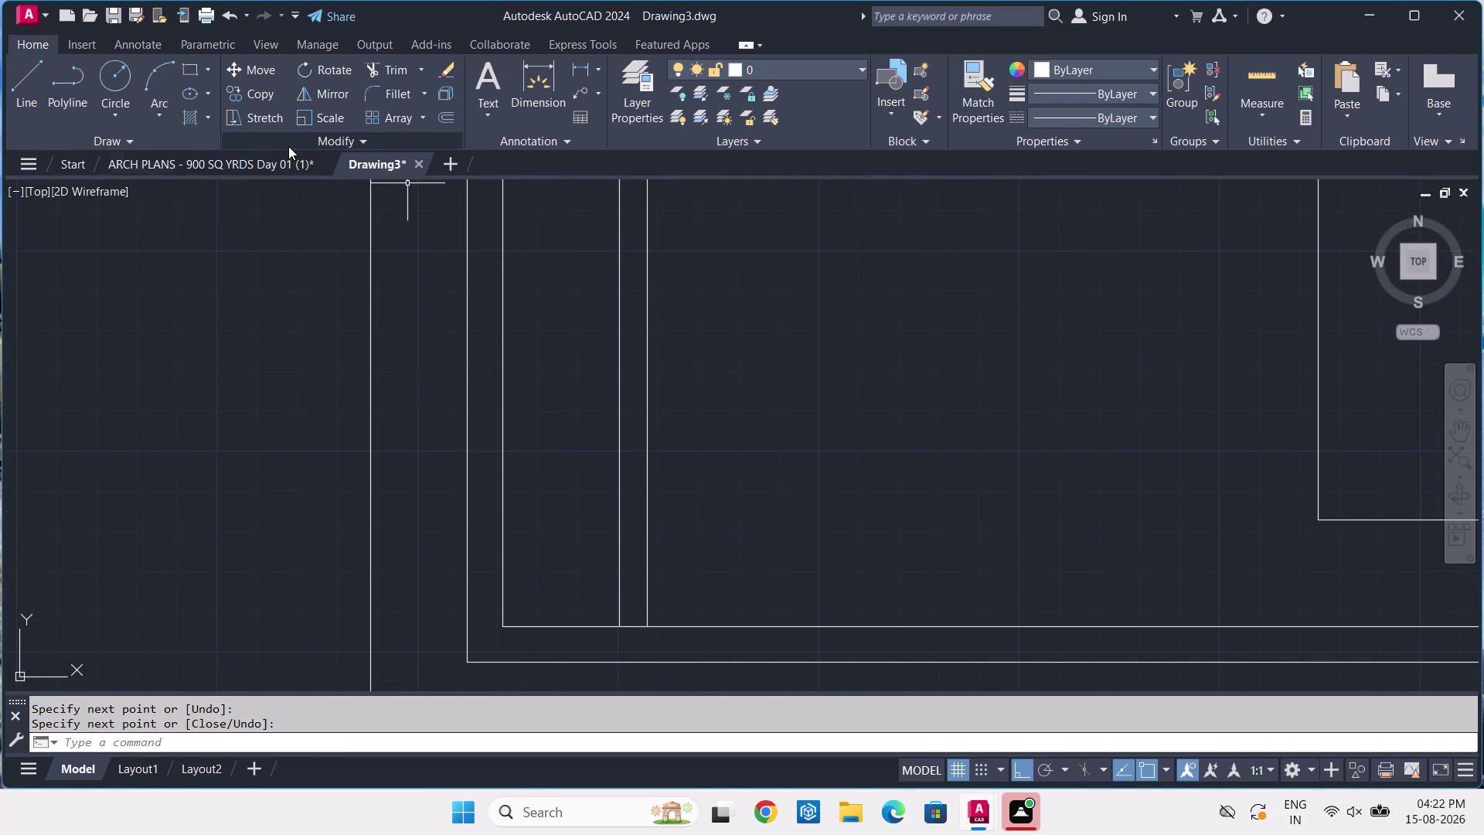
Switch to the ARCH PLANS reference drawing and pan around it.
click(279, 156)
scroll(down, 3)
middle_drag(789, 398, 703, 657)
middle_drag(638, 351, 521, 715)
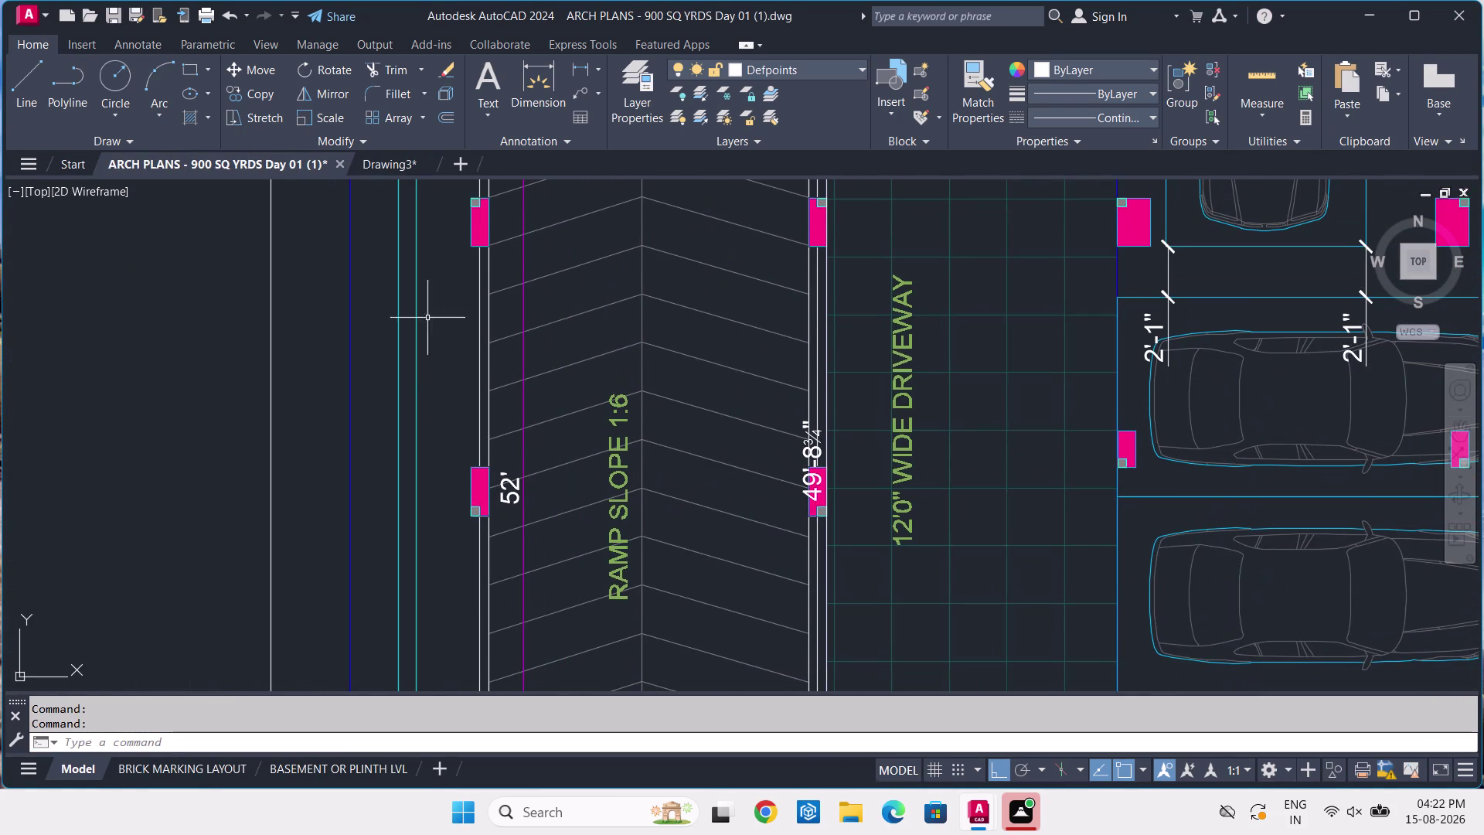
Dimension the pink column's 4½" offset from the wall, then go back to Drawing3.
click(541, 72)
scroll(up, 3)
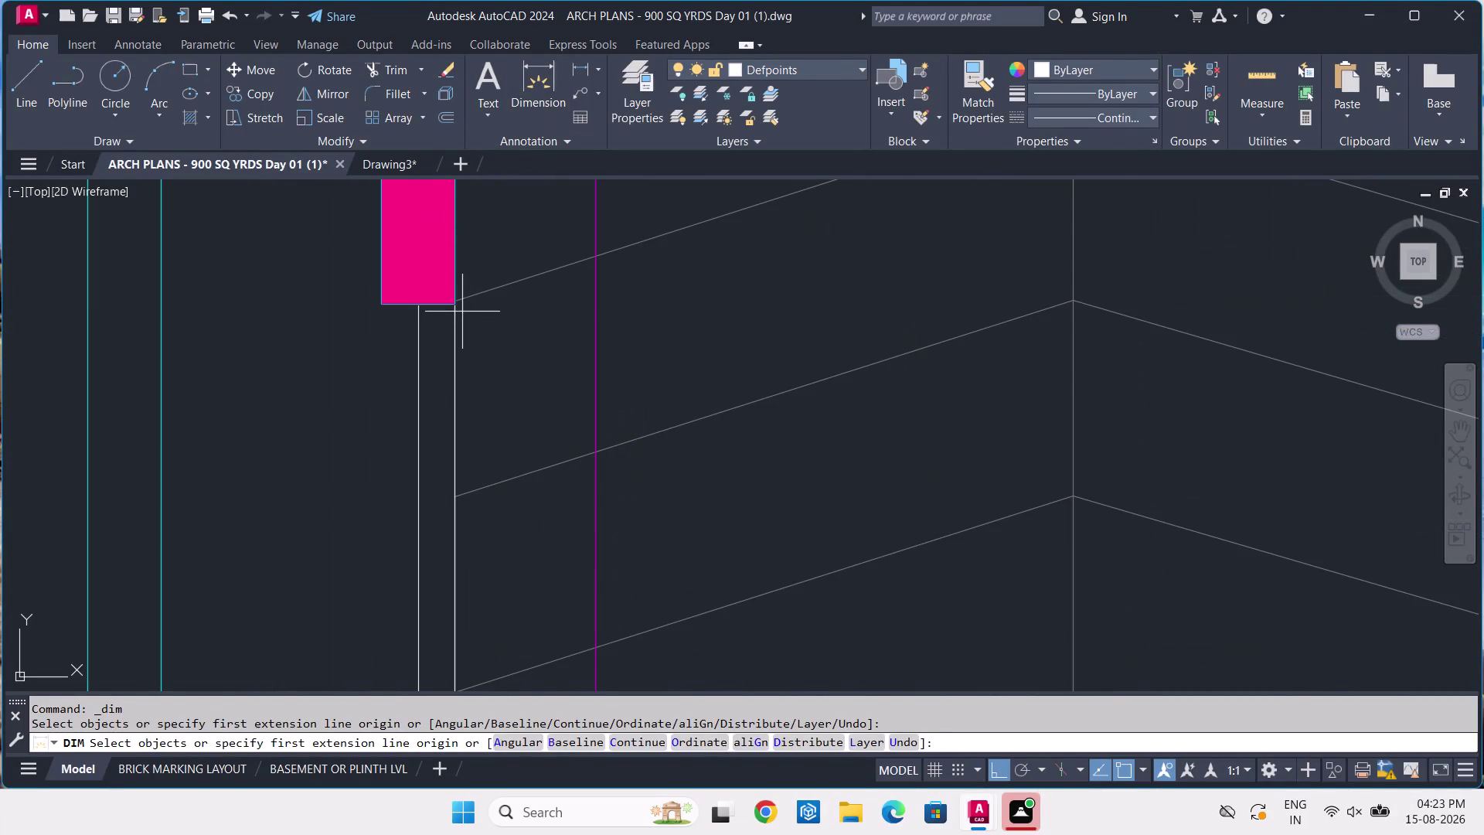
click(457, 307)
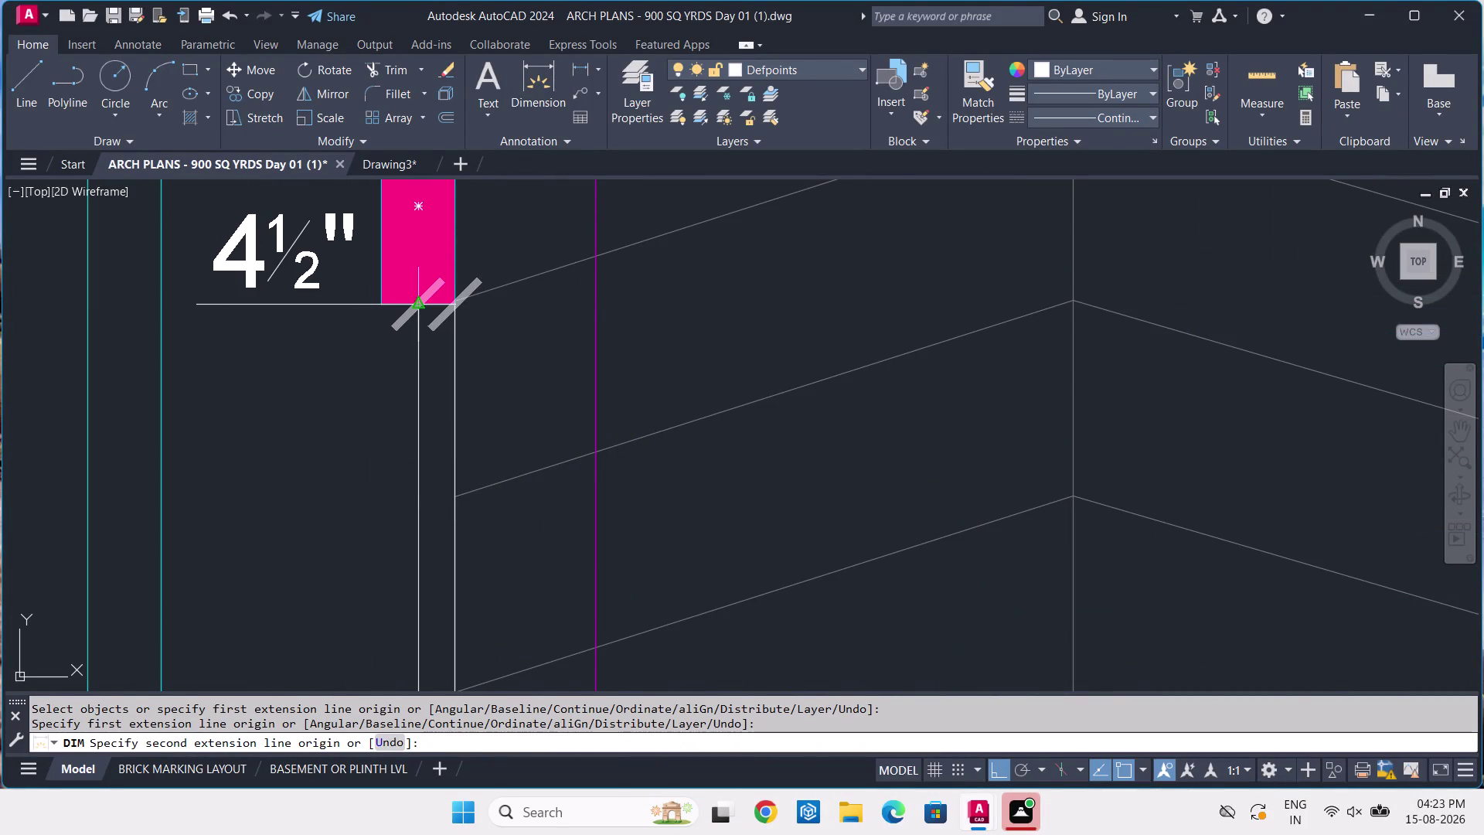
click(419, 305)
click(419, 432)
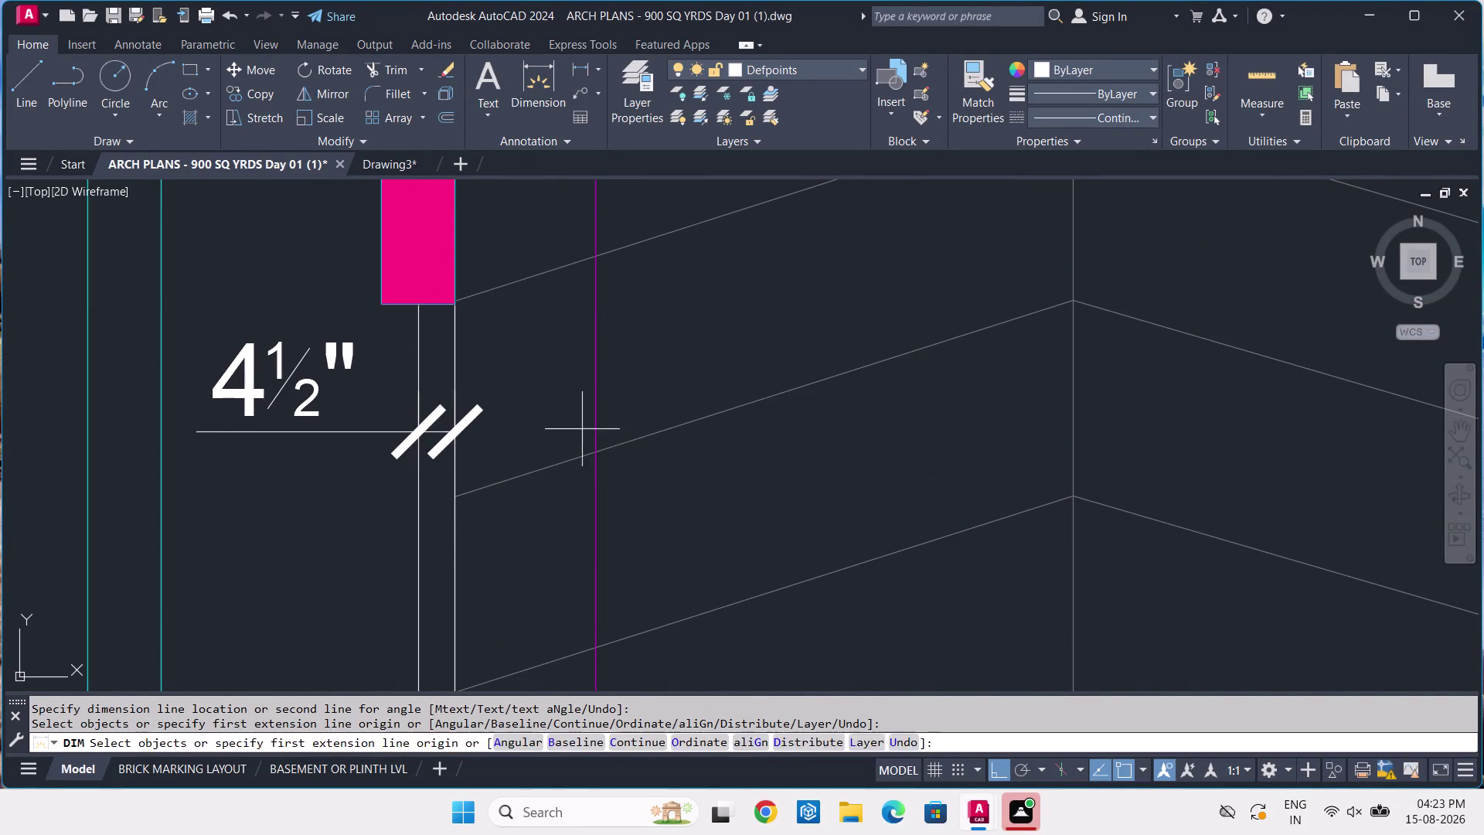
scroll(down, 3)
scroll(down, 3)
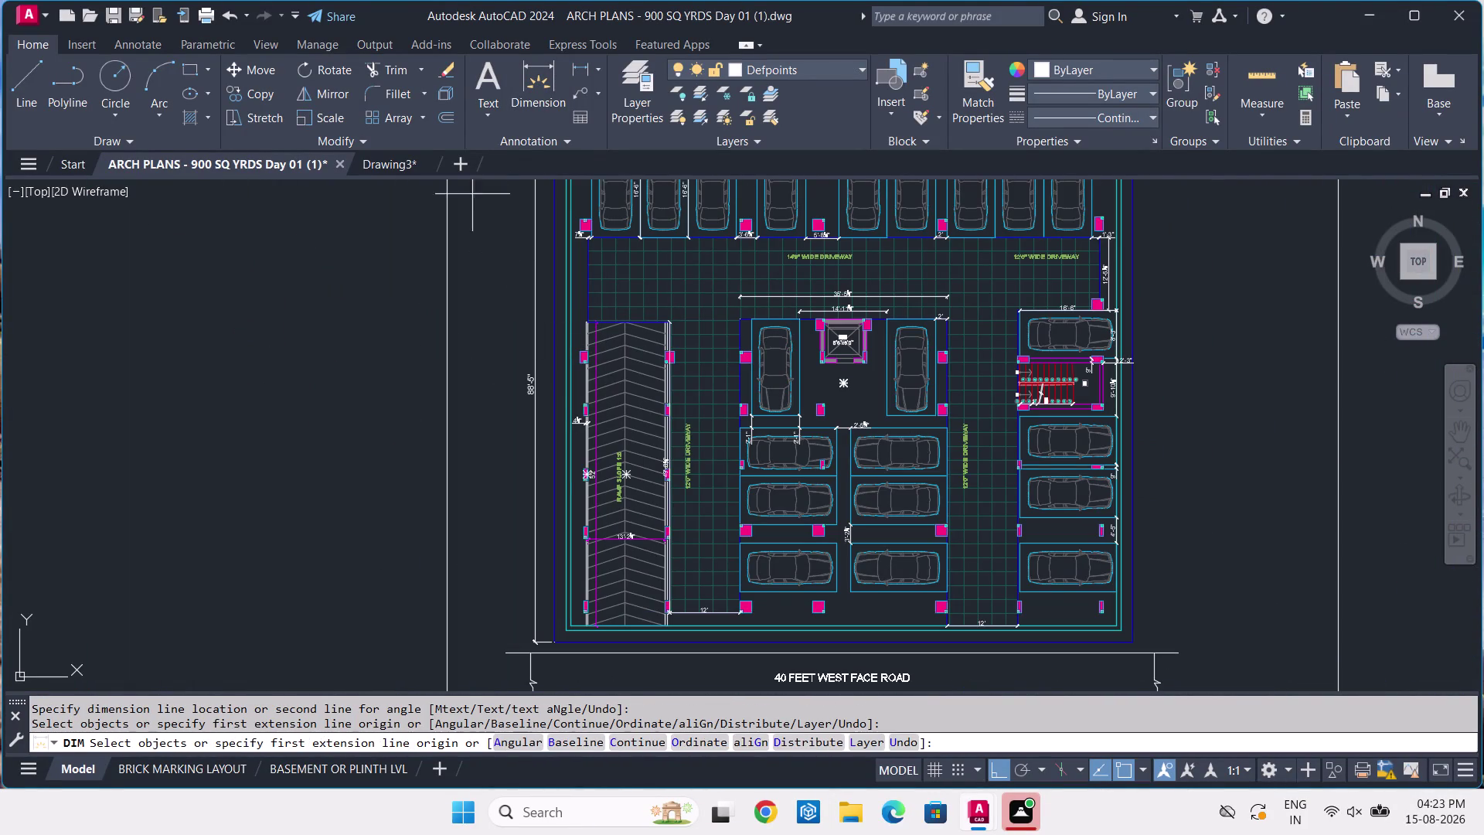
click(377, 163)
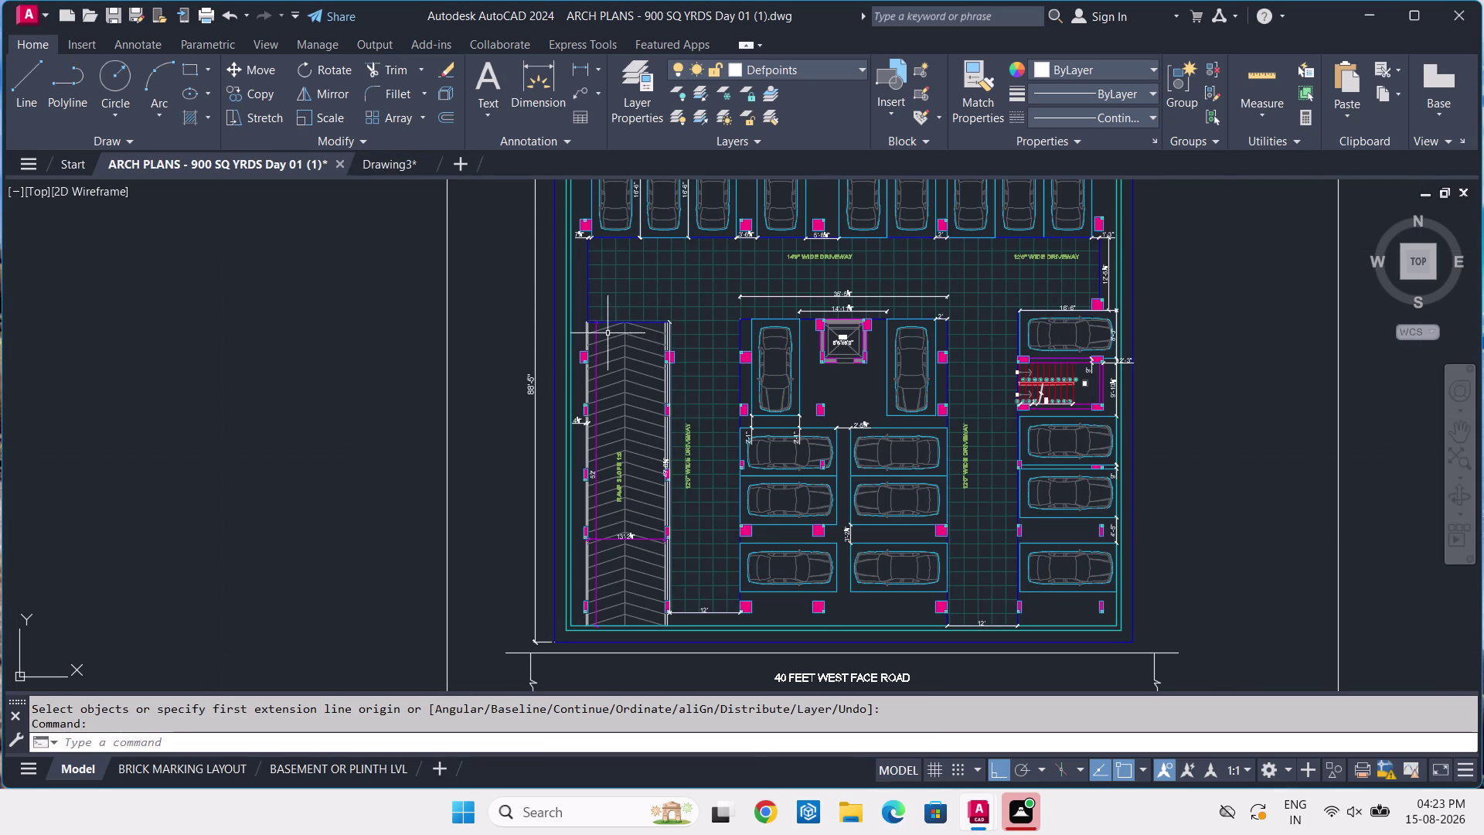
scroll(up, 3)
click(405, 163)
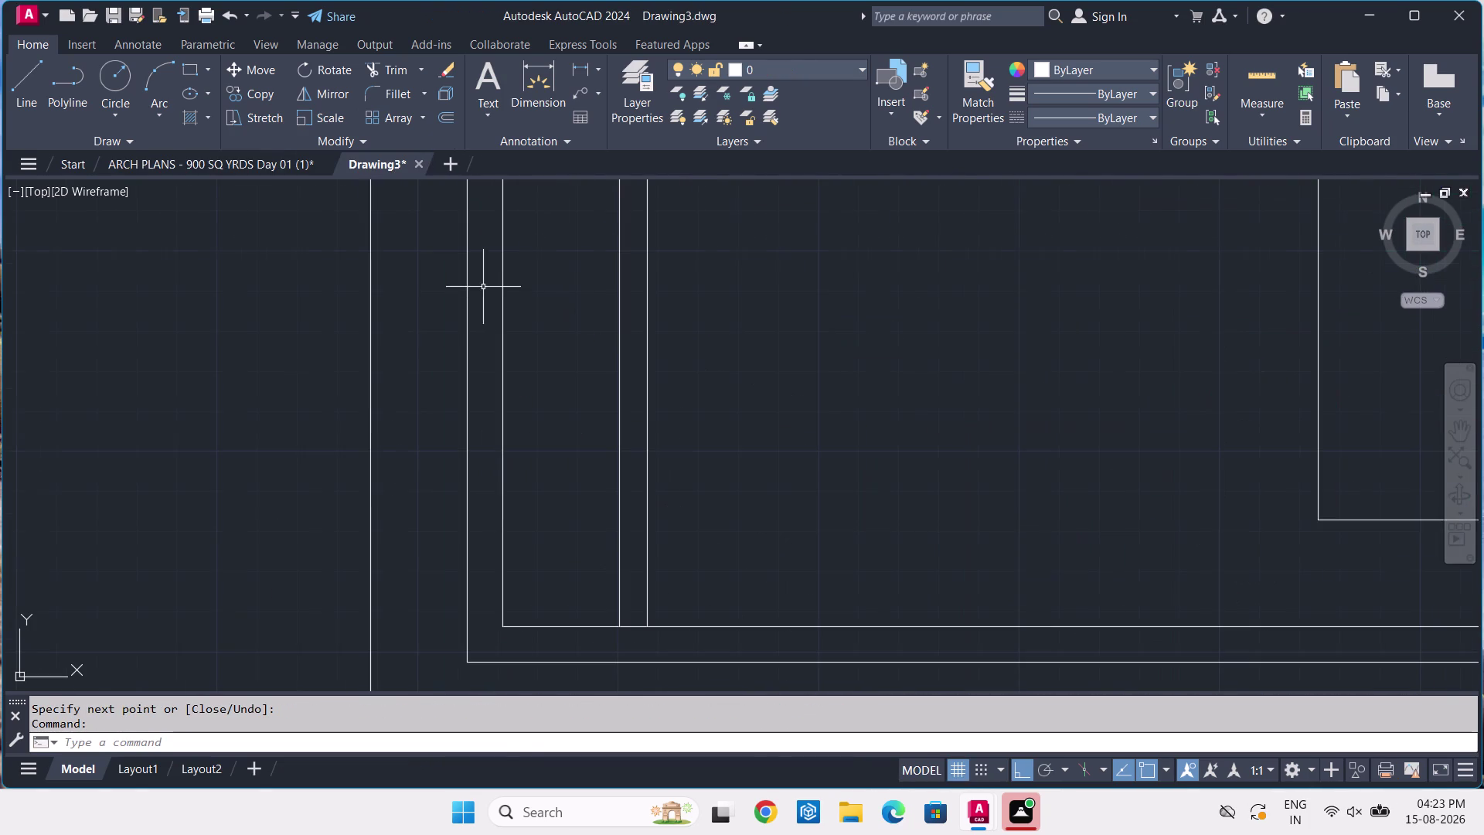
Delete the two short earlier offset line pieces near the block corner.
scroll(down, 3)
scroll(down, 3)
middle_drag(504, 264, 565, 541)
middle_drag(695, 356, 634, 621)
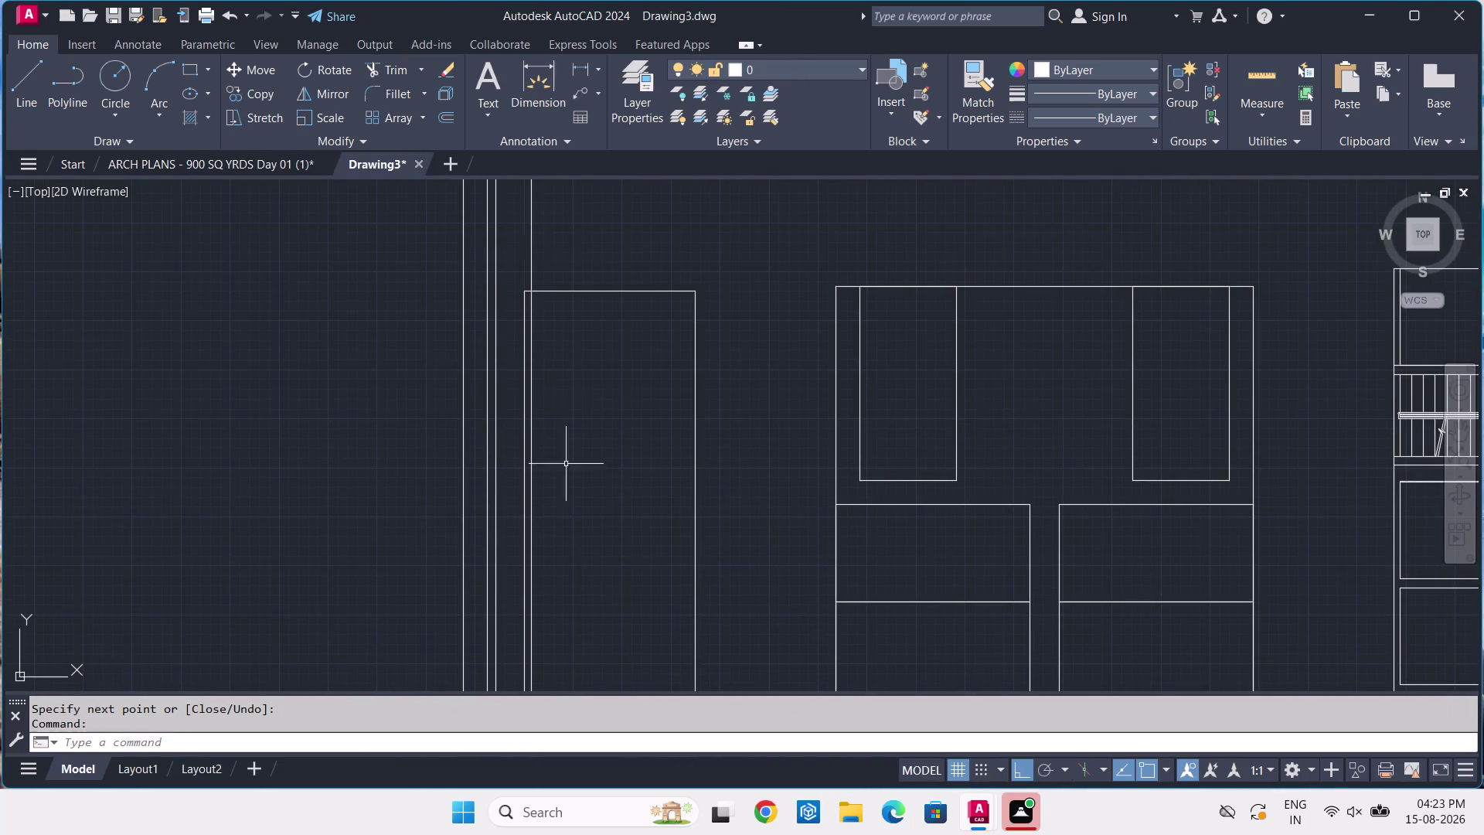
scroll(up, 3)
scroll(up, 3)
drag(512, 318, 508, 330)
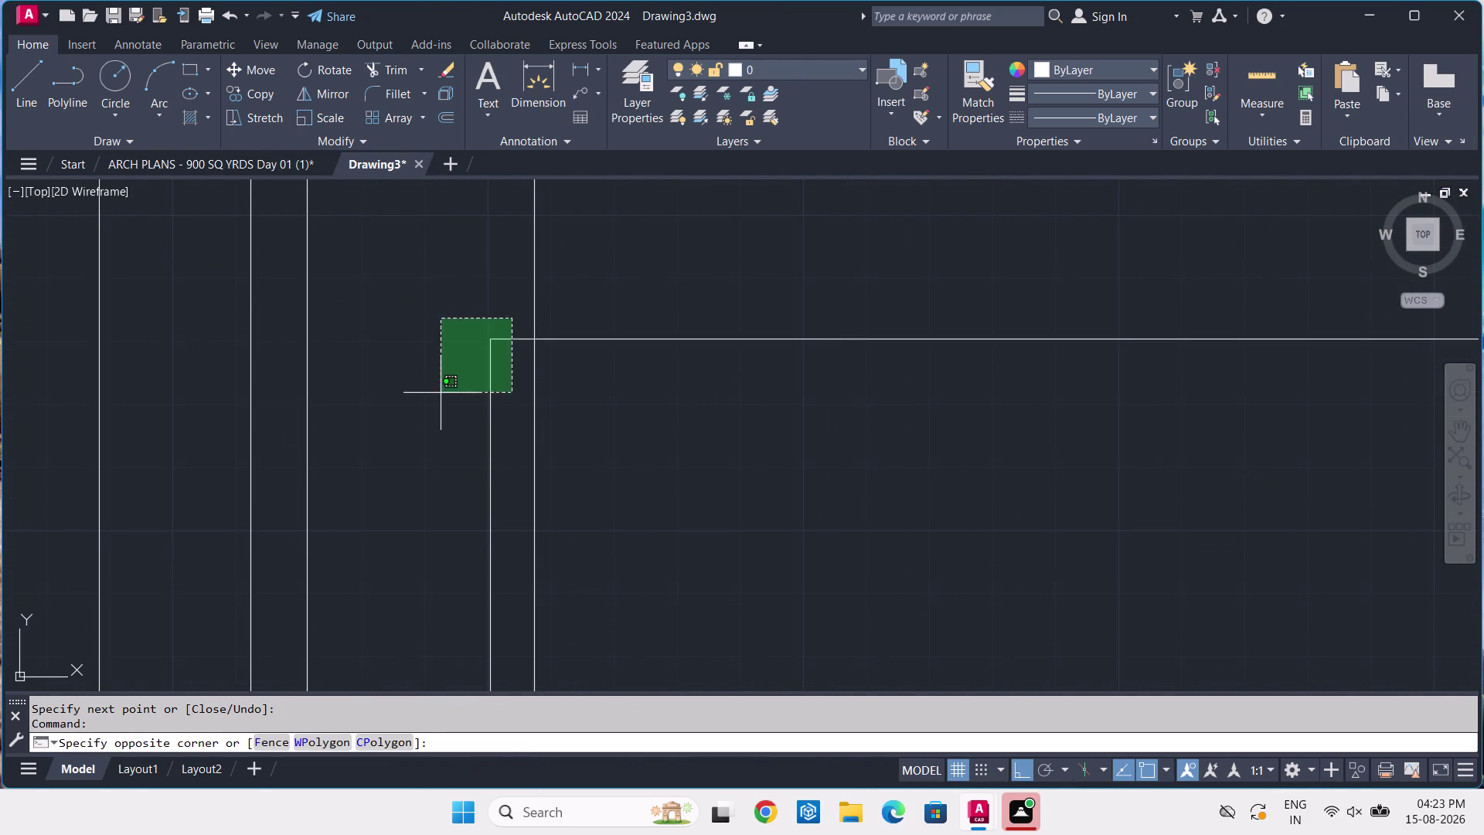
click(432, 393)
key(Delete)
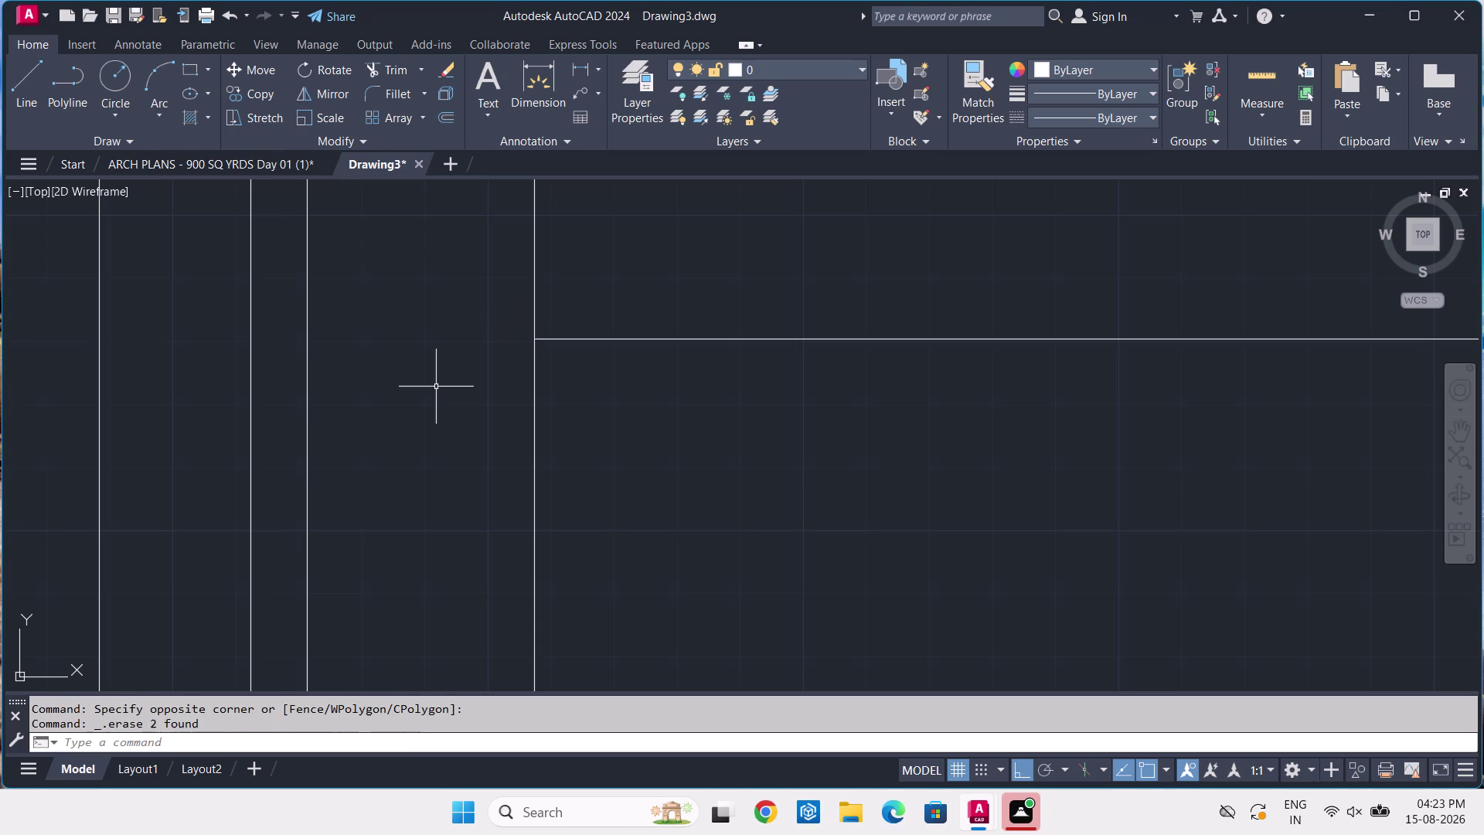
Start a line at the block's top-left corner with a 4½" leftward segment.
text(L)
key(space)
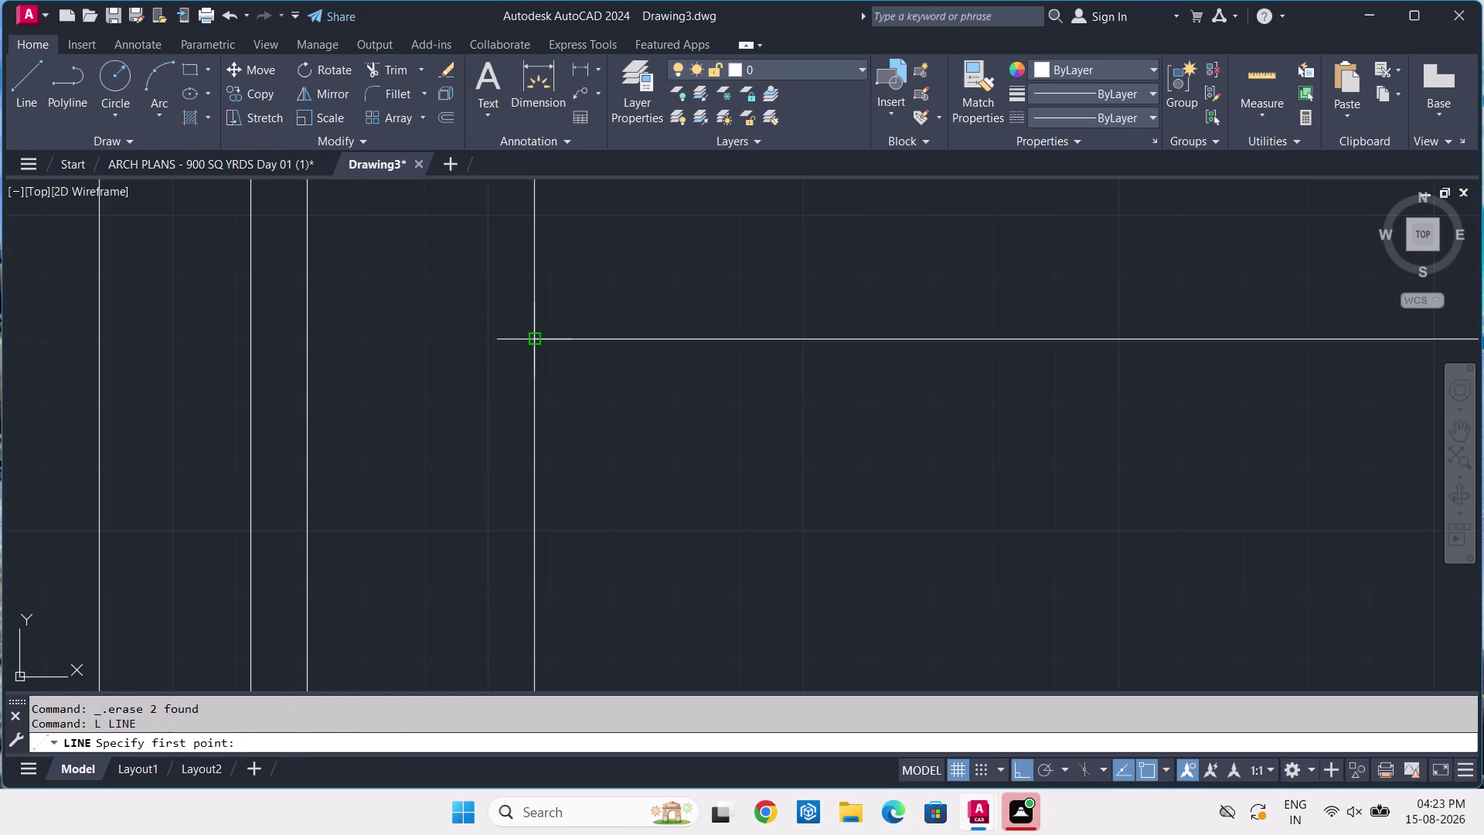
click(534, 338)
text(4.)
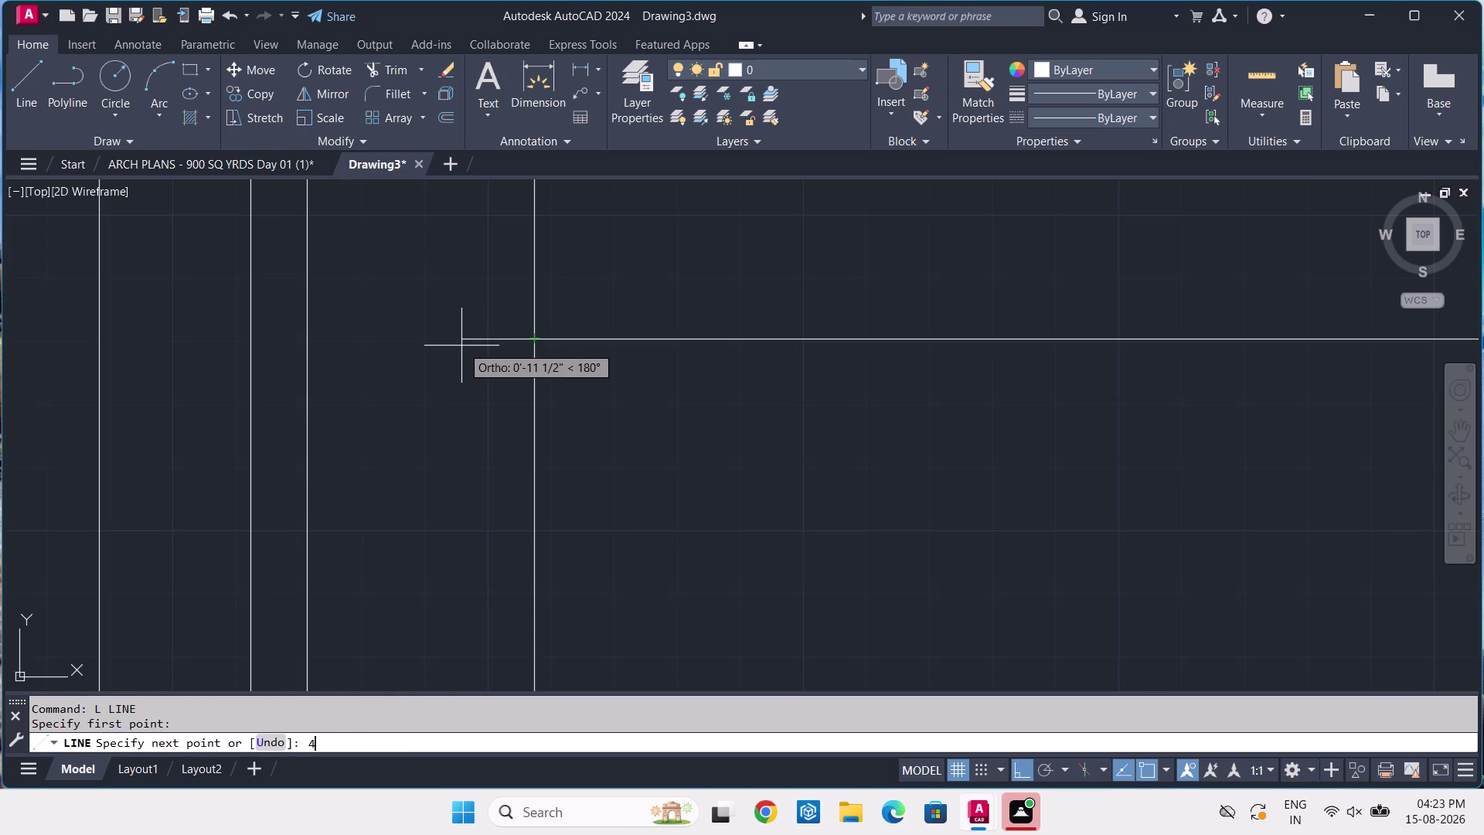
text(5)
key(Return)
Extend the line down to the inner boundary and bring up ARCH PLANS.
scroll(down, 3)
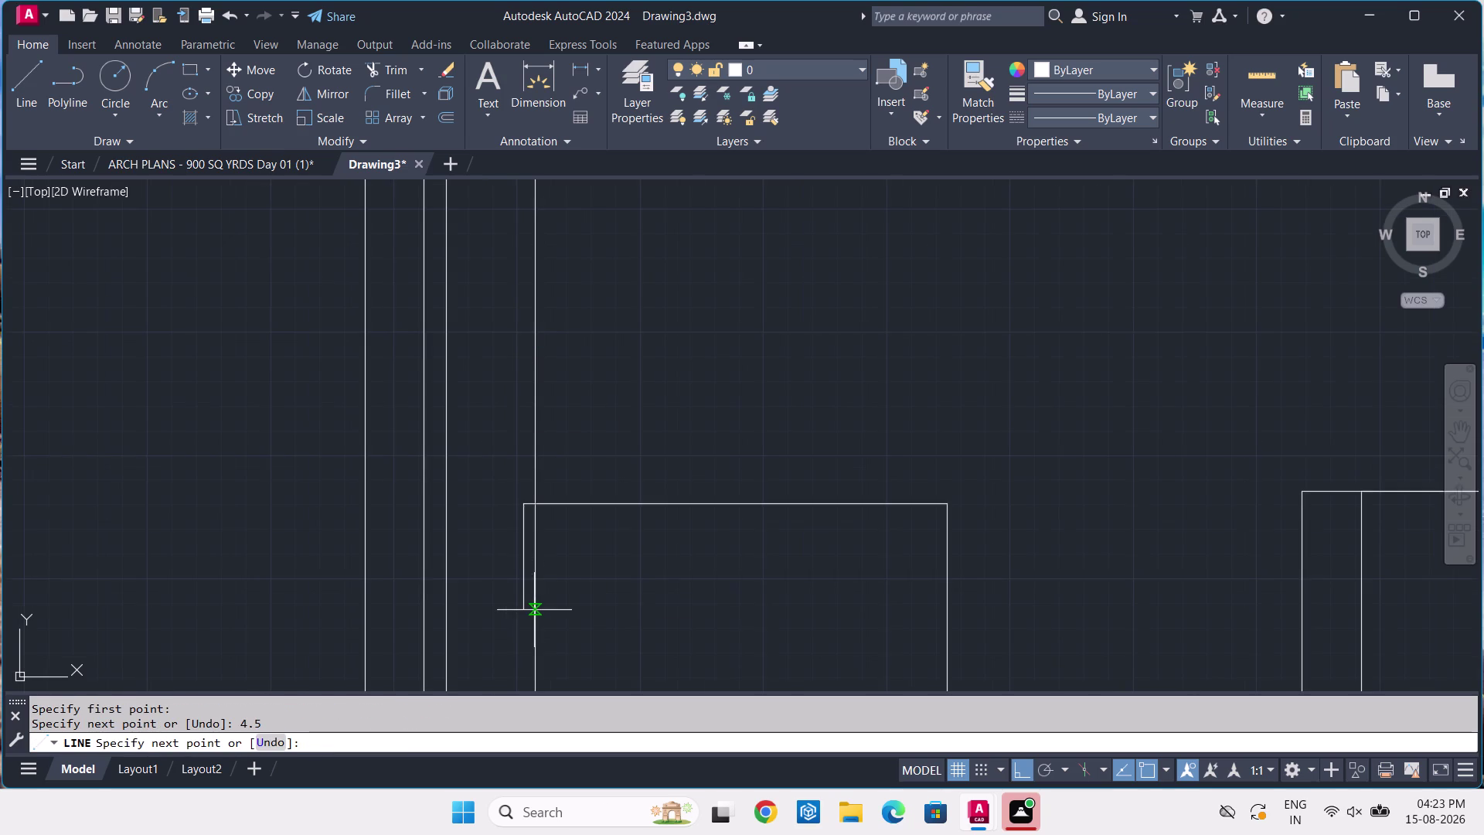
middle_drag(534, 610, 519, 129)
scroll(down, 3)
middle_drag(505, 596, 498, 517)
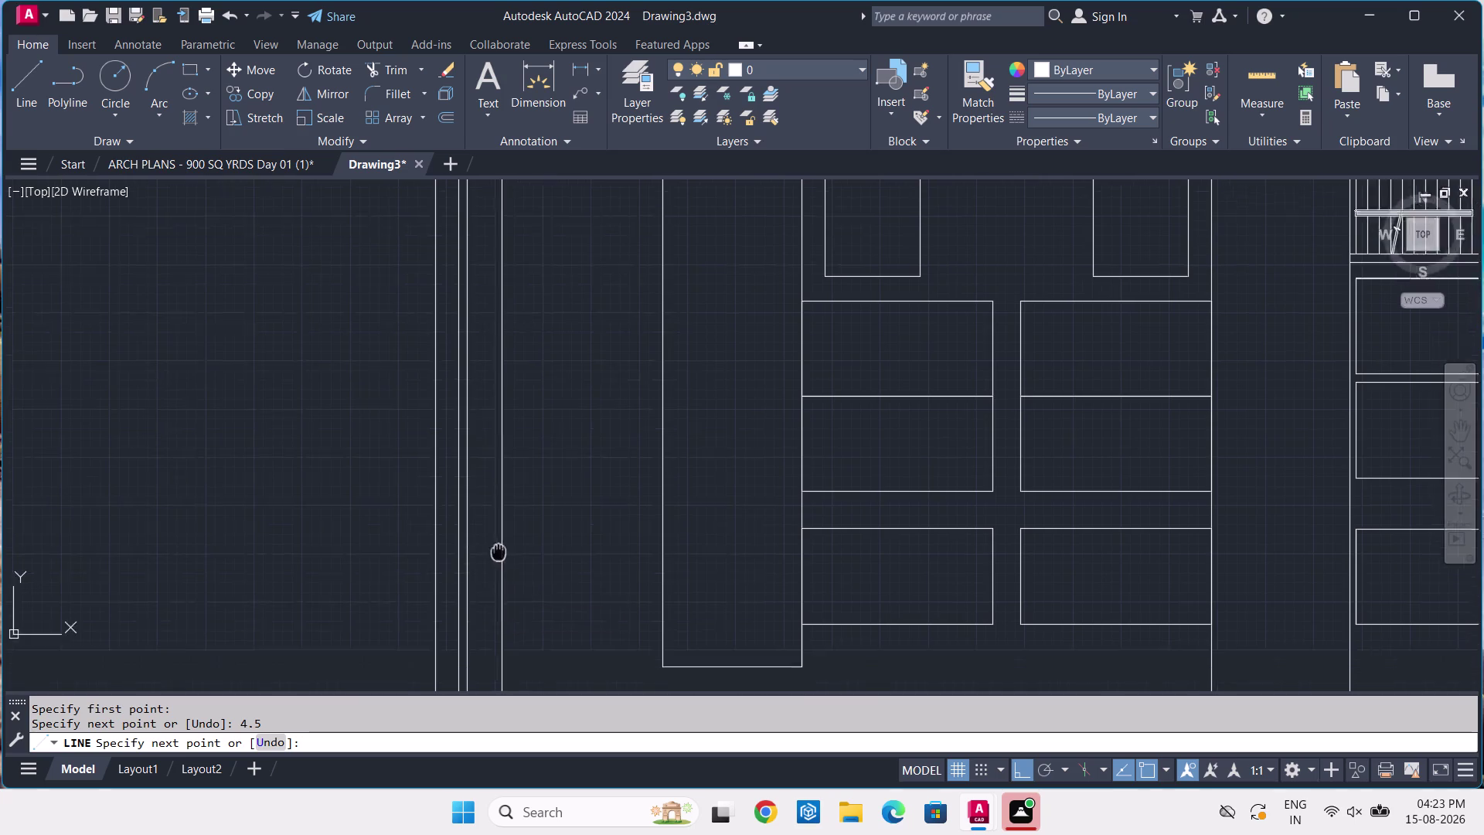
middle_drag(499, 518, 478, 264)
scroll(up, 3)
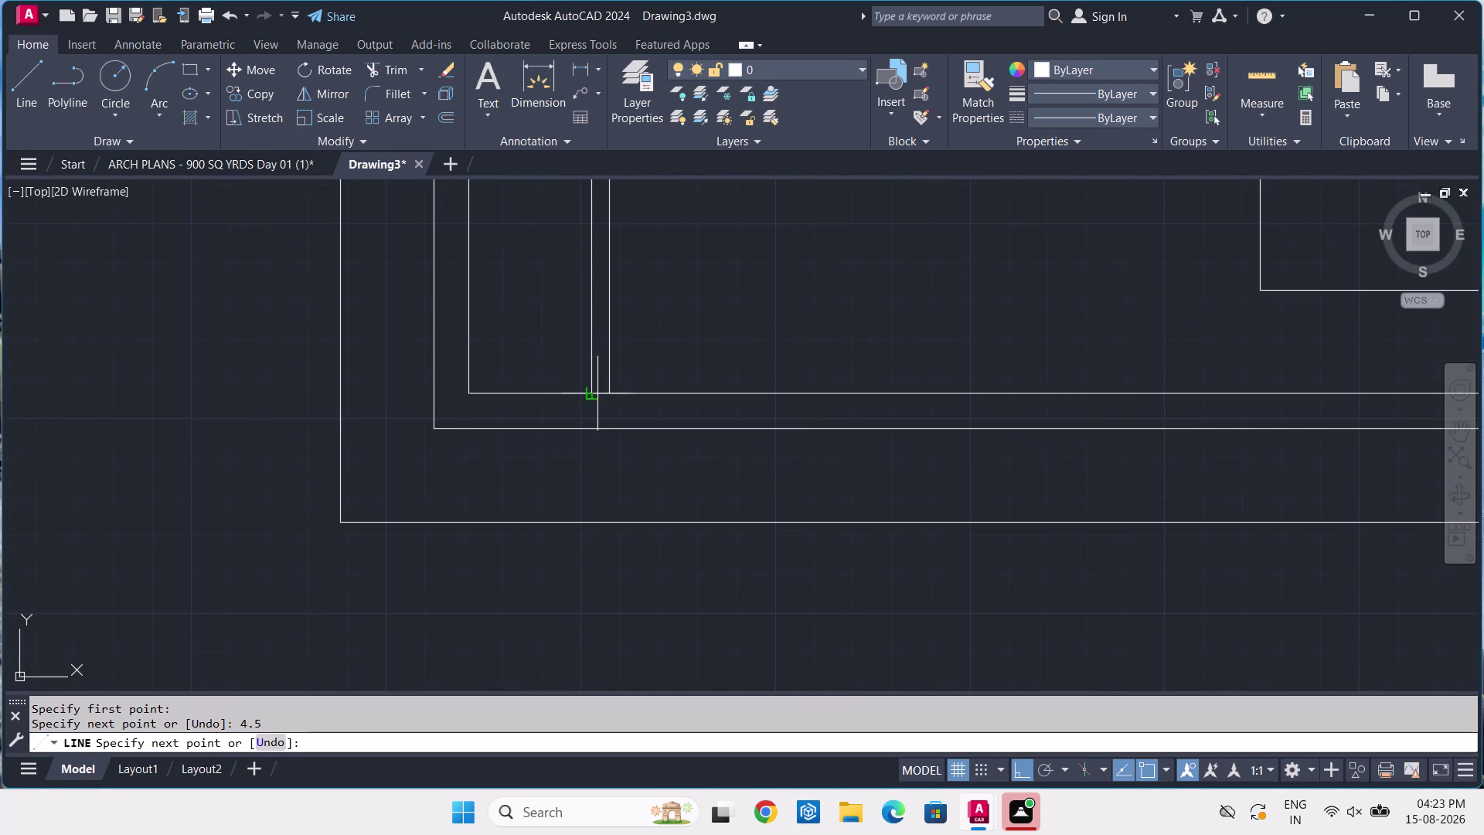
click(592, 392)
key(space)
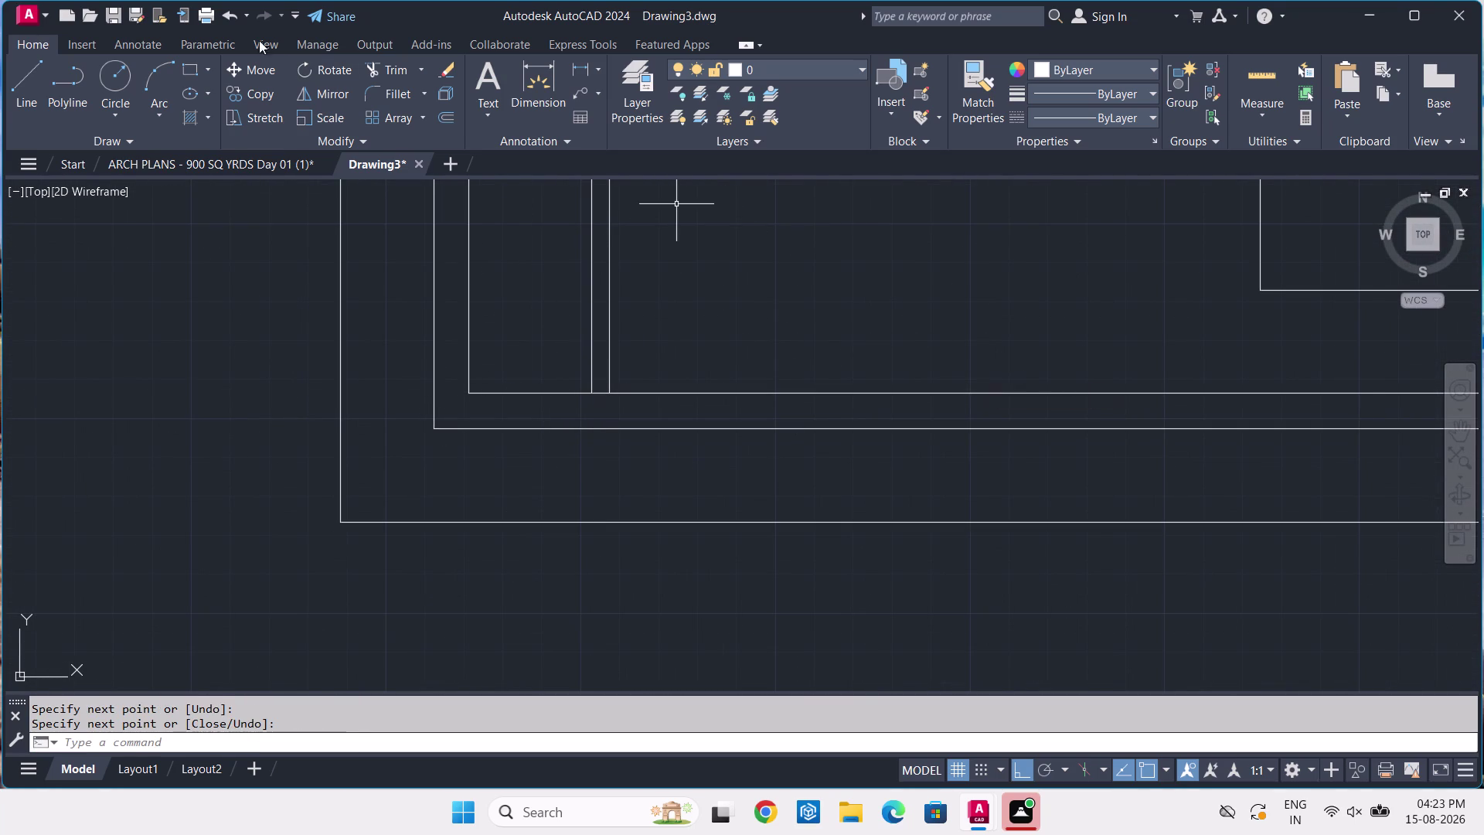
click(279, 162)
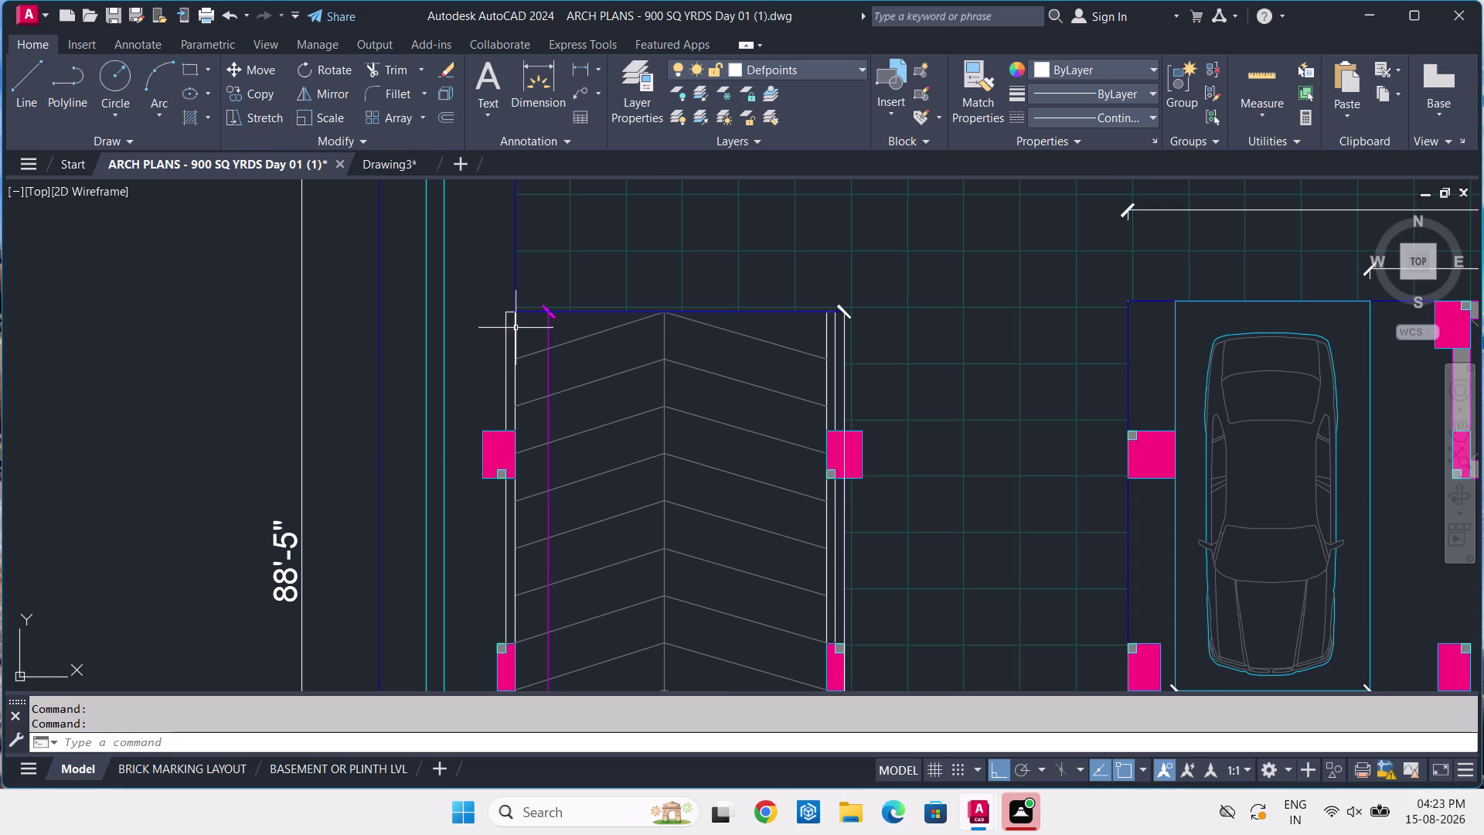
Recheck the ARCH PLANS ramp dimension, then return to an idle Drawing3.
scroll(down, 3)
middle_drag(569, 439, 603, 161)
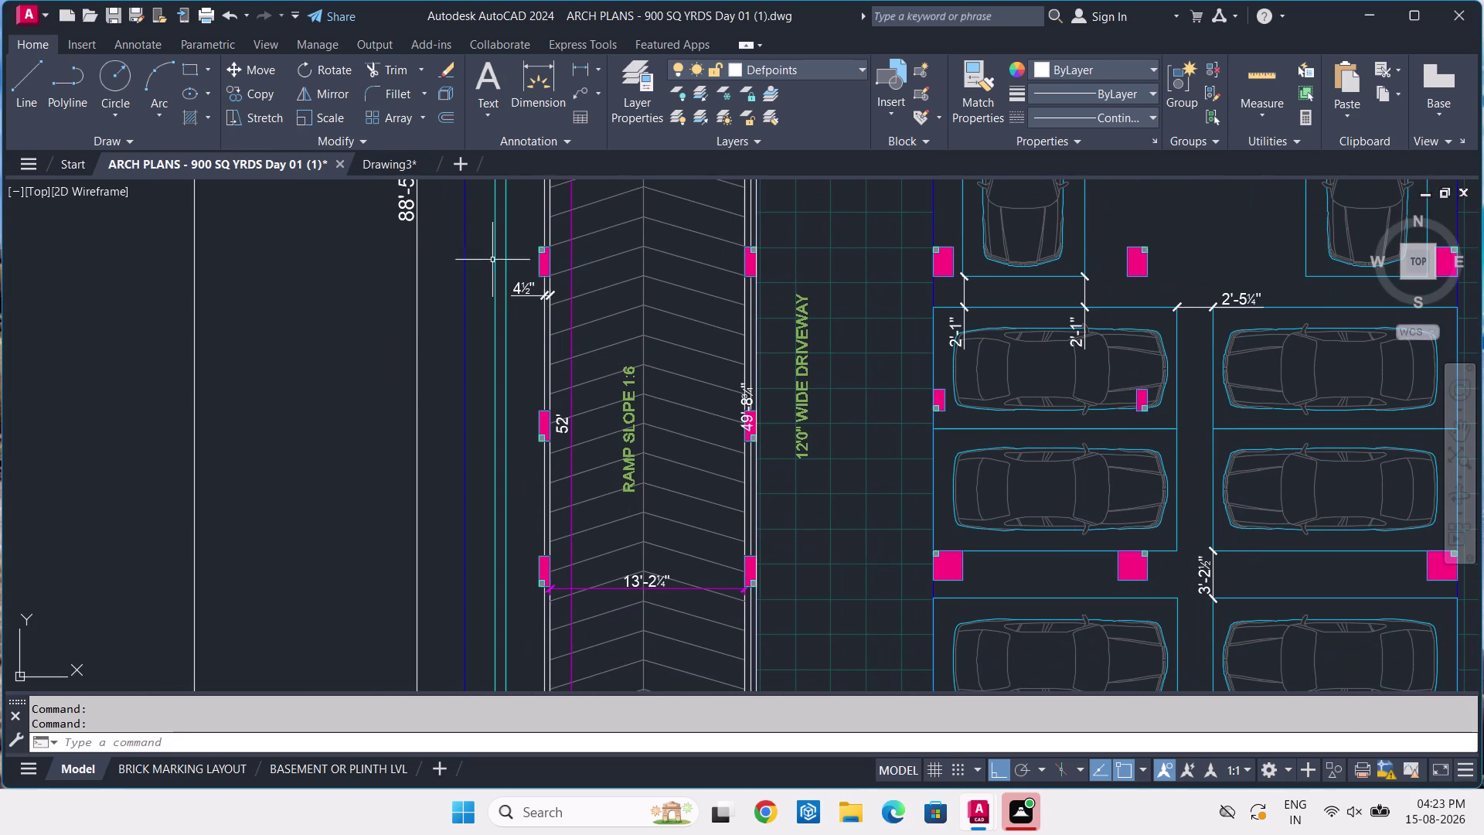
click(365, 160)
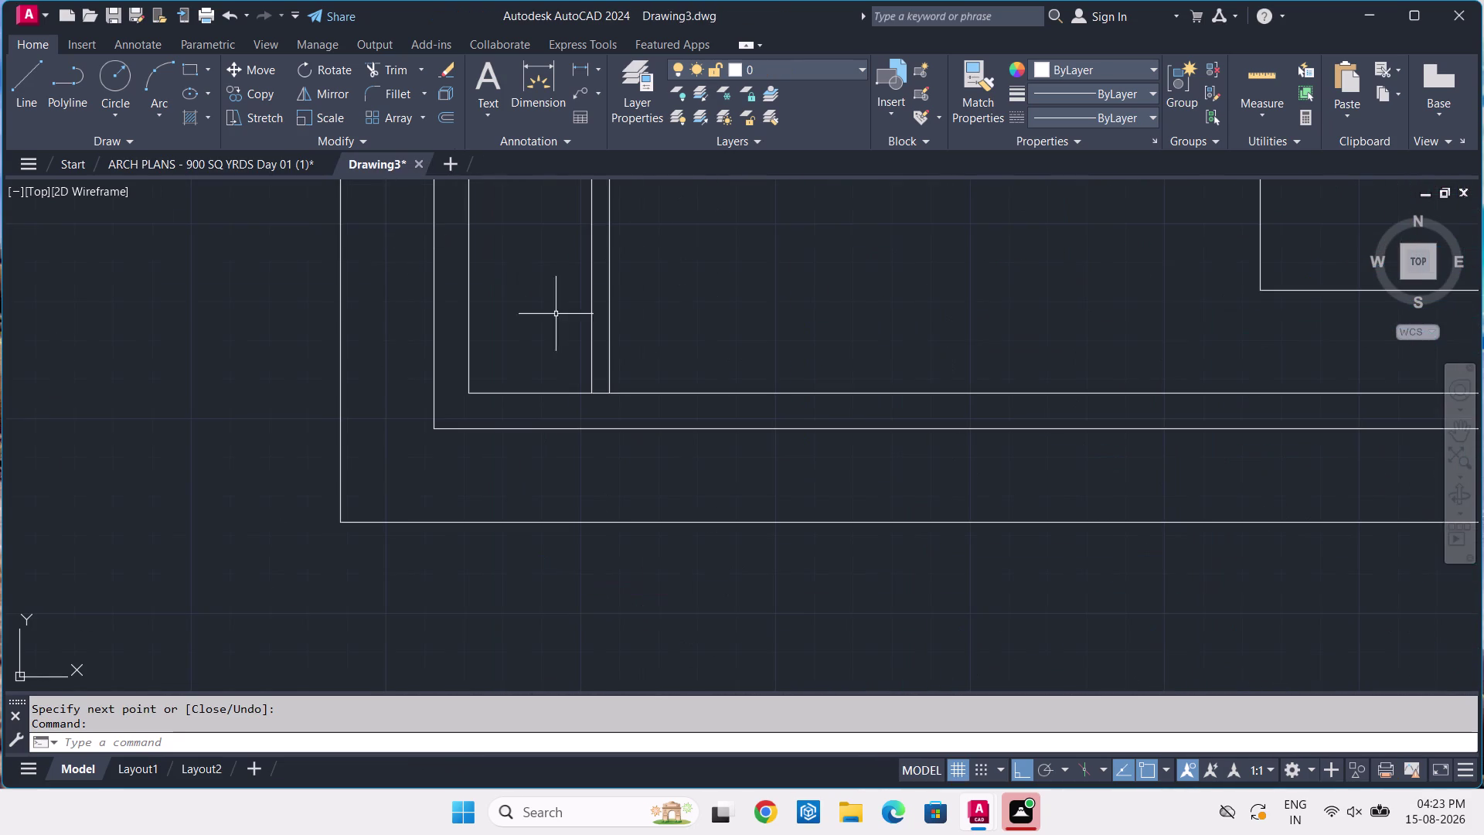
Begin a line with TK tracking from the block's top-left corner.
scroll(down, 3)
middle_drag(706, 338, 504, 688)
middle_drag(729, 403, 752, 610)
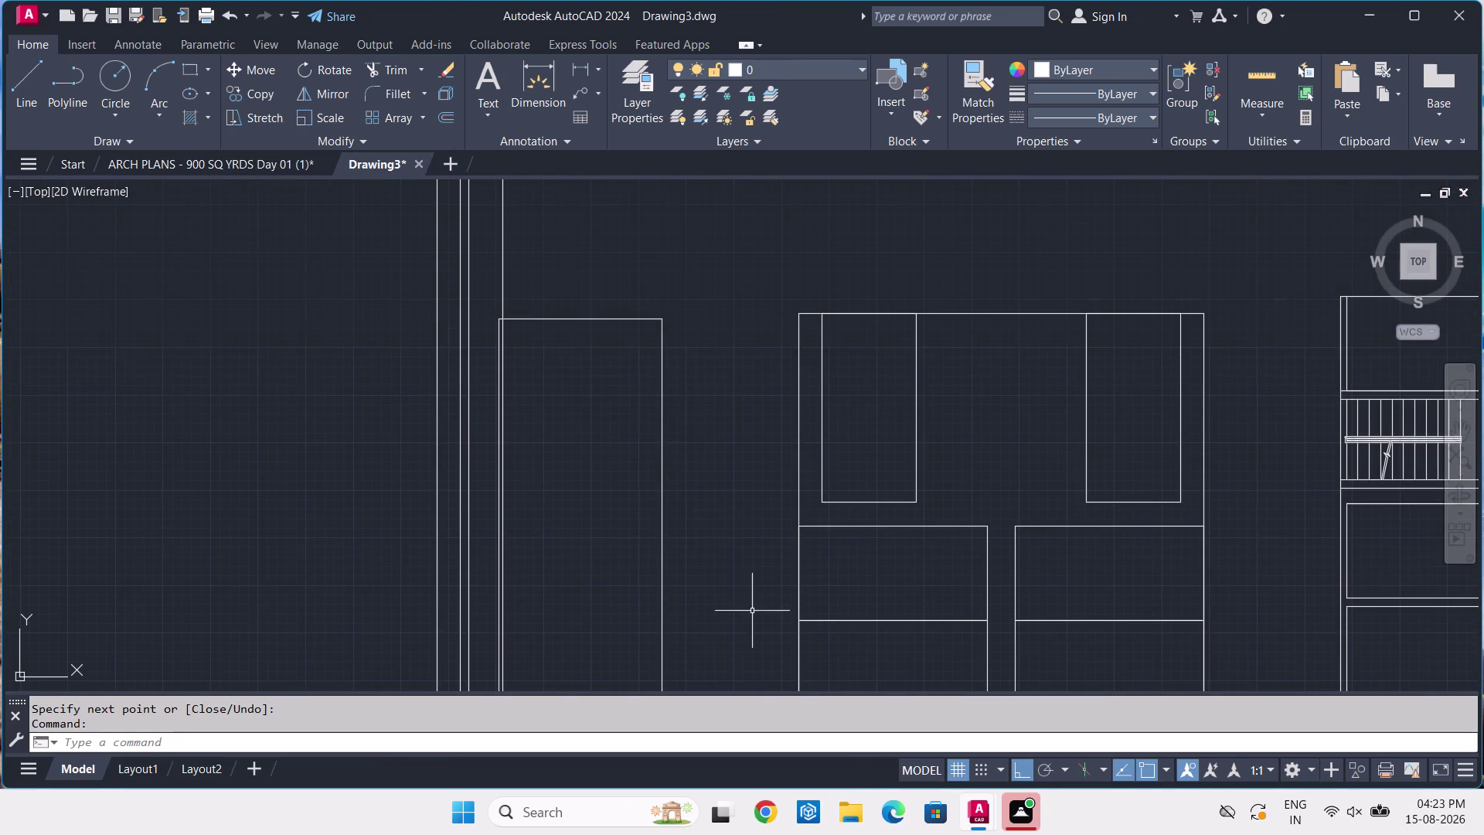
text(L)
key(space)
text(T)
text(K)
key(space)
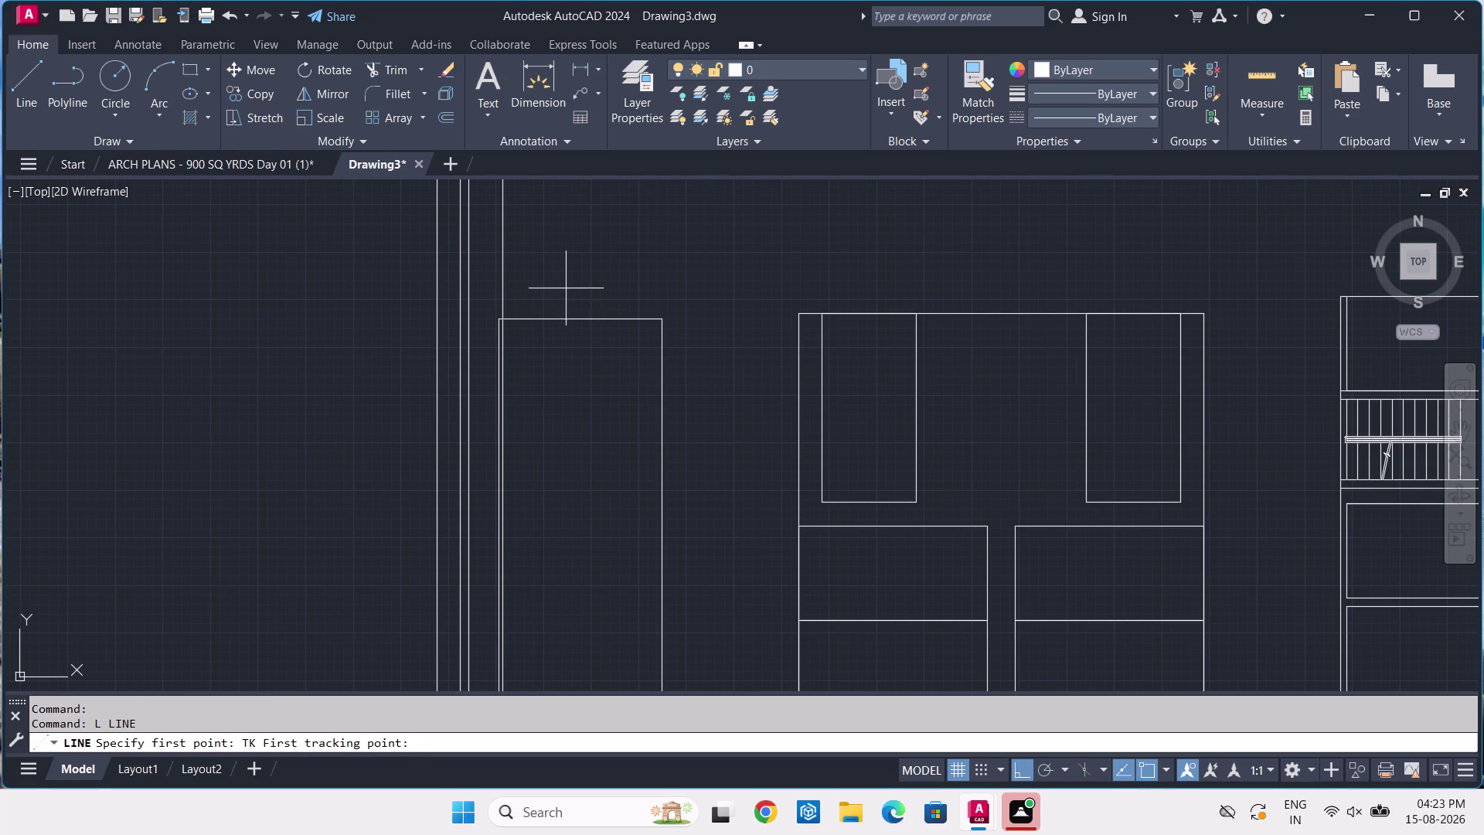
scroll(up, 3)
click(300, 413)
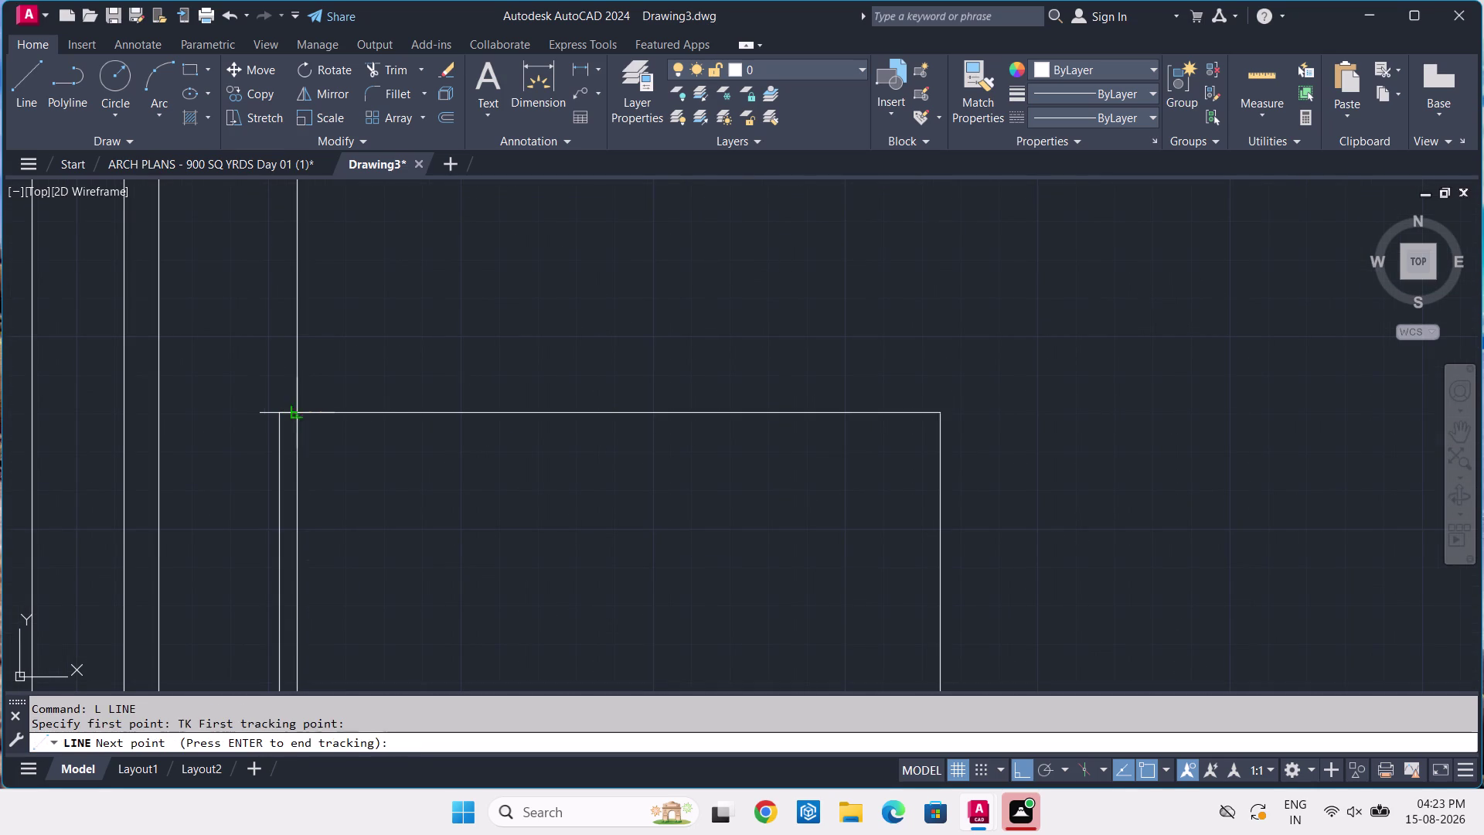
Set the line's start point 13'-2¼" along the block's top edge.
text(13)
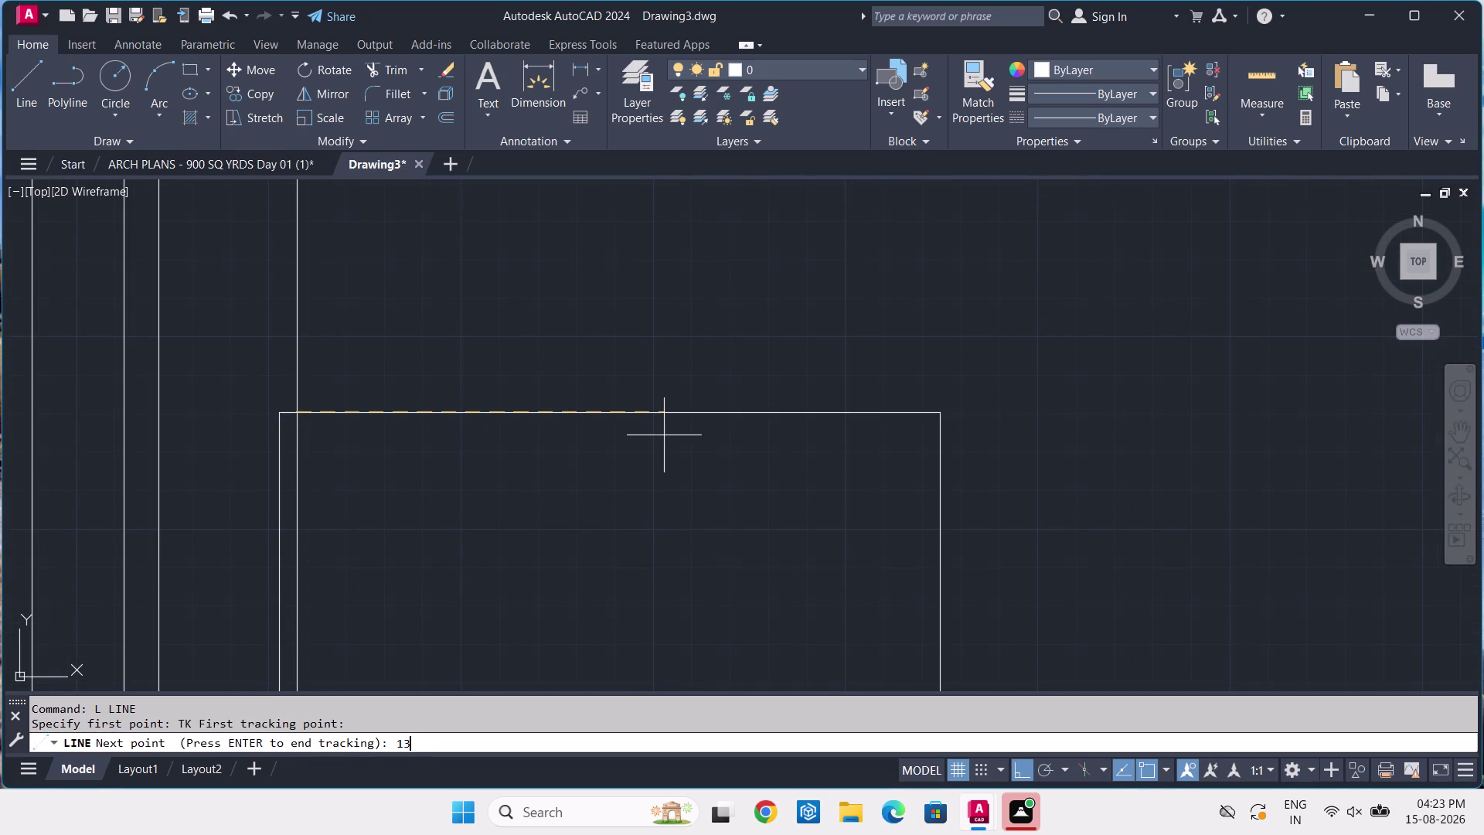
text(')
key(minus)
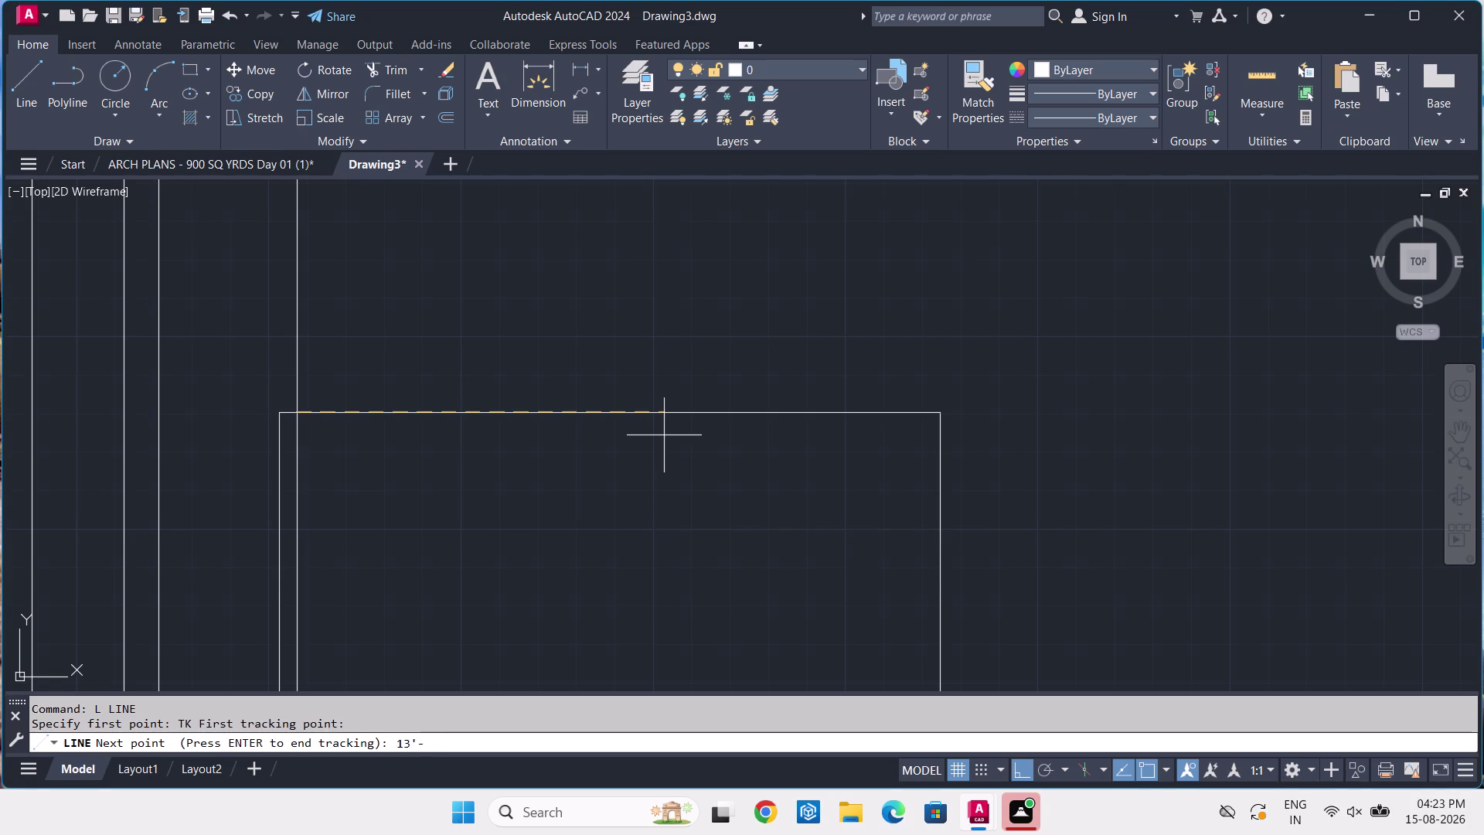
key(2)
text(-1)
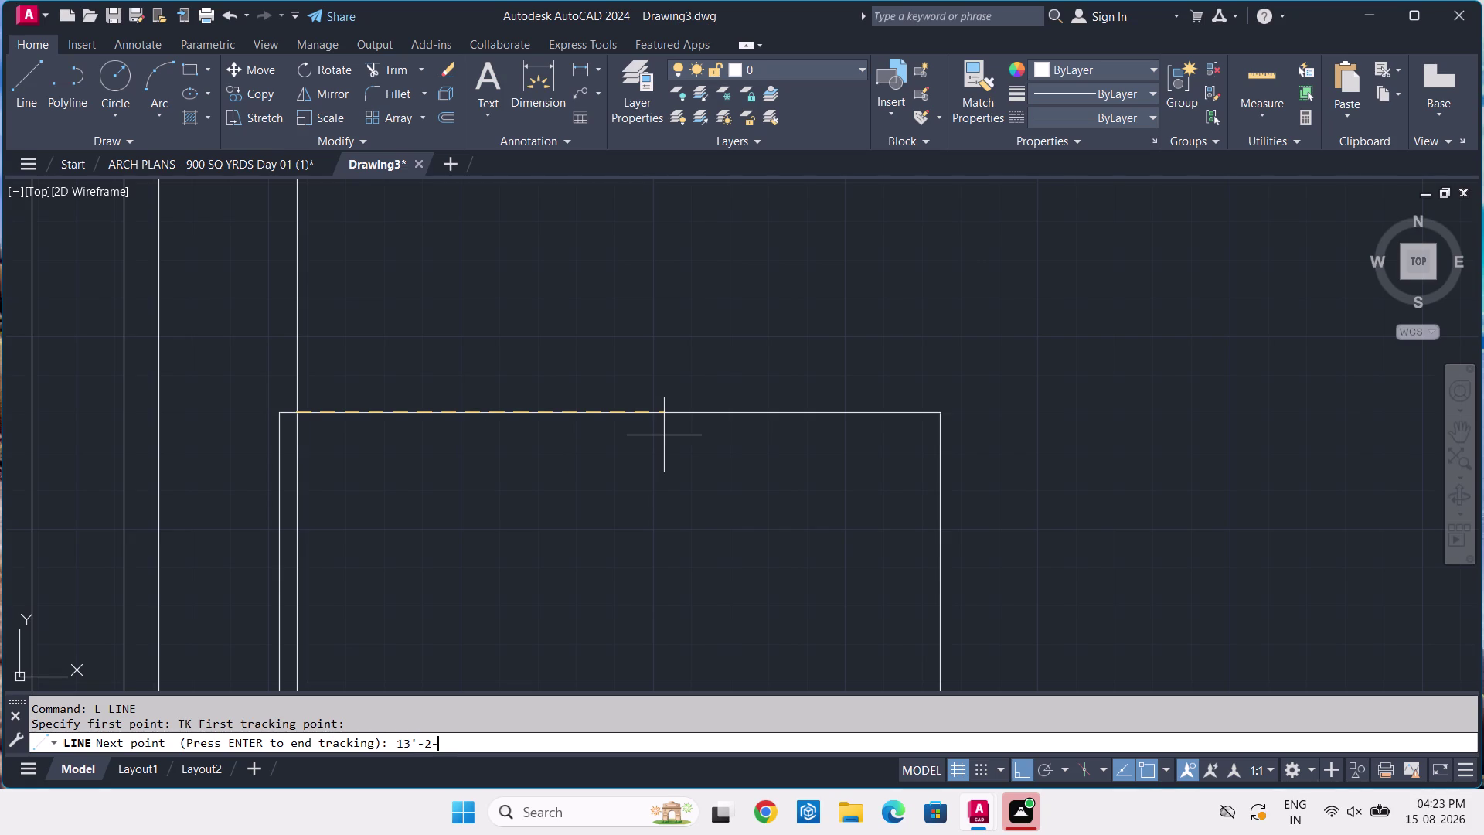
text(/4)
key(Return)
key(Return)
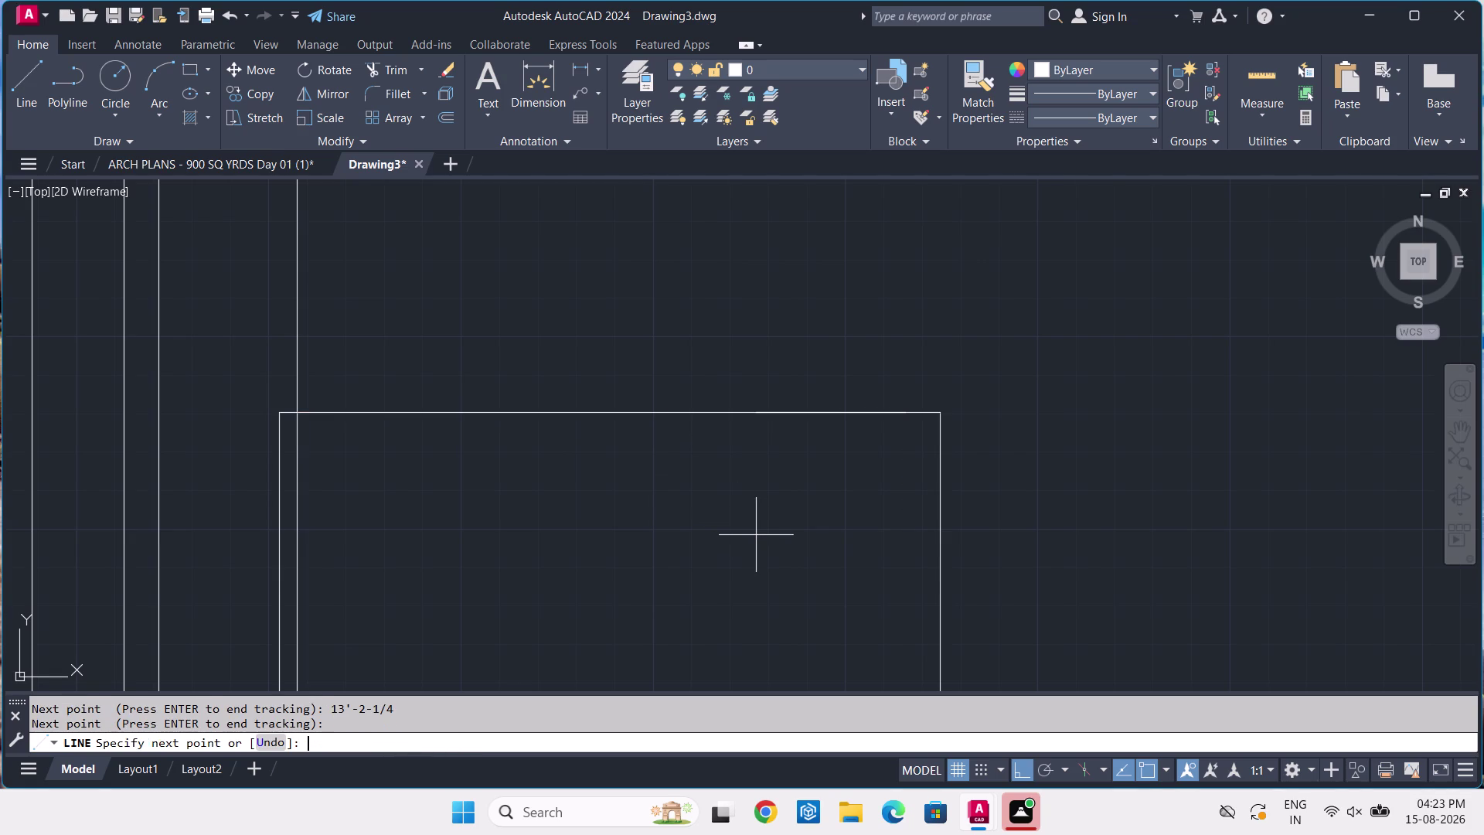
Draw the wall side down to the bottom boundary and 4.5" across.
middle_drag(871, 576, 802, 314)
scroll(down, 3)
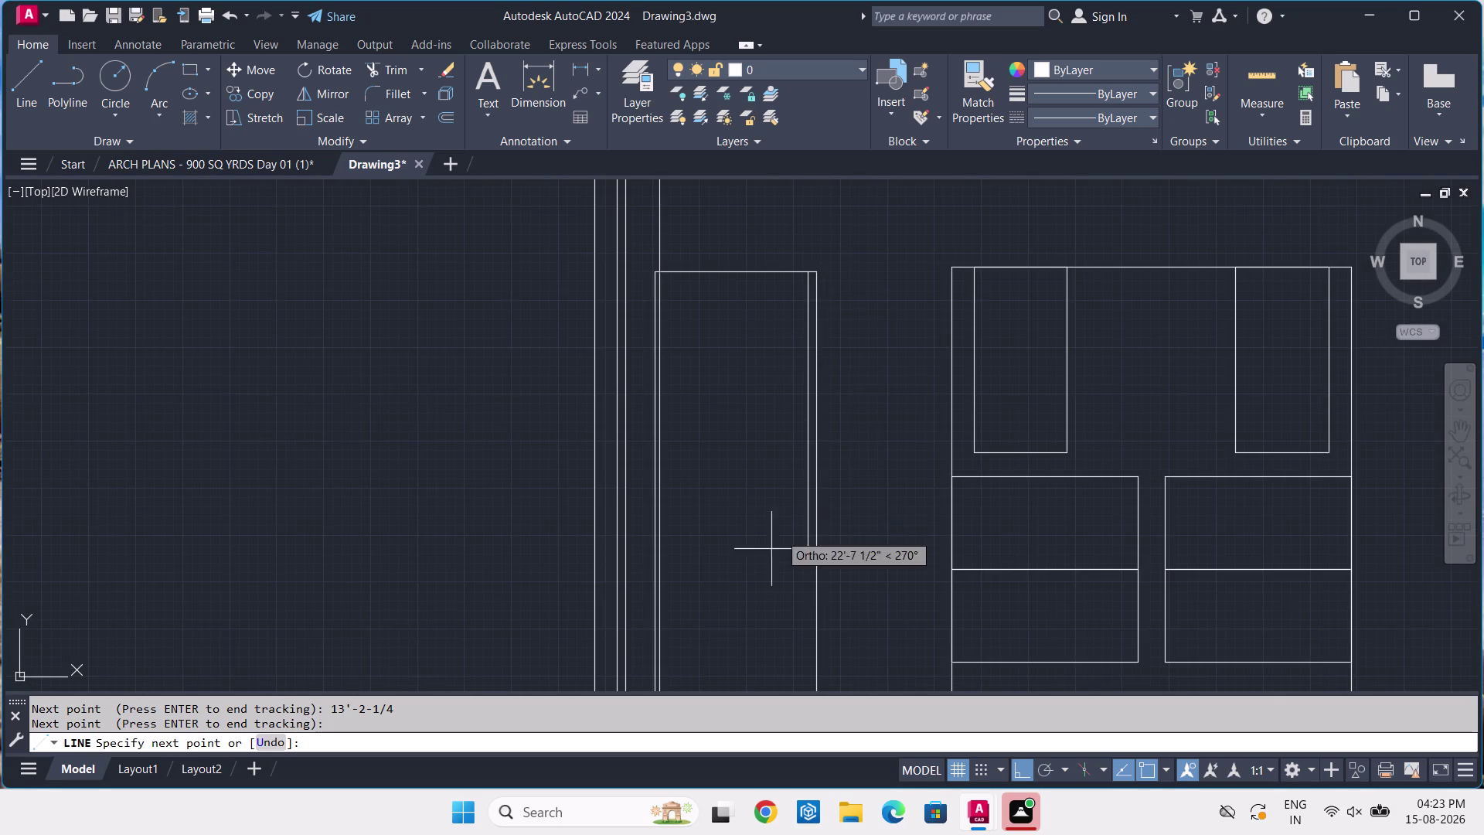
middle_drag(747, 615, 681, 398)
scroll(up, 3)
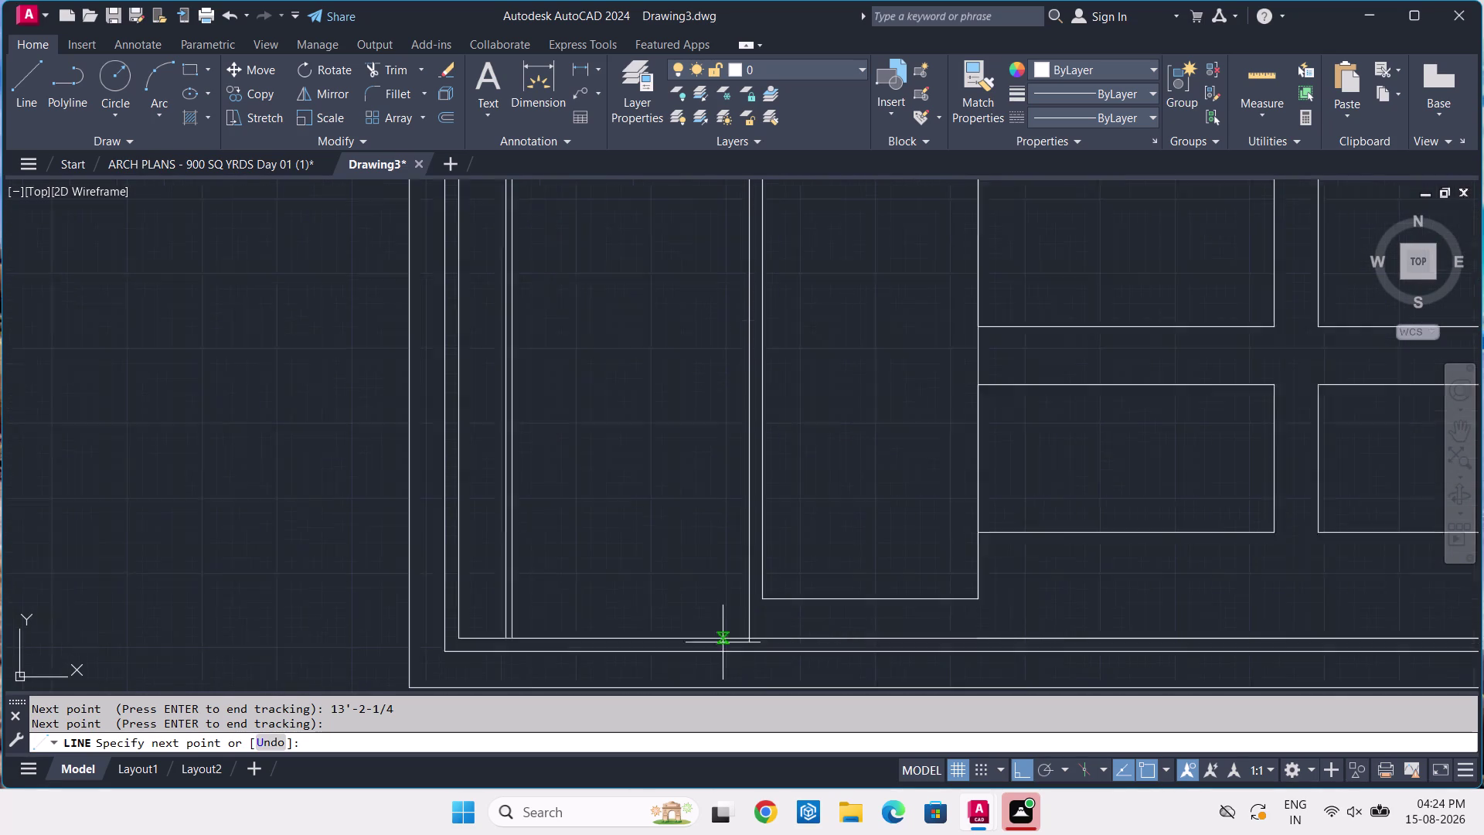
scroll(up, 3)
click(759, 640)
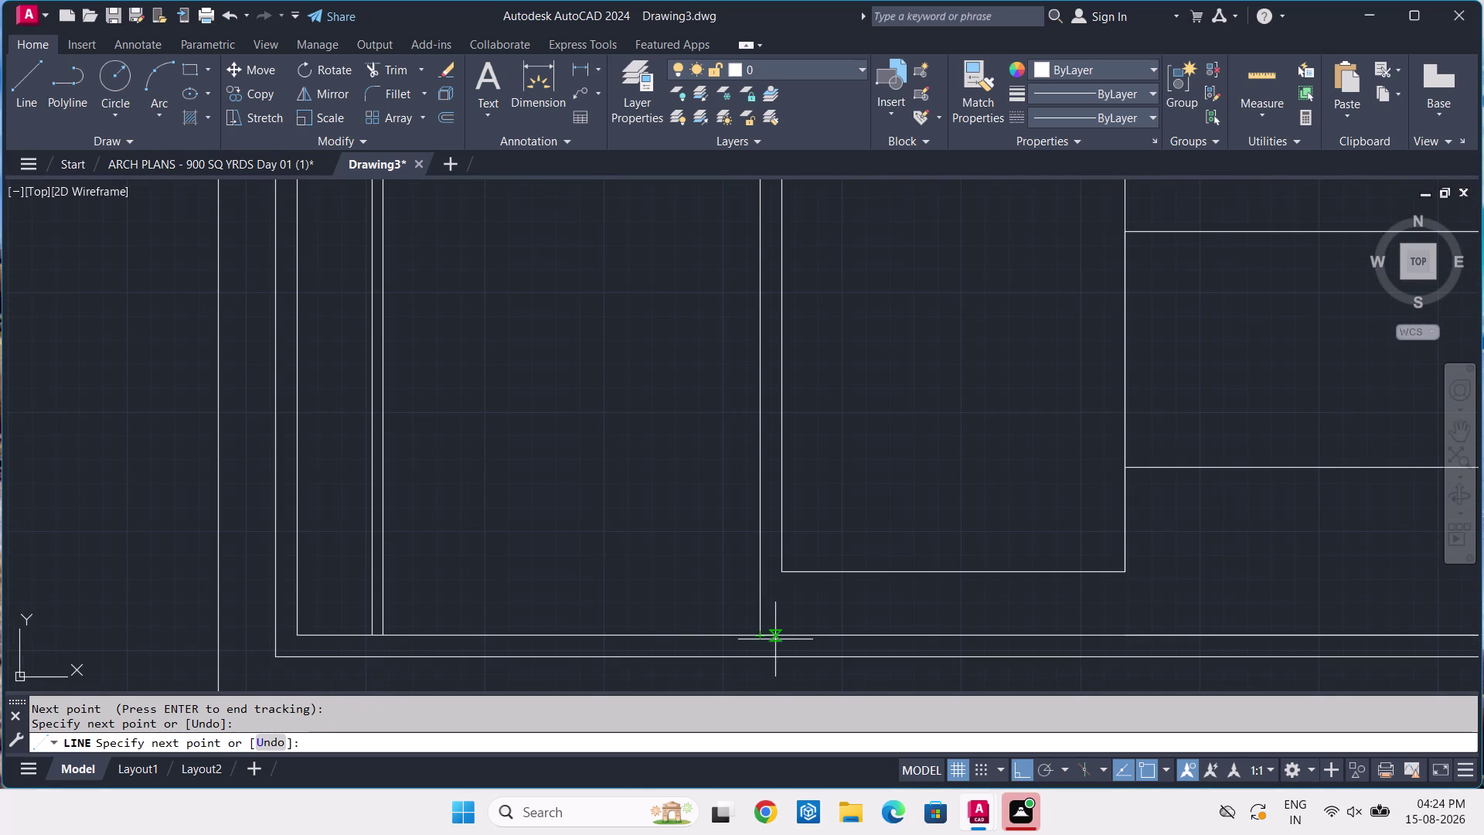
text(4)
text(.5)
key(Return)
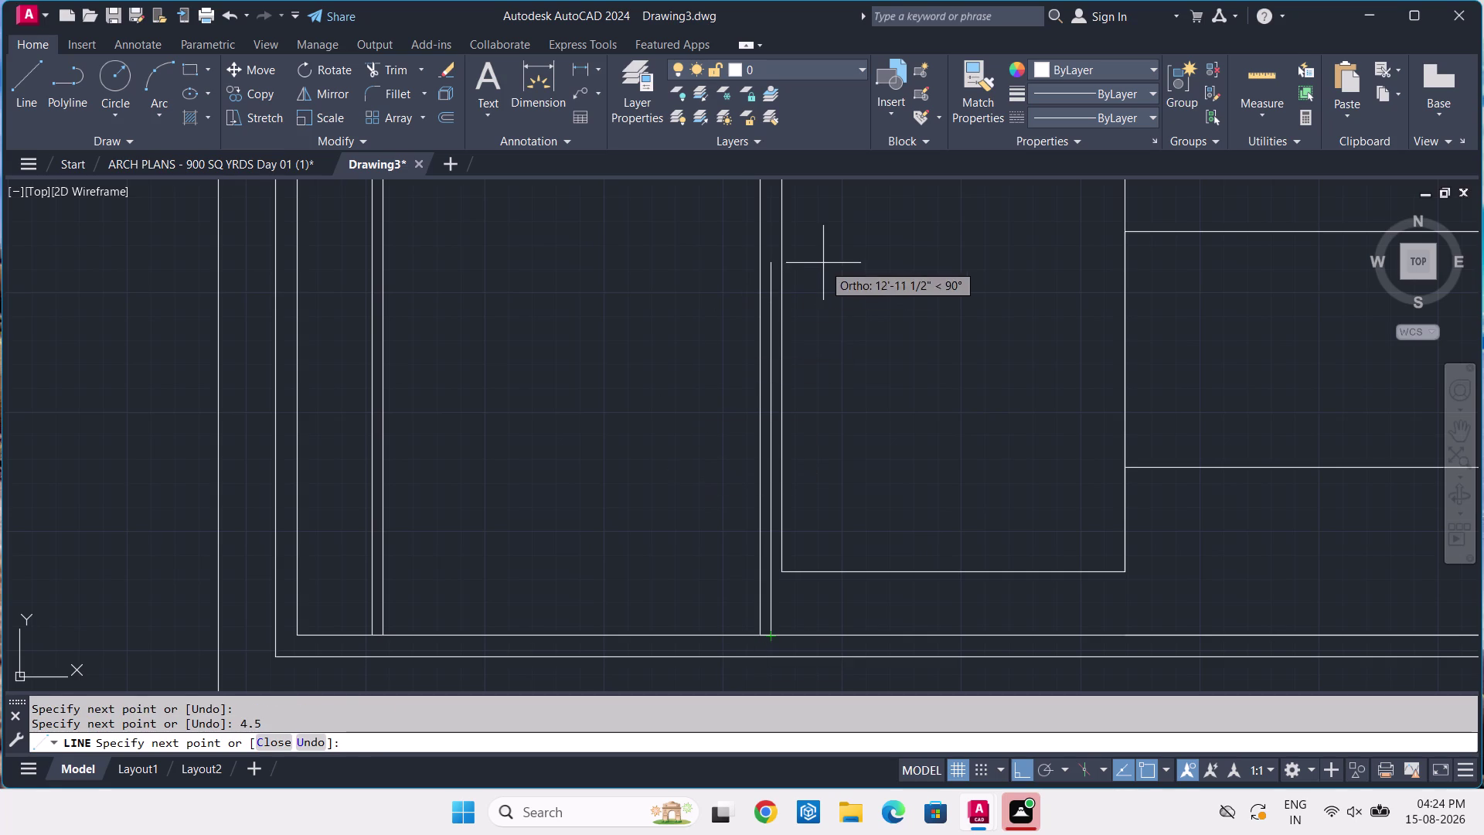
Bring the wall's second side back up to the top edge and end LINE.
scroll(up, 3)
middle_drag(824, 263, 869, 638)
middle_drag(844, 281, 879, 415)
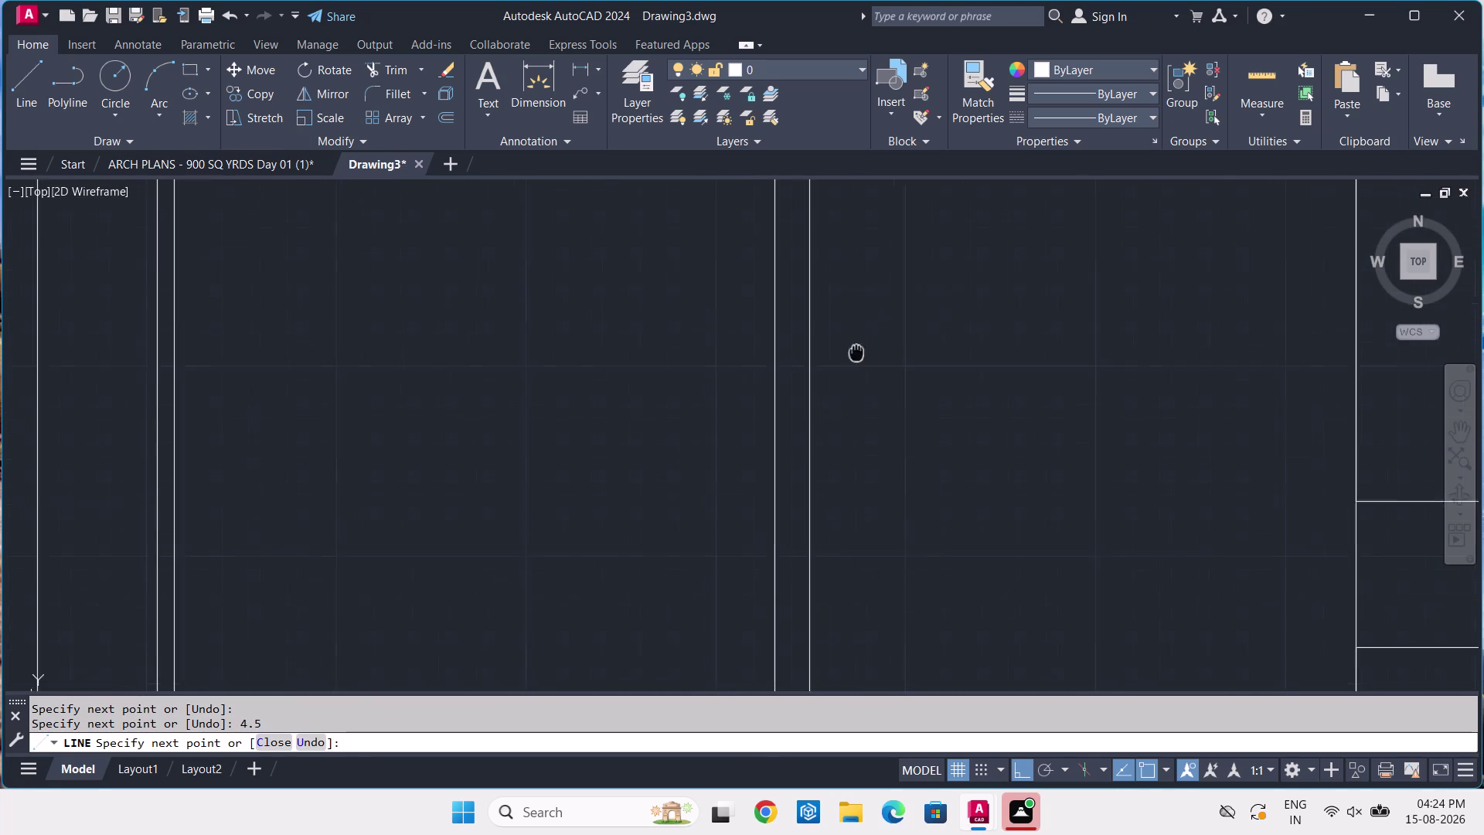
middle_drag(878, 415, 899, 635)
scroll(down, 3)
middle_drag(981, 322, 933, 692)
scroll(up, 3)
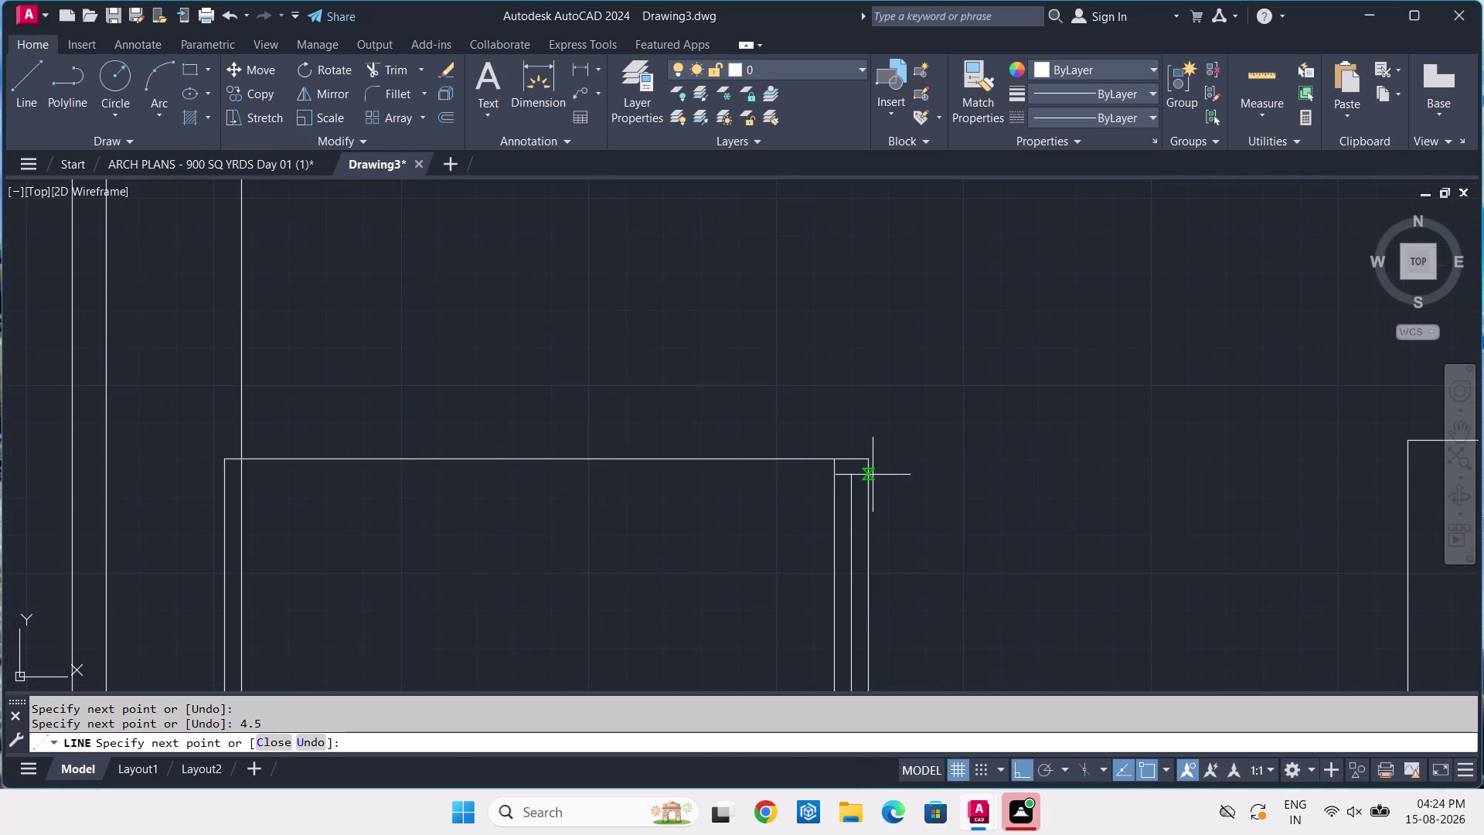
click(852, 459)
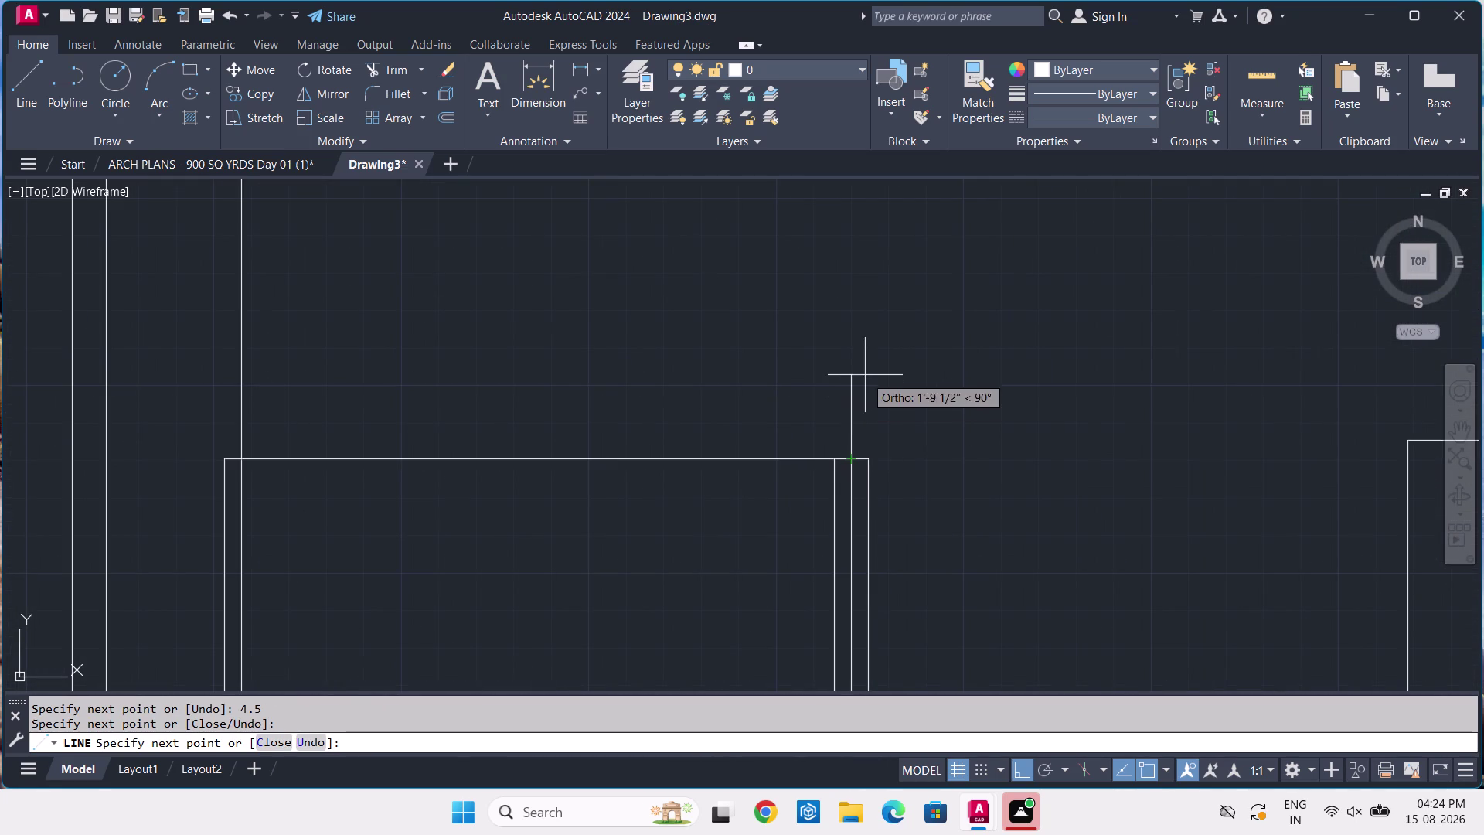
key(space)
click(220, 165)
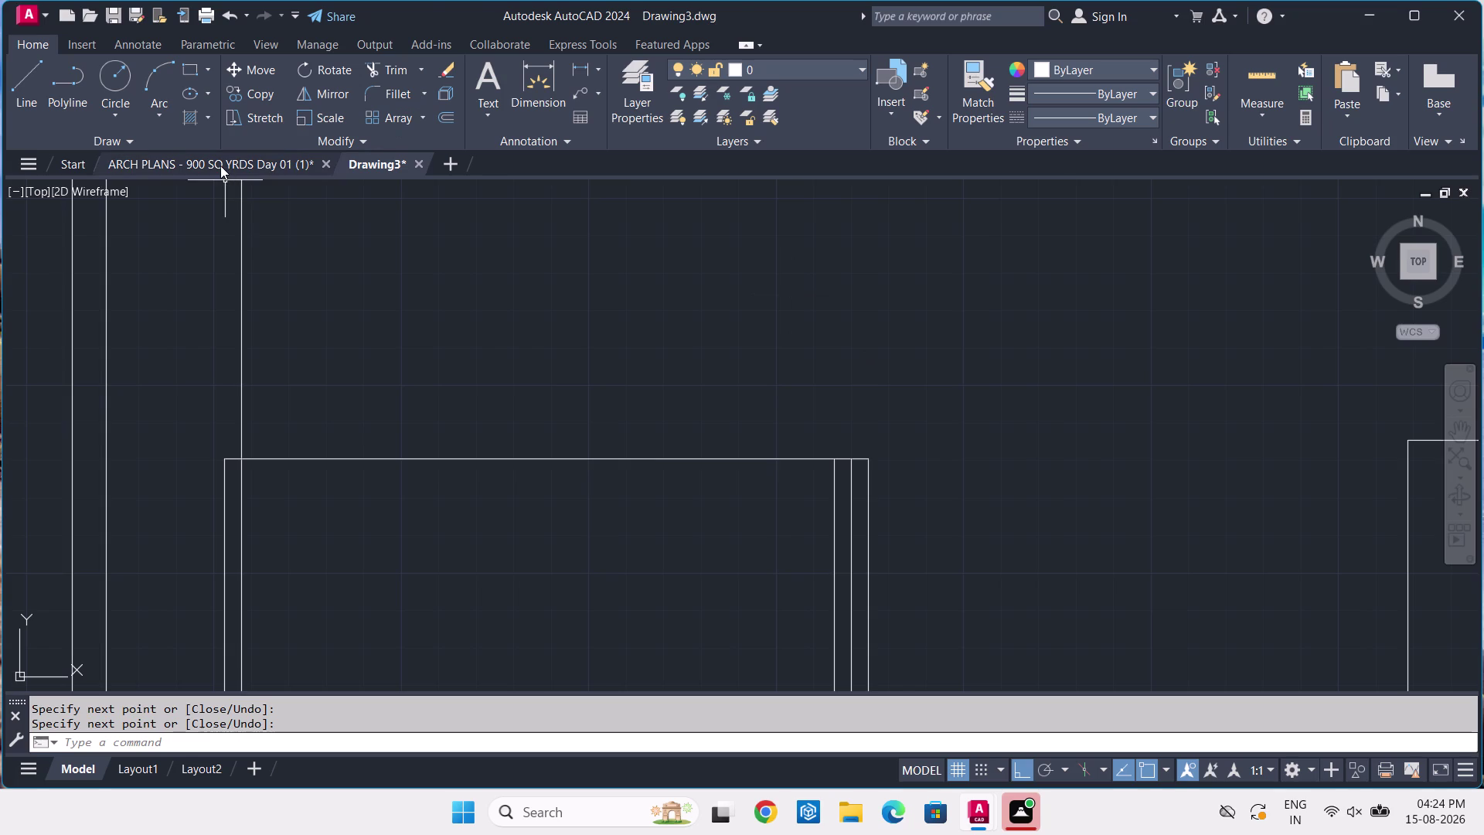
scroll(down, 3)
scroll(up, 3)
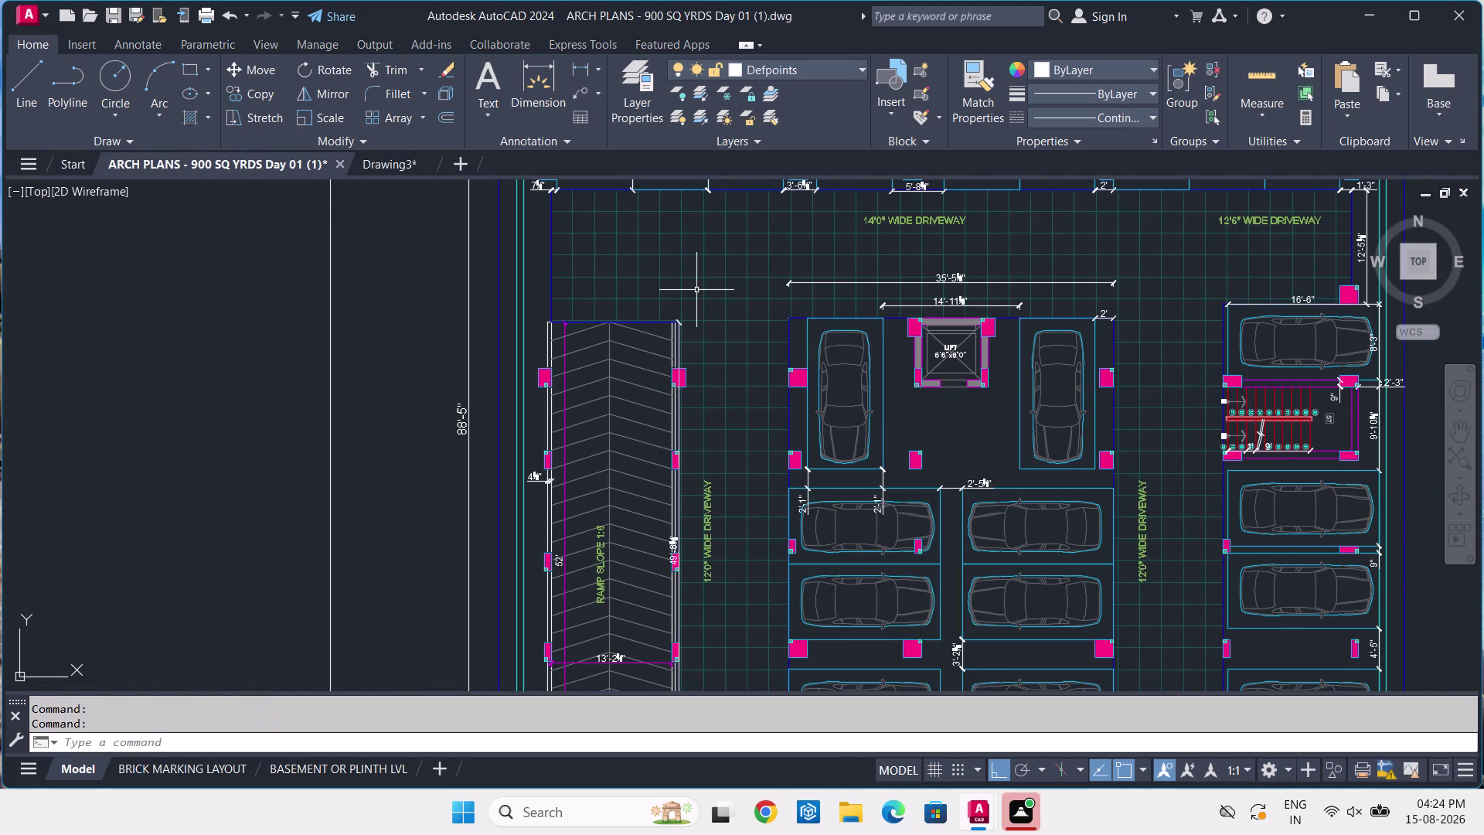
scroll(up, 3)
middle_drag(678, 342, 694, 292)
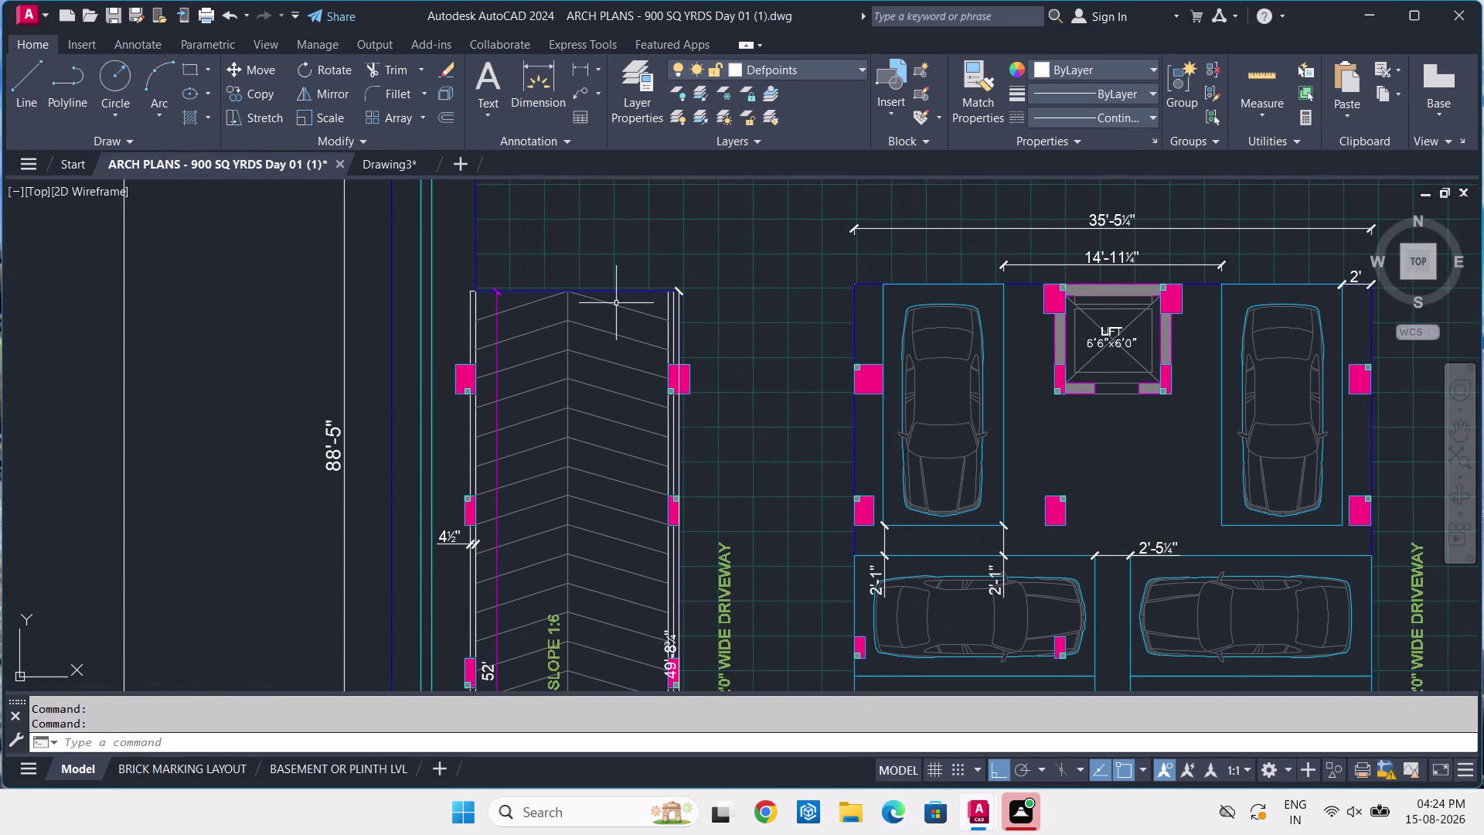
scroll(down, 3)
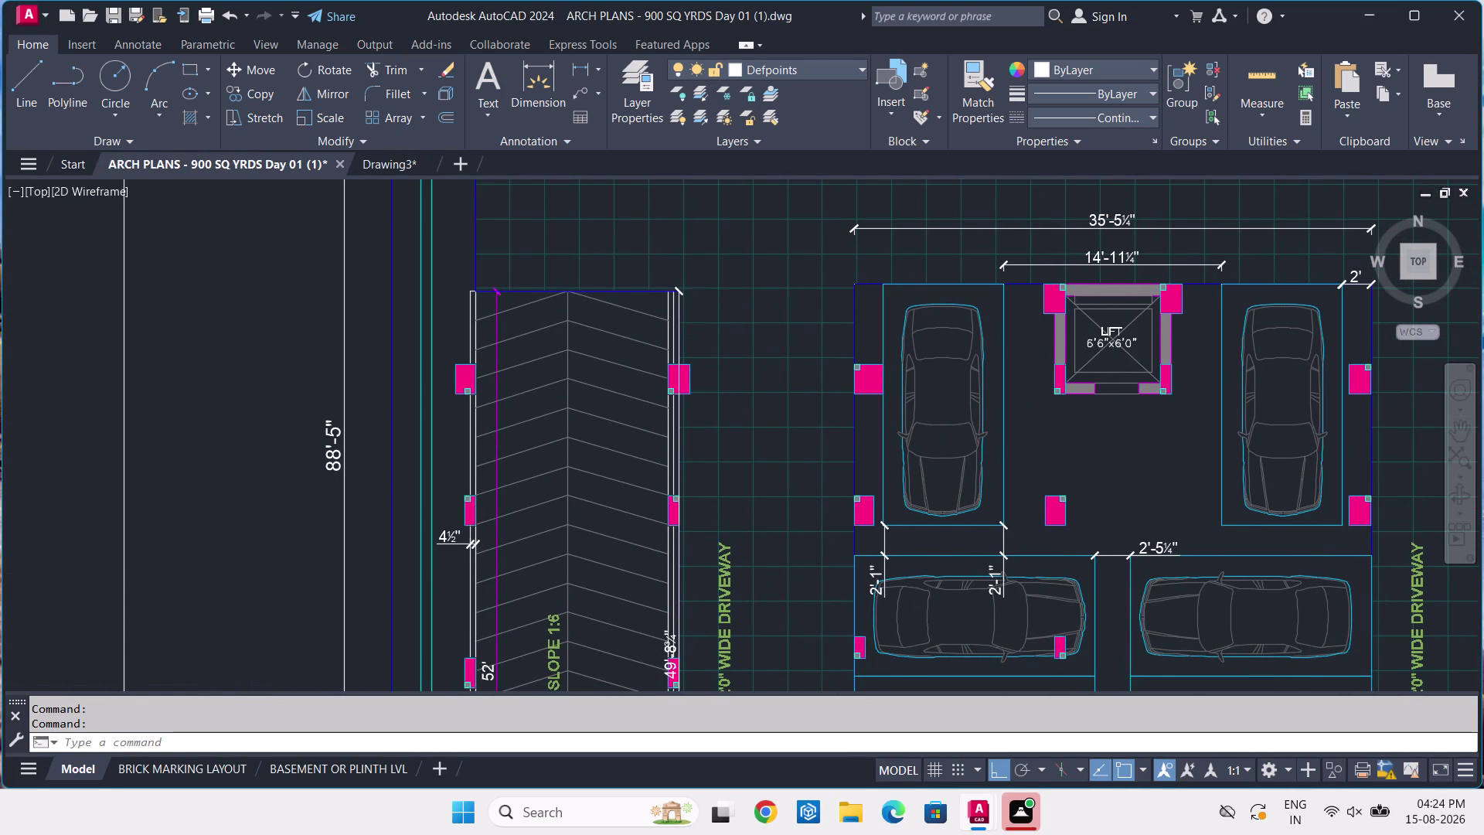
scroll(down, 3)
middle_click(603, 397)
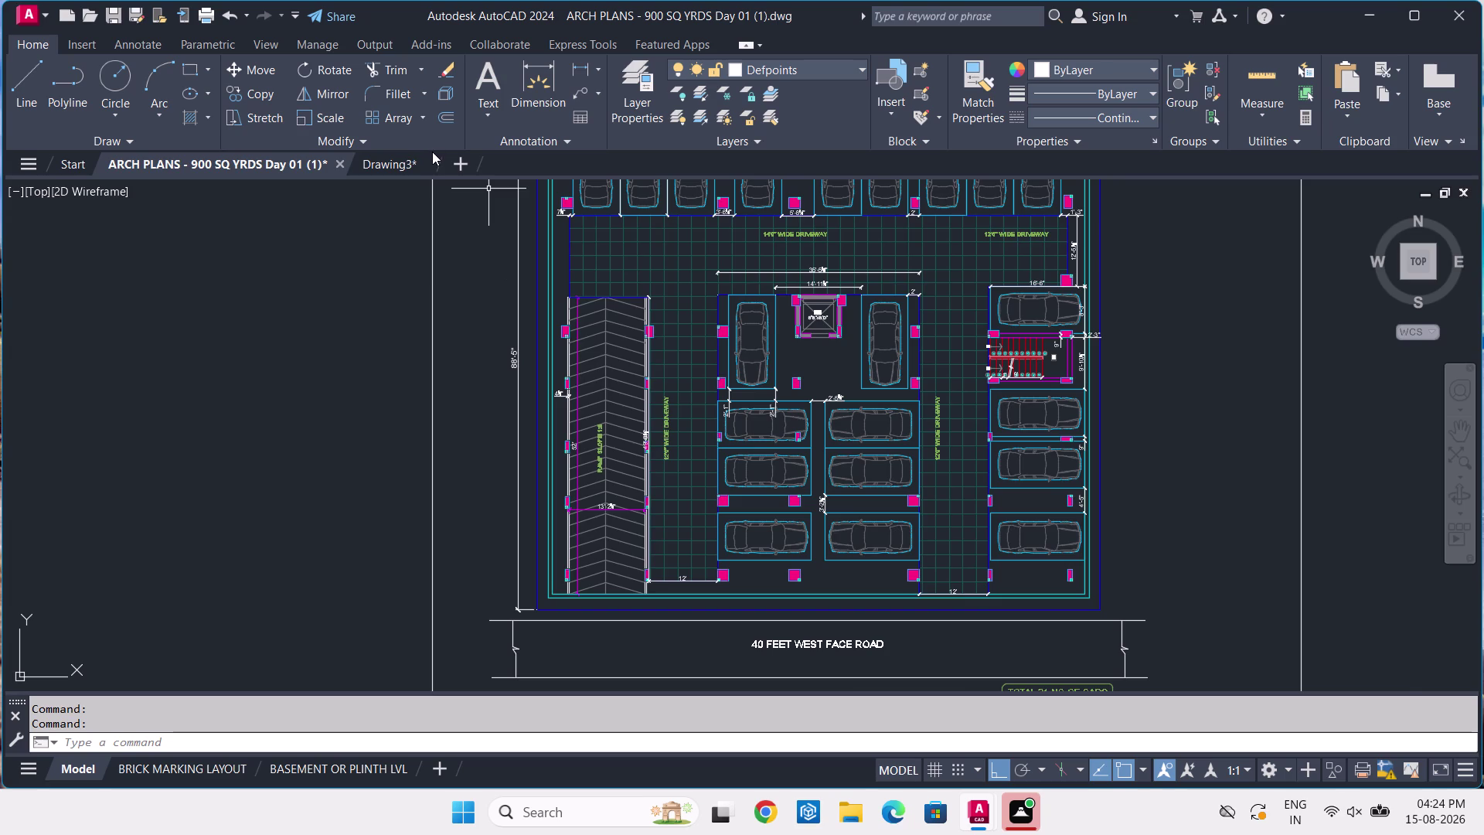
click(416, 163)
Drop a line from the block's top edge to the inner boundary, then view ARCH PLANS.
text(L)
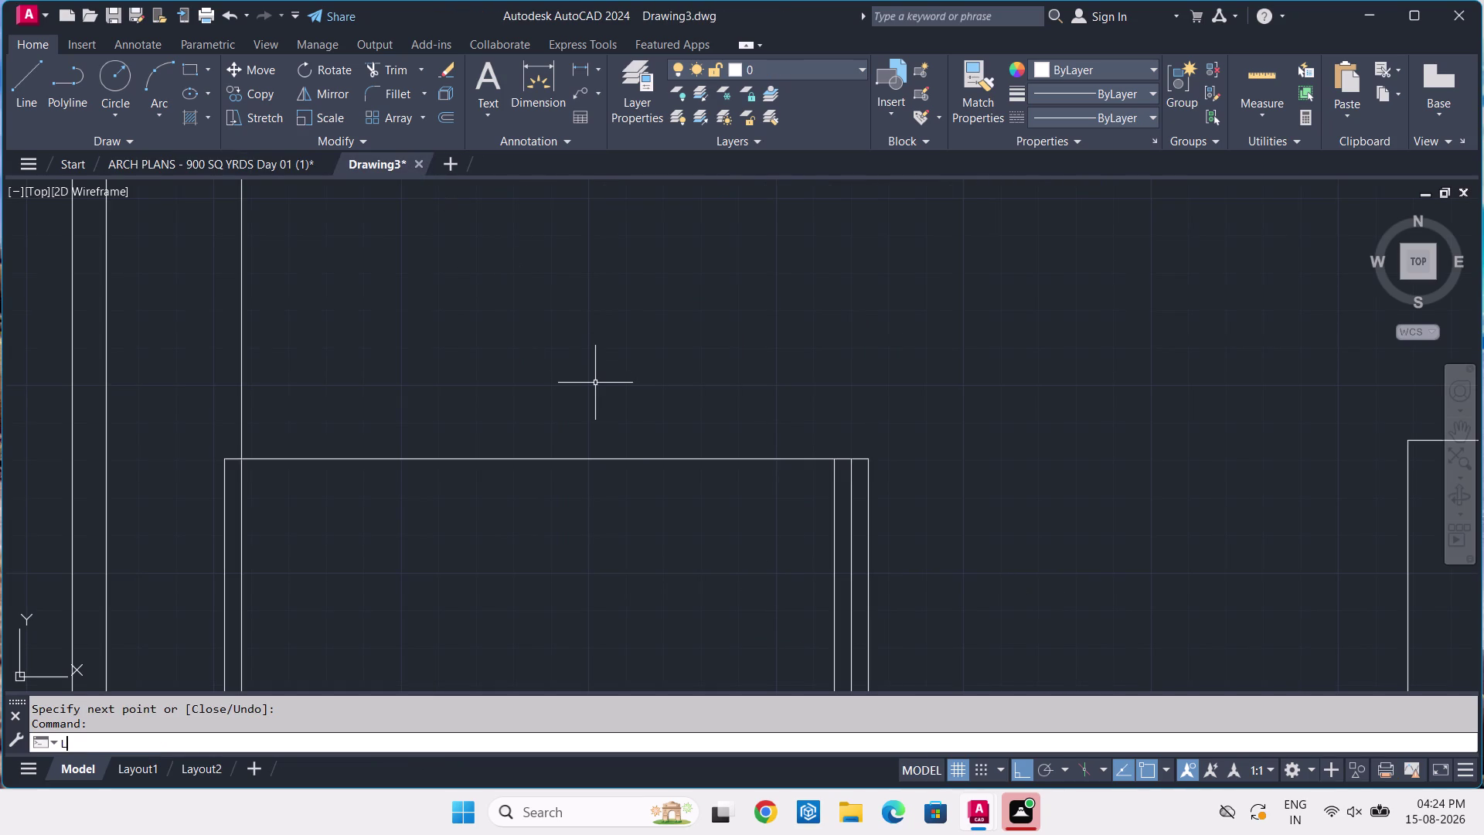
key(space)
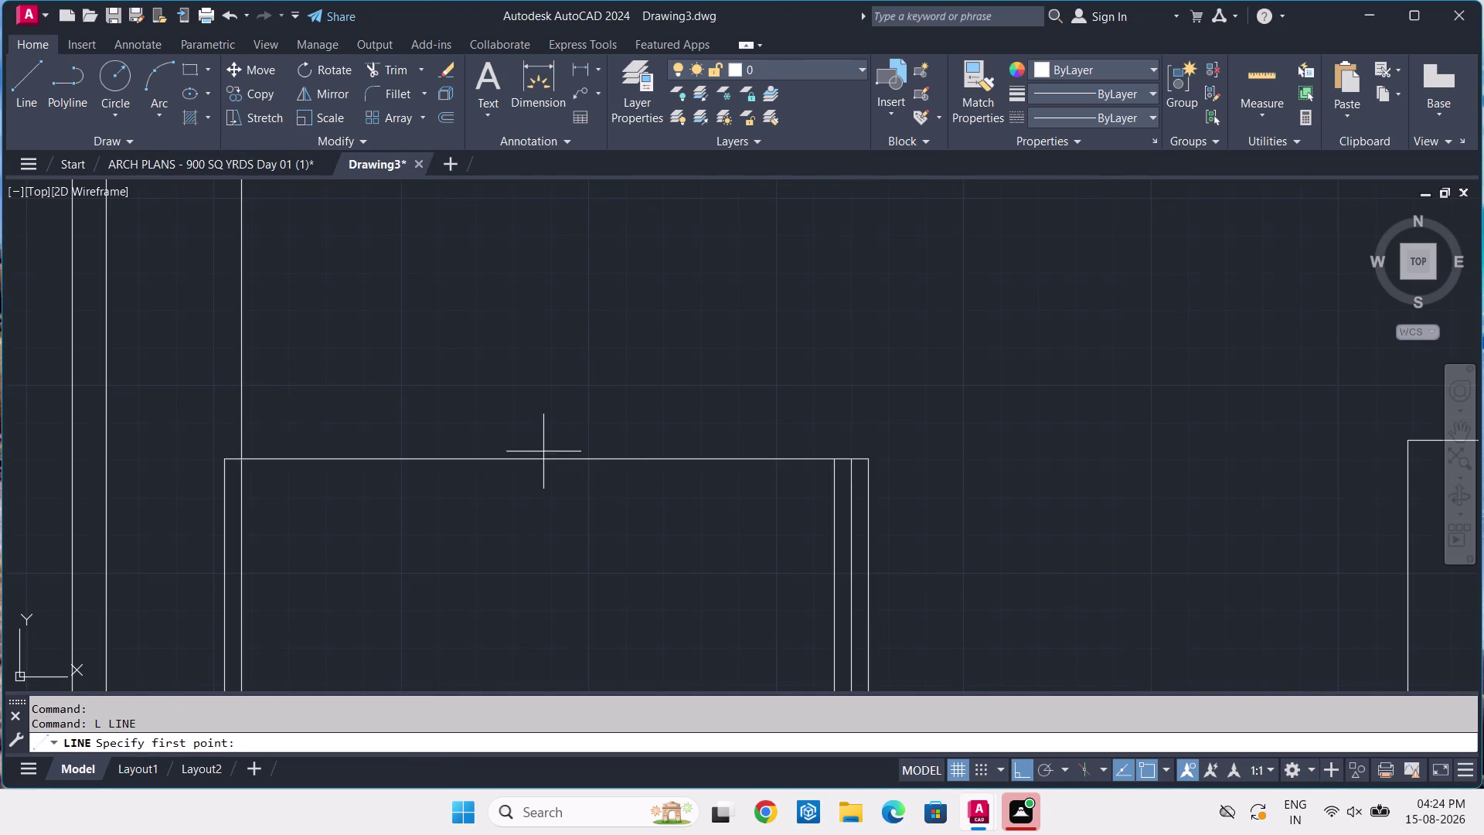
scroll(down, 3)
click(551, 461)
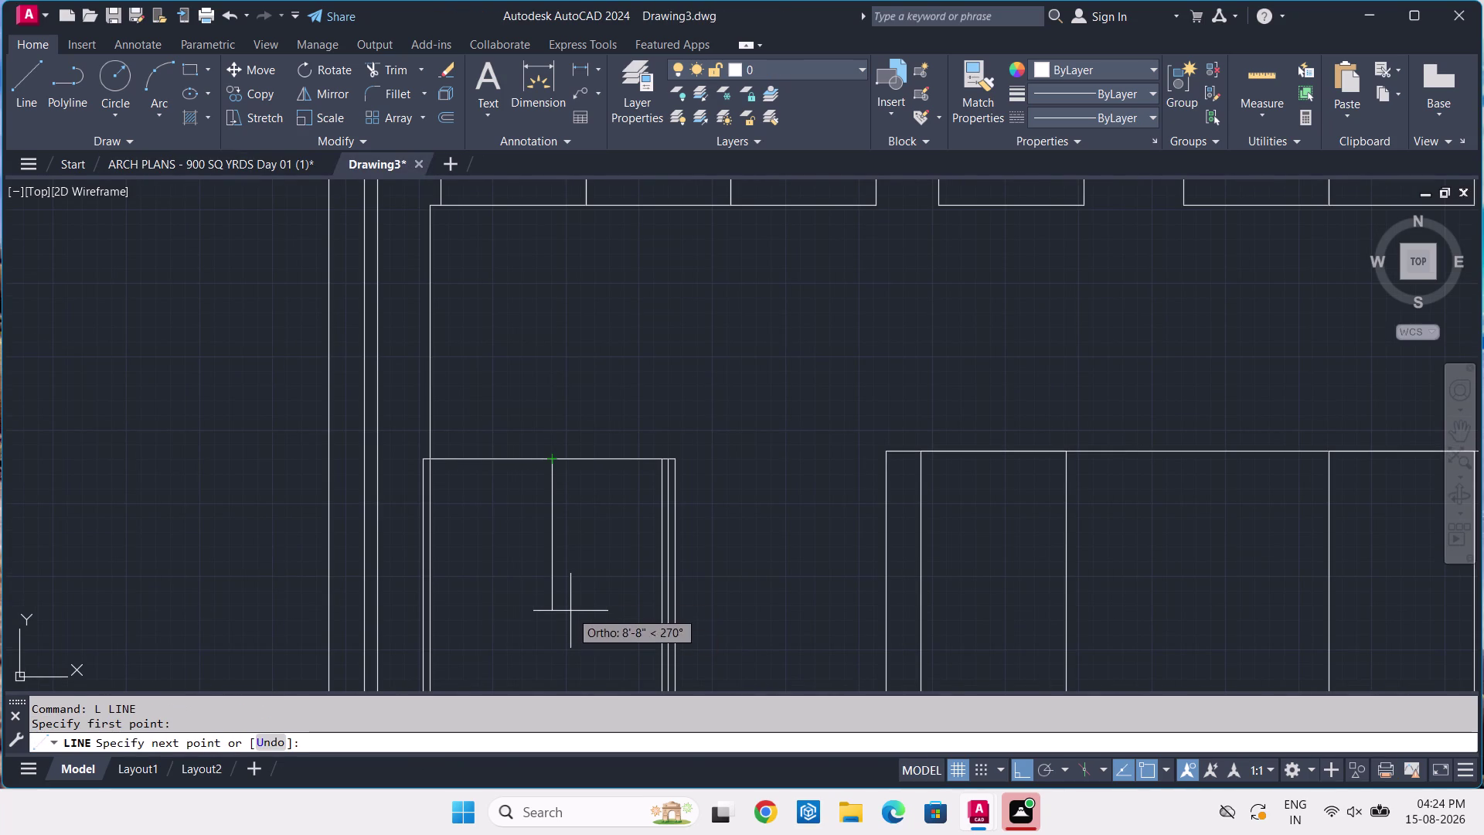
middle_drag(570, 610, 561, 462)
scroll(down, 3)
scroll(up, 3)
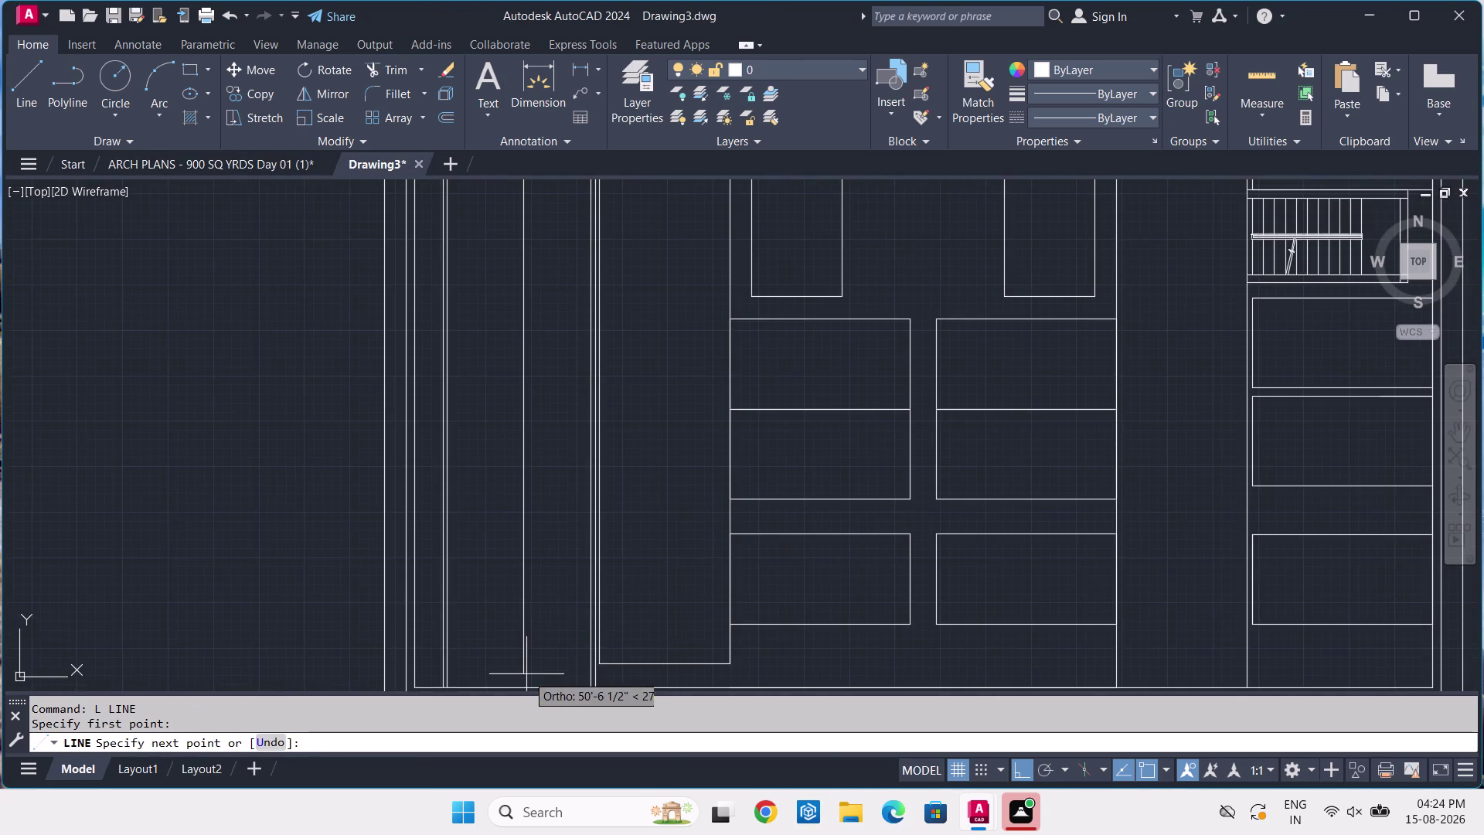
middle_drag(526, 674, 524, 597)
scroll(up, 3)
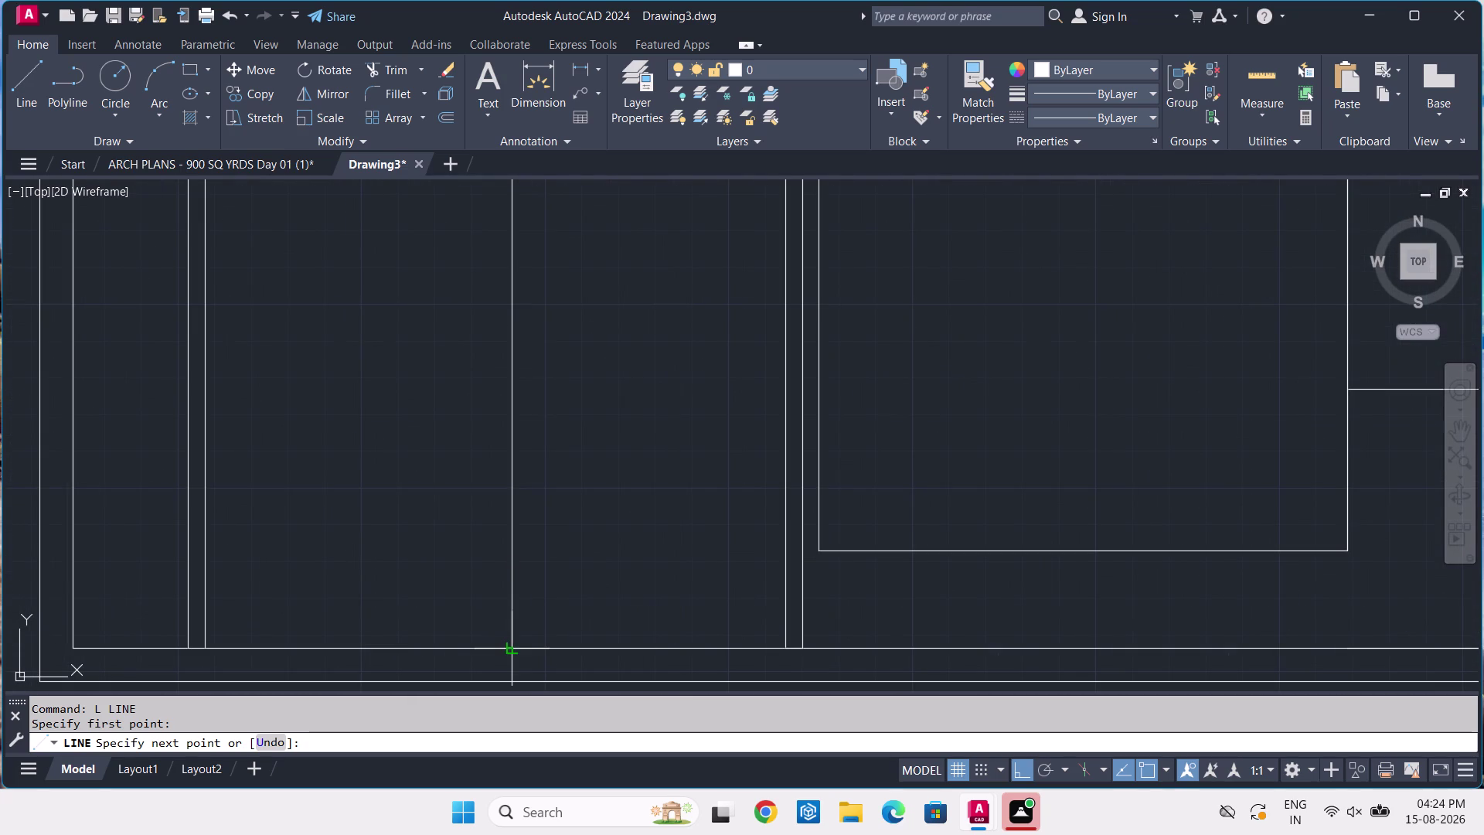
click(516, 646)
key(space)
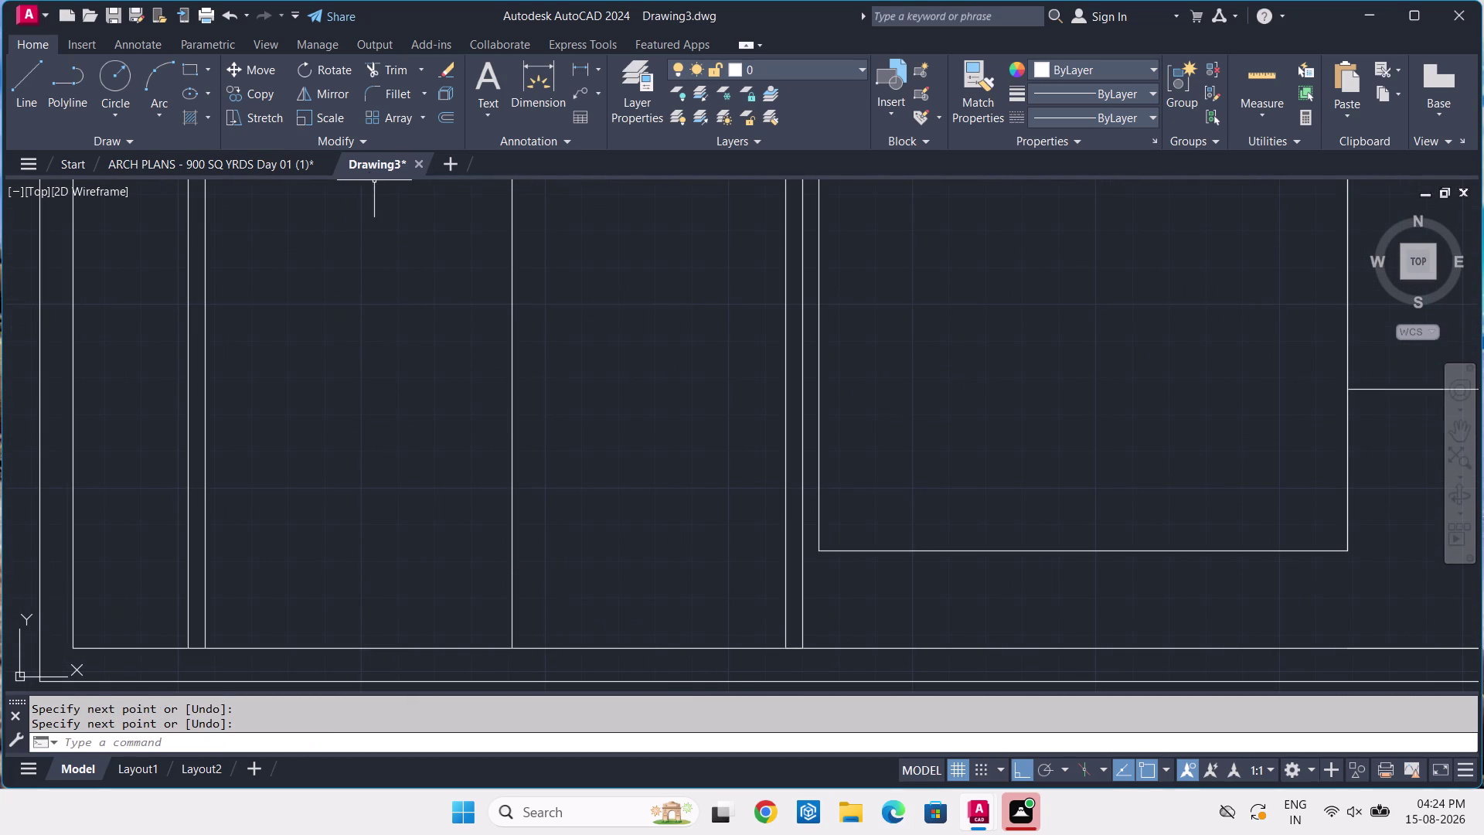
click(251, 165)
scroll(down, 3)
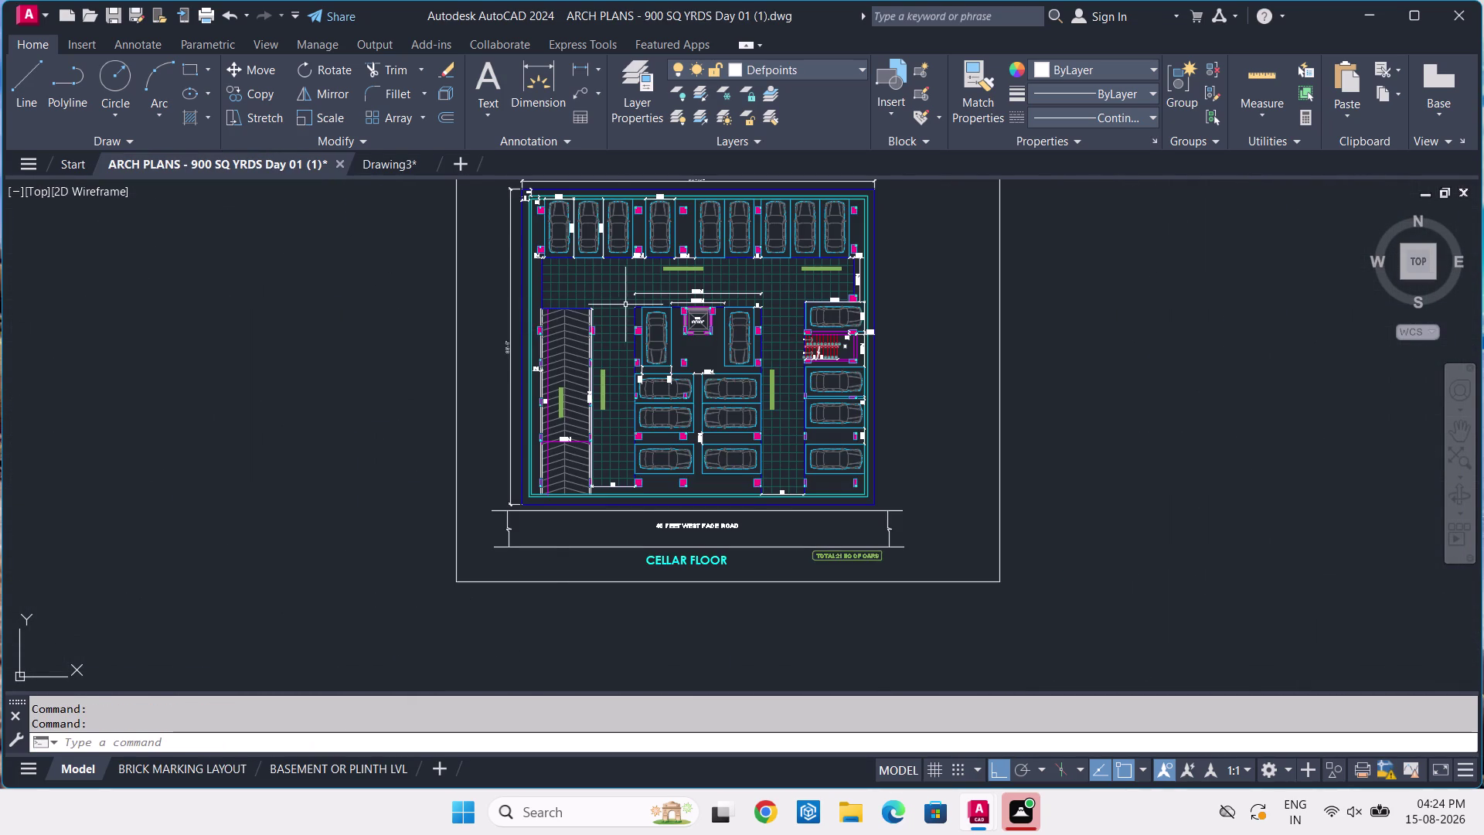
scroll(up, 3)
scroll(up, 3)
scroll(up, 3)
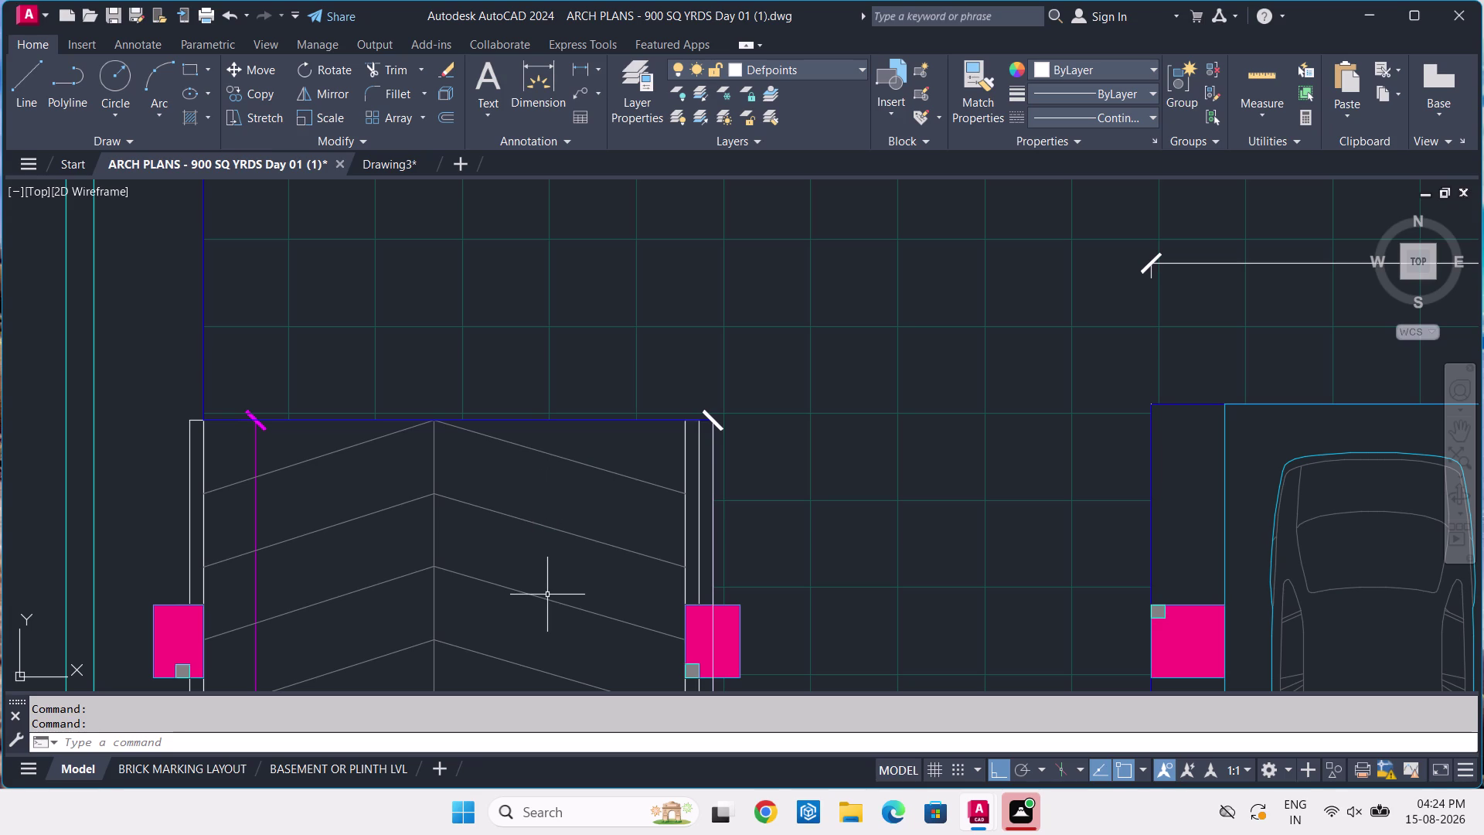
scroll(down, 3)
middle_drag(516, 655, 513, 620)
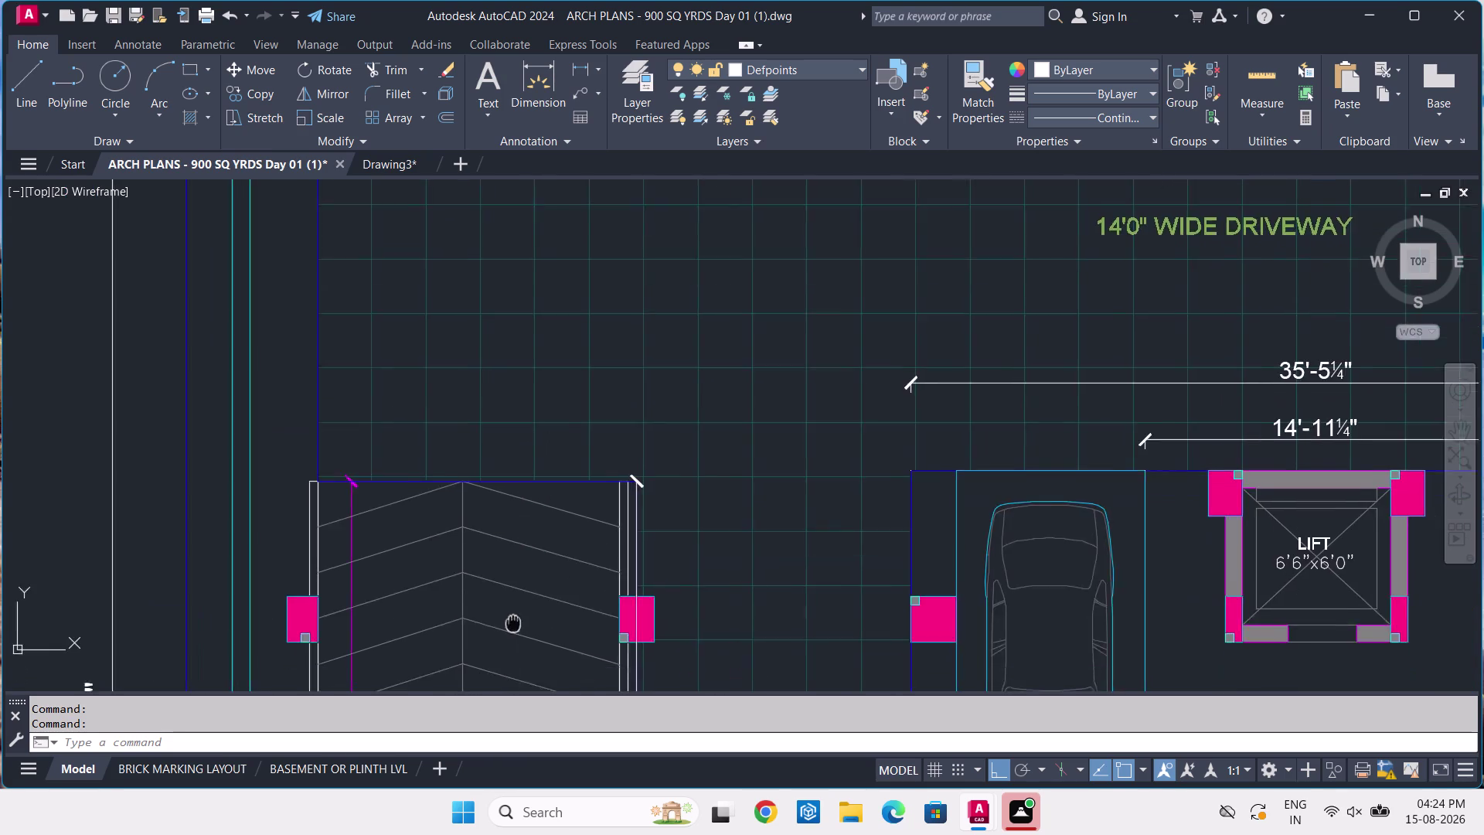
middle_drag(513, 620, 545, 488)
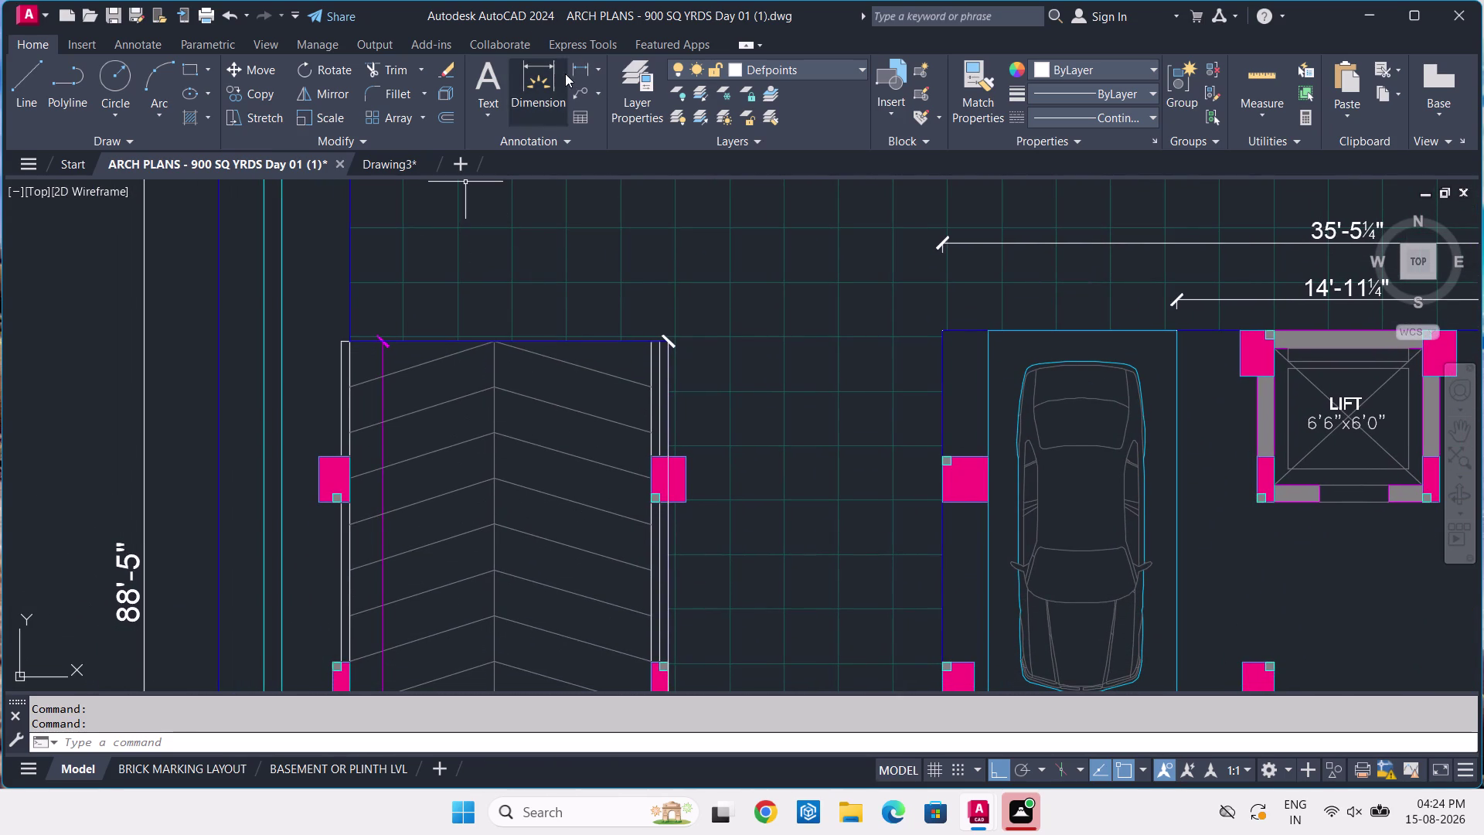
click(617, 376)
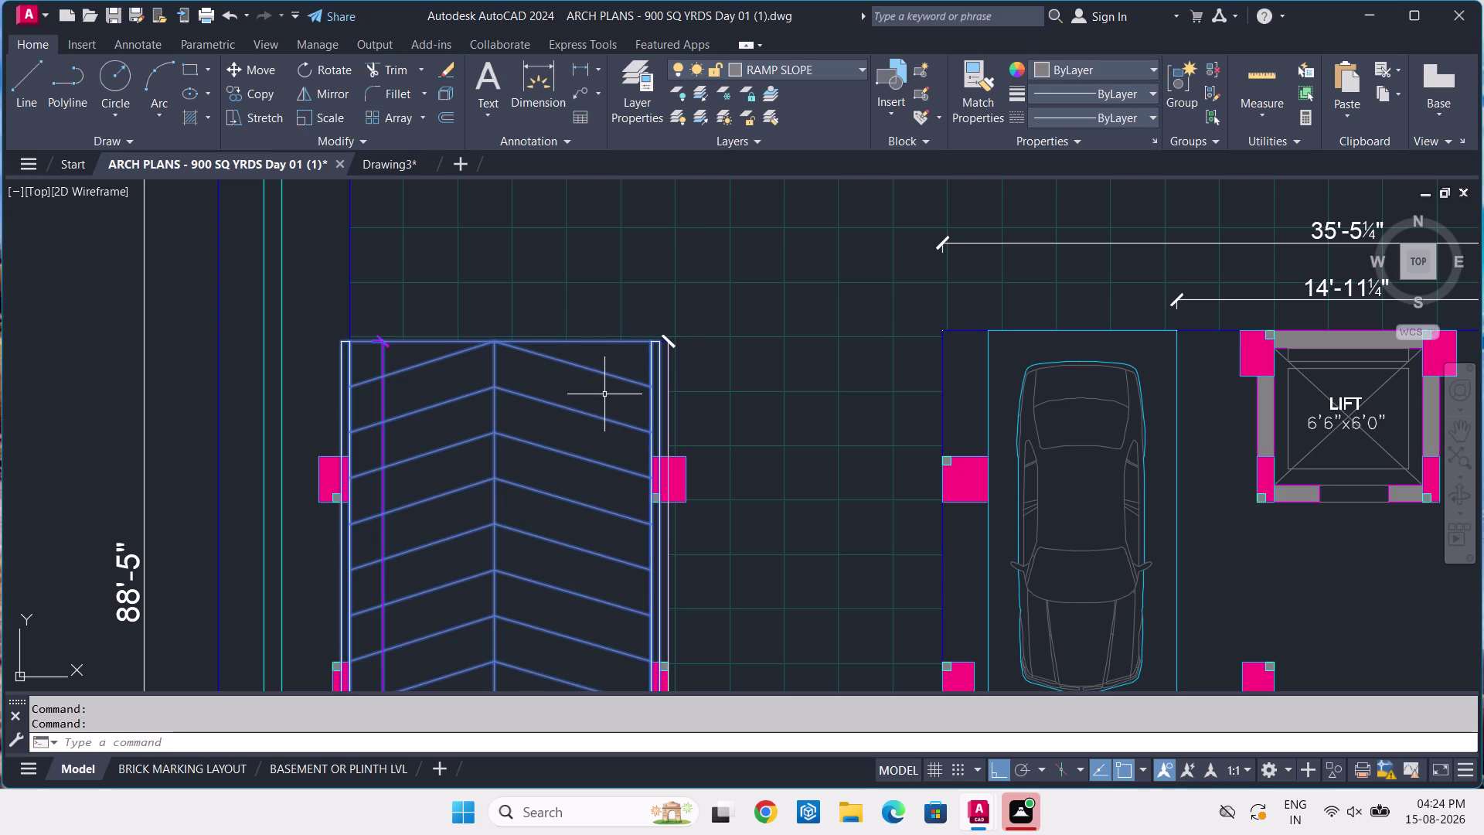
scroll(down, 3)
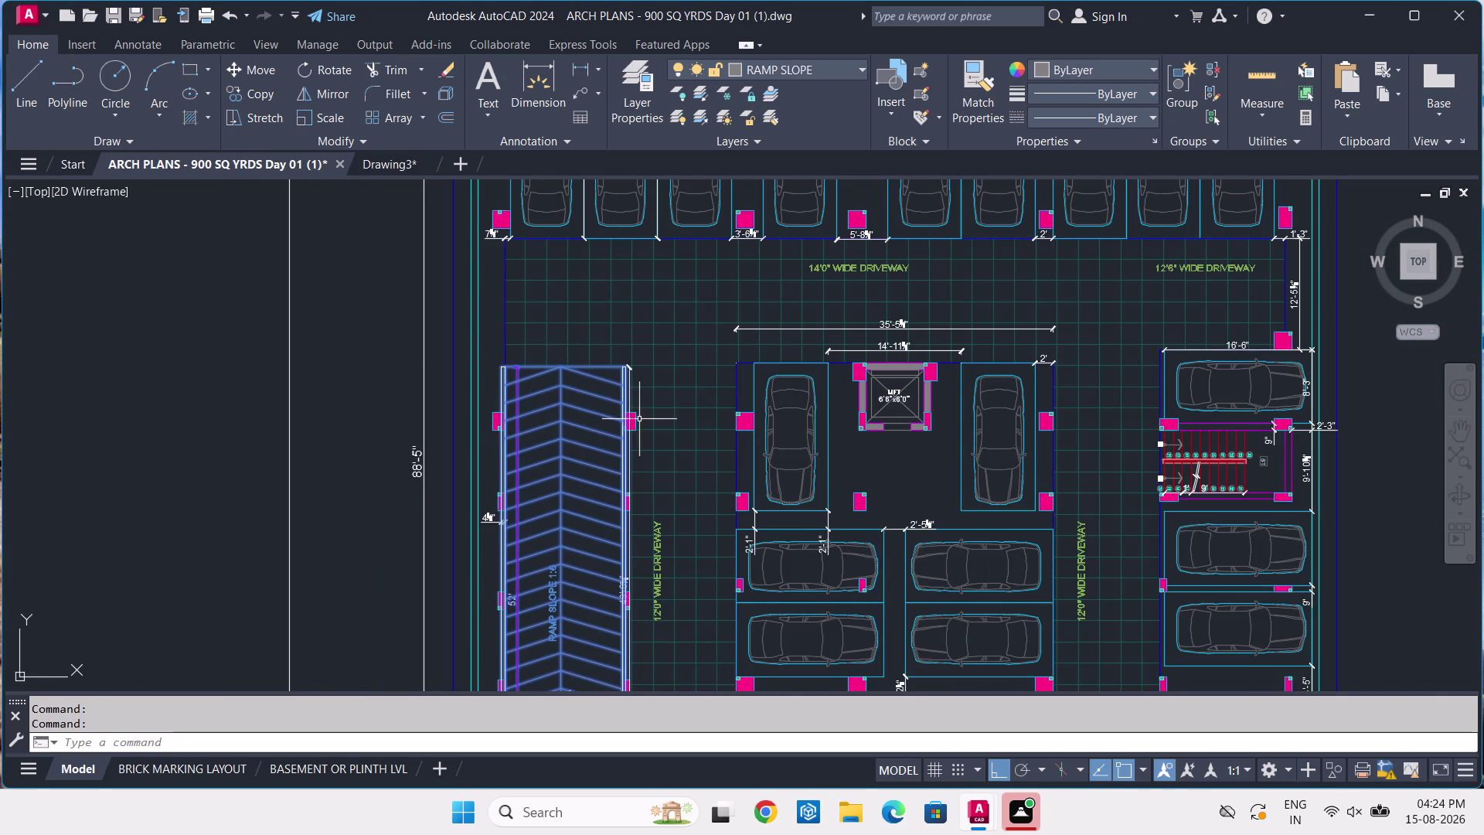
middle_drag(649, 398, 665, 337)
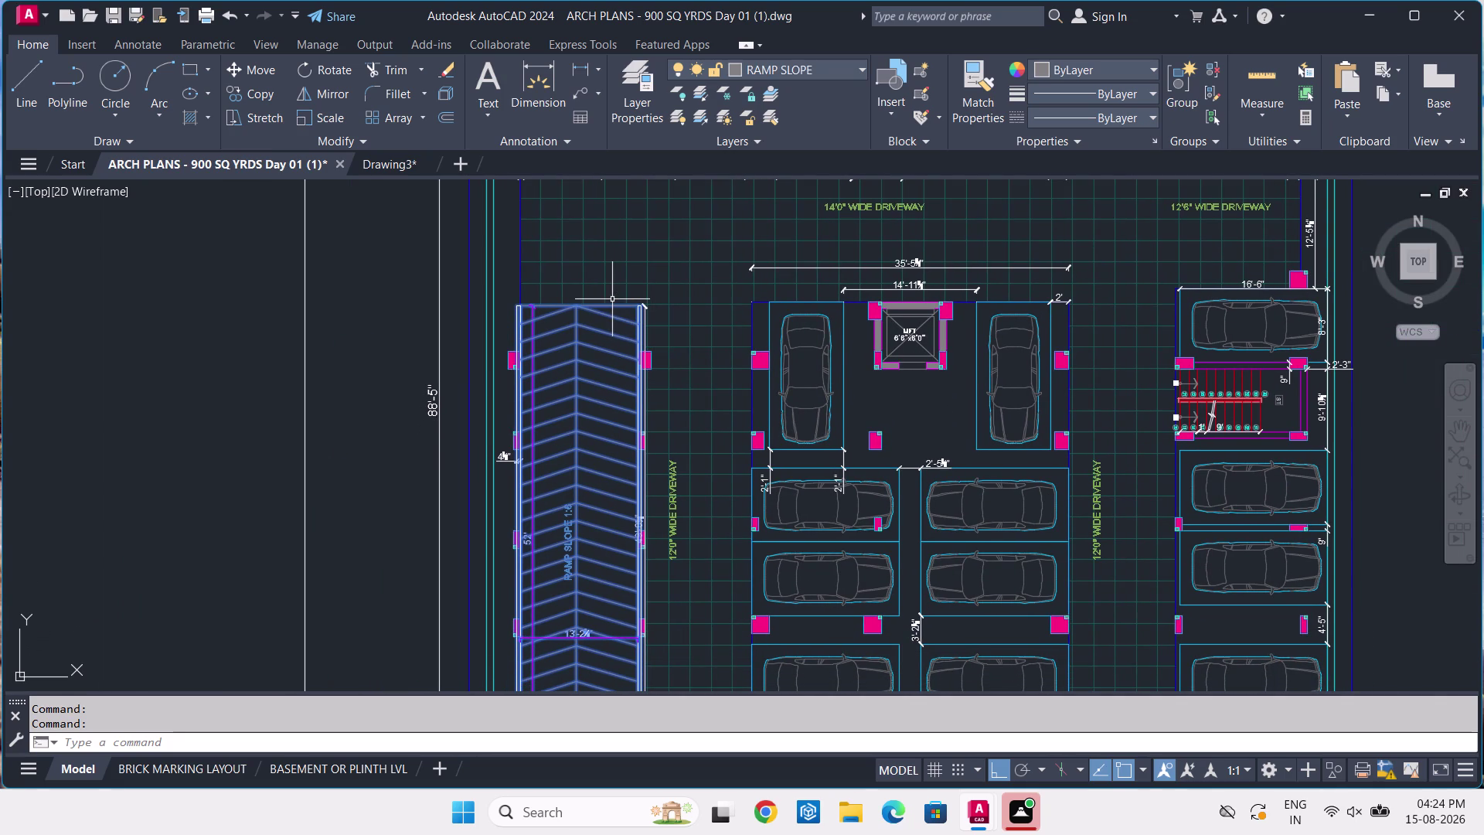
key(Escape)
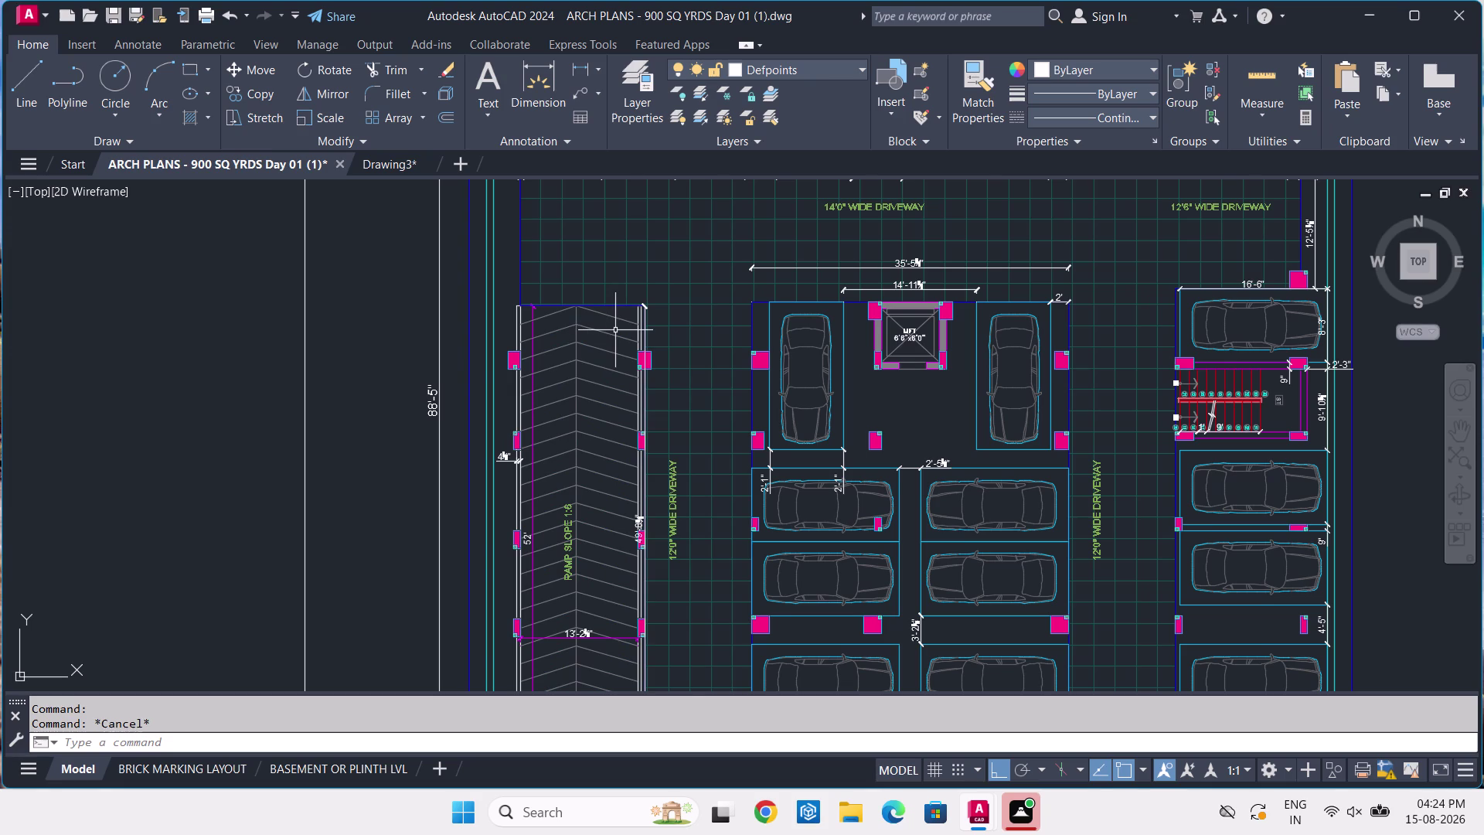
scroll(up, 3)
scroll(up, 3)
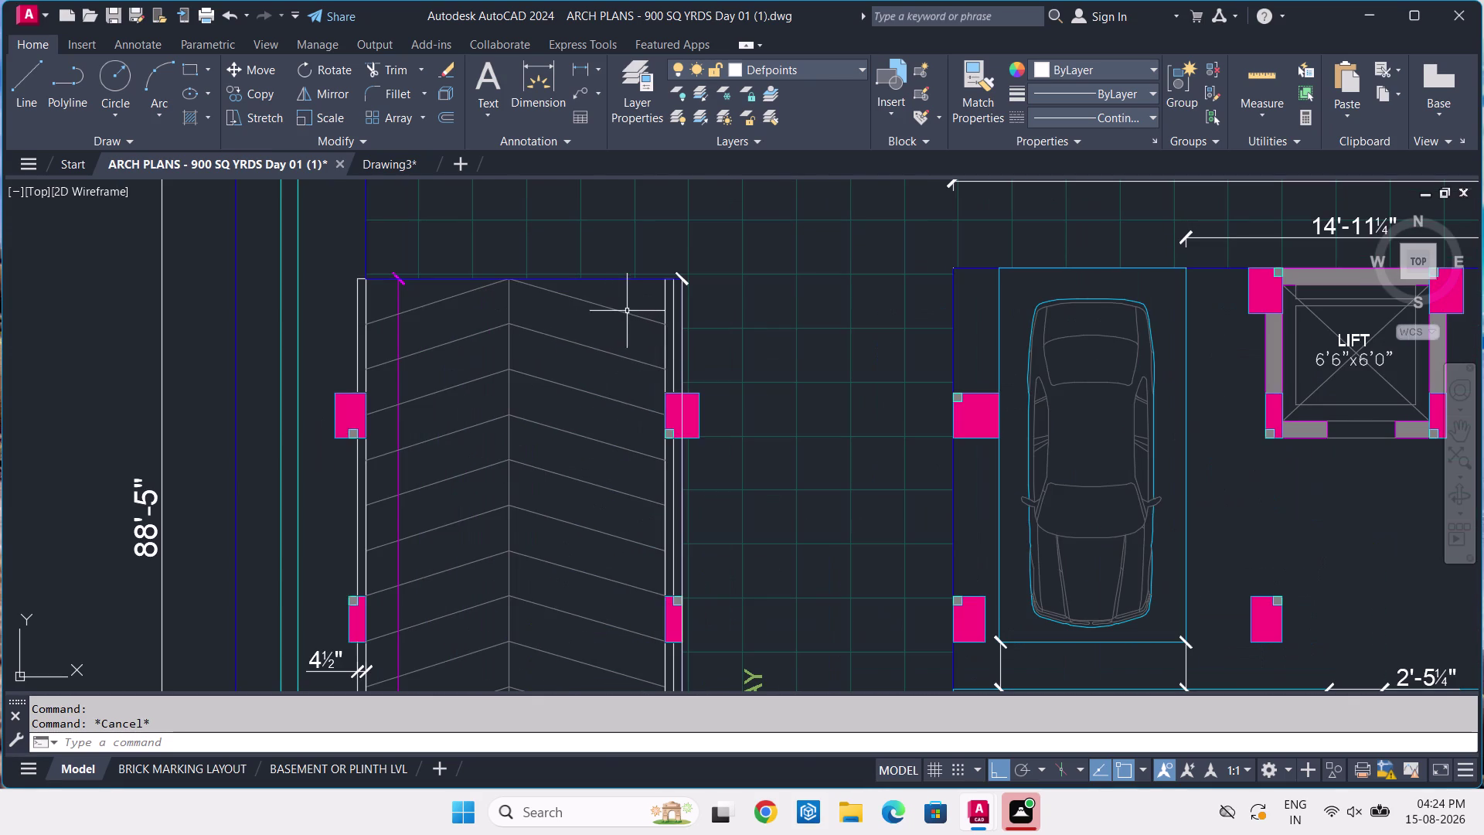
scroll(up, 3)
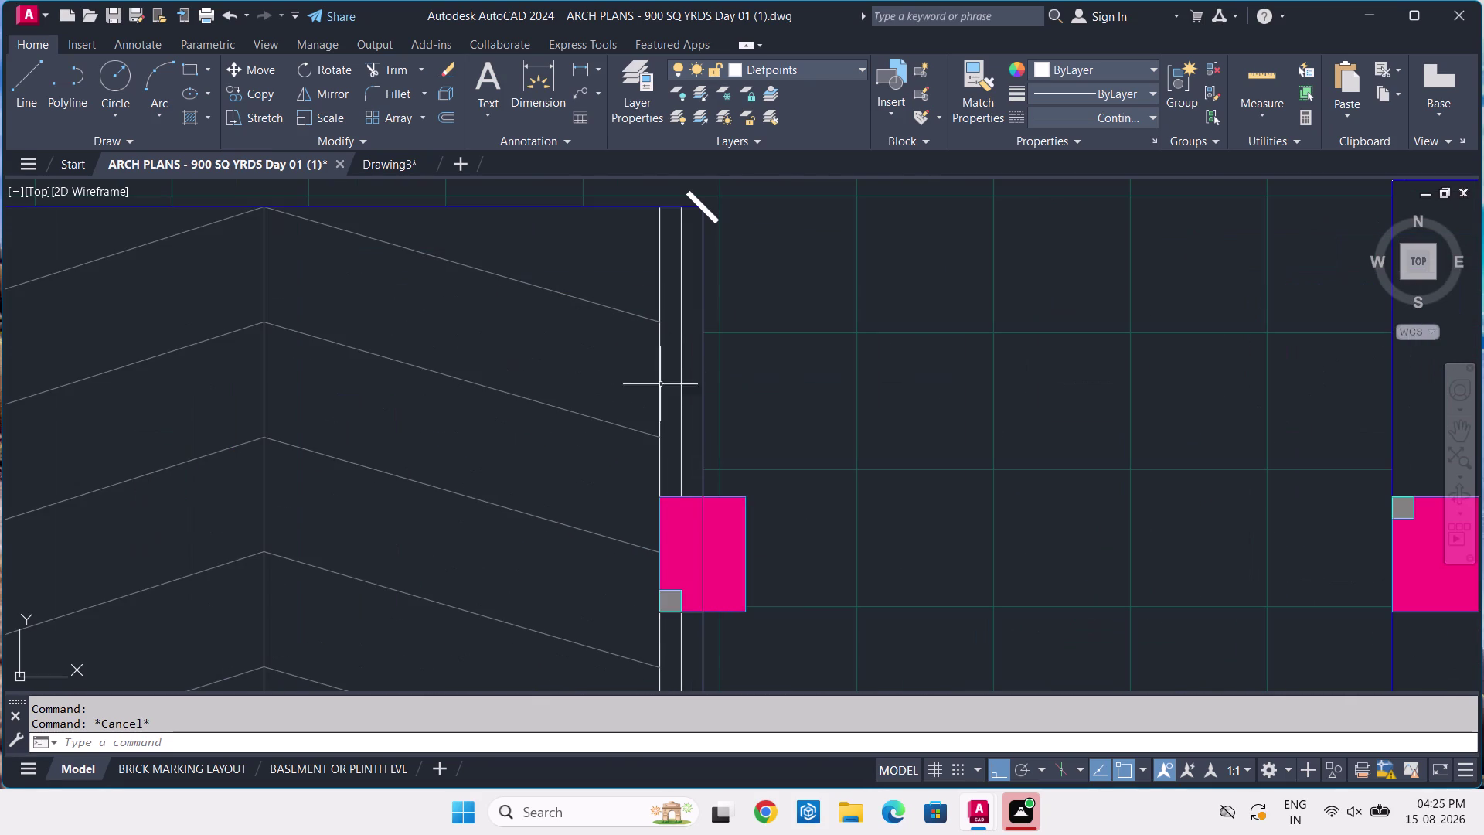
middle_drag(650, 543, 648, 540)
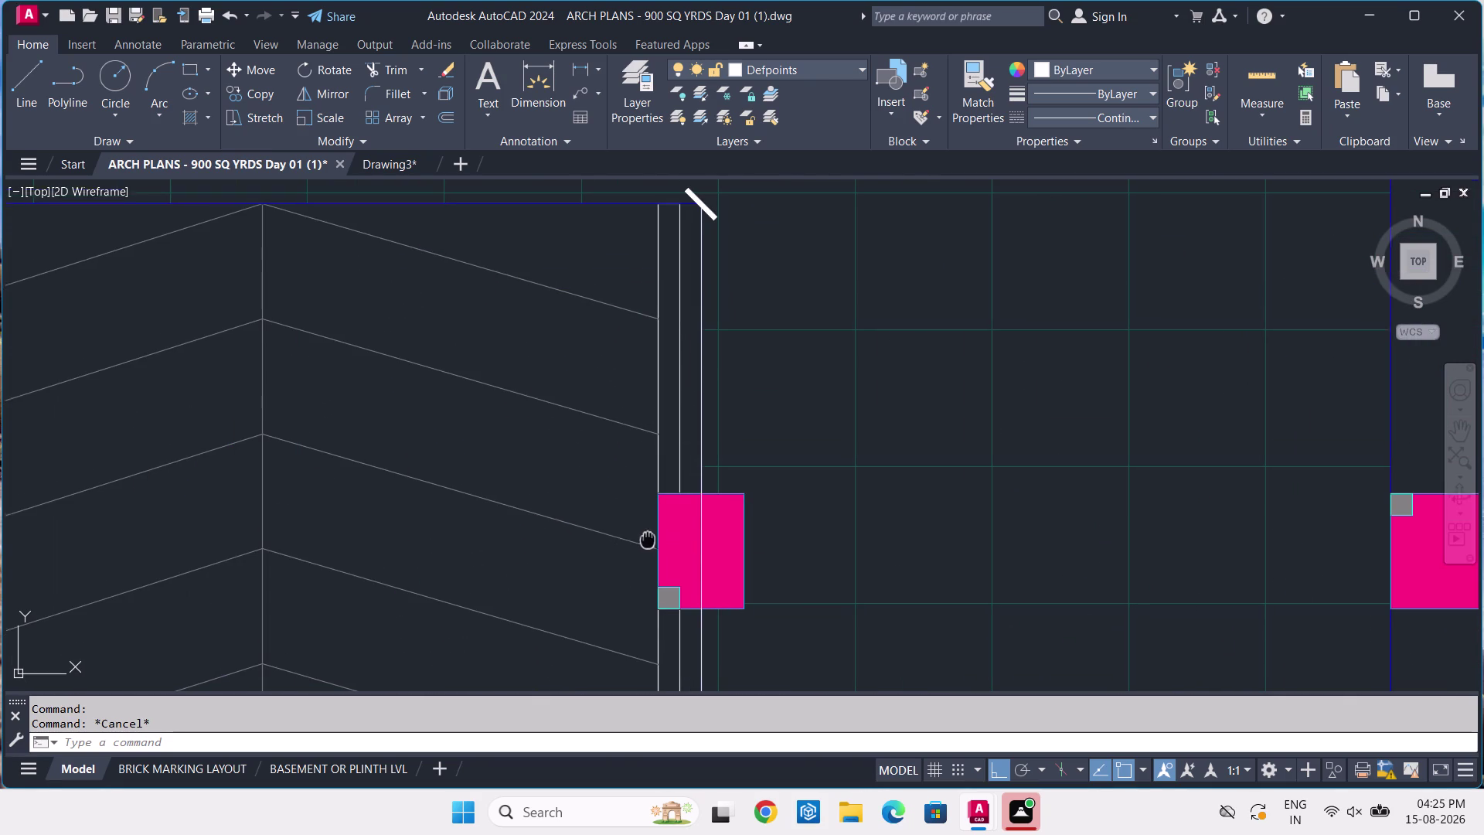
middle_drag(648, 540, 660, 307)
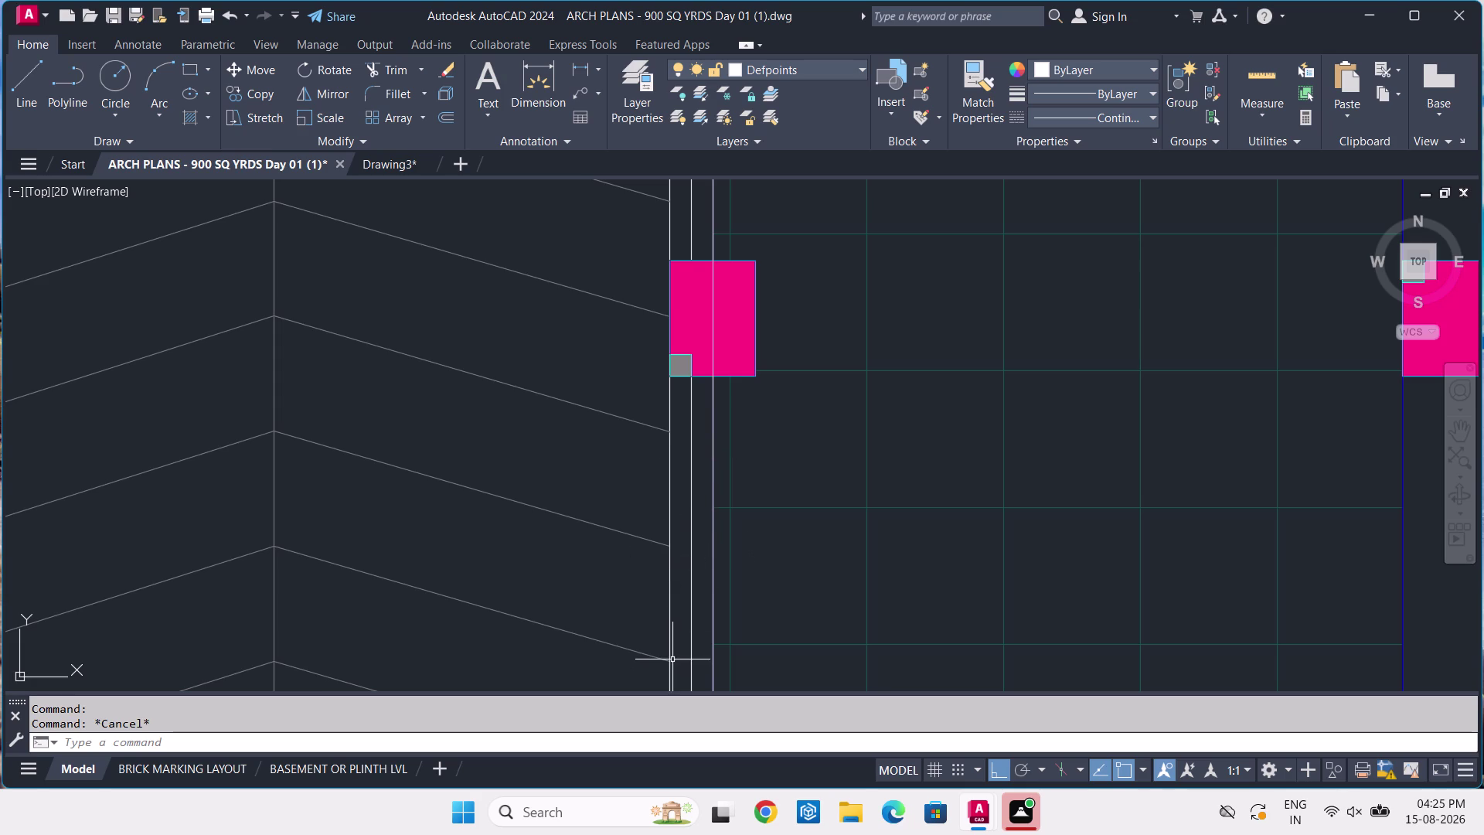
middle_drag(669, 656, 649, 360)
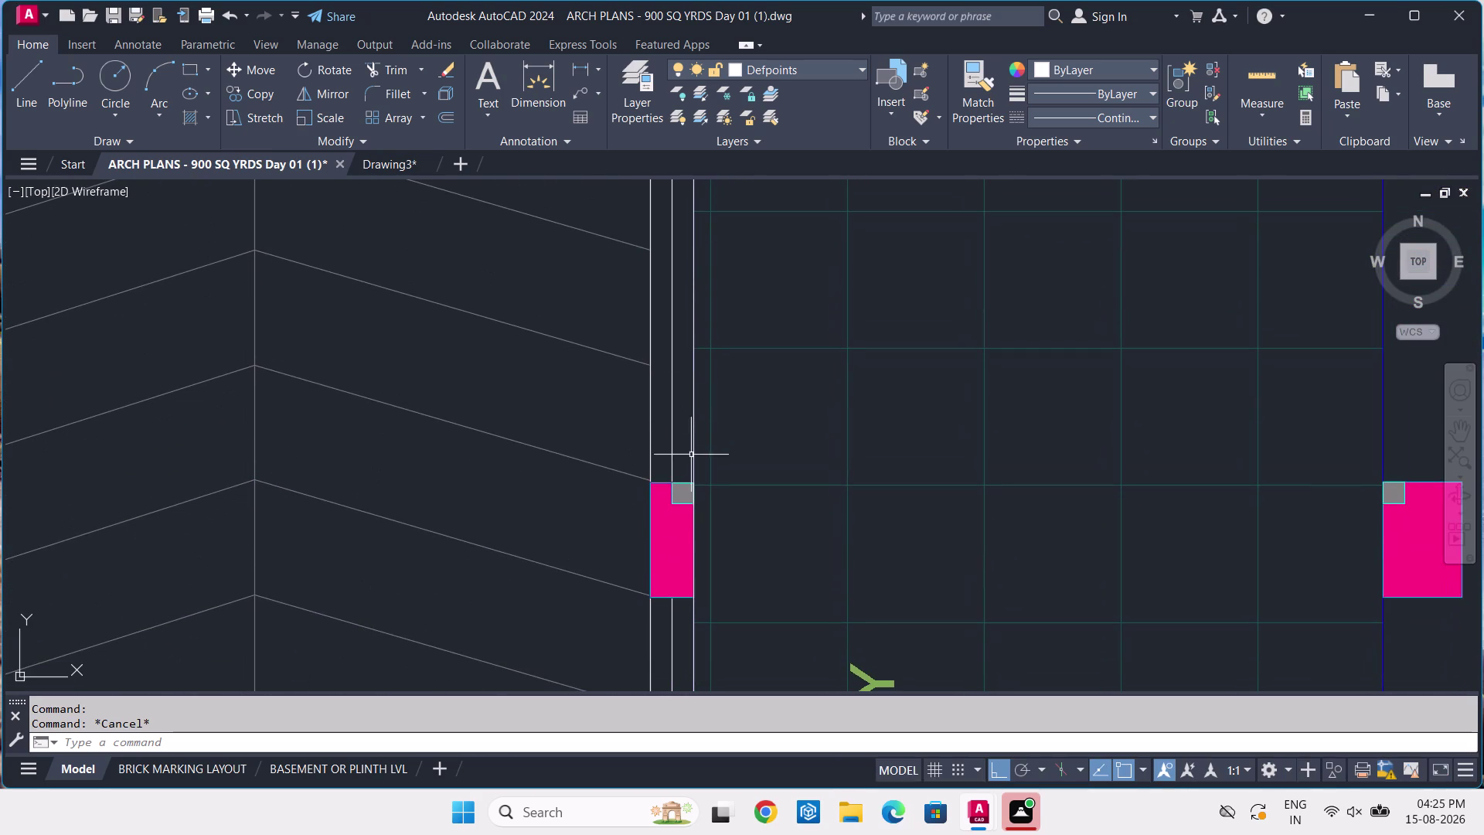
middle_drag(643, 596, 655, 407)
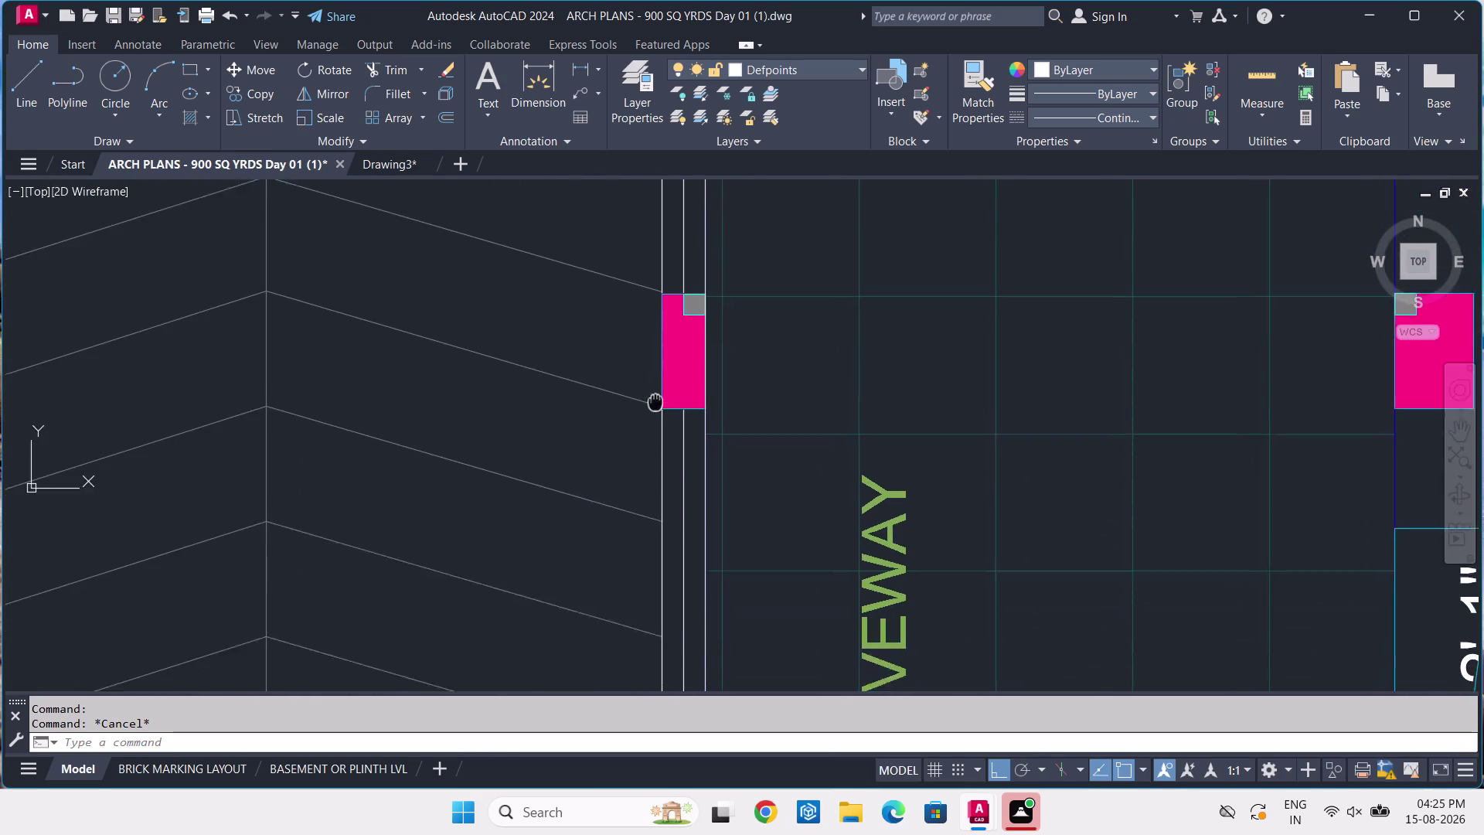
middle_drag(656, 407, 651, 351)
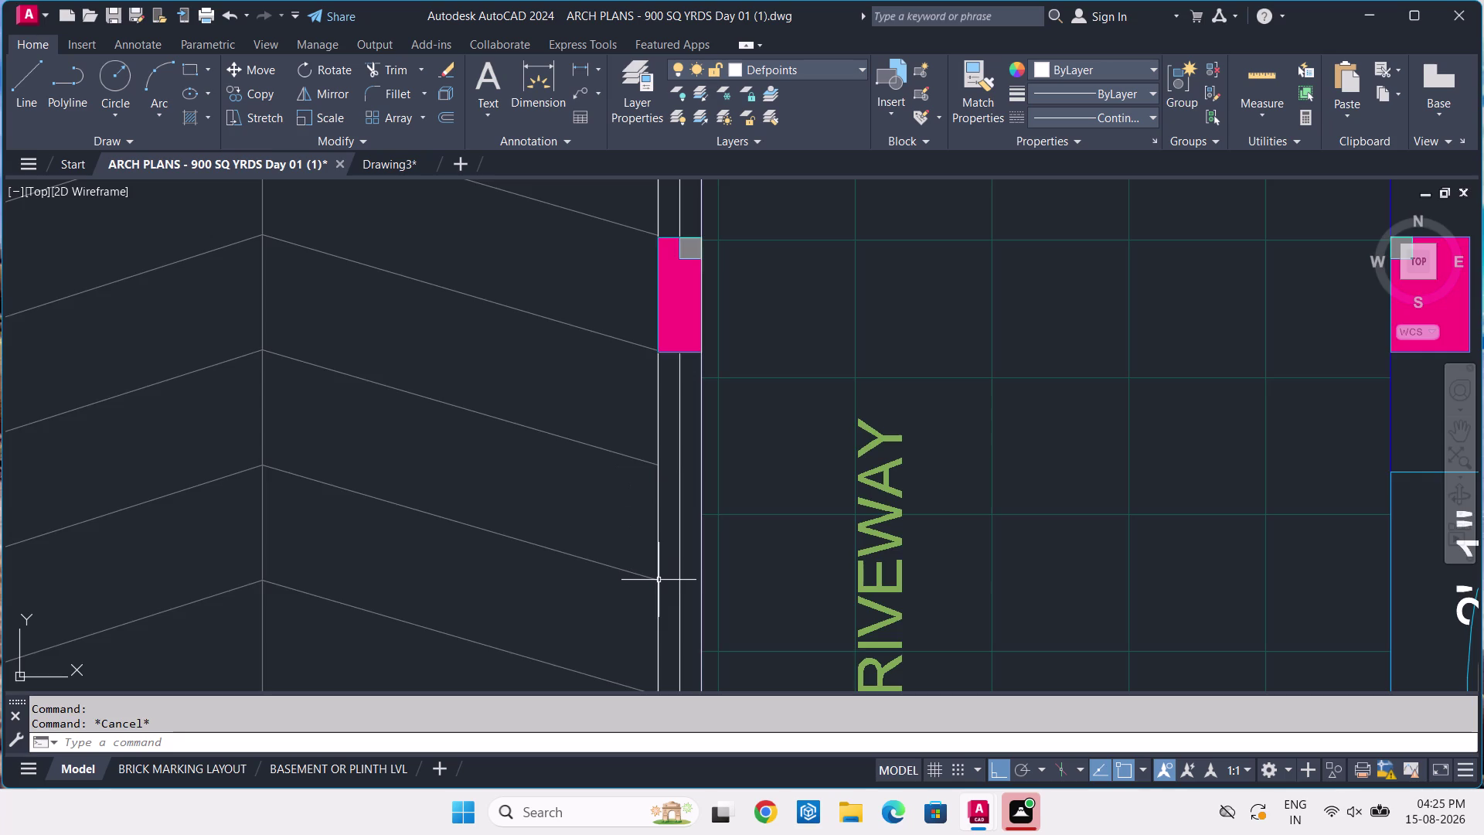
middle_drag(659, 579, 673, 340)
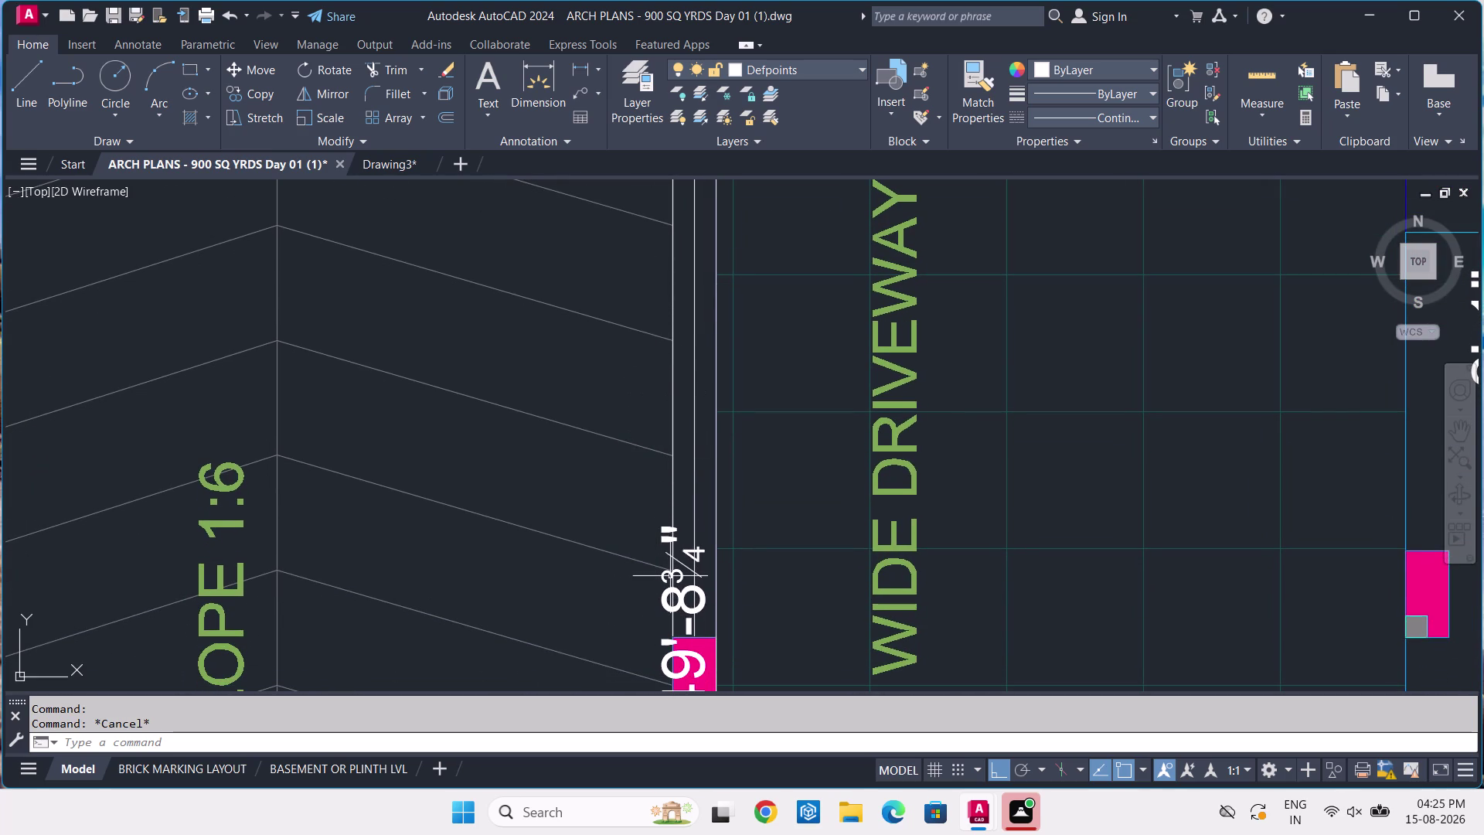
middle_drag(672, 576, 647, 323)
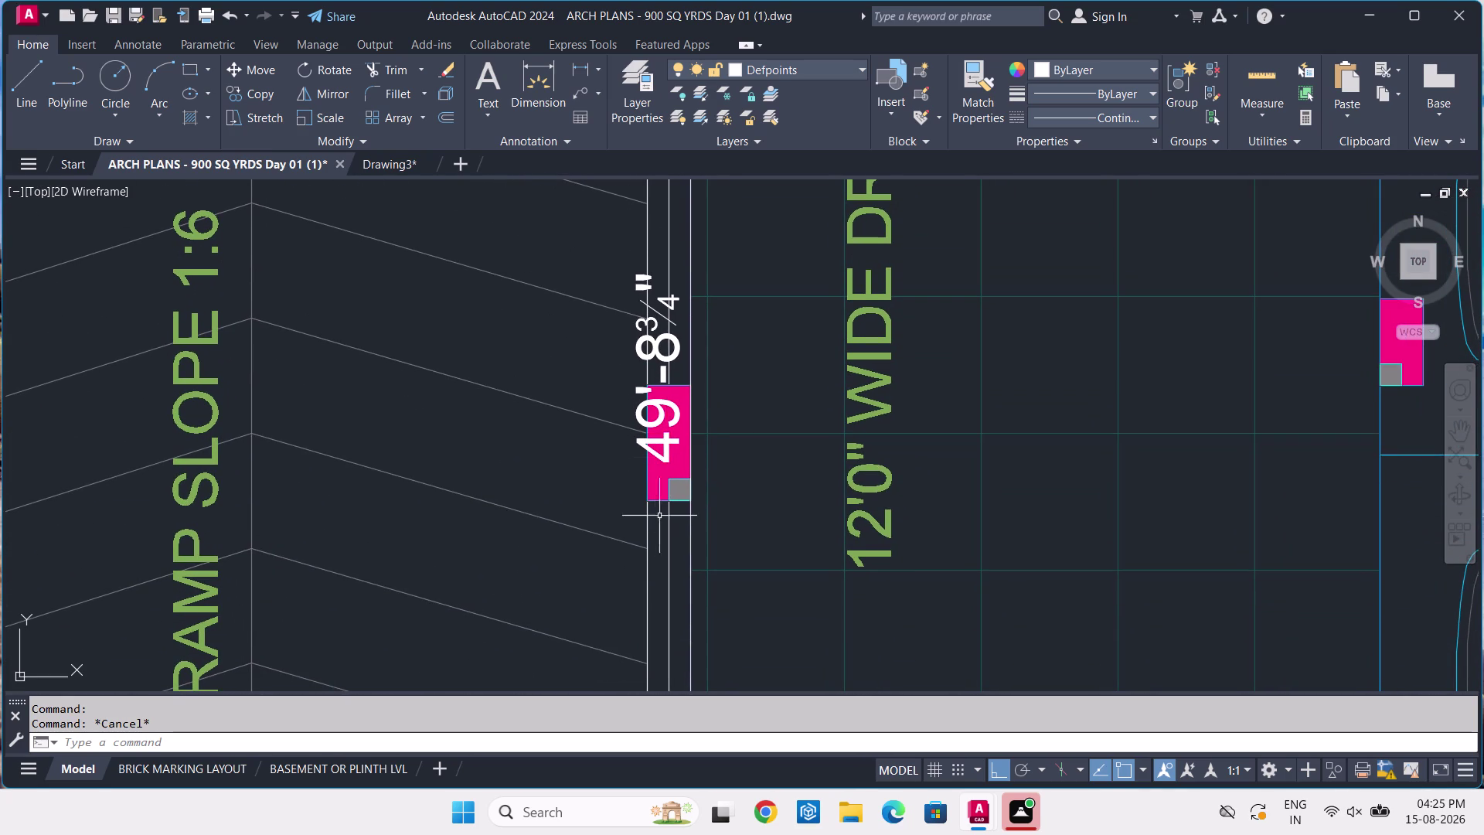
middle_drag(643, 548, 652, 309)
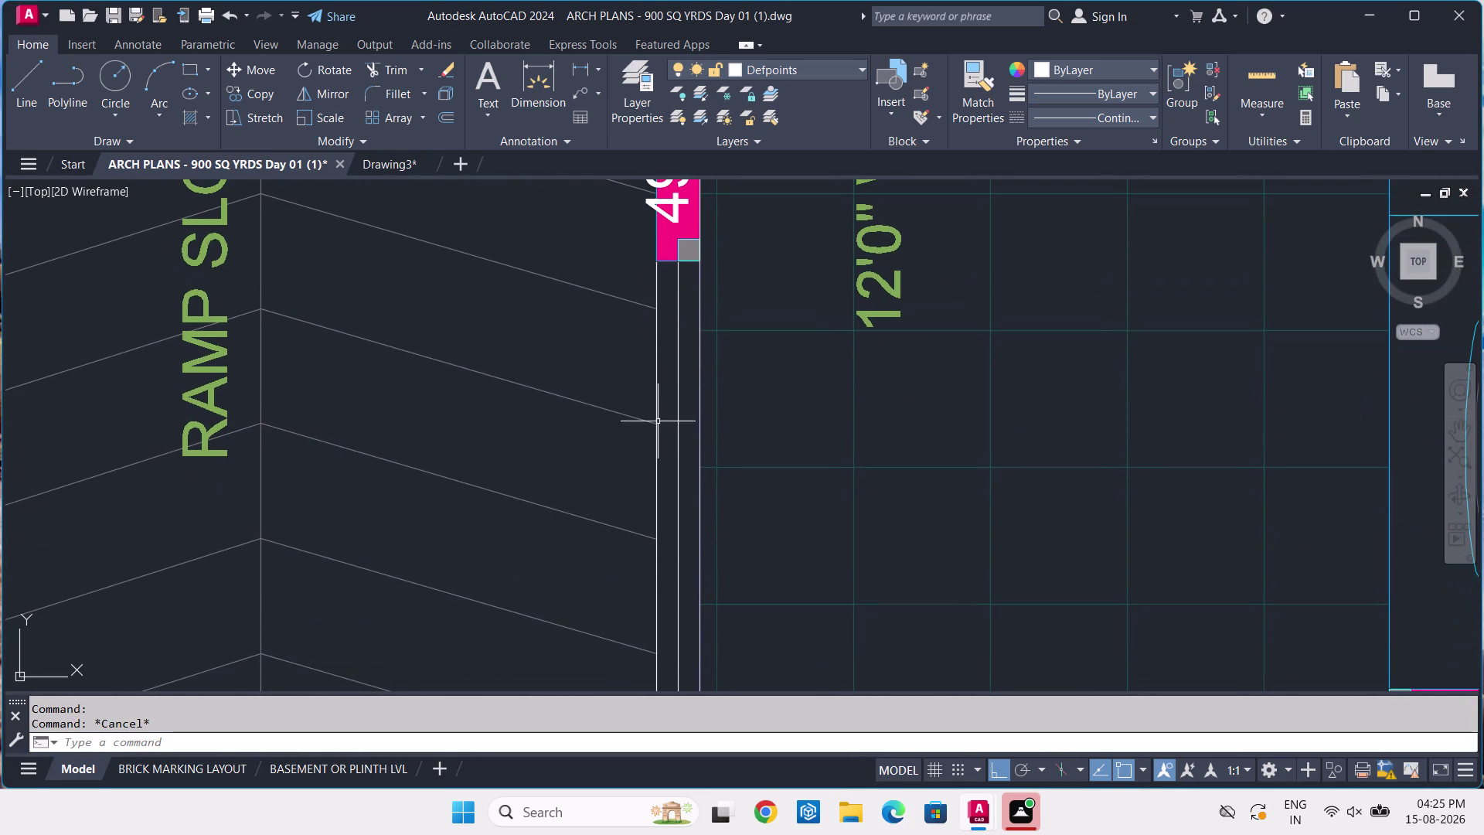
middle_drag(628, 595, 678, 388)
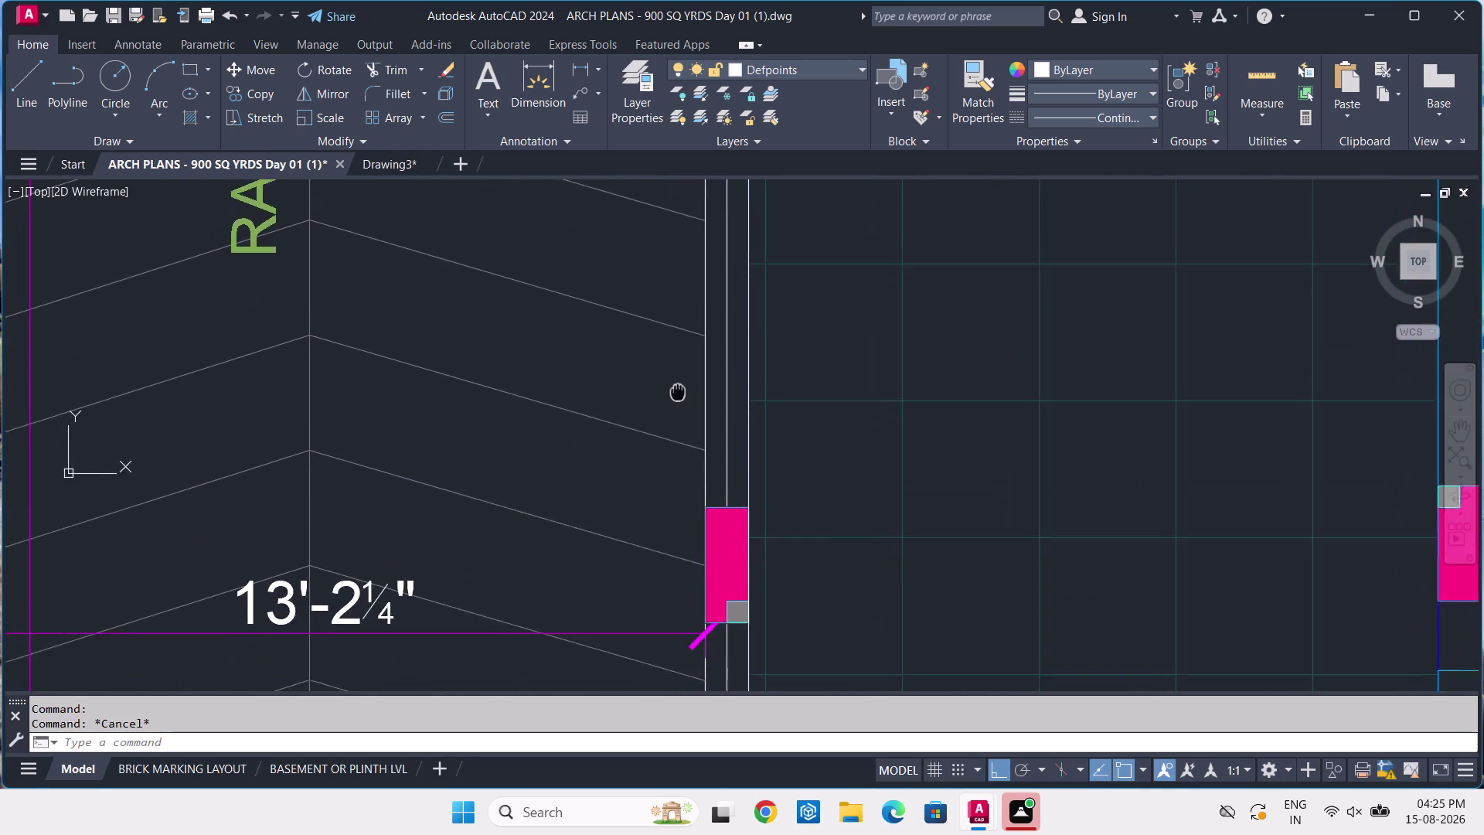
middle_drag(679, 389, 716, 284)
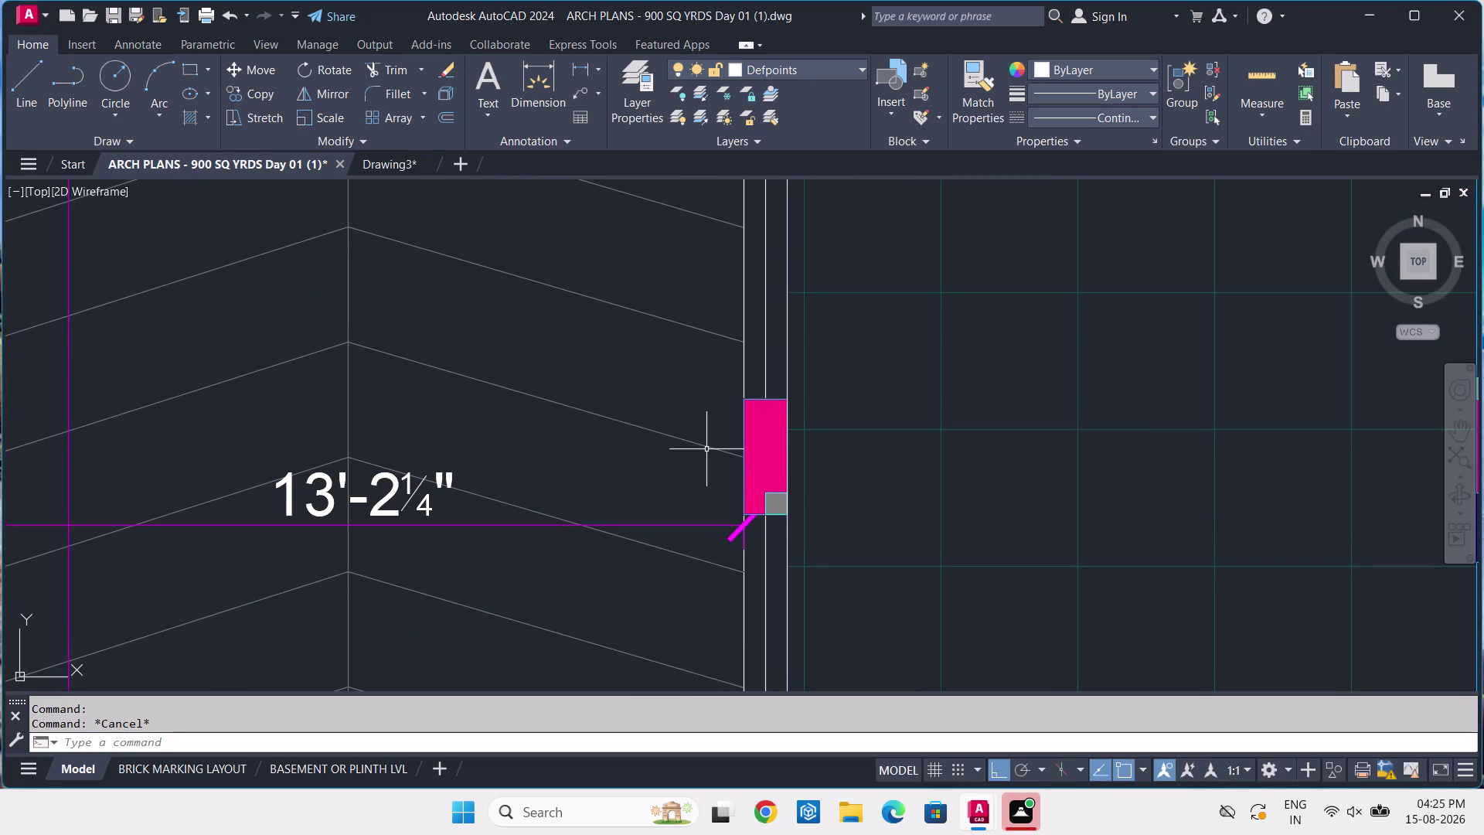
middle_drag(744, 527, 766, 303)
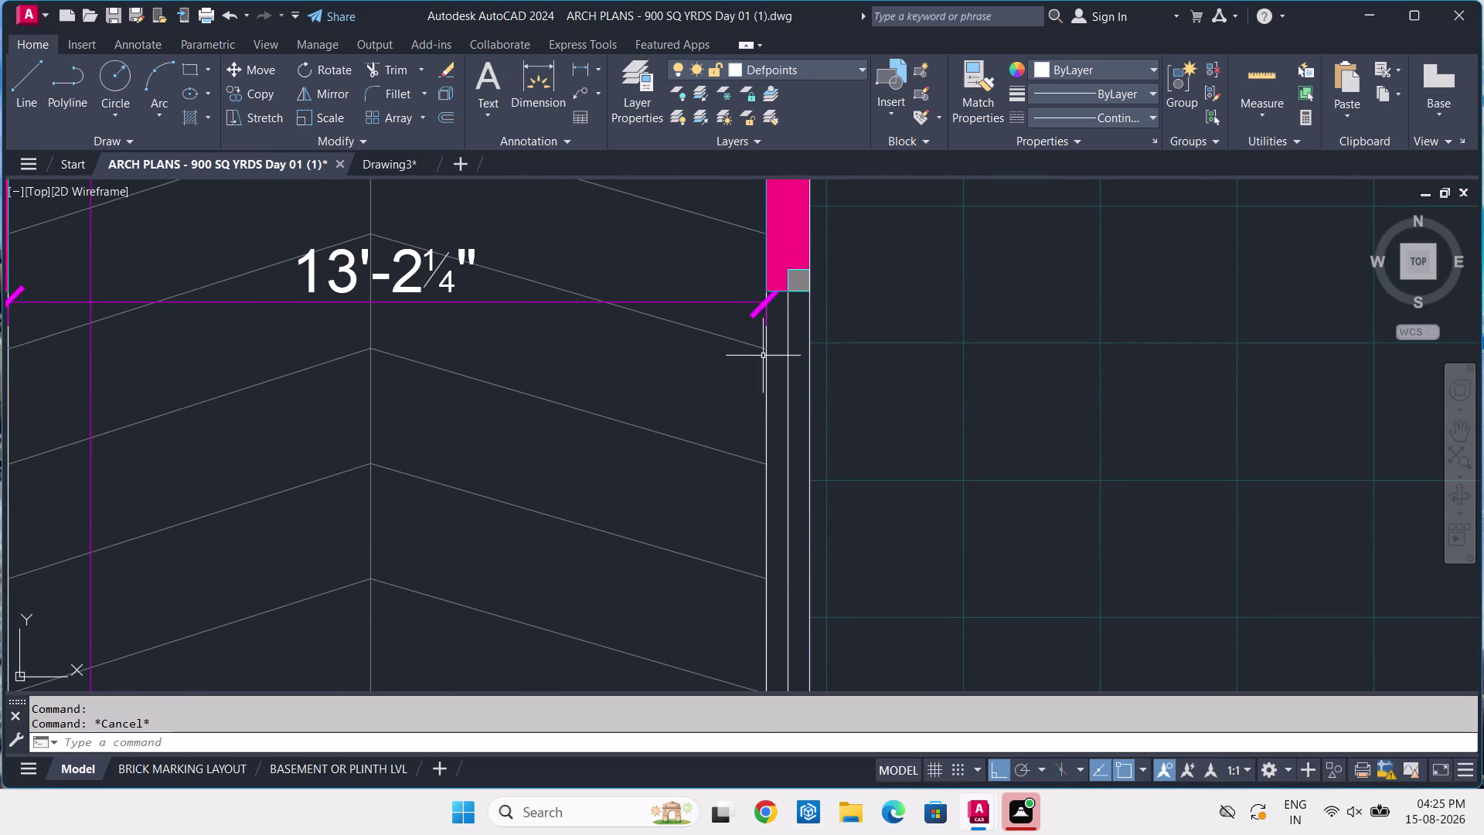
middle_drag(776, 409, 763, 240)
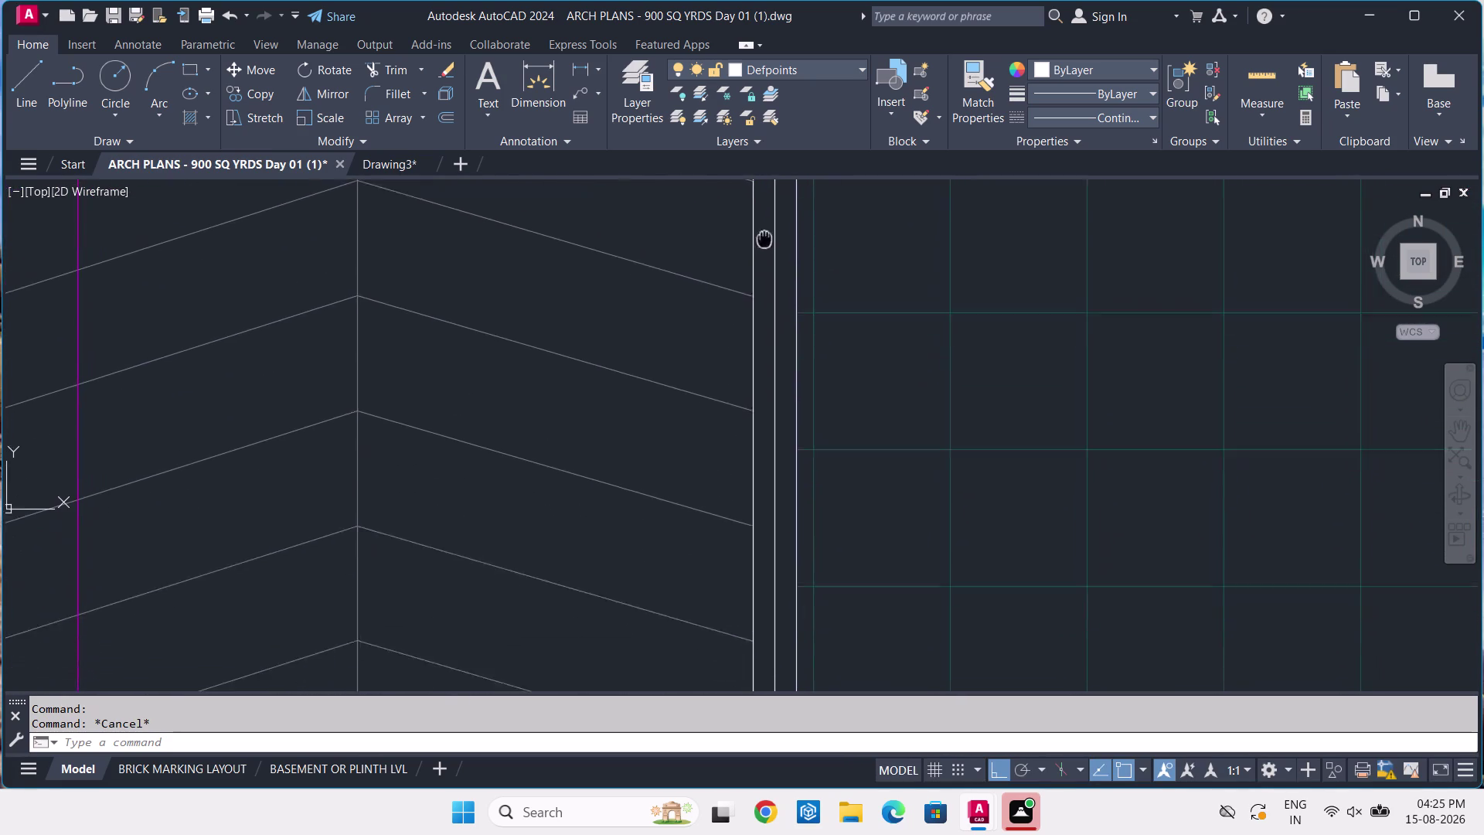
middle_drag(763, 240, 783, 147)
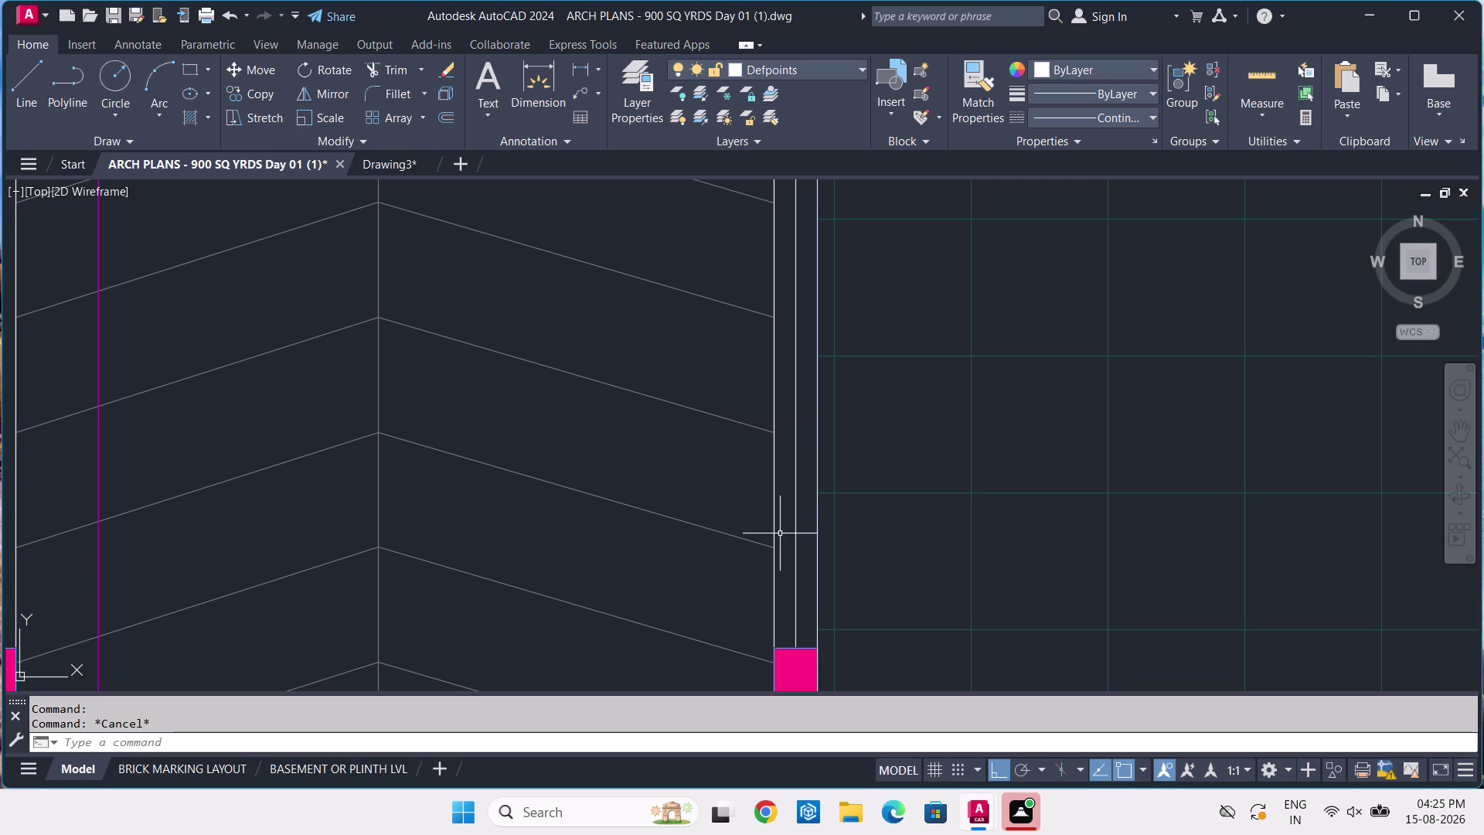
scroll(up, 3)
middle_drag(735, 662, 728, 290)
scroll(down, 3)
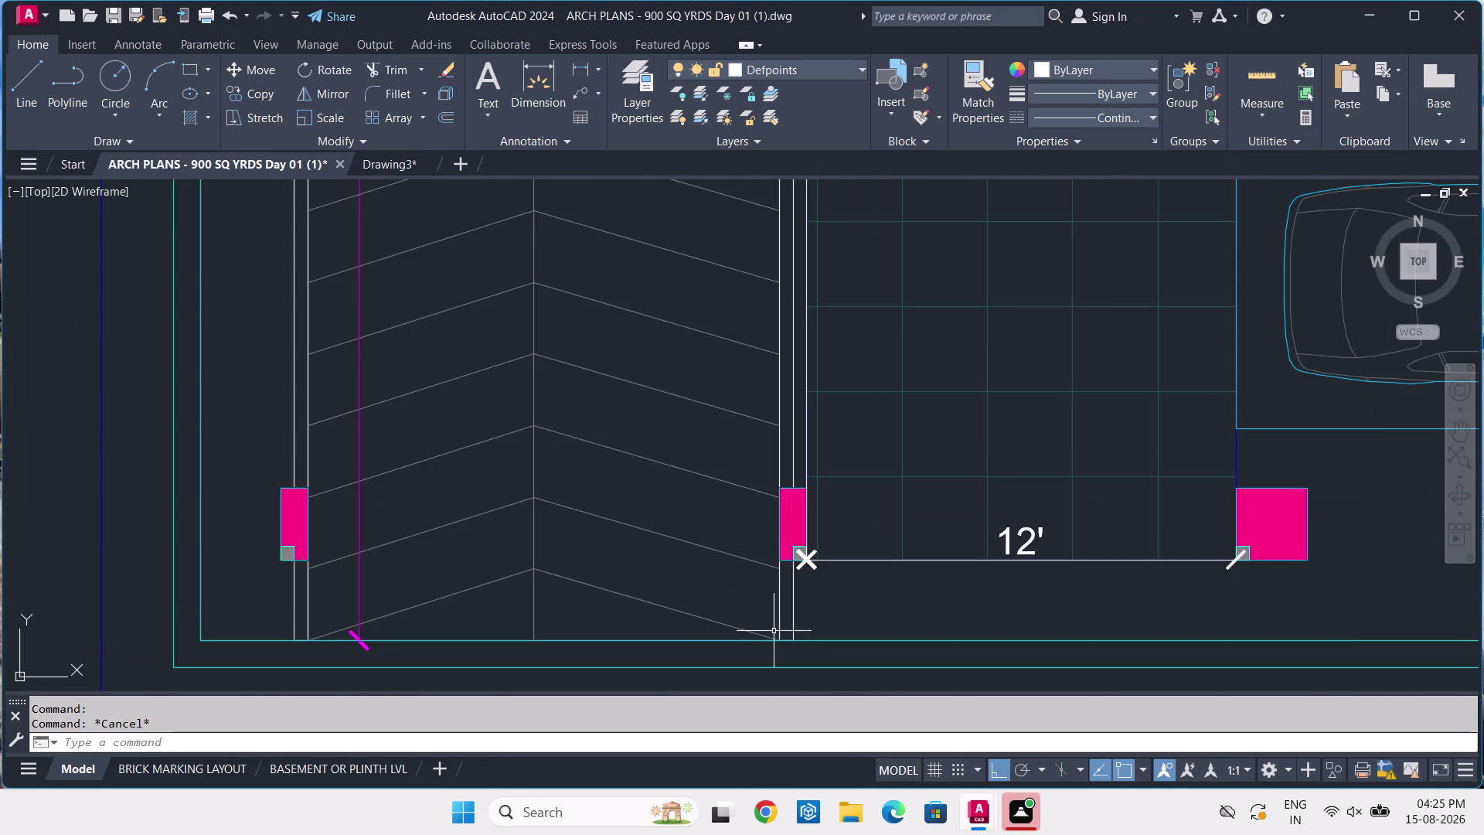
scroll(down, 3)
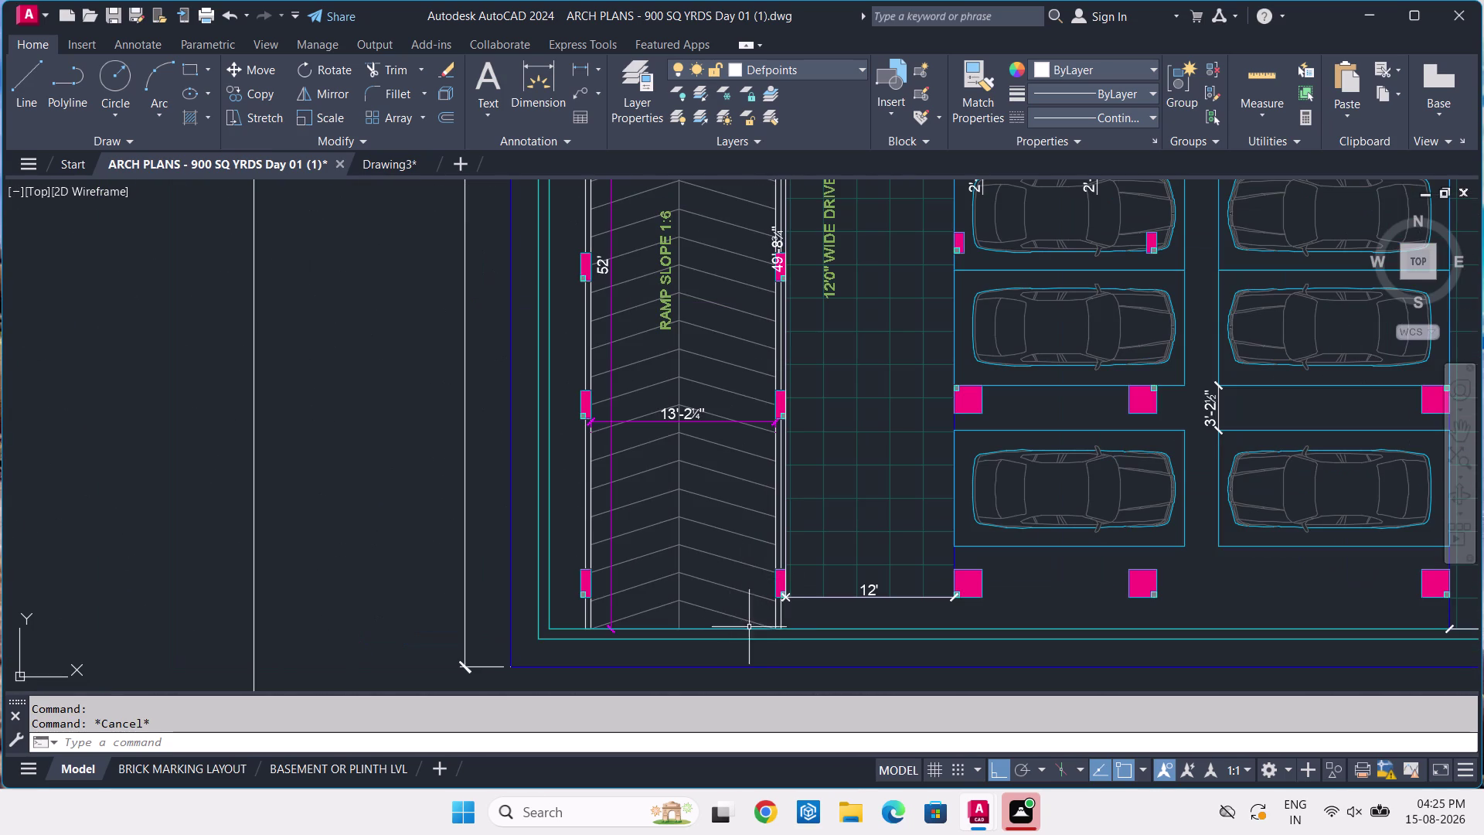
scroll(up, 3)
middle_drag(888, 635, 907, 692)
middle_drag(895, 527, 923, 695)
middle_drag(932, 515, 931, 633)
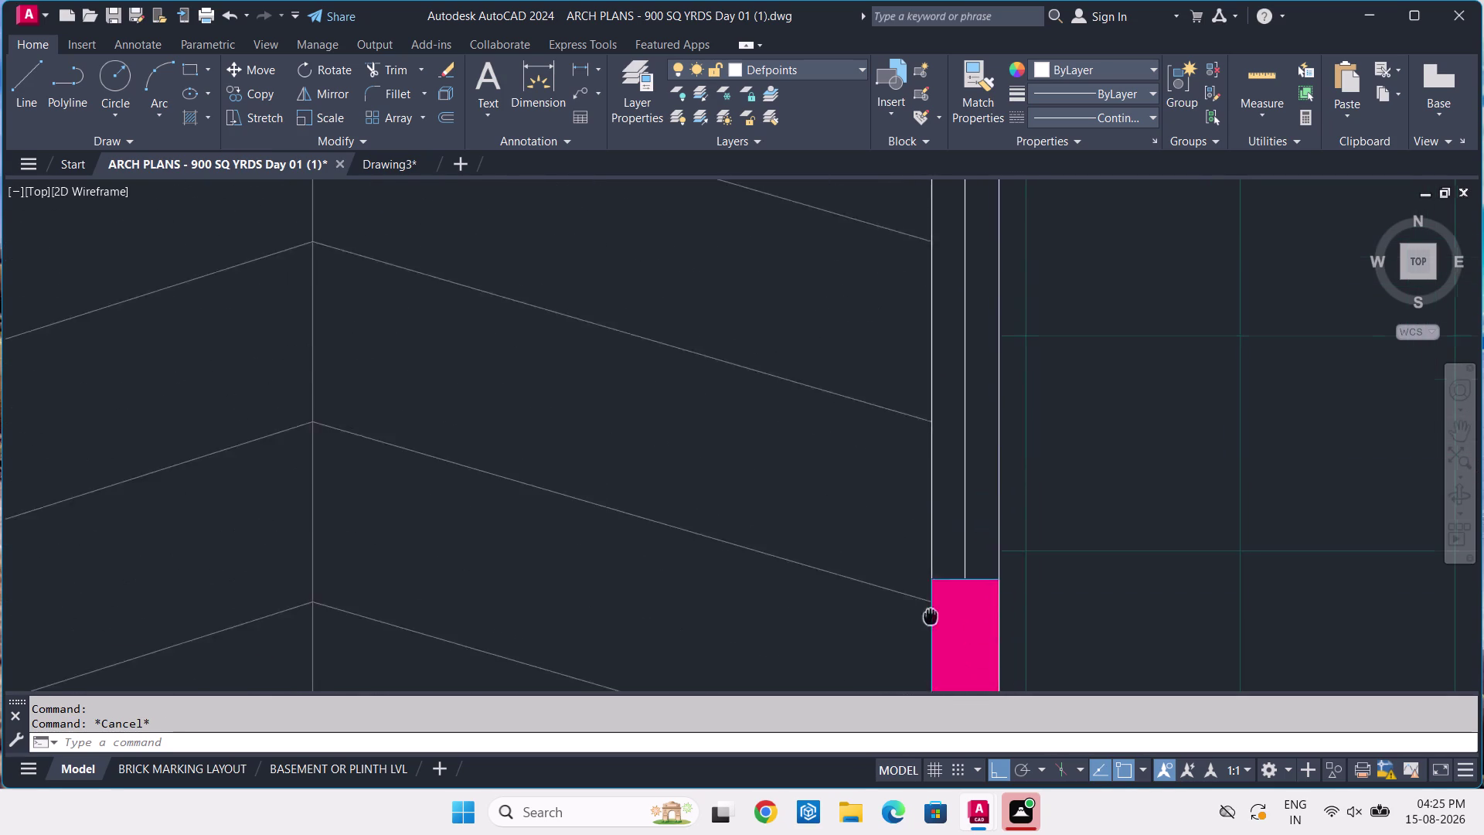
middle_drag(931, 633, 929, 684)
middle_drag(839, 444, 833, 586)
middle_drag(804, 424, 831, 515)
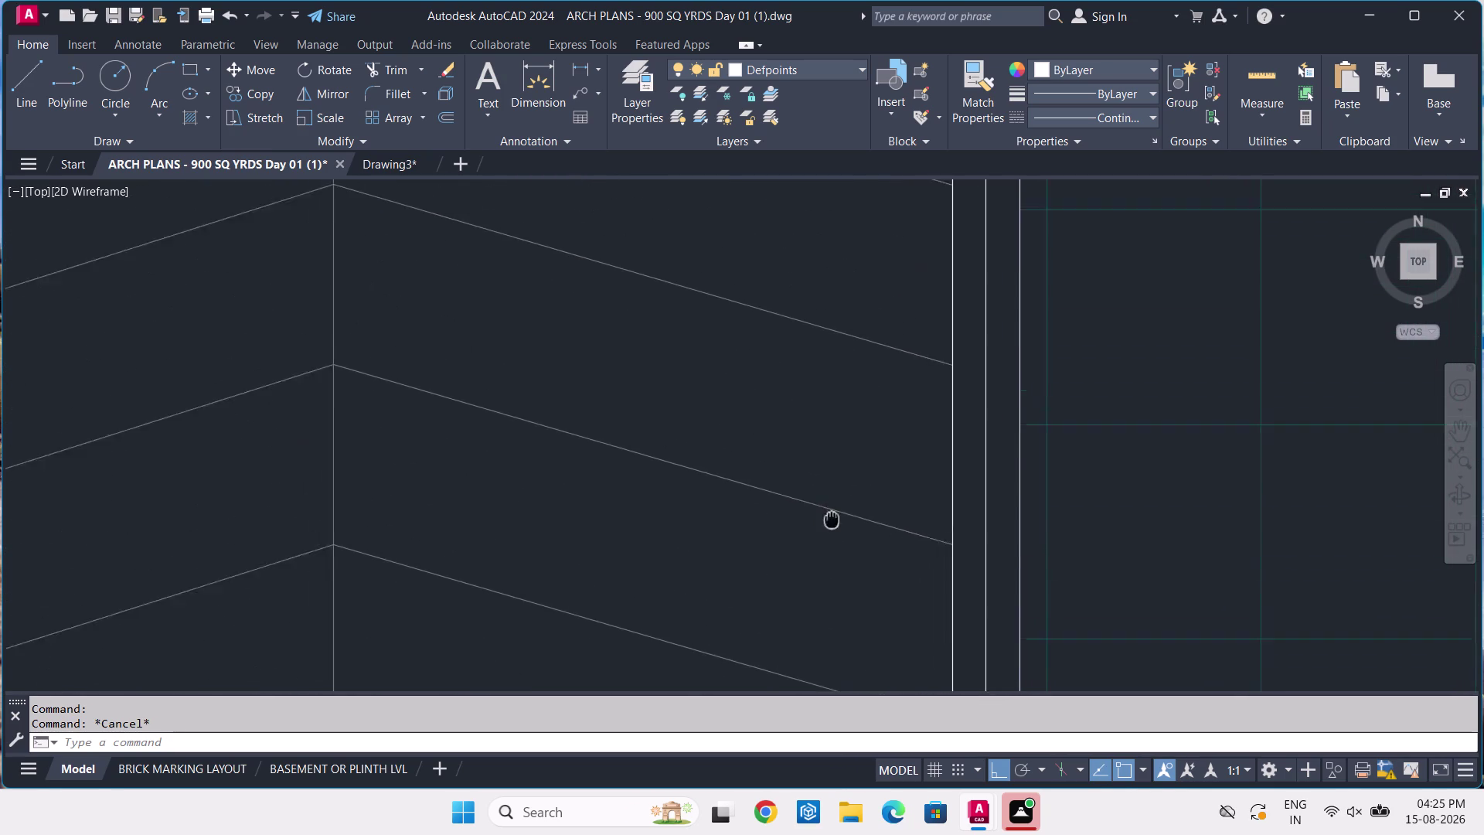
middle_drag(832, 516, 831, 534)
middle_drag(911, 369, 890, 586)
middle_drag(813, 375, 822, 557)
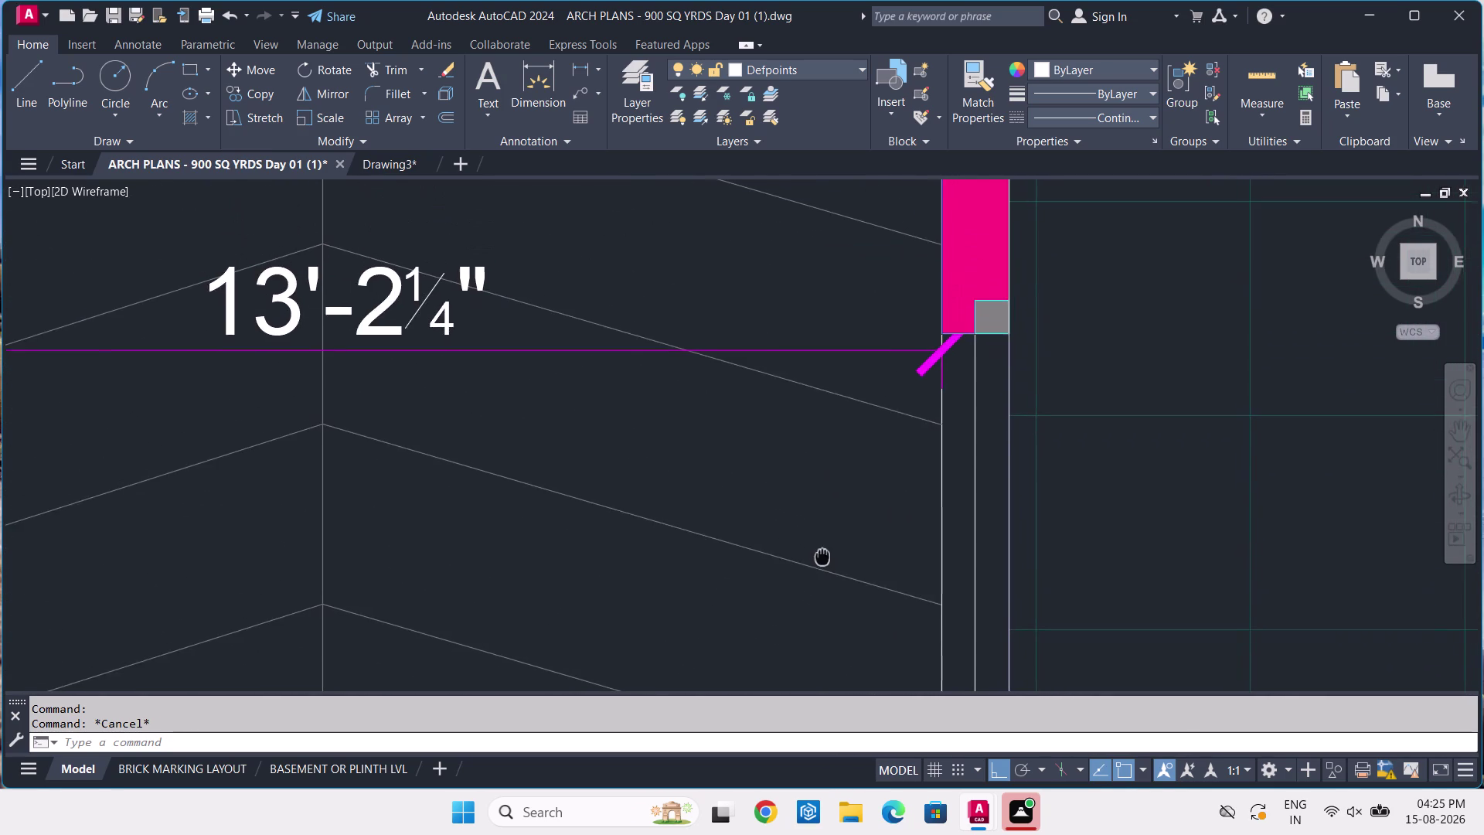
middle_drag(822, 556, 817, 555)
middle_drag(807, 372, 810, 531)
middle_drag(723, 354, 757, 534)
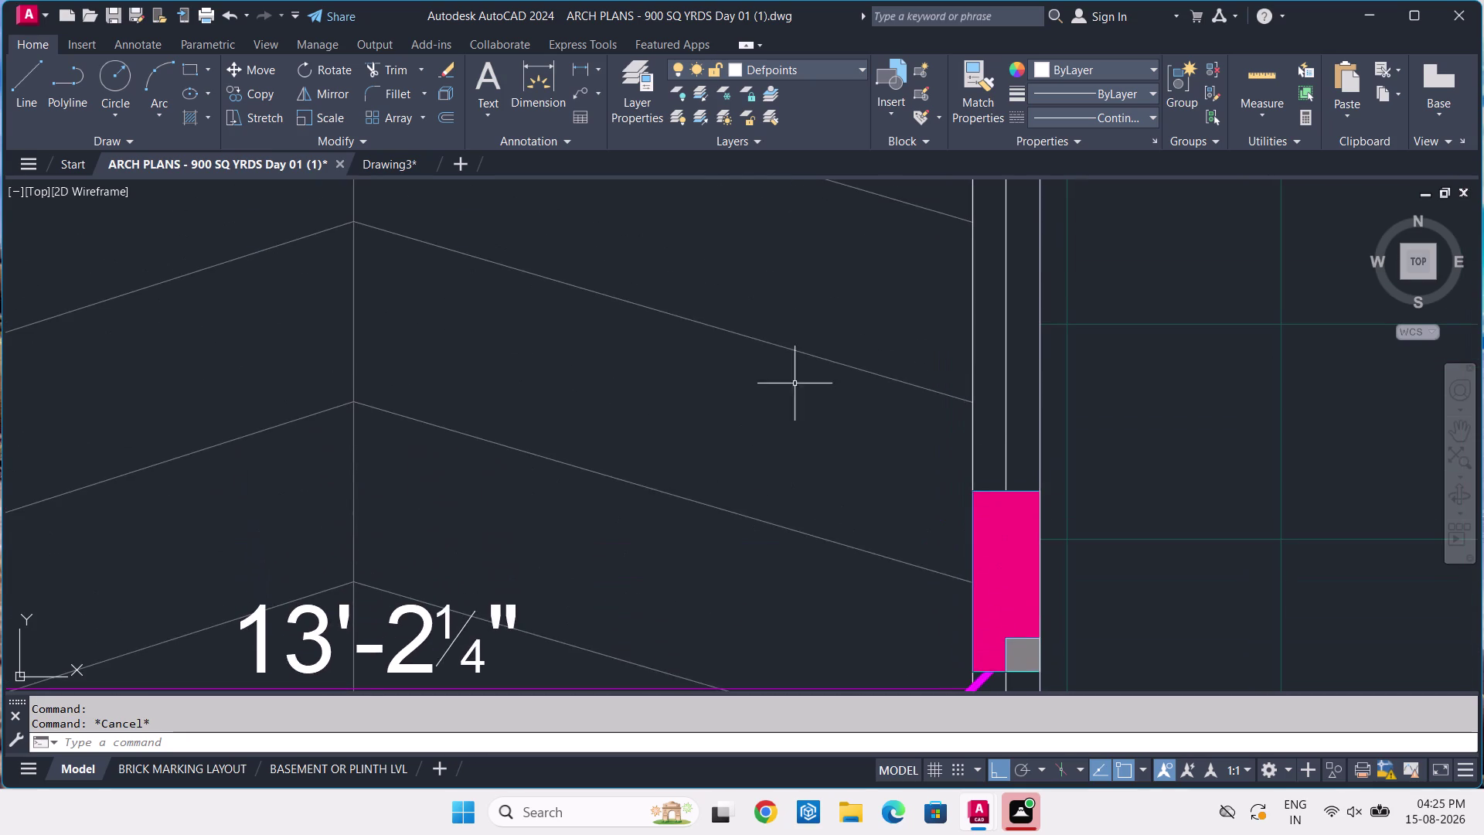
middle_drag(800, 360, 852, 583)
middle_drag(945, 336, 961, 520)
middle_drag(909, 372, 916, 384)
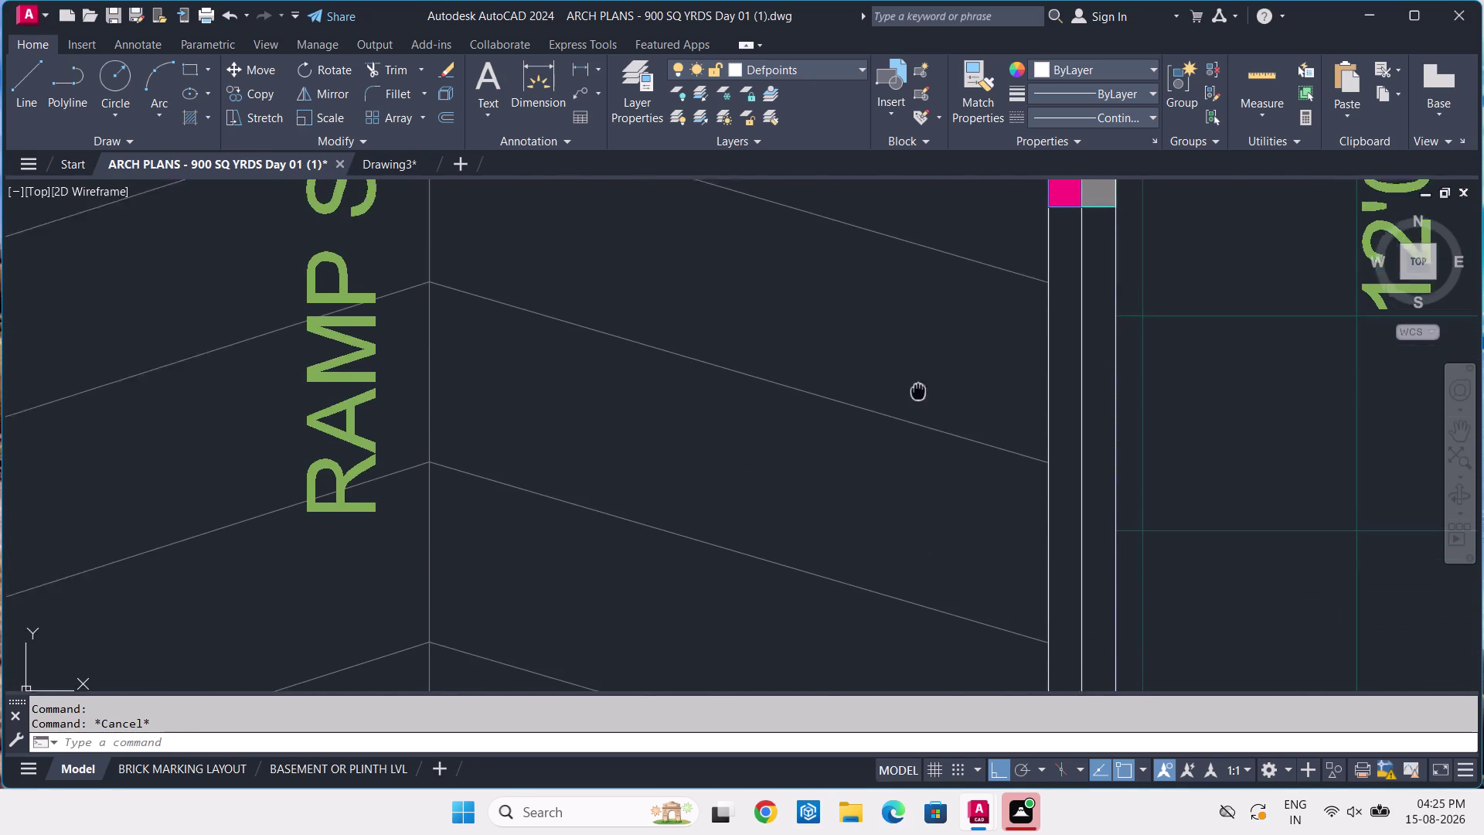
middle_drag(916, 384, 894, 503)
scroll(down, 3)
scroll(down, 3)
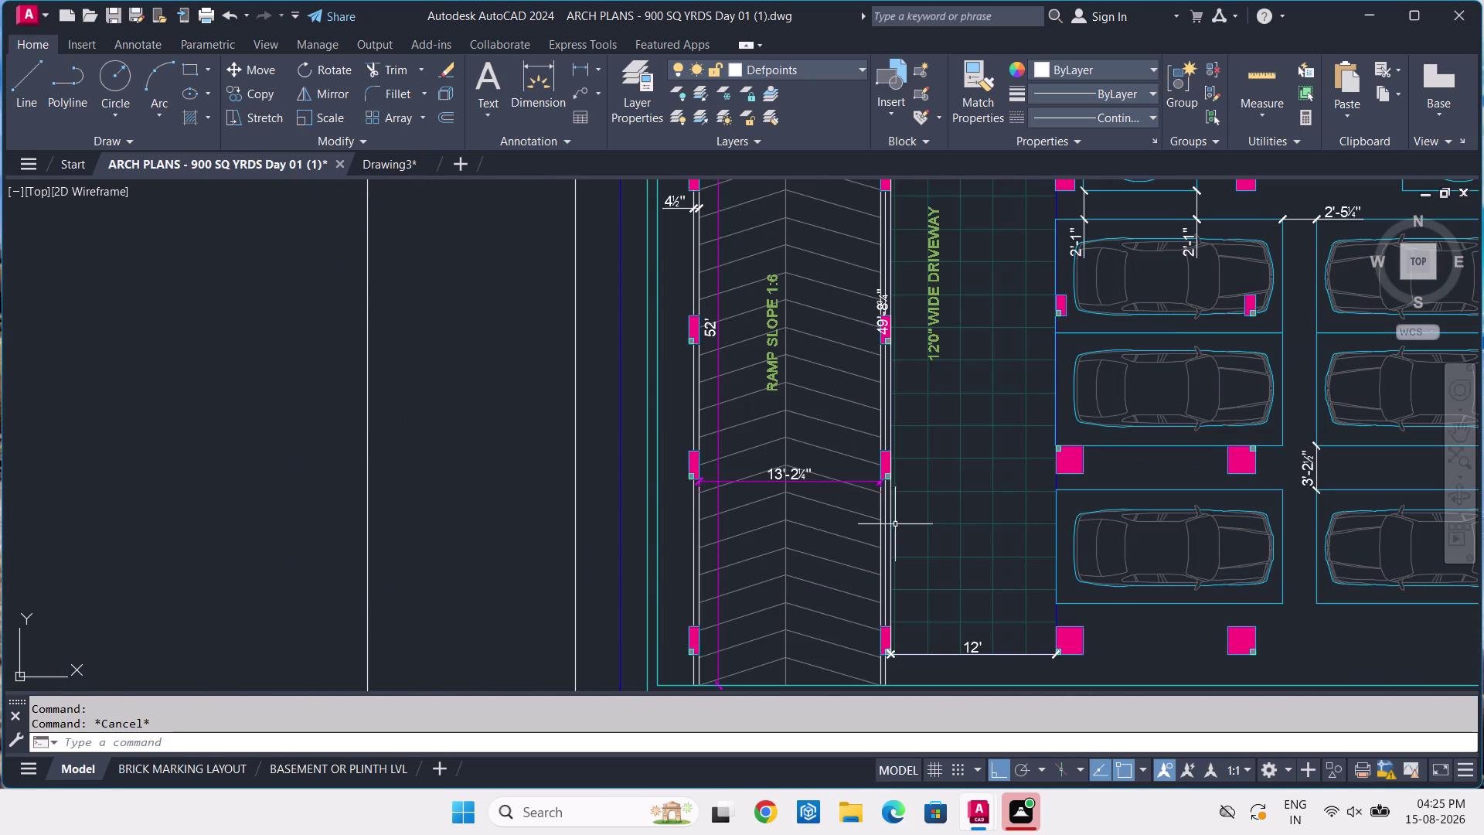
middle_drag(895, 525, 827, 341)
scroll(up, 3)
middle_drag(1007, 364, 1028, 454)
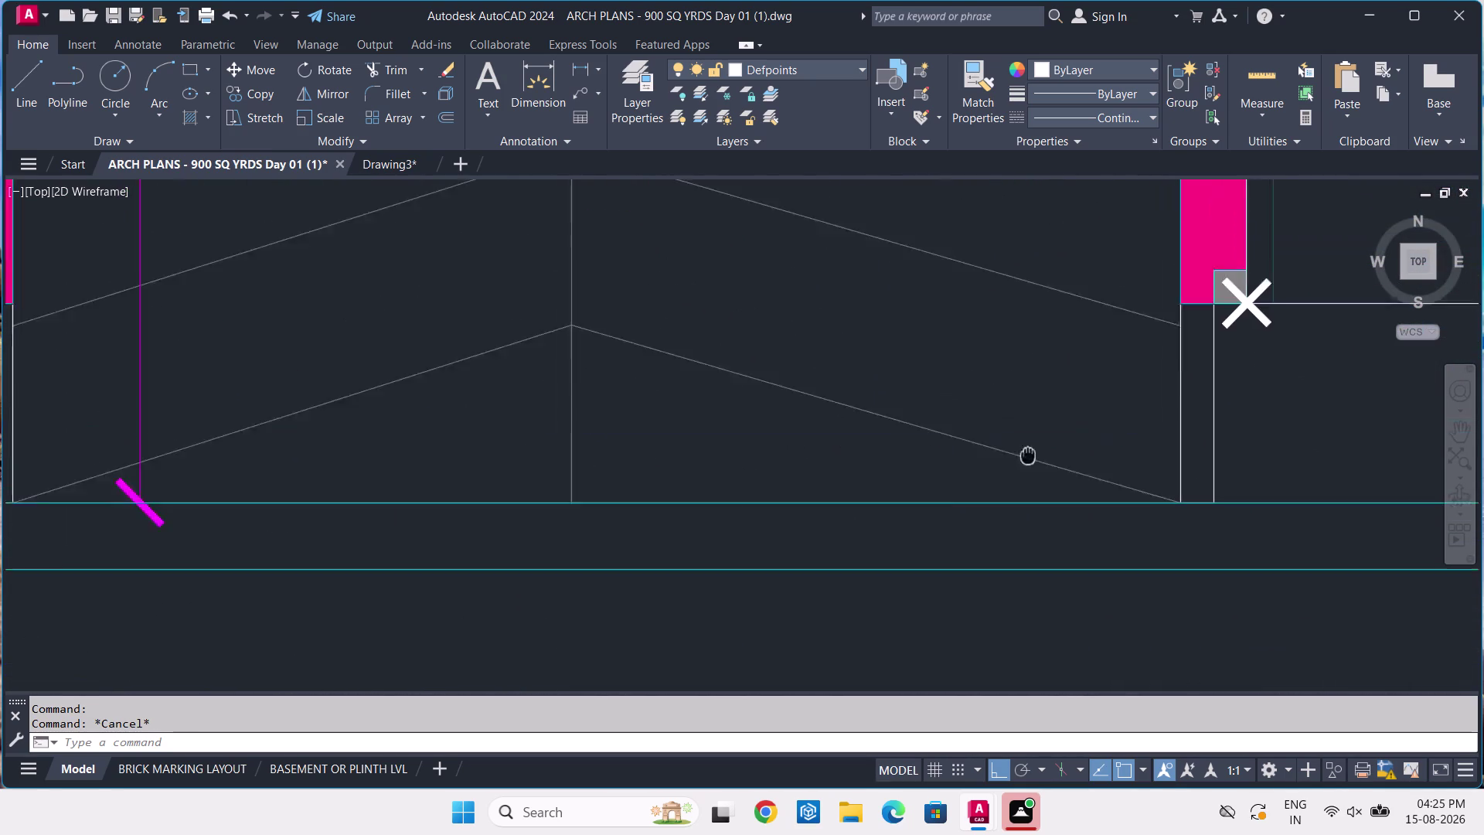
middle_drag(1028, 454, 1024, 599)
middle_drag(994, 406, 1037, 545)
middle_drag(1042, 401, 1035, 483)
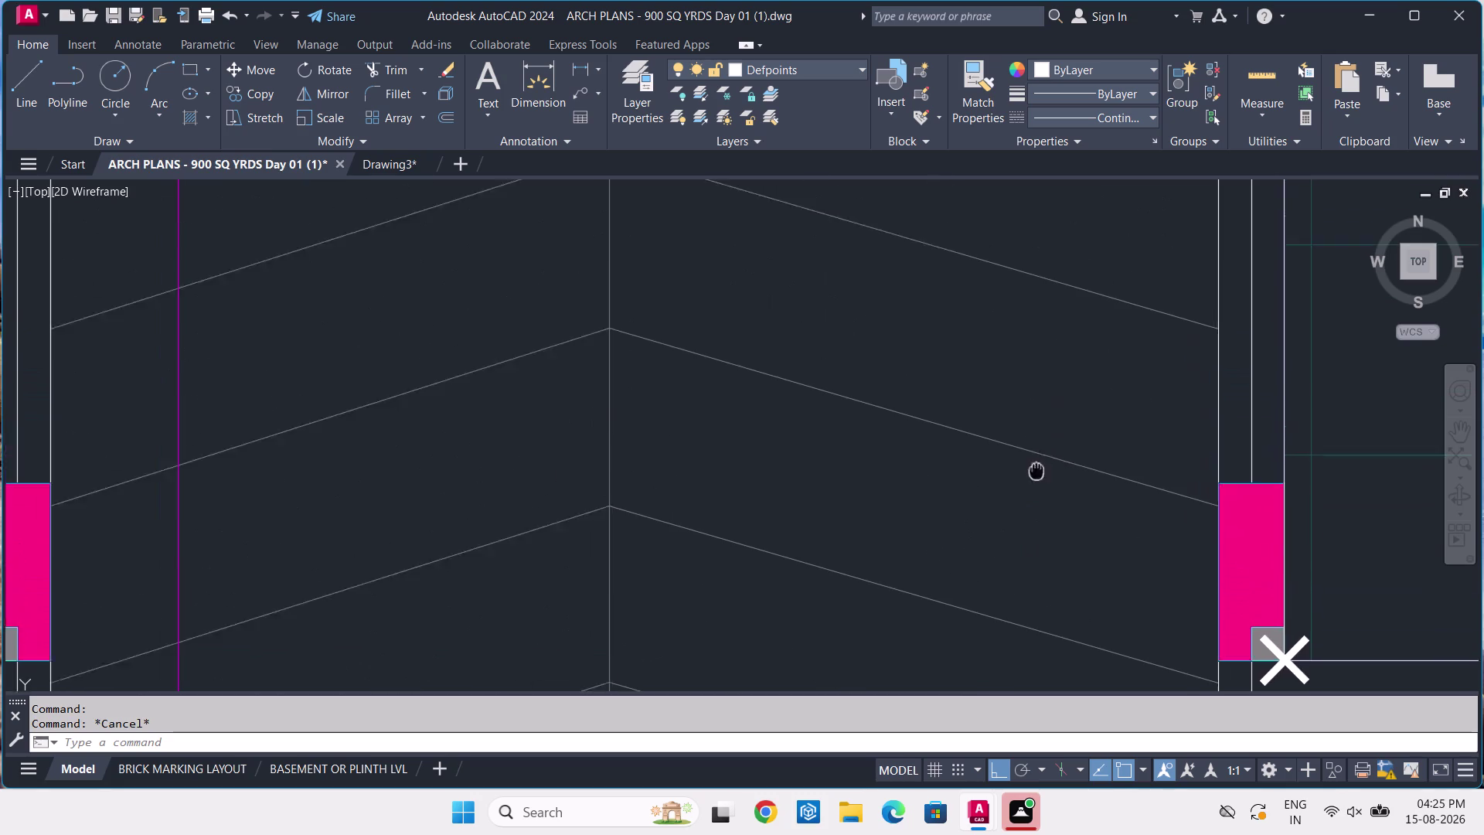
middle_drag(1035, 484, 1016, 589)
middle_drag(1001, 380, 1005, 500)
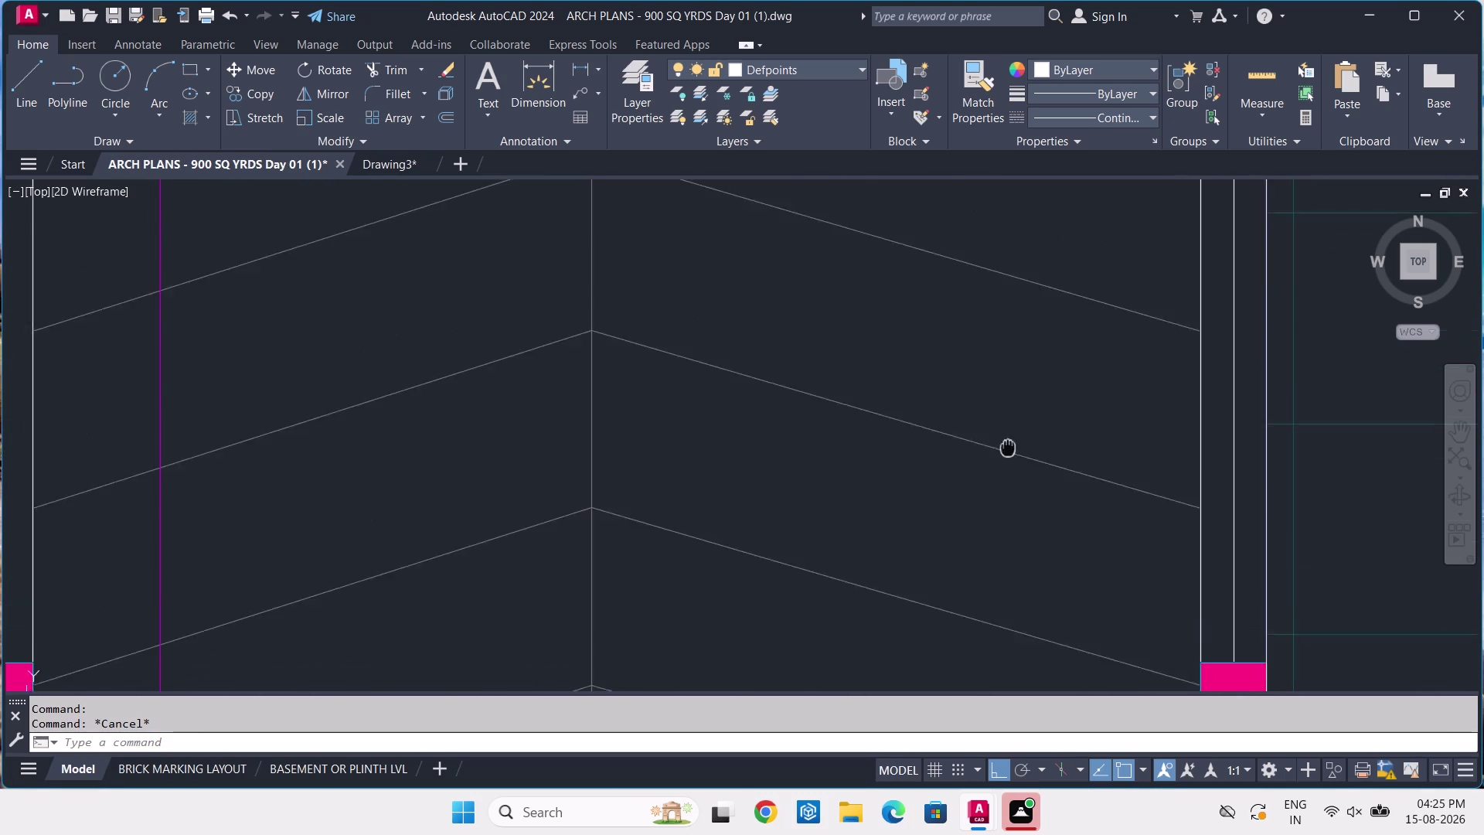
middle_drag(1006, 501, 997, 584)
middle_drag(997, 416, 996, 577)
middle_drag(1005, 408, 1021, 565)
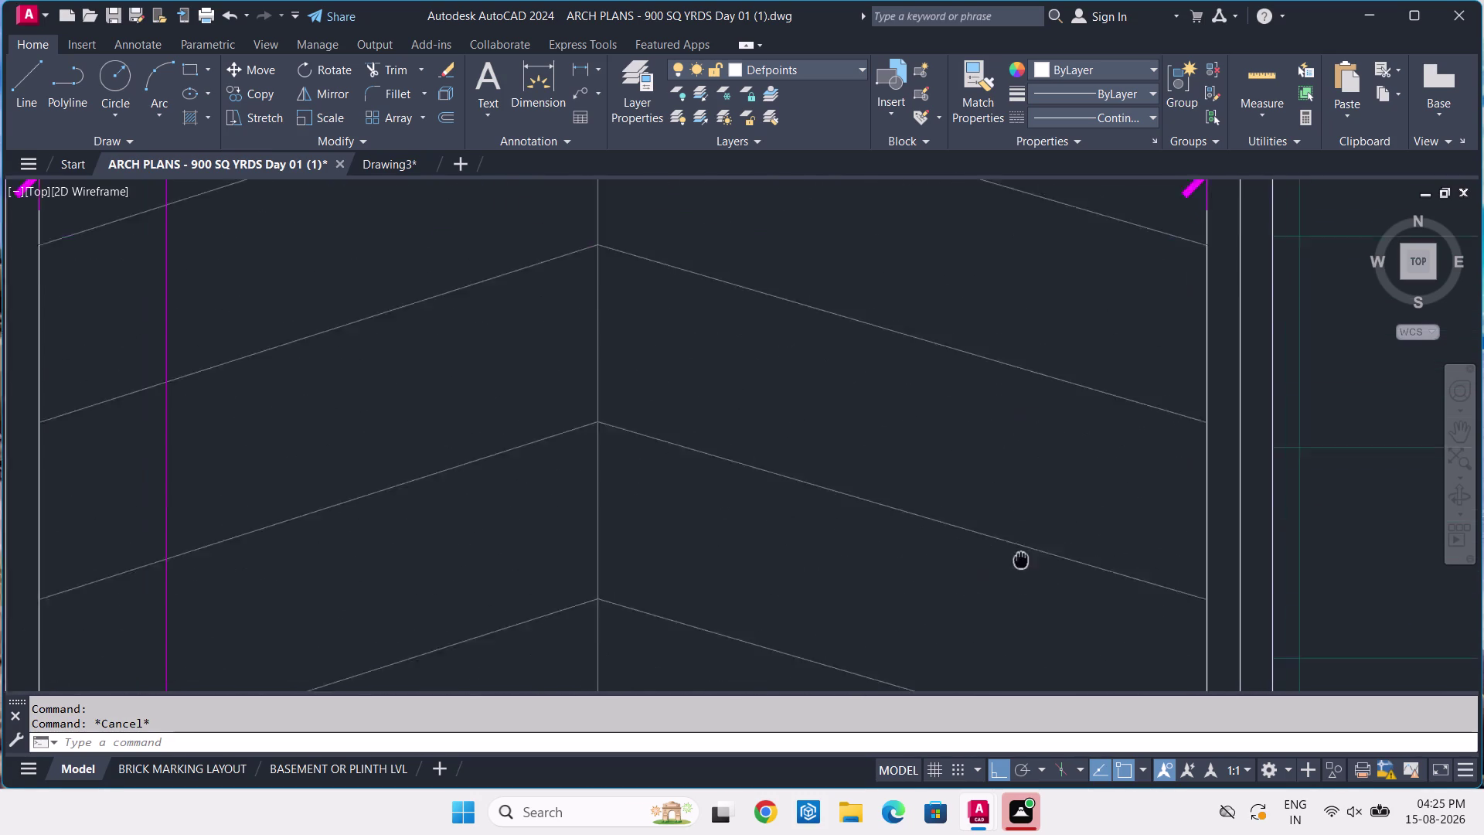
middle_drag(1020, 565, 1013, 623)
middle_drag(981, 434, 962, 603)
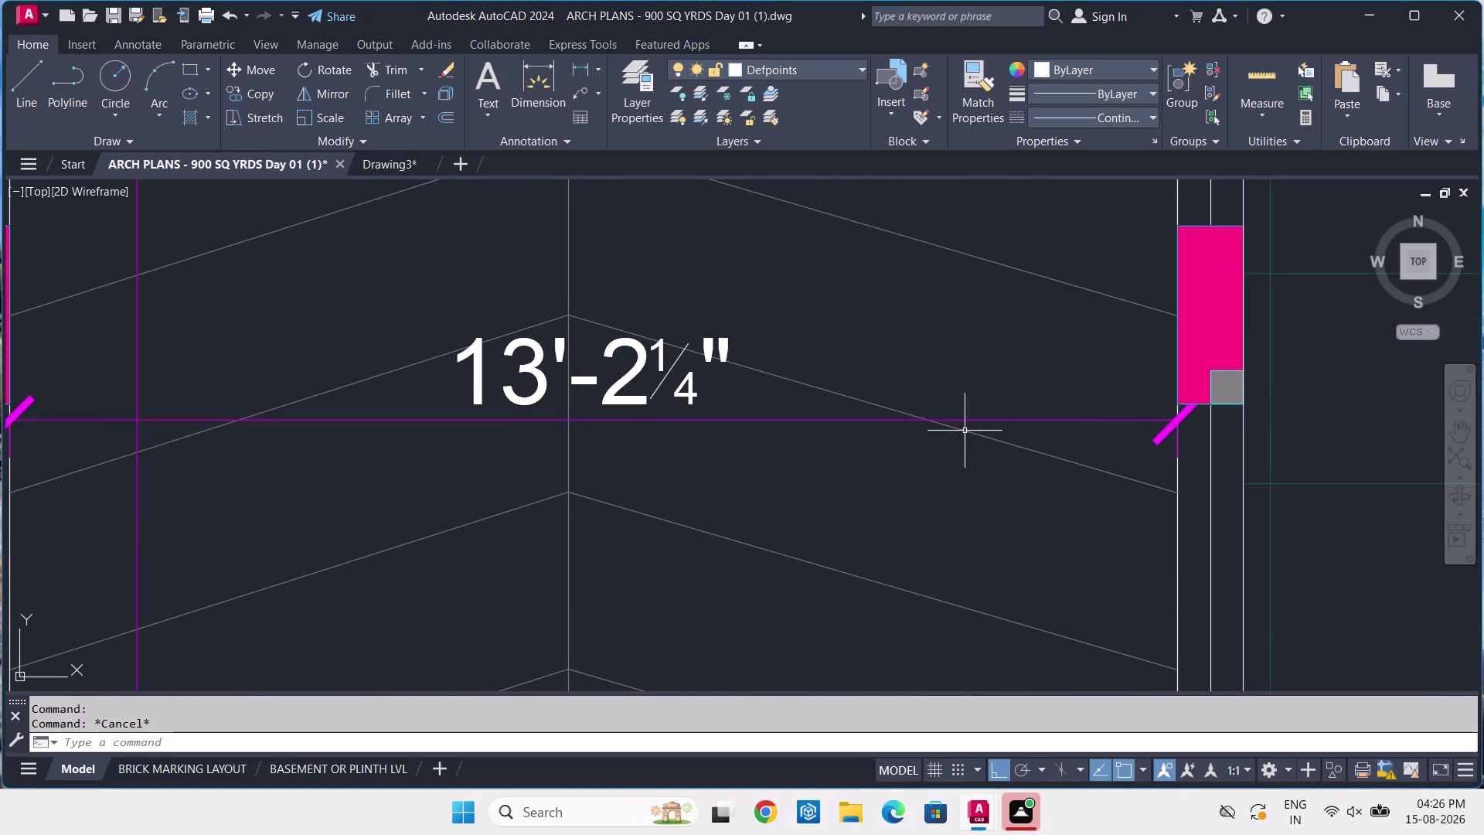
middle_drag(965, 430, 960, 528)
middle_drag(945, 305, 982, 516)
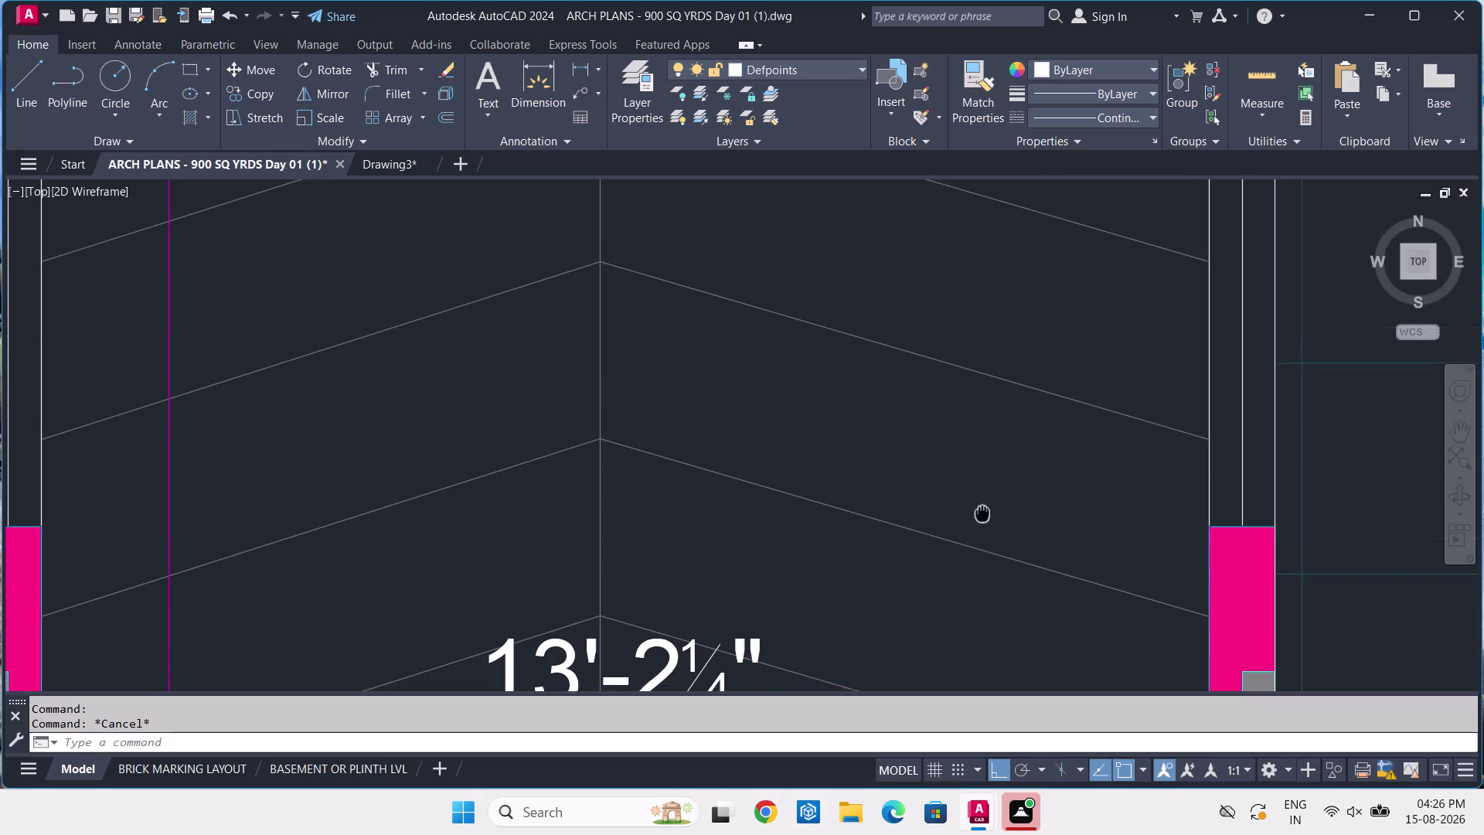
middle_drag(982, 517, 983, 518)
middle_drag(988, 322, 987, 500)
middle_drag(977, 313, 976, 315)
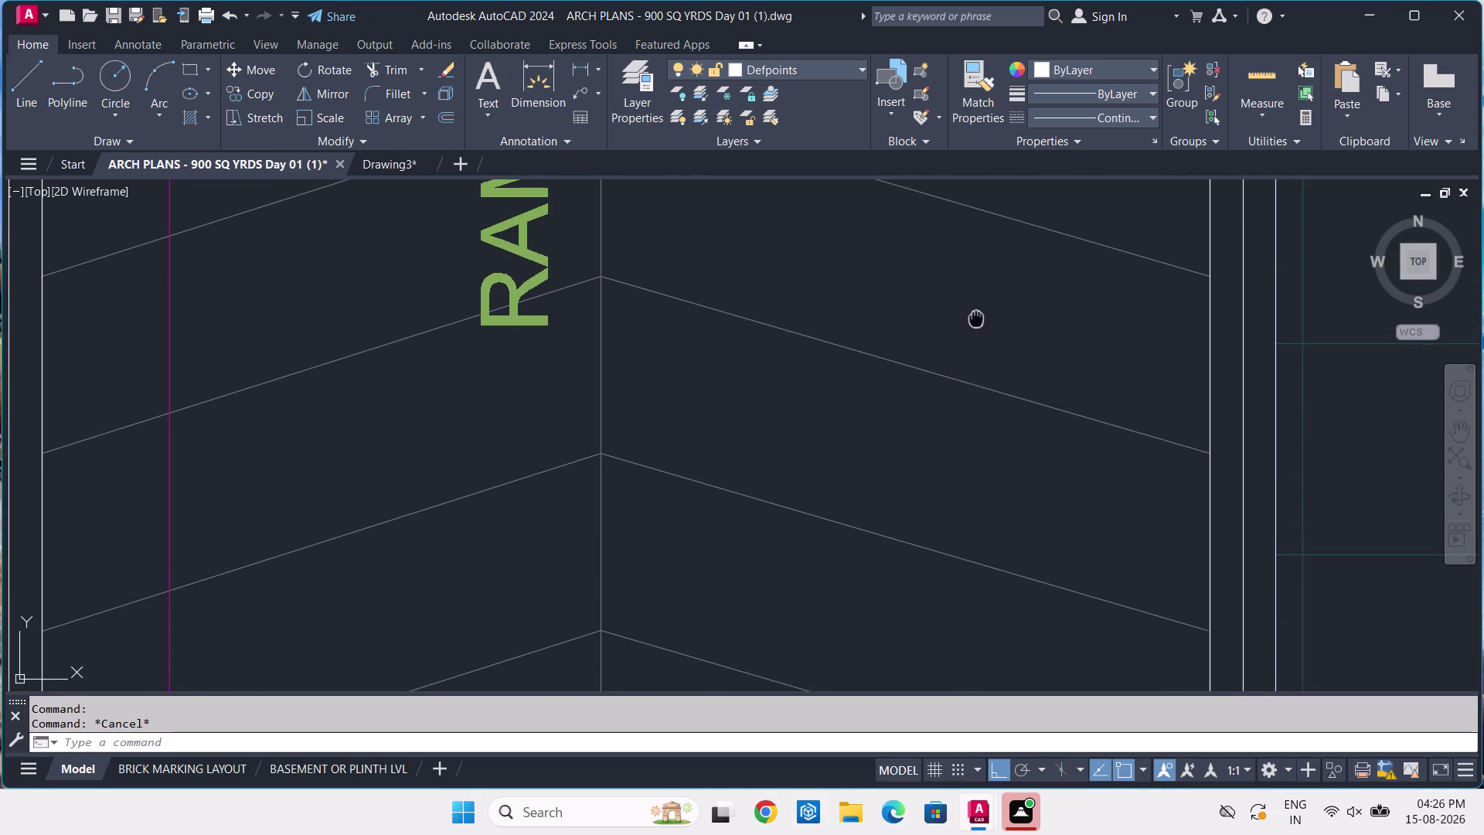
middle_drag(976, 315, 985, 509)
middle_drag(977, 403, 958, 589)
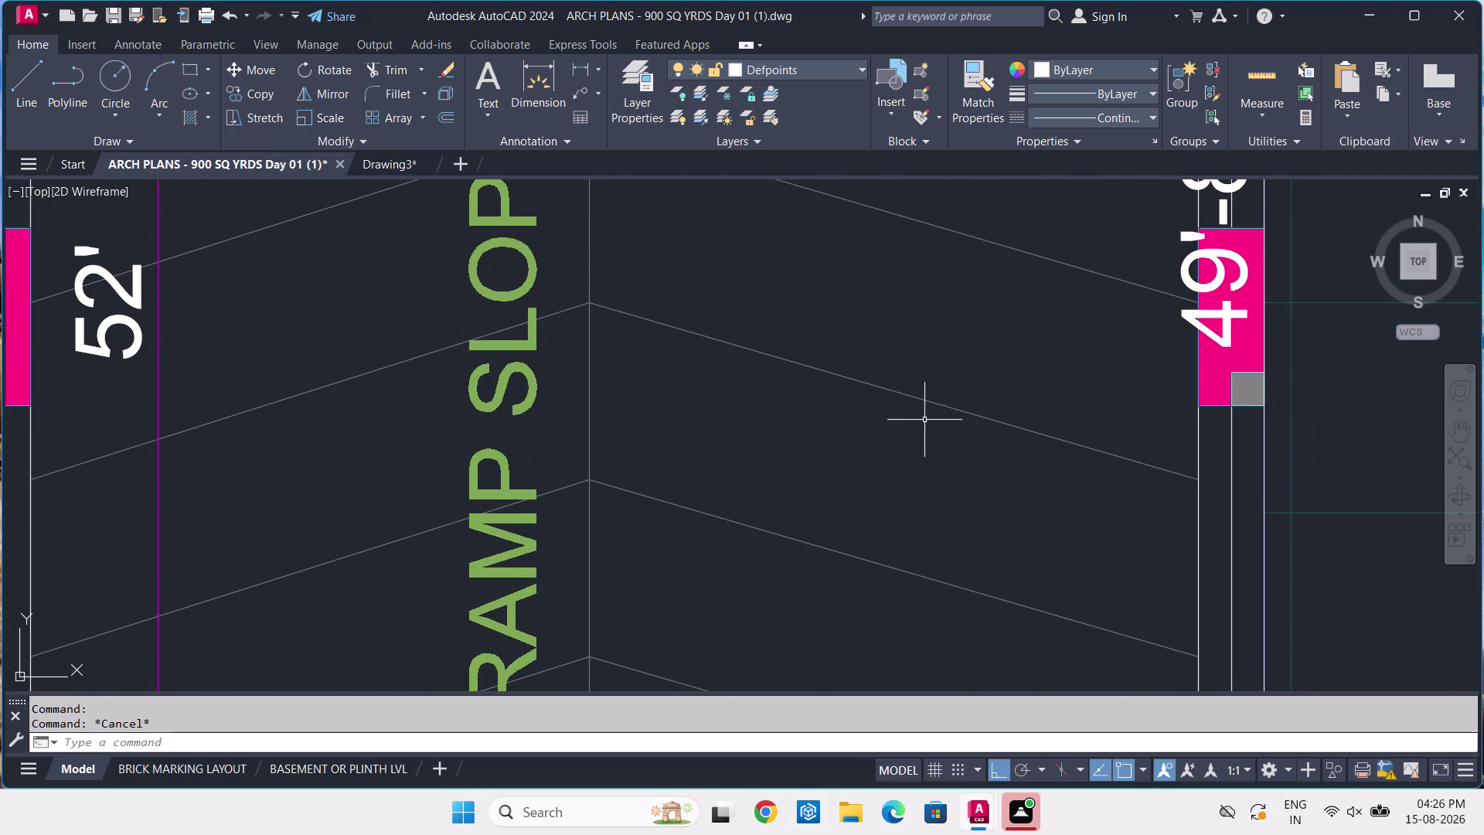
middle_drag(933, 403, 946, 578)
middle_drag(974, 405, 969, 502)
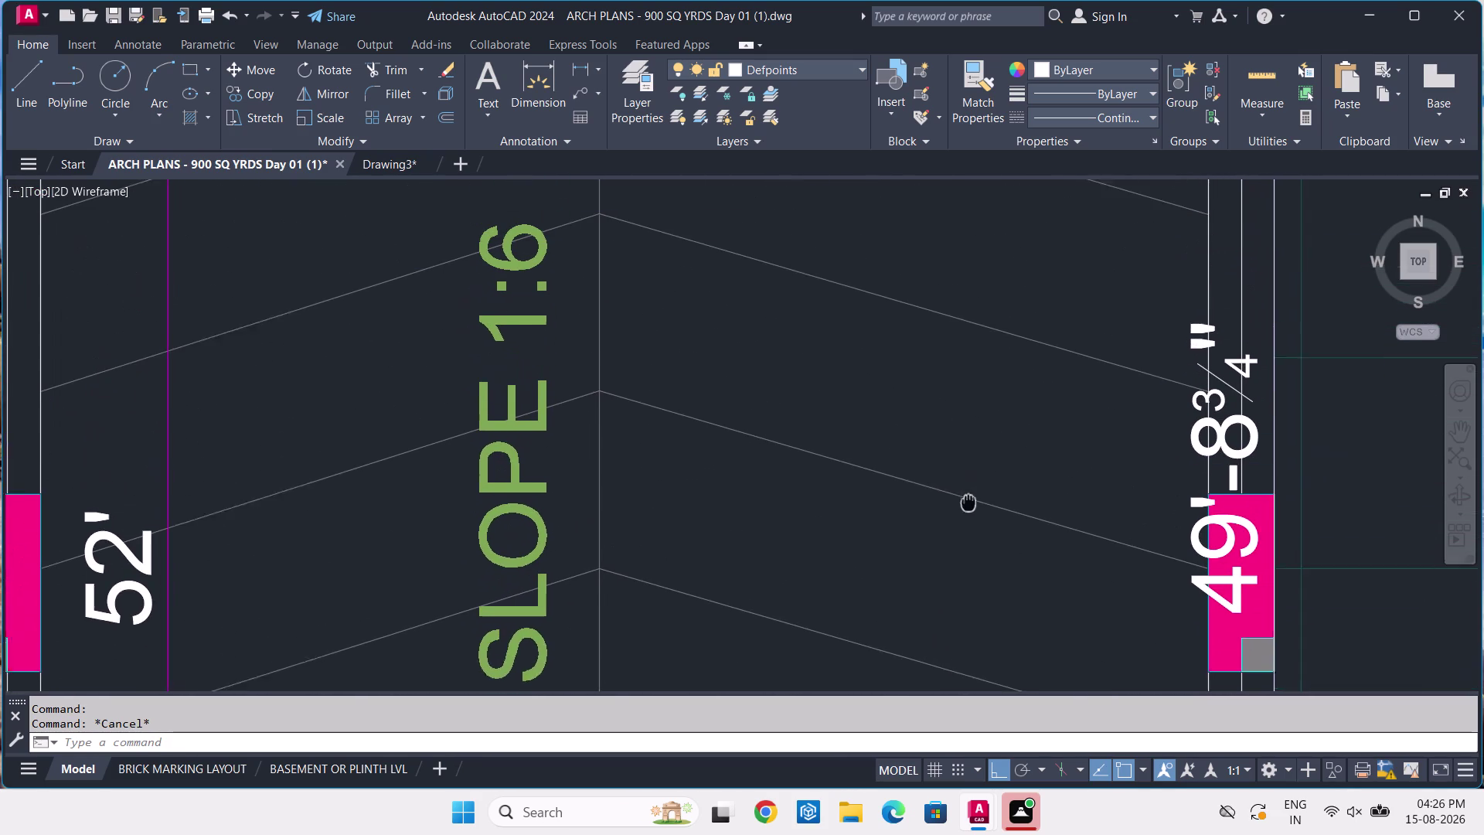
middle_drag(968, 502, 965, 532)
middle_drag(951, 351, 976, 662)
scroll(down, 3)
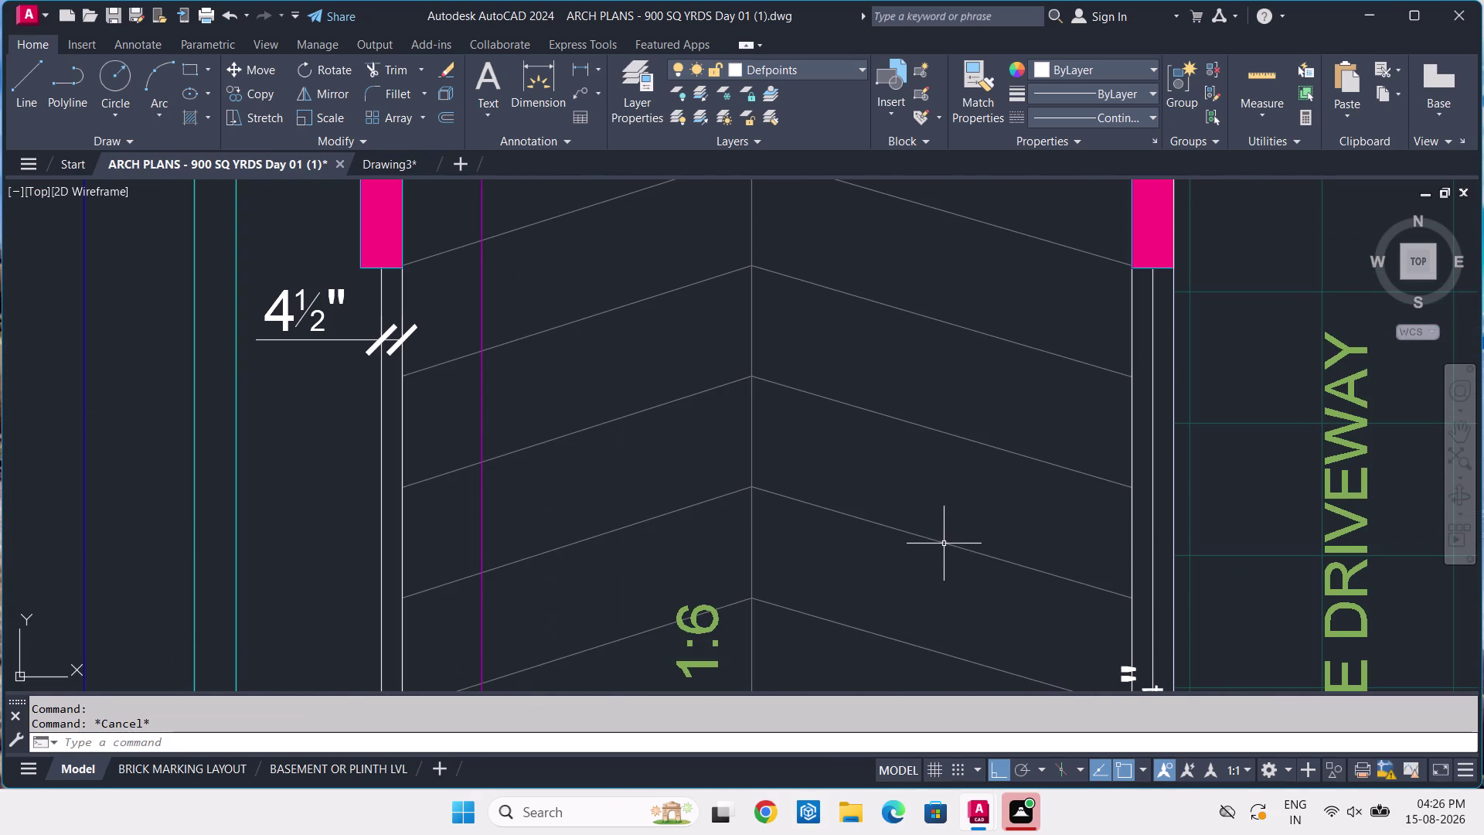
scroll(down, 3)
scroll(up, 3)
scroll(up, 3)
middle_drag(1025, 592, 804, 94)
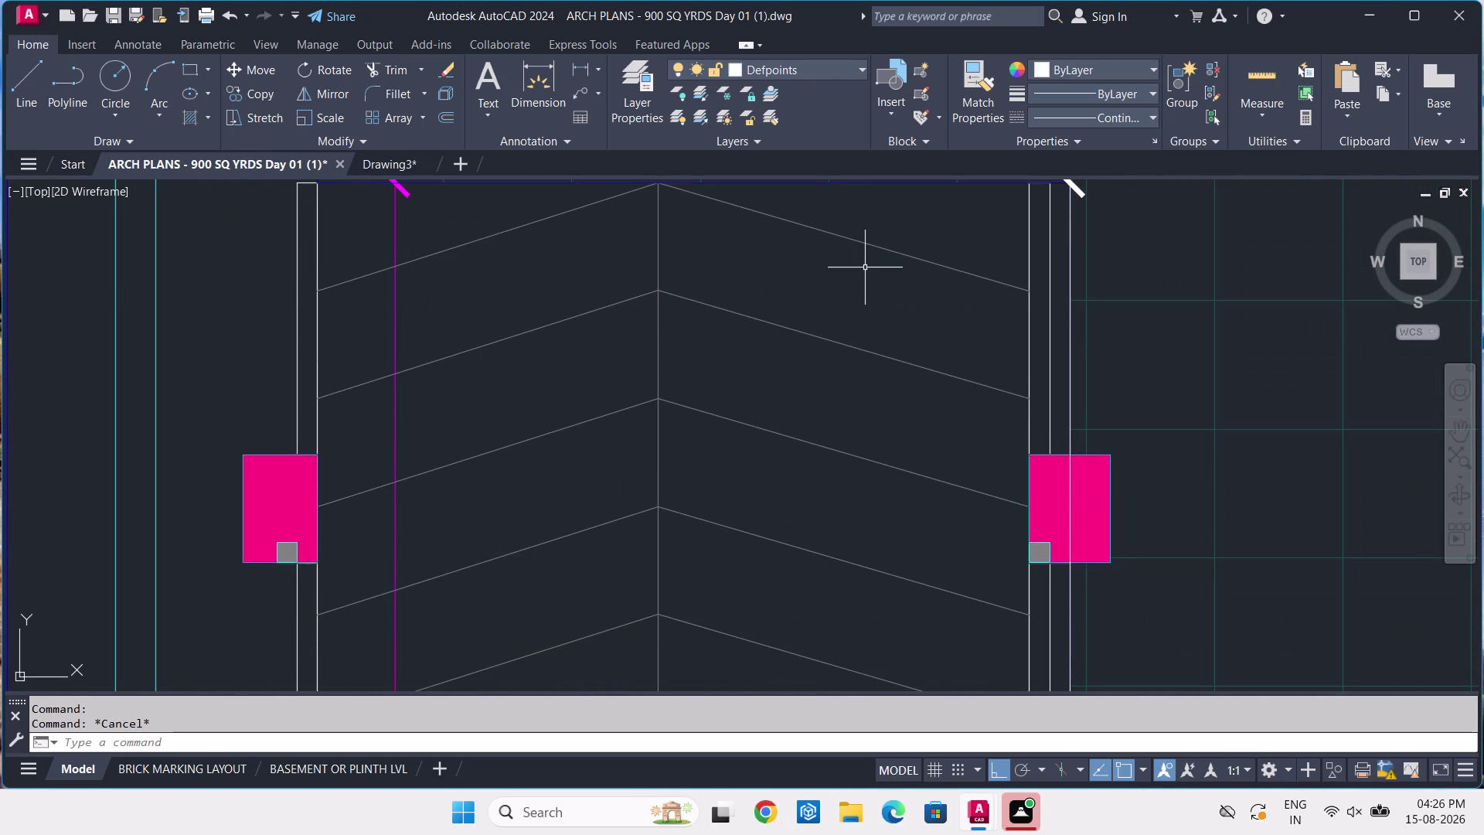
scroll(down, 3)
Pan along the cellar plan's ramp, past RAMP SLOPE 1:6, to its top chevron.
middle_drag(884, 510, 824, 234)
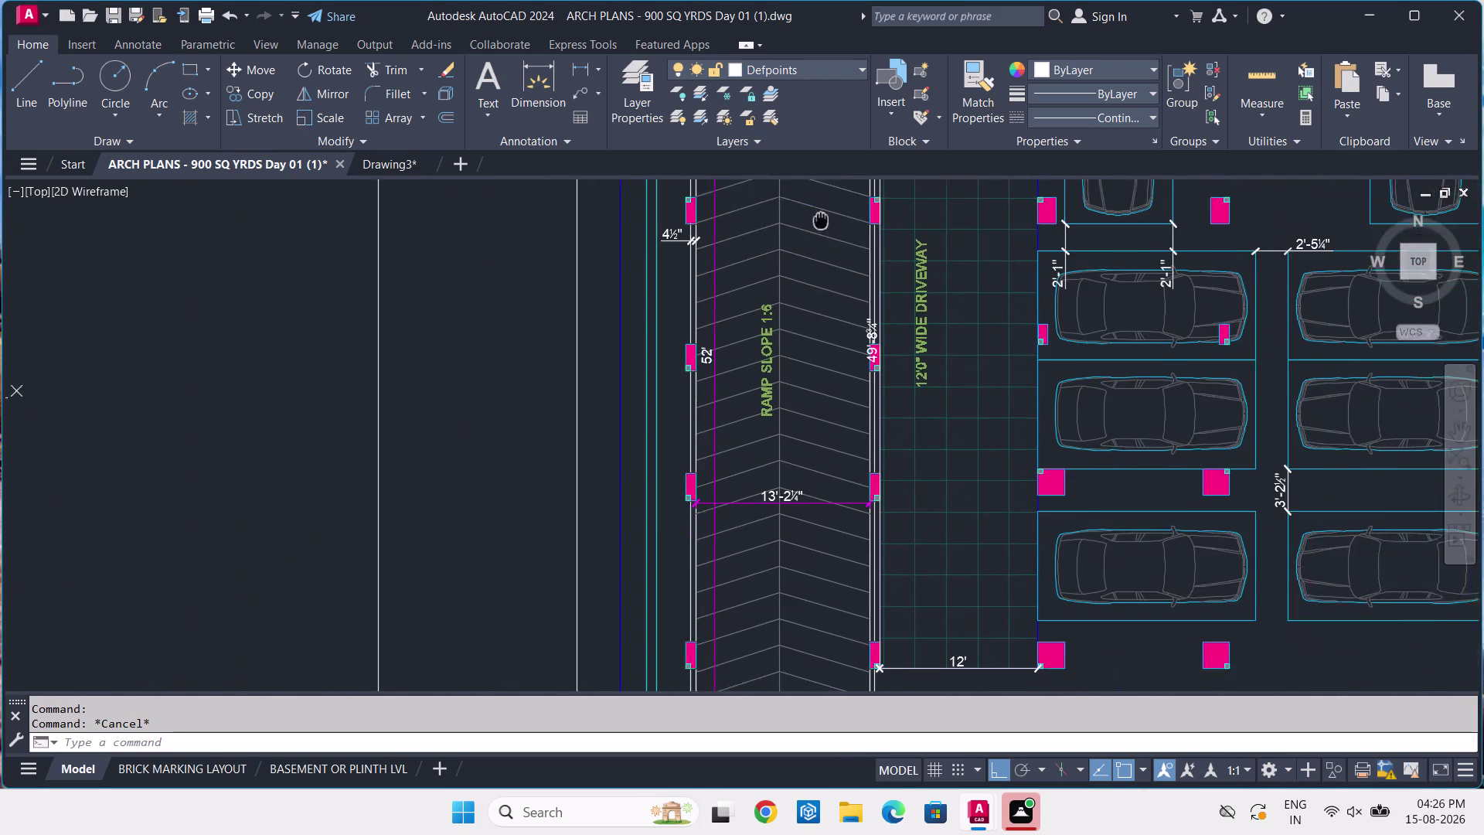
middle_drag(823, 234, 819, 211)
scroll(down, 3)
middle_drag(855, 488, 851, 347)
scroll(up, 3)
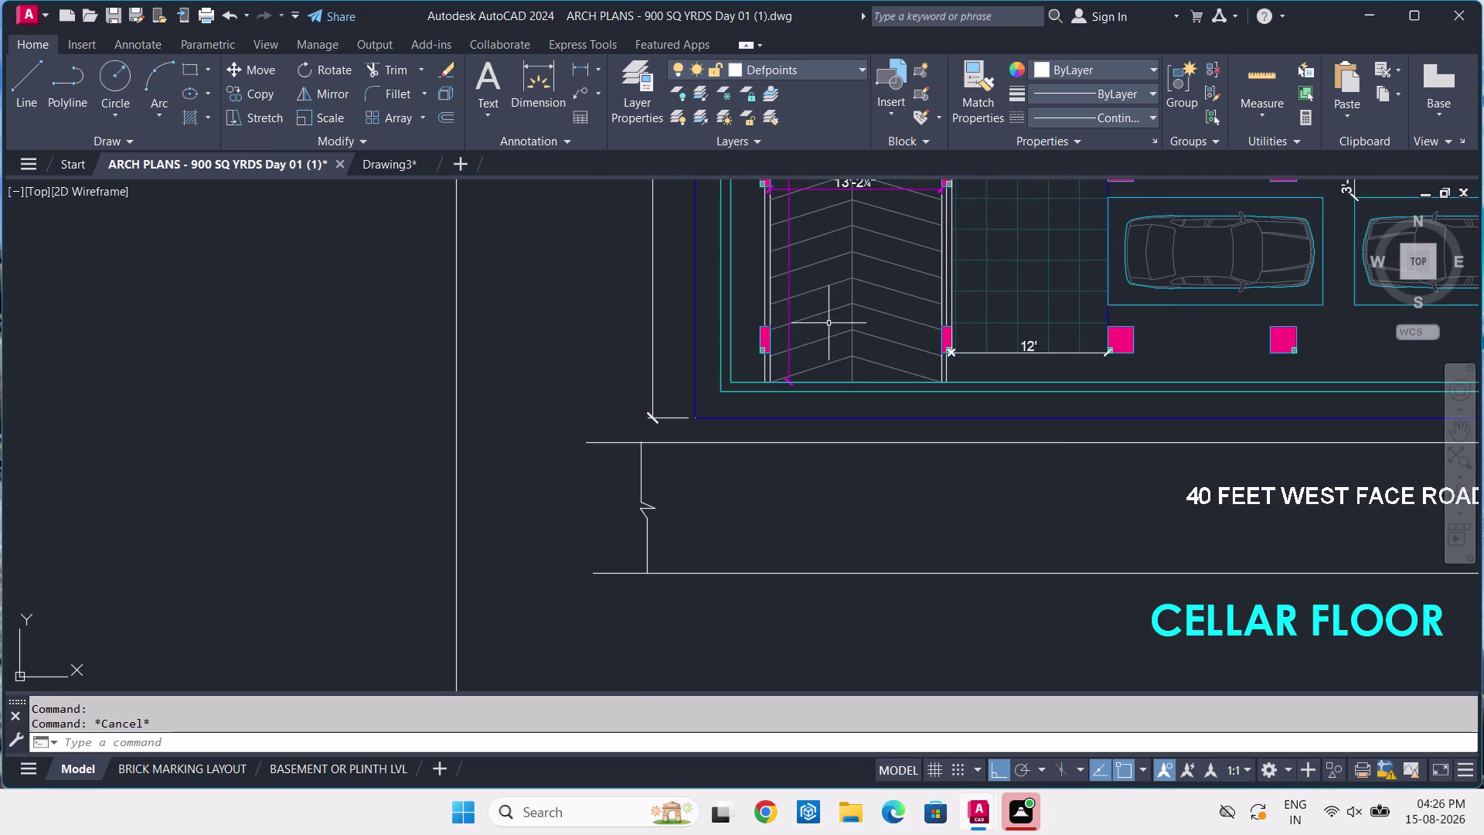
scroll(up, 3)
middle_drag(928, 390, 936, 482)
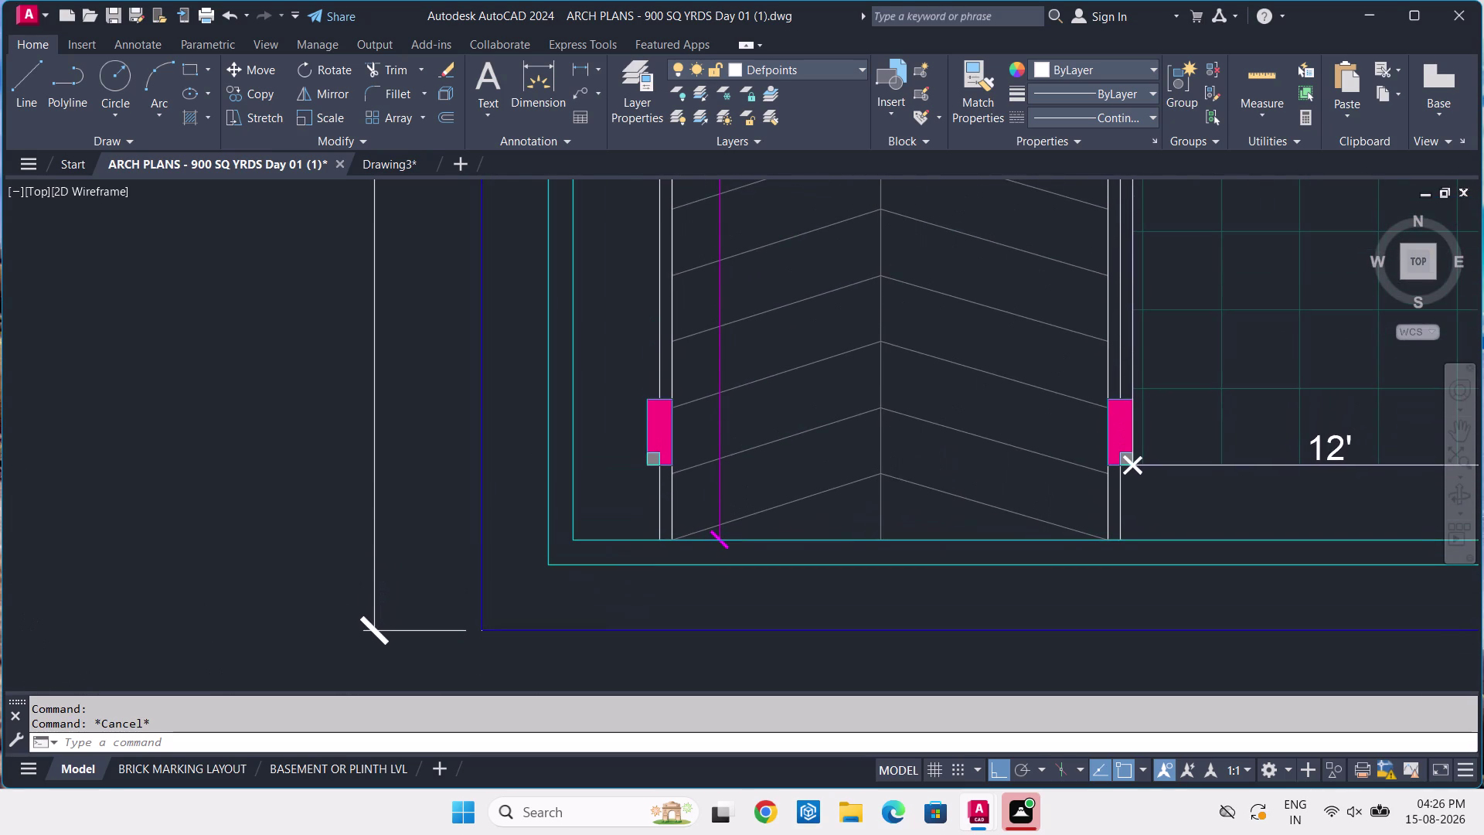
middle_drag(963, 490, 959, 503)
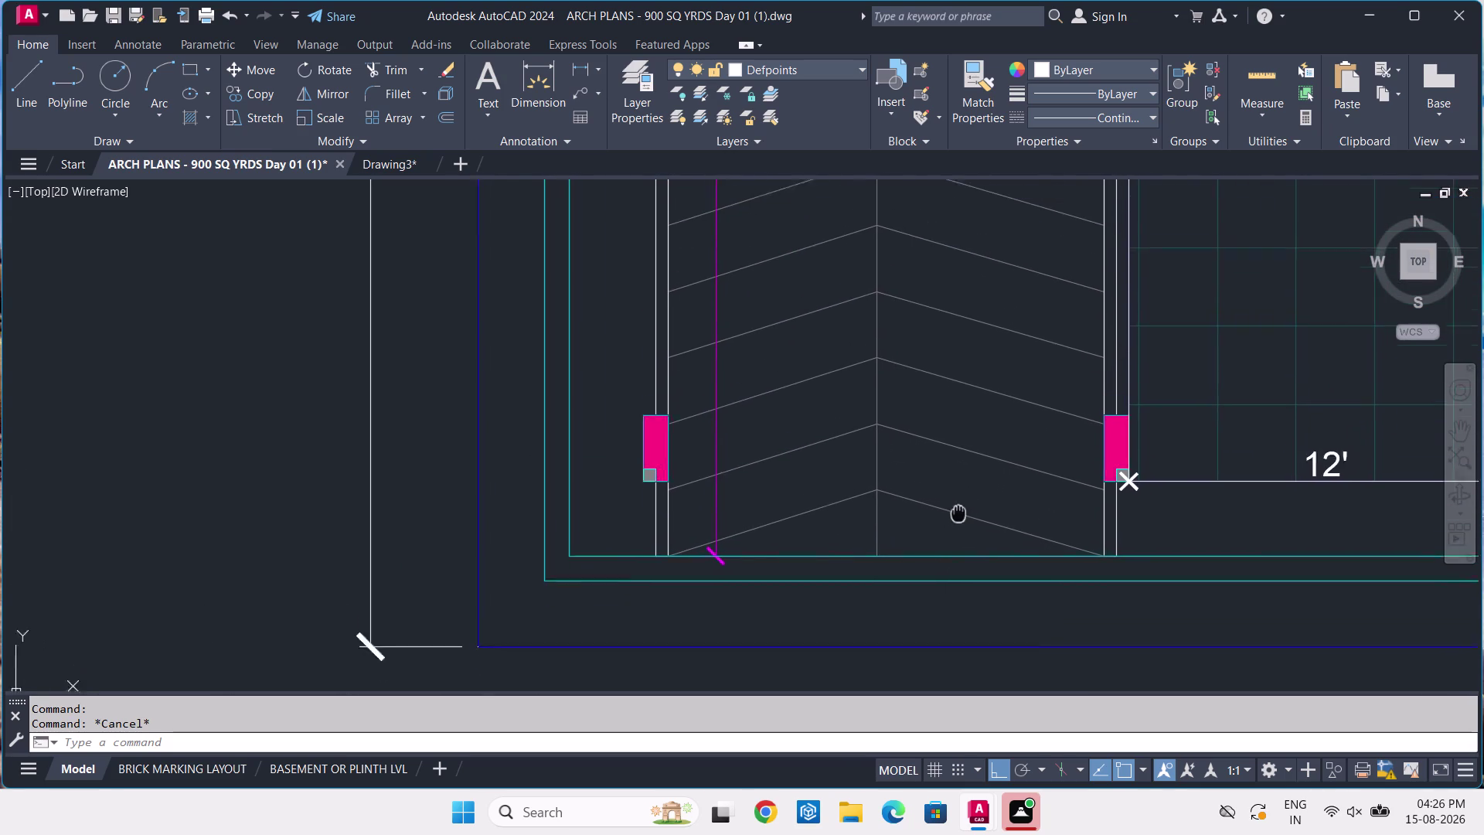
middle_drag(959, 504, 960, 580)
middle_drag(948, 526, 958, 587)
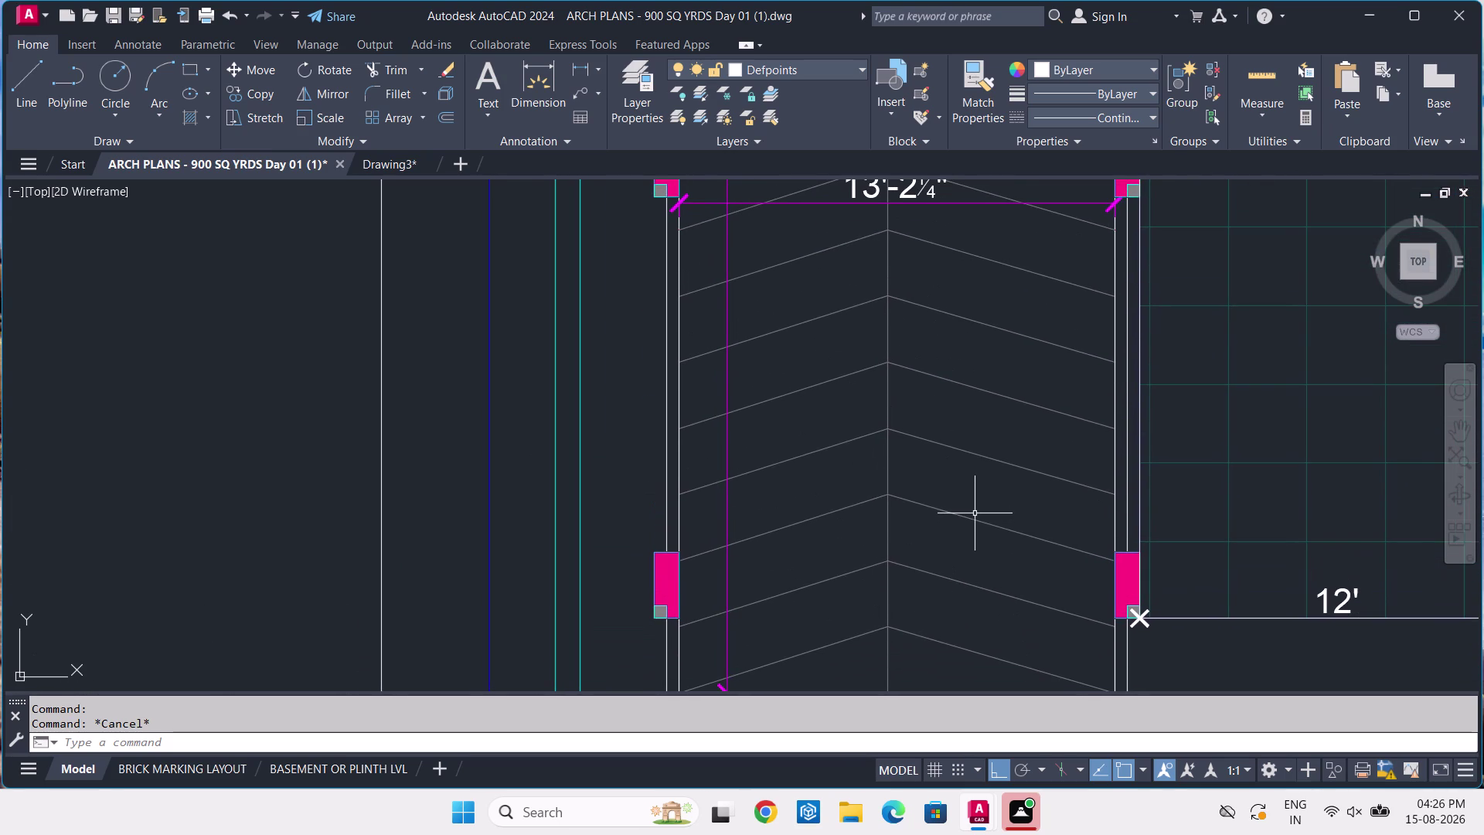
middle_drag(974, 514, 967, 653)
middle_drag(967, 587, 966, 638)
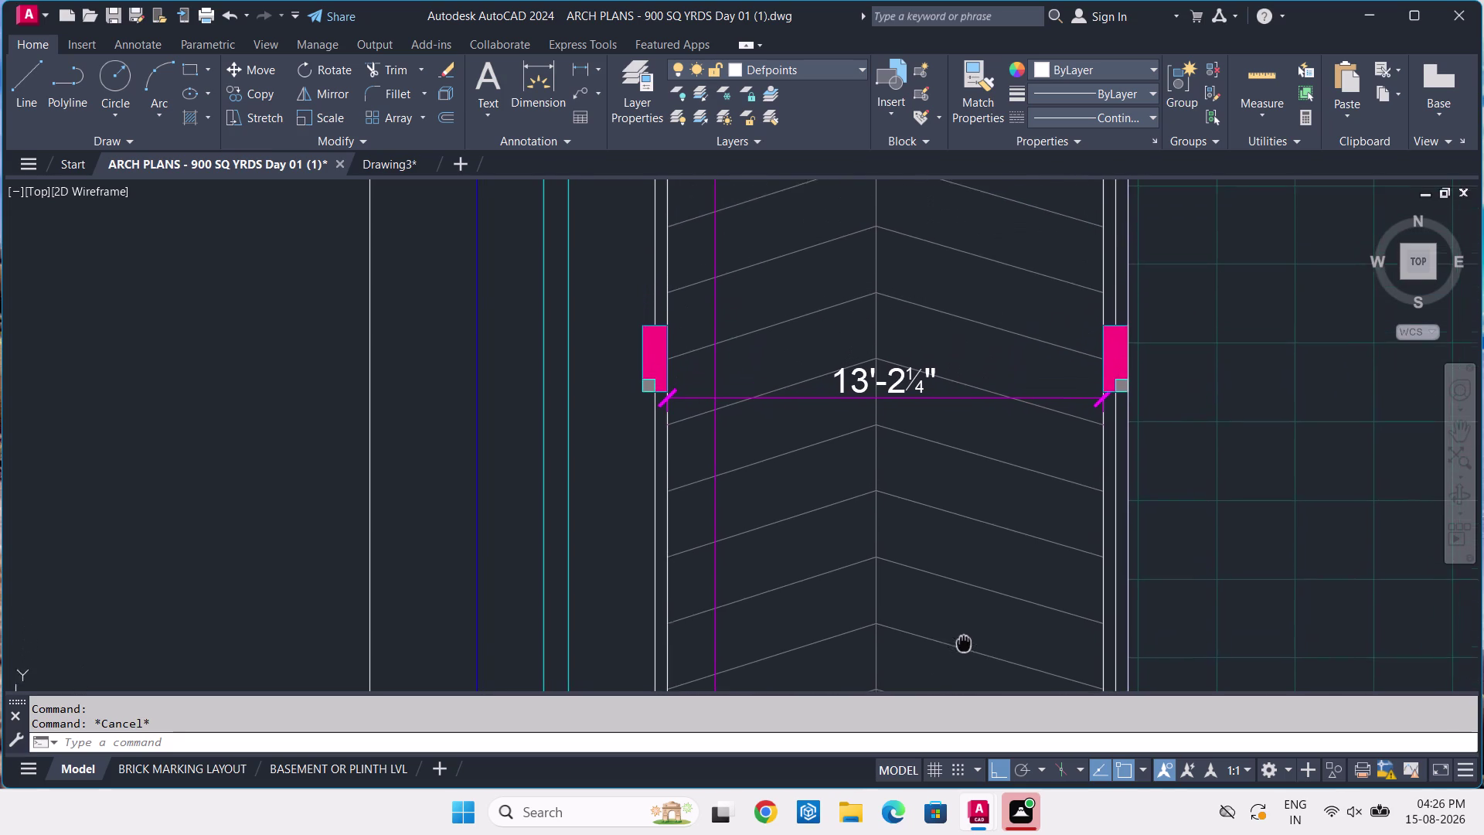
middle_drag(965, 638, 958, 663)
middle_drag(974, 603, 972, 656)
middle_drag(975, 603, 978, 648)
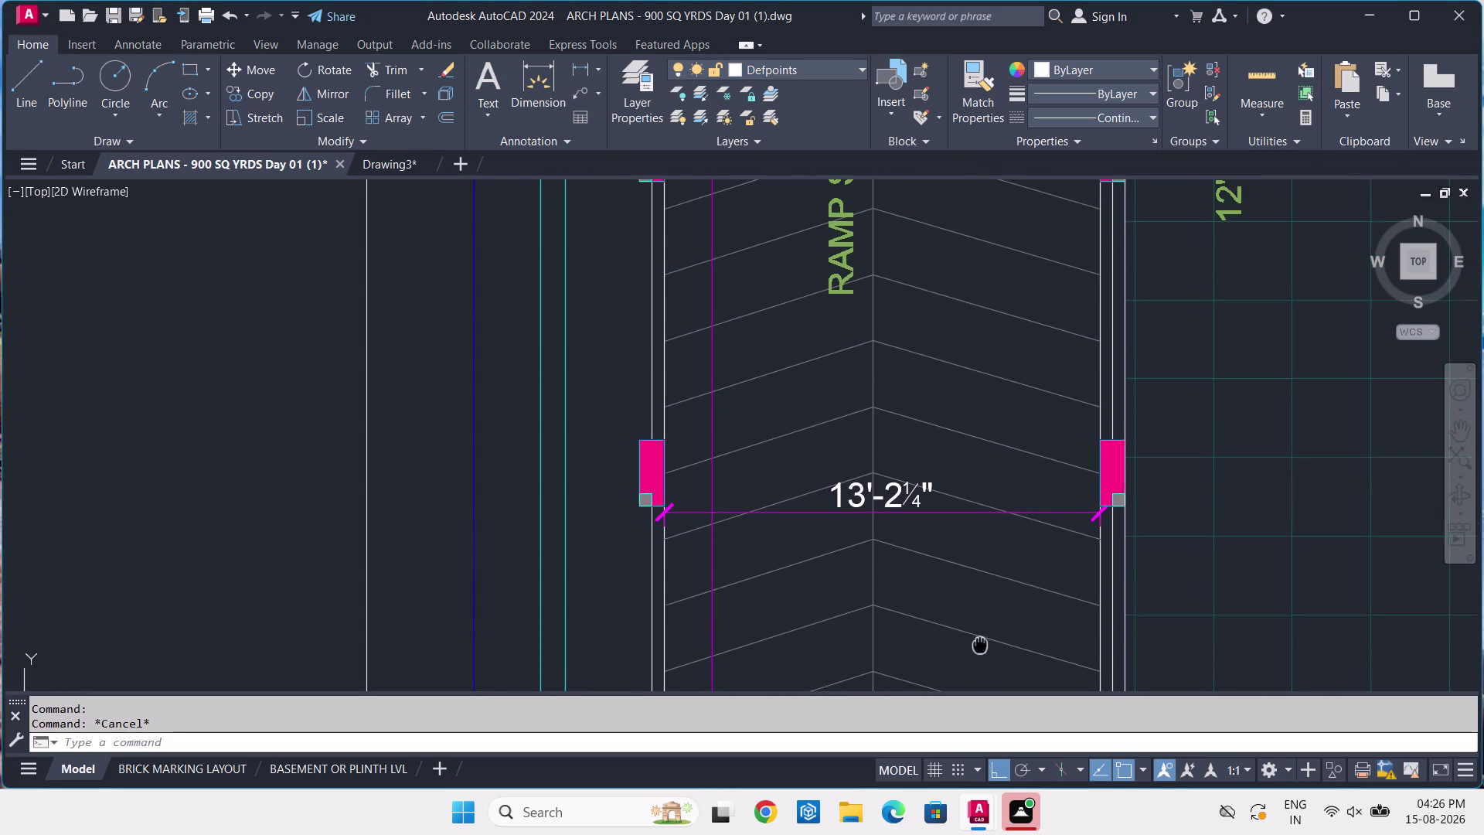
middle_drag(979, 647, 978, 658)
middle_drag(983, 598, 976, 653)
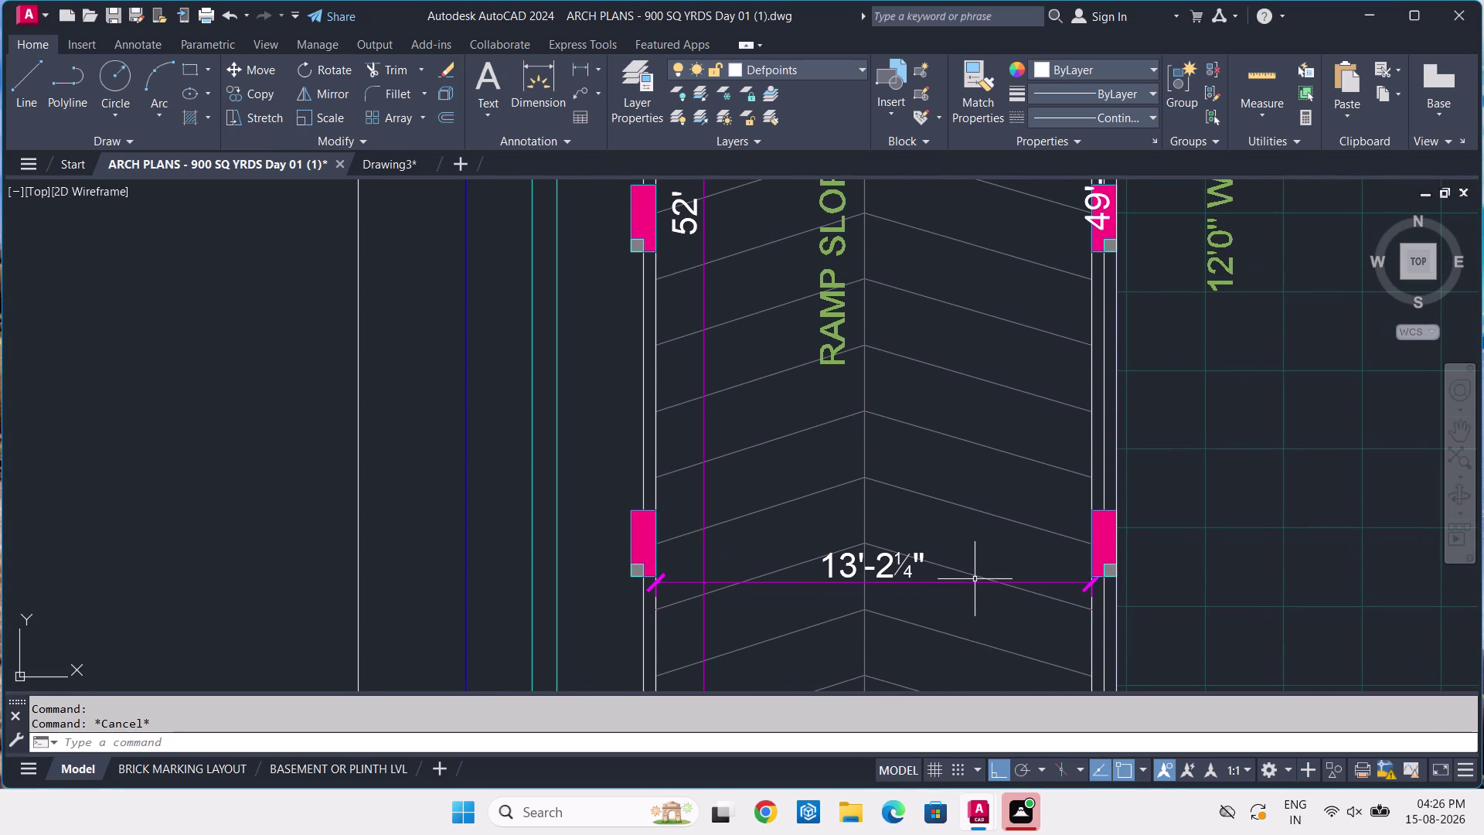
middle_drag(974, 579, 980, 659)
middle_drag(977, 592, 976, 687)
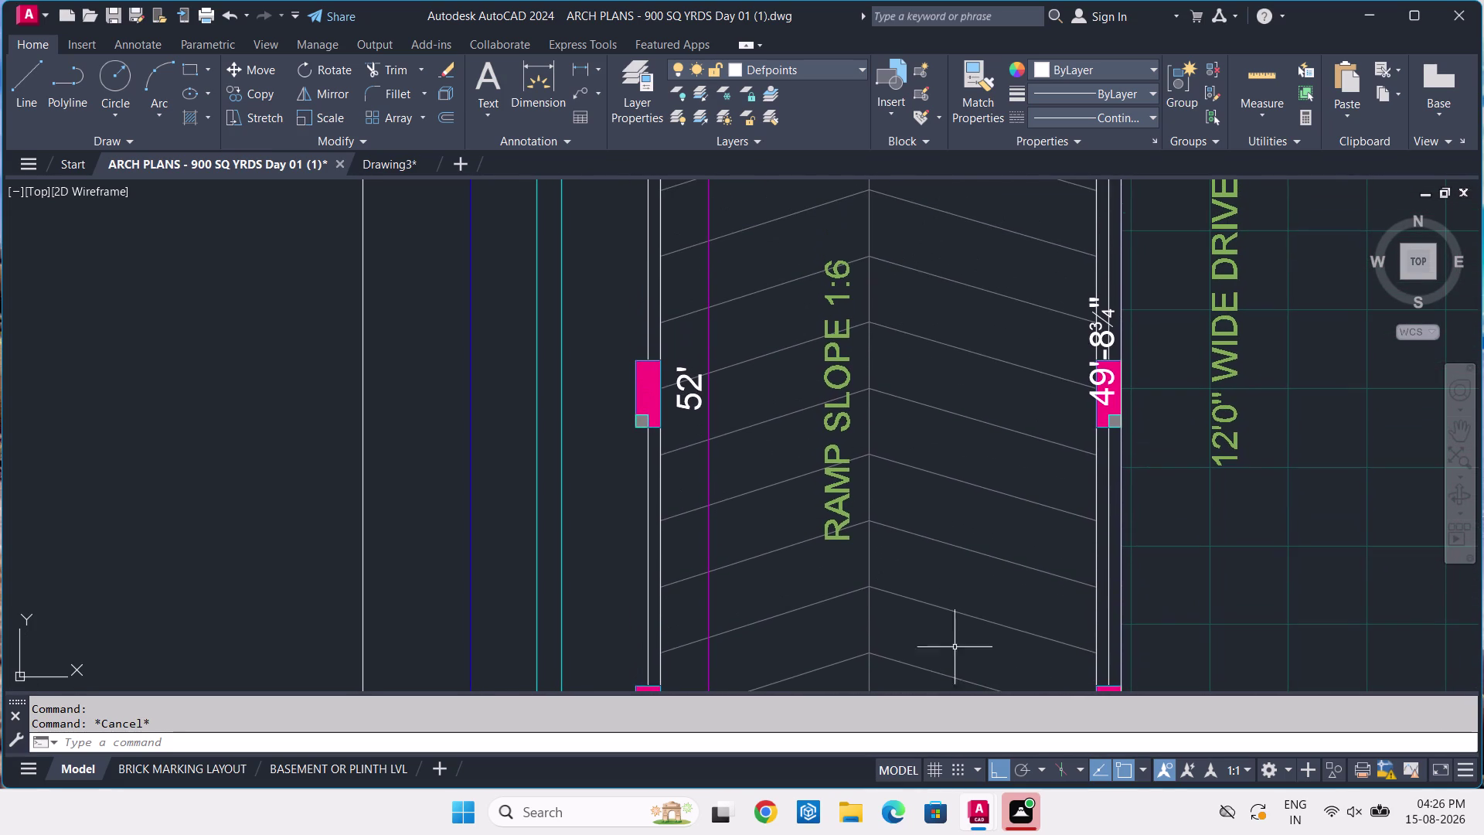
middle_drag(959, 610, 973, 666)
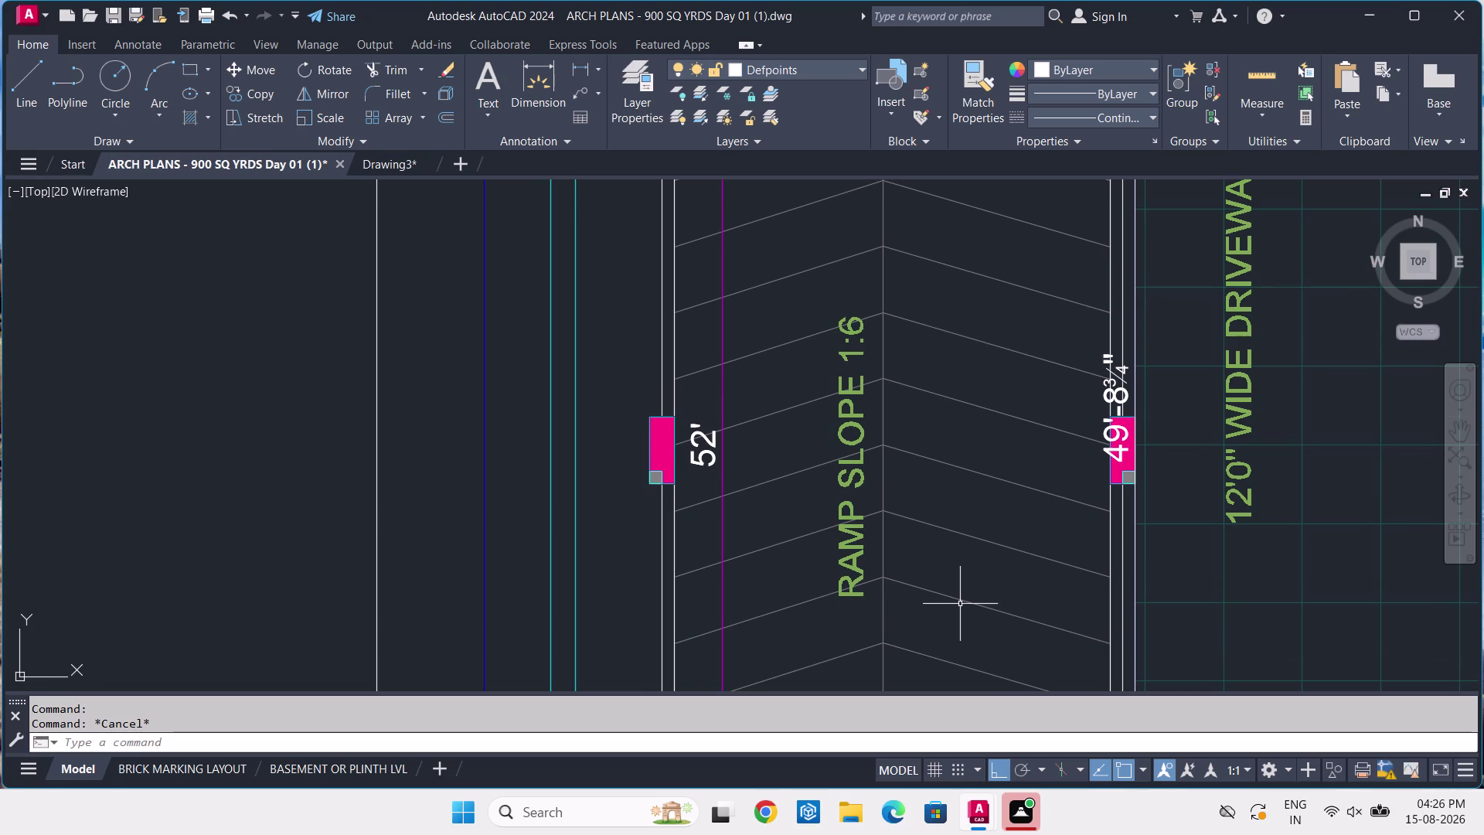
middle_drag(960, 603, 964, 674)
middle_drag(962, 599, 970, 651)
middle_drag(961, 587, 974, 667)
middle_drag(989, 613, 983, 672)
middle_drag(990, 601, 995, 639)
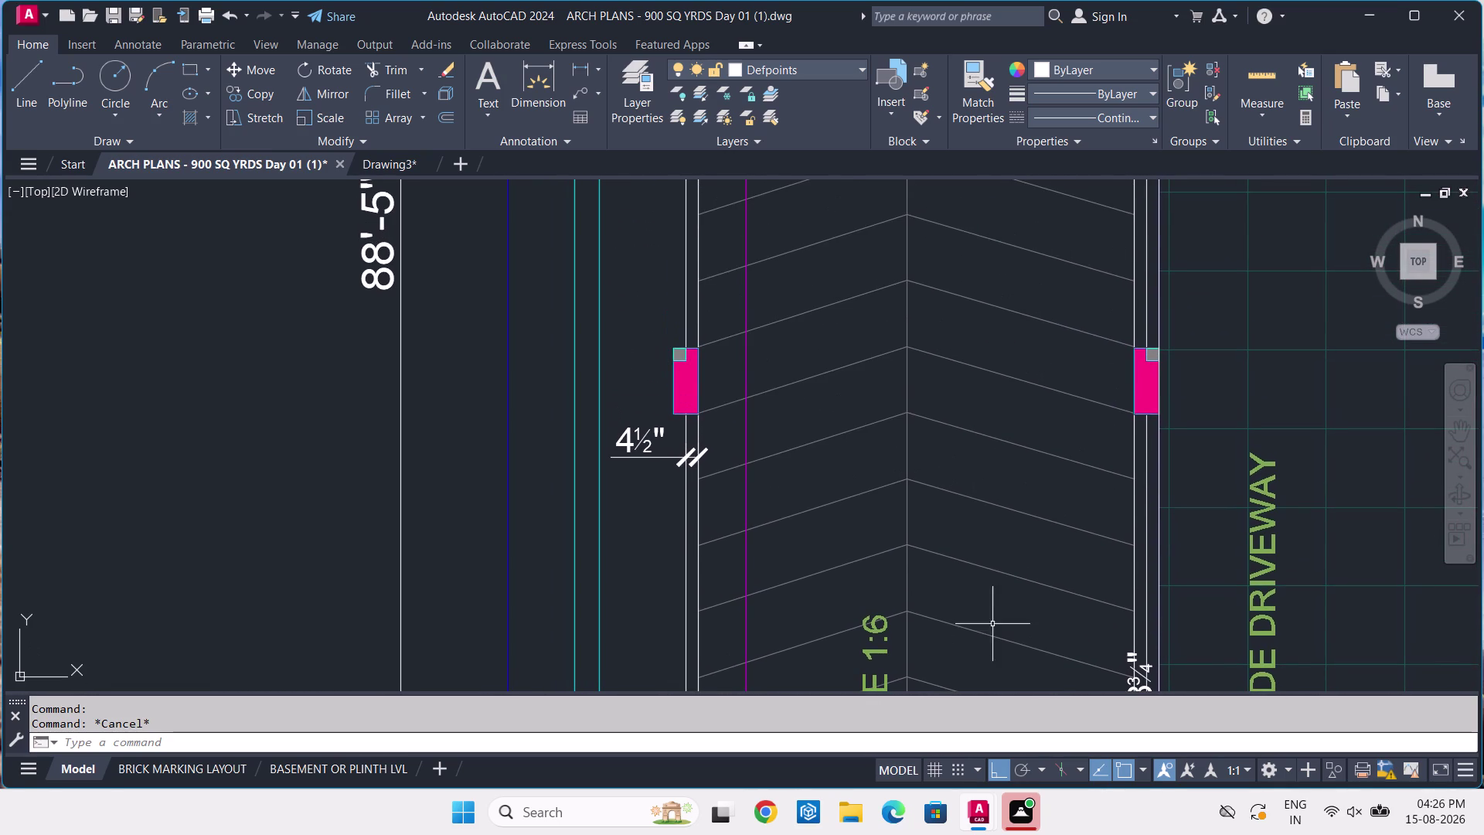
middle_drag(987, 566, 993, 627)
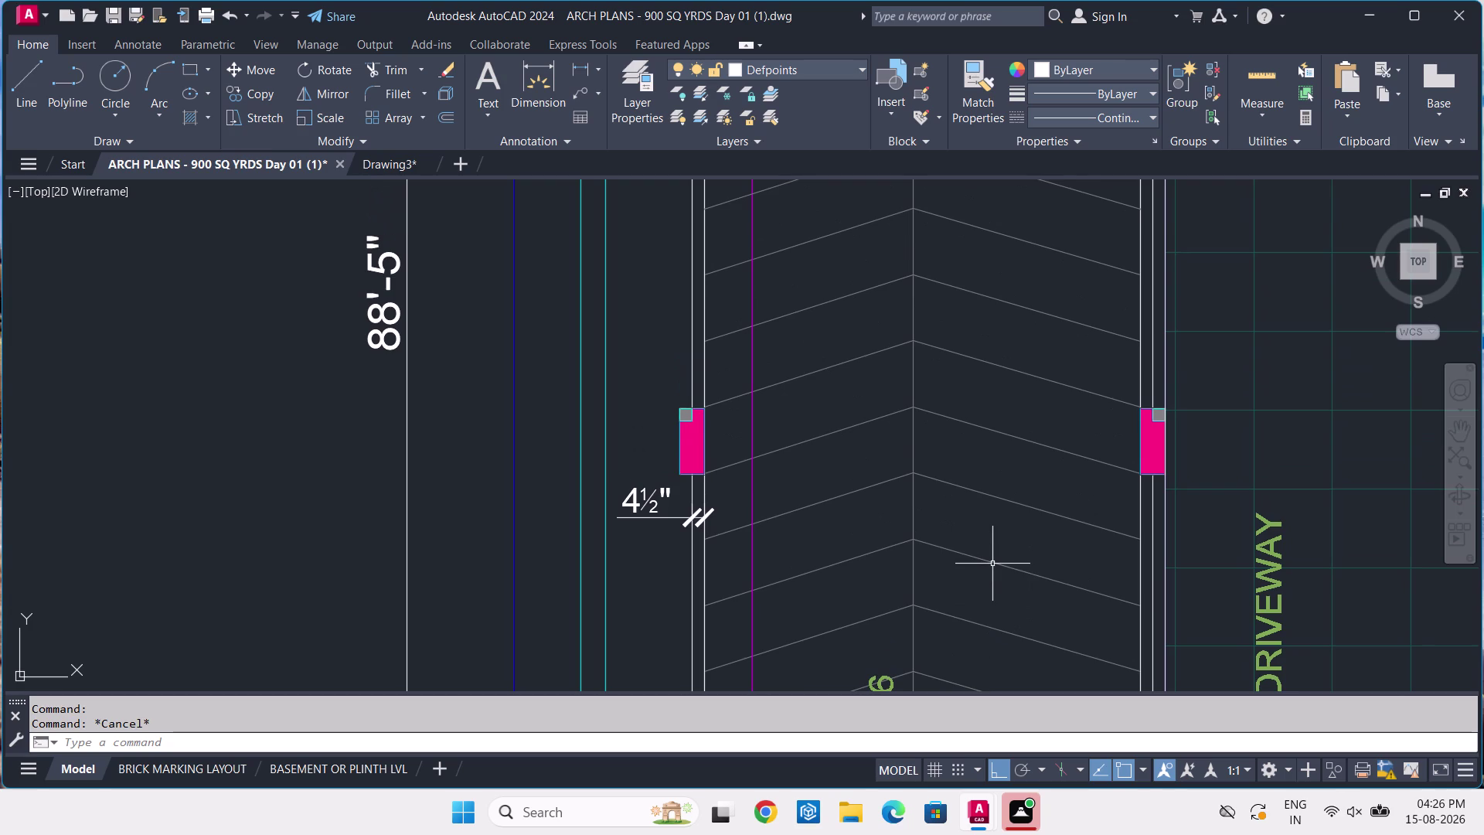
middle_drag(992, 563, 998, 629)
middle_drag(1005, 560, 1008, 628)
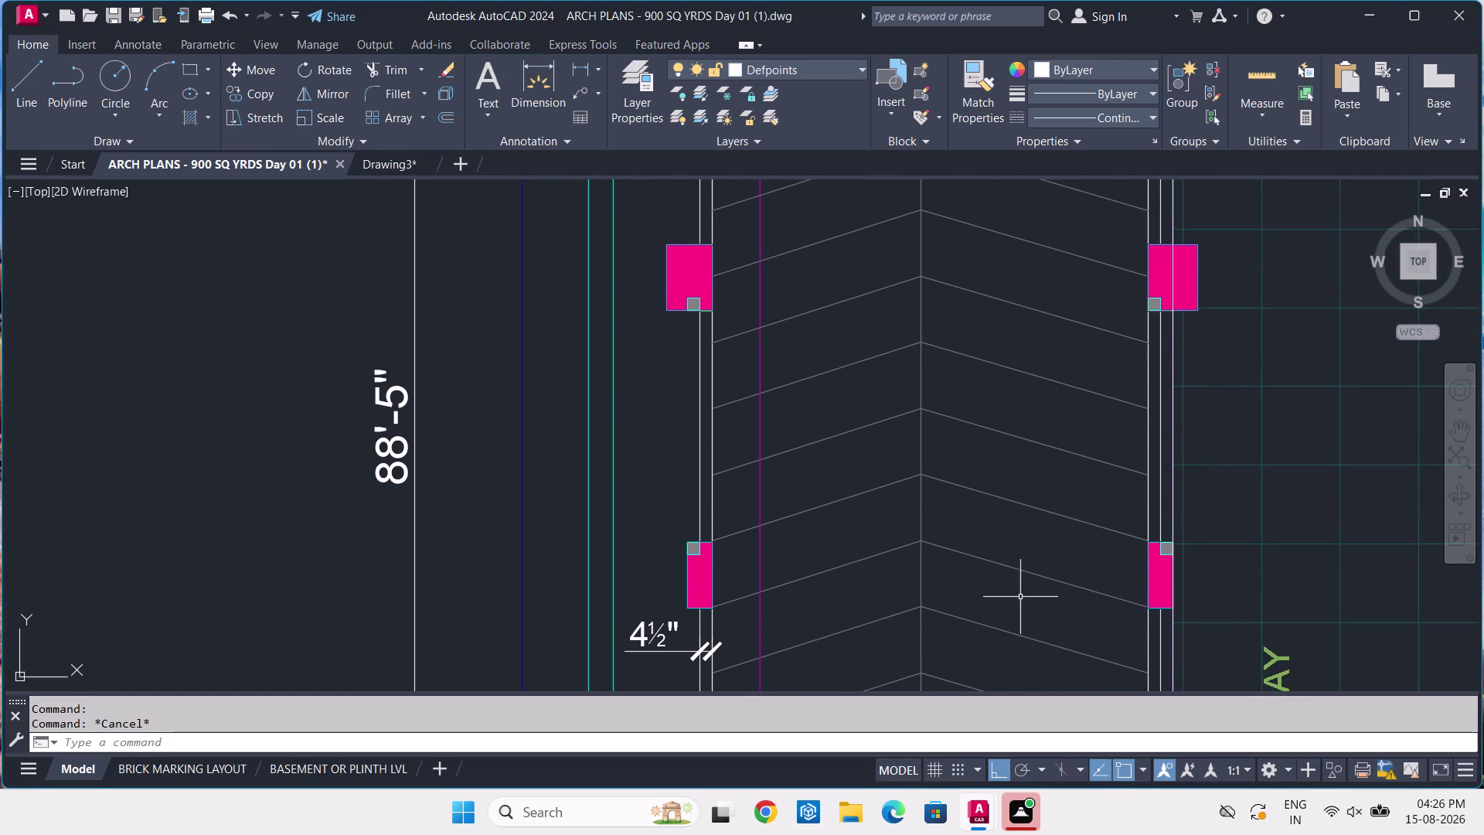
middle_drag(1021, 571, 1018, 633)
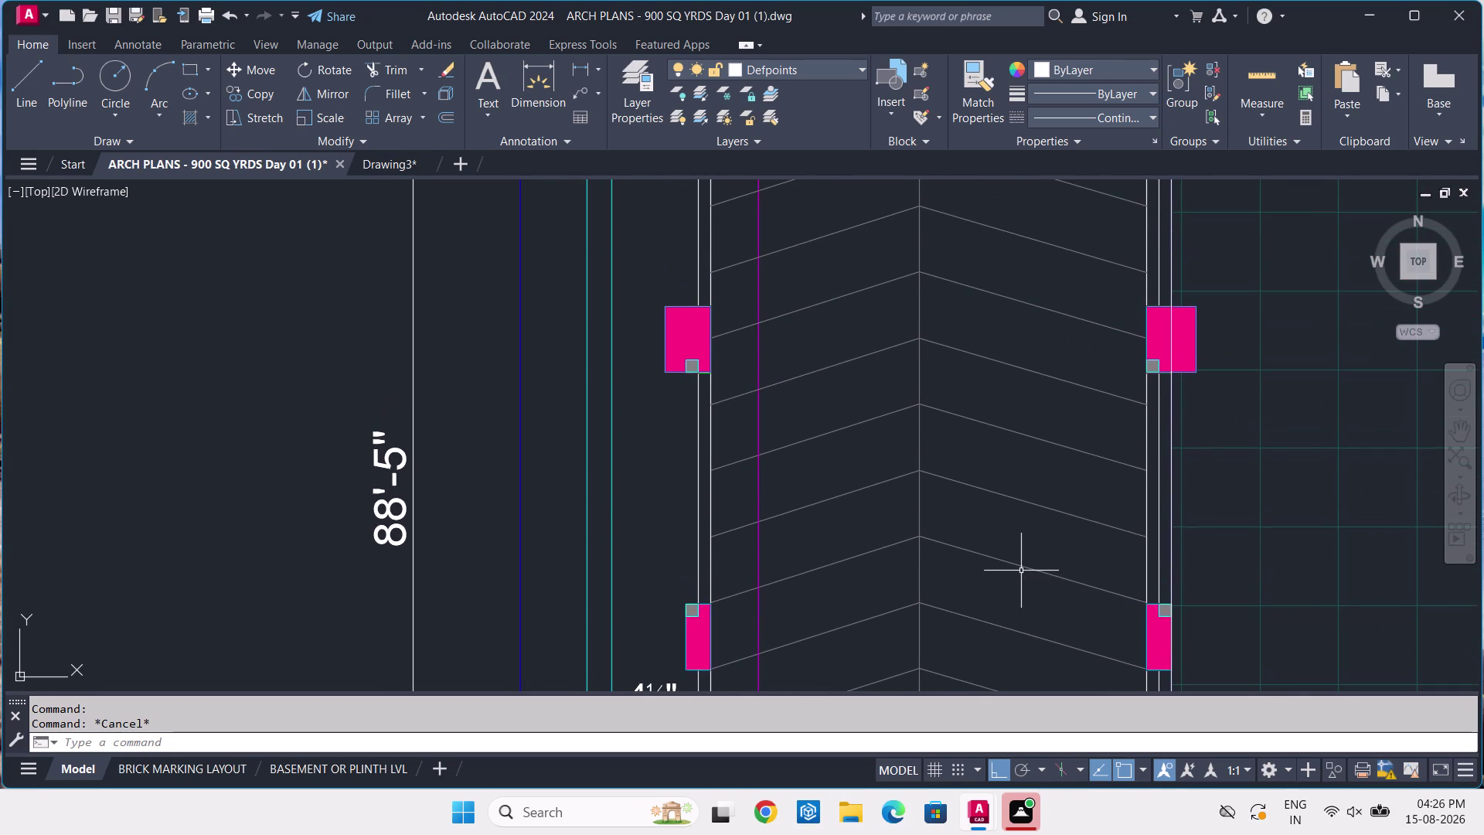
middle_drag(1021, 570, 1018, 643)
middle_drag(1020, 580, 1026, 622)
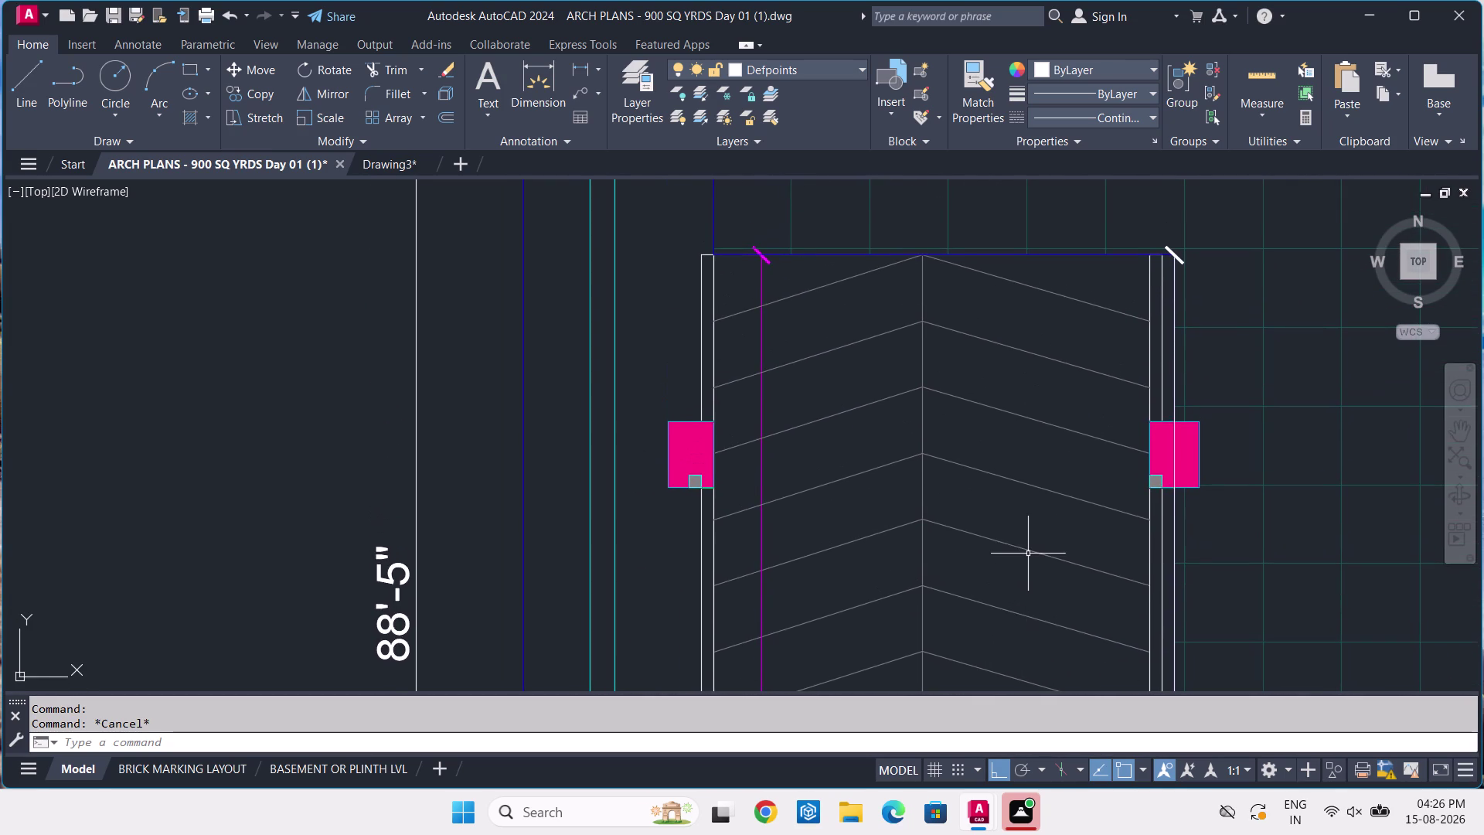
middle_drag(1028, 553, 1019, 633)
middle_drag(1026, 562, 1025, 615)
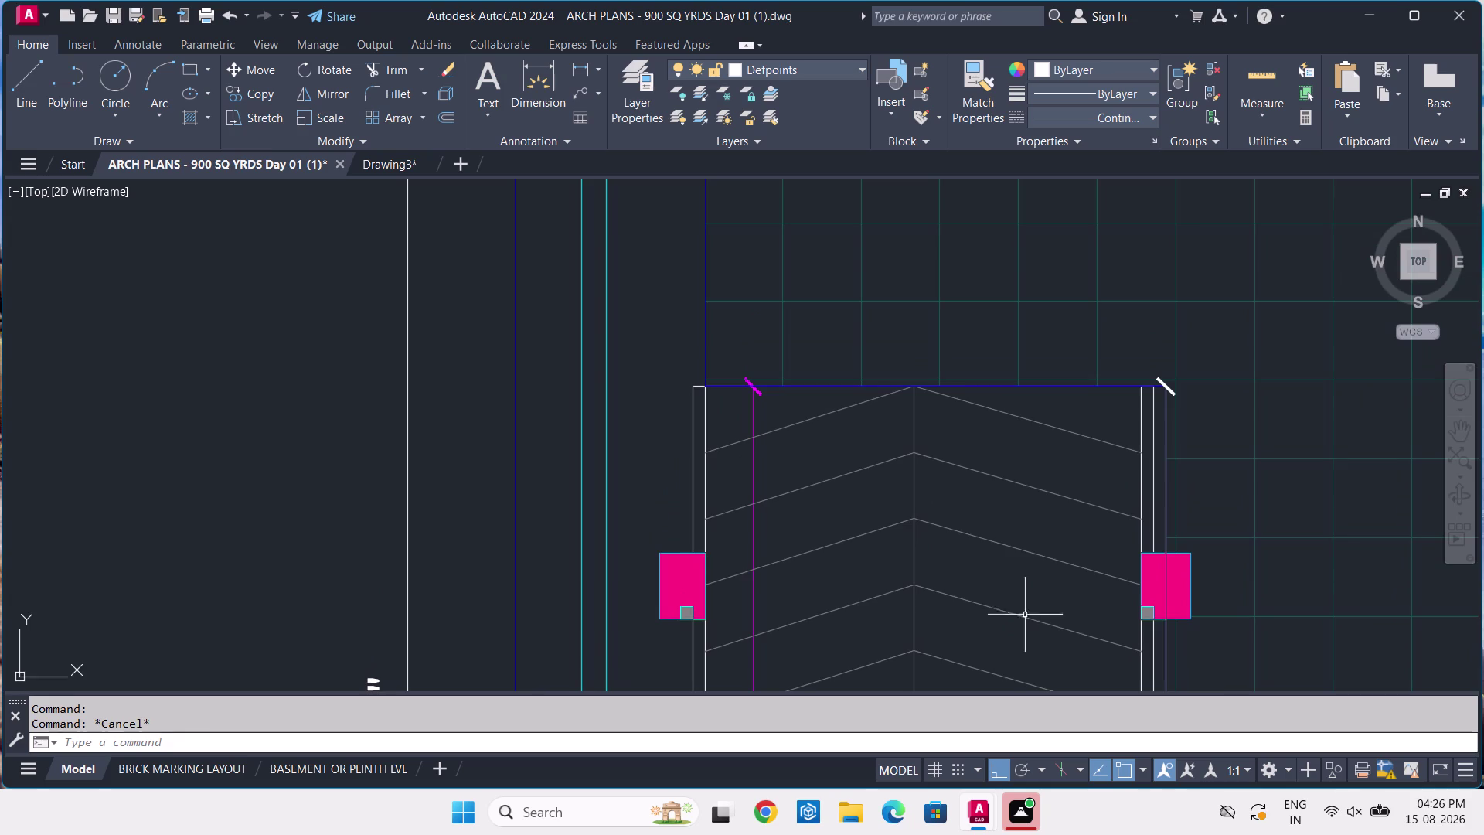
middle_drag(1020, 544, 1011, 595)
middle_drag(1021, 535, 984, 645)
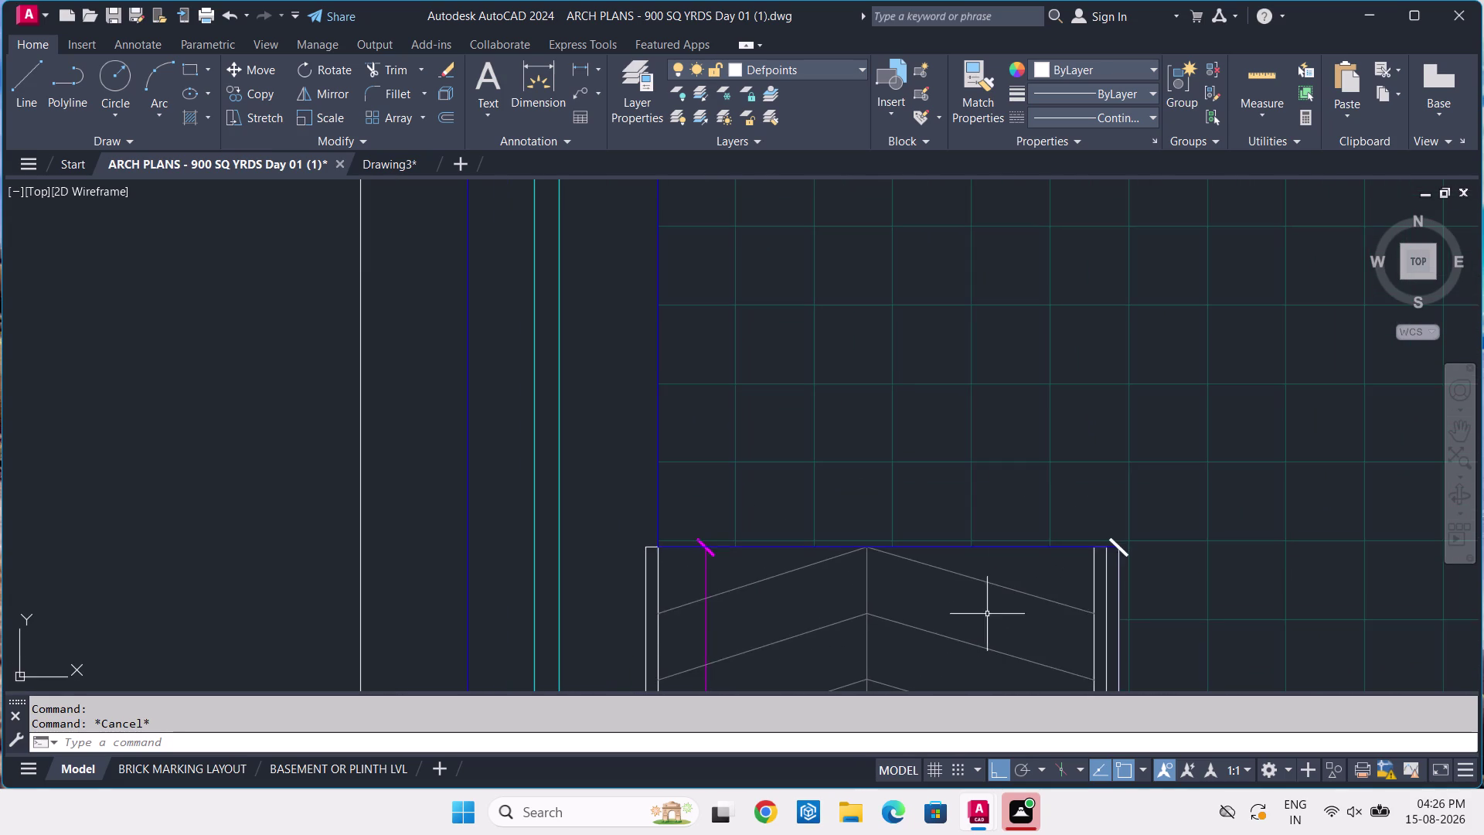
middle_drag(991, 583, 992, 614)
scroll(up, 3)
middle_drag(894, 617, 932, 466)
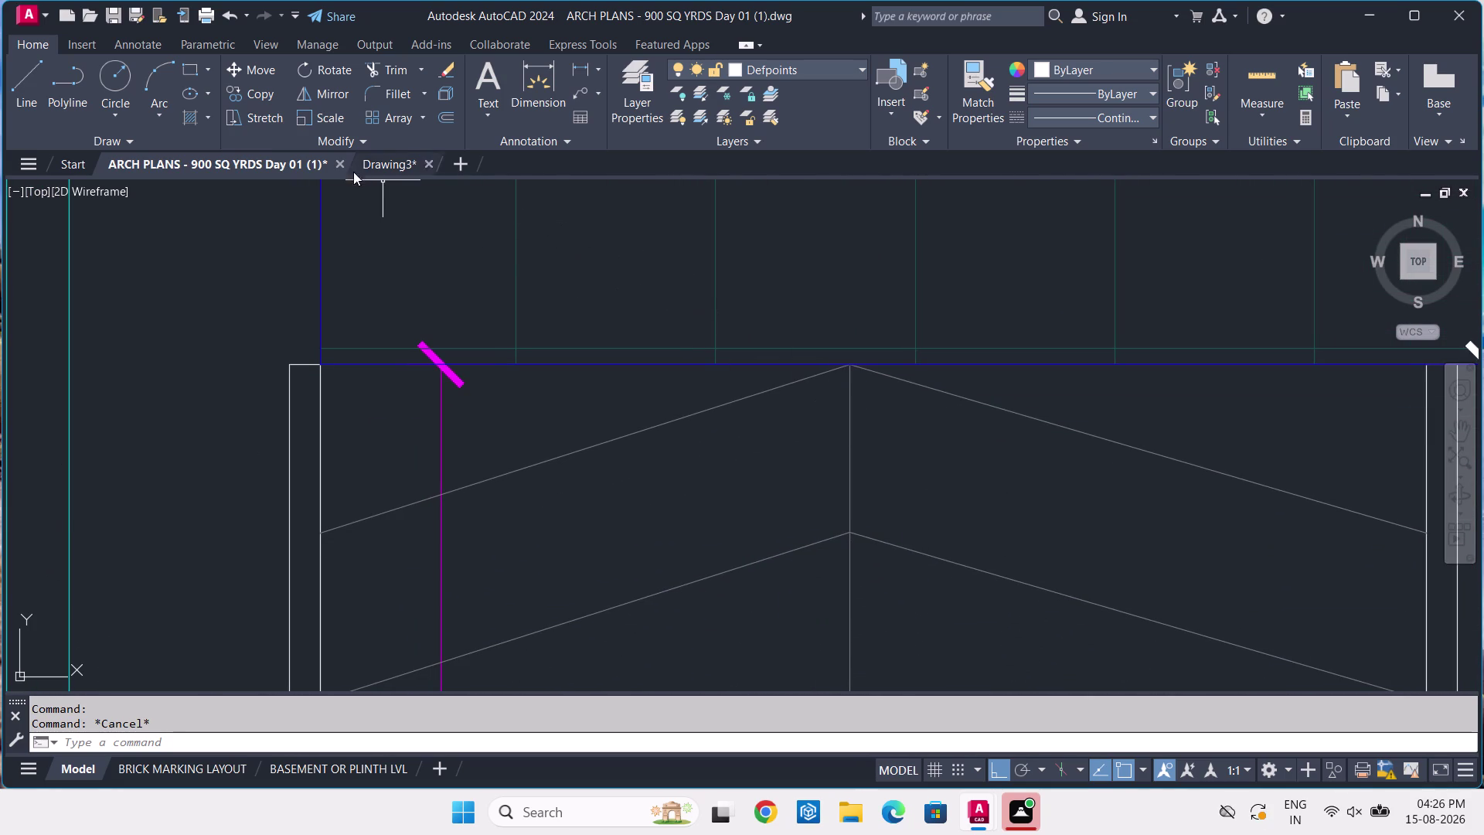
Switch to Drawing3 and bring its cellar plan into view.
click(369, 166)
scroll(down, 3)
middle_drag(582, 270, 641, 487)
scroll(down, 3)
middle_drag(652, 311, 662, 362)
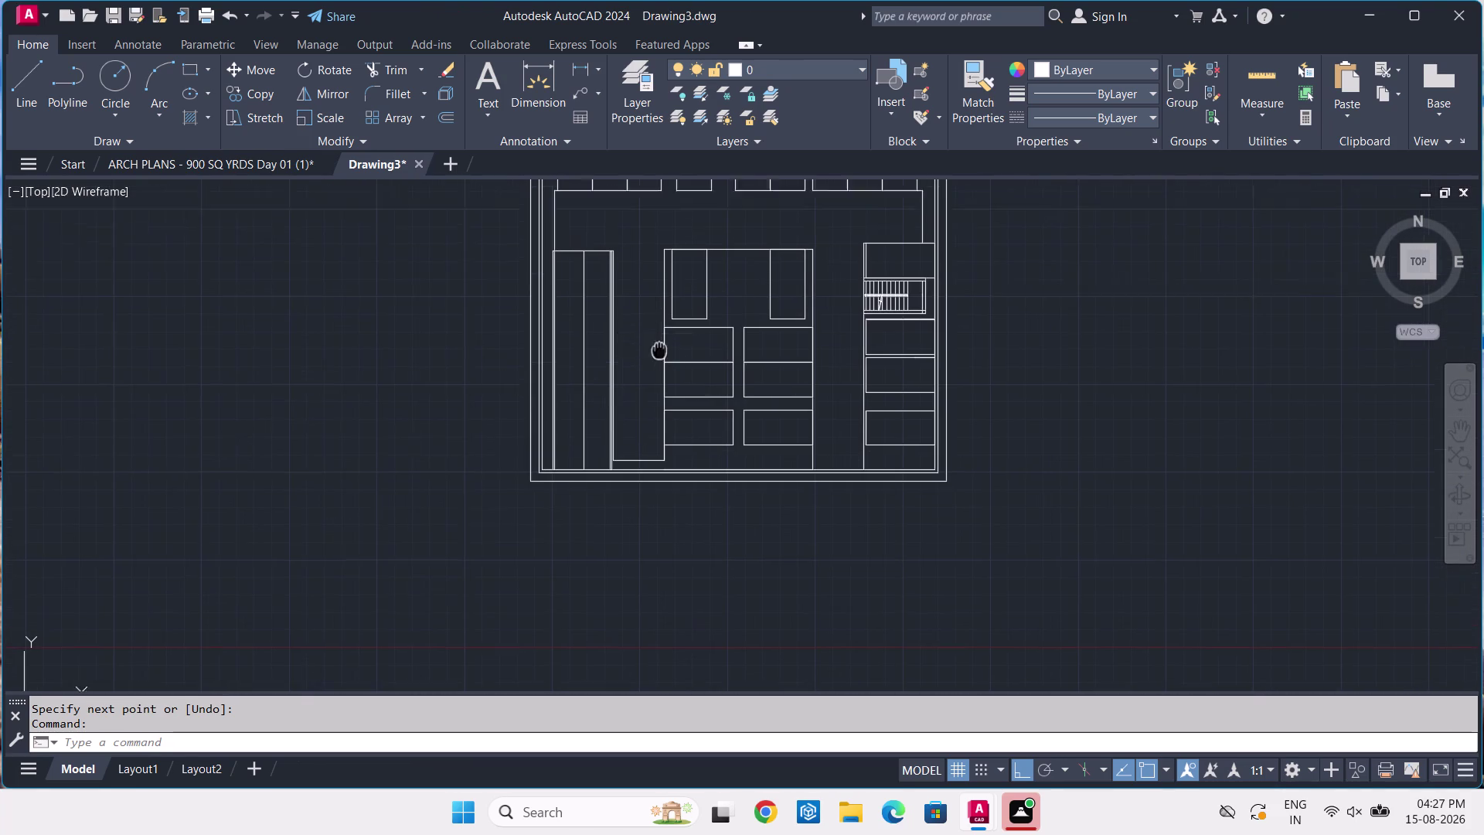
Draw a sloped line from the strip's left edge to the centre line's top.
middle_drag(661, 362, 664, 376)
text(L)
key(space)
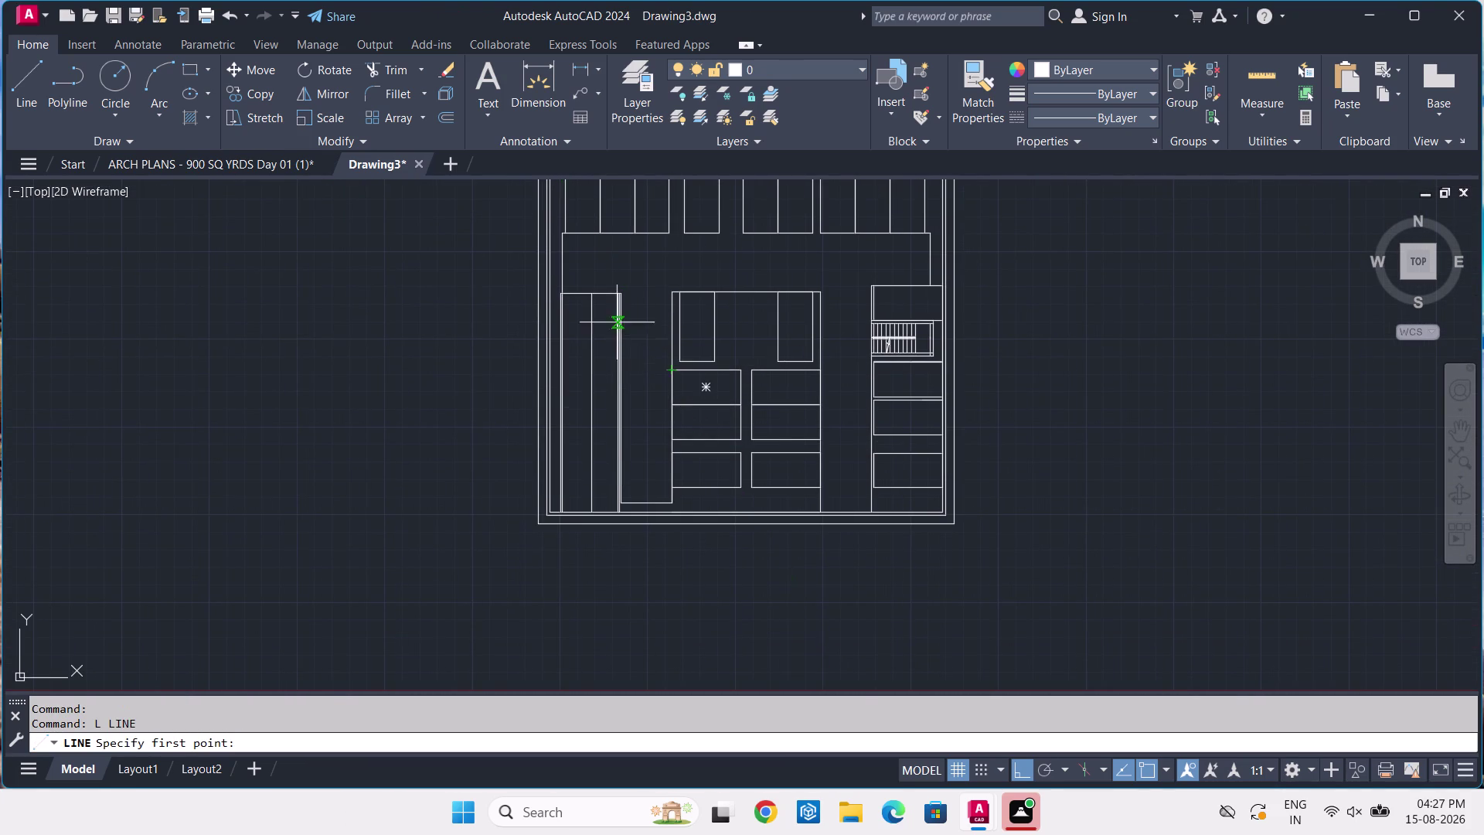
scroll(up, 3)
scroll(up, 3)
middle_drag(578, 307, 592, 374)
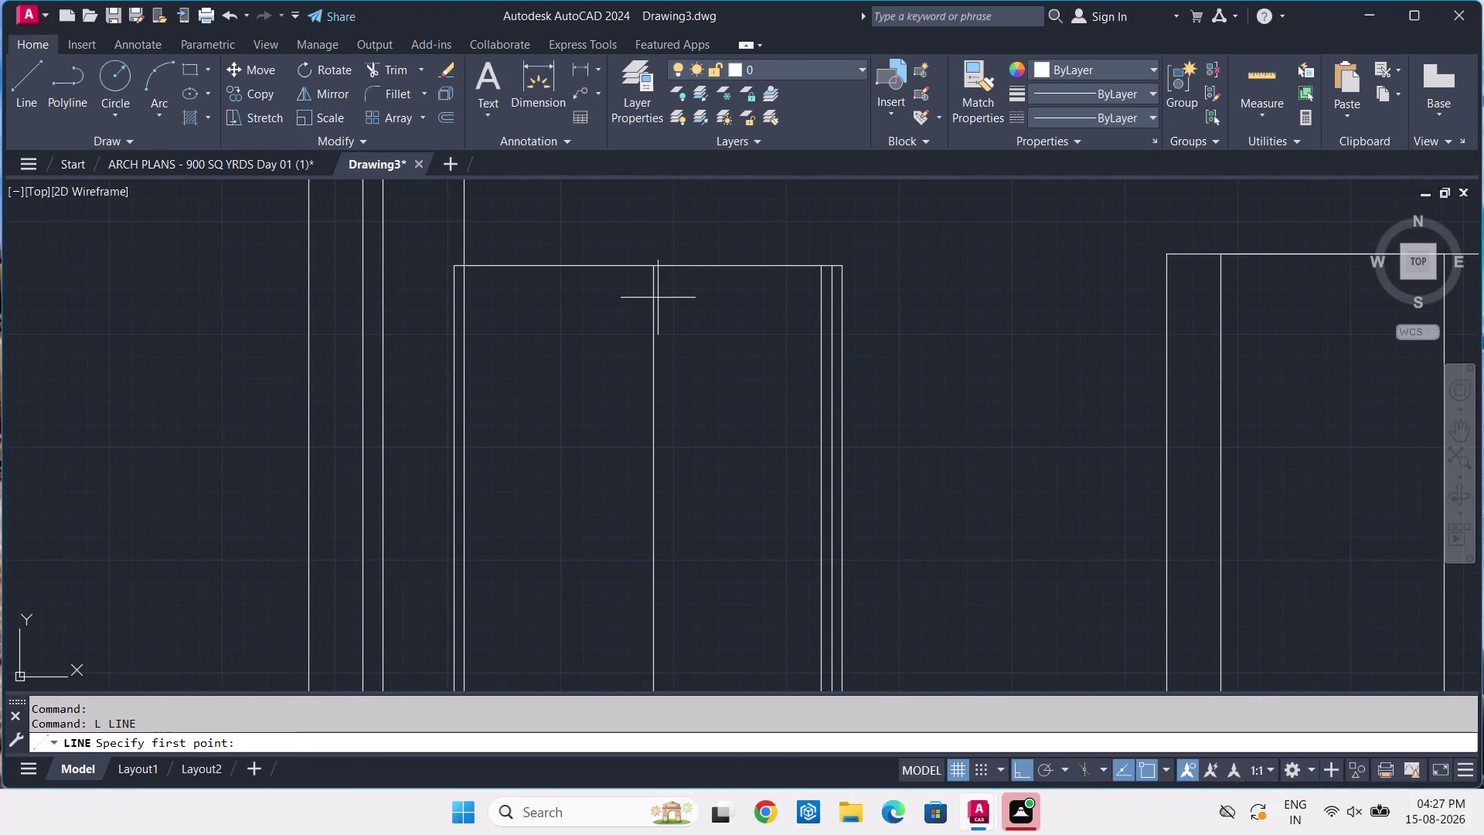
click(657, 270)
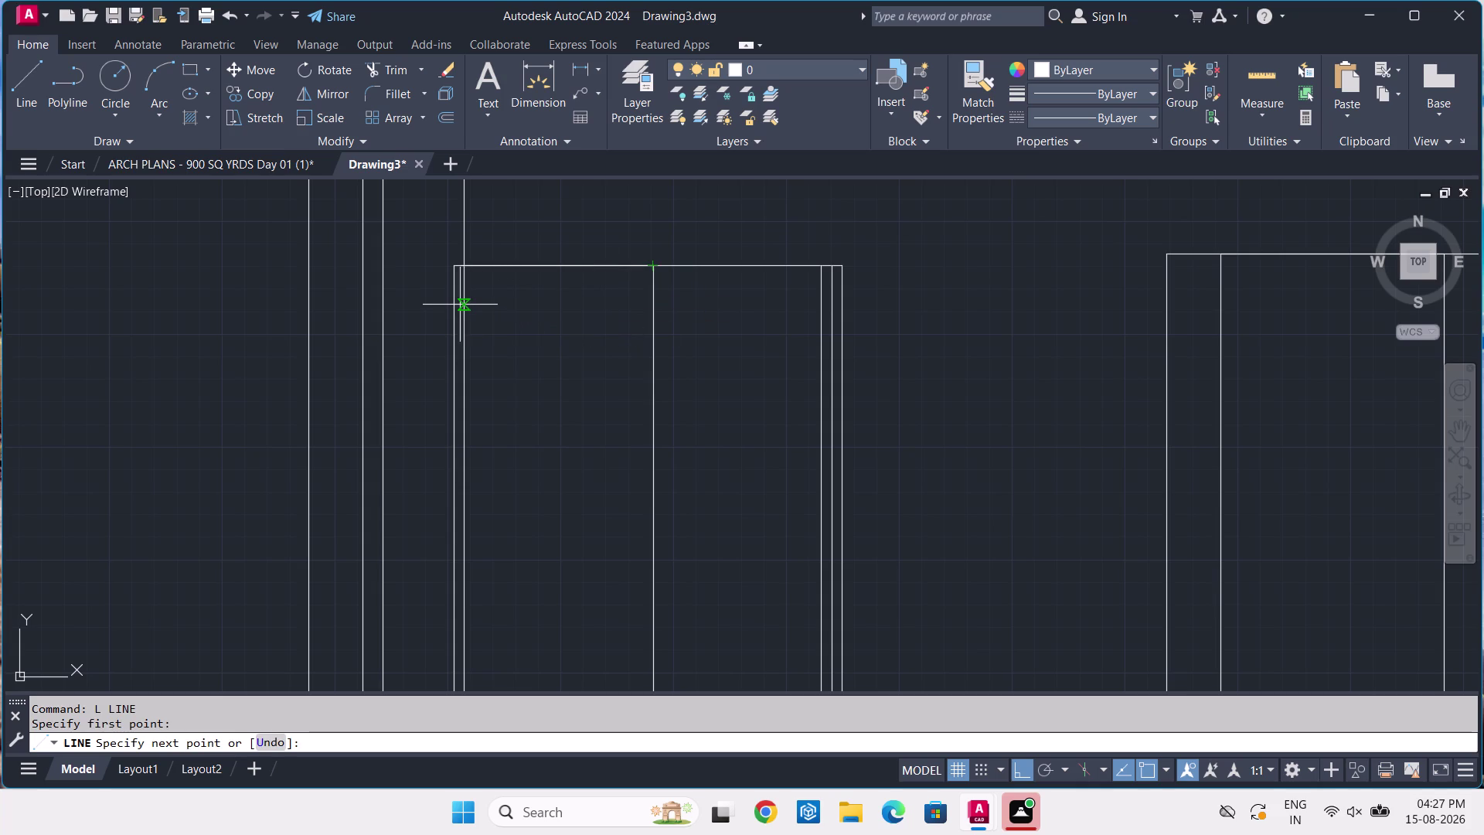
click(466, 301)
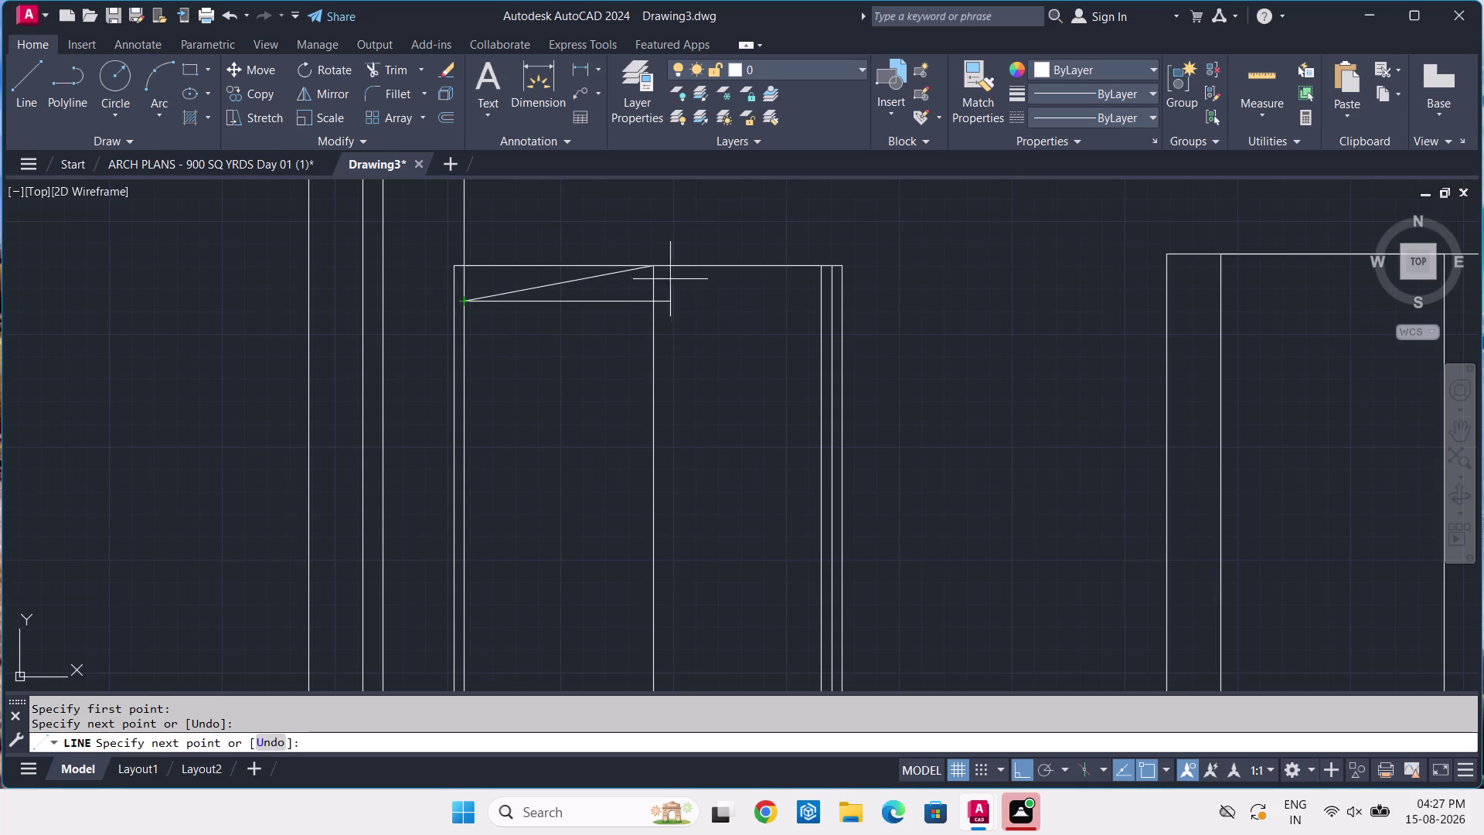
key(space)
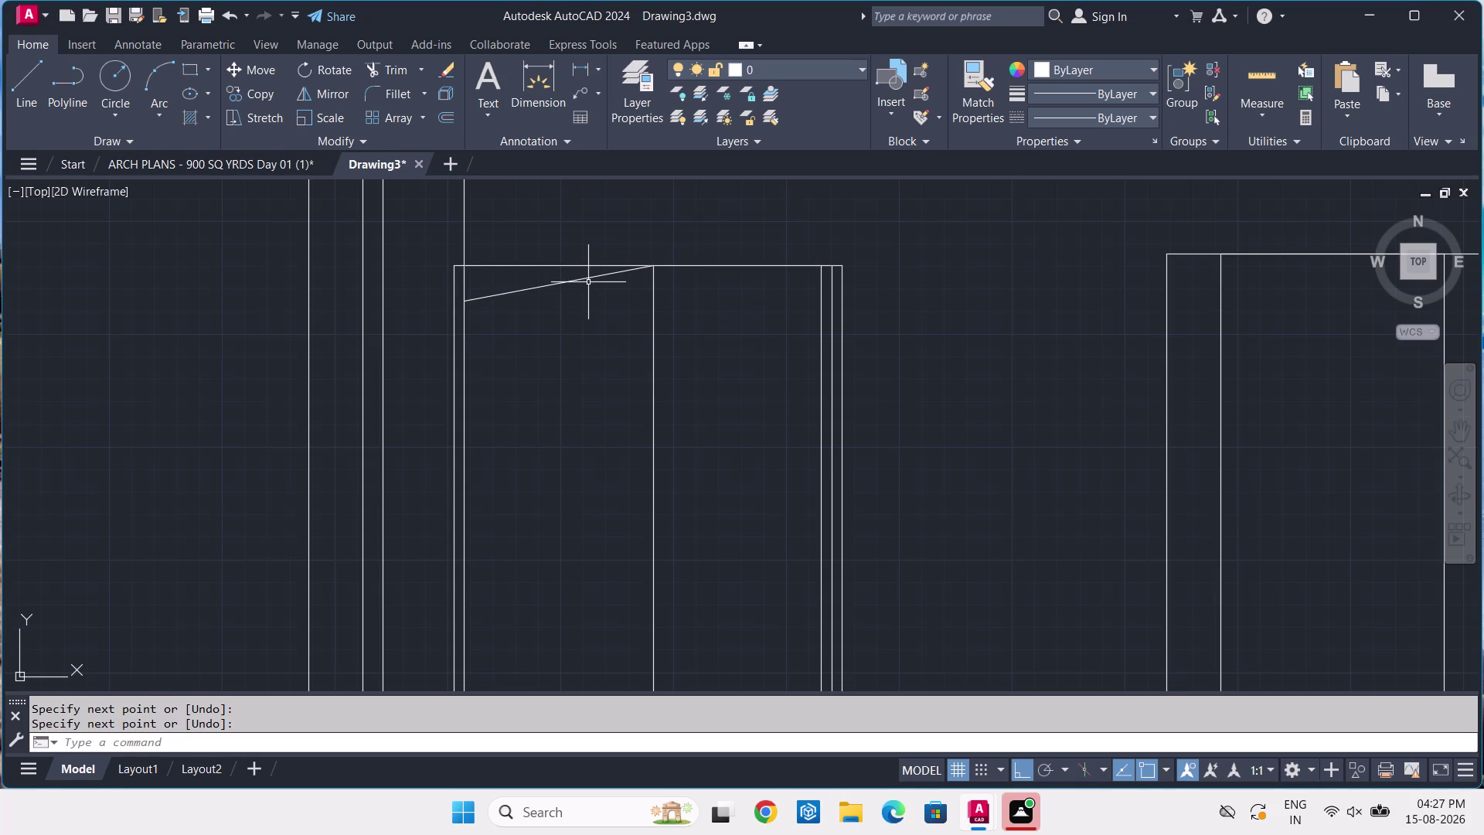
Mirror the sloped line about the centre line, keeping the original, then return to ARCH PLANS.
click(588, 279)
key(m)
key(i)
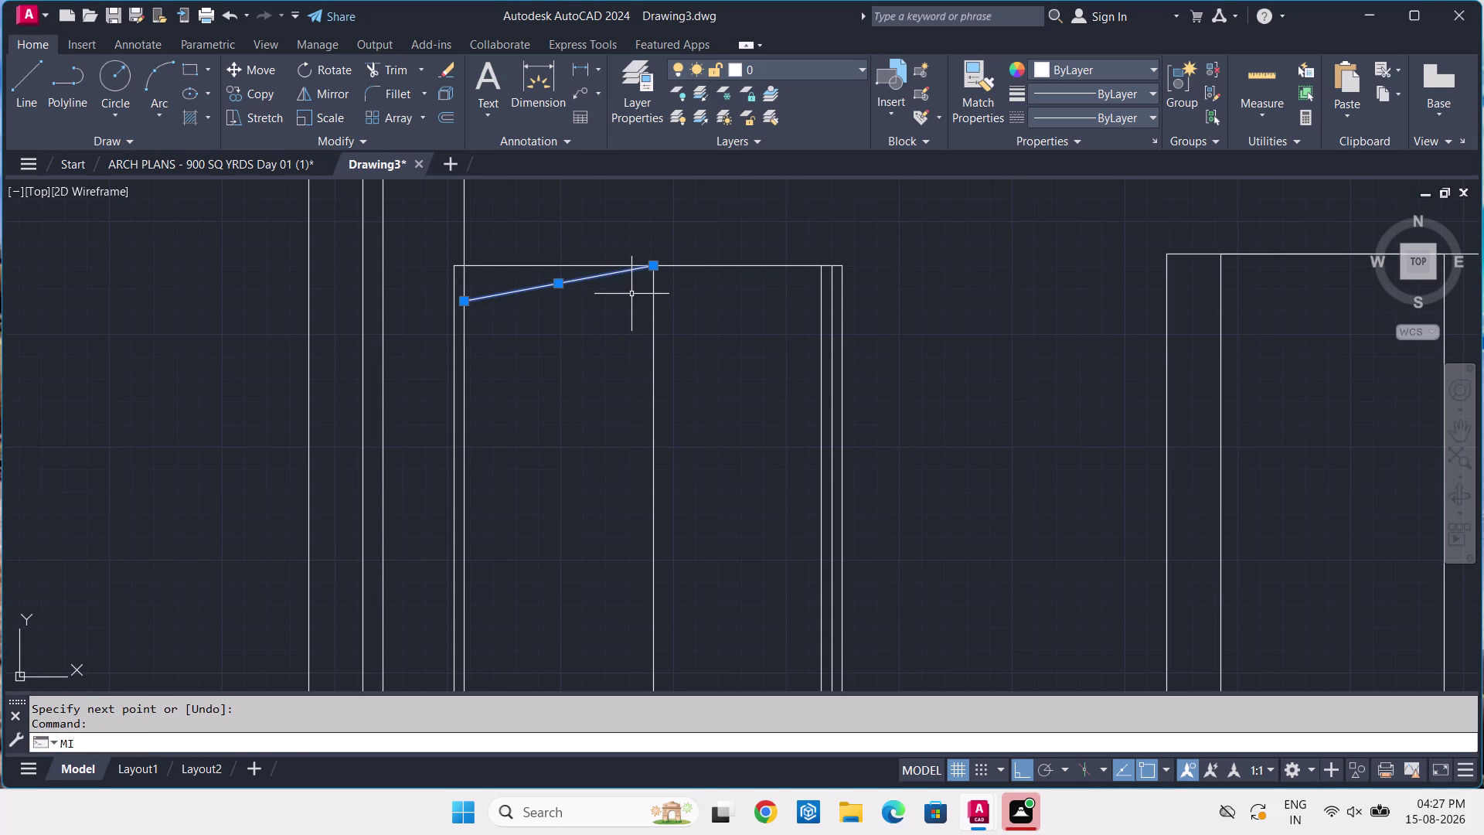
key(space)
click(650, 264)
click(653, 343)
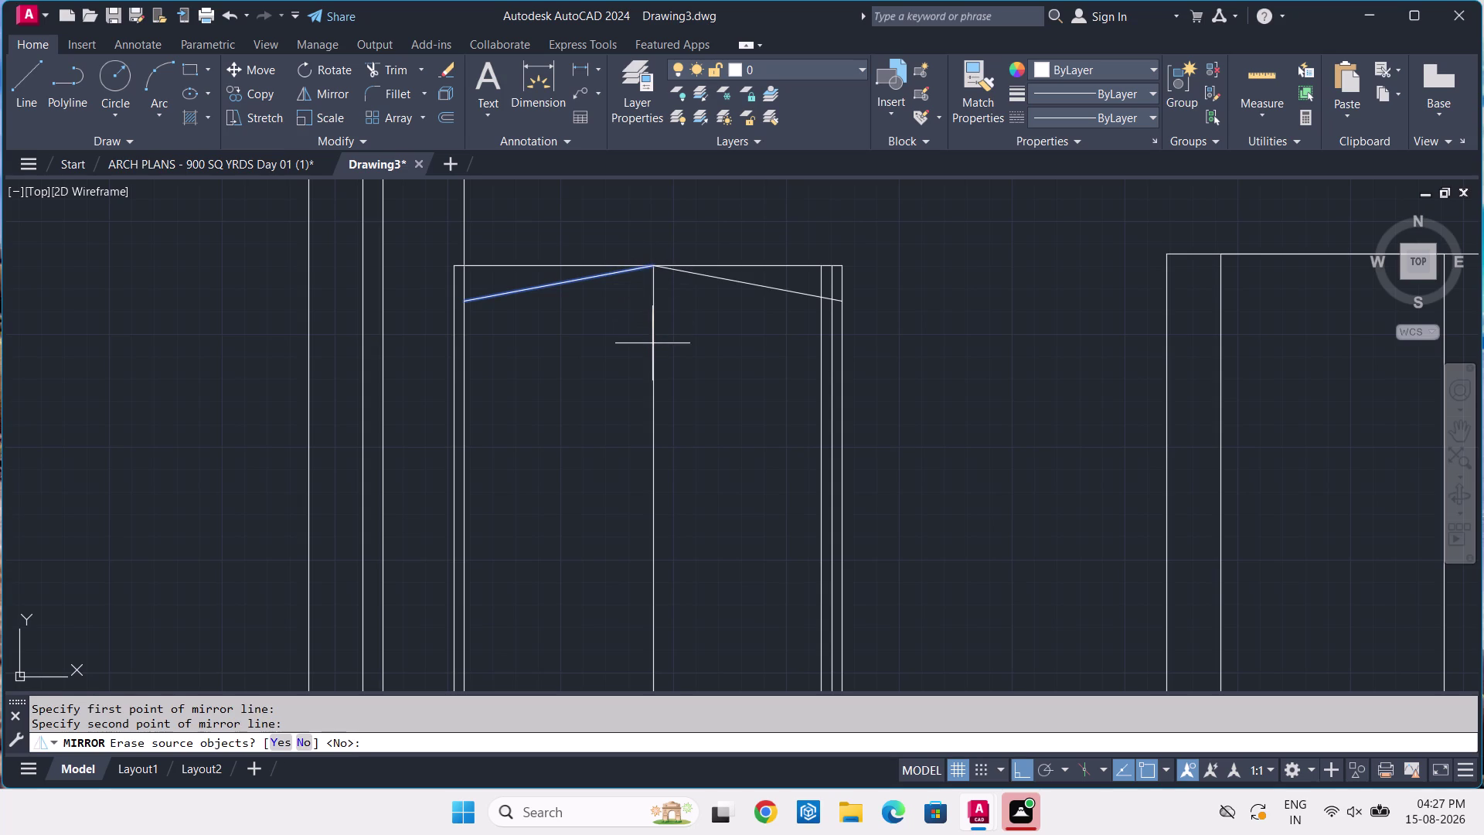
key(space)
click(803, 289)
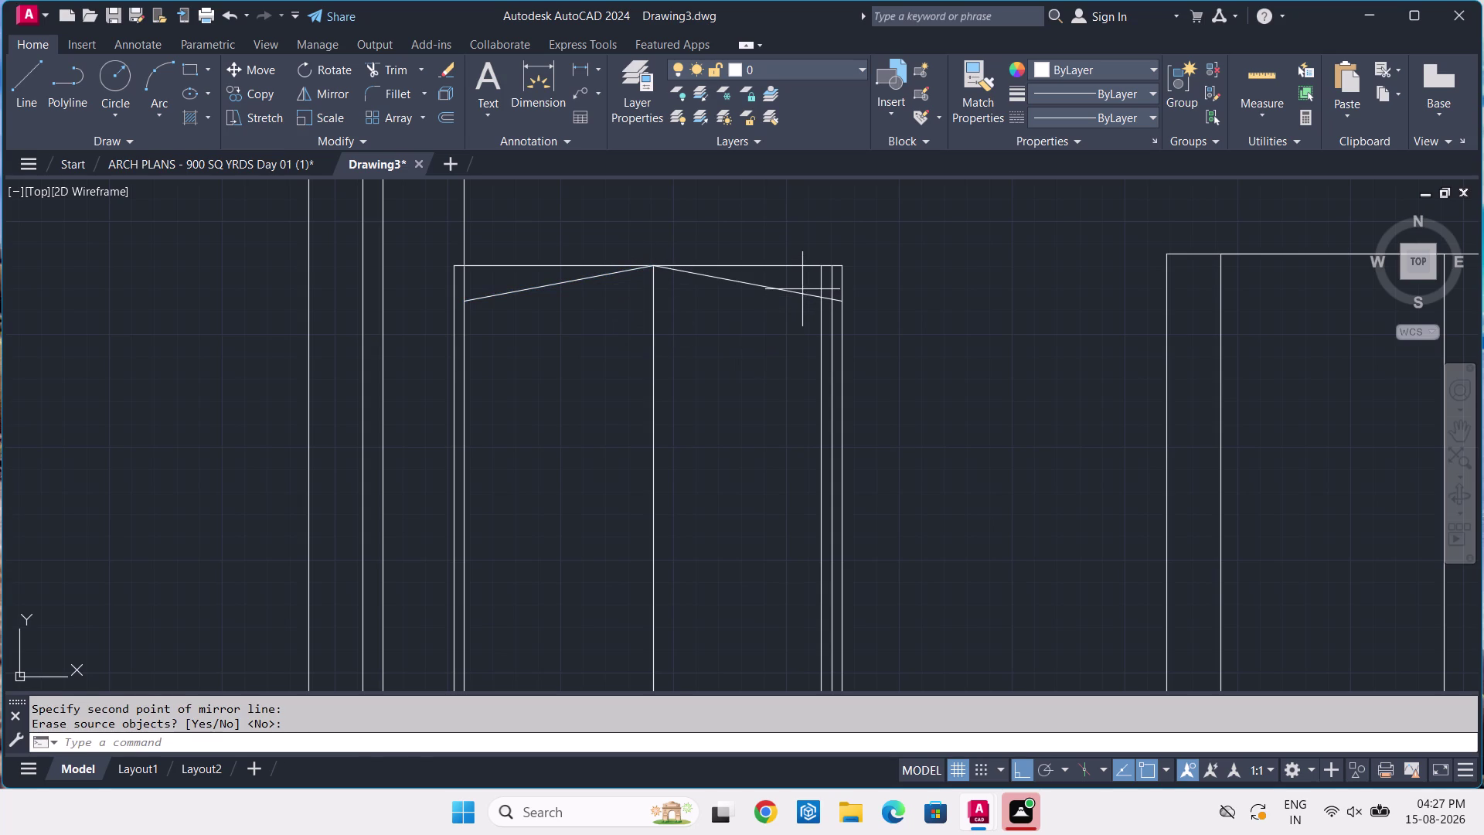
click(777, 325)
key(Escape)
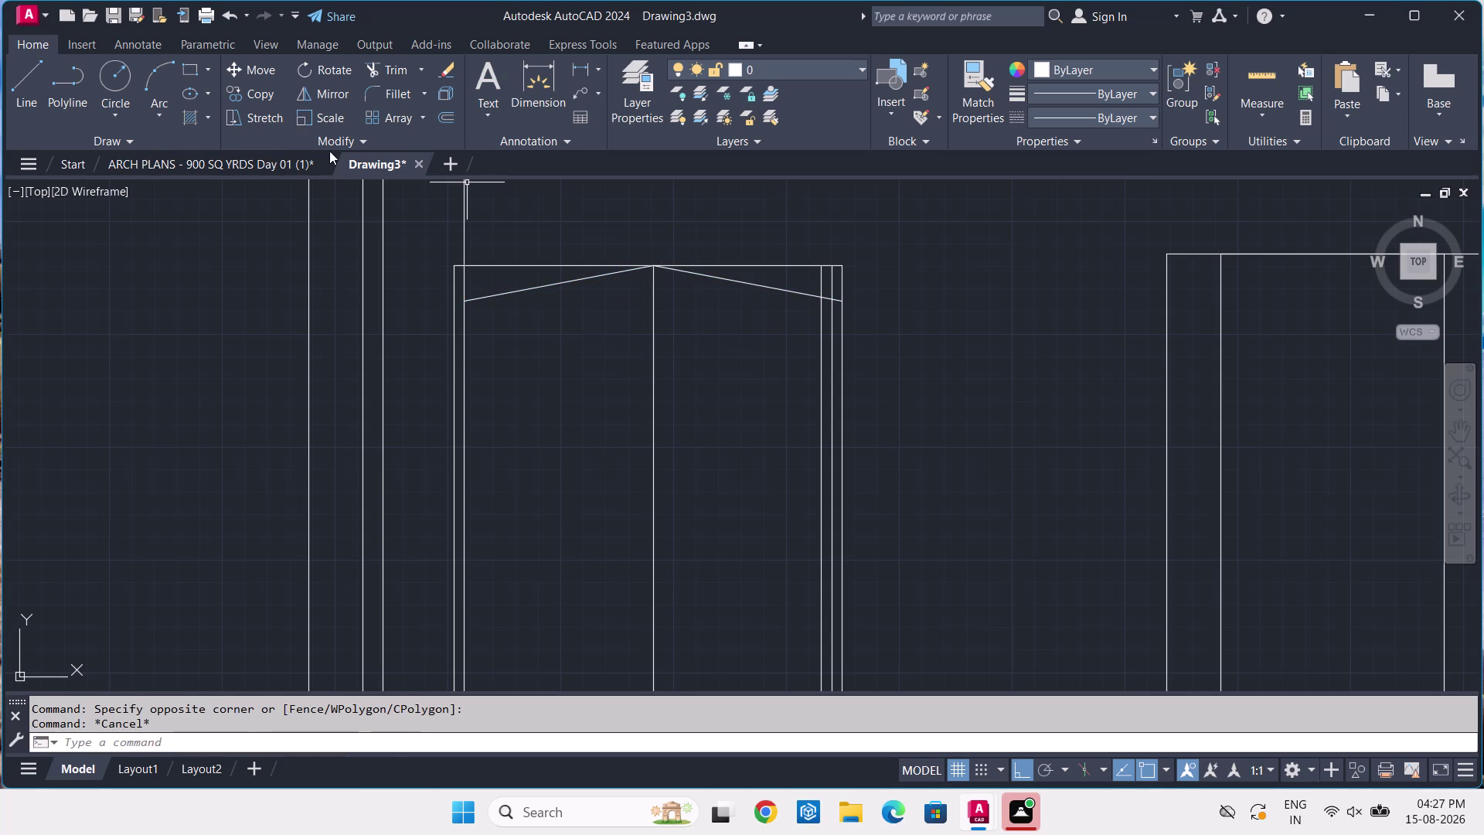
click(291, 159)
In Drawing3, trim the sloped line ends near the wall.
scroll(down, 3)
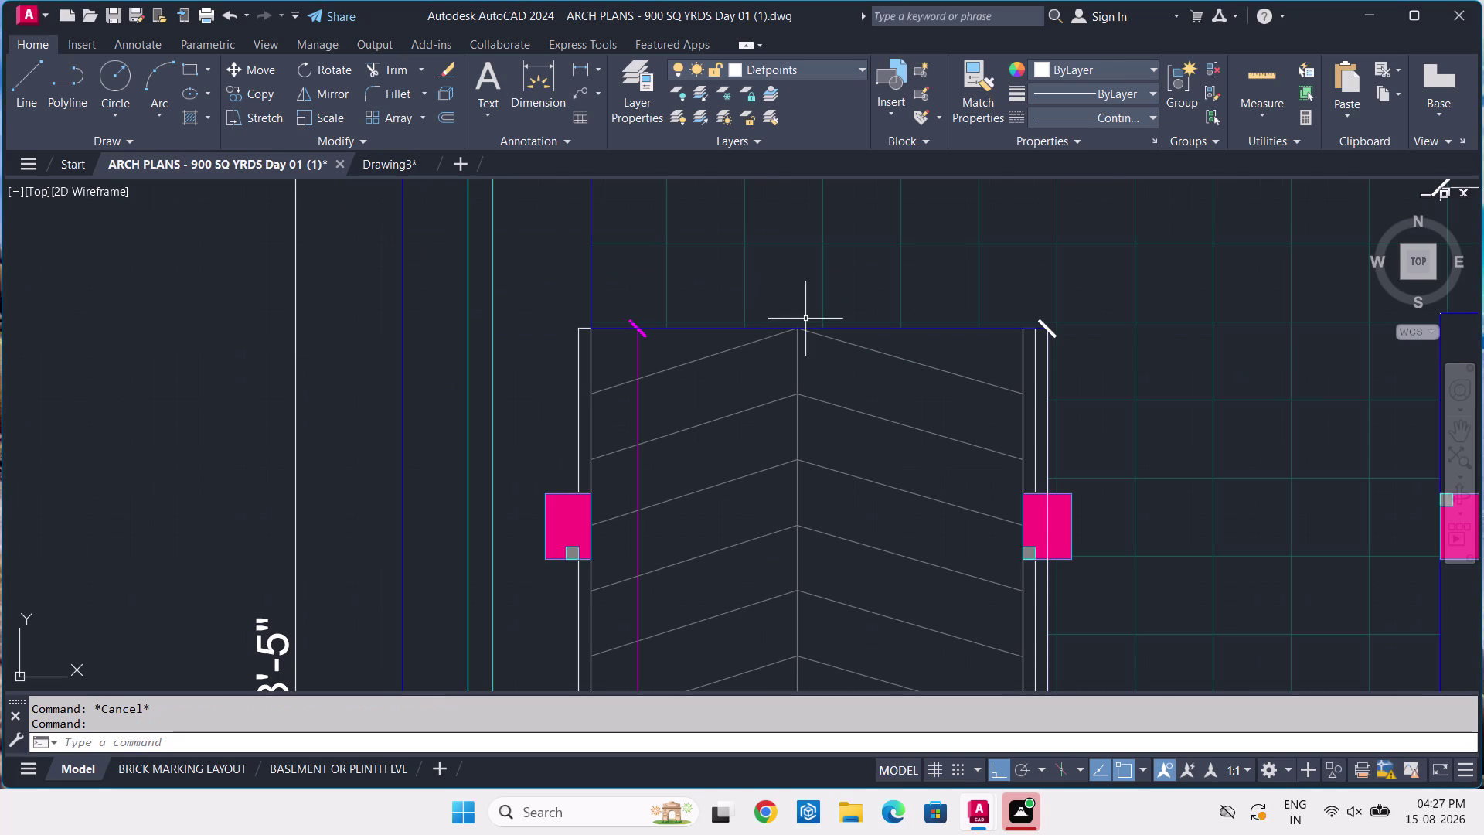
click(412, 164)
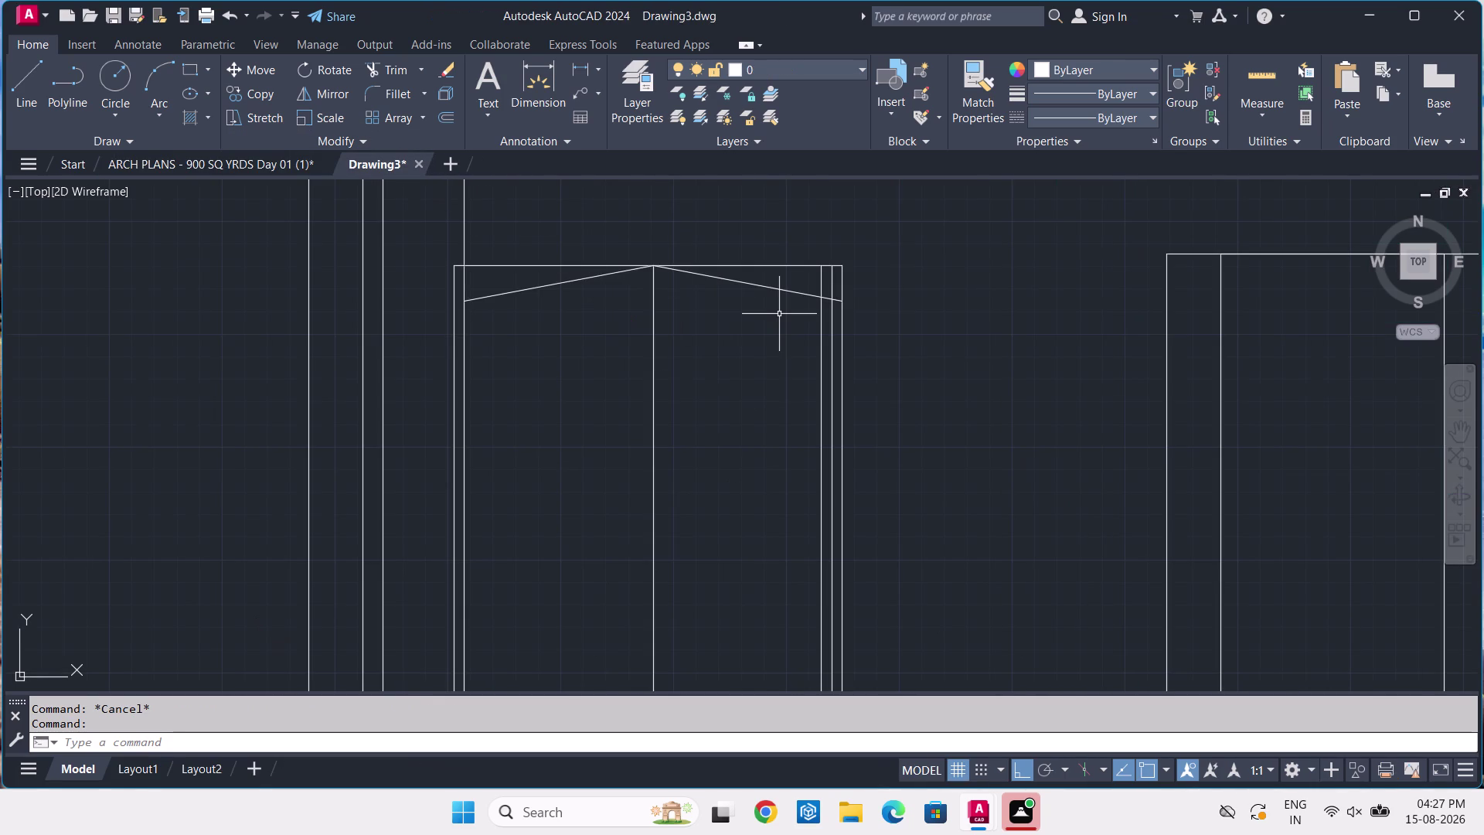
text(TR)
key(space)
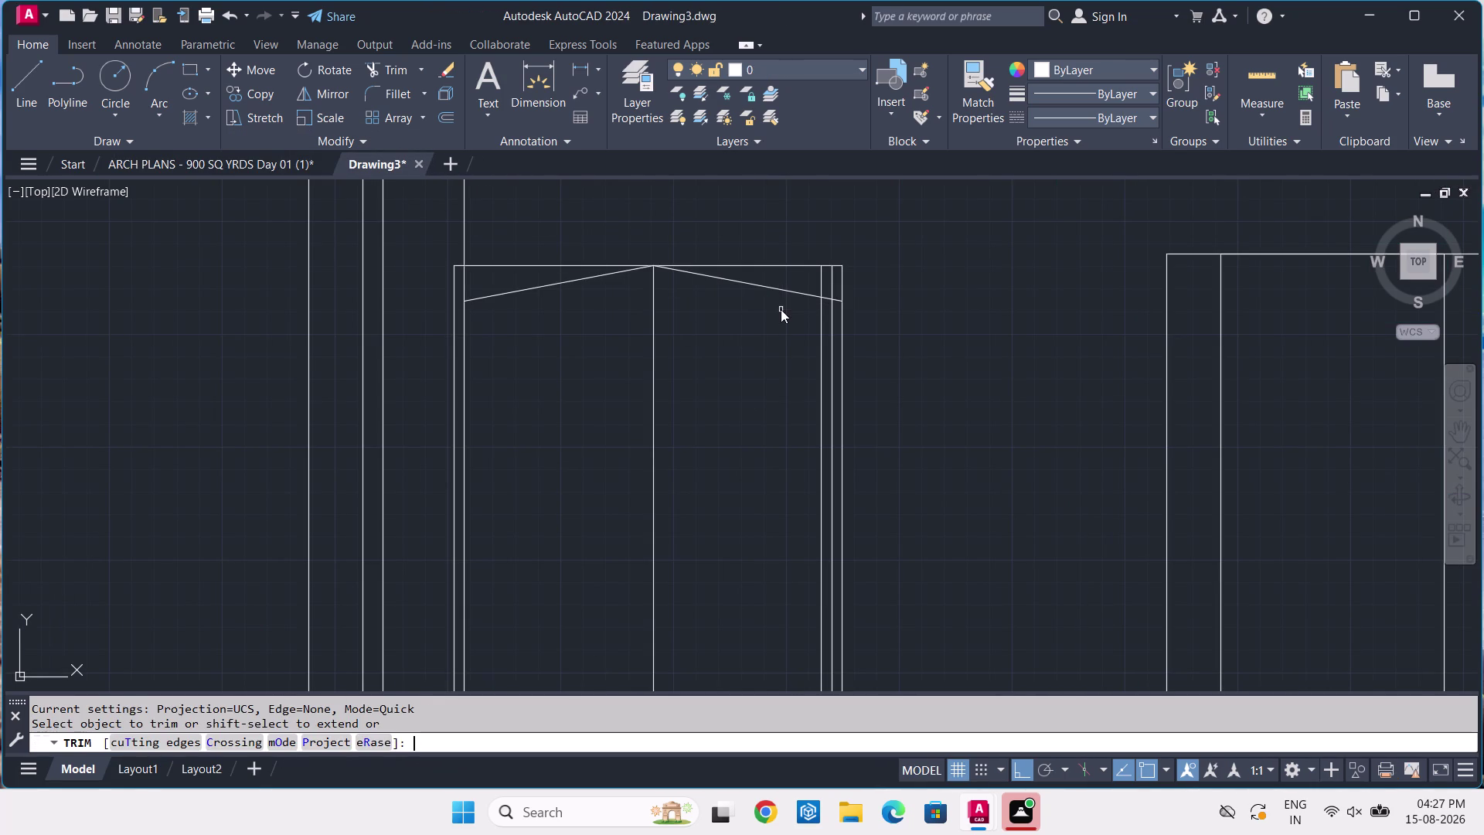
scroll(up, 3)
click(851, 308)
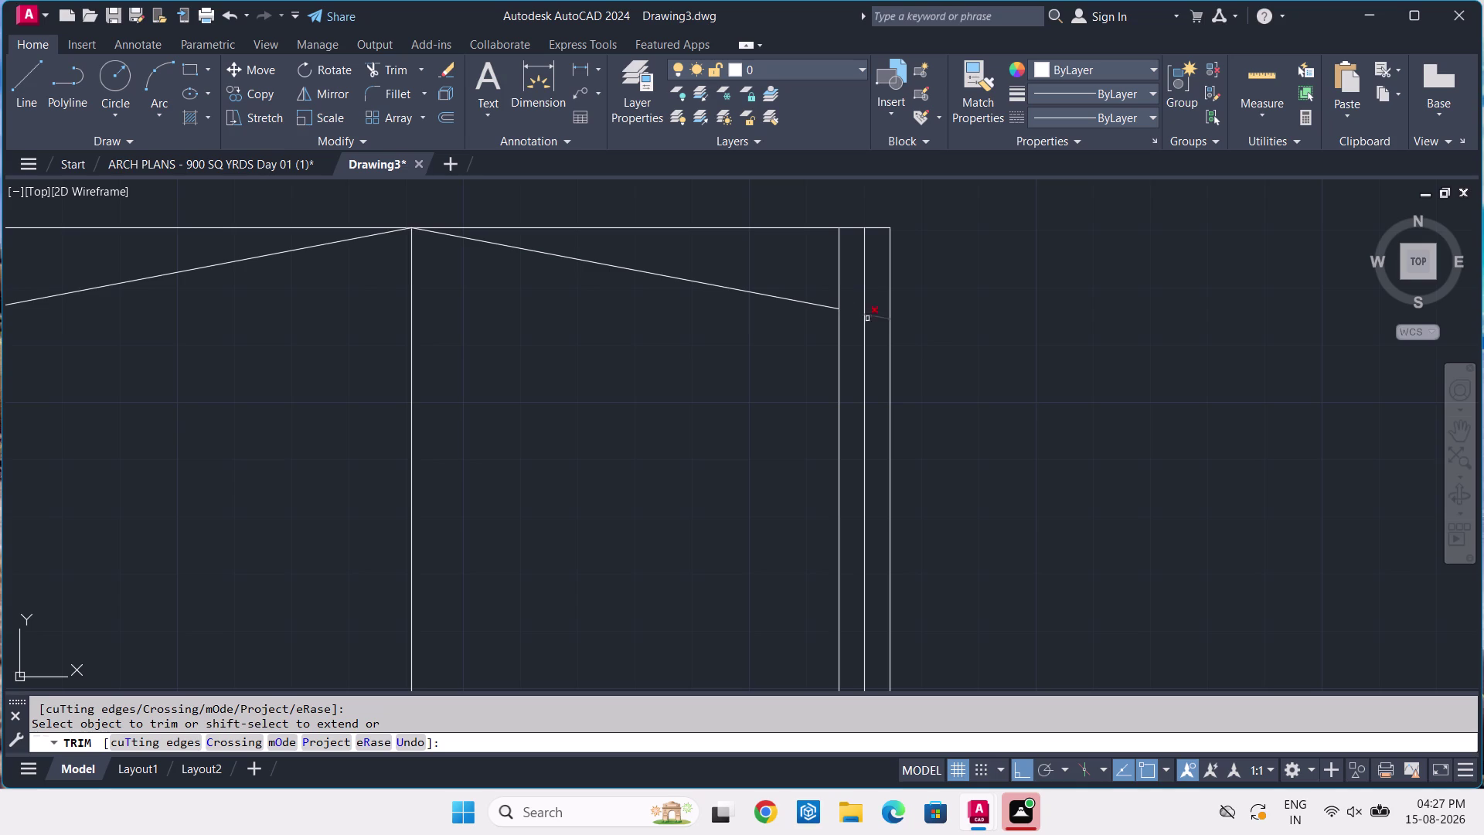
click(881, 314)
key(Escape)
scroll(down, 3)
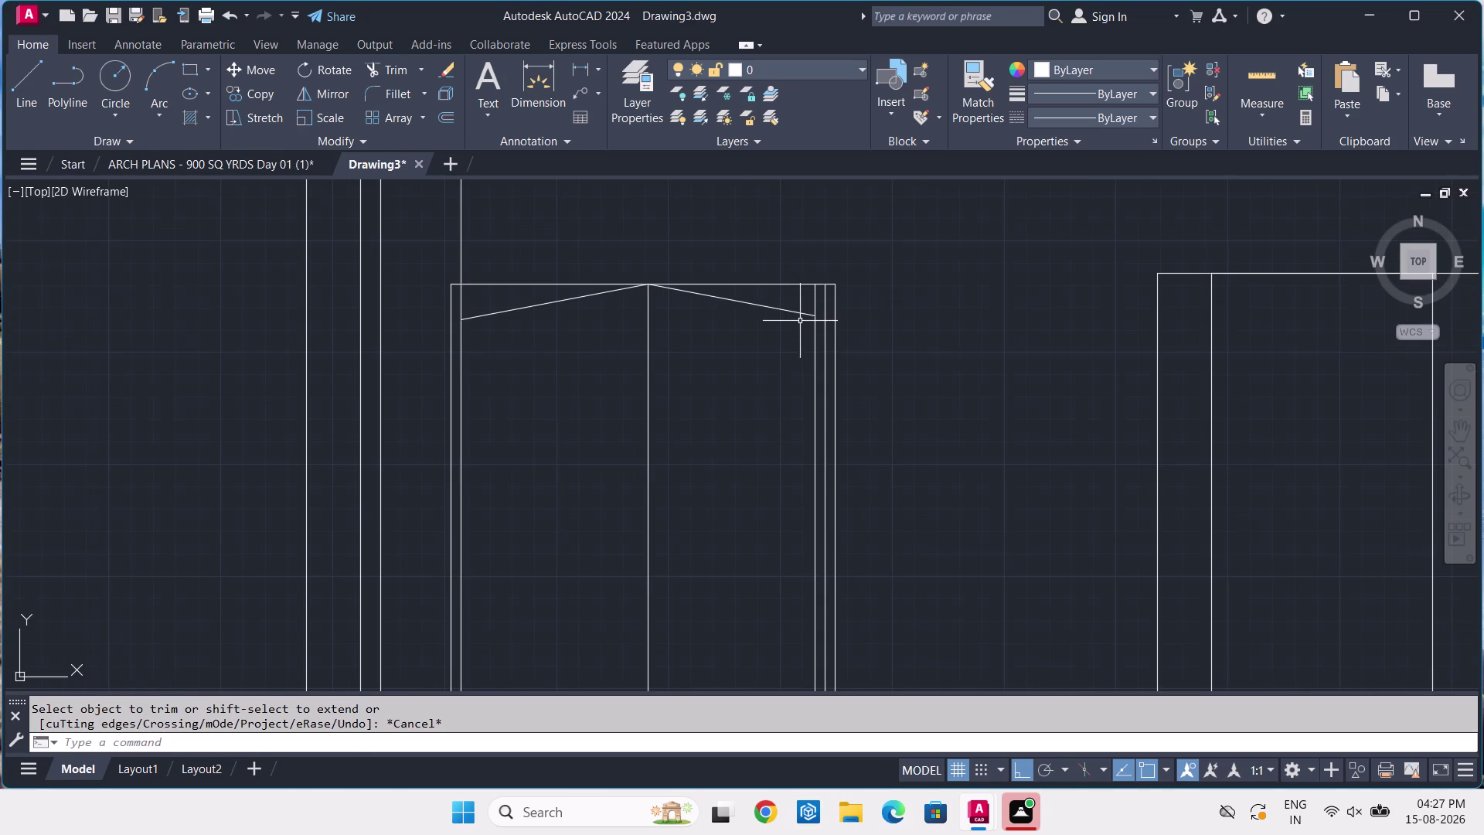
Draw a straight line across the bay's top from right corner to left corner.
click(571, 267)
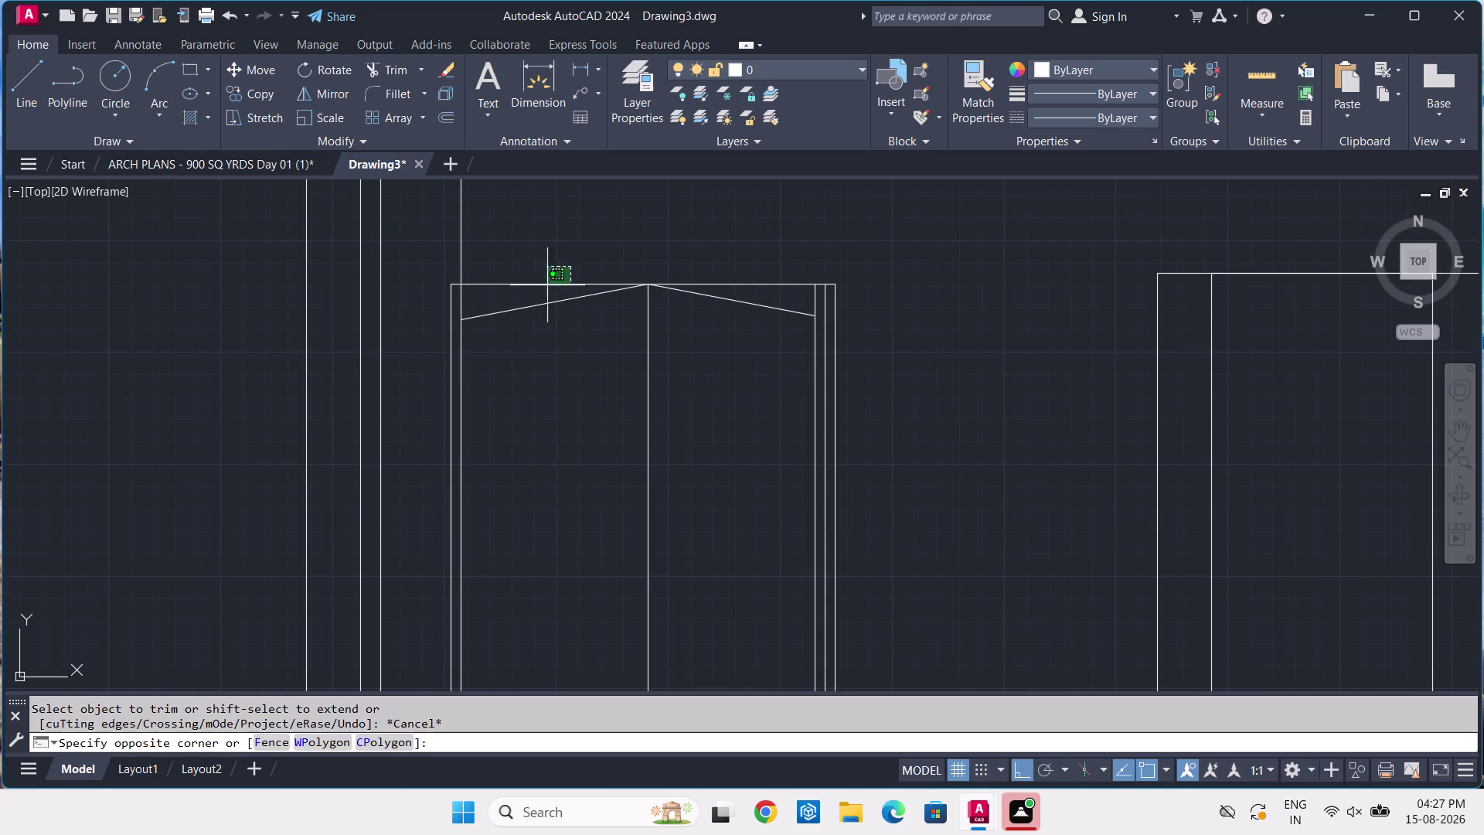
click(541, 290)
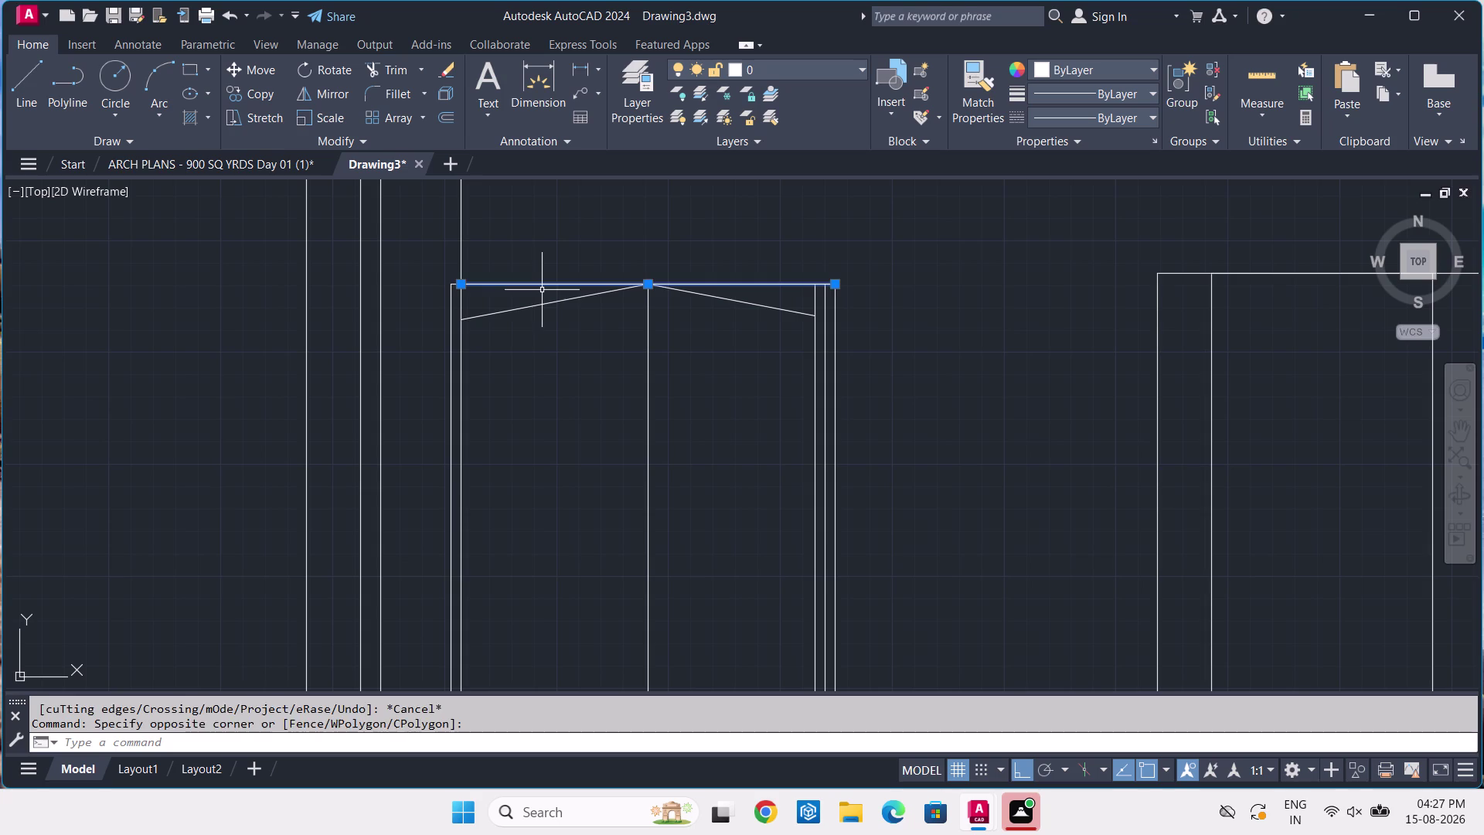
key(Escape)
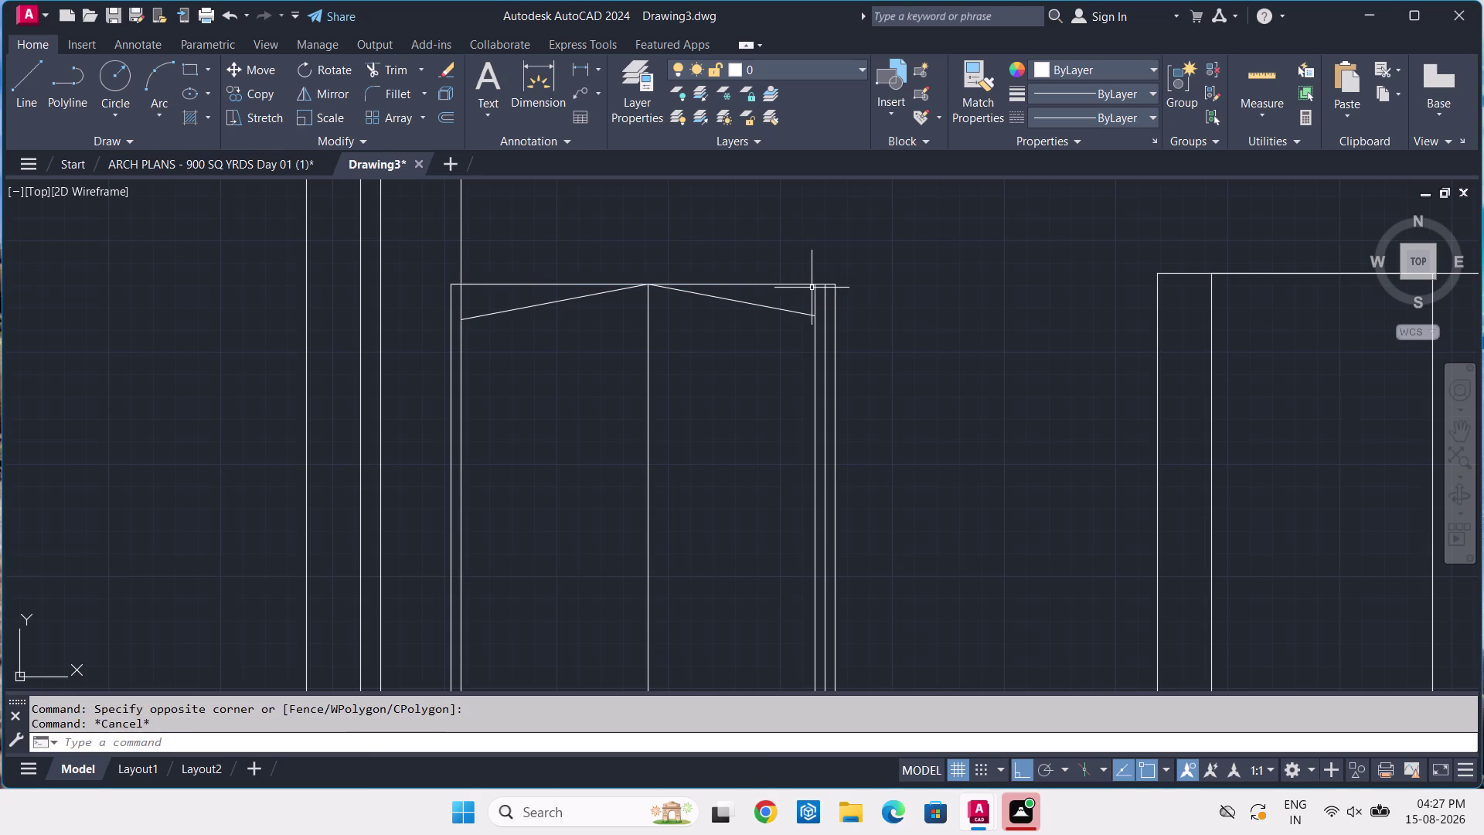
text(L)
key(space)
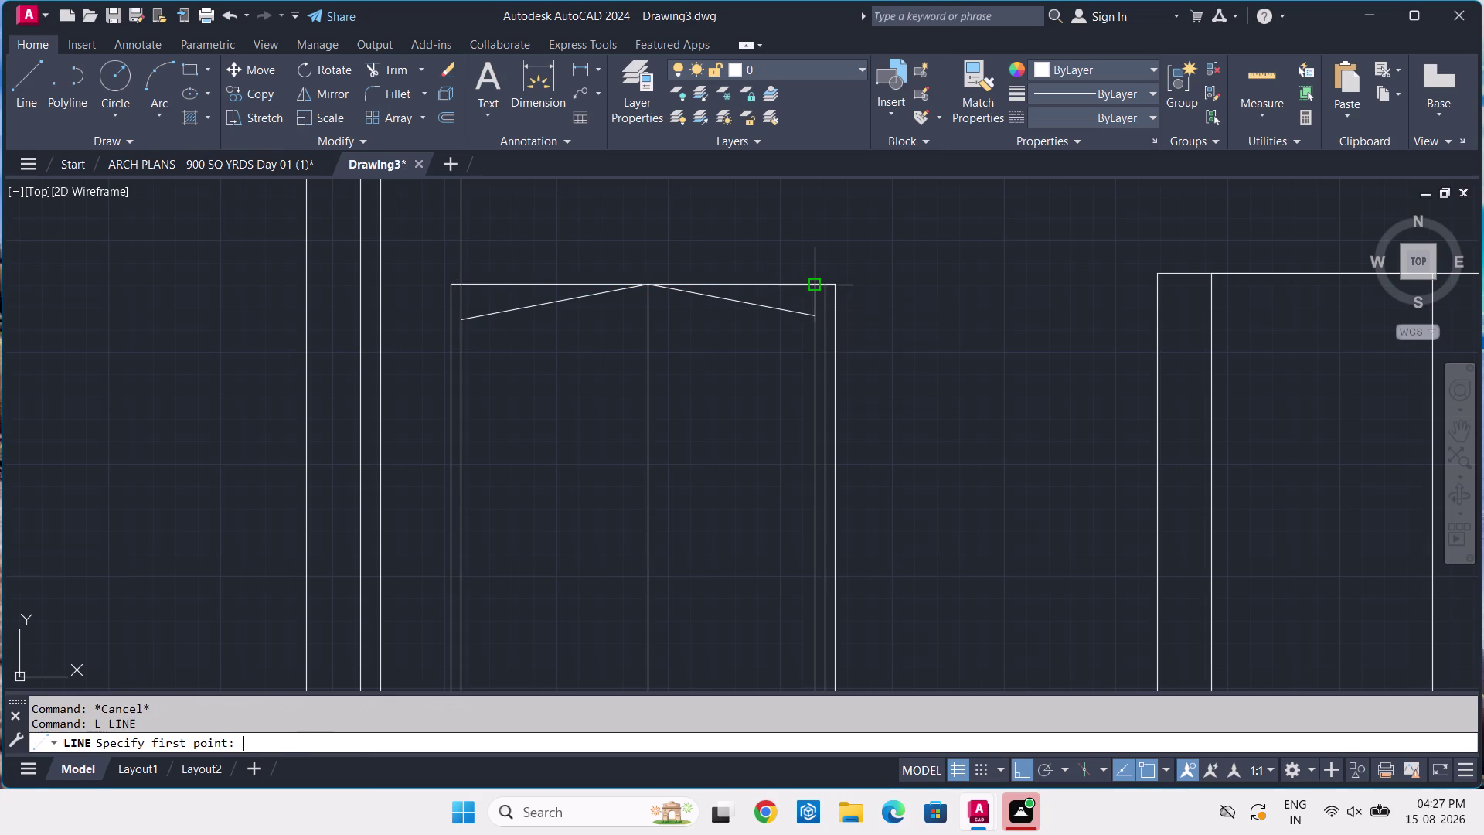
click(814, 286)
click(461, 284)
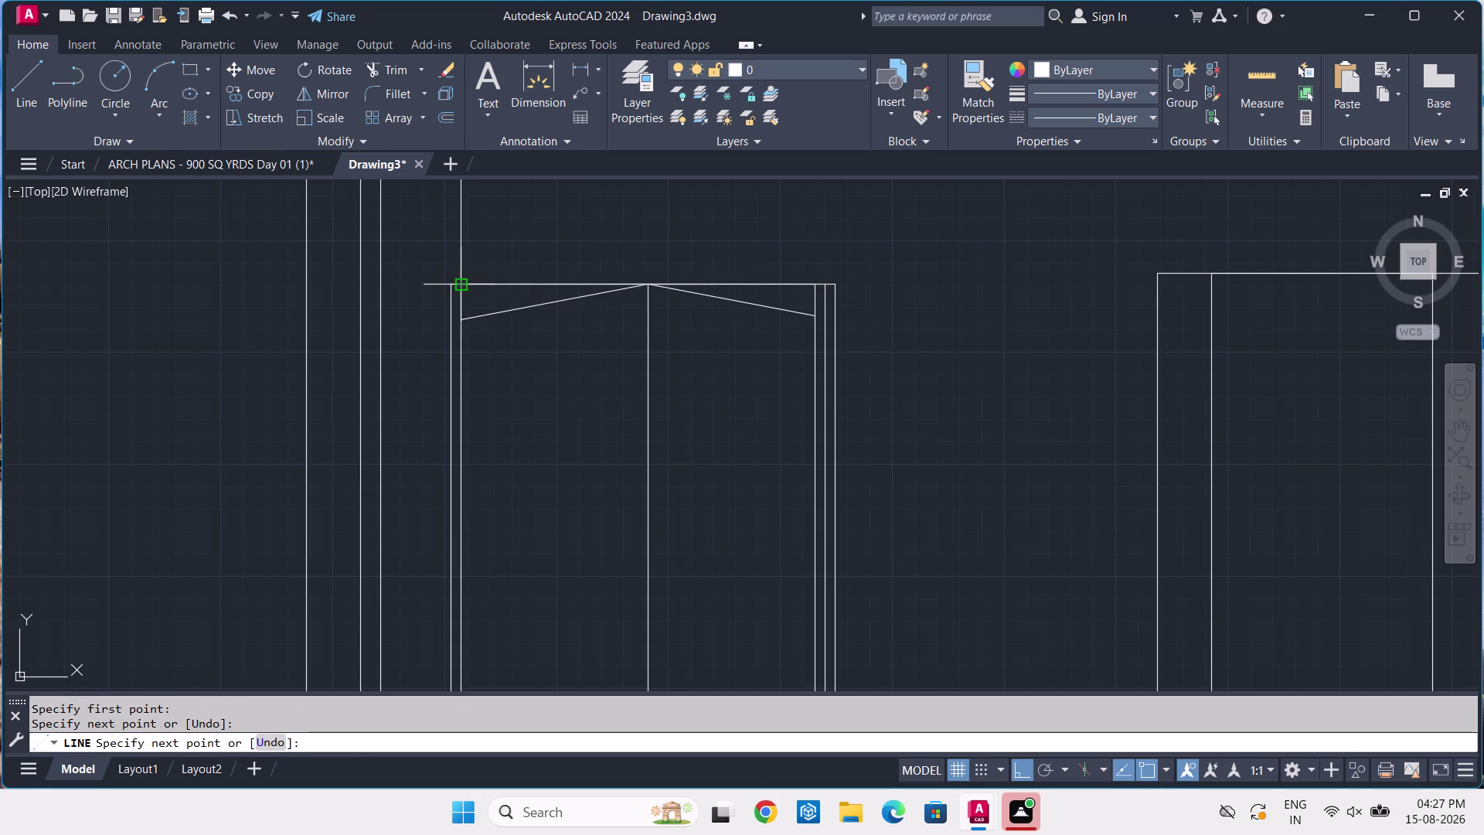
key(space)
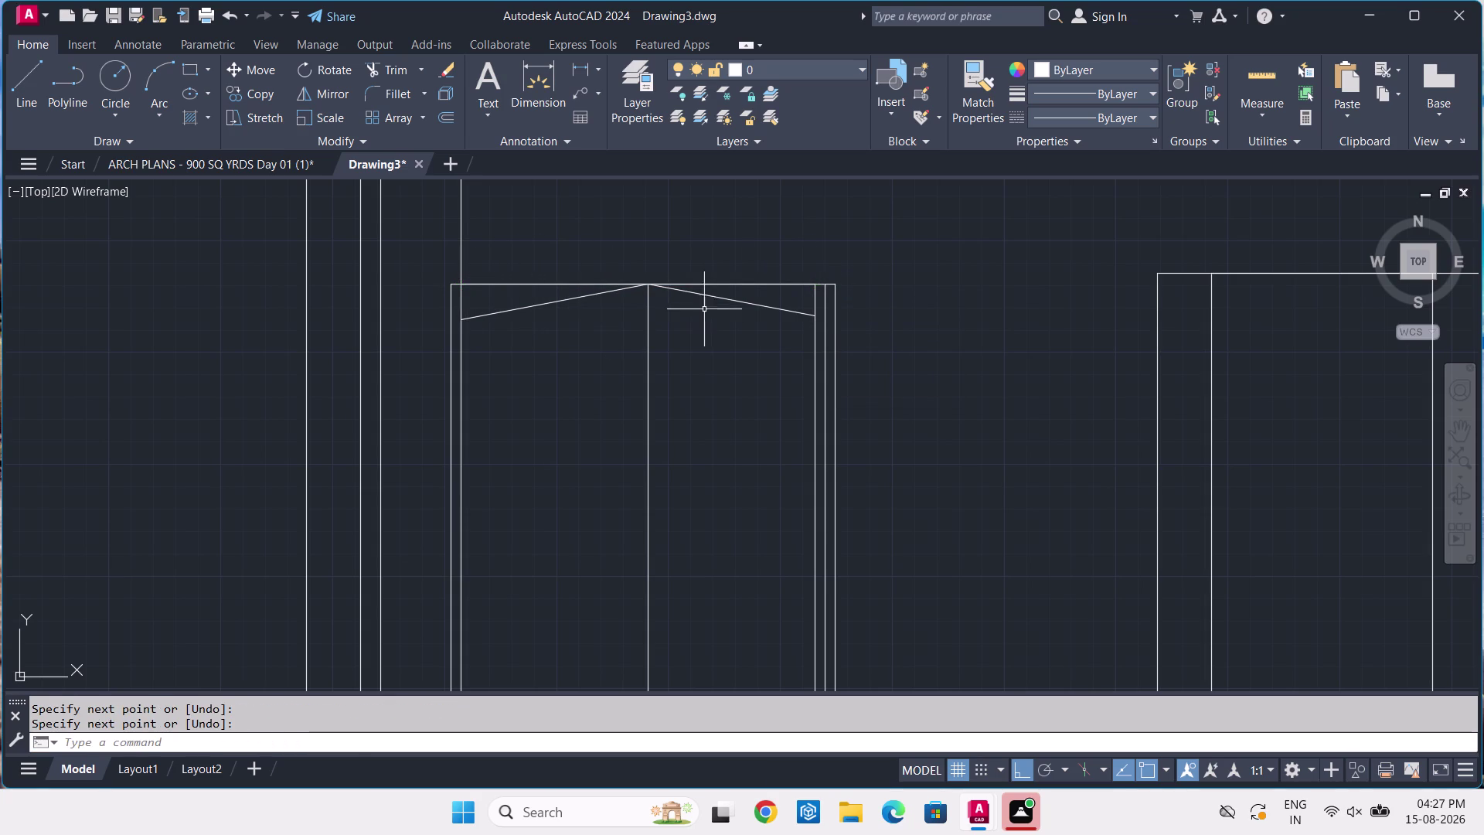
Erase the sloped lines beneath the bay's top edge.
scroll(up, 3)
drag(737, 302, 729, 303)
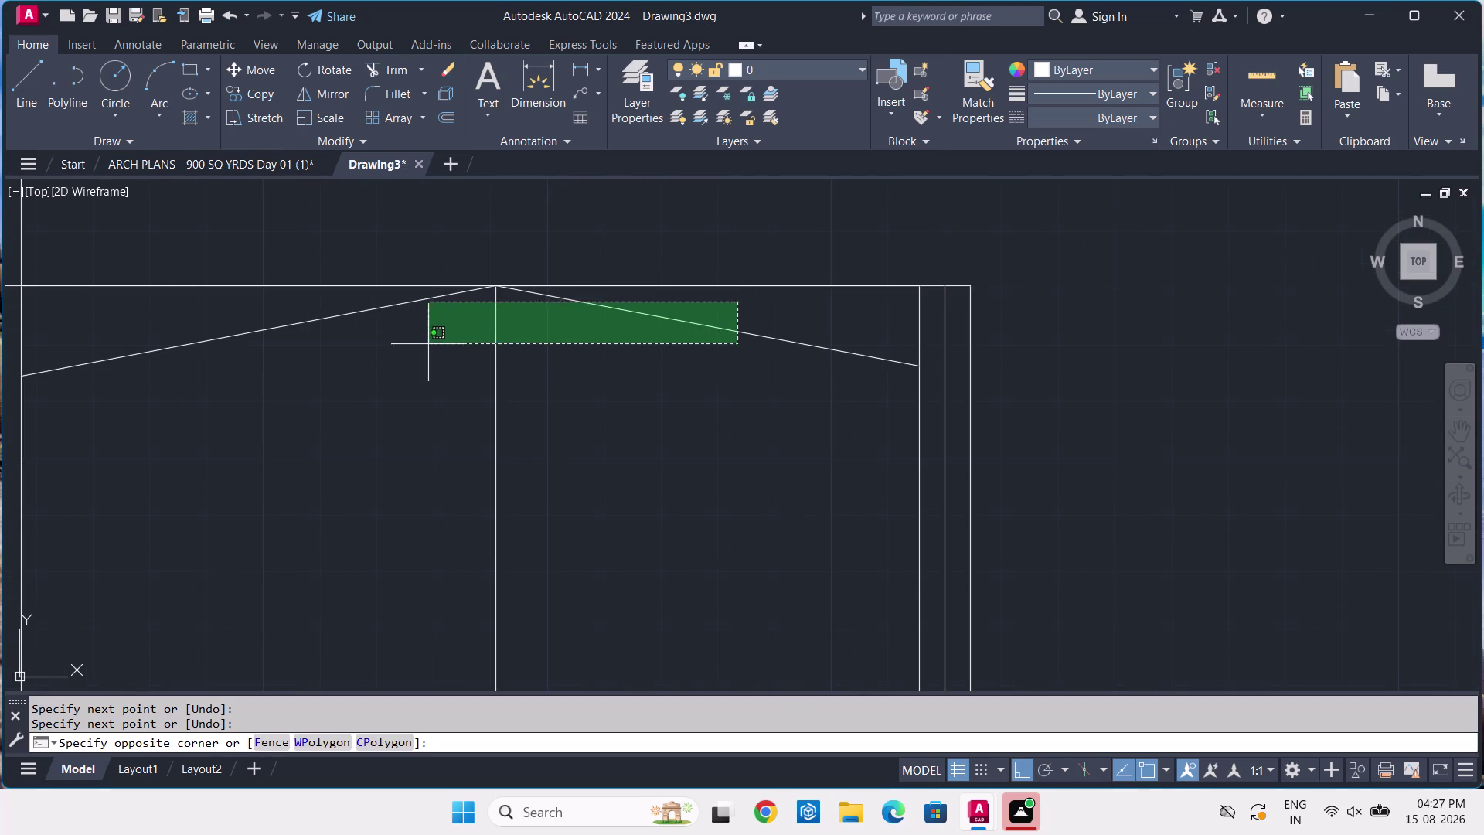
click(376, 334)
key(Delete)
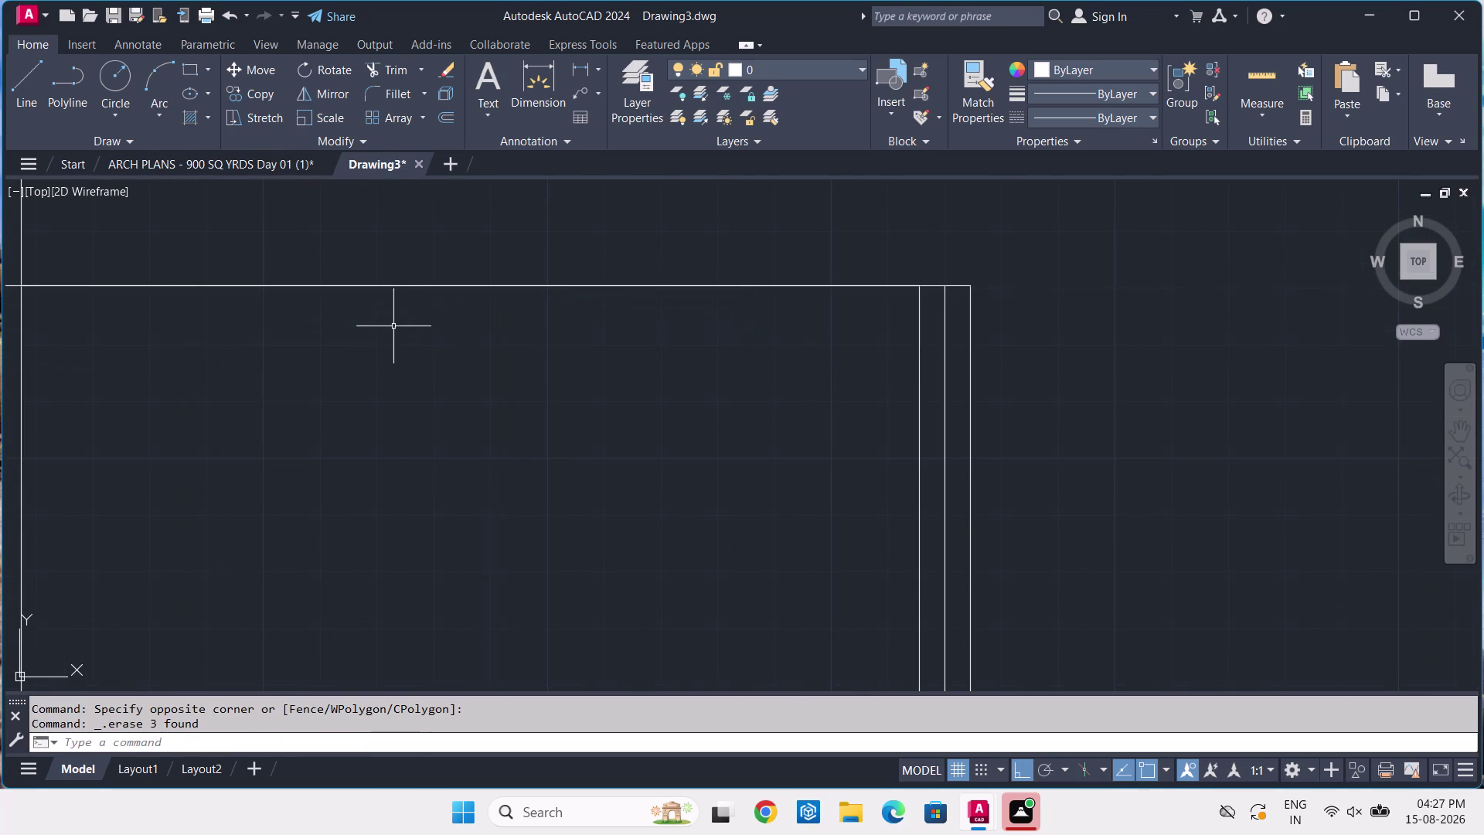
text(L)
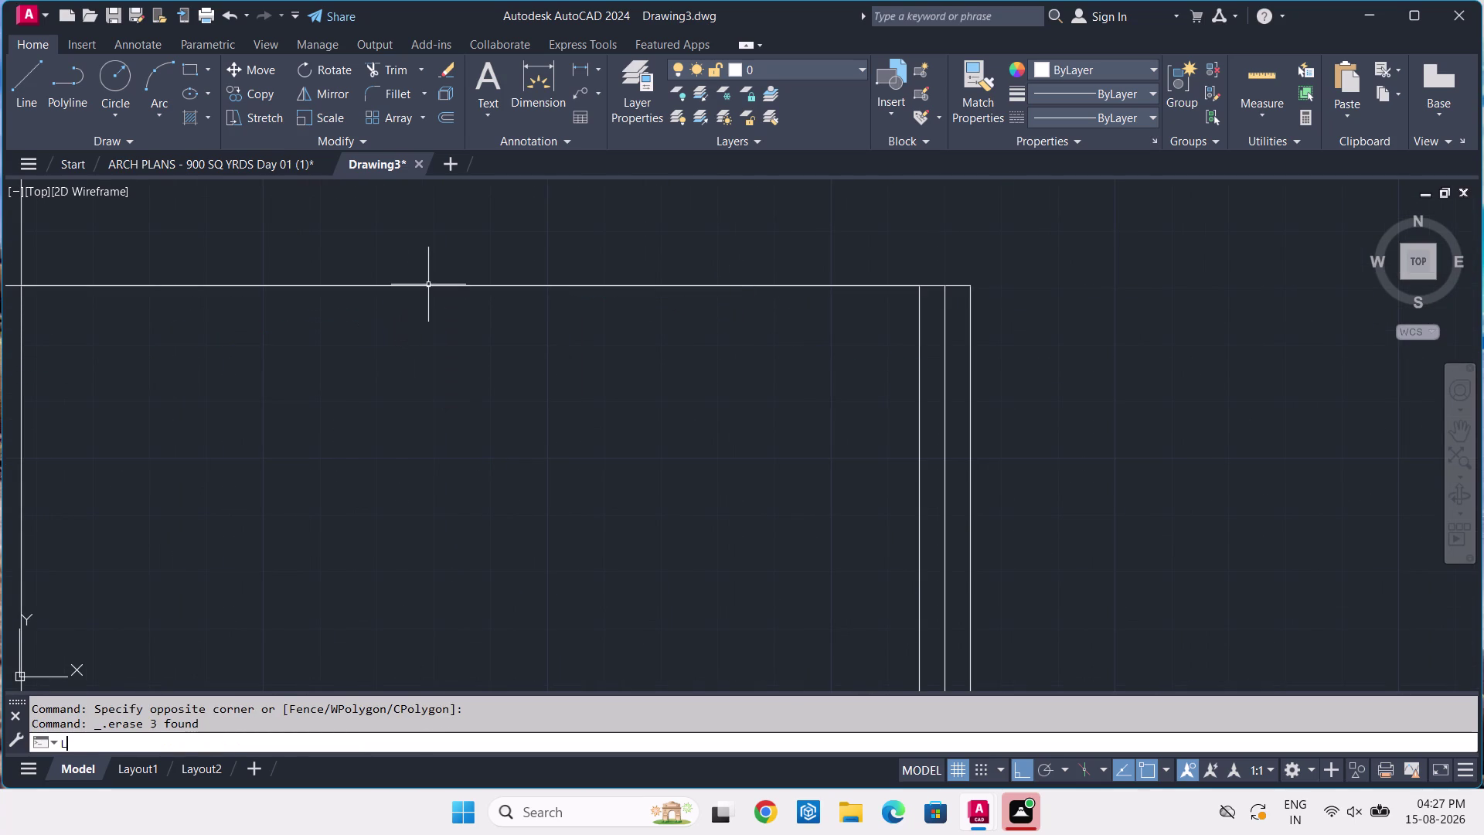
key(space)
scroll(down, 3)
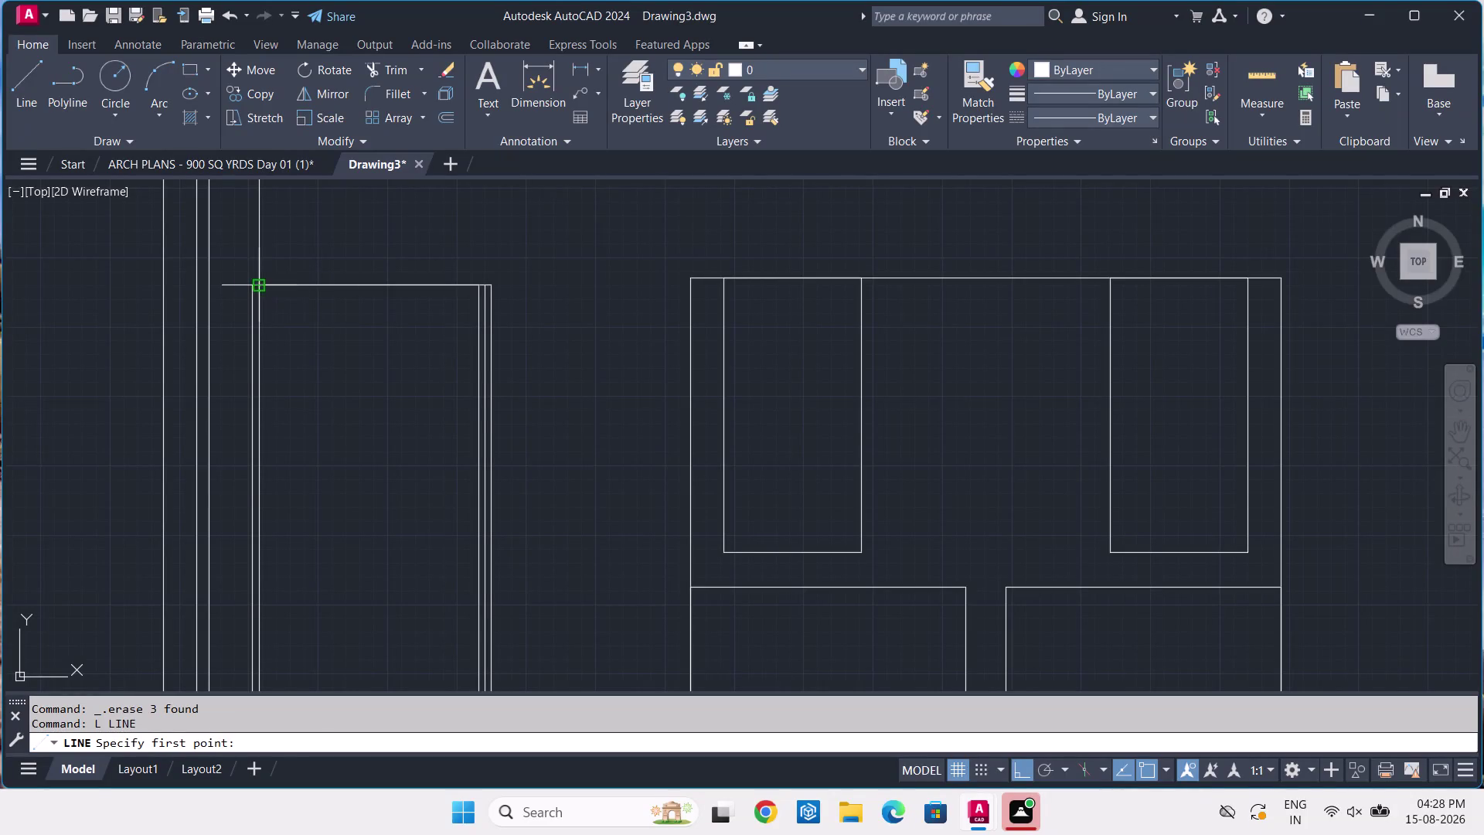
Draw a vertical line from the bay's top edge down to its bottom.
click(364, 288)
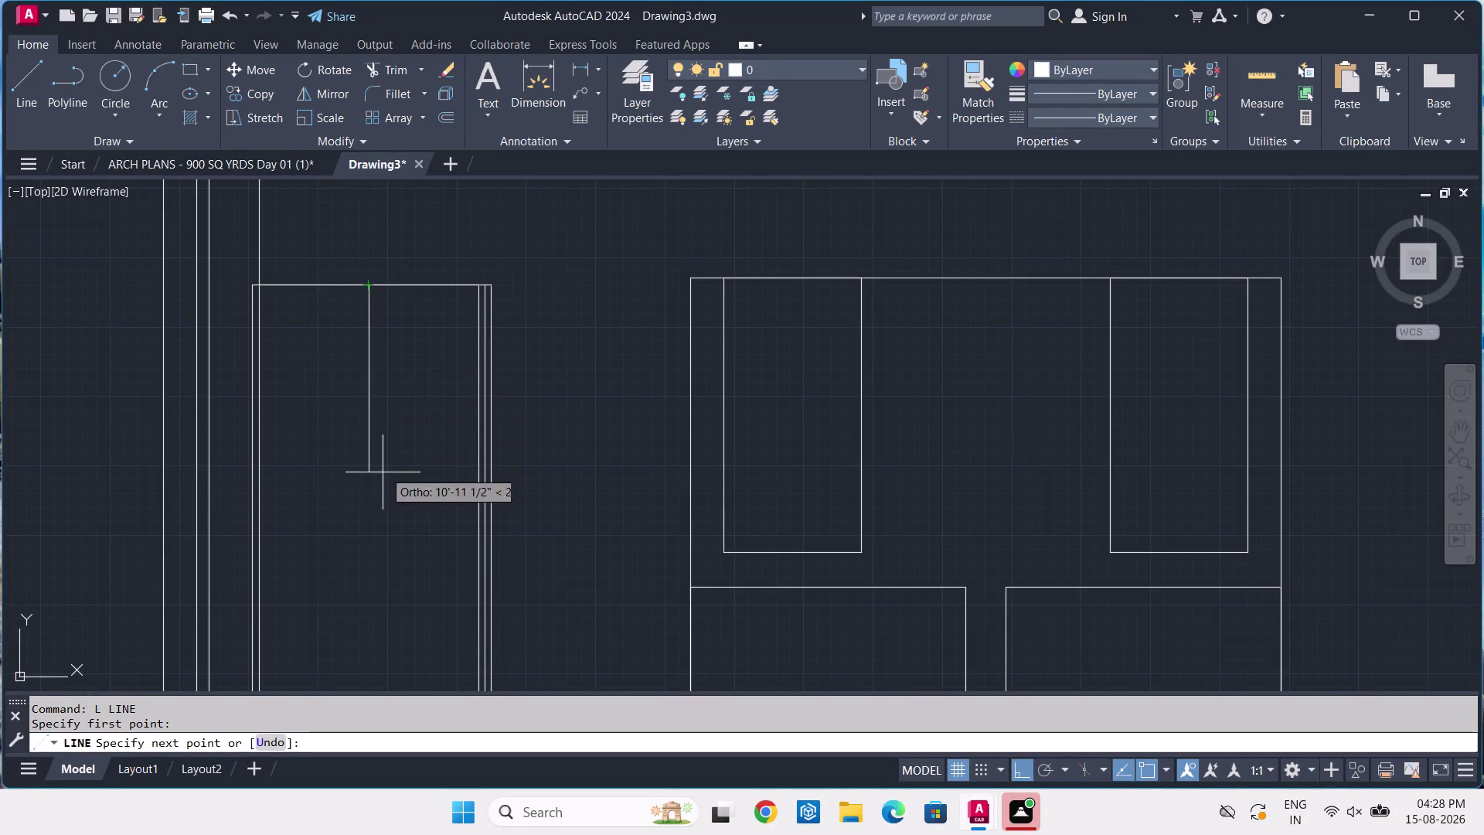
middle_drag(381, 491, 375, 462)
scroll(down, 3)
middle_drag(411, 614, 389, 542)
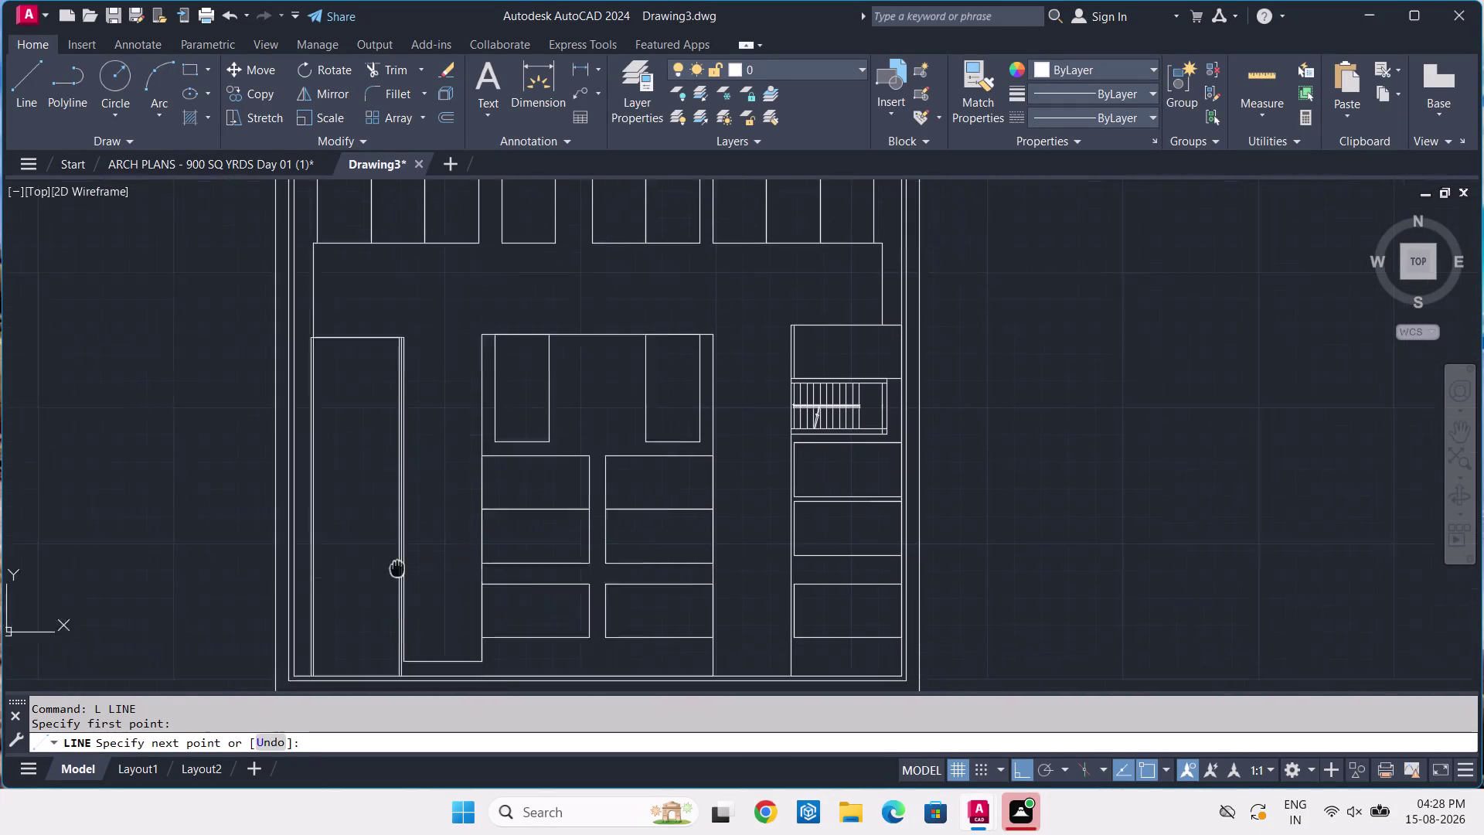
middle_drag(390, 542, 382, 455)
scroll(up, 3)
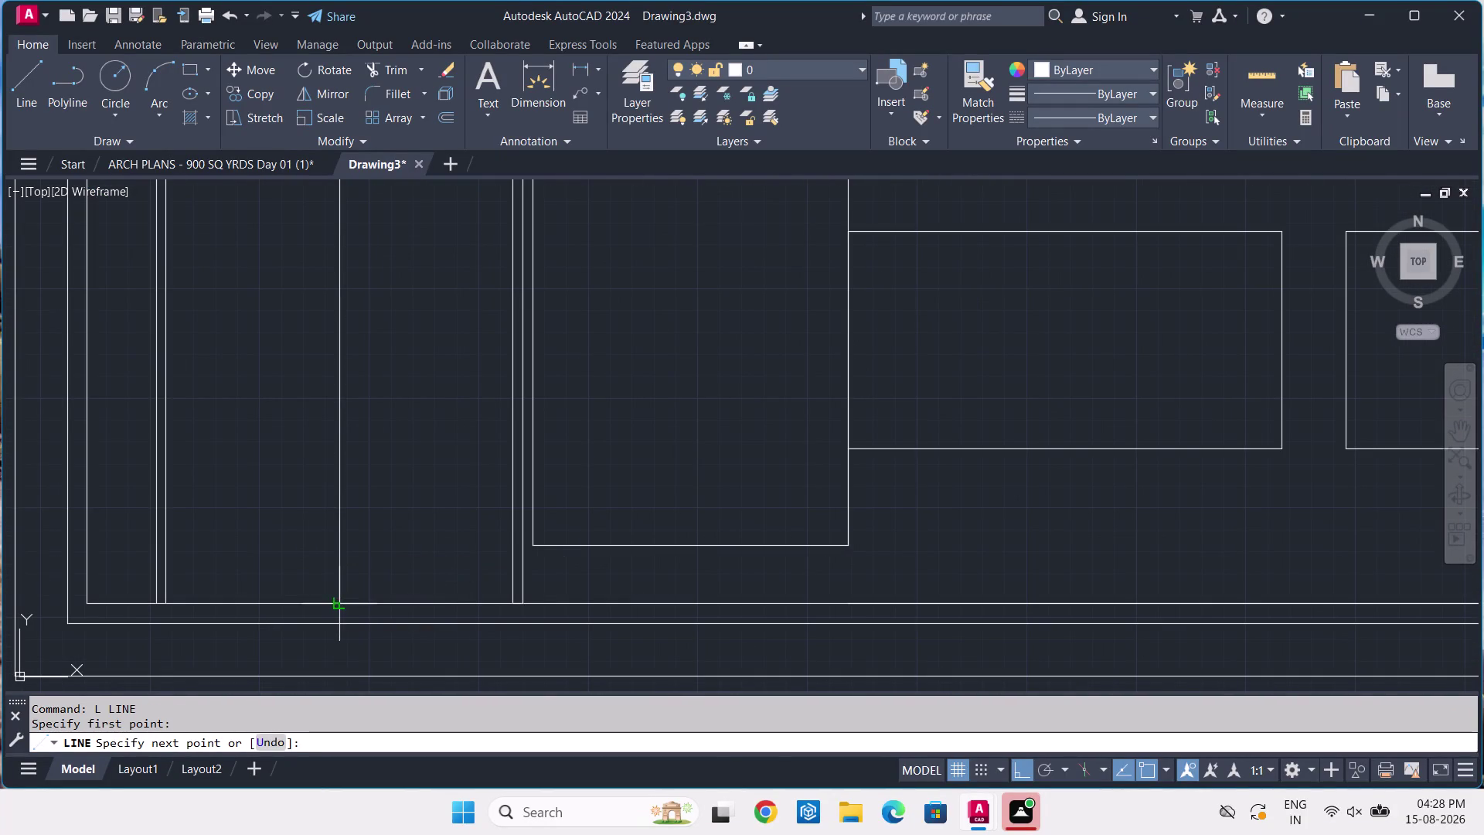
click(337, 602)
key(space)
Draw a sloped line from the top centre point to the bay's left side.
key(l)
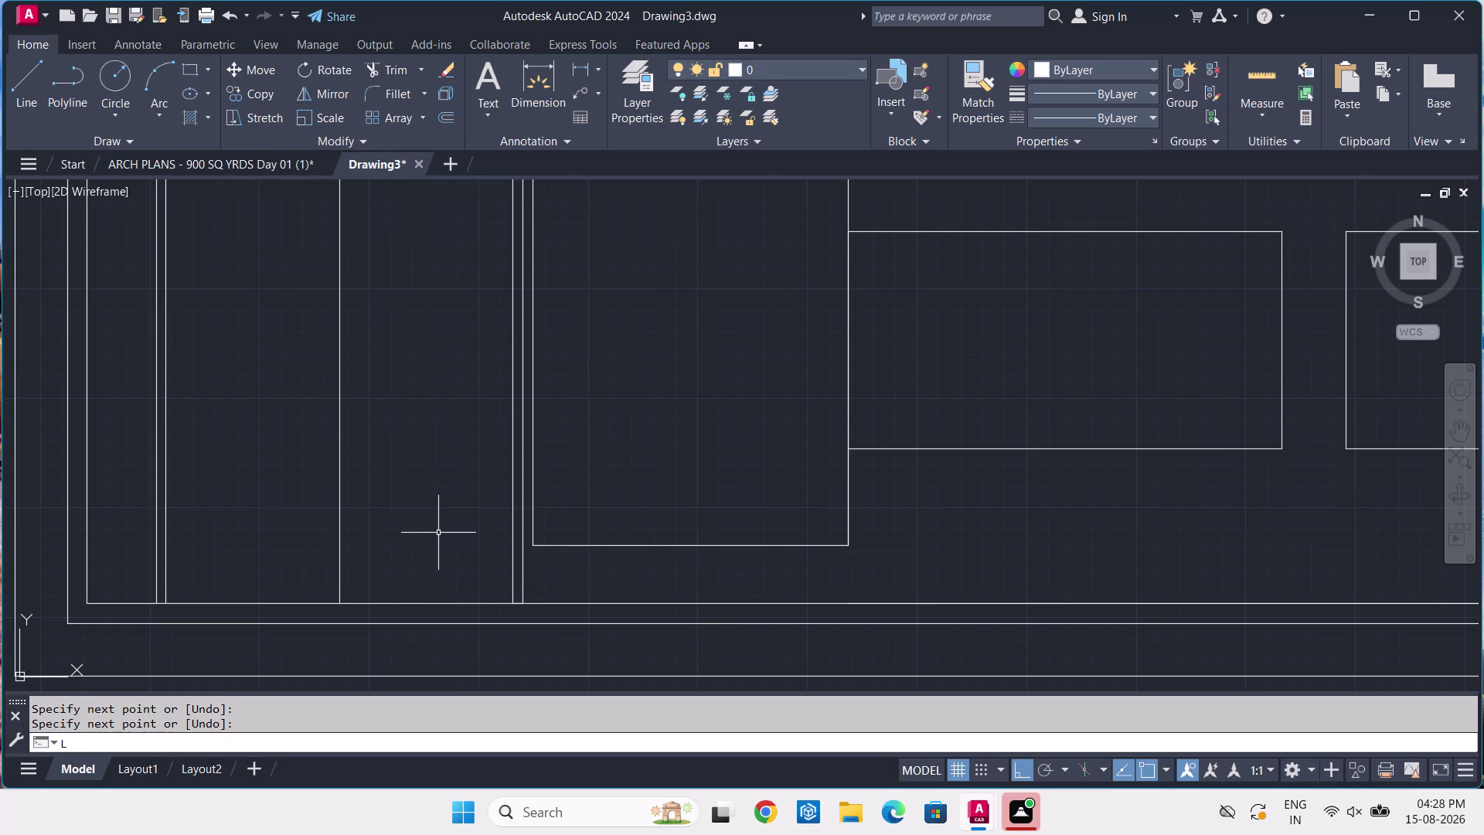
key(space)
scroll(down, 3)
middle_drag(427, 442, 477, 628)
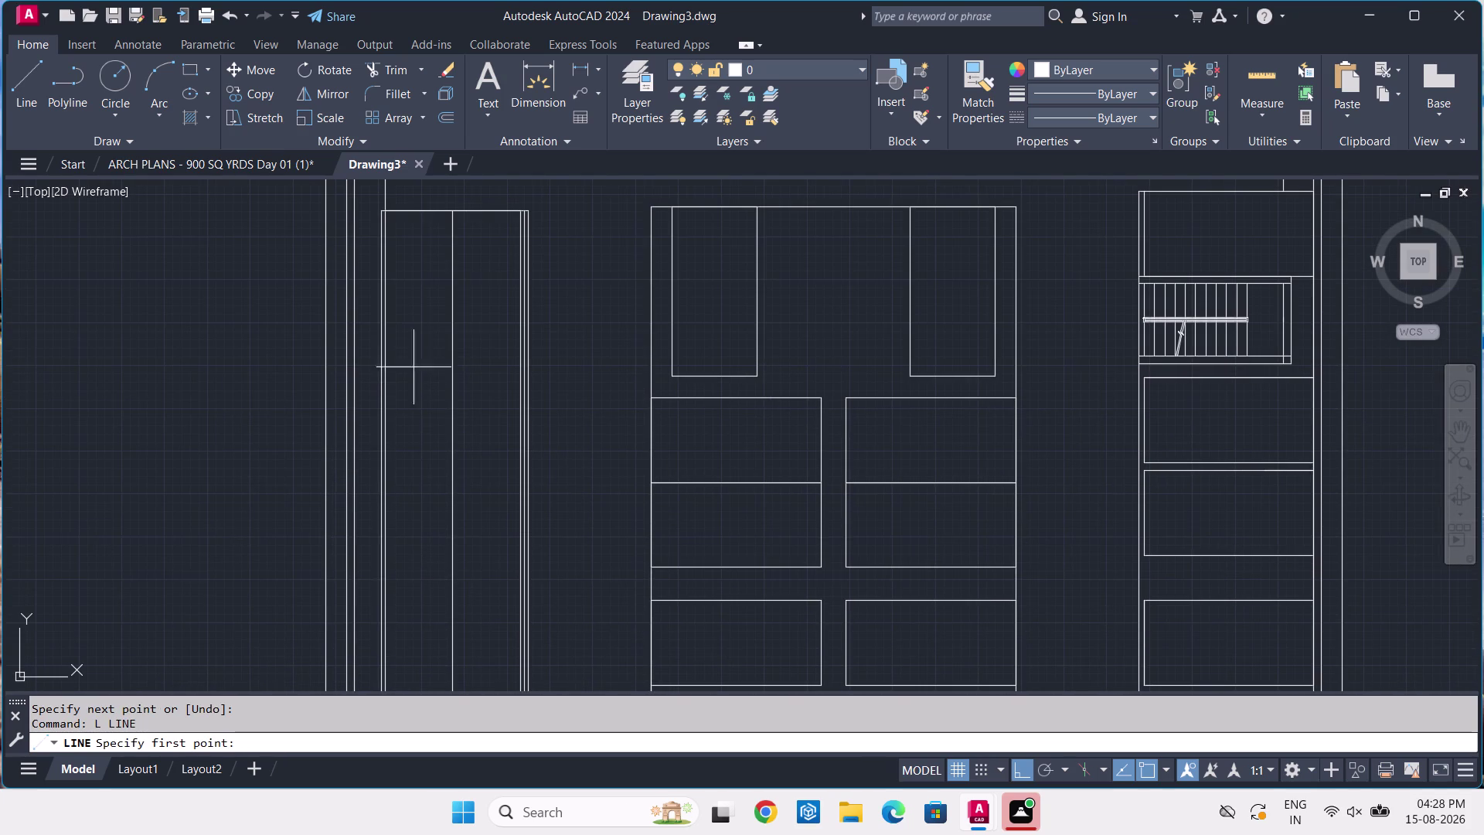
middle_drag(495, 226, 507, 450)
scroll(up, 3)
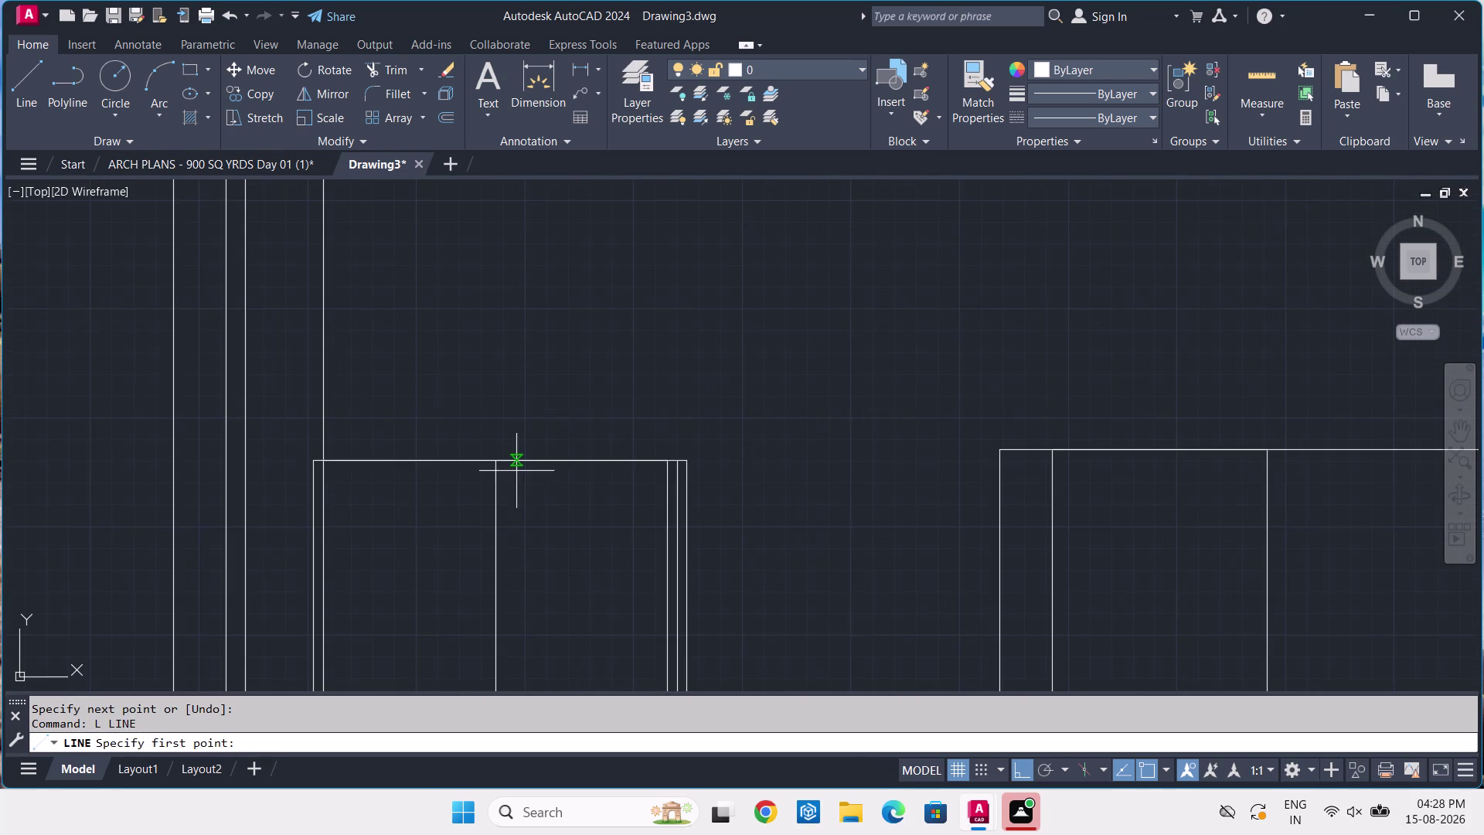
click(490, 462)
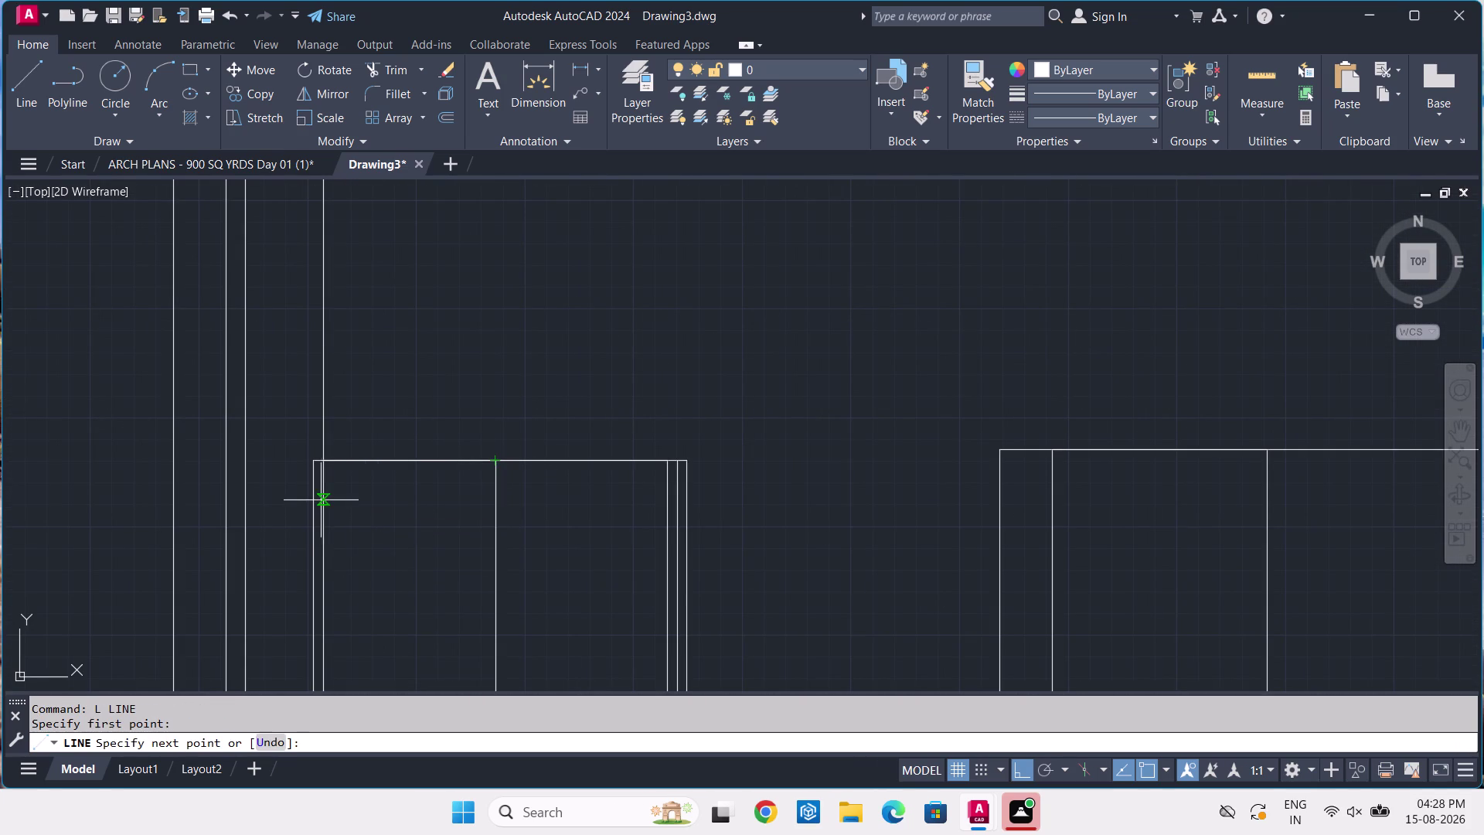
click(322, 504)
key(space)
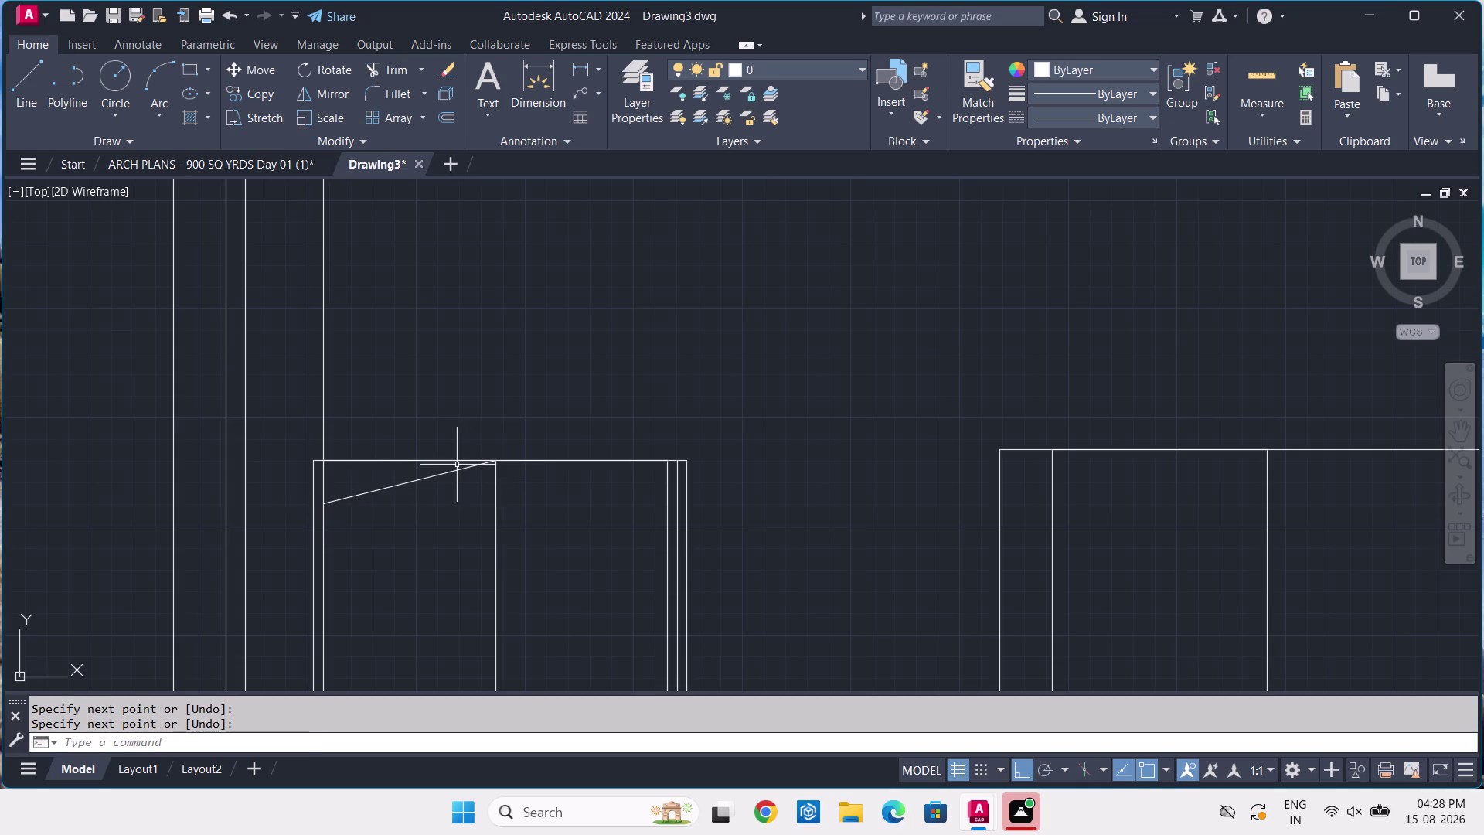
click(457, 472)
Mirror the sloped line about the centre line, keeping the original, to form a chevron.
key(m)
key(i)
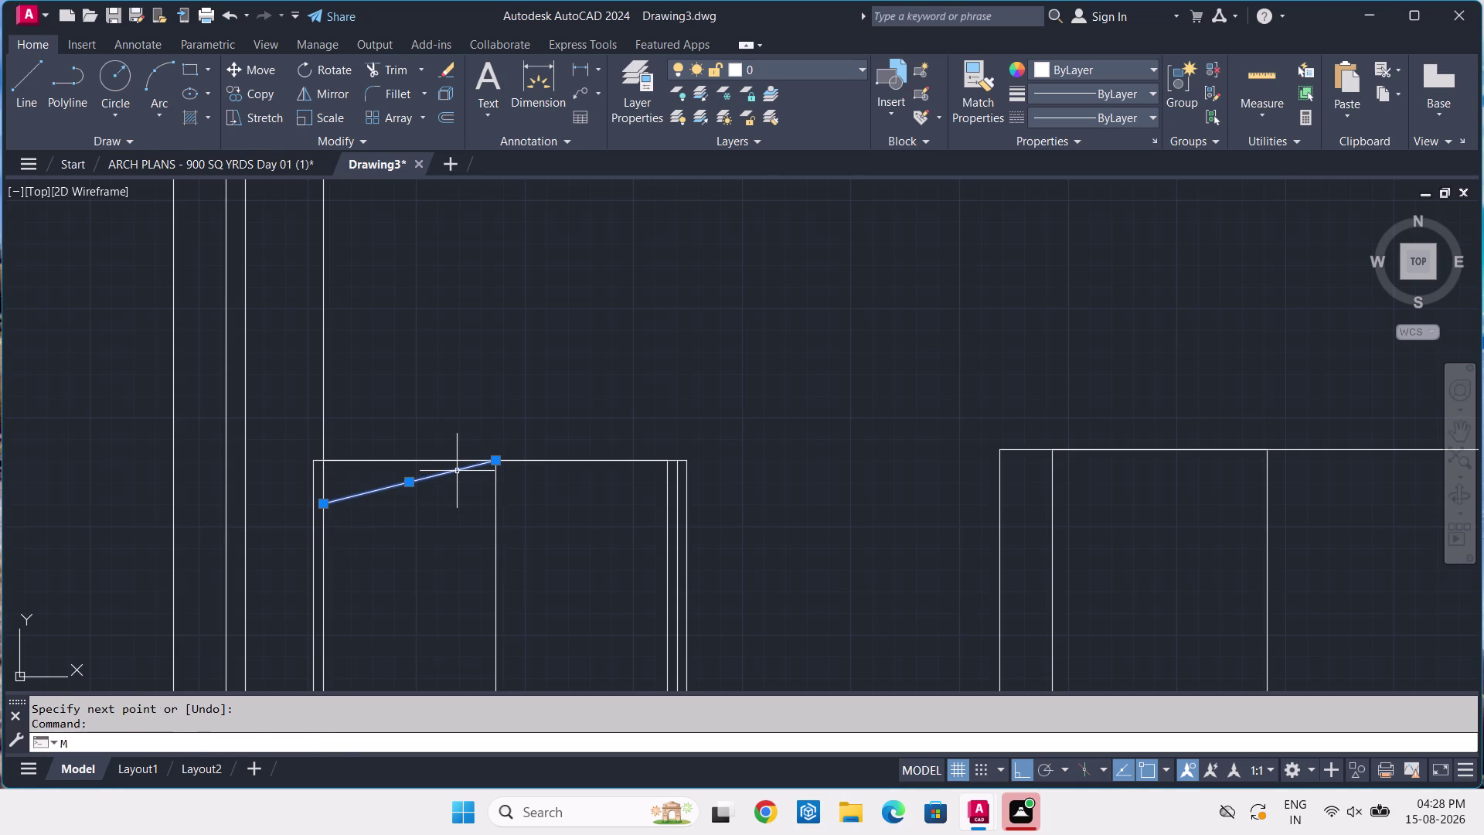
key(space)
click(491, 459)
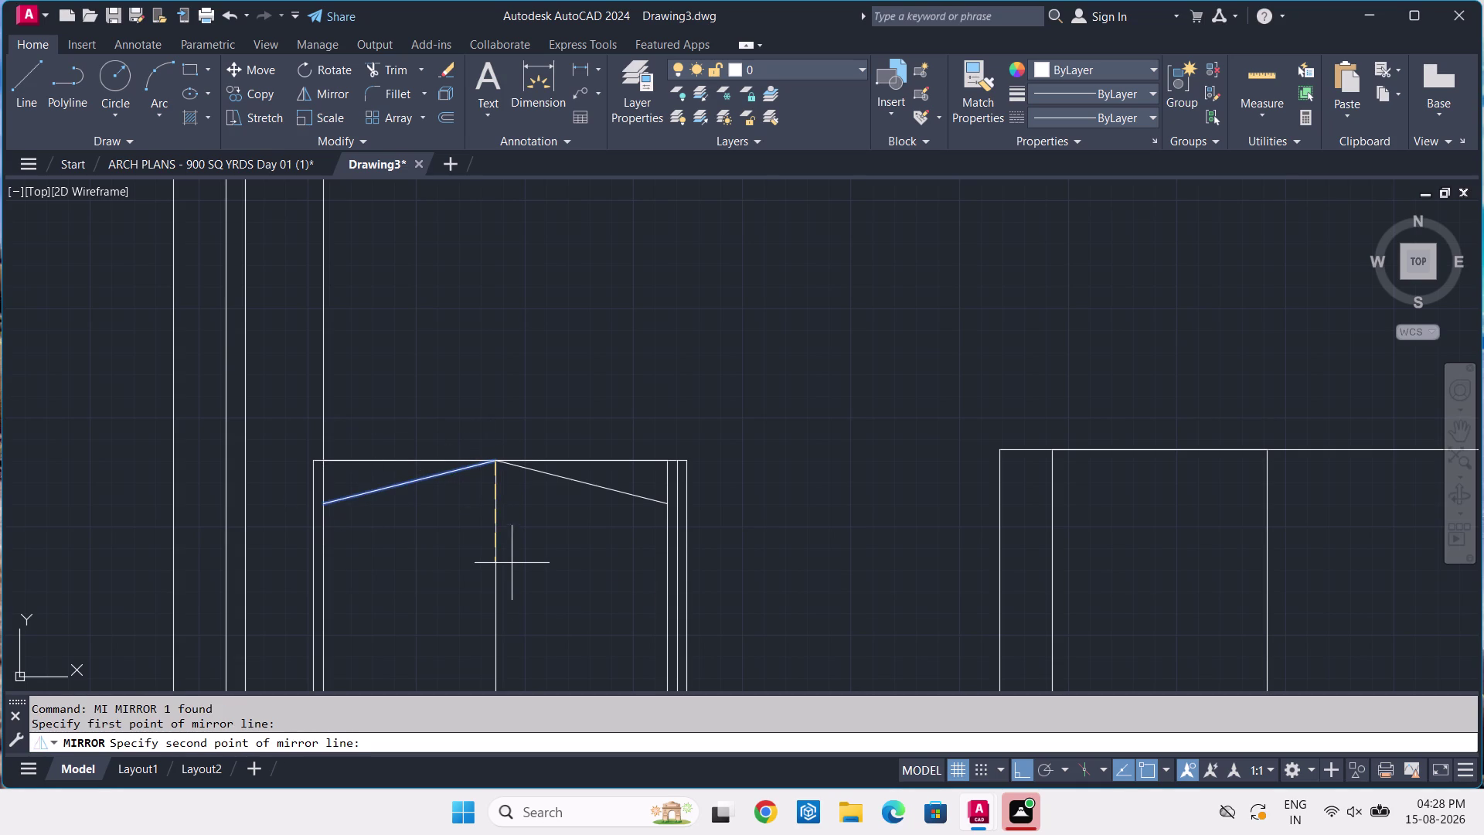
click(513, 578)
key(Return)
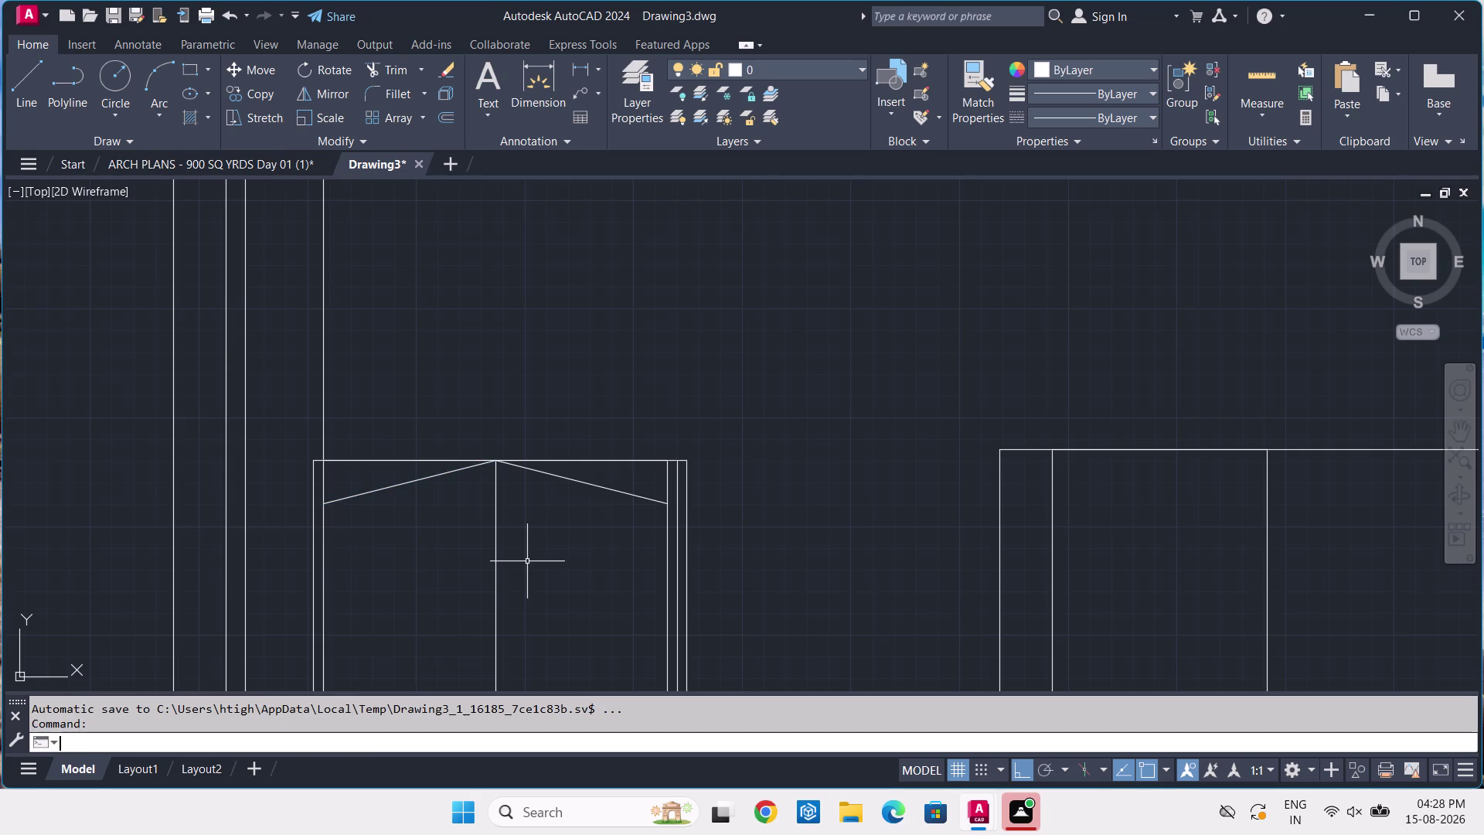
Select both chevron lines and start copying from a base at the right end.
click(595, 476)
click(585, 514)
click(414, 481)
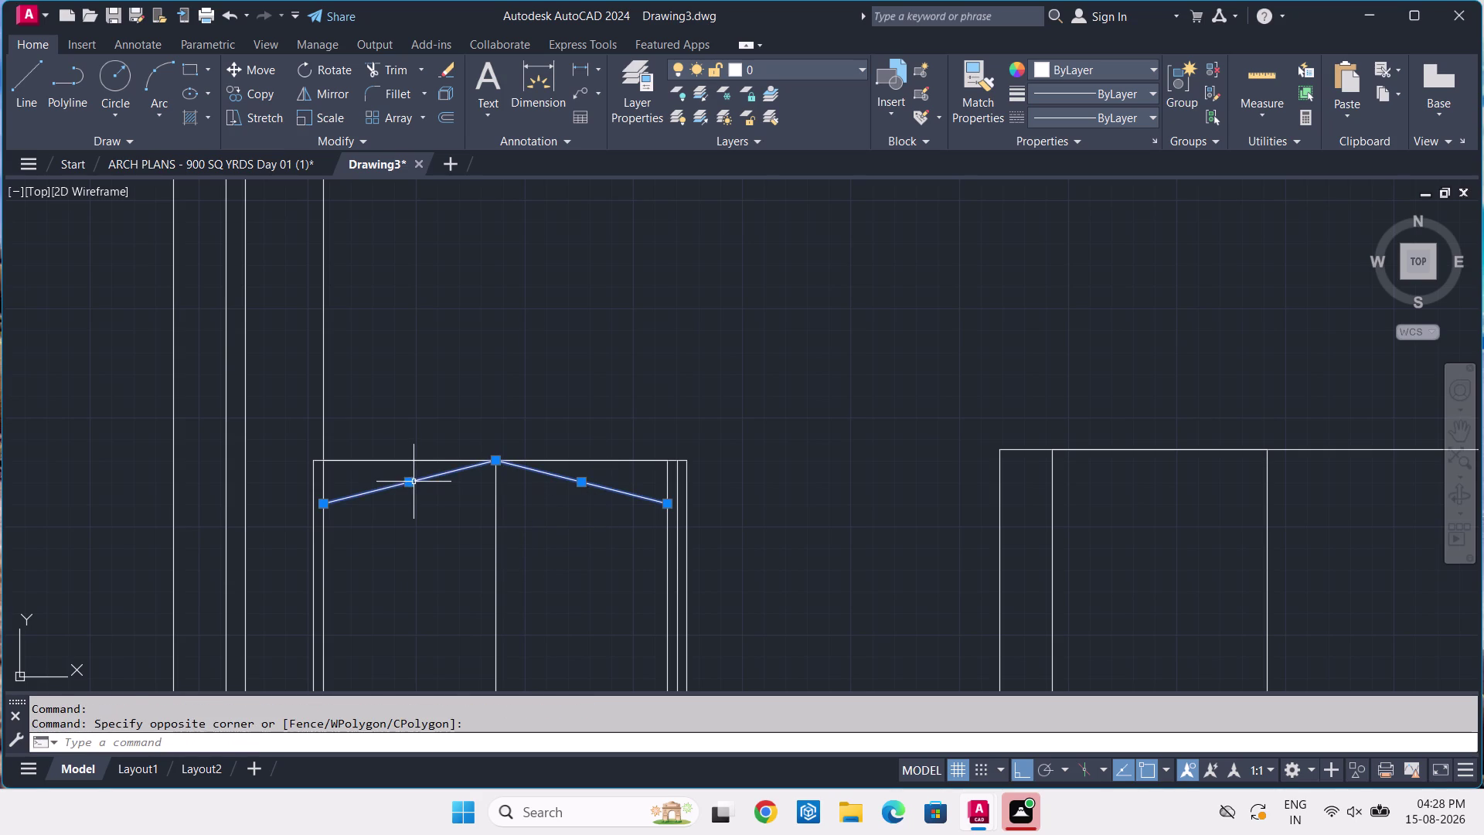
text(CO)
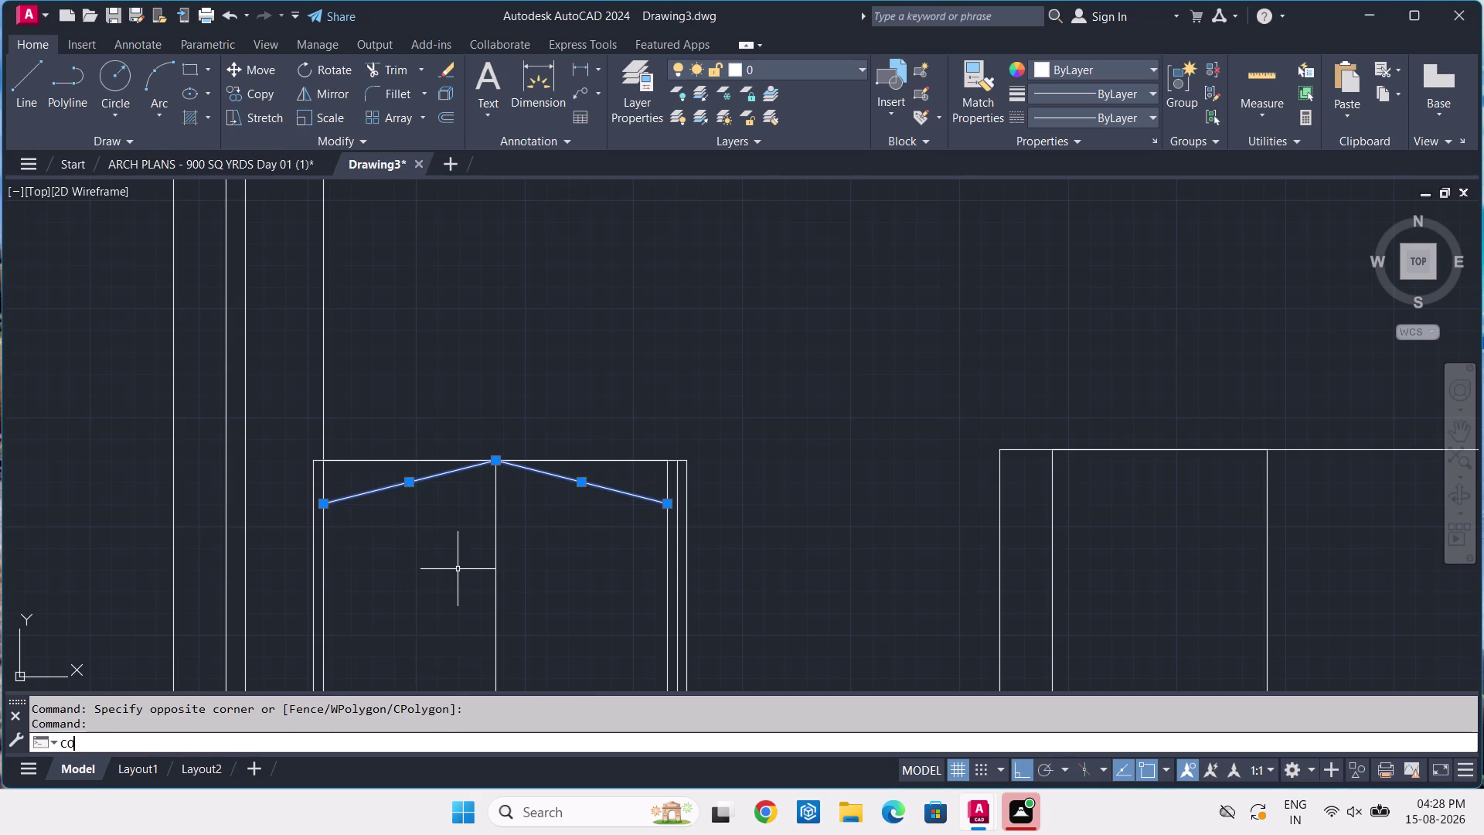
key(space)
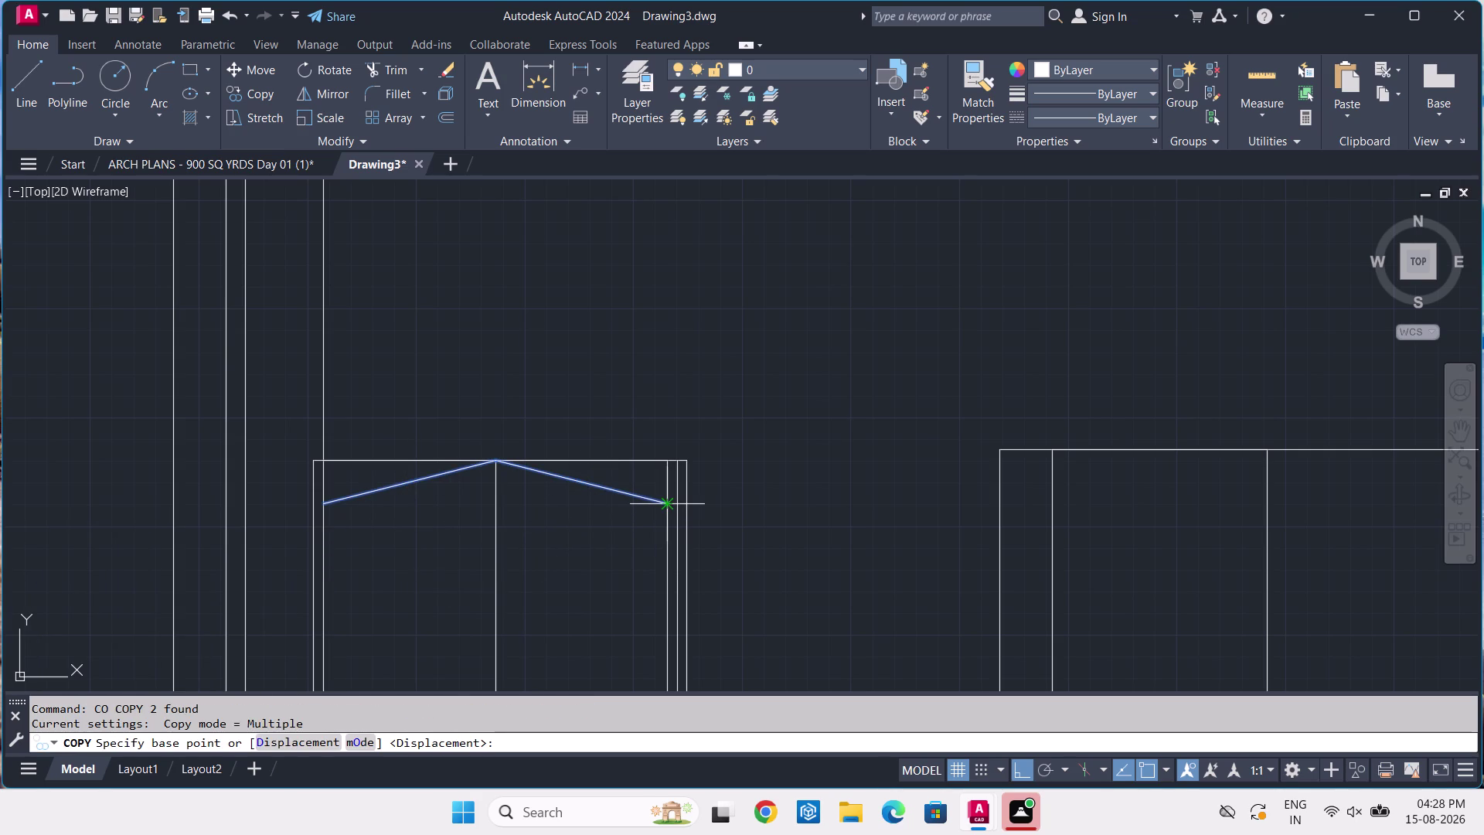
click(672, 510)
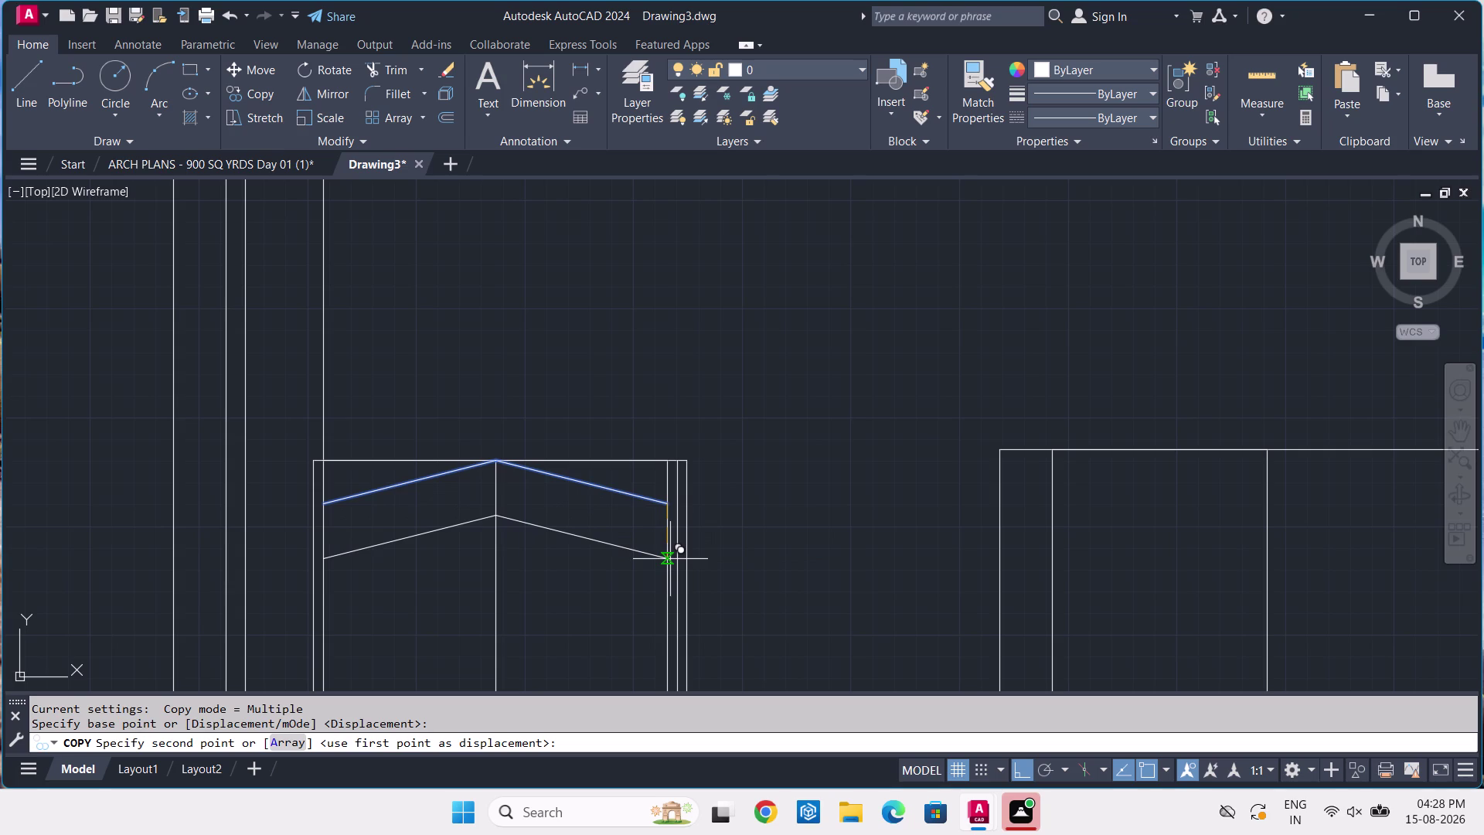
Array 26 chevron copies, fitted along the ramp to its bottom end.
text(A)
key(space)
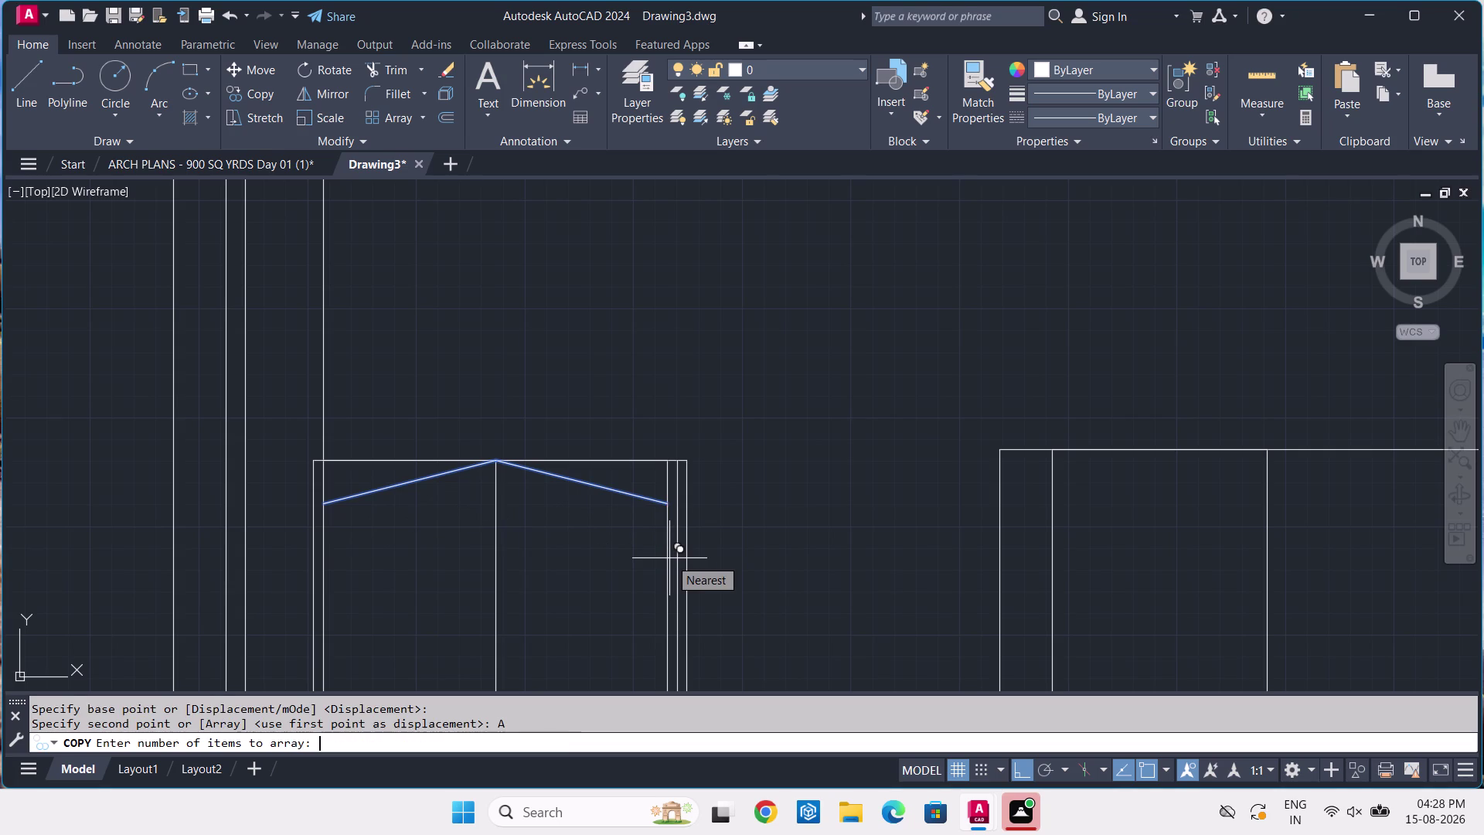
text(26)
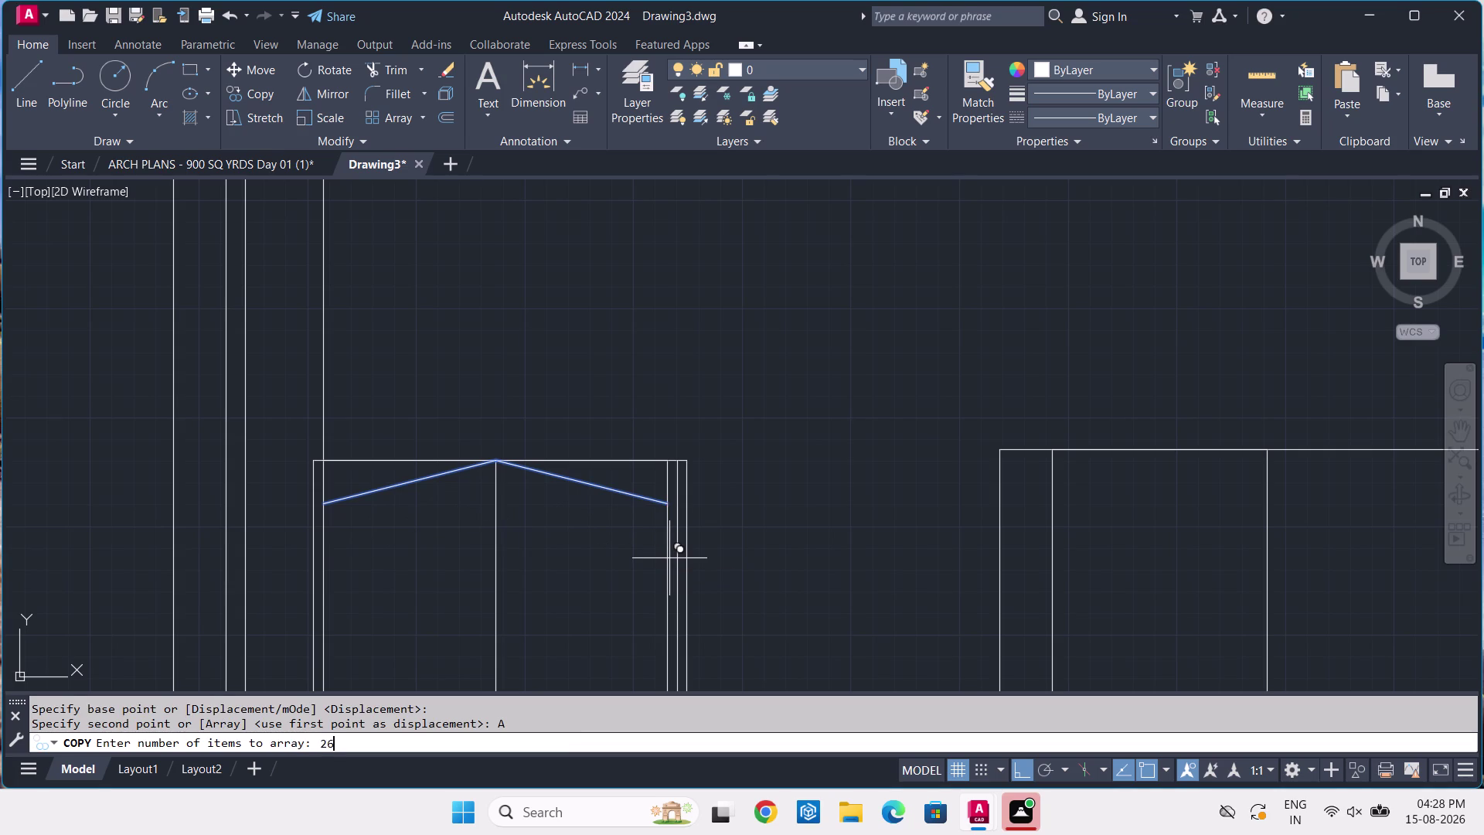
key(Return)
scroll(down, 3)
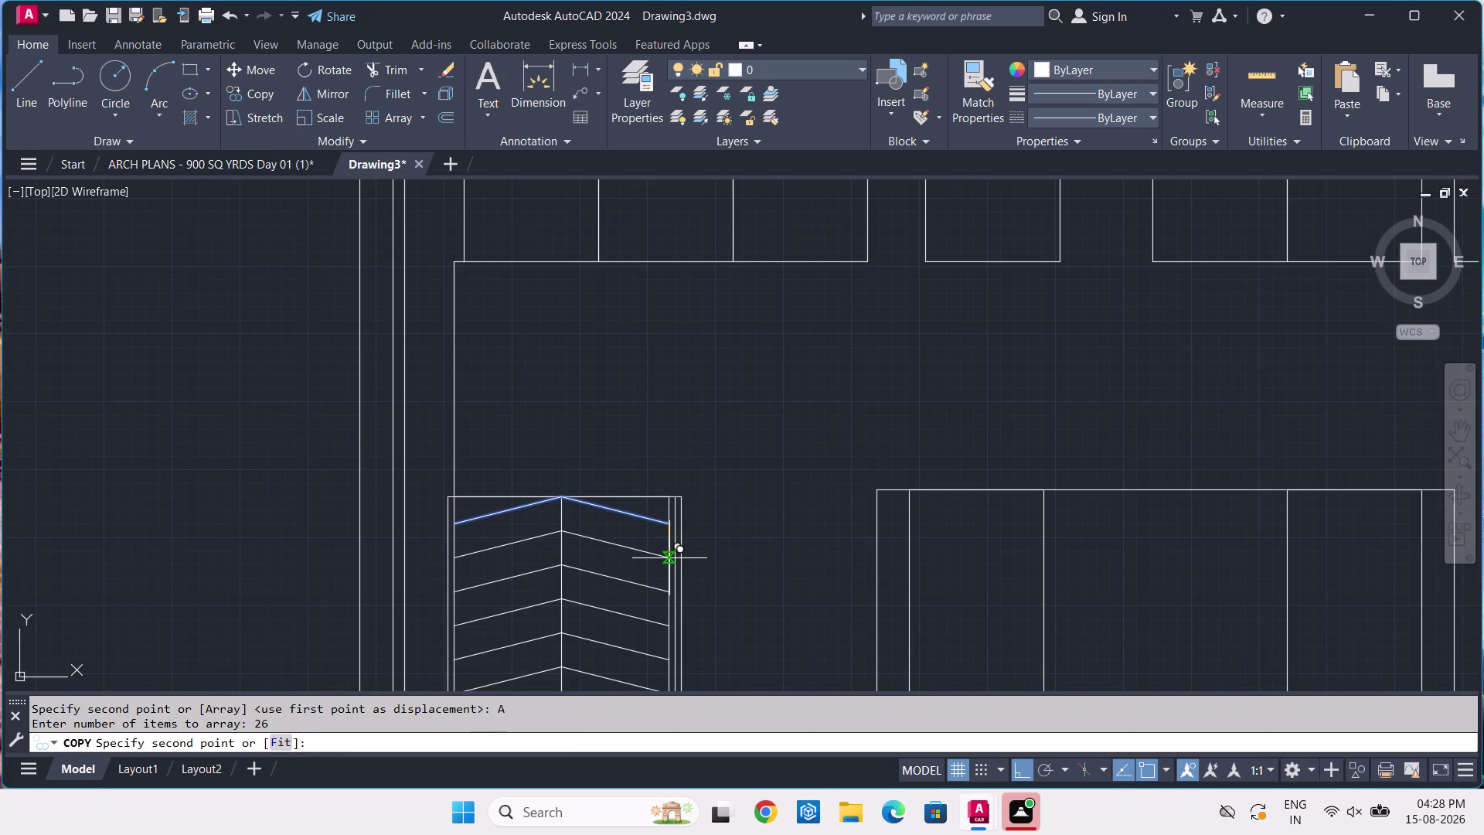
scroll(down, 3)
middle_drag(670, 558, 646, 331)
middle_drag(628, 555, 671, 337)
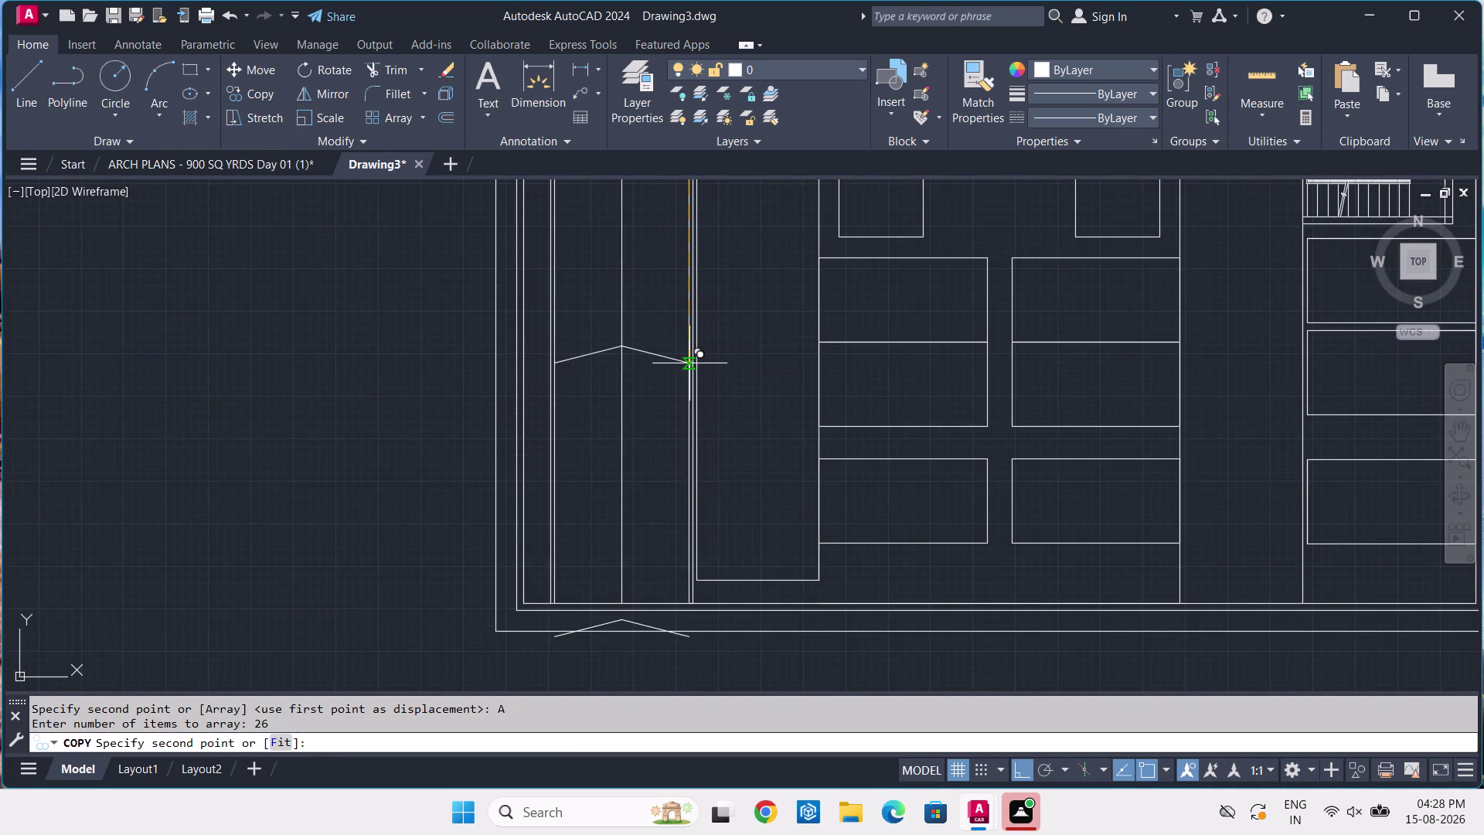
scroll(down, 3)
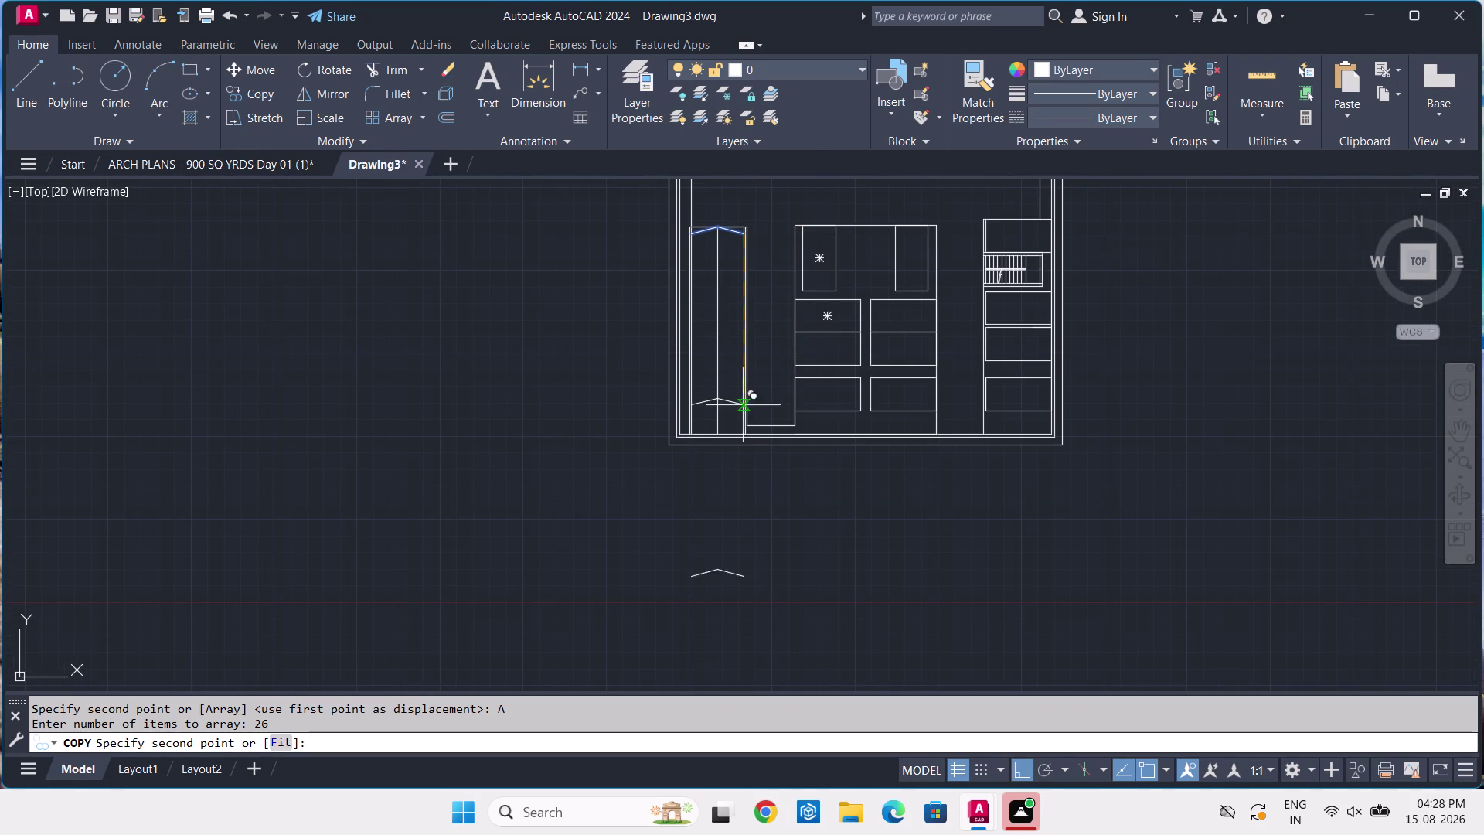
click(289, 747)
scroll(up, 3)
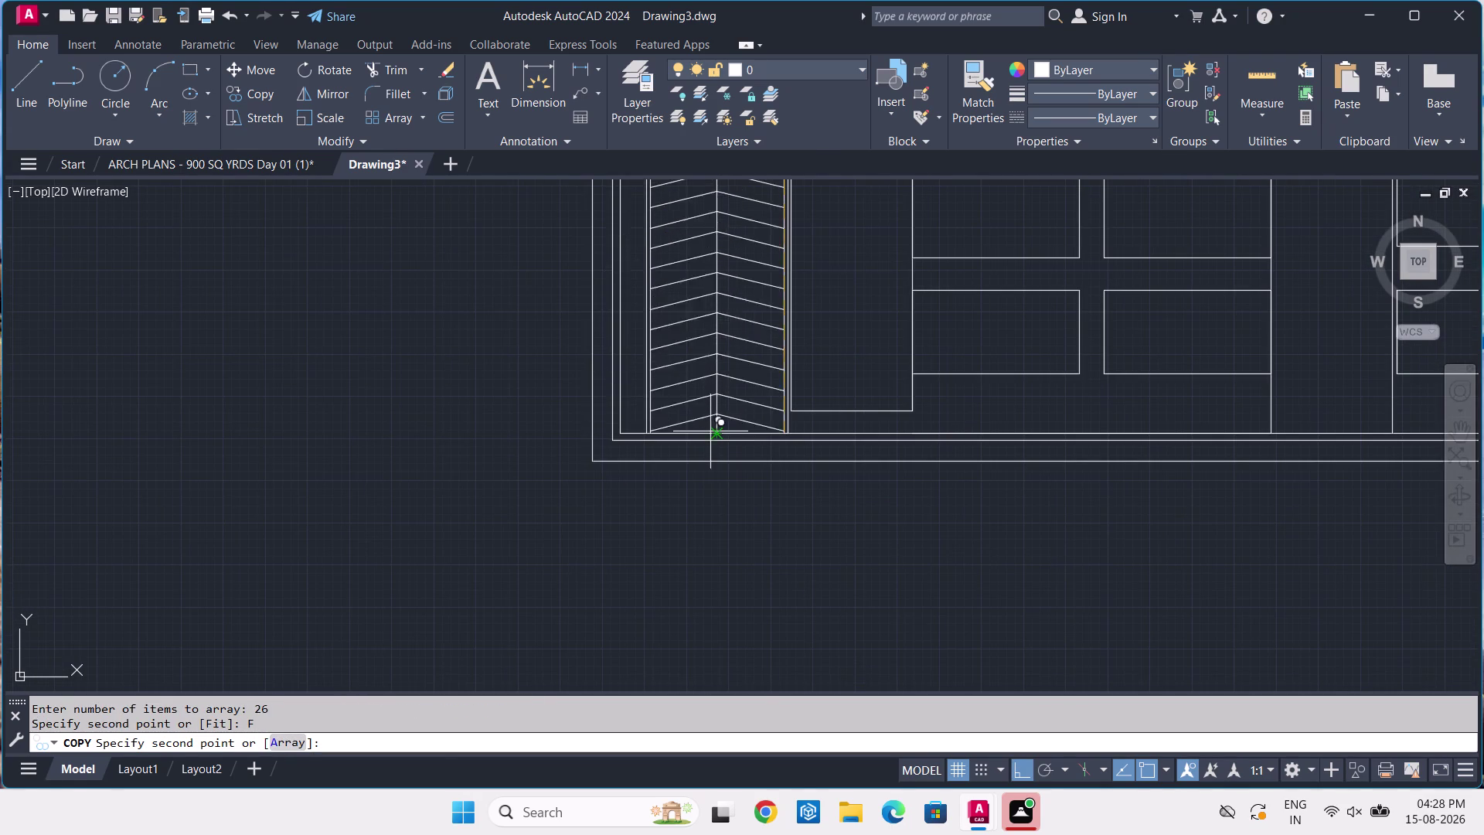
scroll(up, 3)
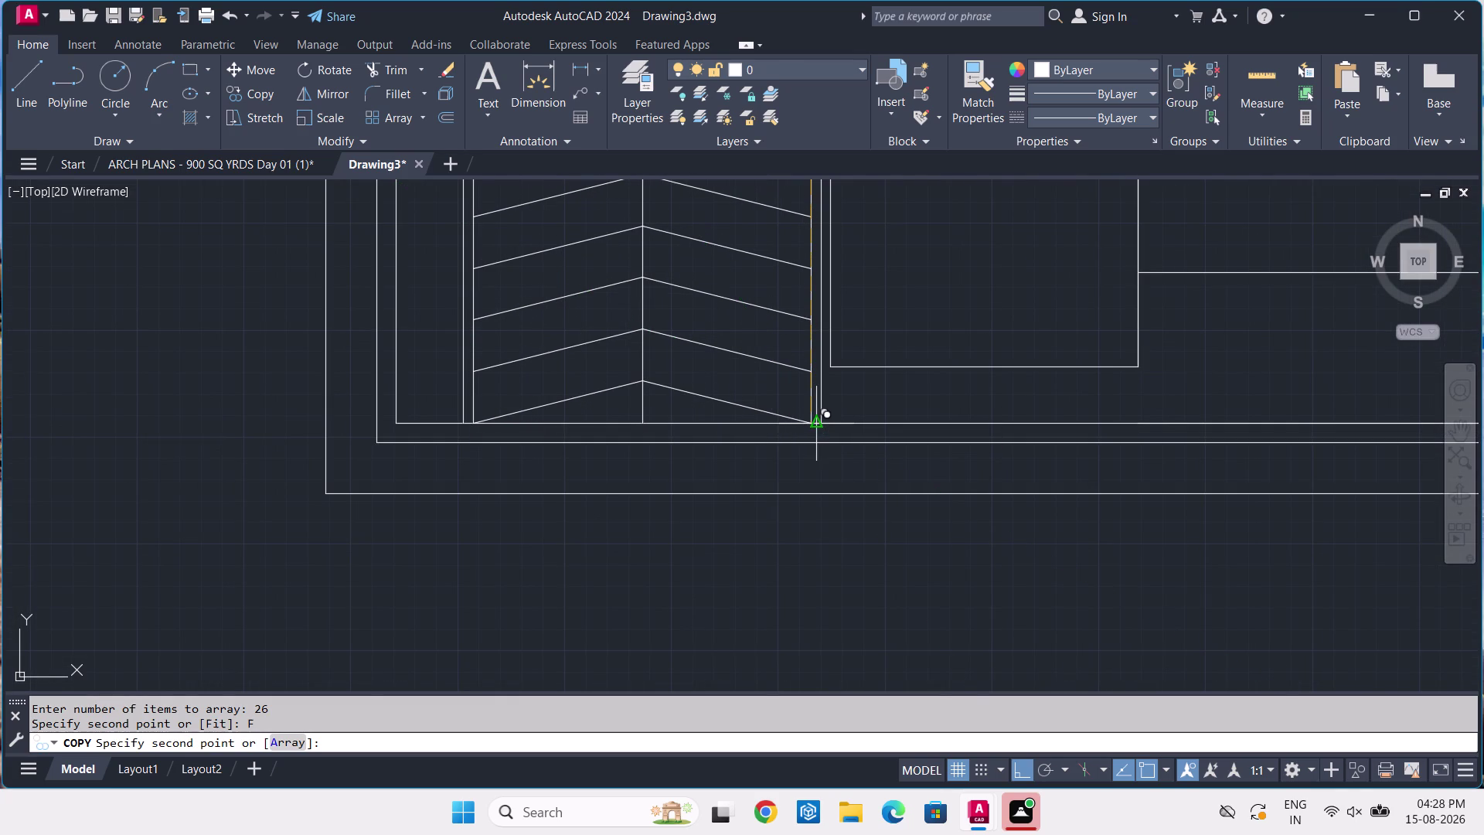
click(805, 421)
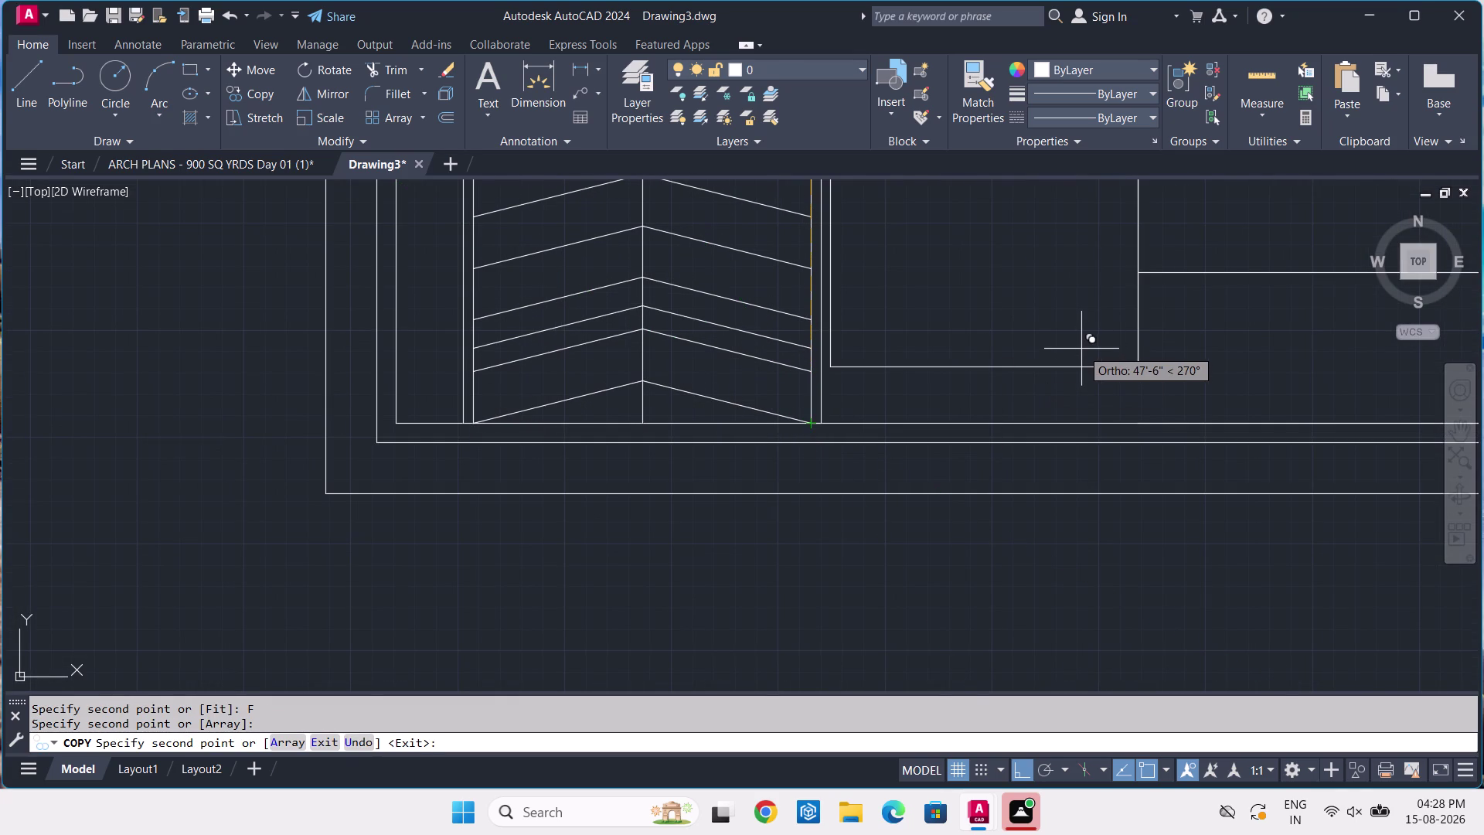
key(Return)
scroll(down, 3)
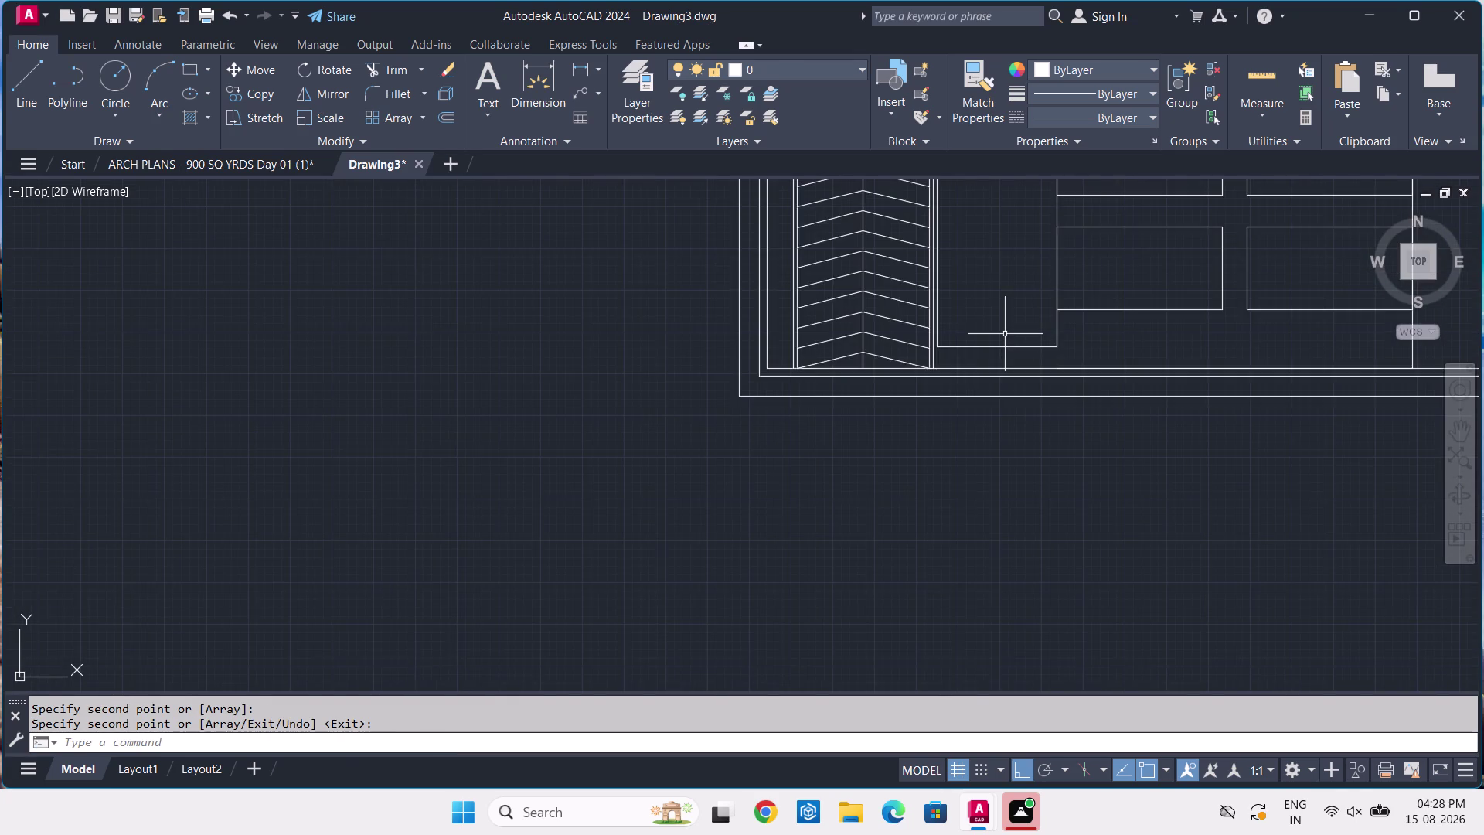
Pan Drawing3's layout, then switch to the ARCH PLANS - 900 SQ YRDS drawing.
middle_drag(1005, 334, 986, 450)
middle_drag(972, 302, 1142, 643)
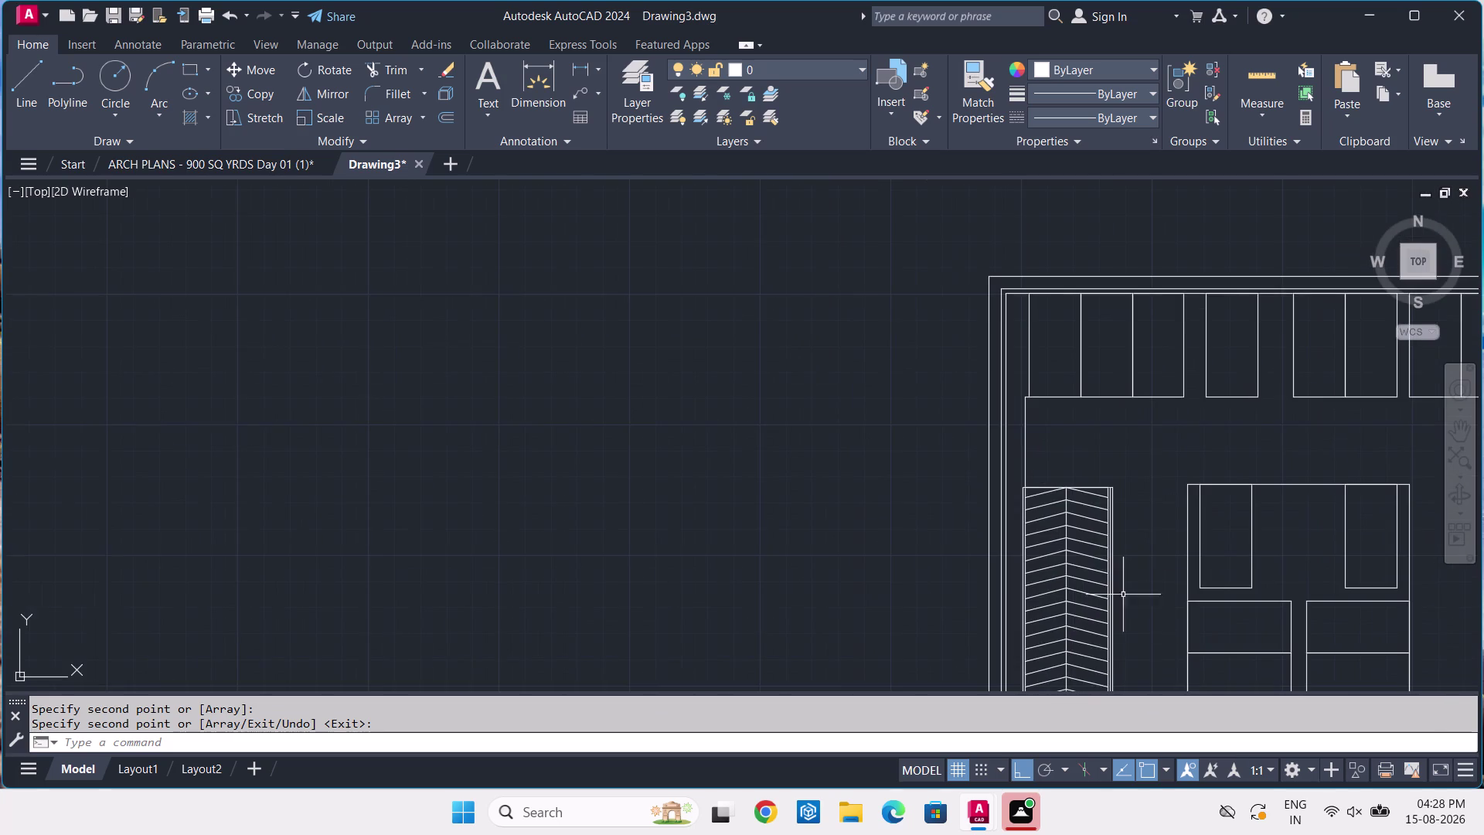
scroll(up, 3)
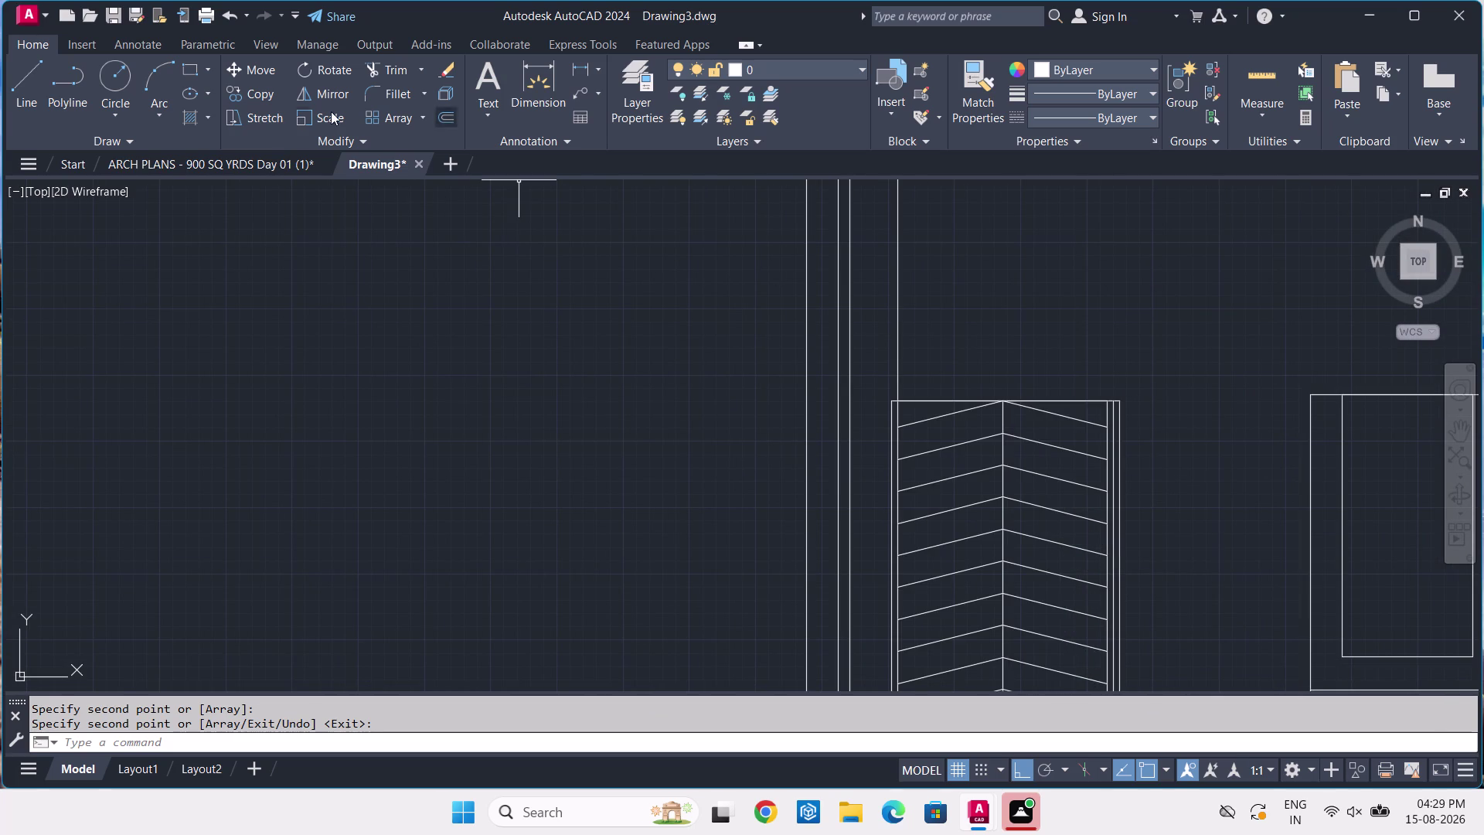
click(232, 164)
scroll(down, 3)
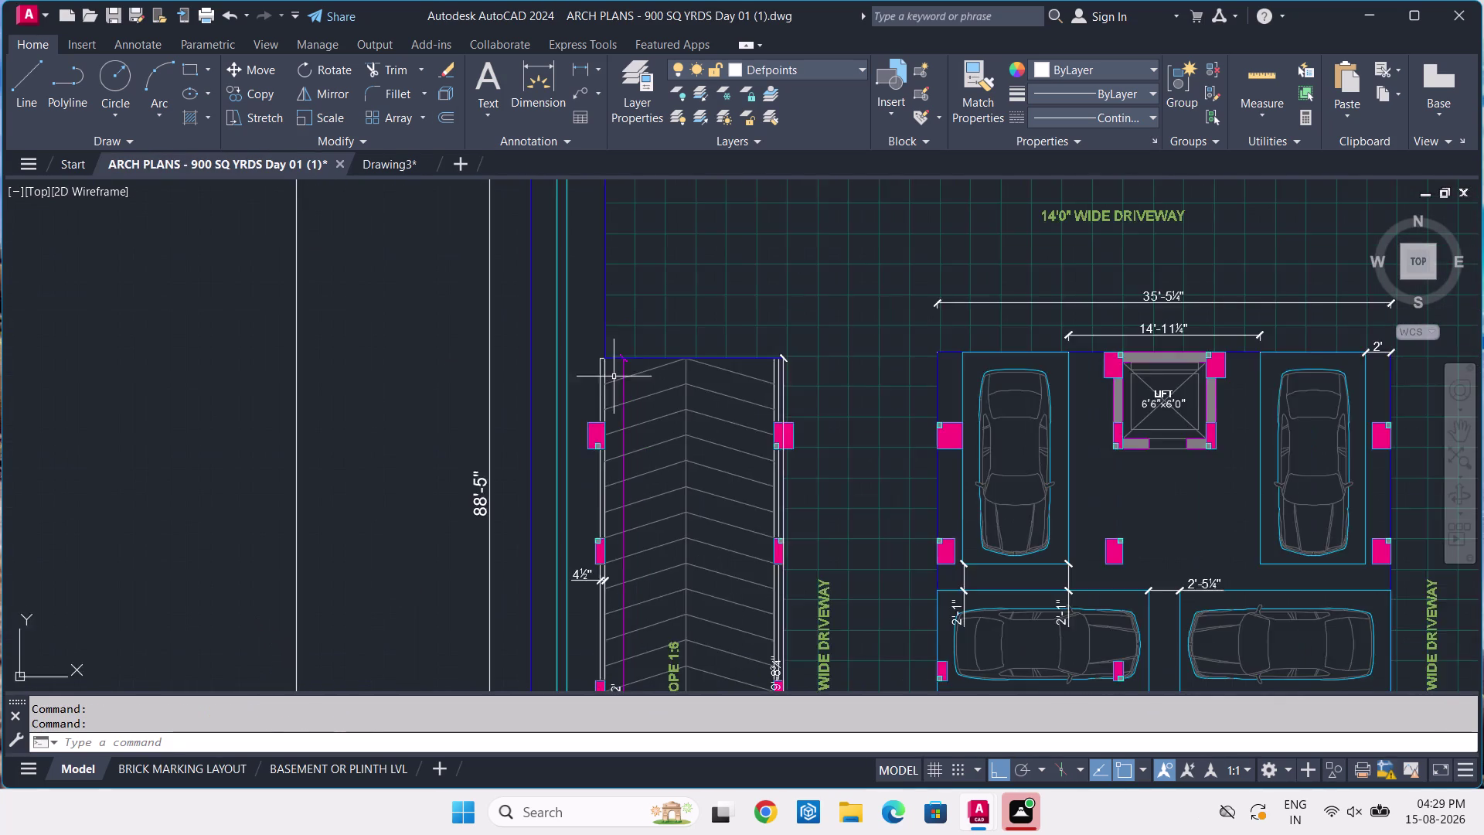
scroll(down, 3)
Dismiss the pop-up window, return to AutoCAD and centre the parking layout.
click(1364, 12)
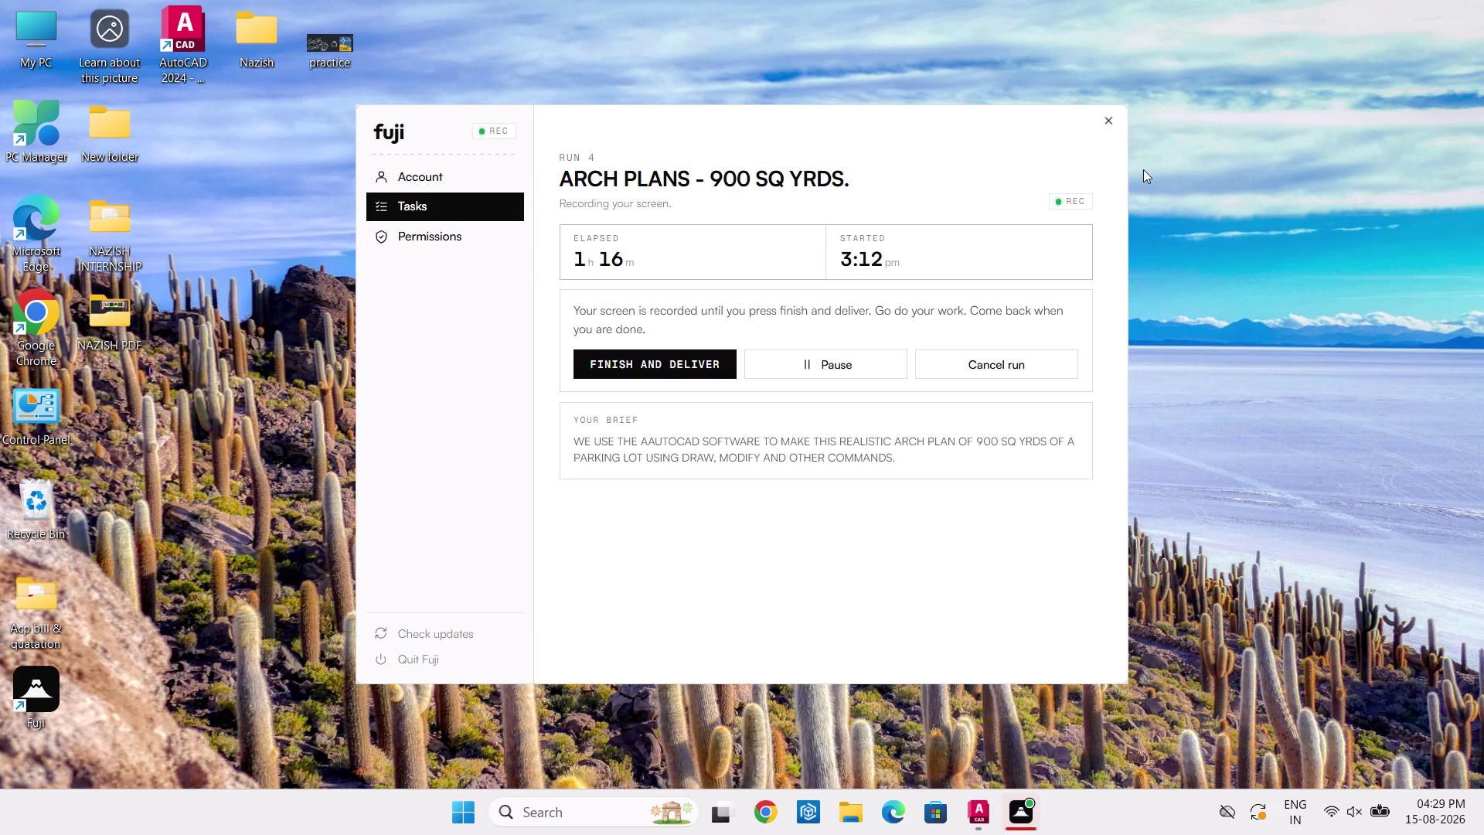
click(977, 796)
click(1053, 726)
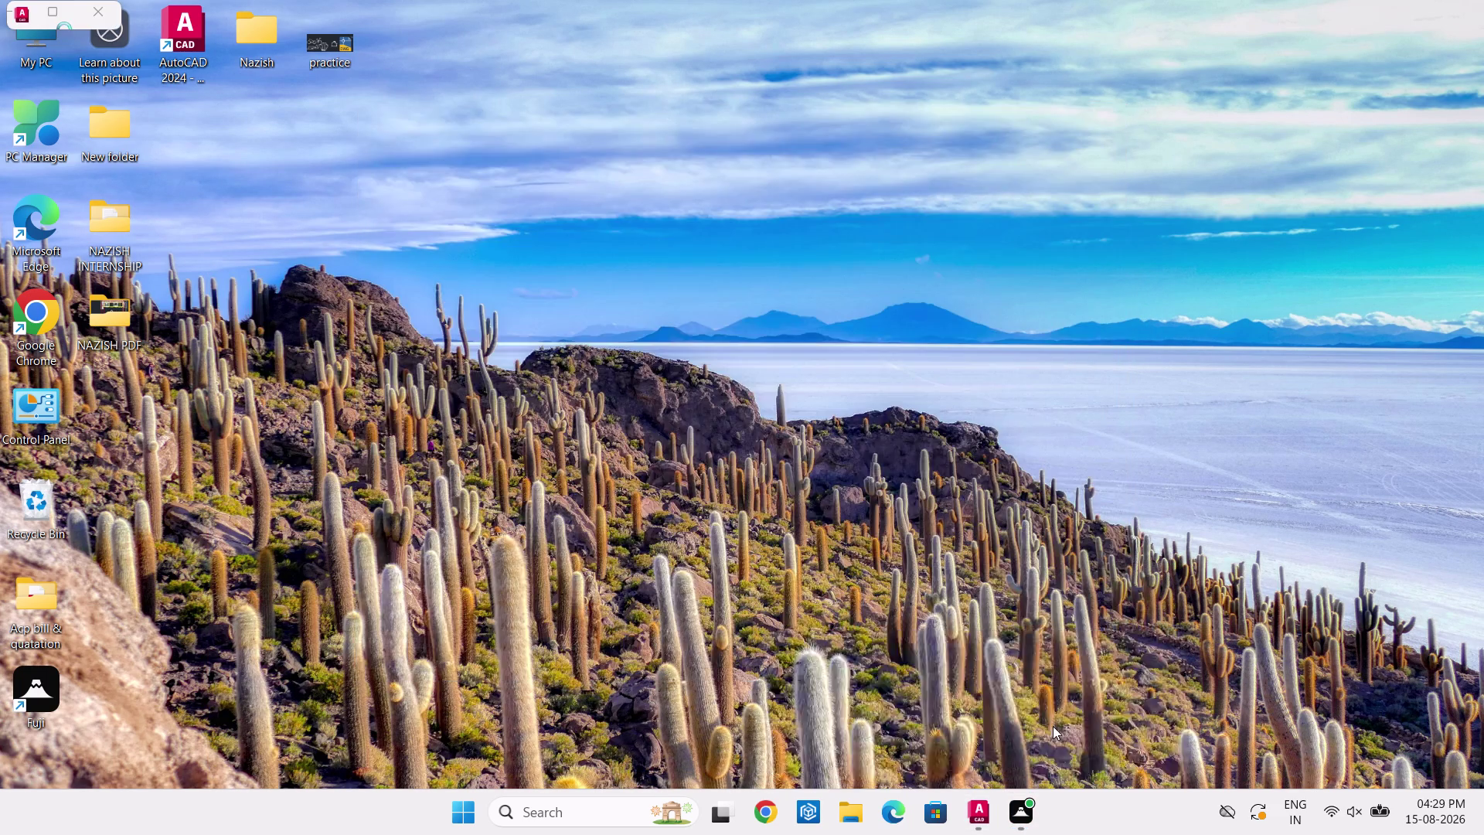
scroll(down, 3)
scroll(down, 3)
middle_drag(1076, 566, 935, 469)
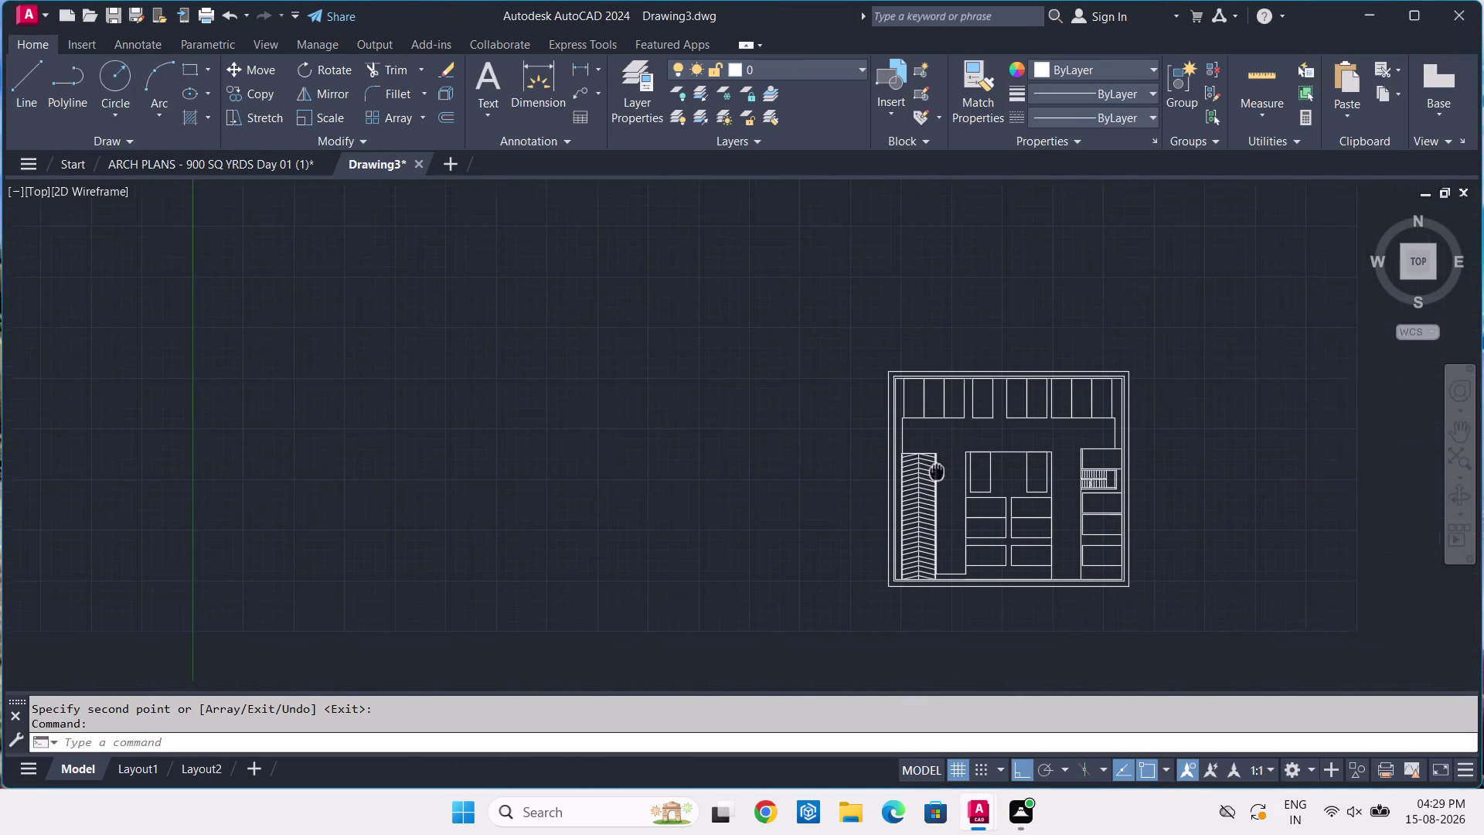
middle_drag(935, 470, 905, 450)
Switch back to ARCH PLANS and pan around the parking plan toward the lift.
click(264, 161)
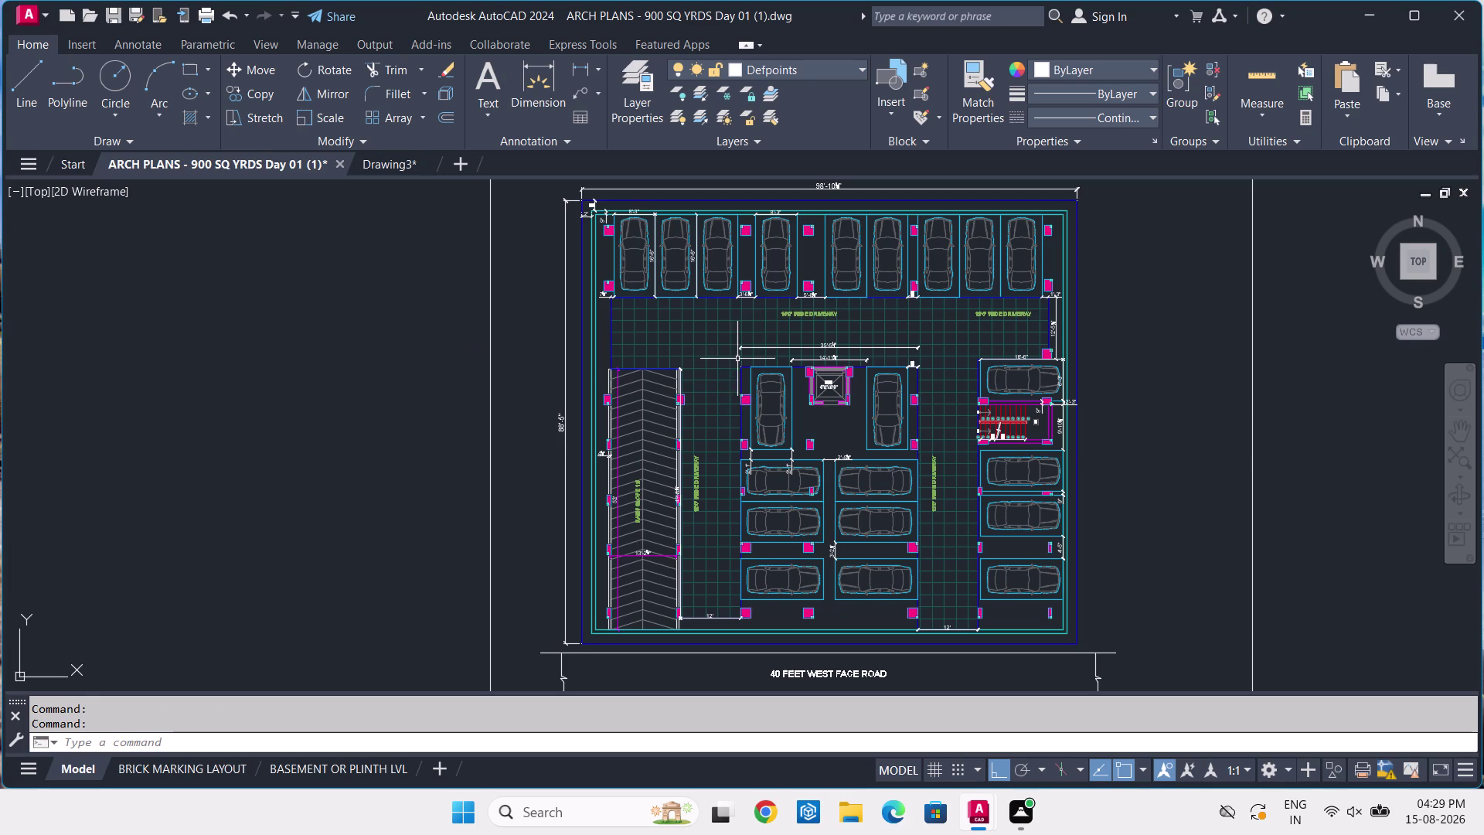
middle_drag(760, 326, 734, 350)
middle_drag(781, 508, 771, 484)
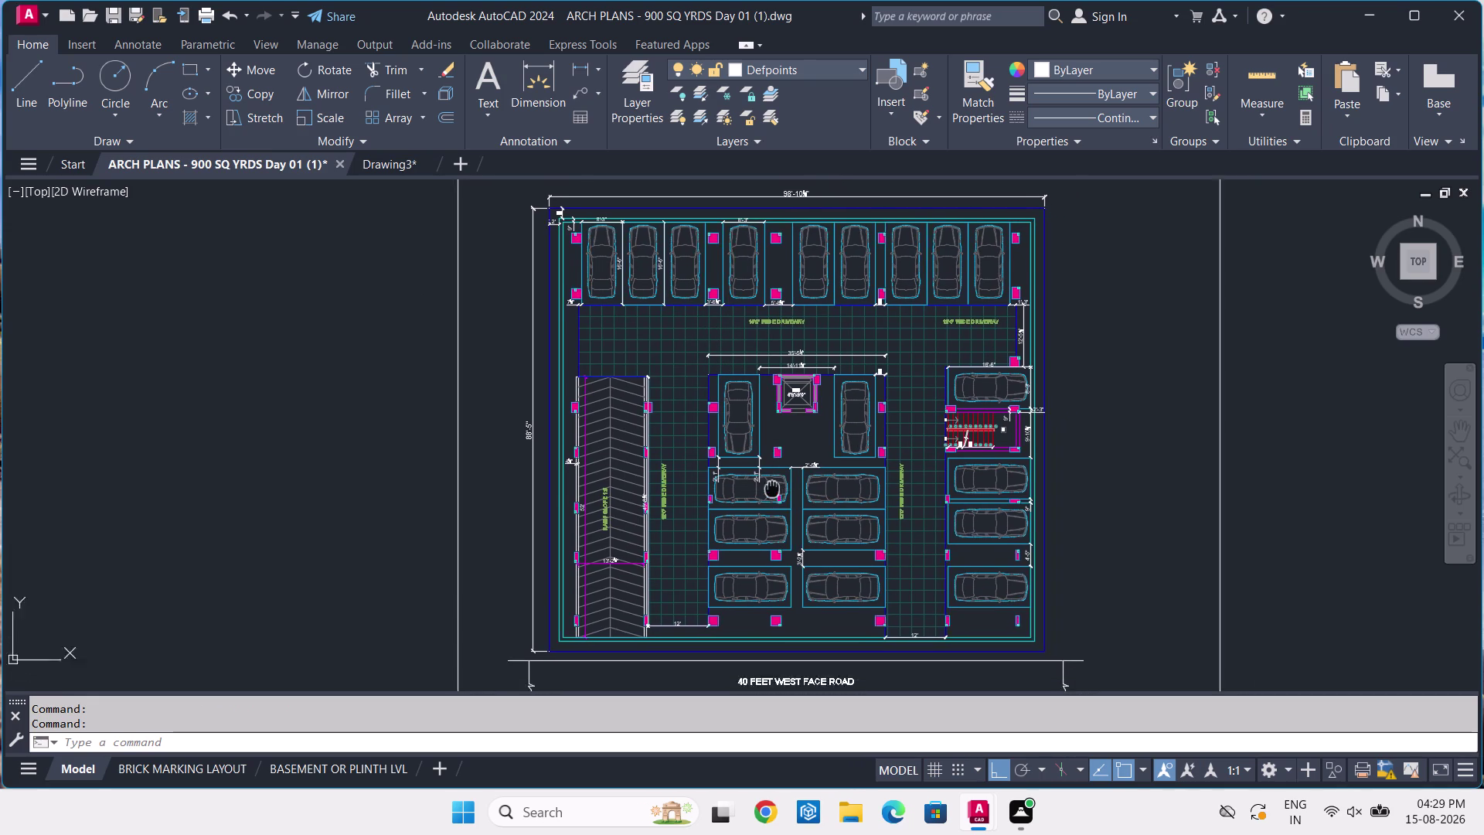
middle_drag(771, 485, 746, 419)
middle_drag(840, 359, 841, 403)
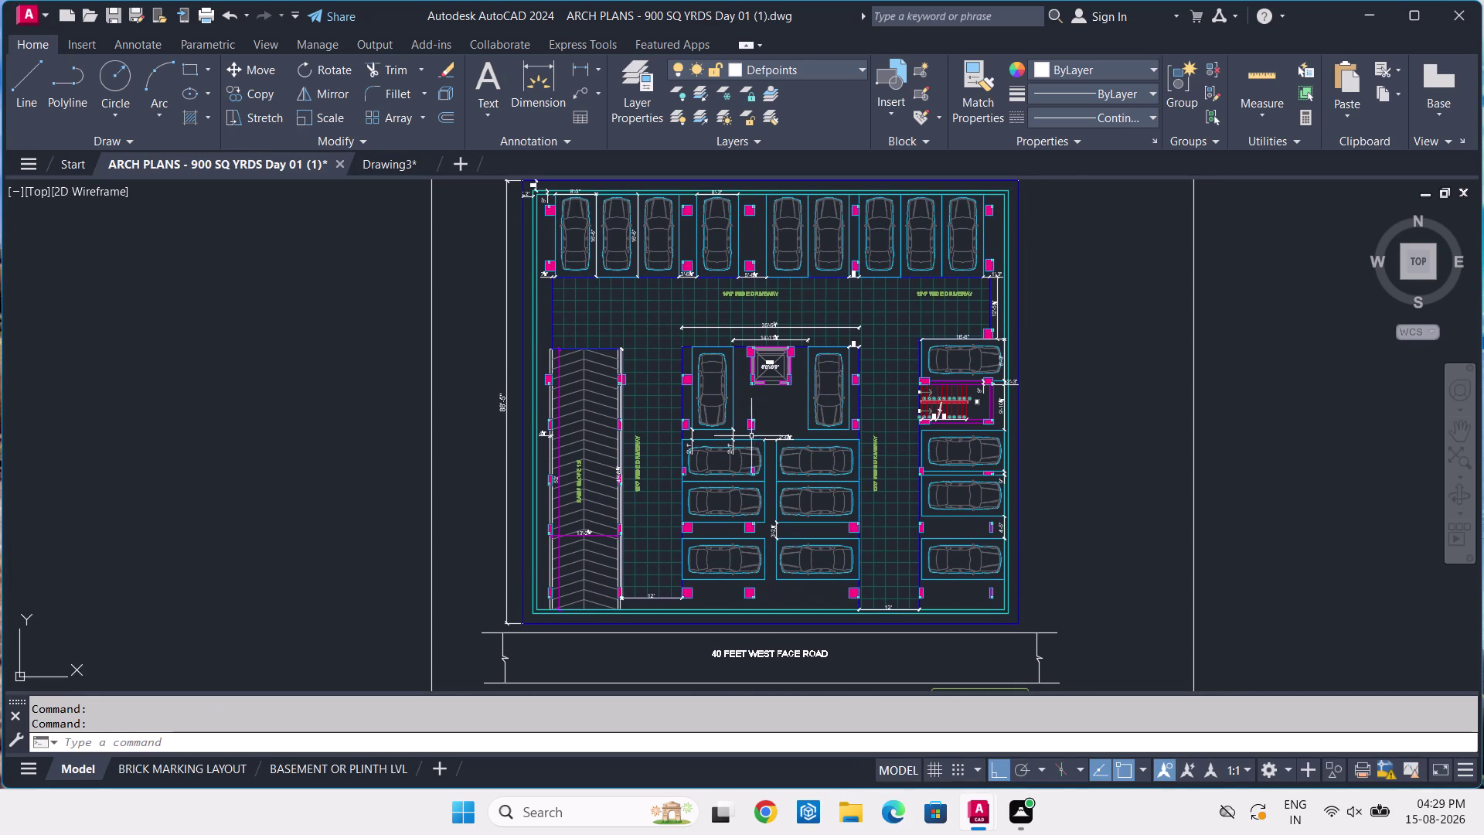
scroll(up, 3)
scroll(up, 3)
middle_drag(749, 429, 694, 506)
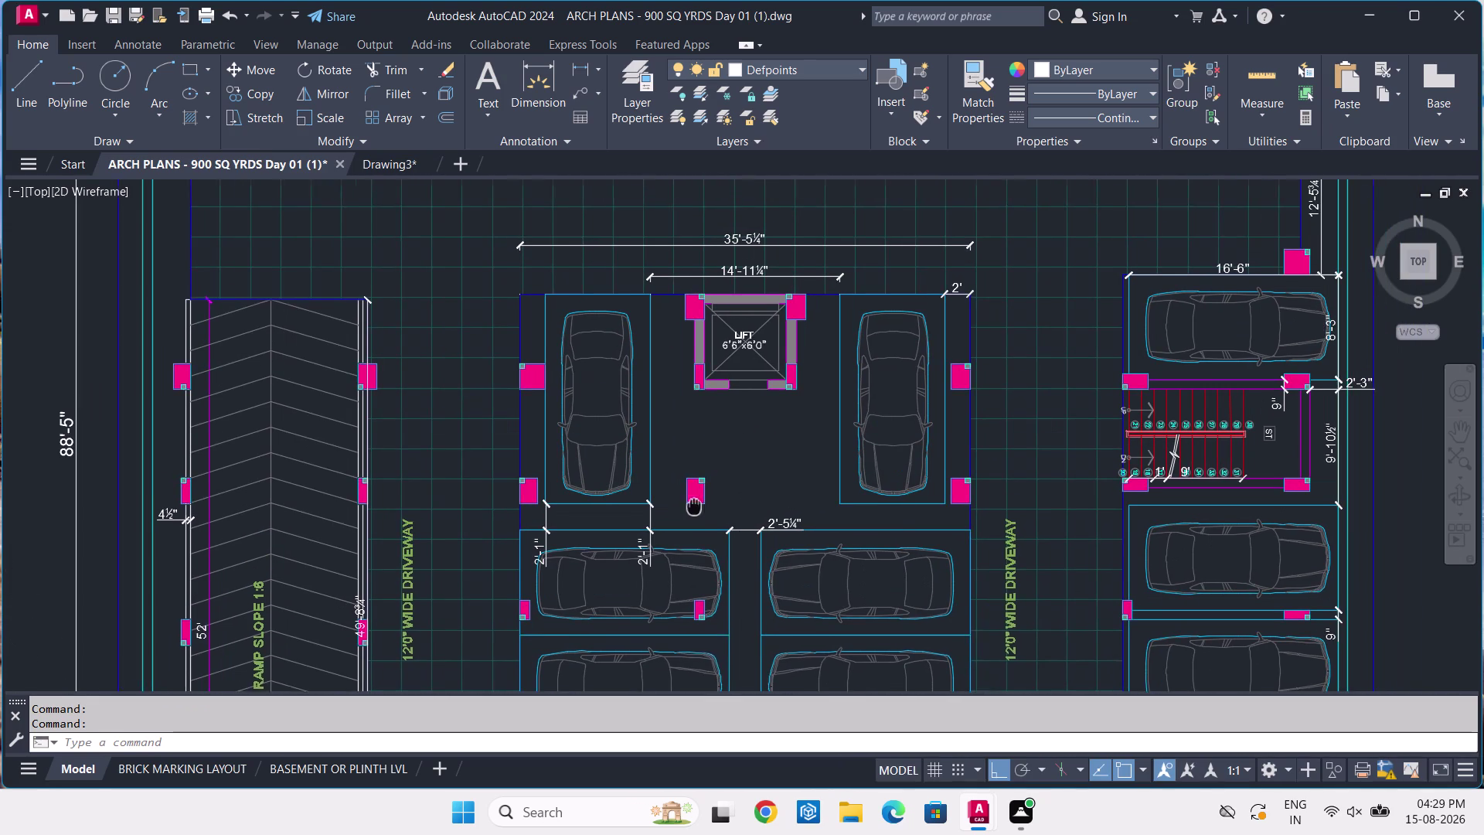
middle_drag(695, 506, 692, 509)
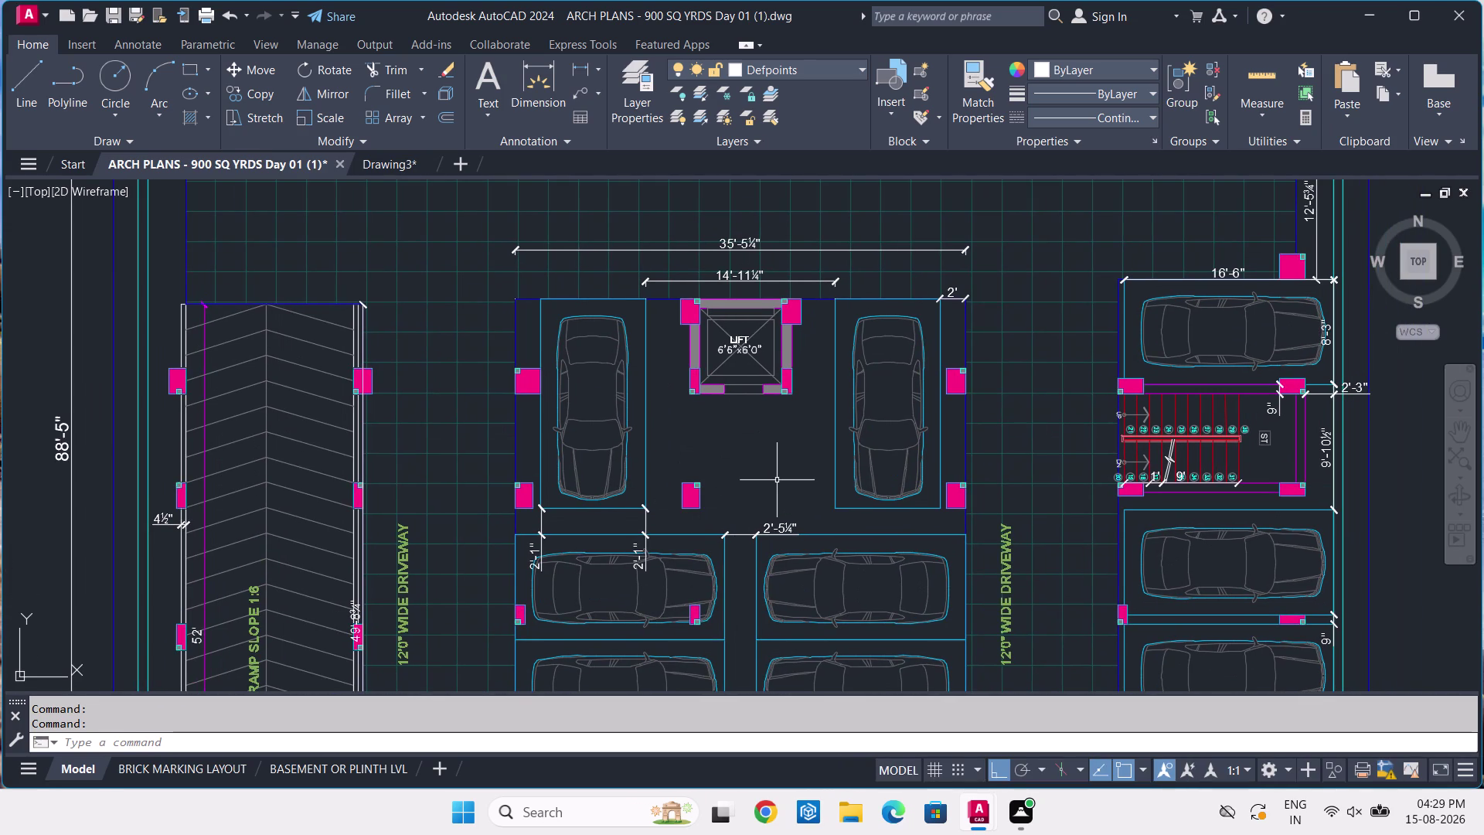
Zoom in on the lift, check the ramp columns, and start a new dimension.
scroll(up, 3)
scroll(up, 3)
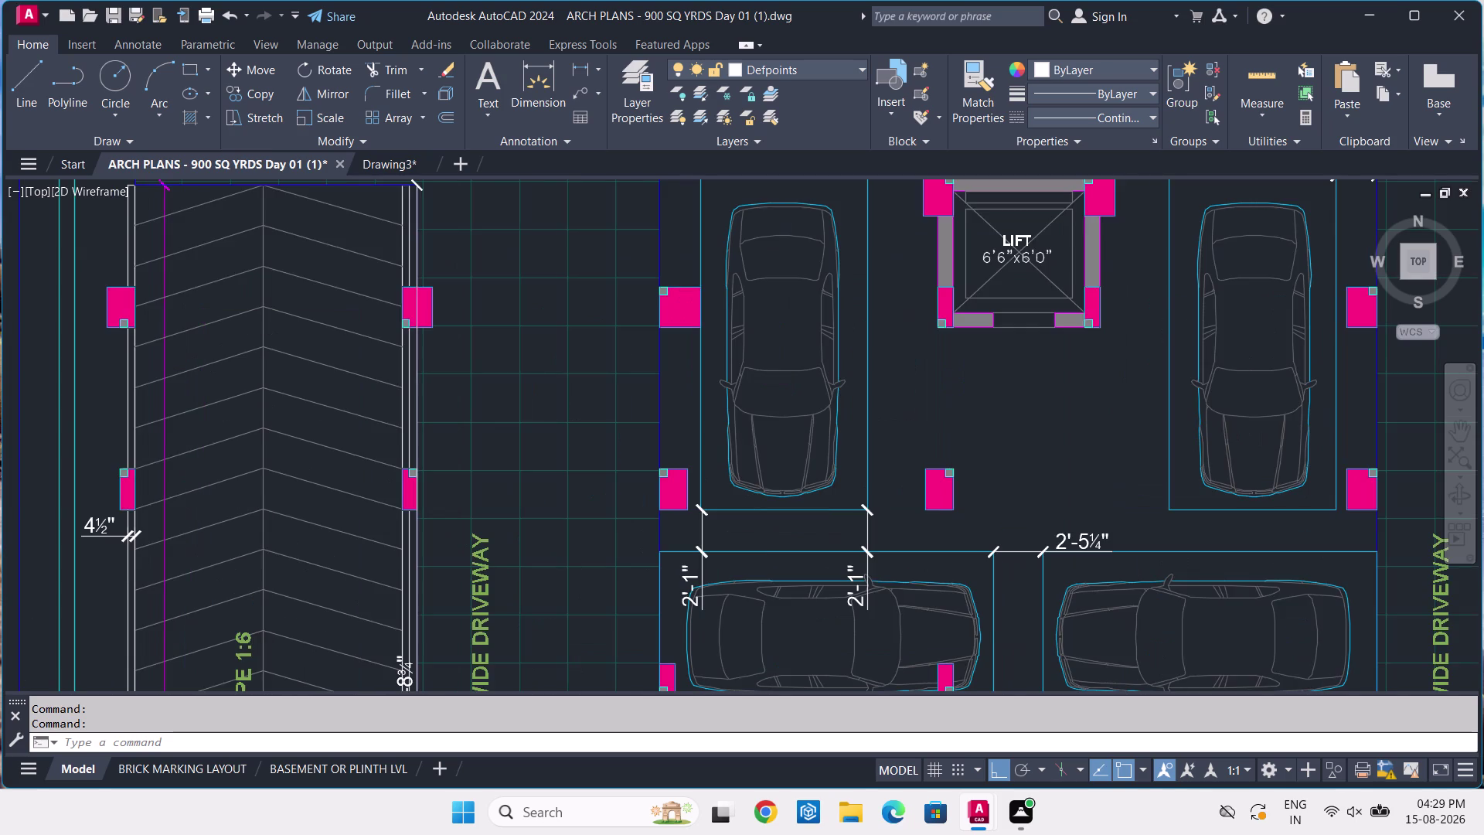
middle_drag(267, 506, 474, 547)
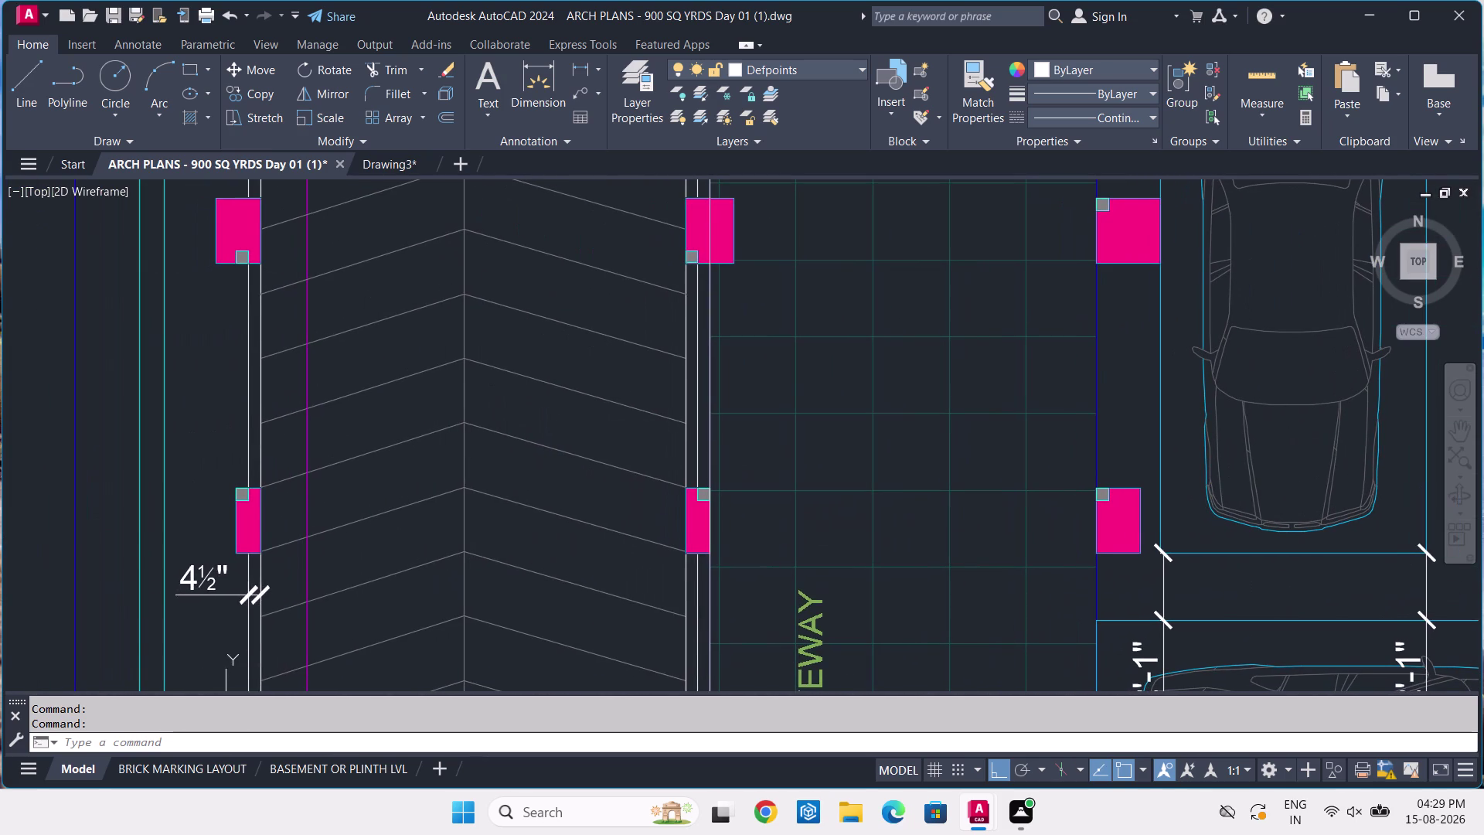
scroll(down, 3)
scroll(down, 3)
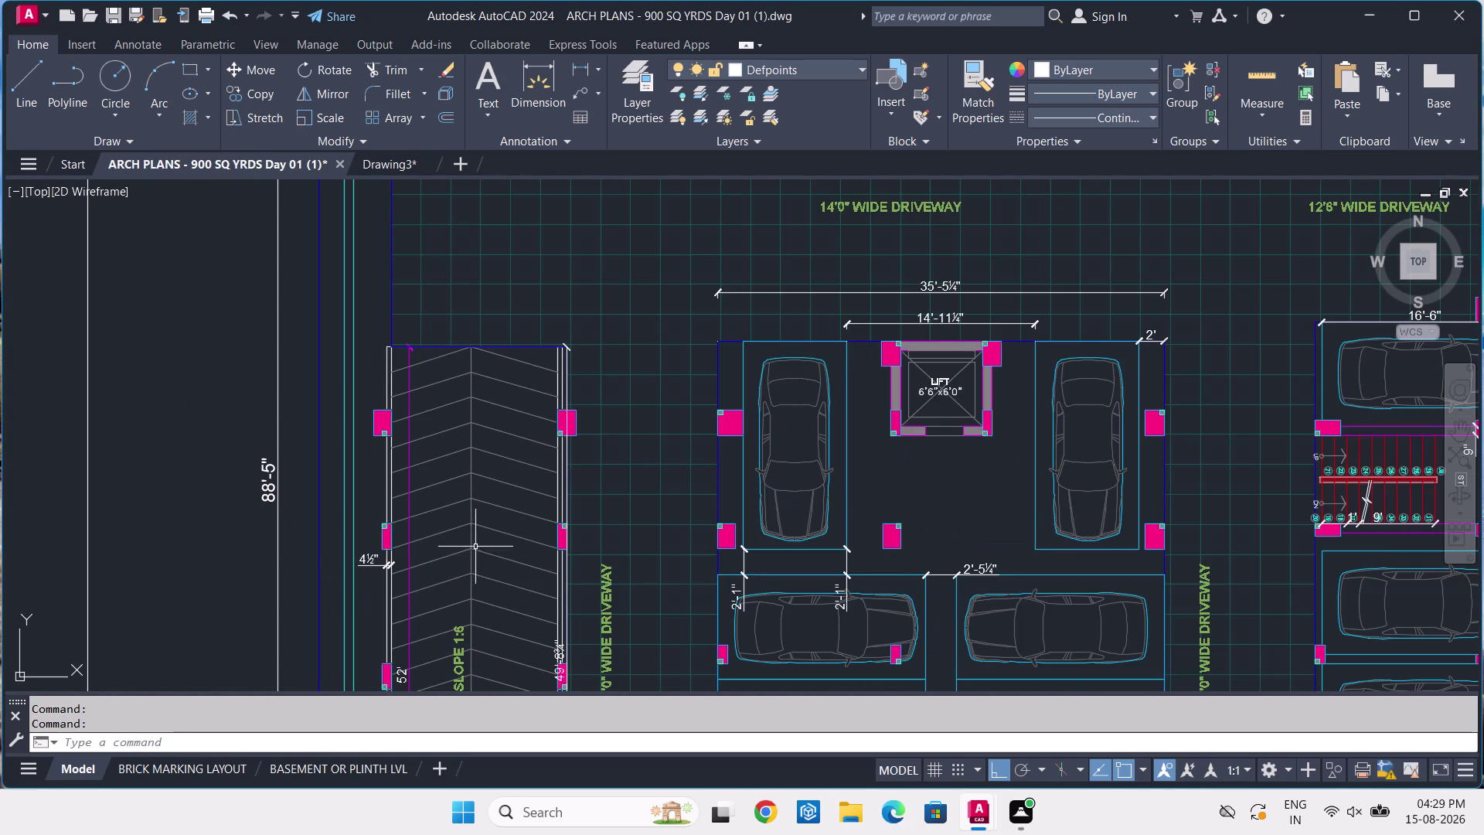
middle_drag(684, 435, 431, 486)
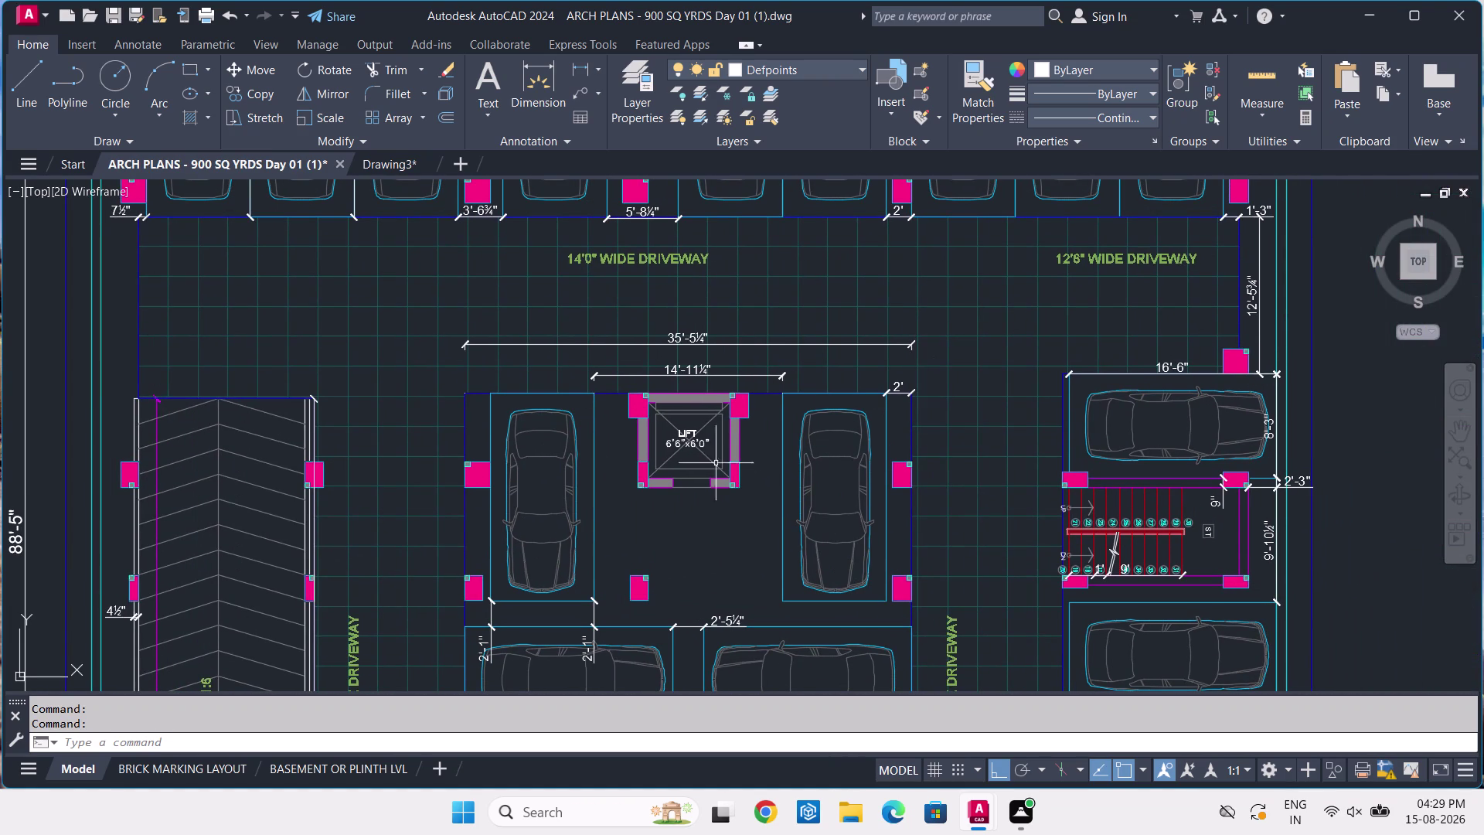
scroll(up, 3)
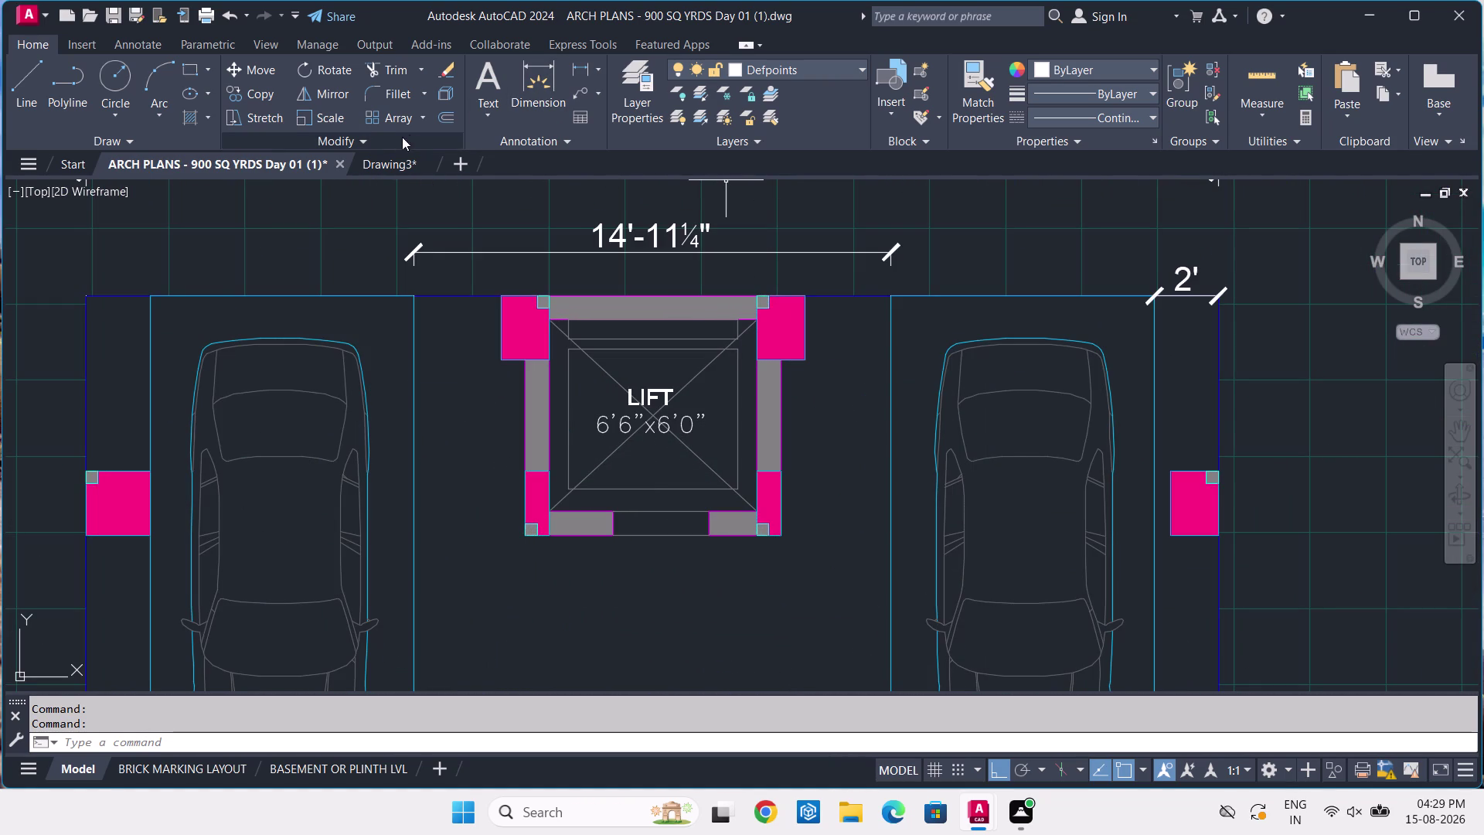
click(530, 74)
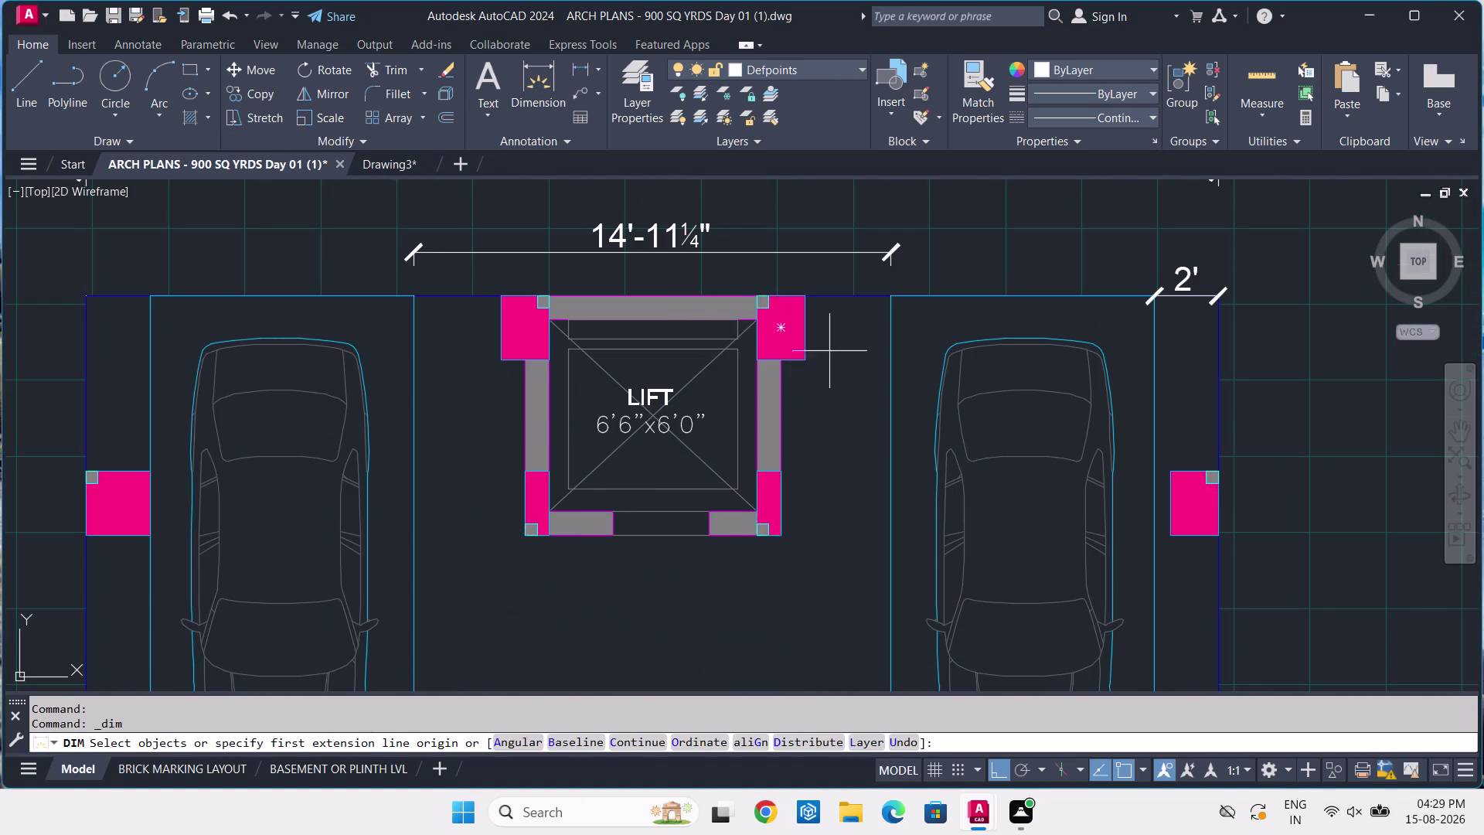
Dimension the 3'-6" gap between the left bay edge and the lift's left corner.
click(416, 298)
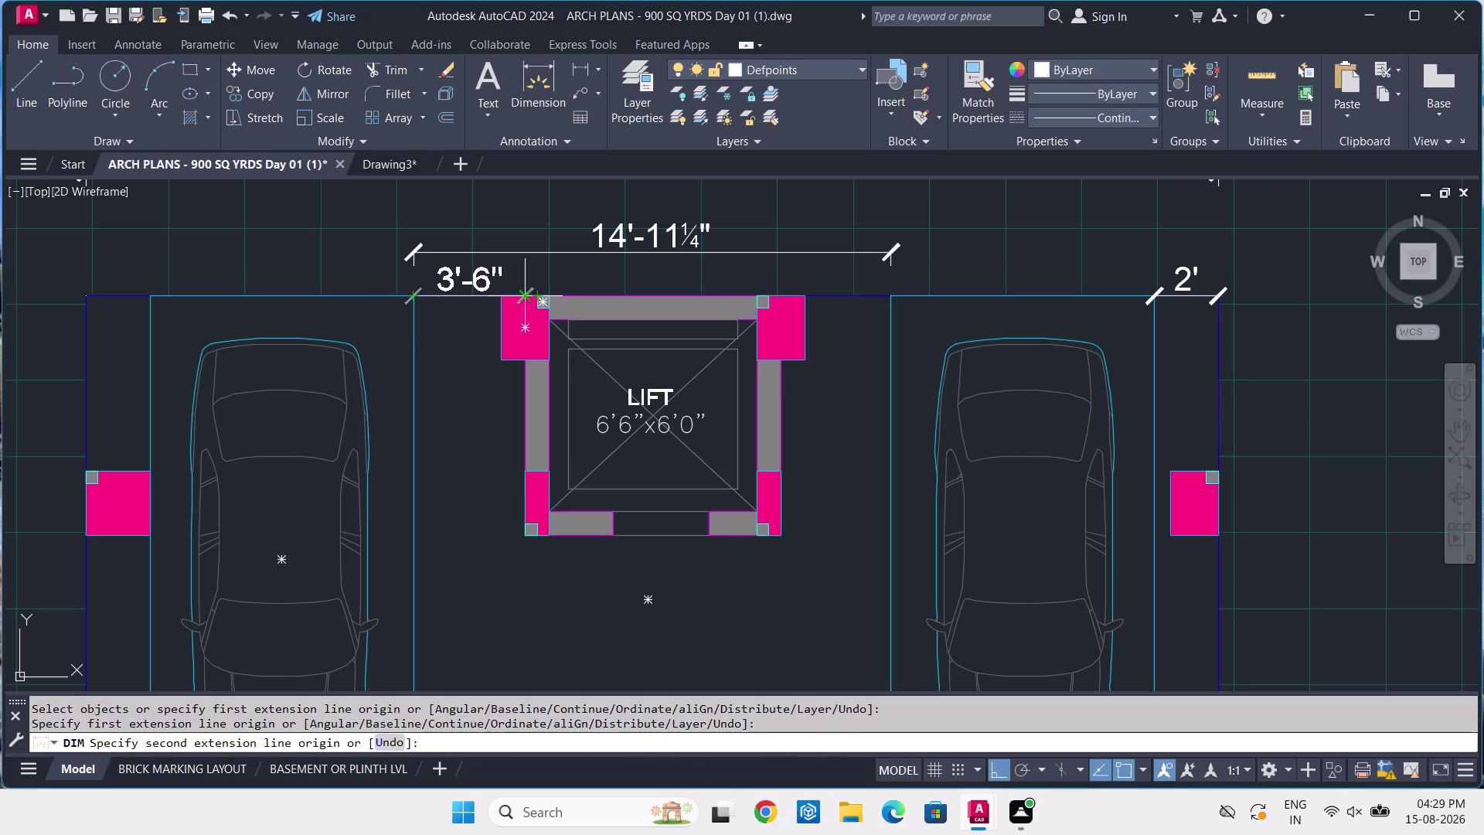
click(527, 292)
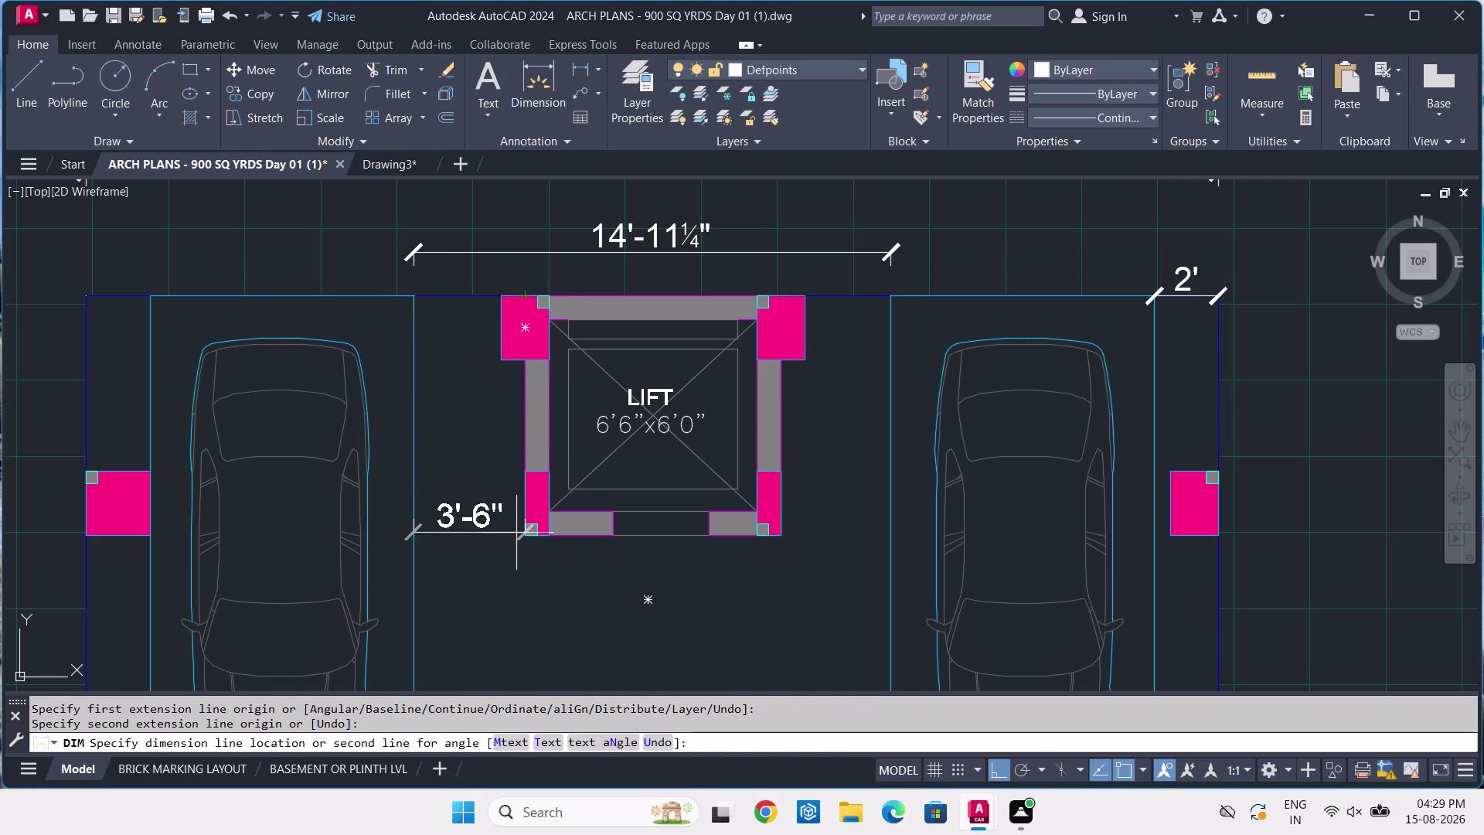
click(521, 537)
key(space)
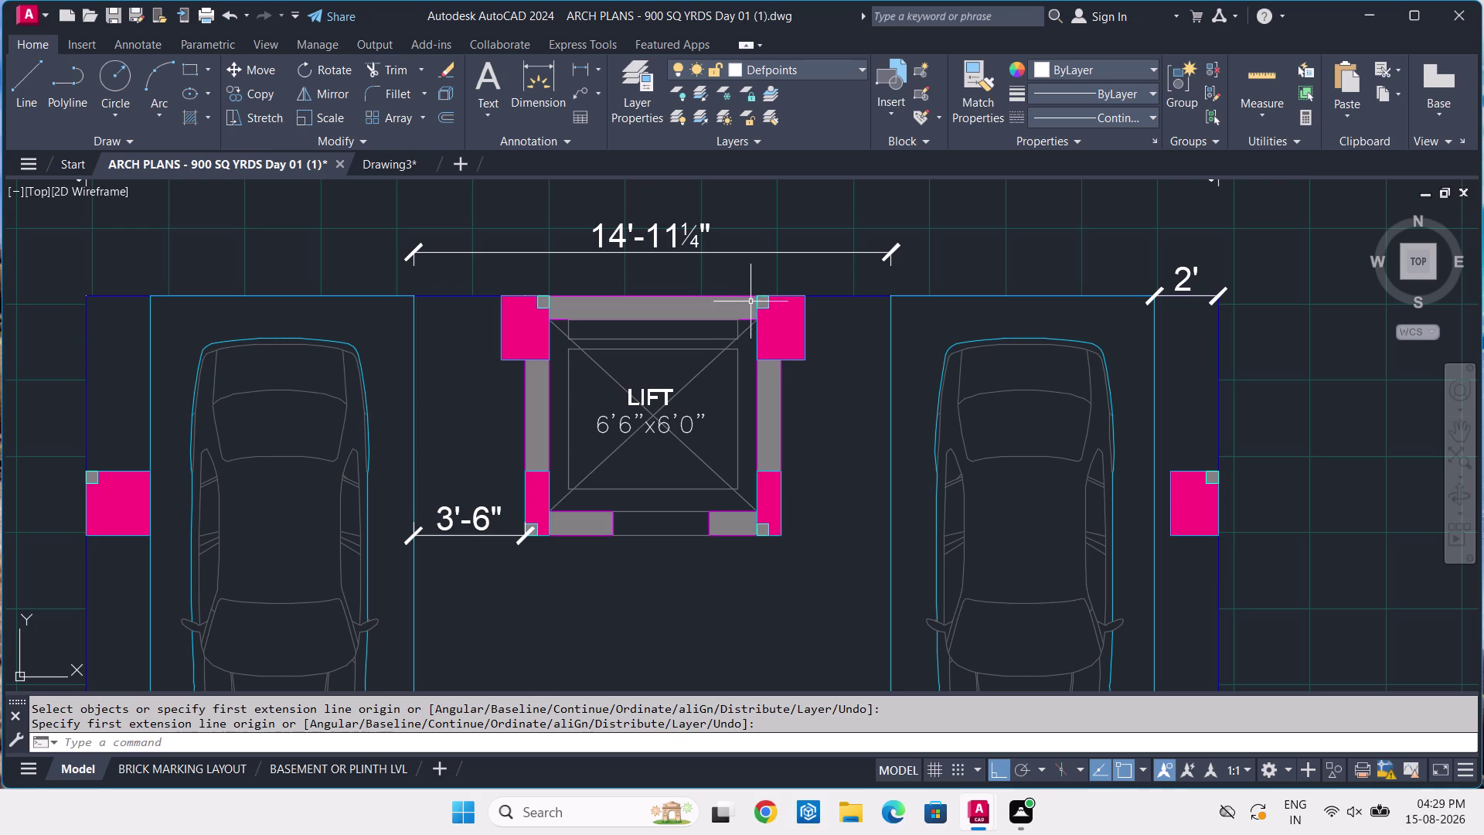
Add the matching 3'-6" dimension between the lift's right corner and the right bay.
key(space)
click(888, 298)
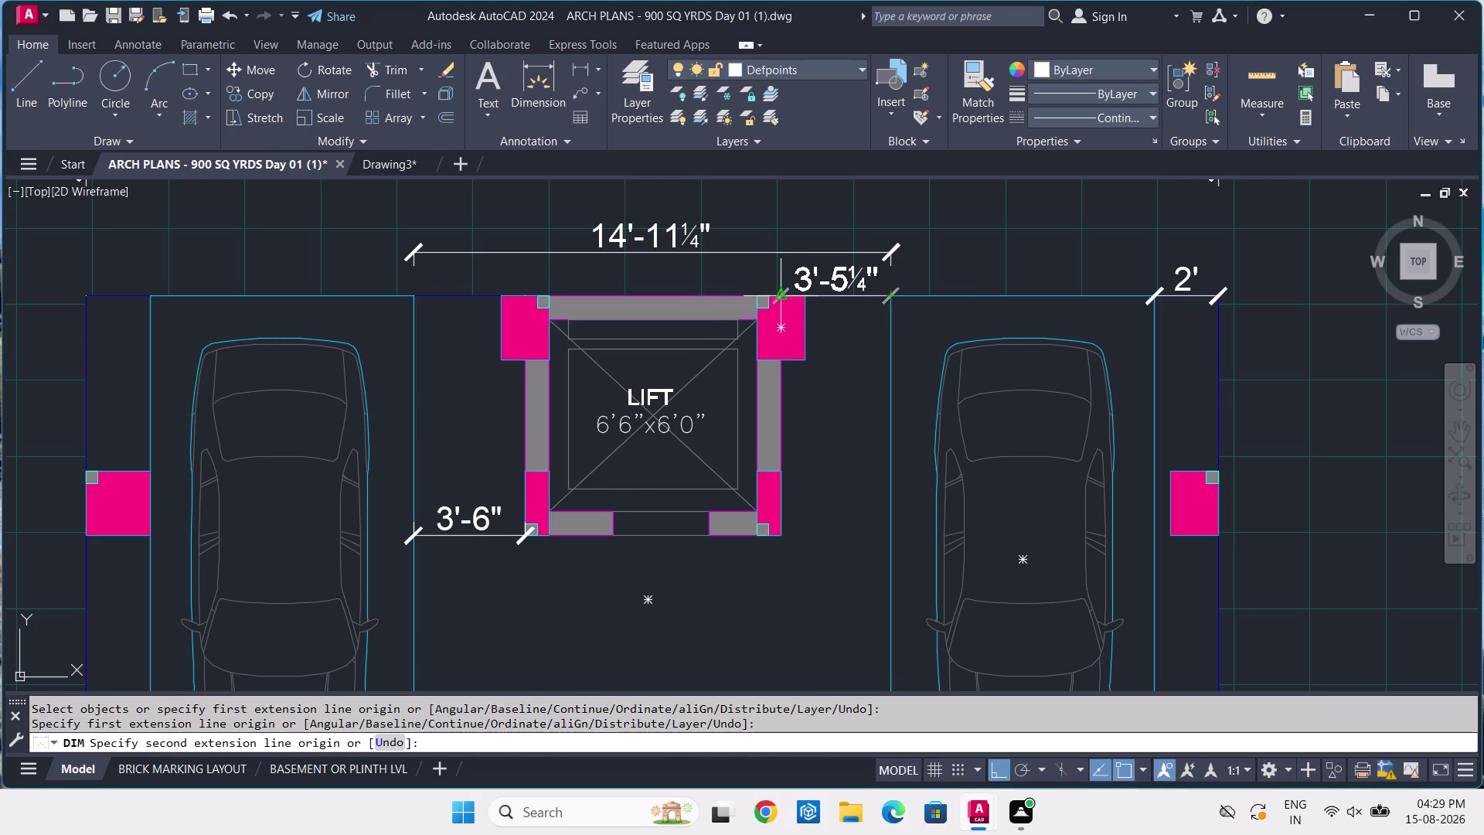
scroll(up, 3)
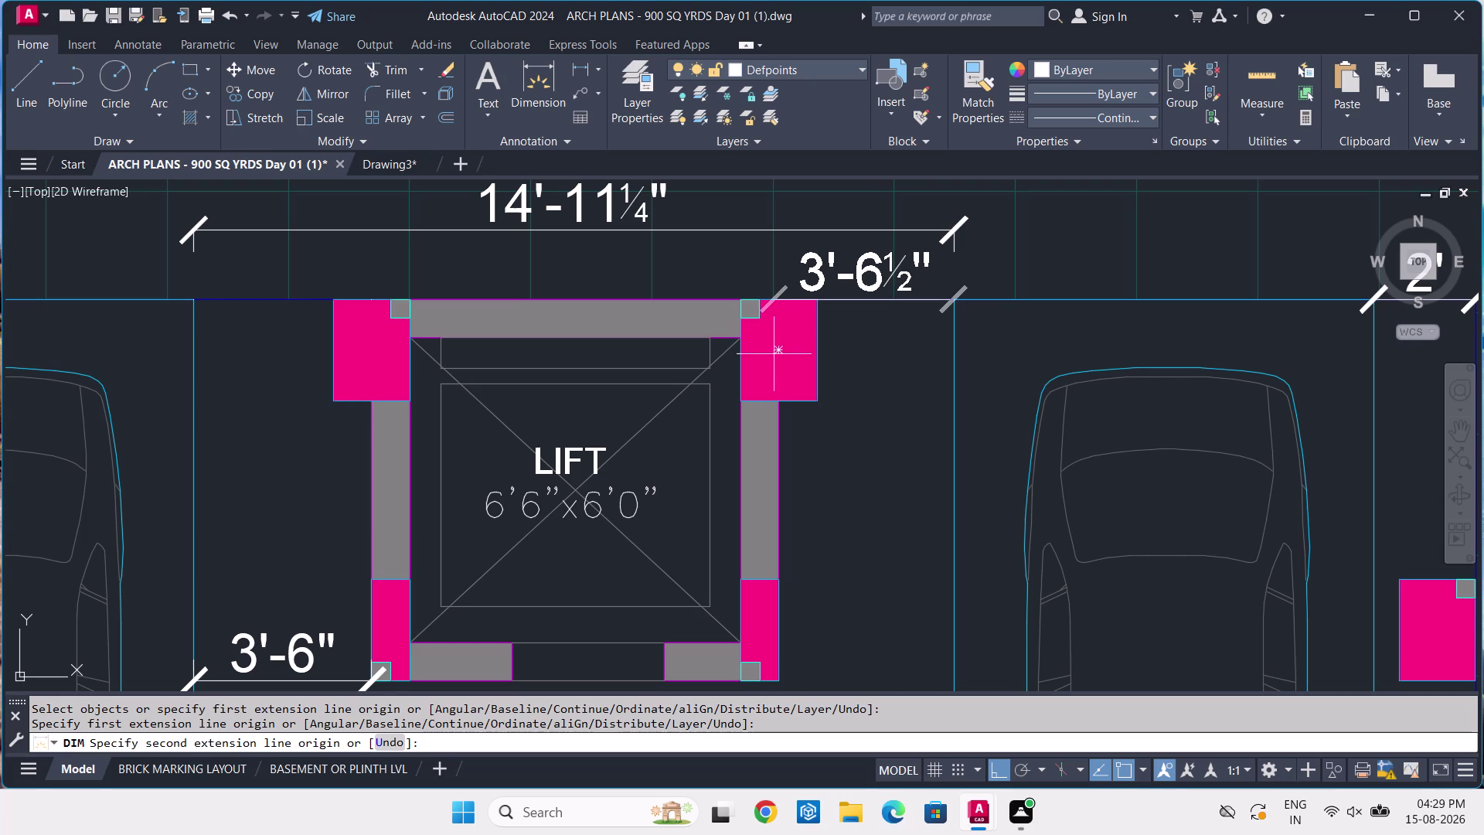
click(776, 295)
scroll(down, 3)
scroll(up, 3)
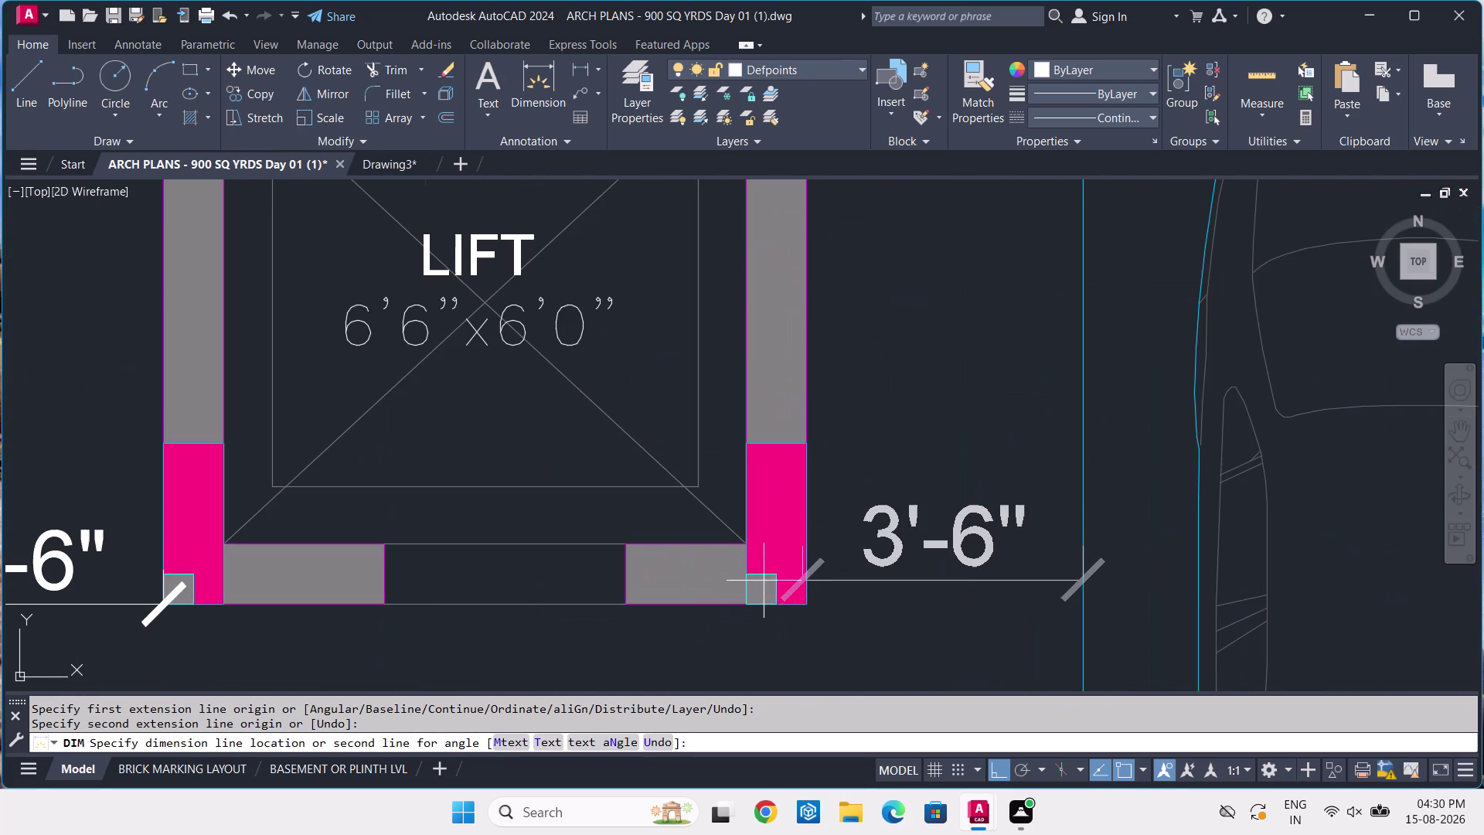
click(806, 602)
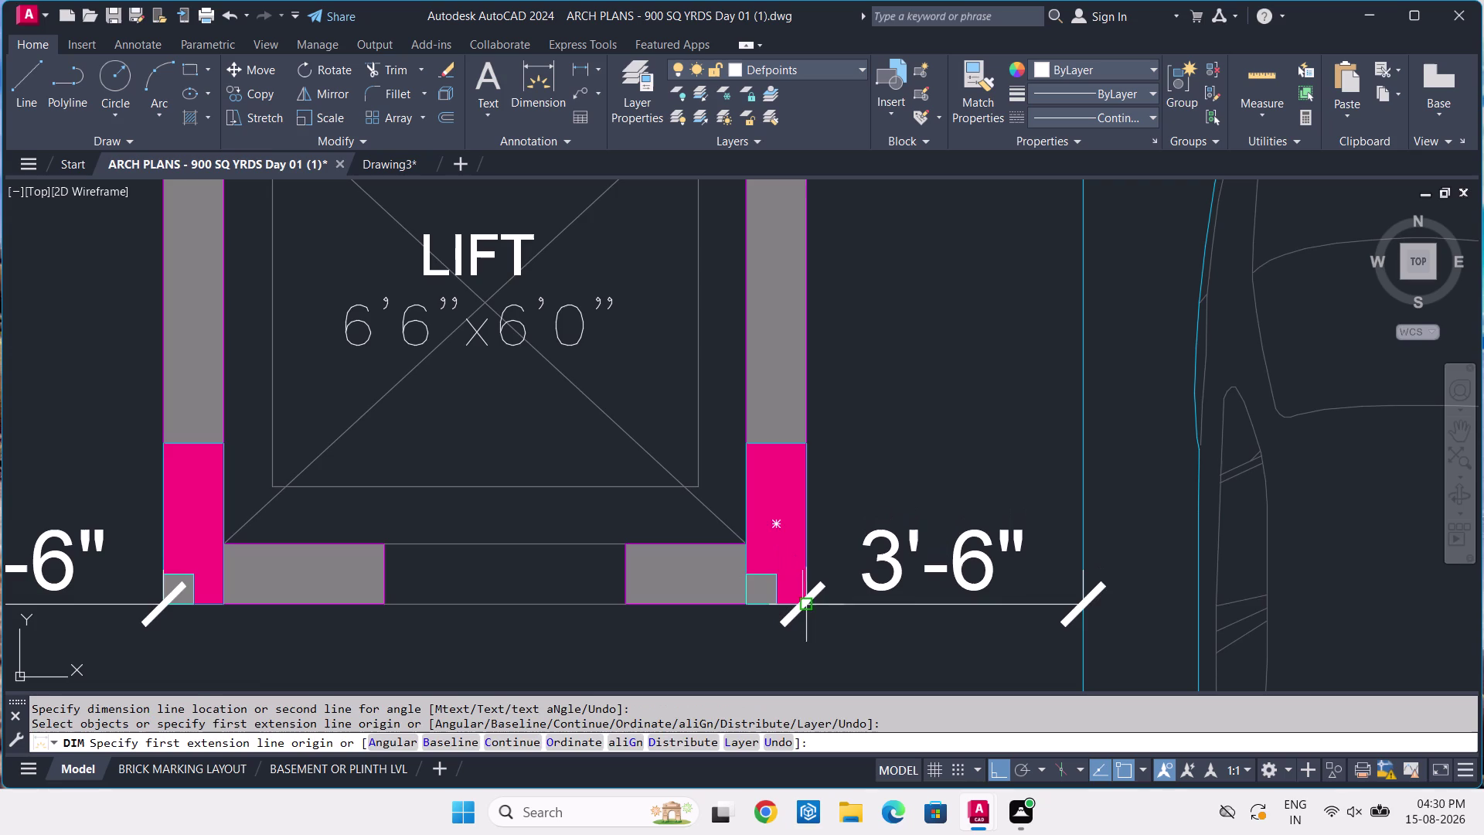
key(space)
scroll(down, 3)
middle_drag(889, 406, 877, 525)
scroll(up, 3)
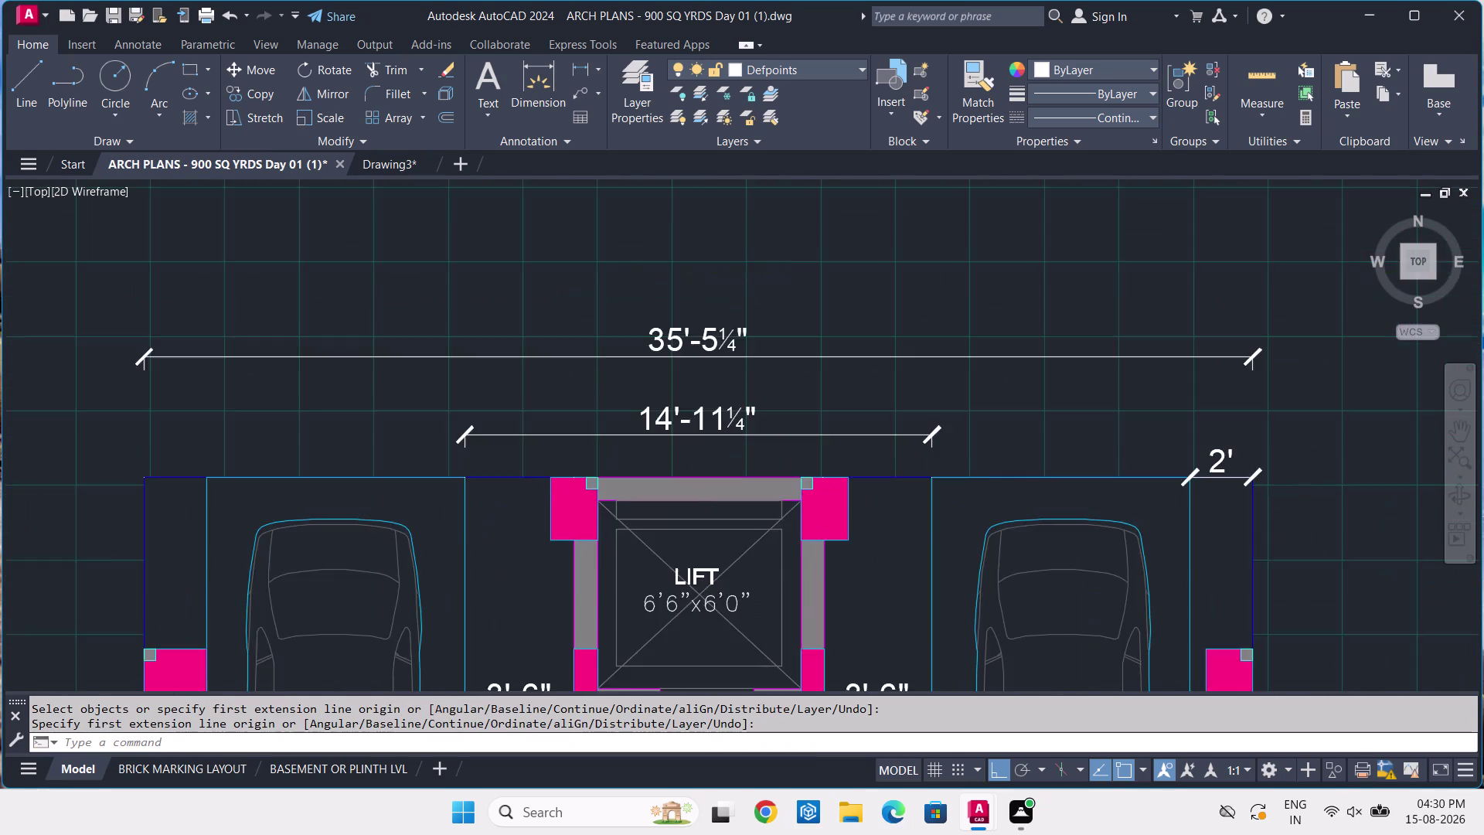
Dimension the lift box's top width as 8' between the column corners.
key(space)
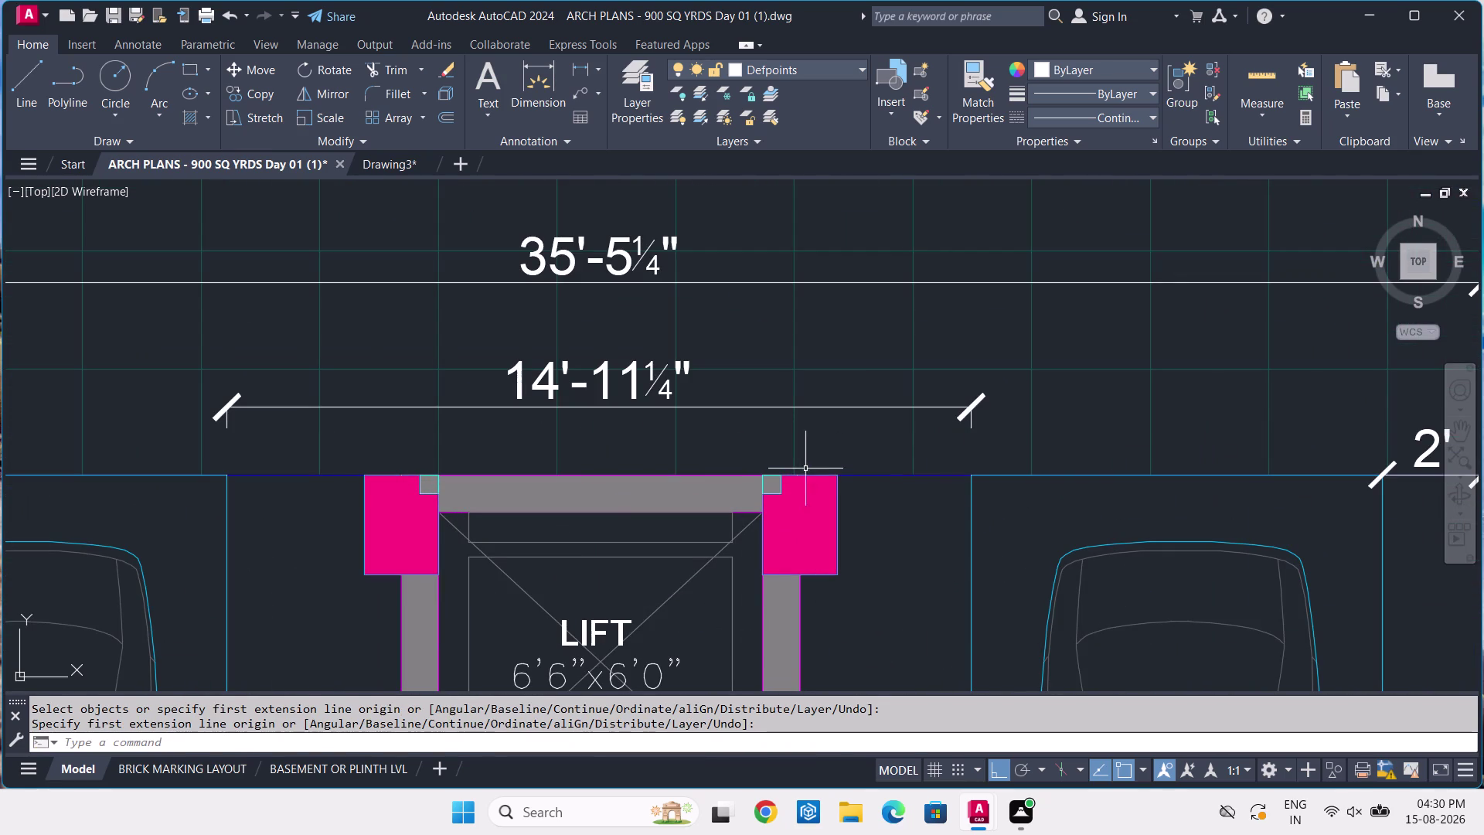
click(801, 478)
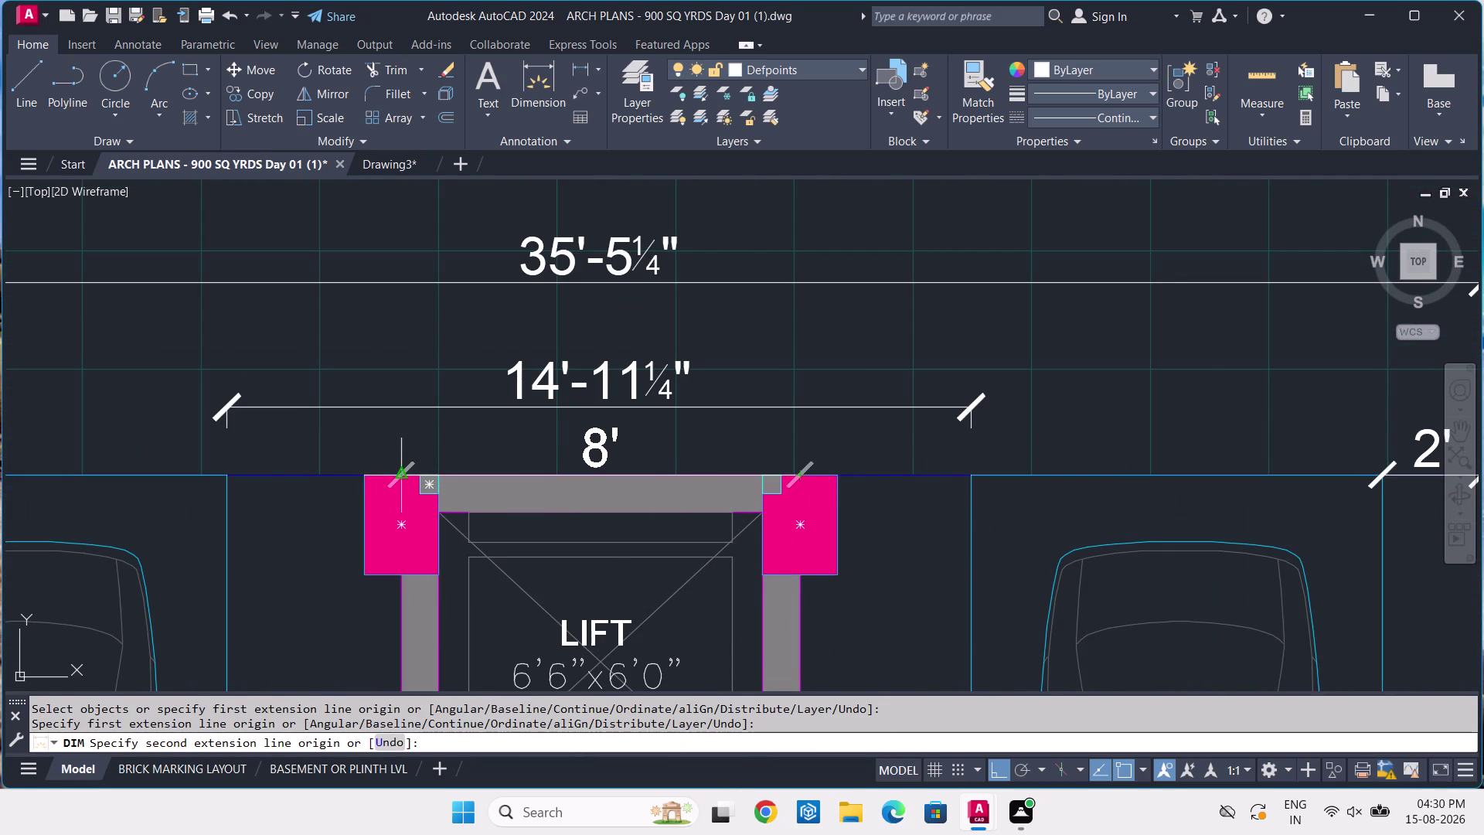
scroll(up, 3)
scroll(down, 3)
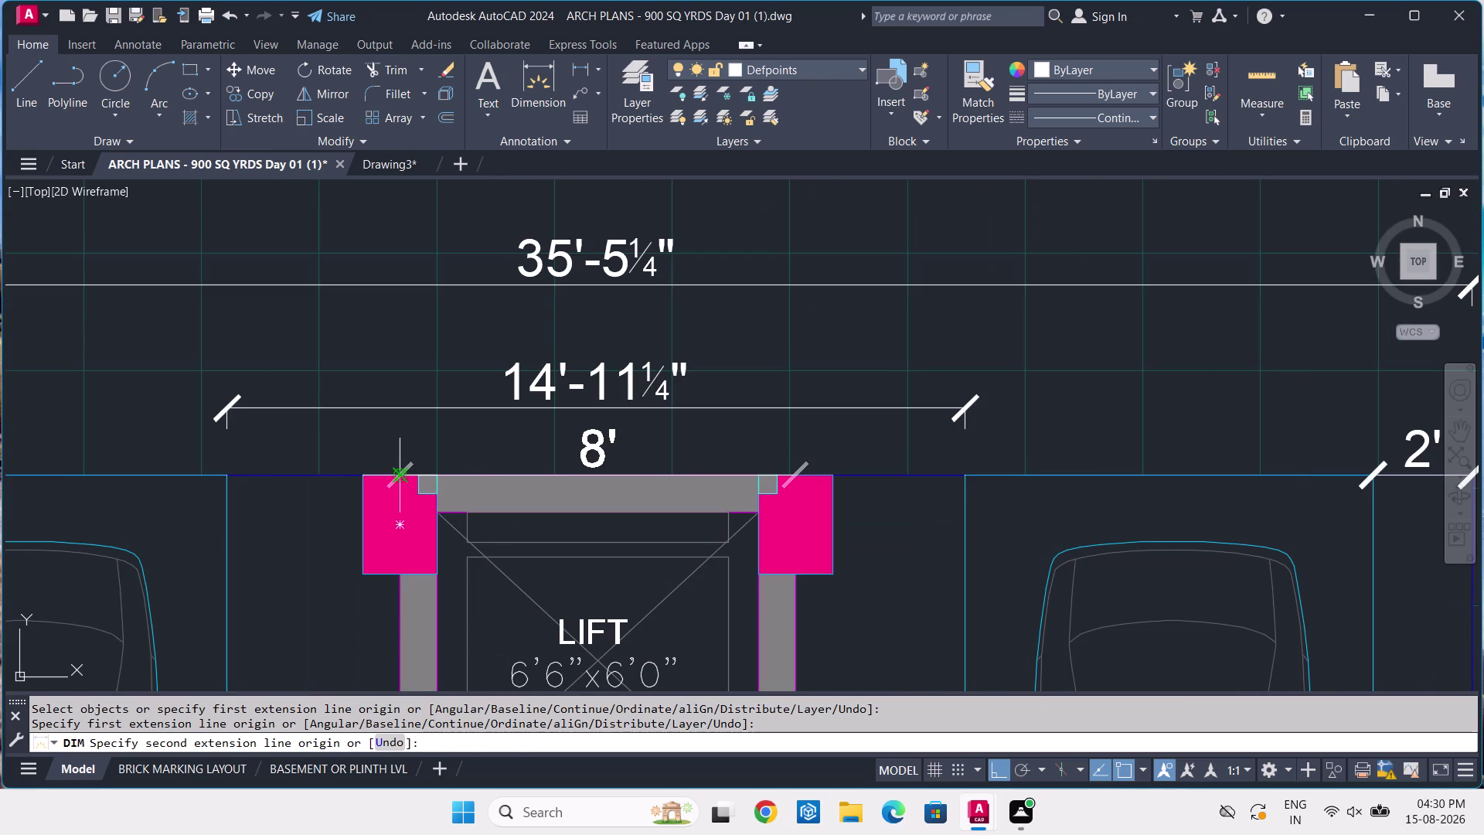
click(399, 476)
click(436, 453)
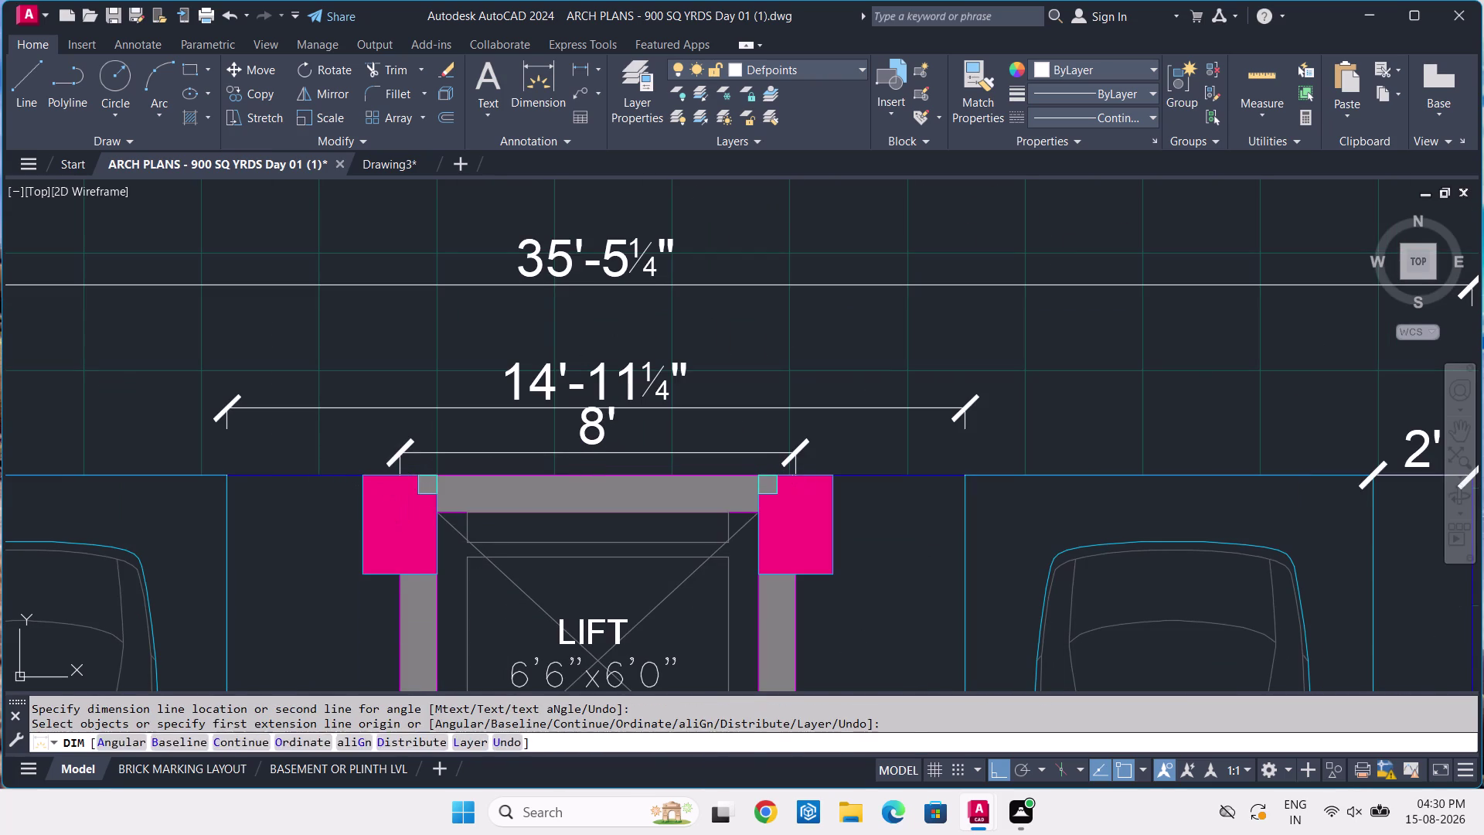
scroll(down, 3)
scroll(down, 3)
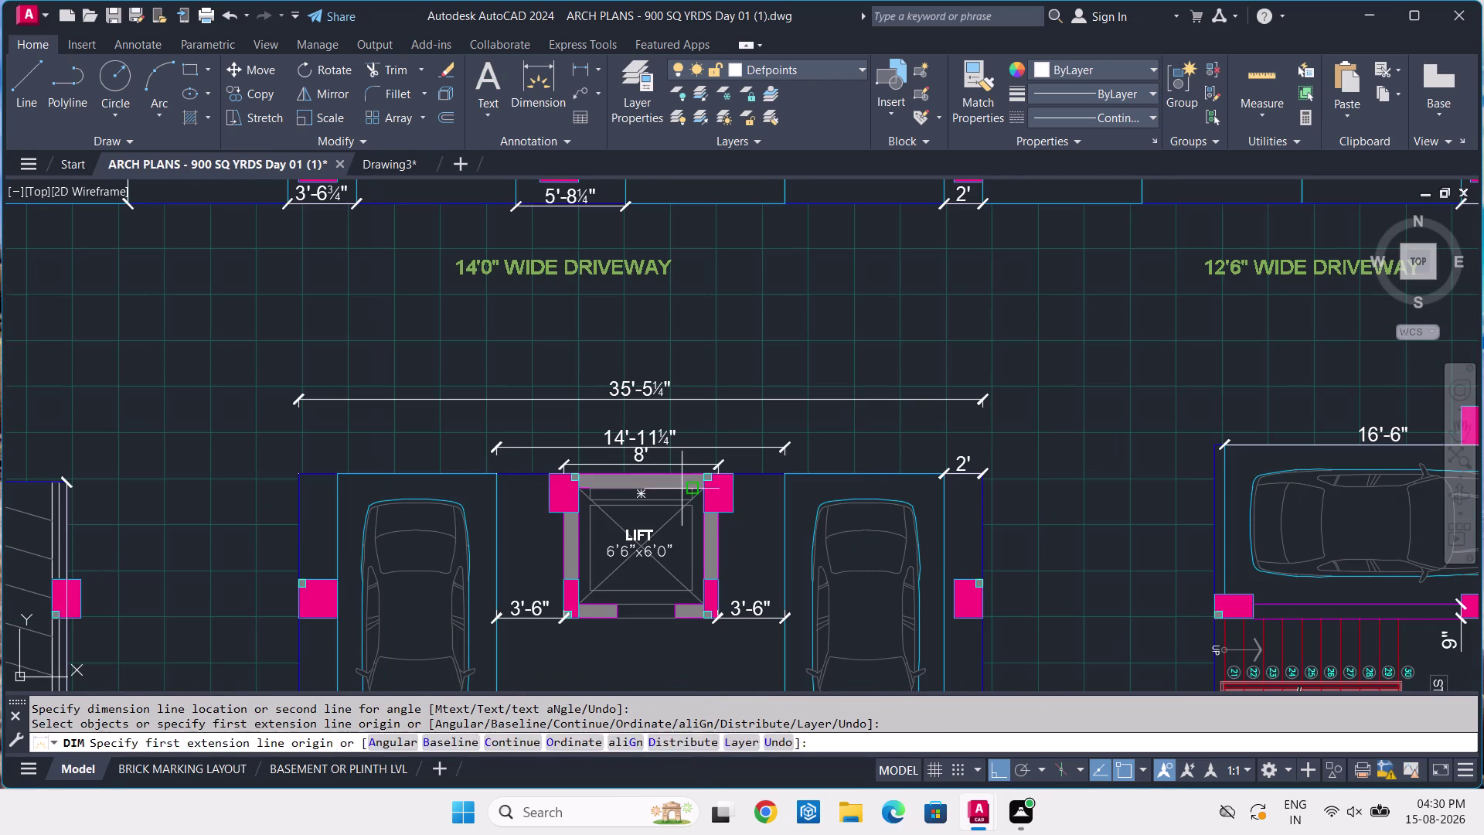
key(space)
scroll(up, 3)
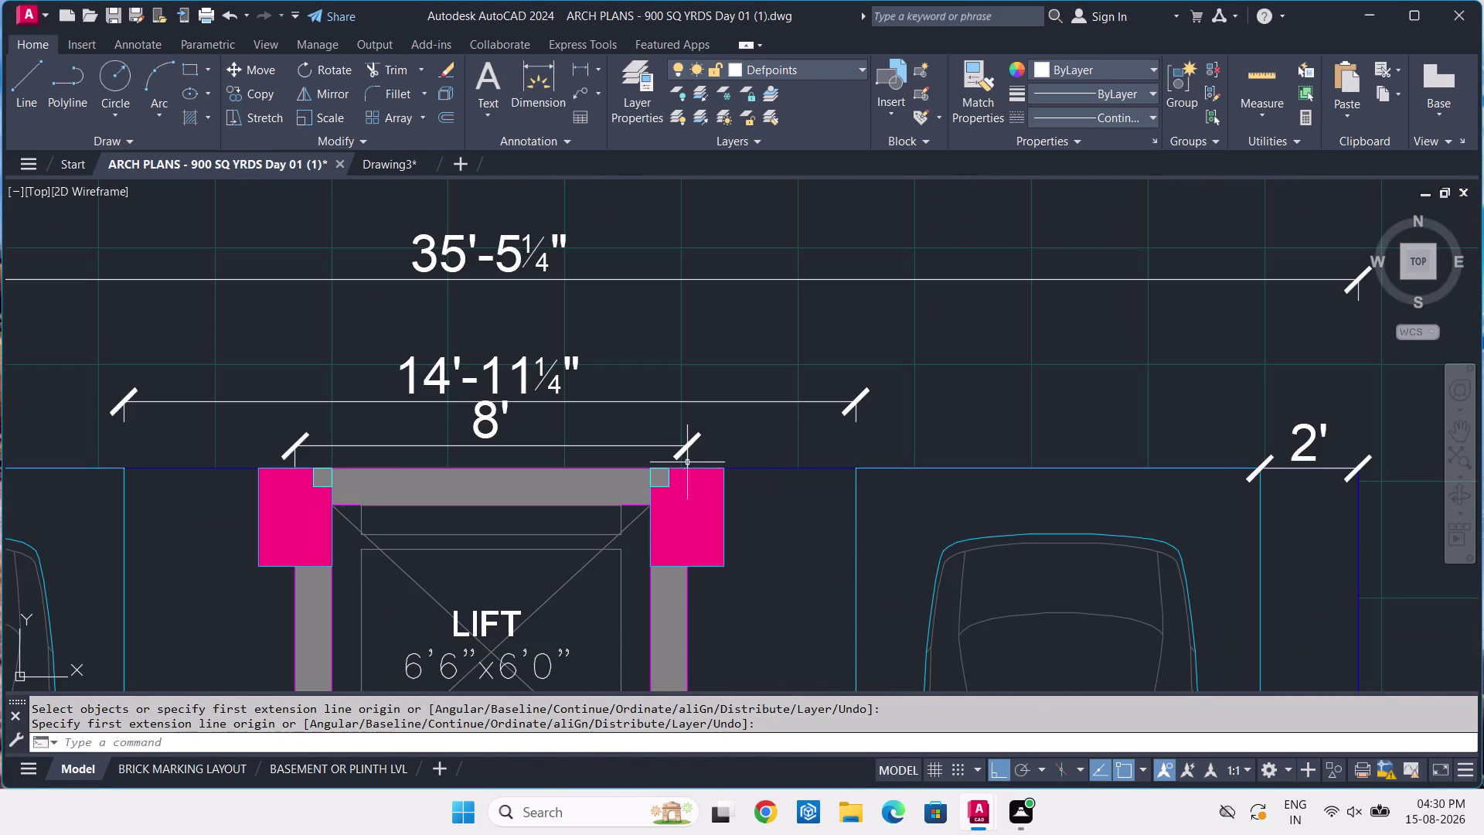
Dimension the lift's right side as 7'-6" deep, then switch to Drawing3.
key(space)
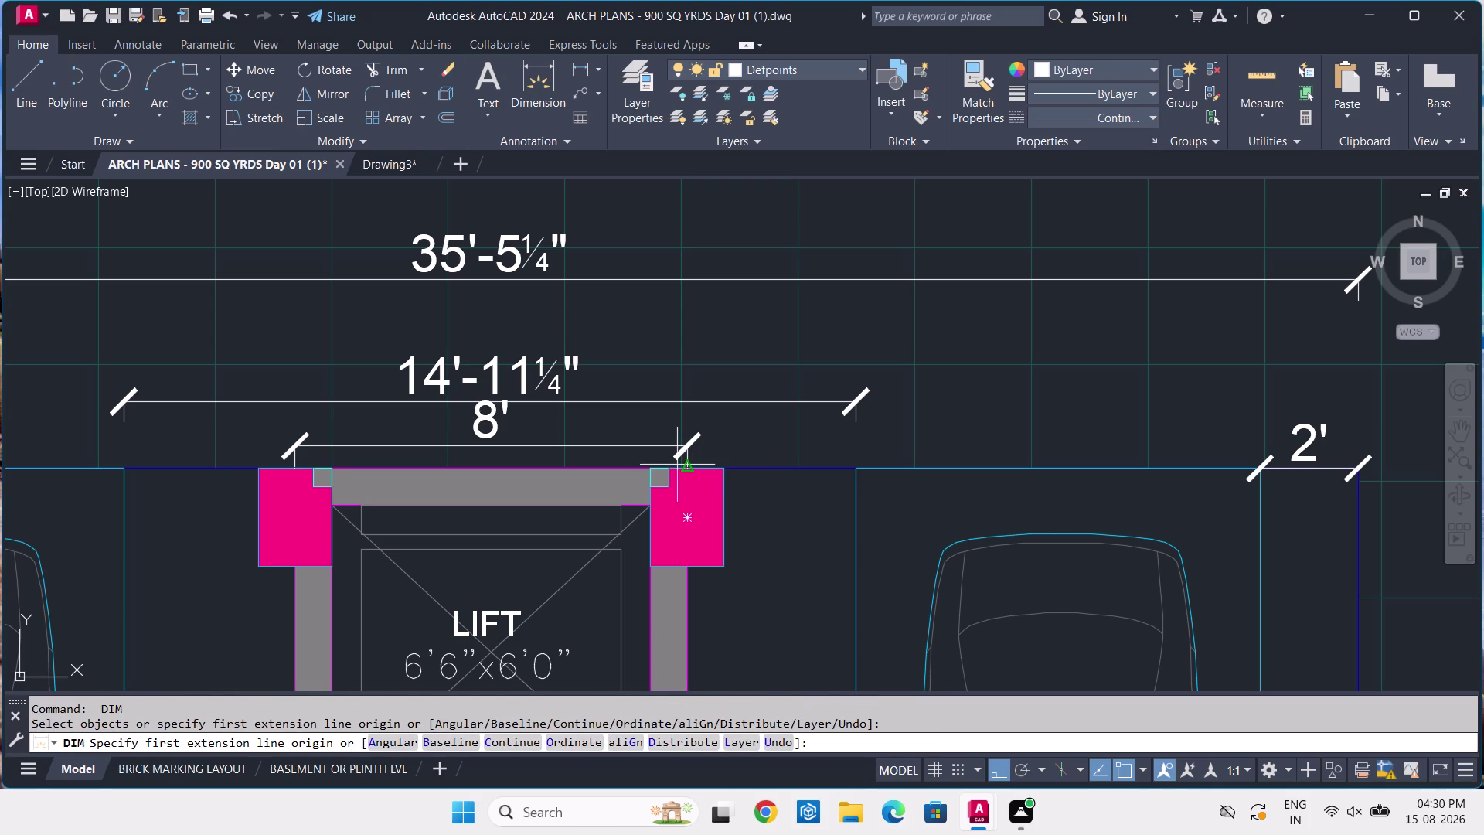
scroll(up, 3)
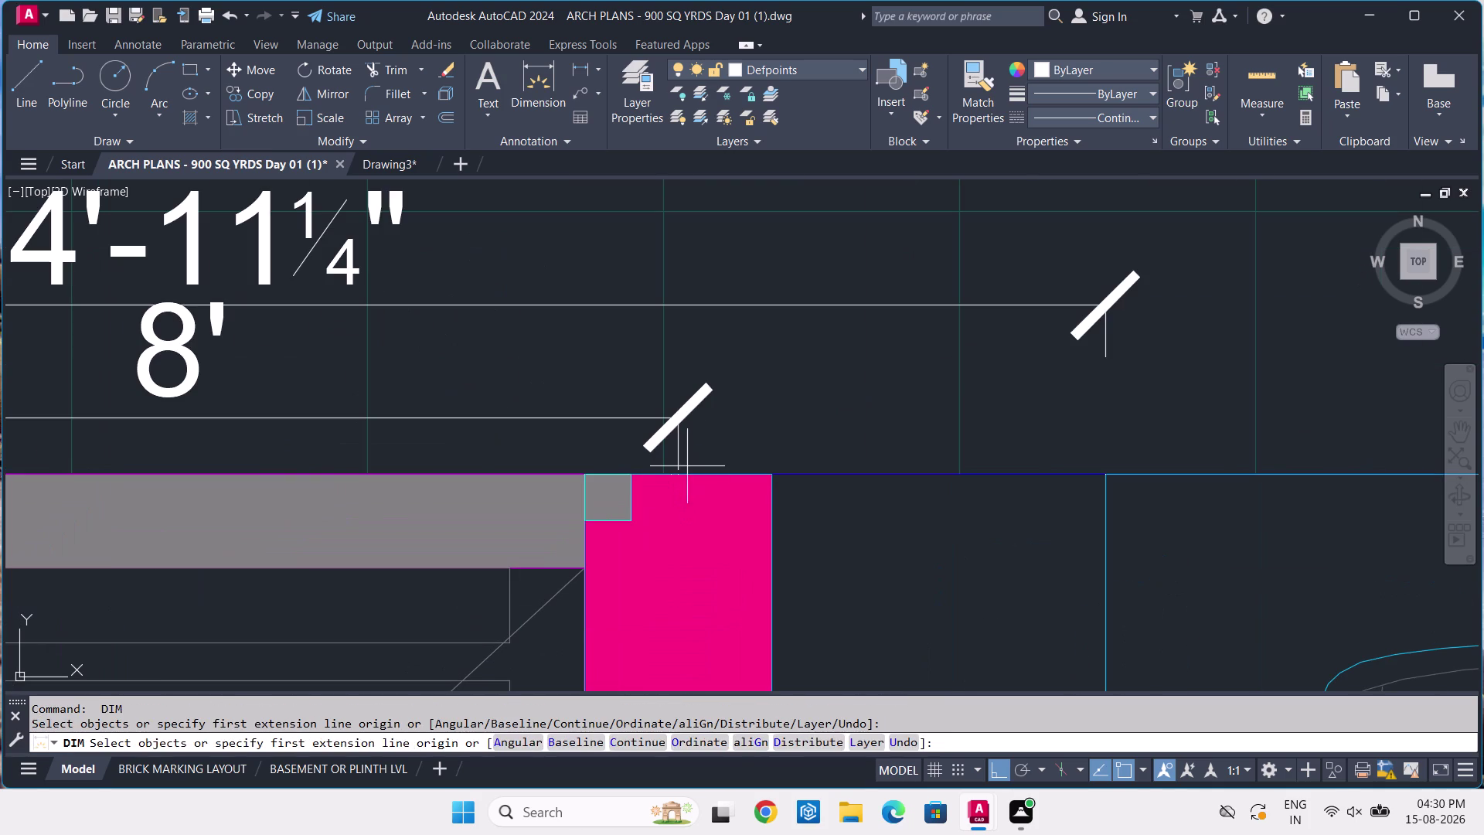
click(680, 473)
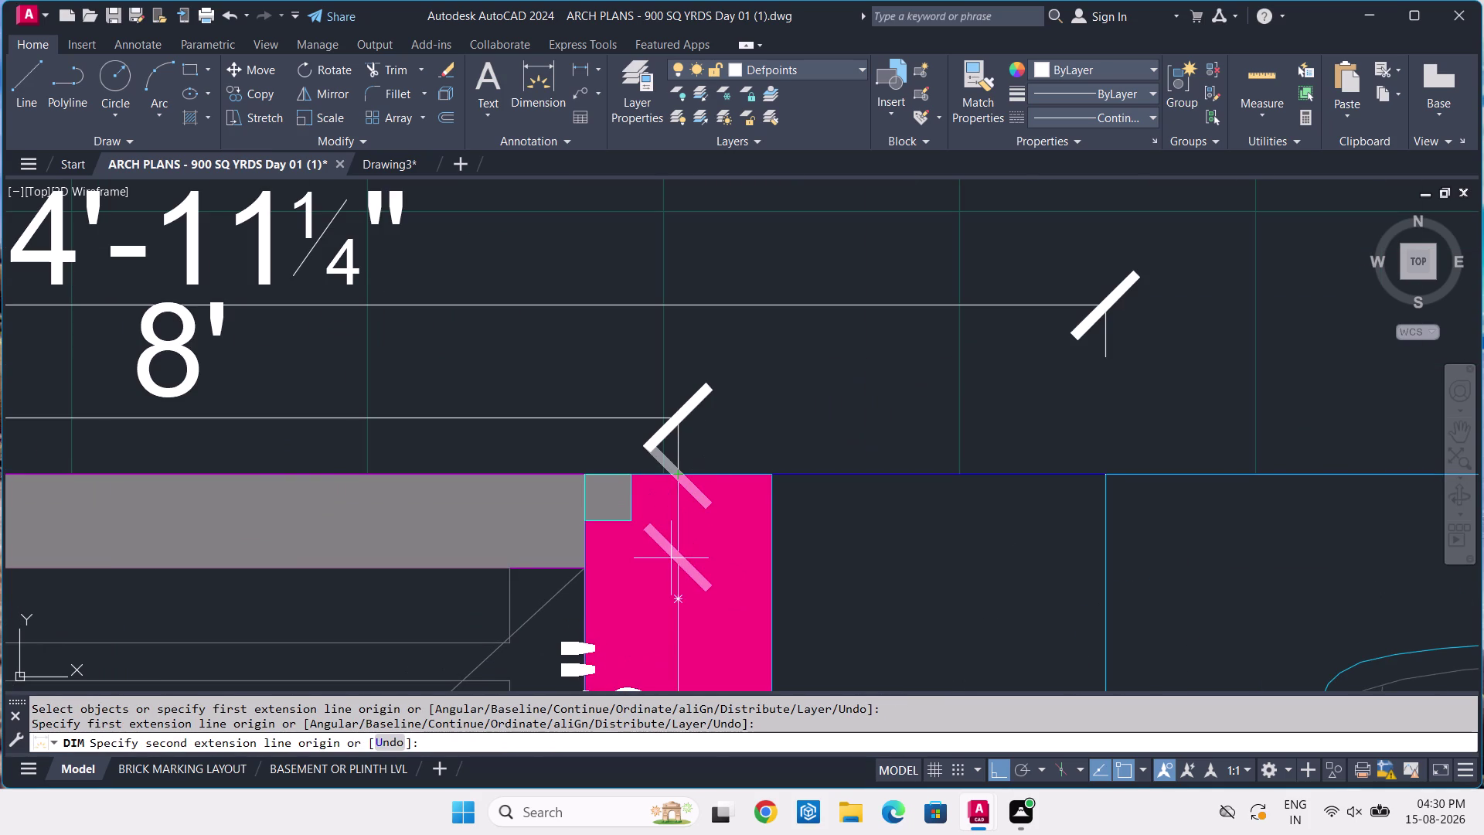
middle_drag(672, 504, 692, 419)
scroll(down, 3)
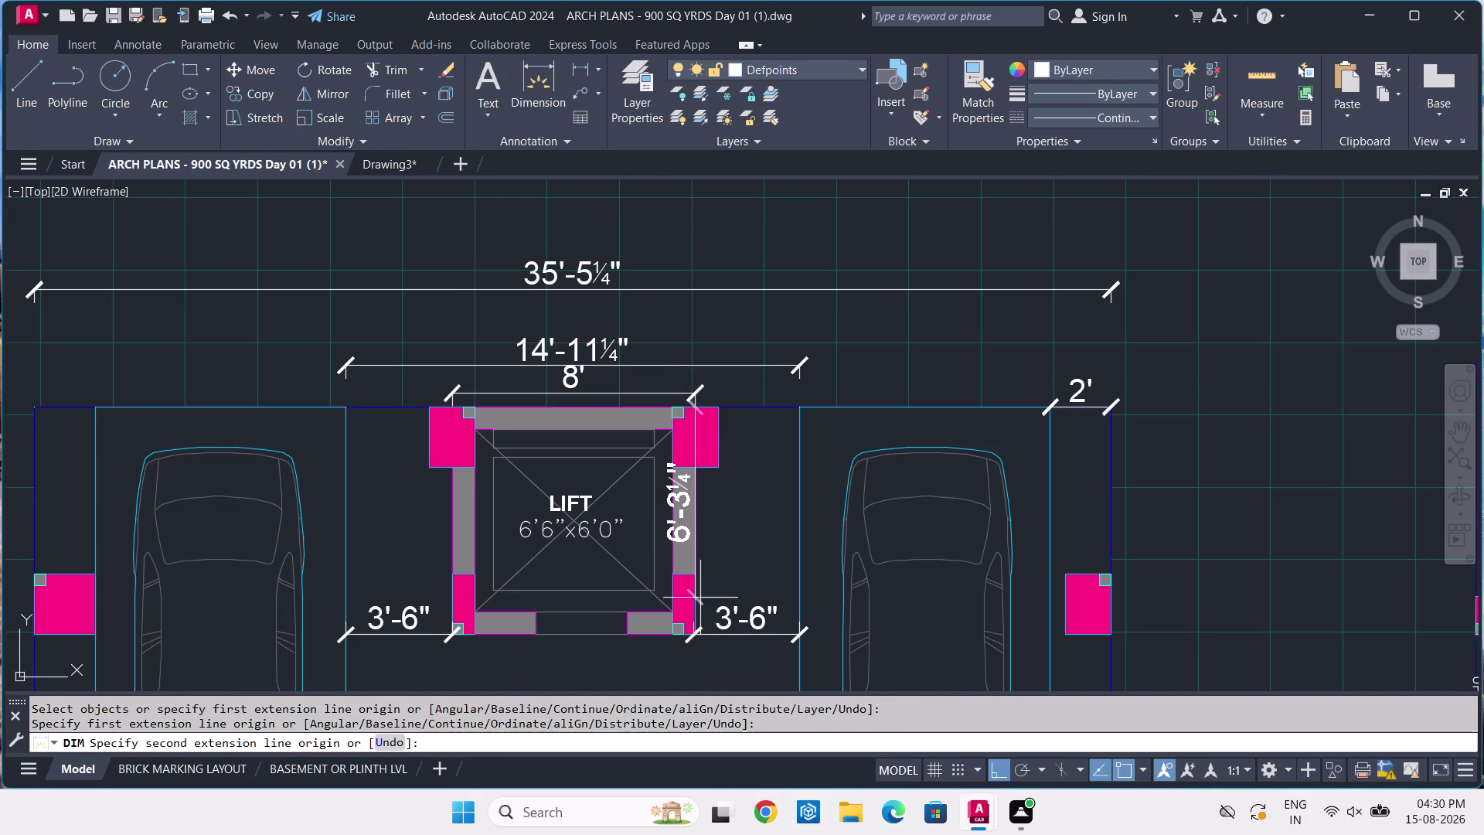
scroll(up, 3)
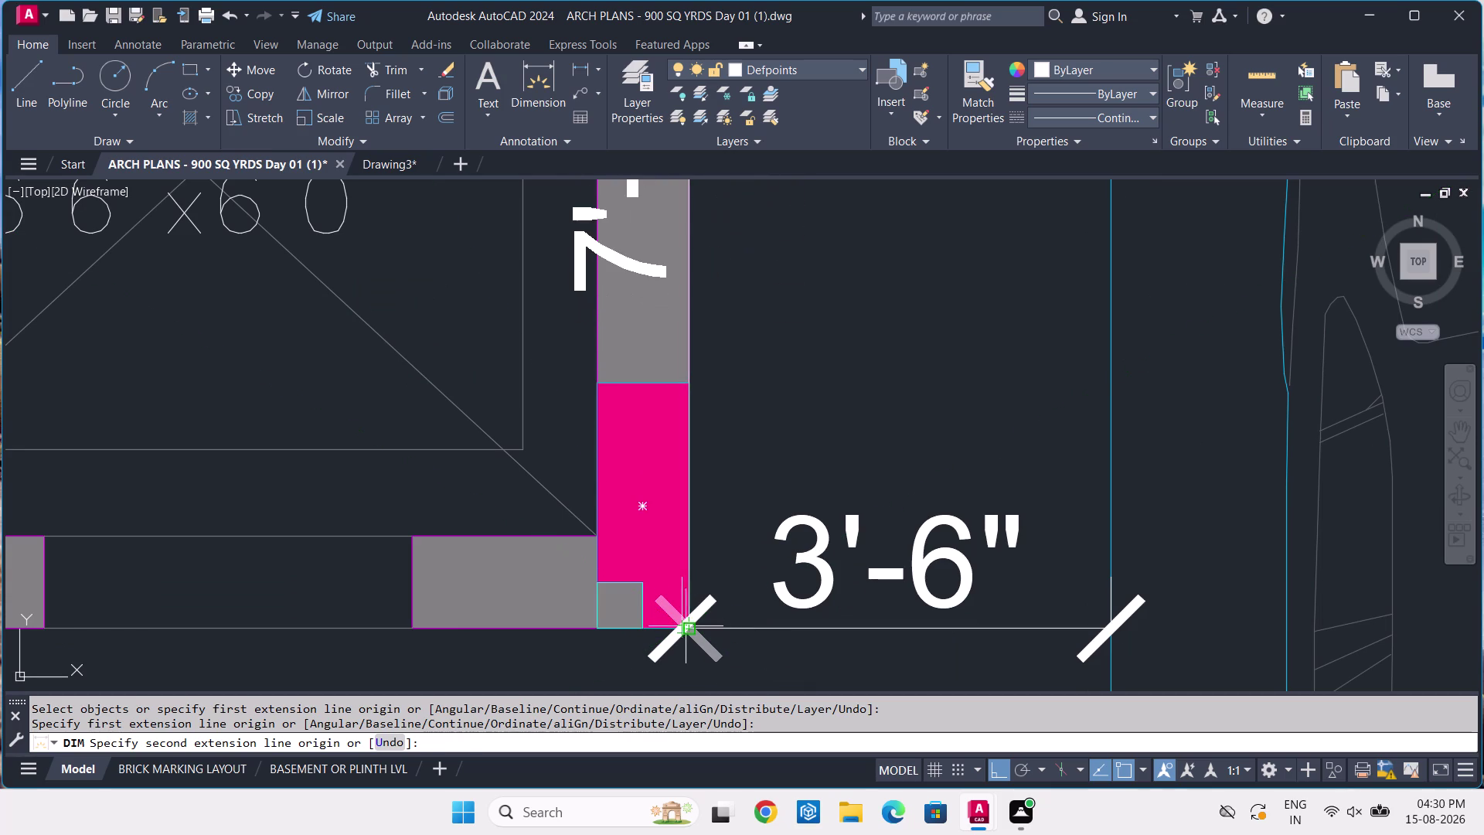
click(686, 627)
scroll(up, 3)
scroll(down, 3)
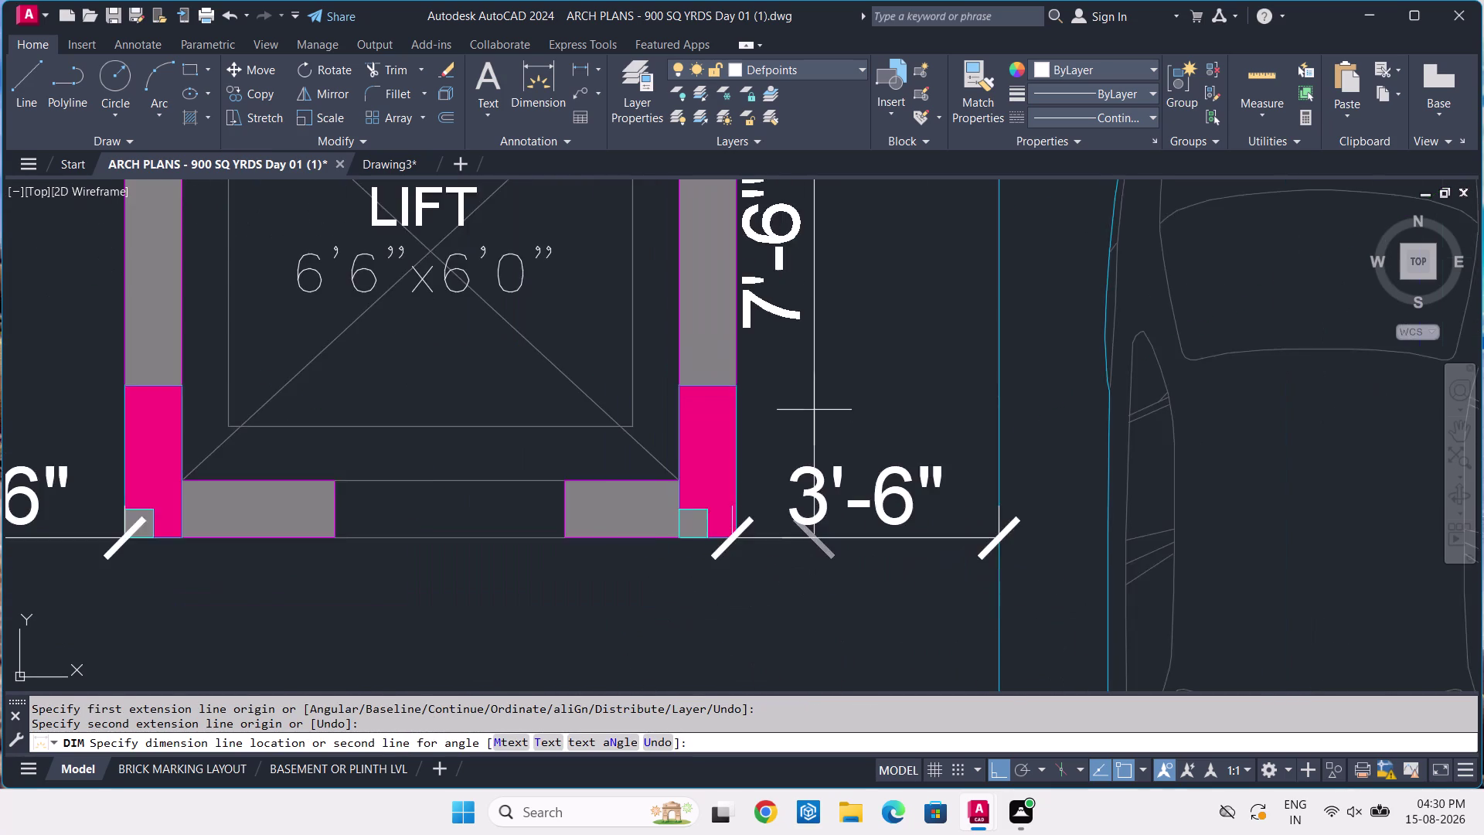
scroll(down, 3)
click(848, 330)
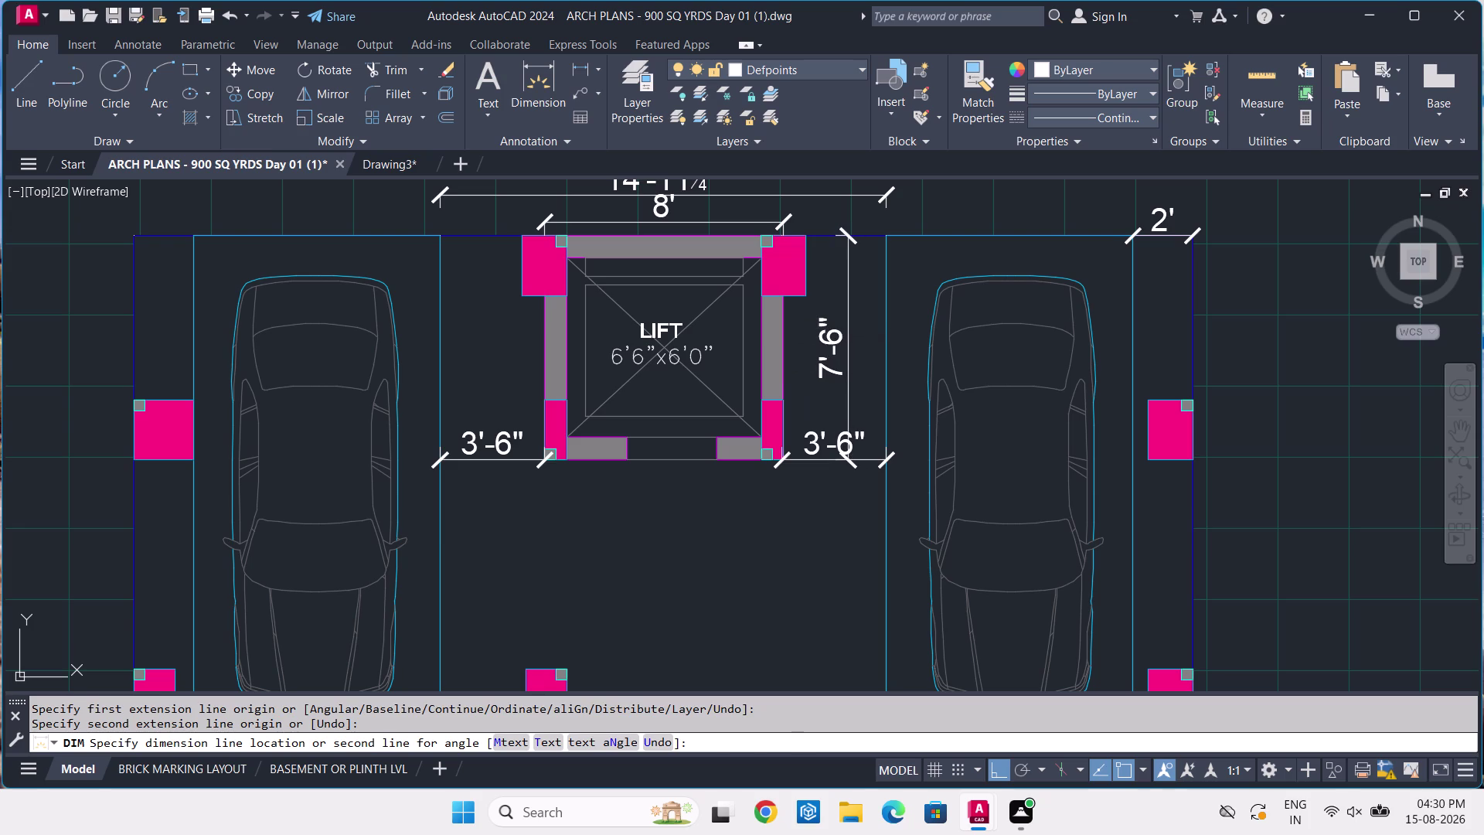
key(Escape)
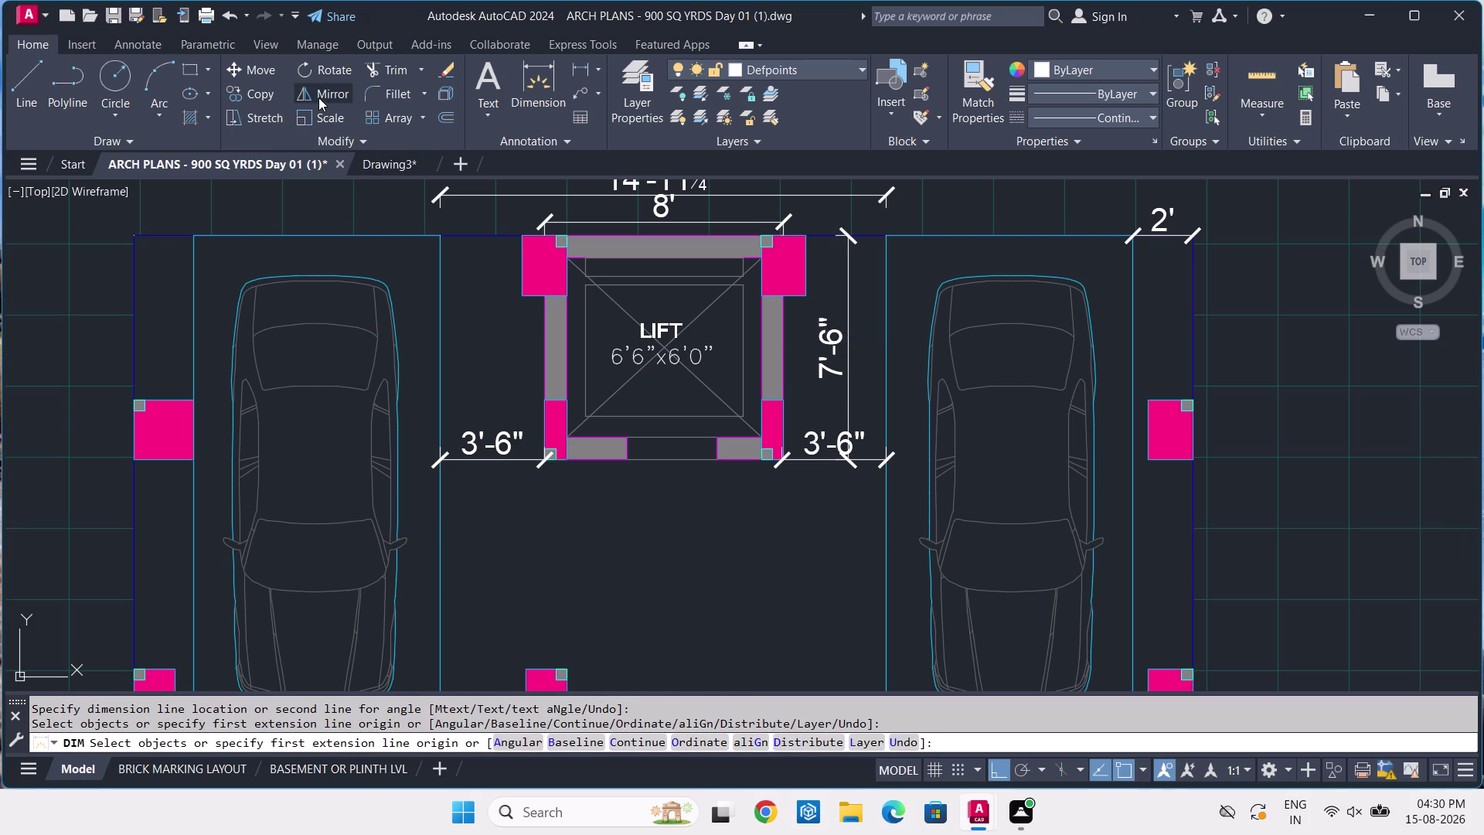
click(389, 163)
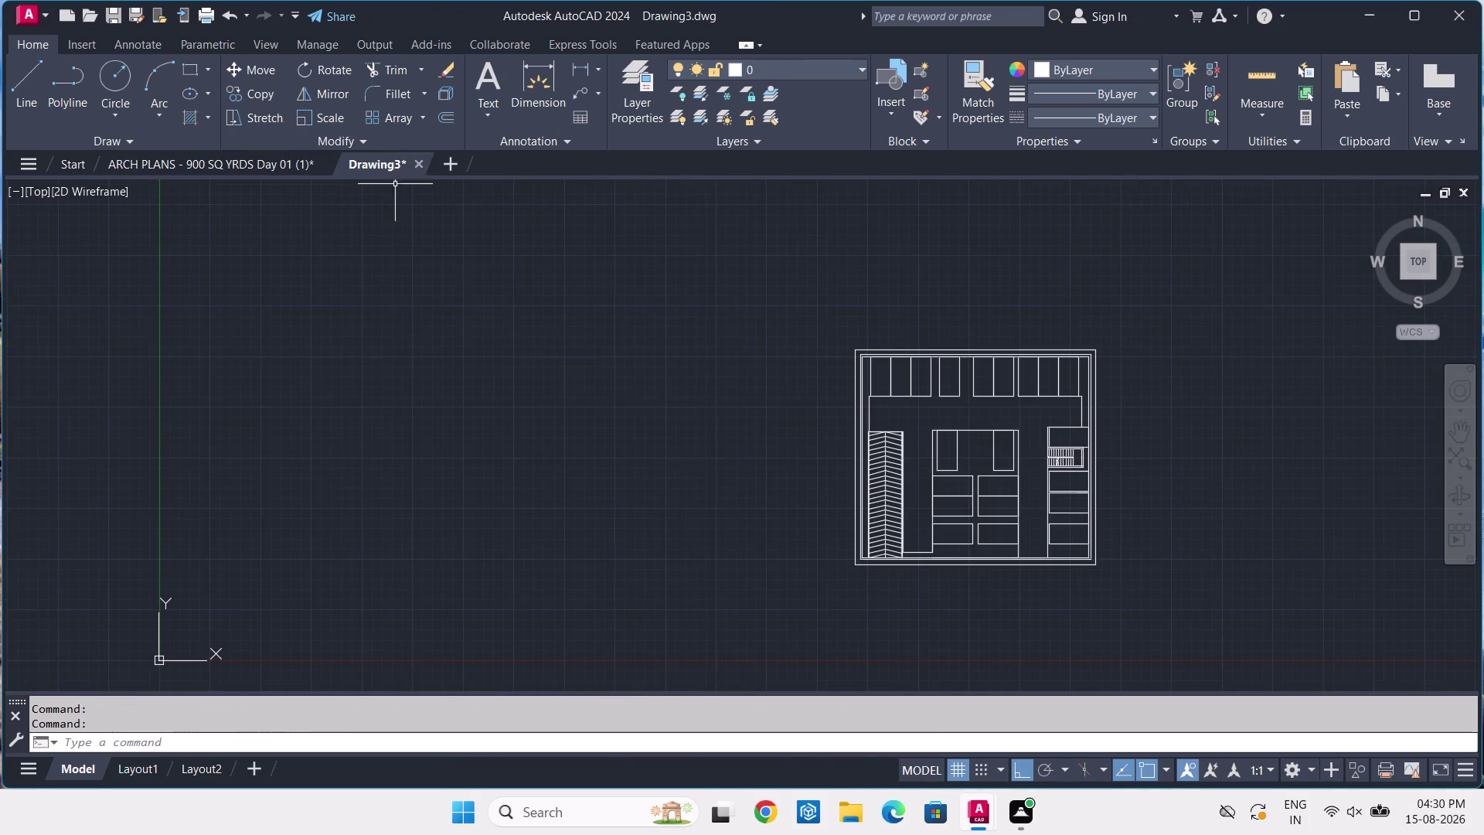
Start a rectangle tracked 3'-6" along the central block's top edge in Drawing3.
scroll(up, 3)
scroll(up, 3)
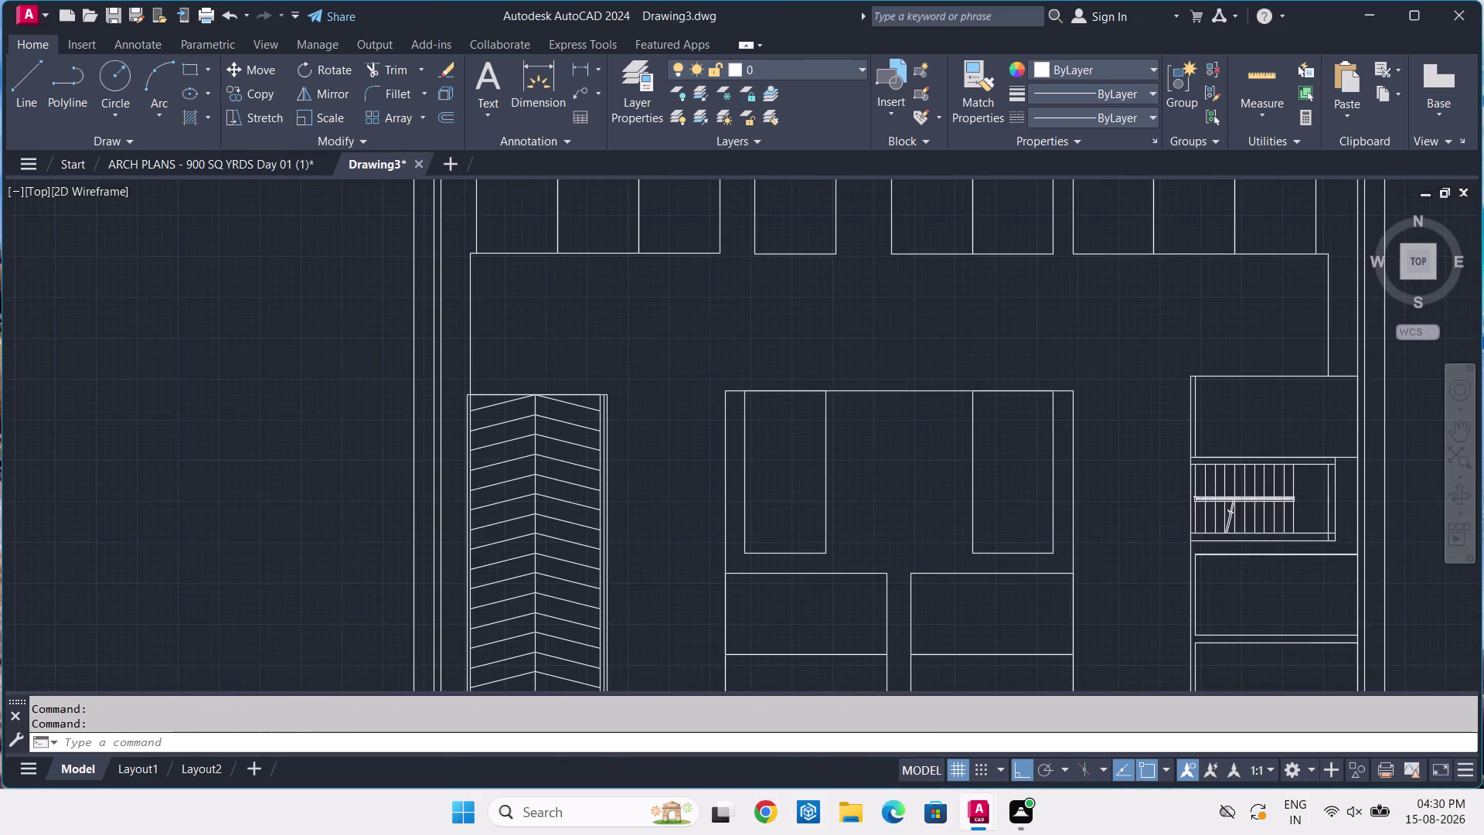
text(RE)
key(c)
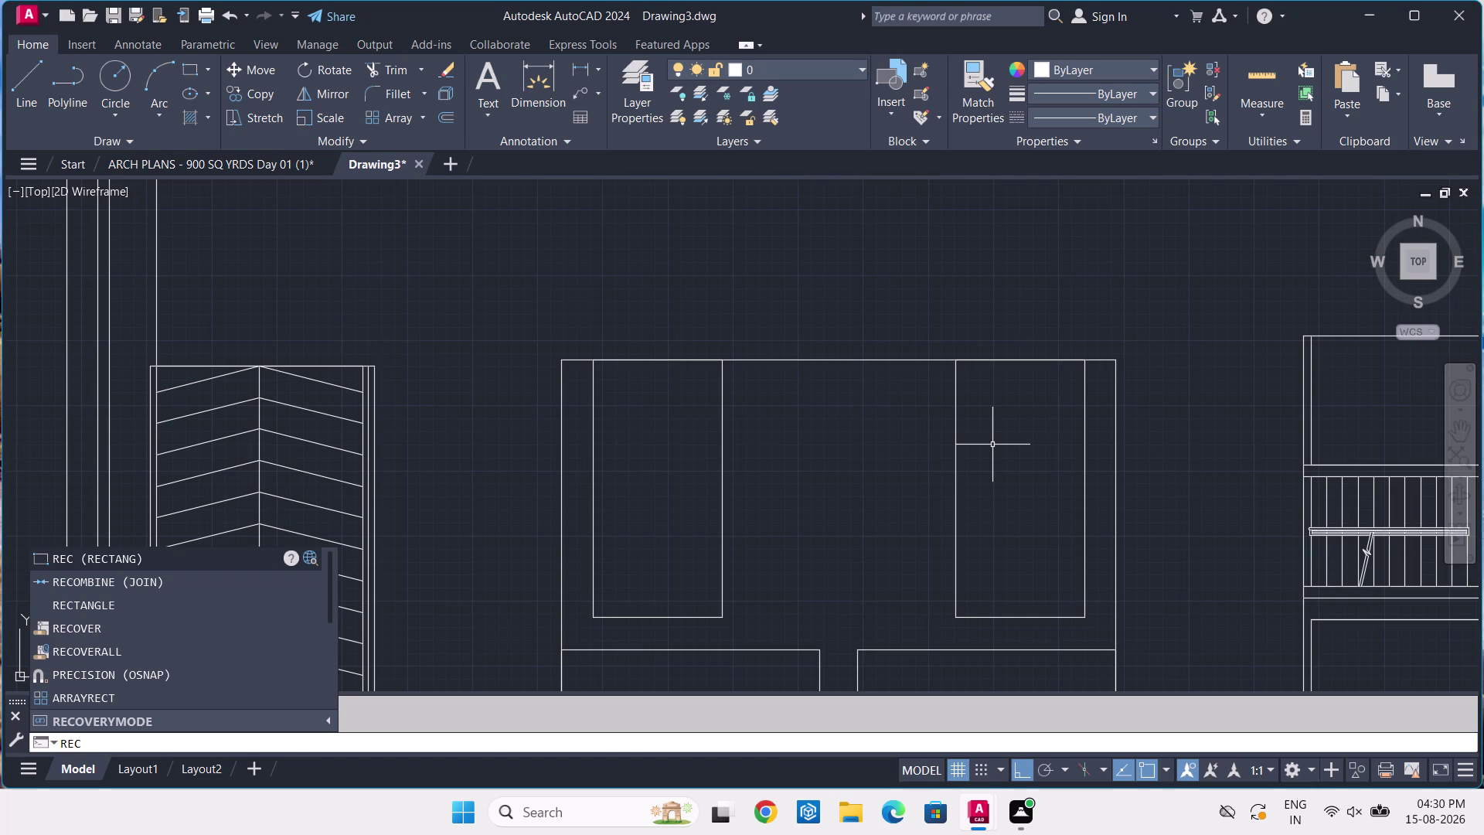
key(space)
text(TK)
key(space)
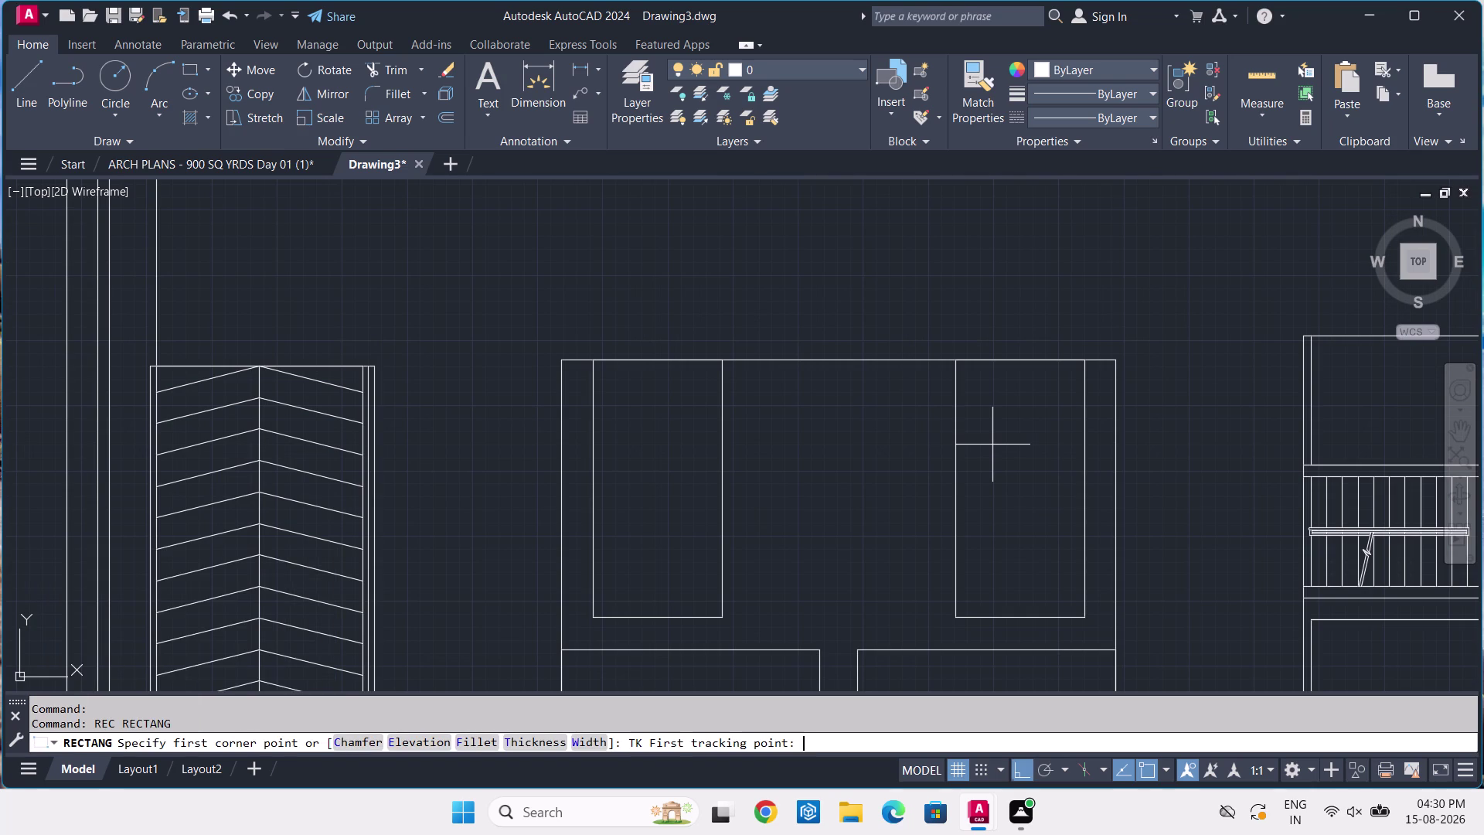
click(725, 356)
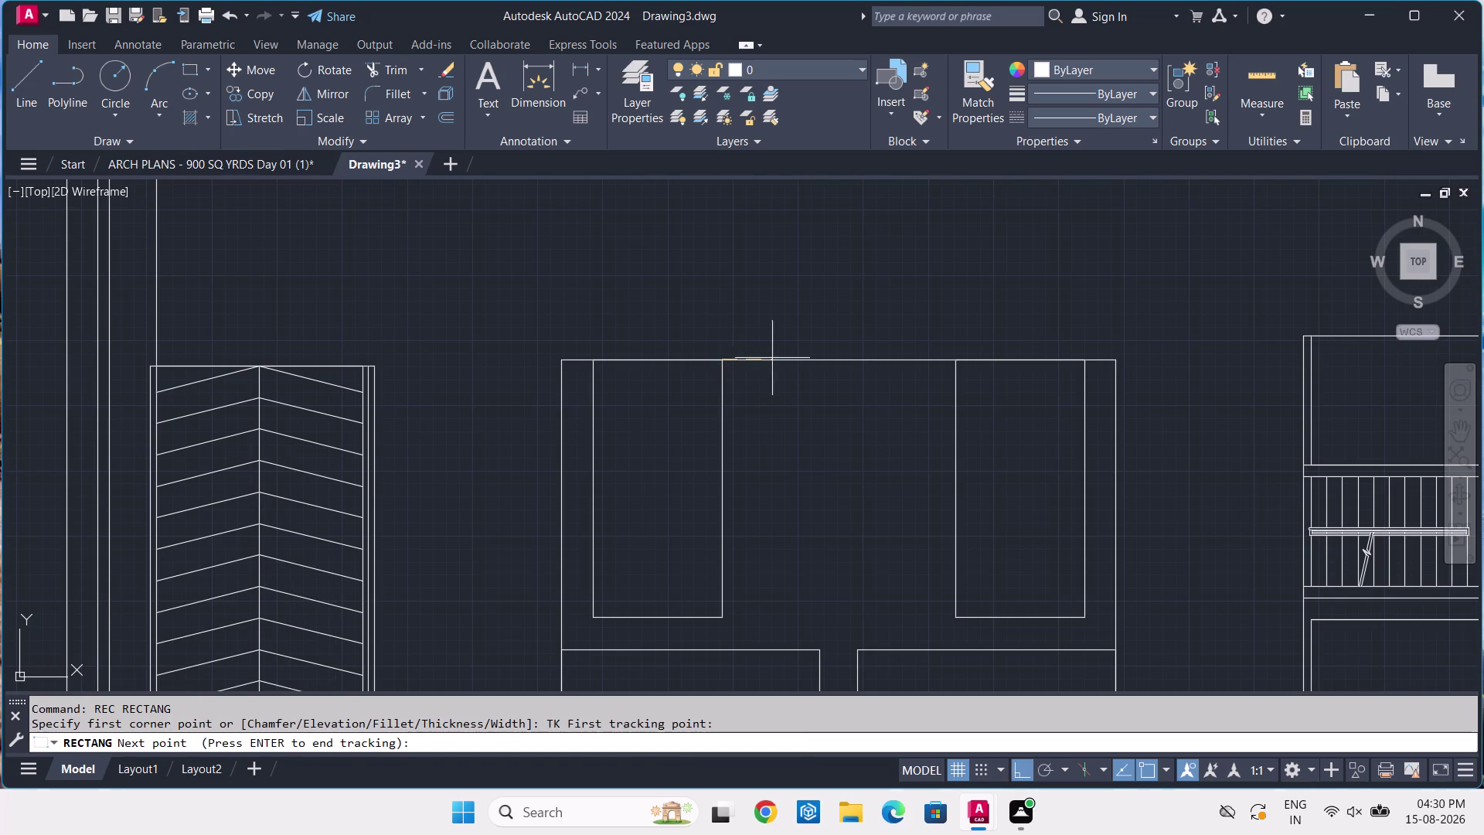
key(3)
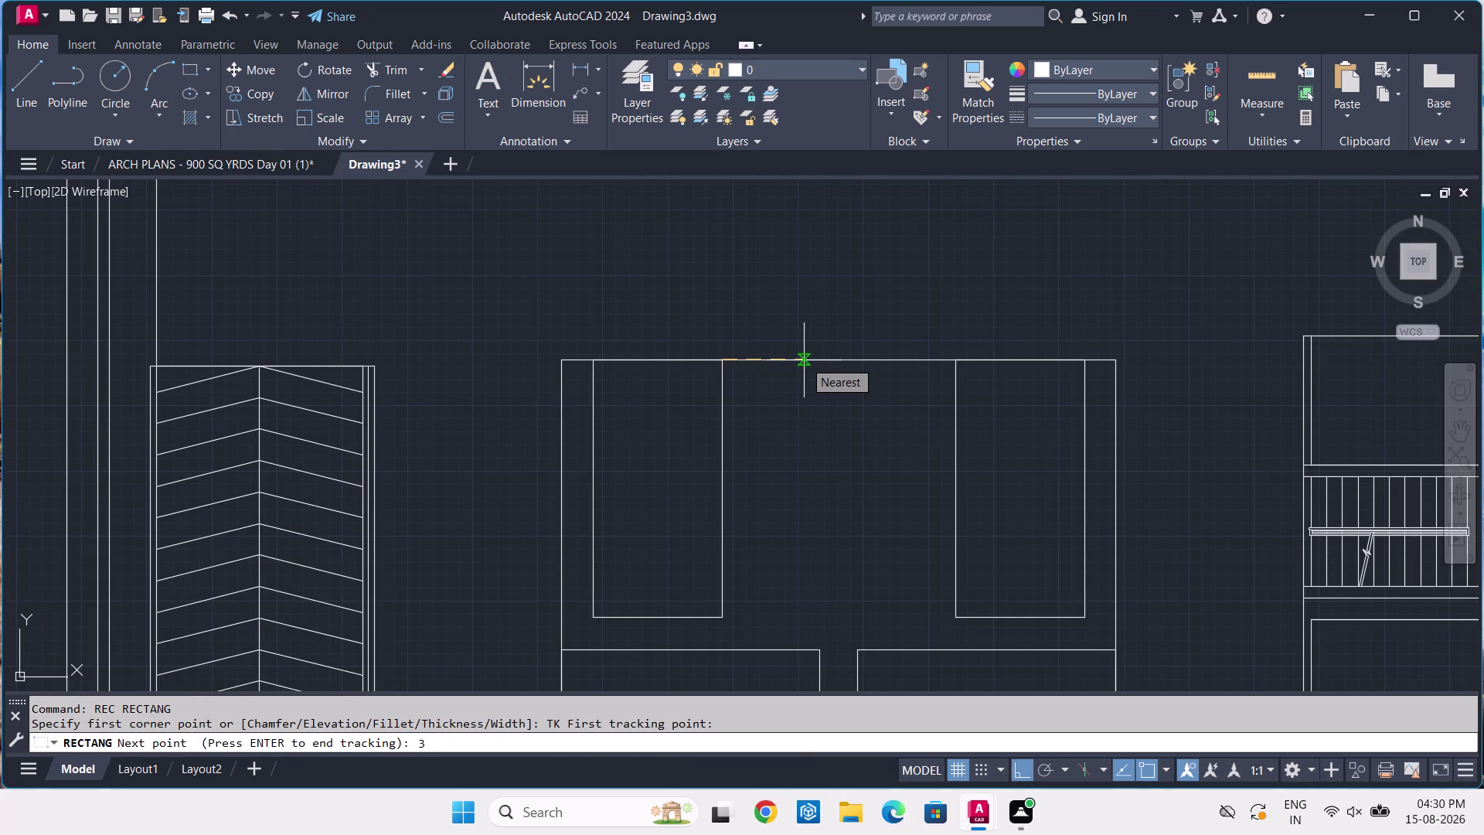
text('-6)
key(Return)
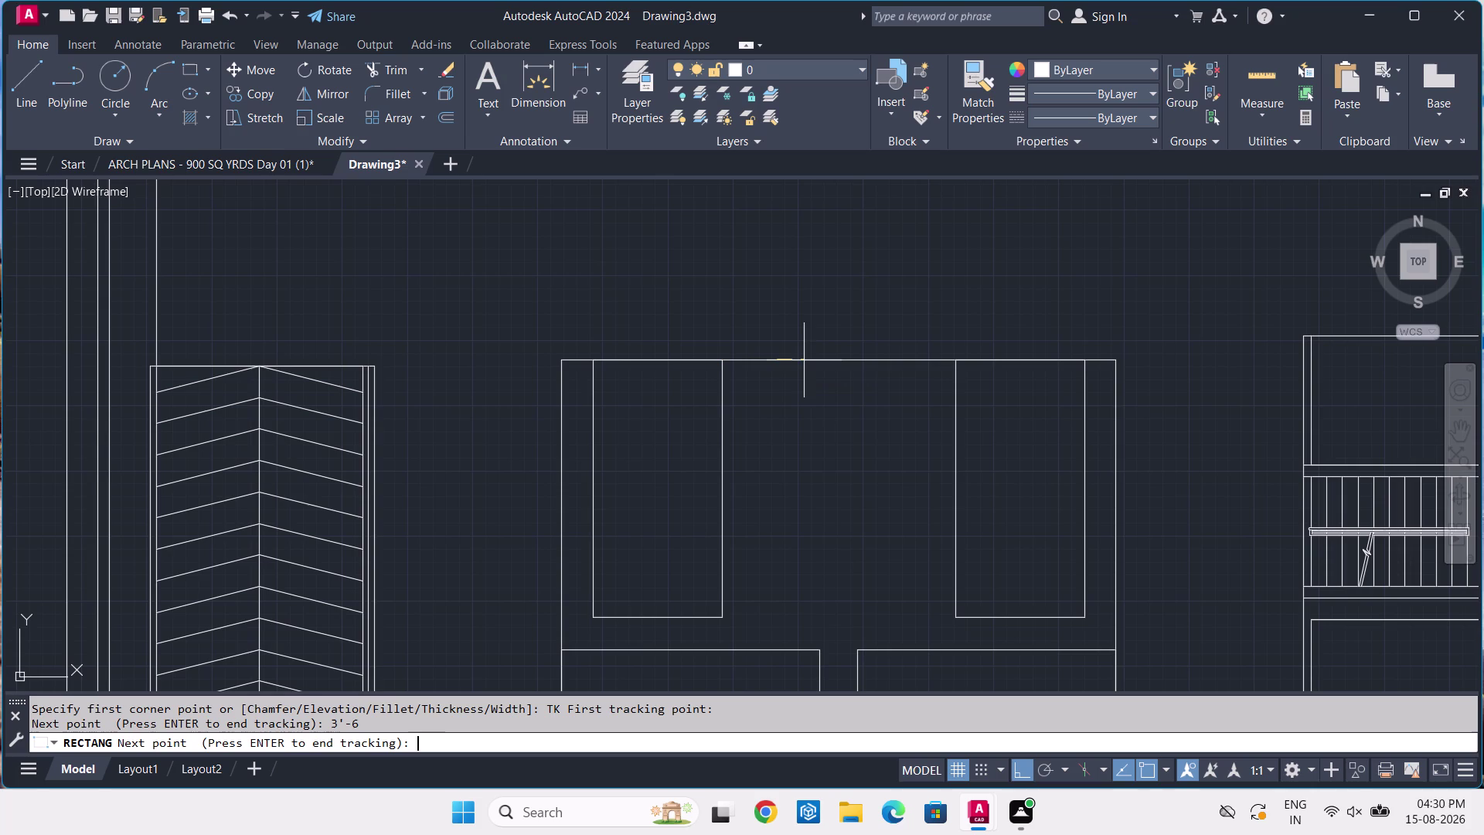
key(space)
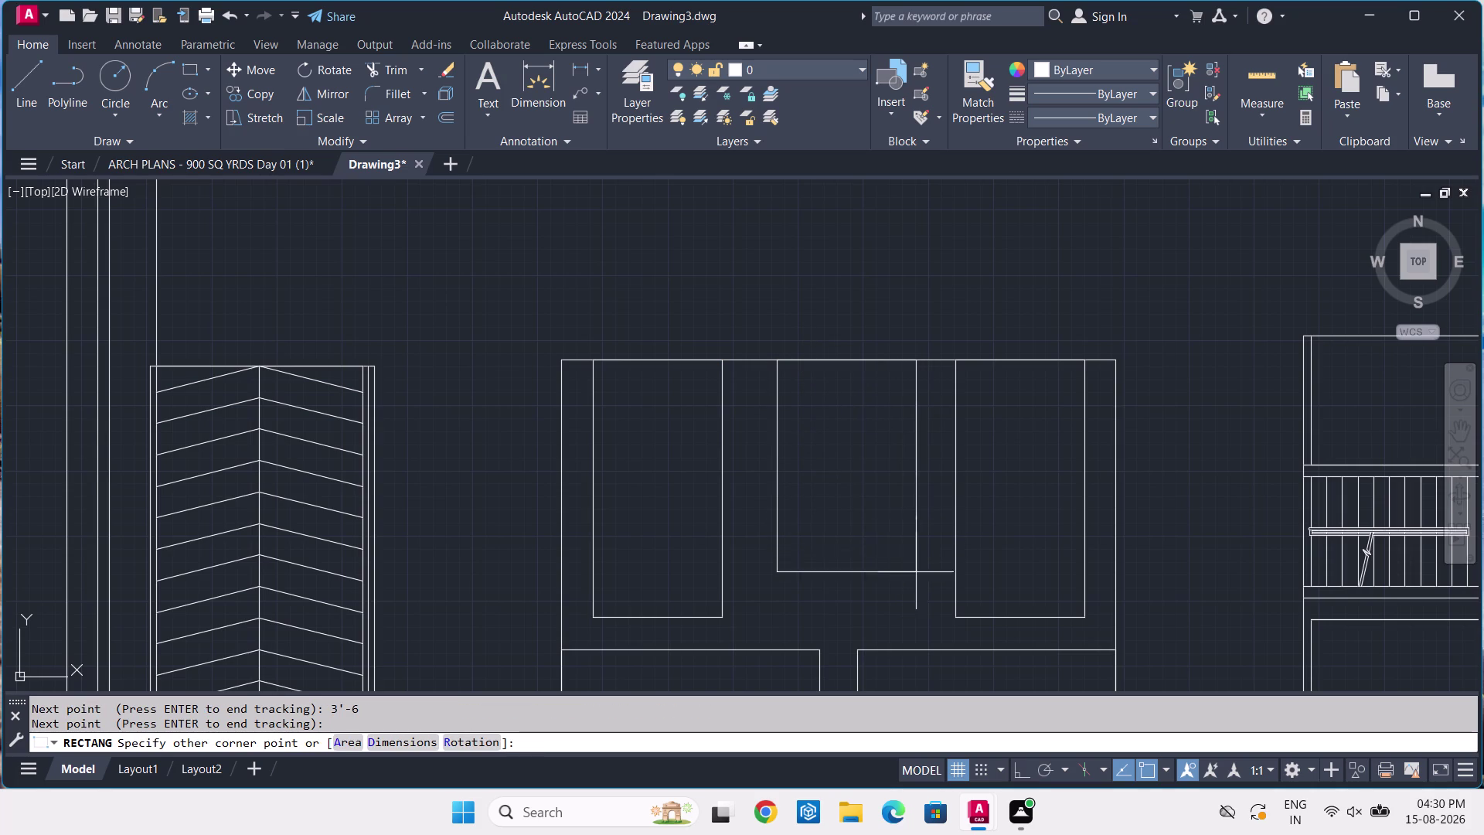
Cancel the rectangle and return to the ARCH PLANS drawing.
key(Escape)
scroll(down, 3)
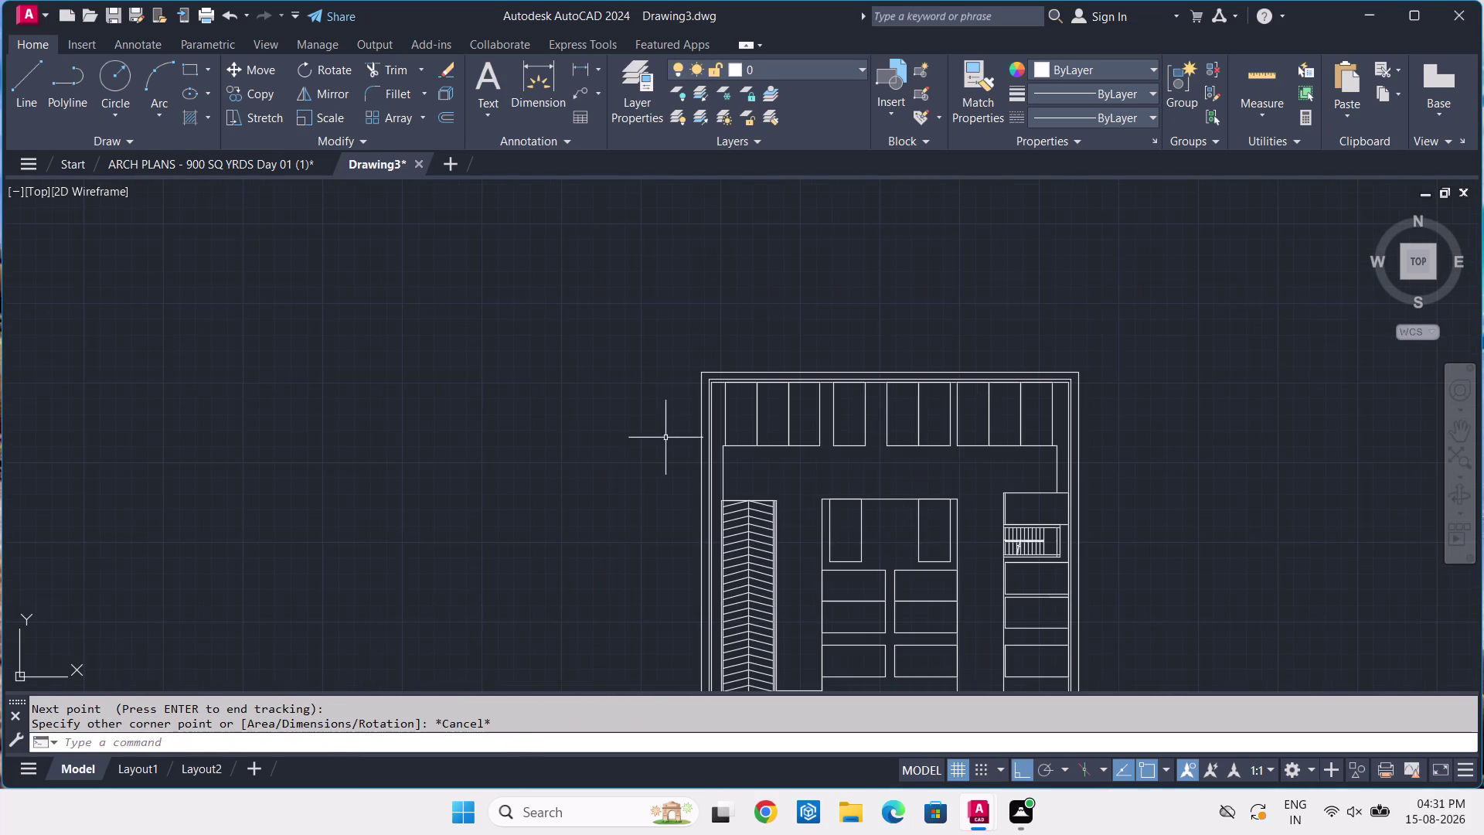
click(303, 165)
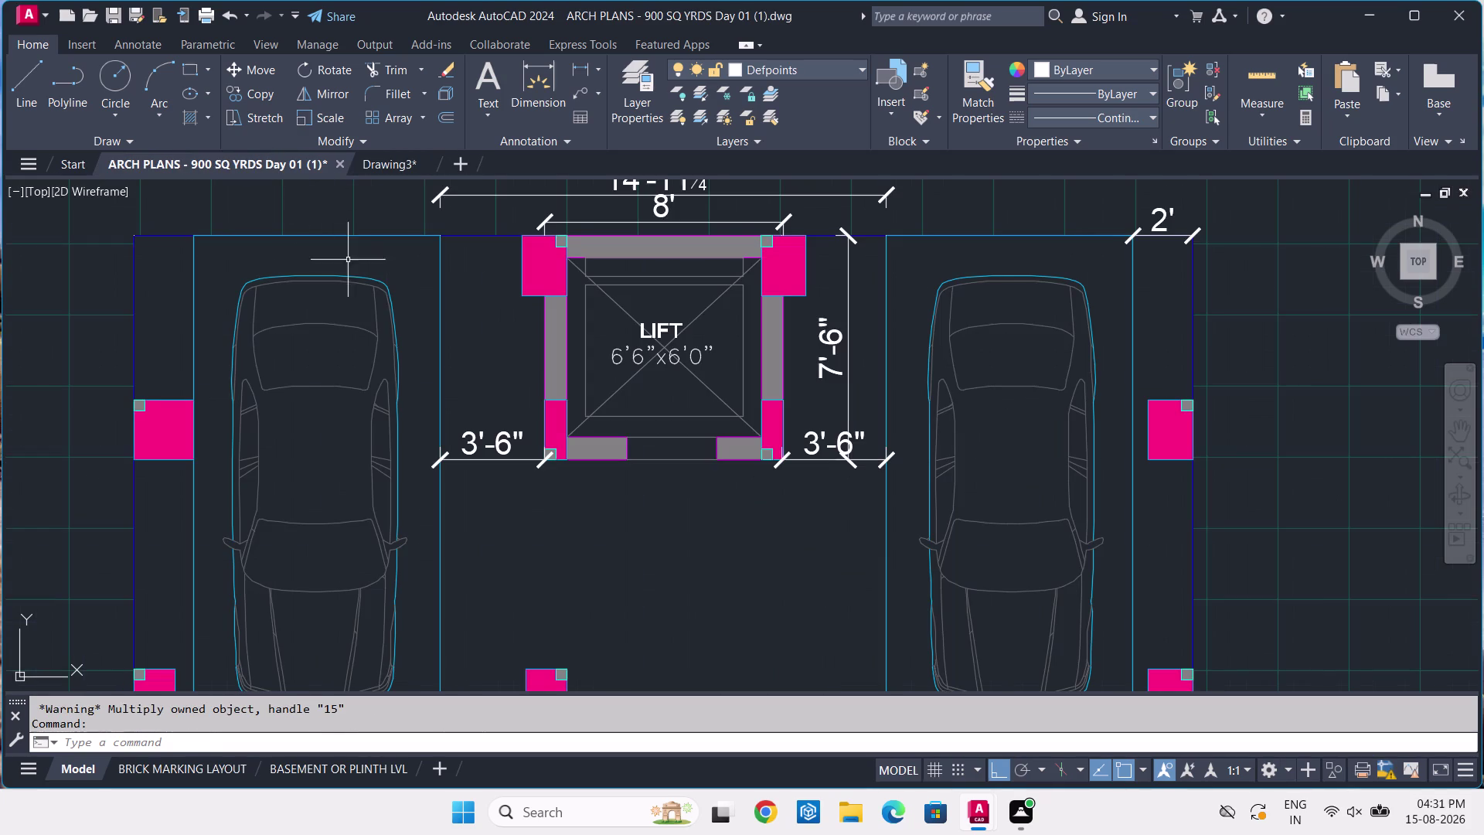
Switch to Drawing3 and pan its parking plan into view.
scroll(down, 3)
scroll(down, 3)
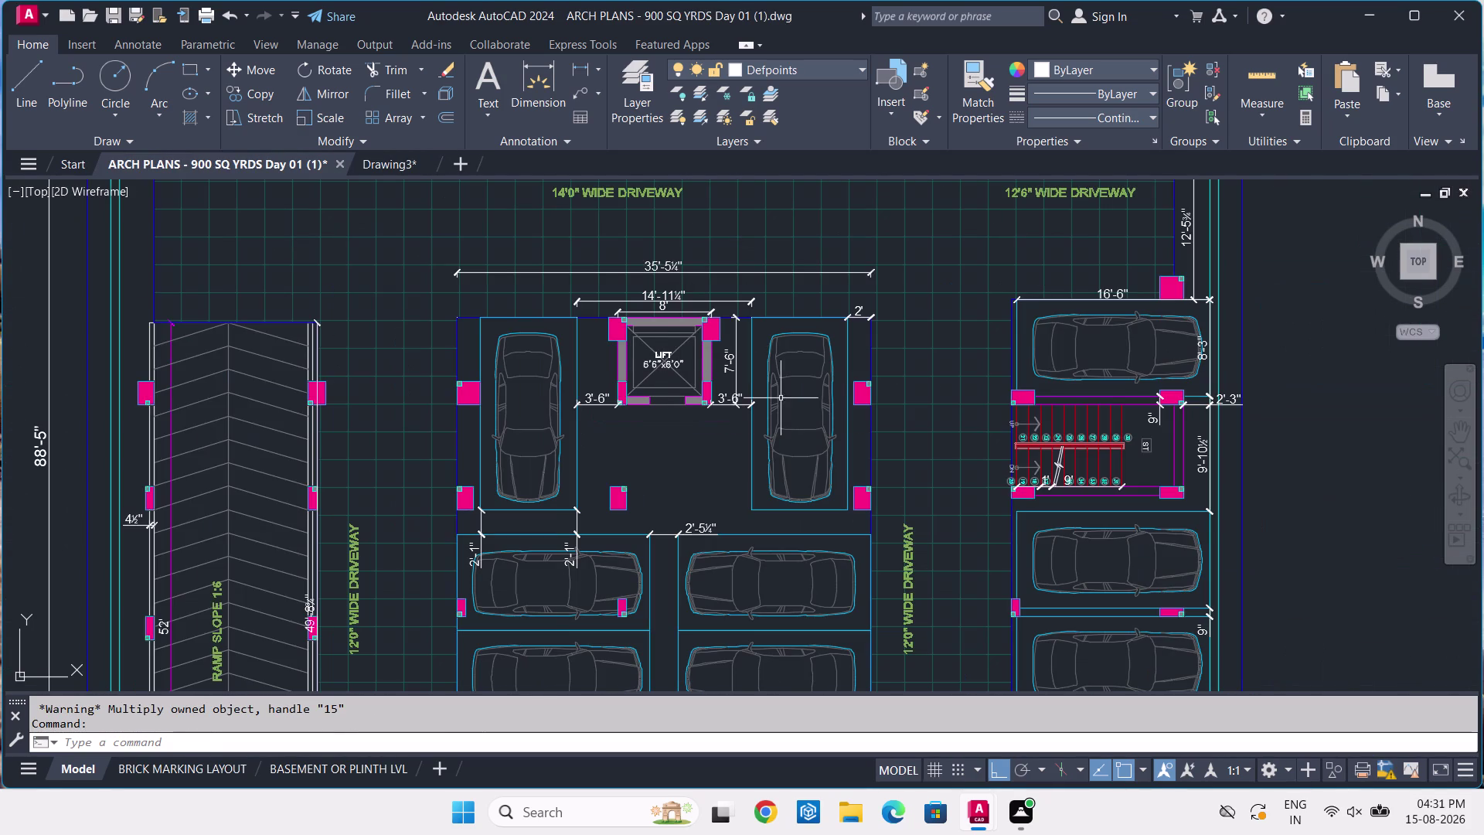
click(397, 168)
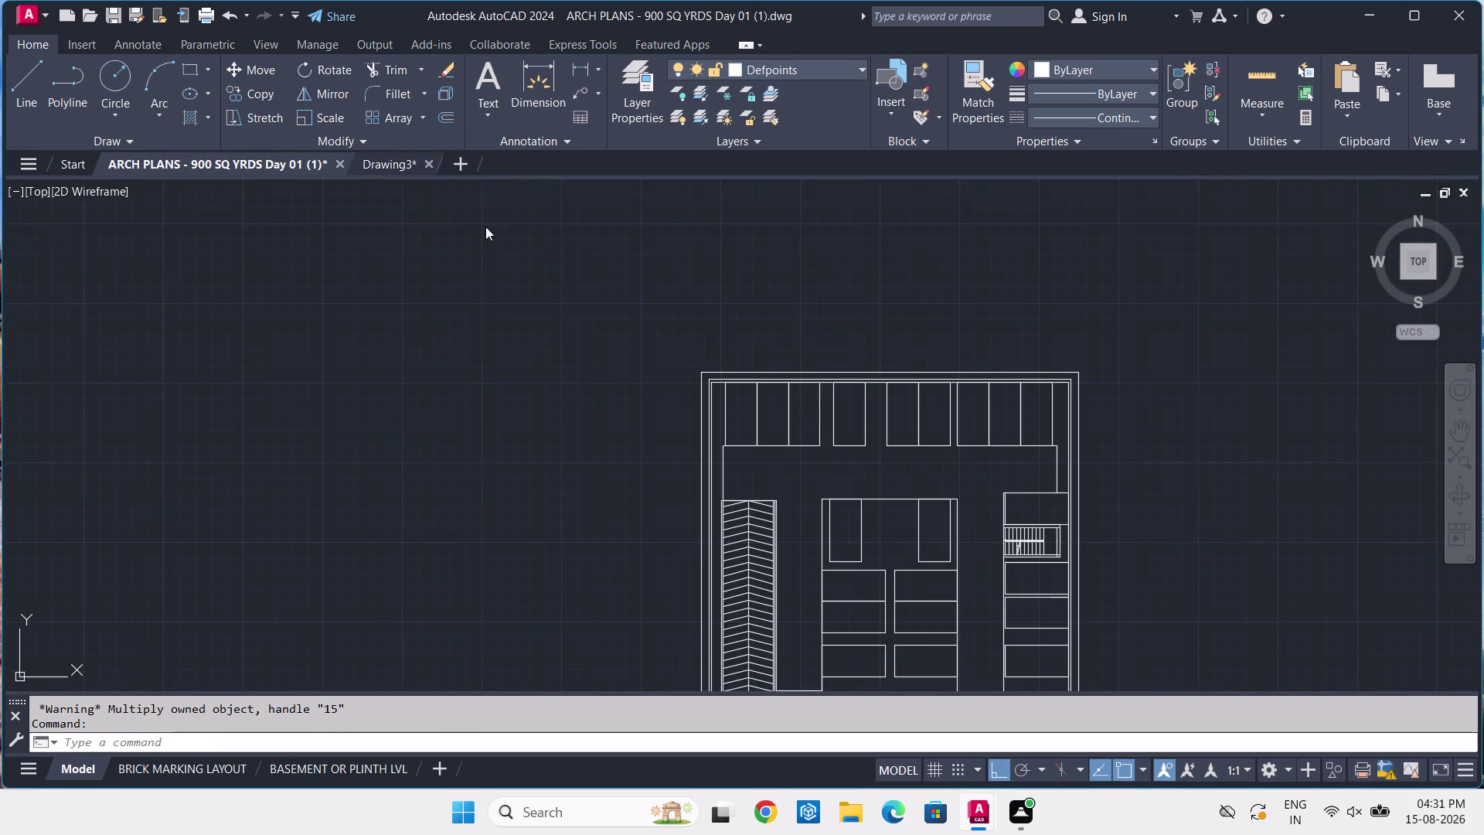
scroll(down, 3)
middle_drag(882, 478, 830, 438)
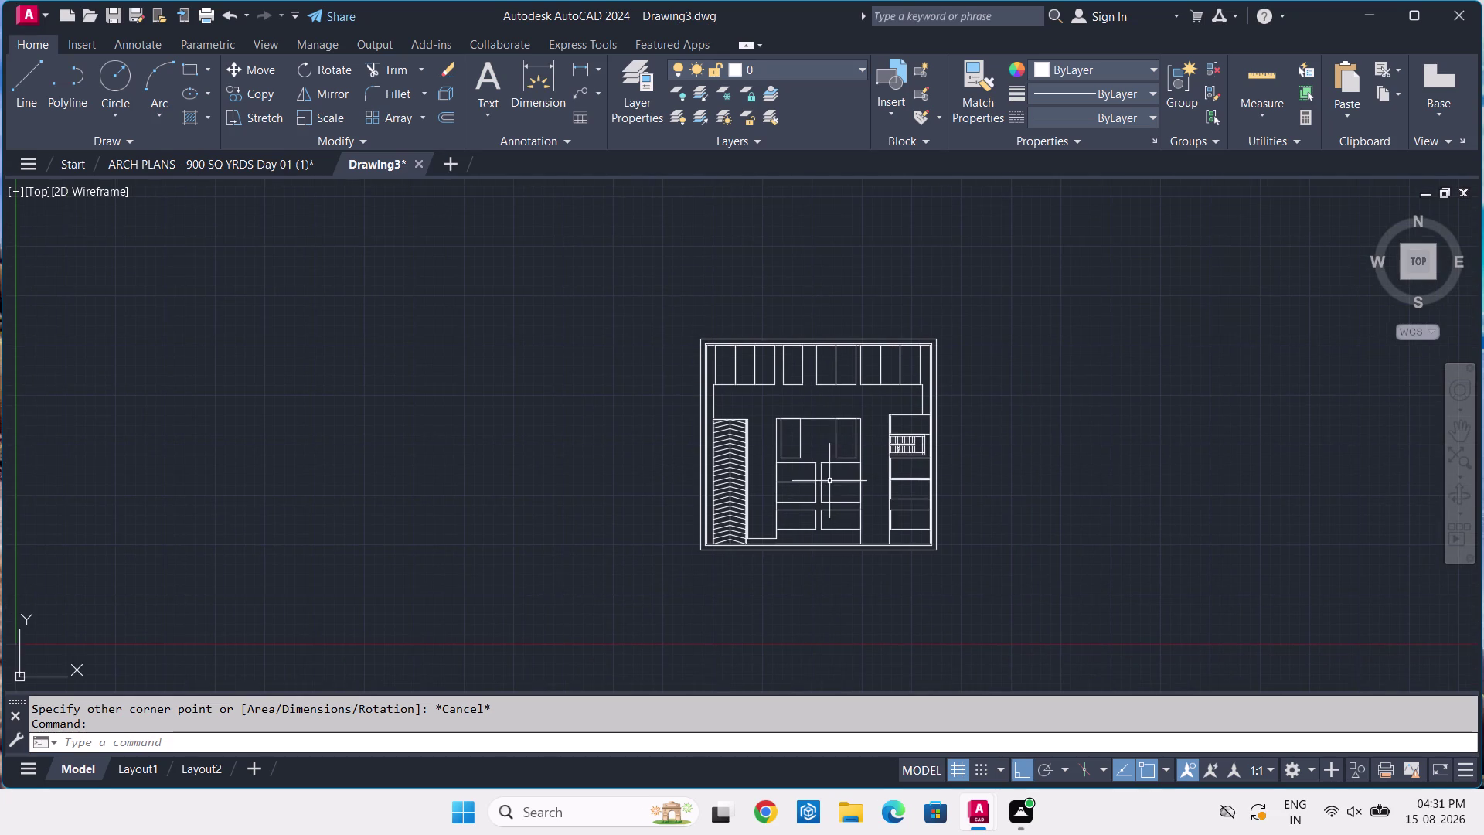
scroll(up, 3)
scroll(up, 3)
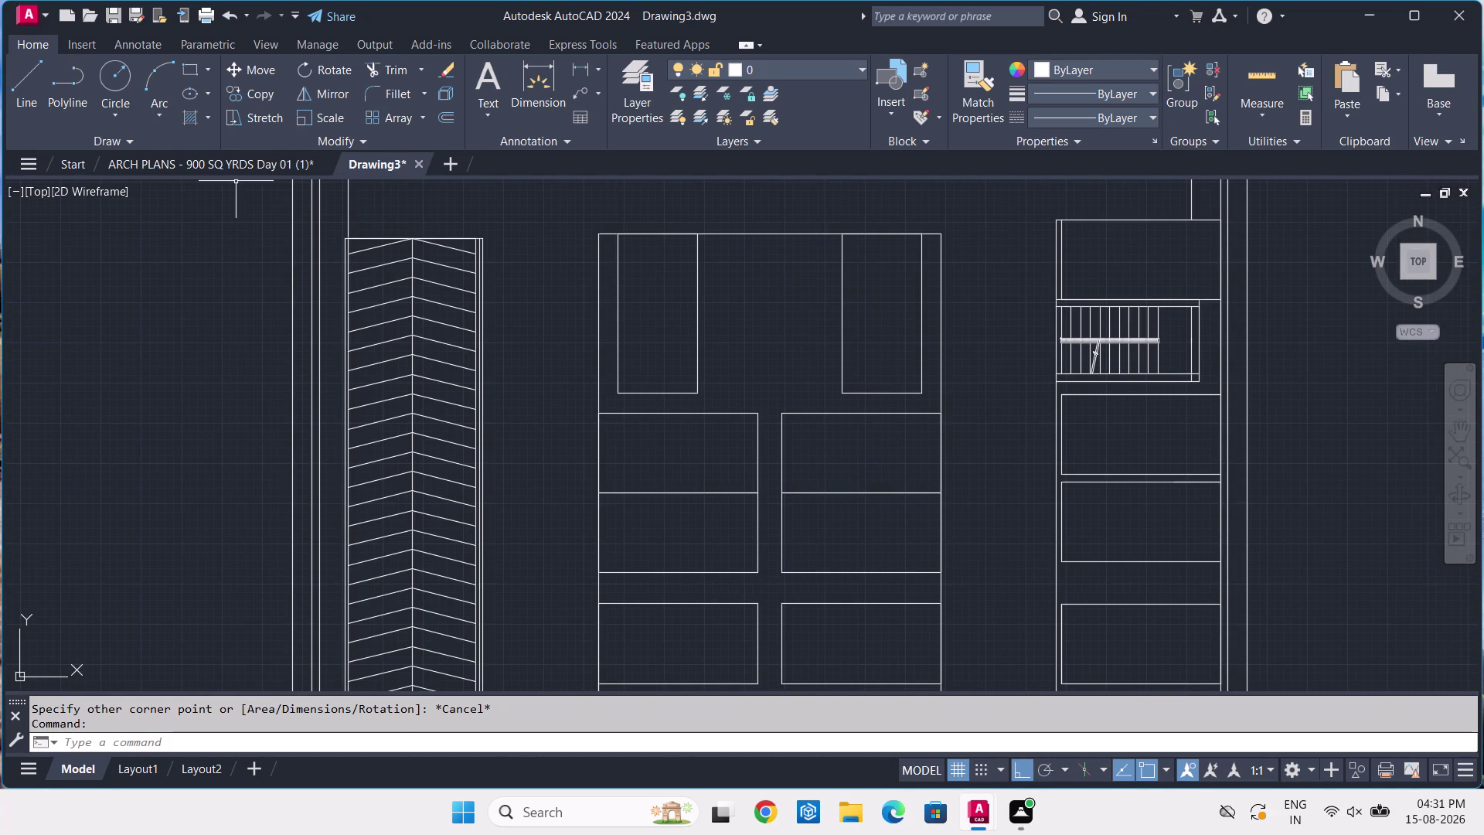
Recentre the lift block in ARCH PLANS, then return to Drawing3 for a linear dimension.
click(224, 163)
middle_drag(698, 330, 696, 368)
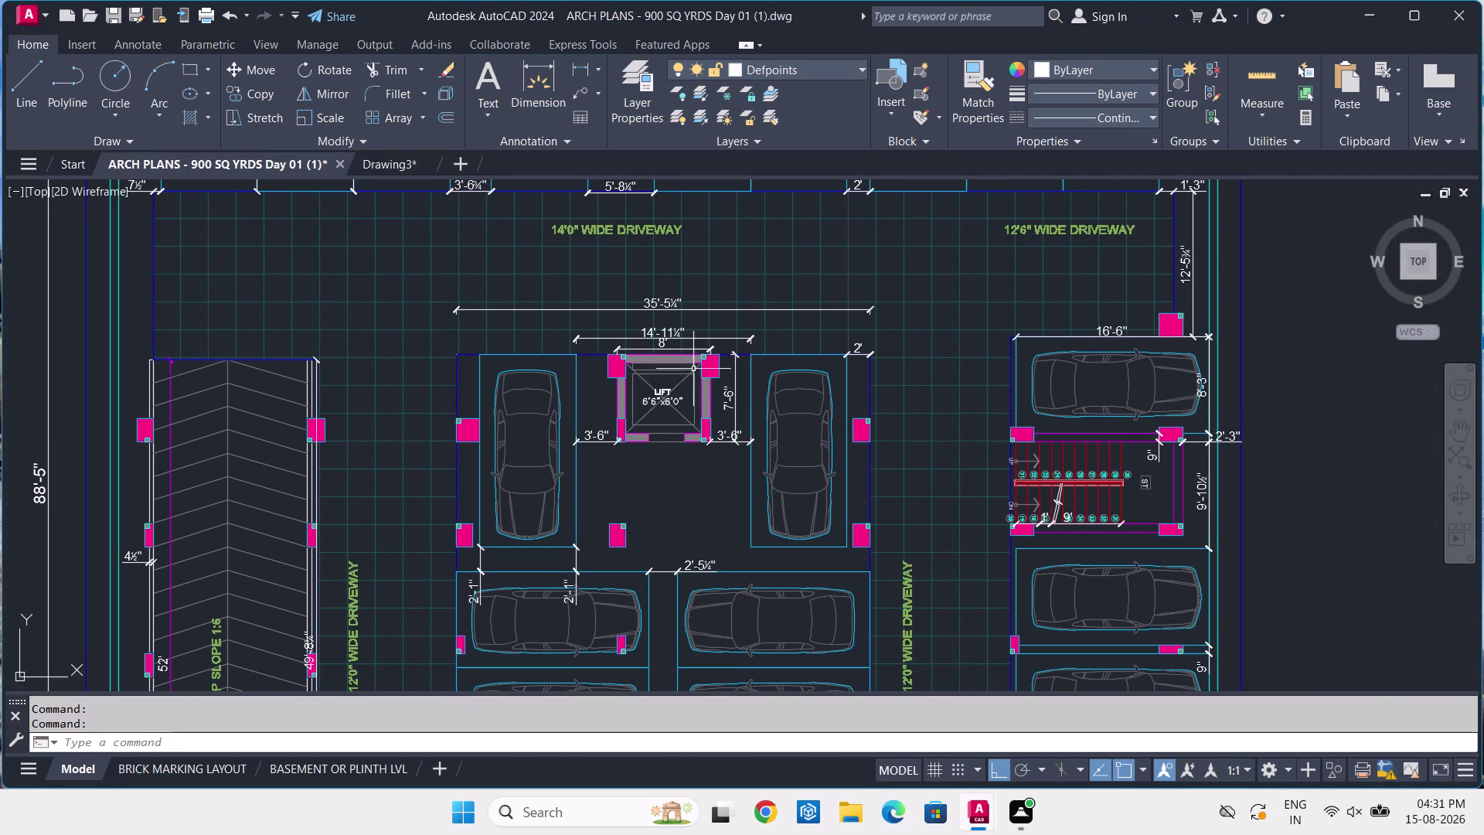
scroll(up, 3)
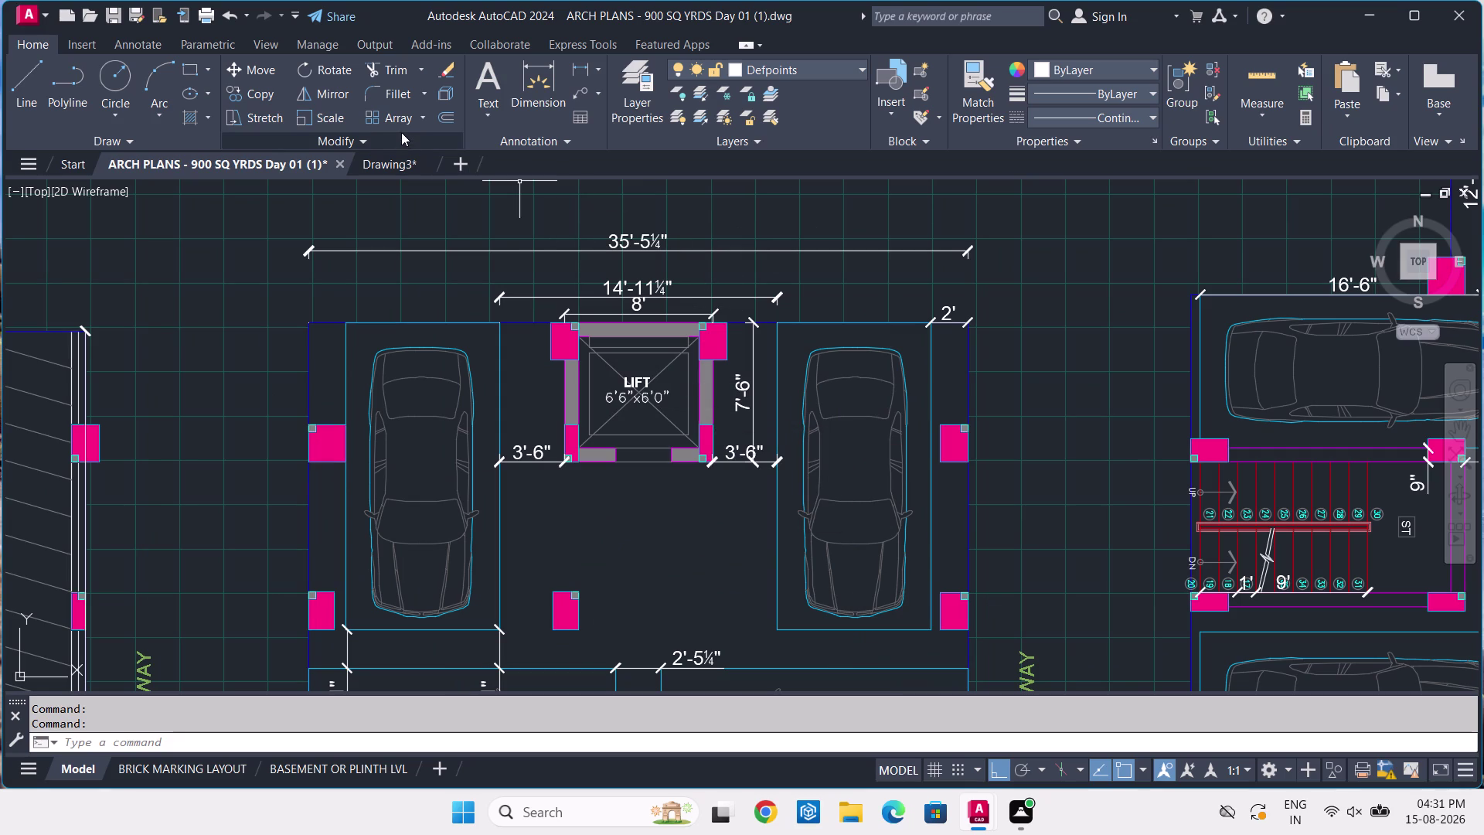
click(407, 169)
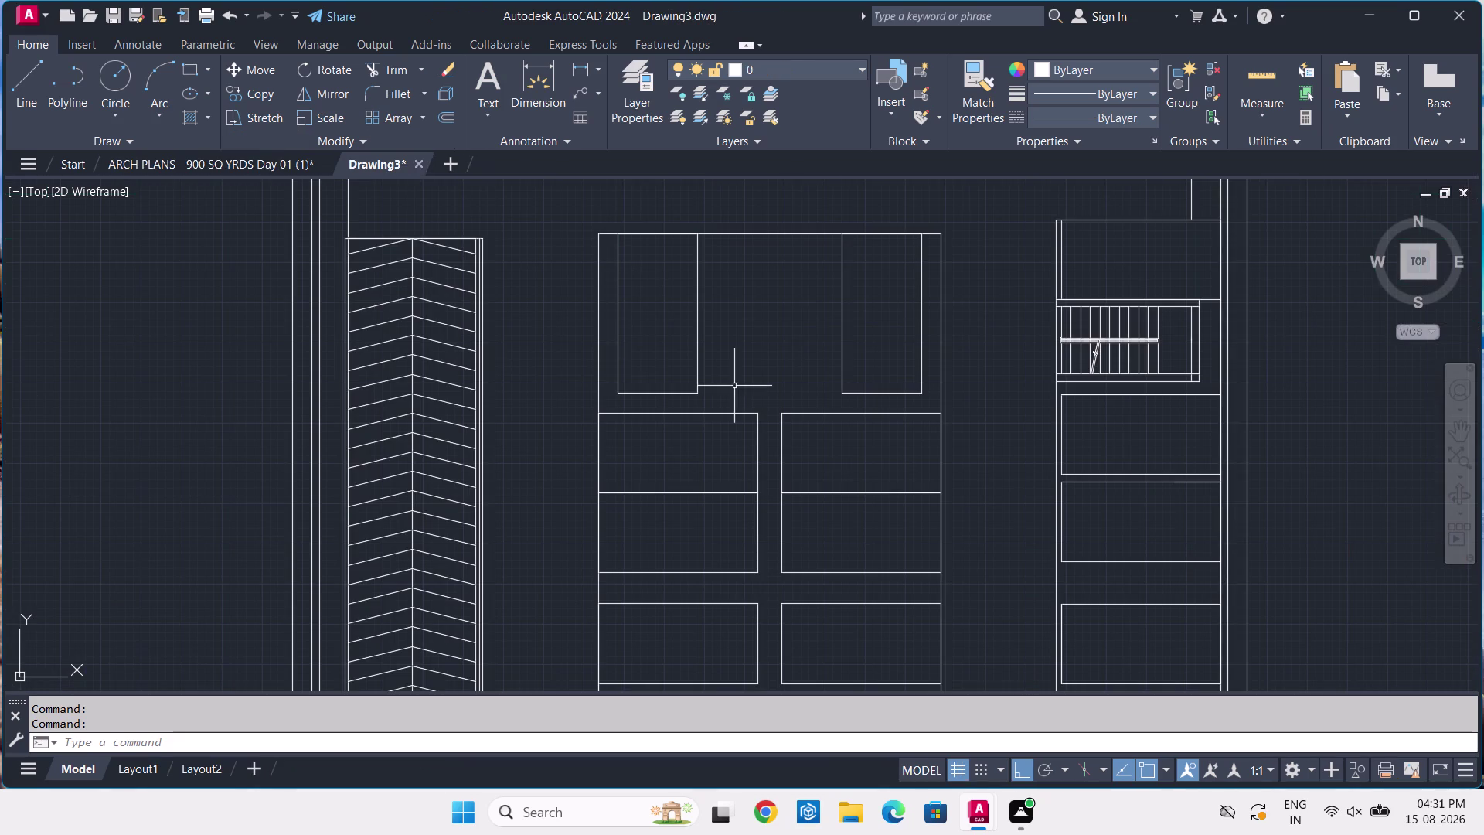
click(573, 63)
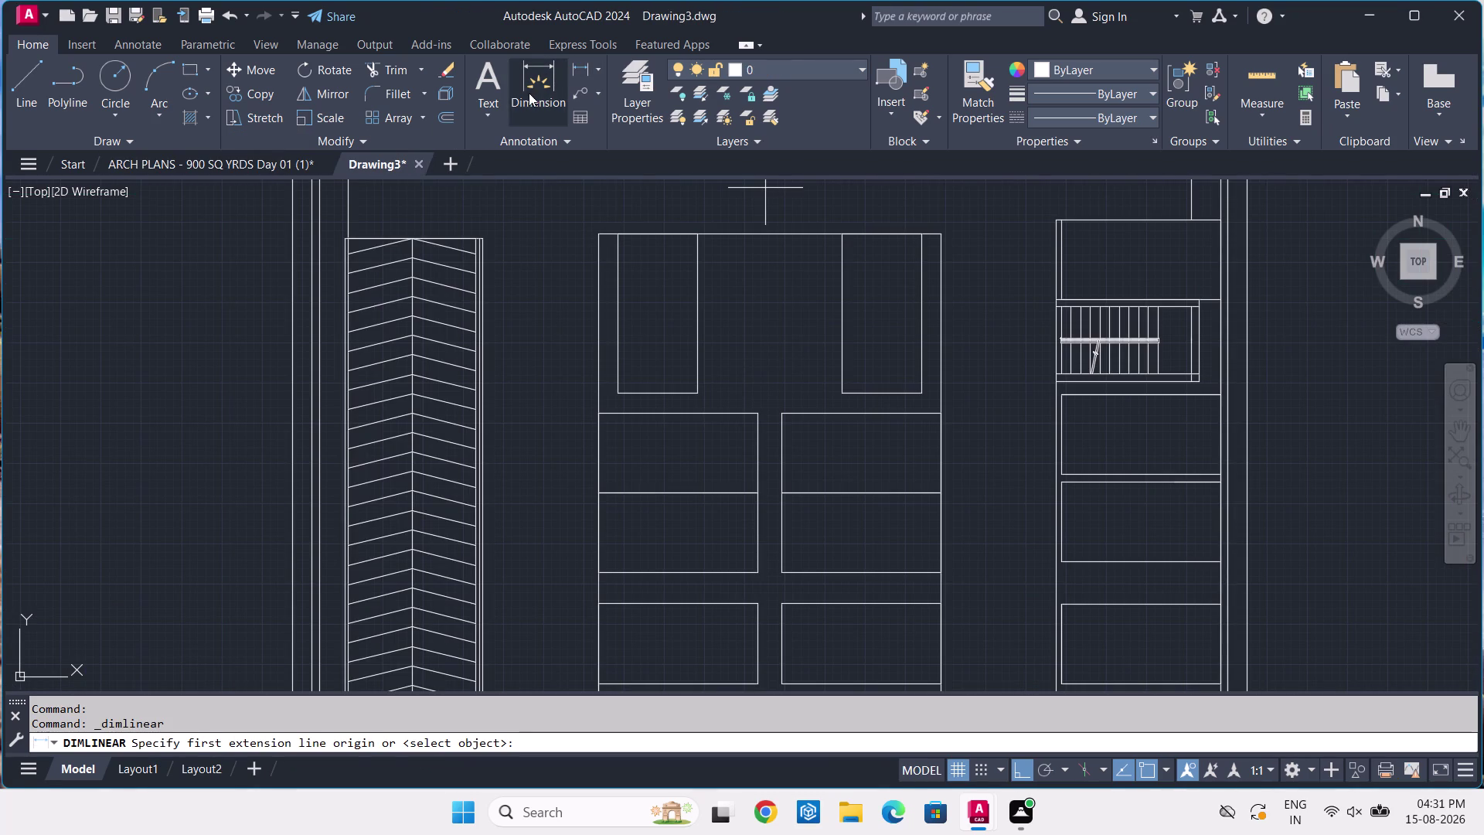
Dimension the central block's full top edge as 35'-5½", placed above the block.
click(520, 86)
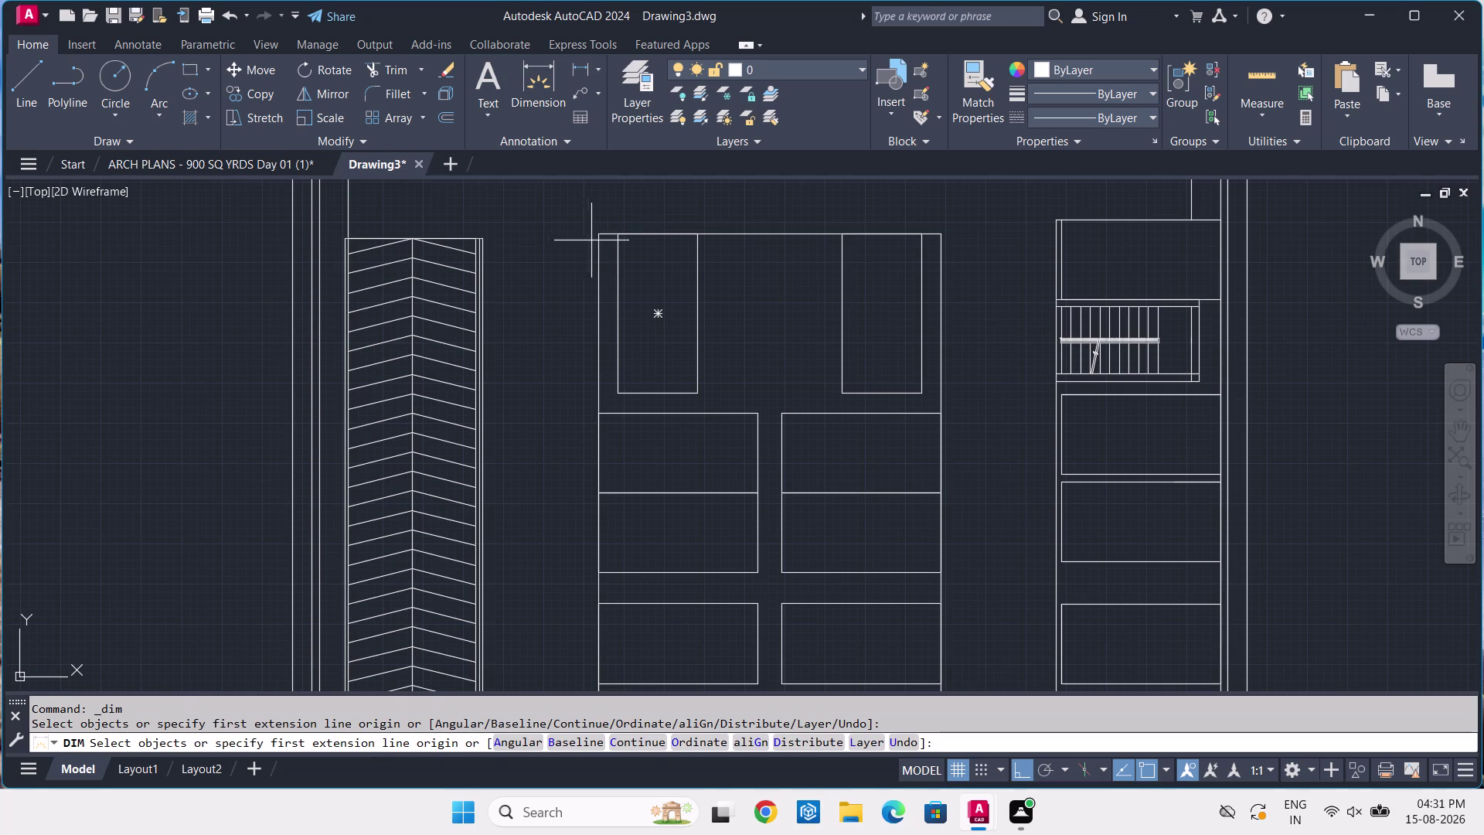
click(595, 234)
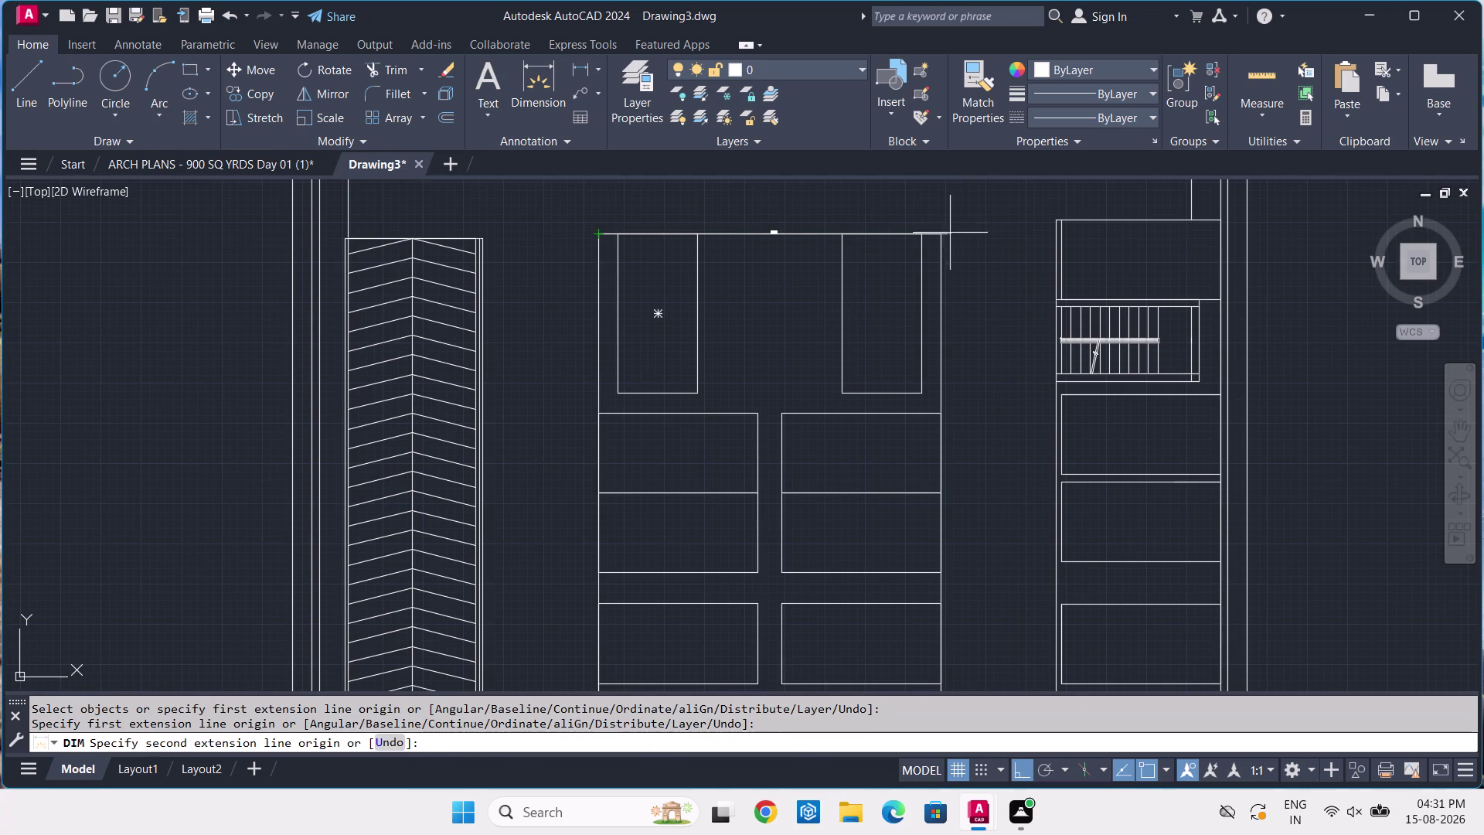
click(937, 233)
scroll(up, 3)
middle_drag(886, 224, 889, 292)
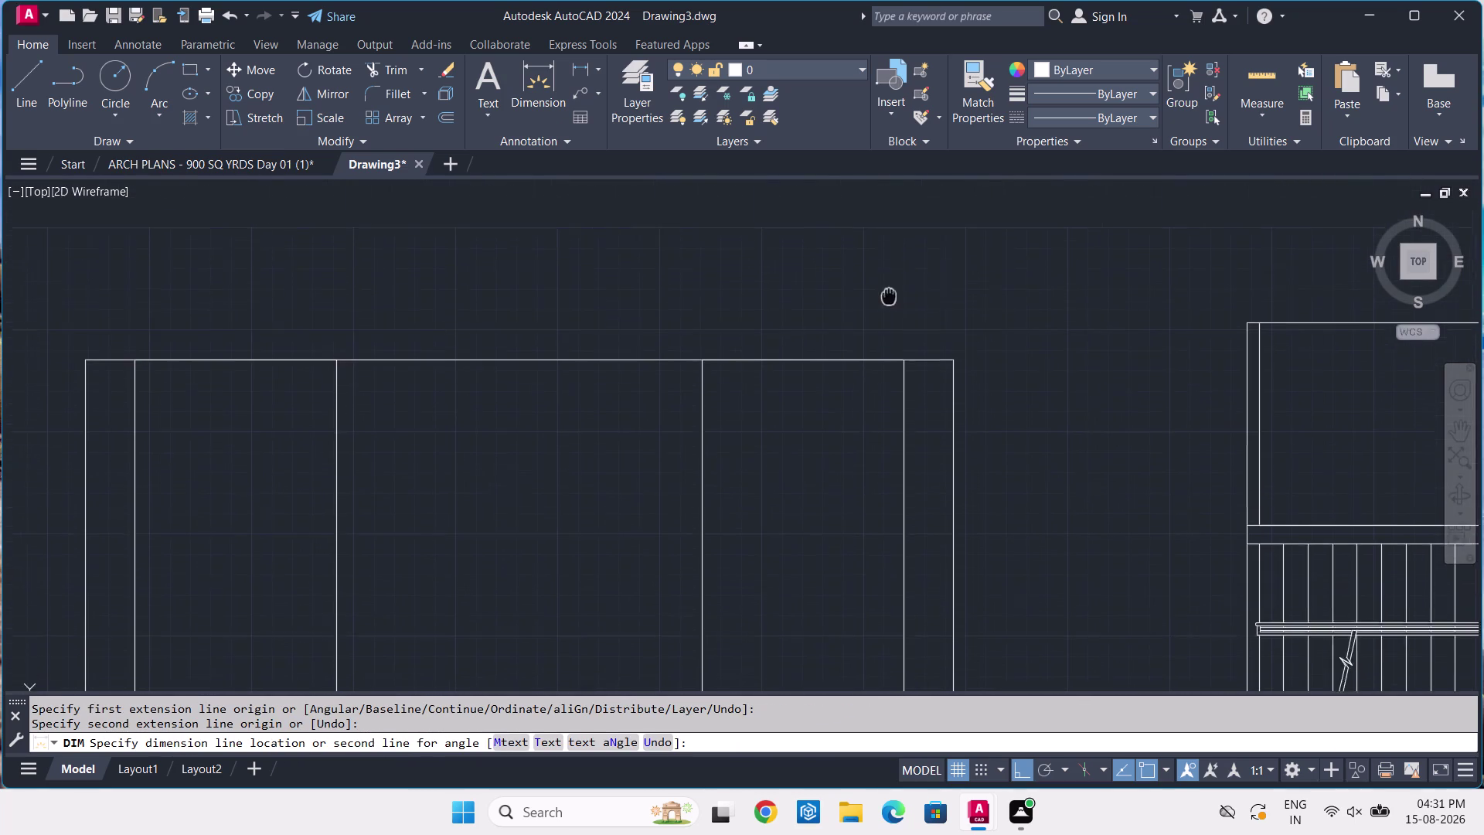
middle_drag(888, 292, 882, 302)
scroll(up, 3)
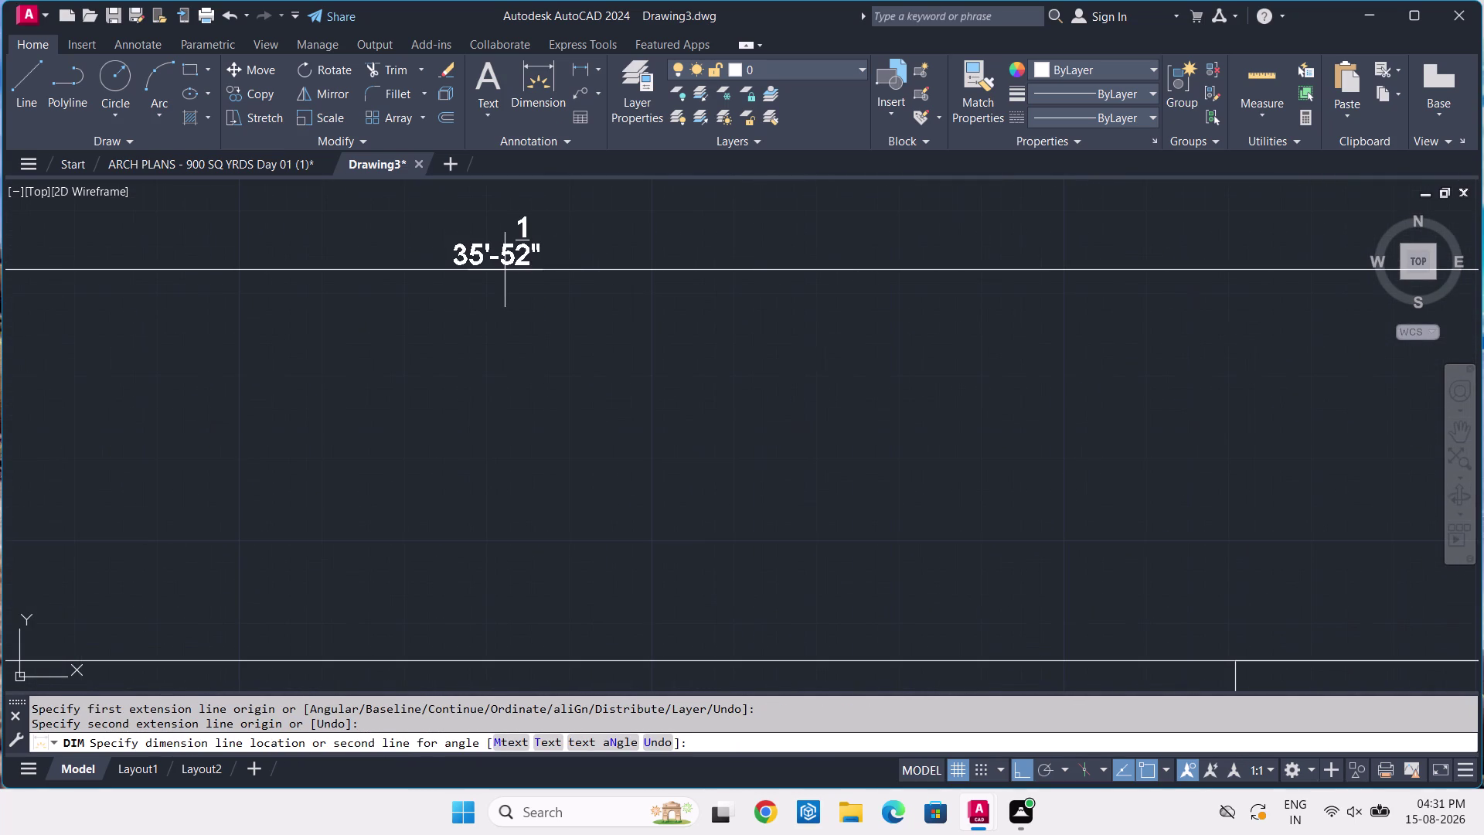
click(504, 270)
scroll(down, 3)
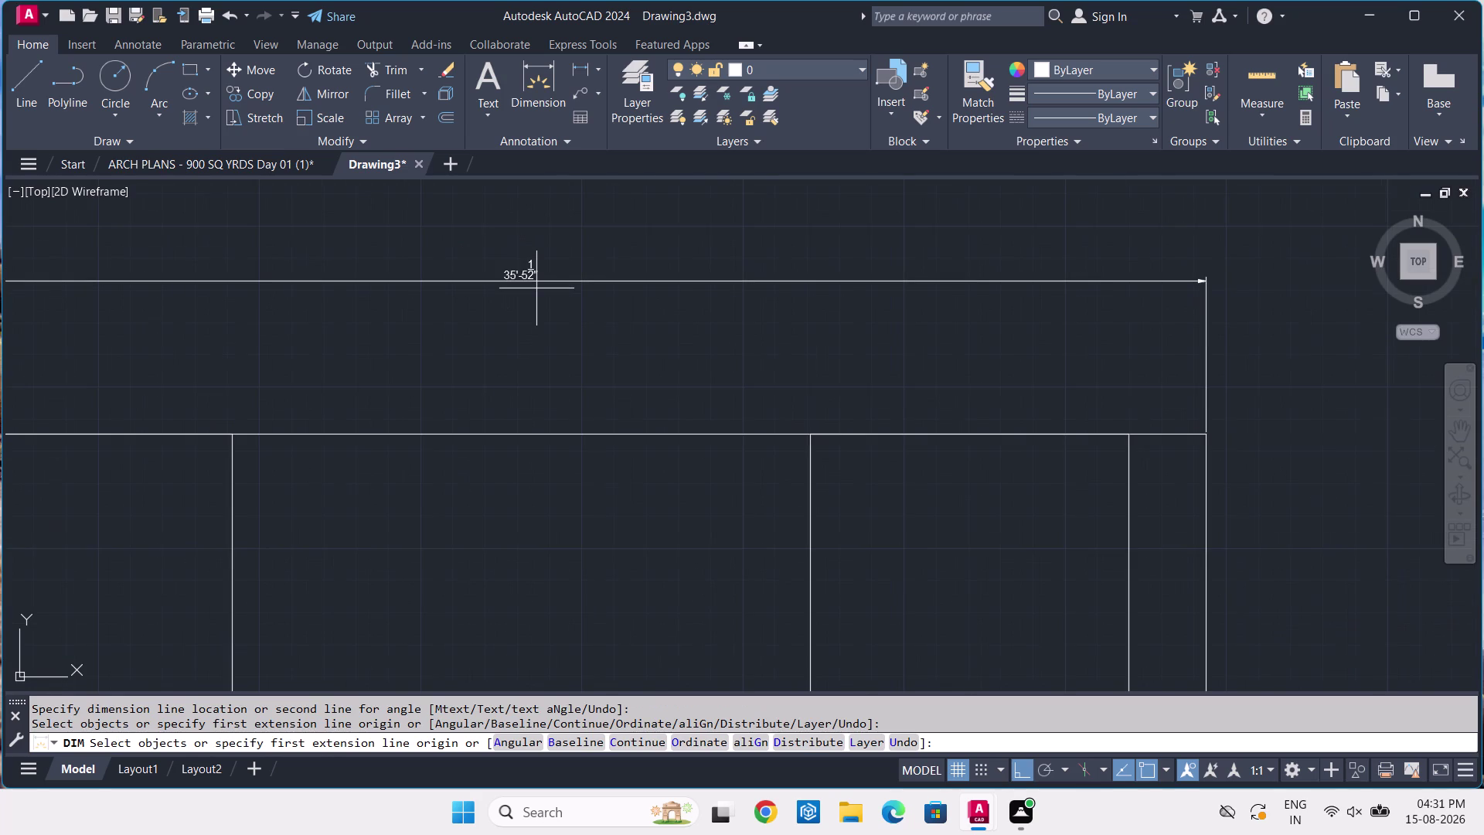
scroll(down, 3)
middle_drag(540, 294, 594, 292)
scroll(down, 3)
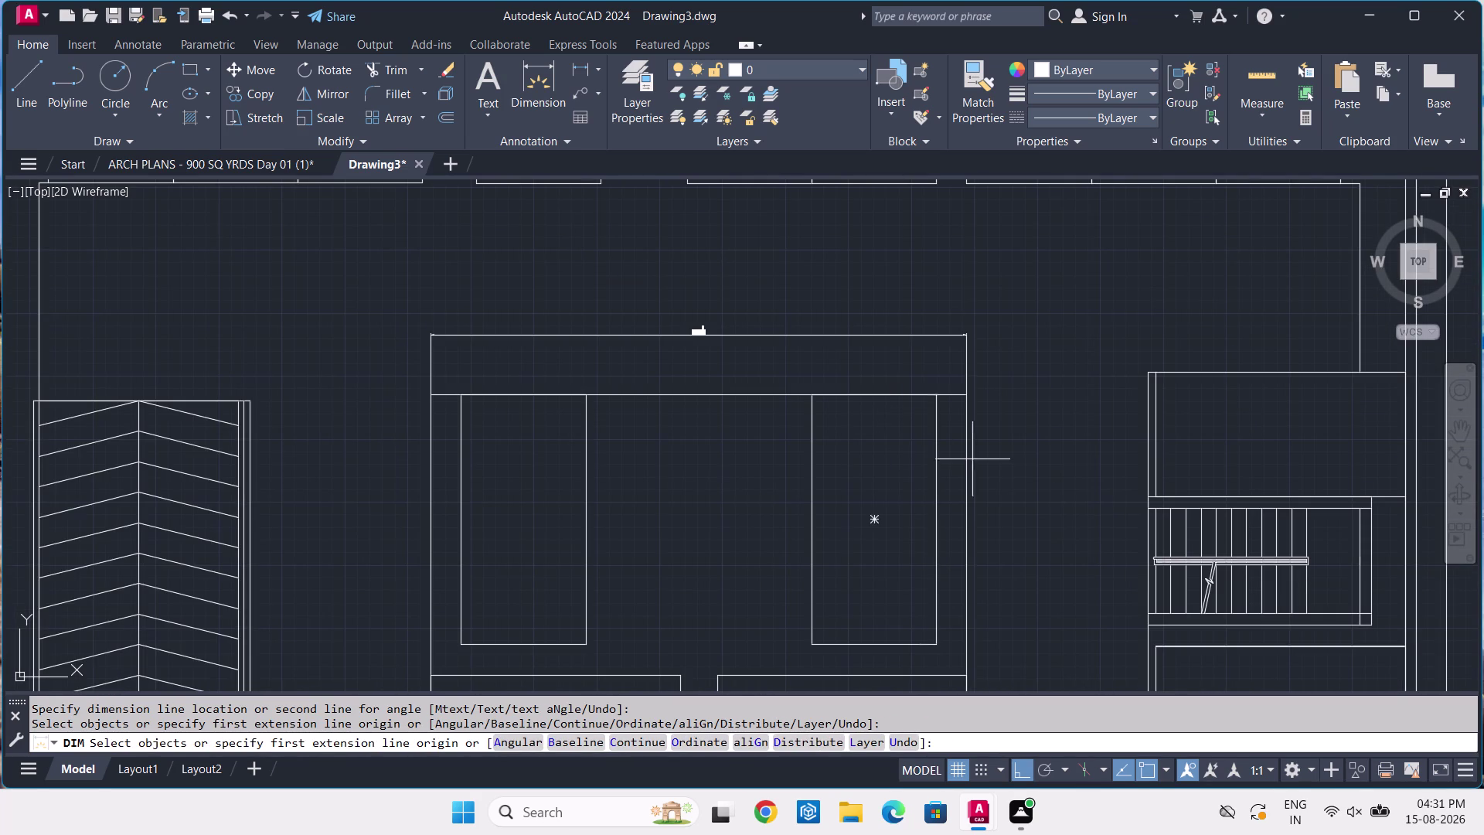
key(Escape)
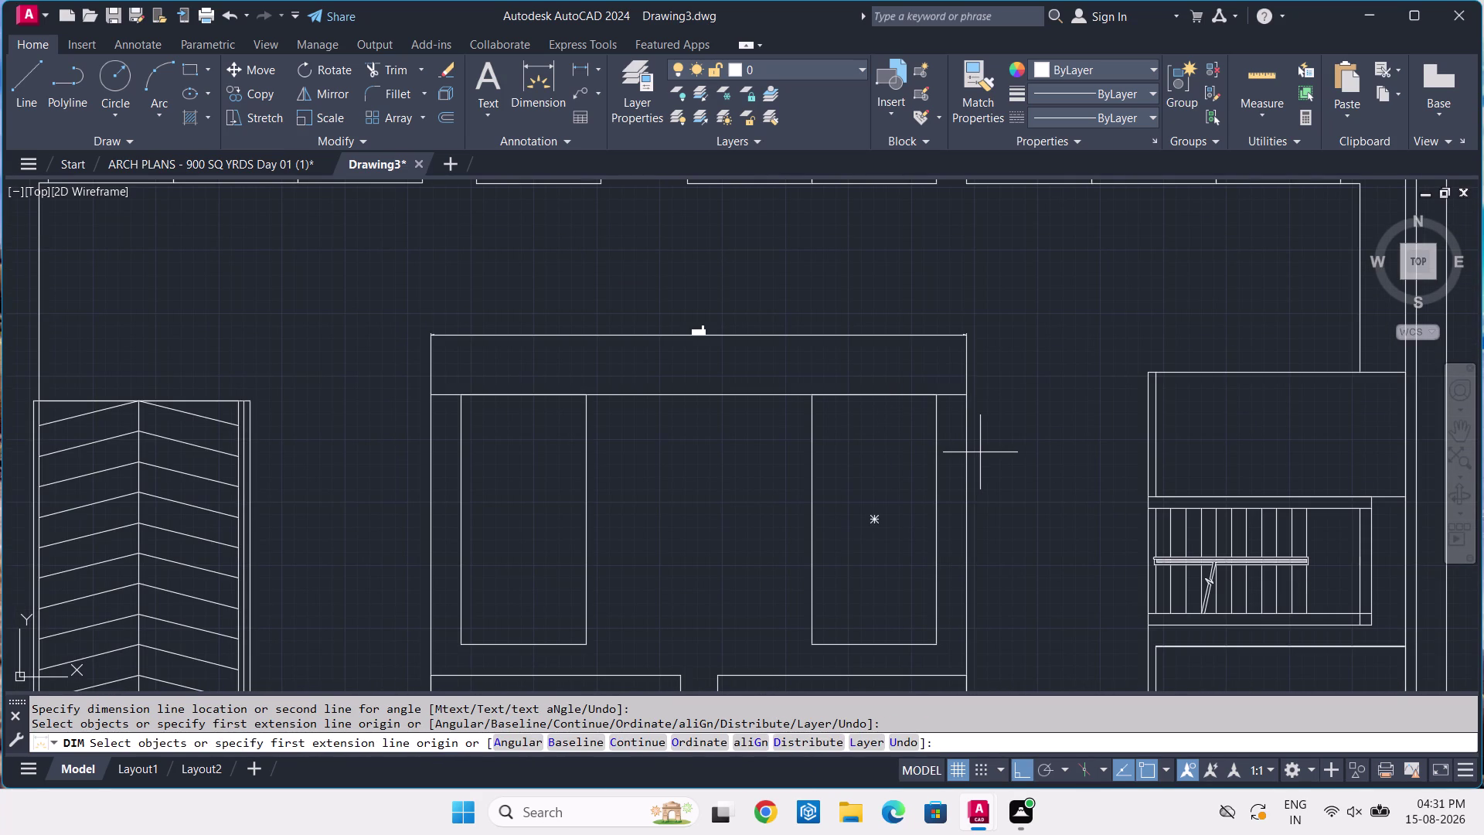
Select the block's right edge line and start a move, then cancel it.
click(967, 448)
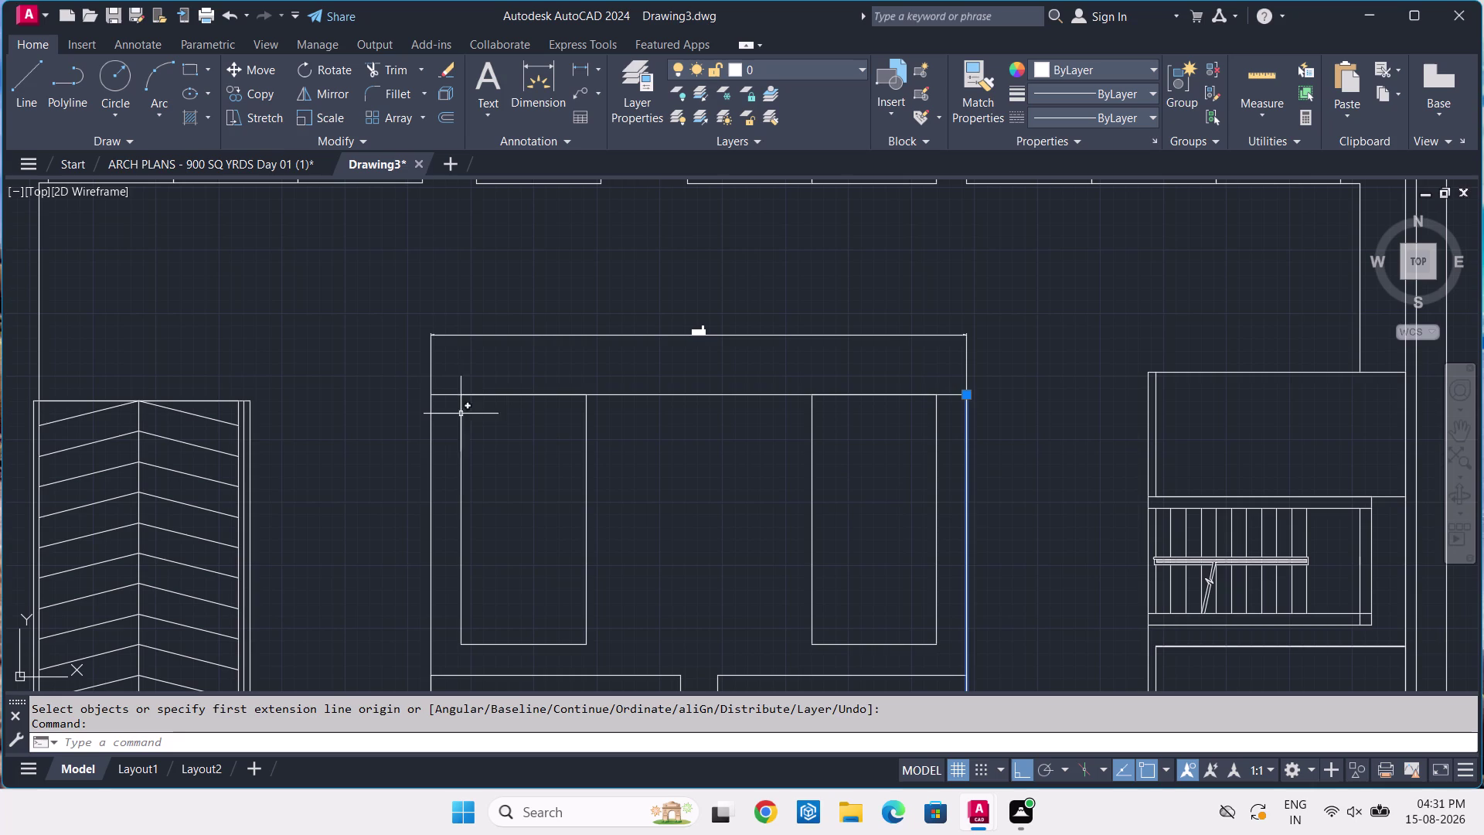
text(M)
key(space)
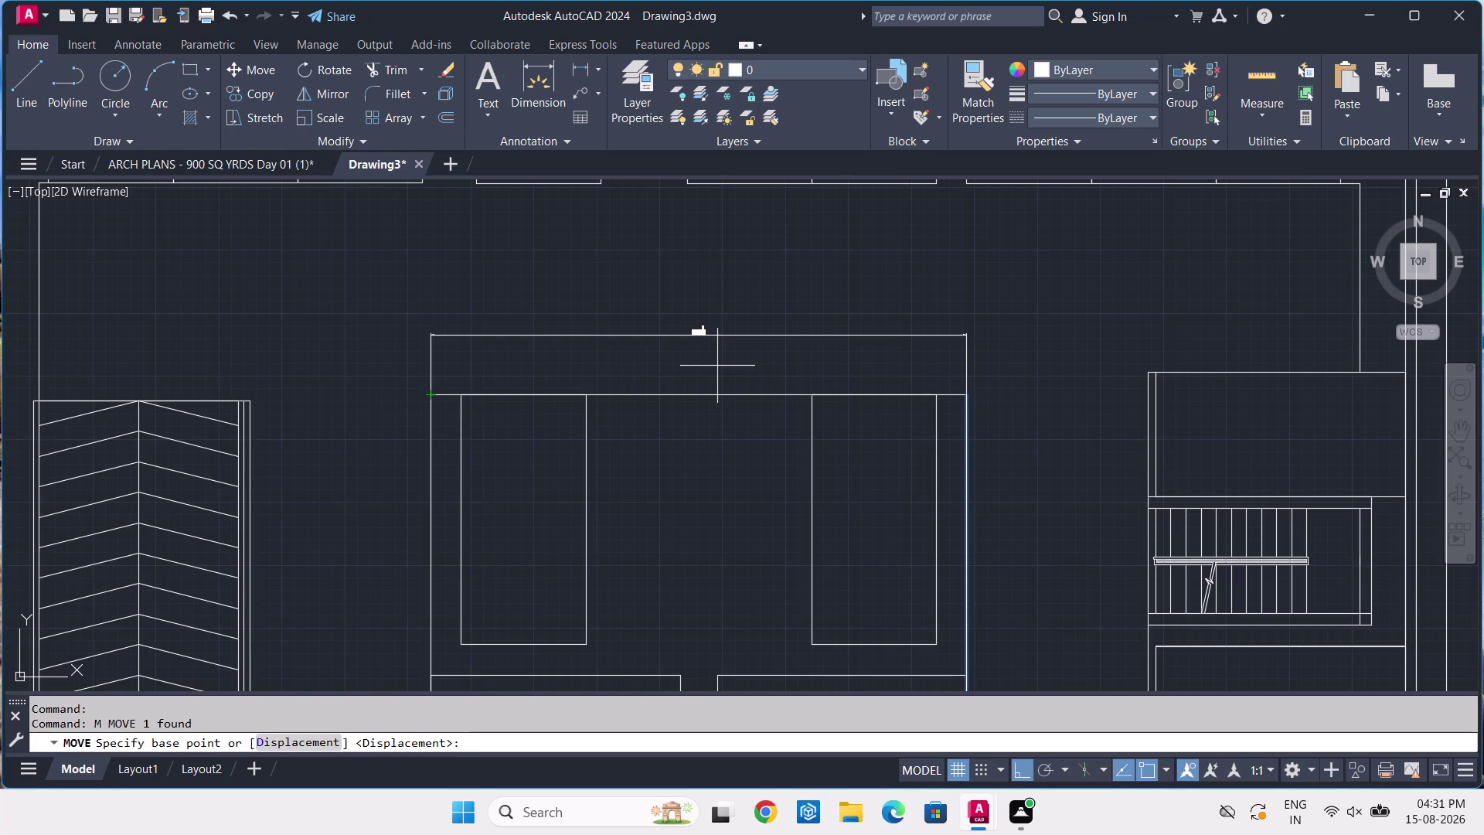
key(Escape)
key(Escape)
scroll(up, 3)
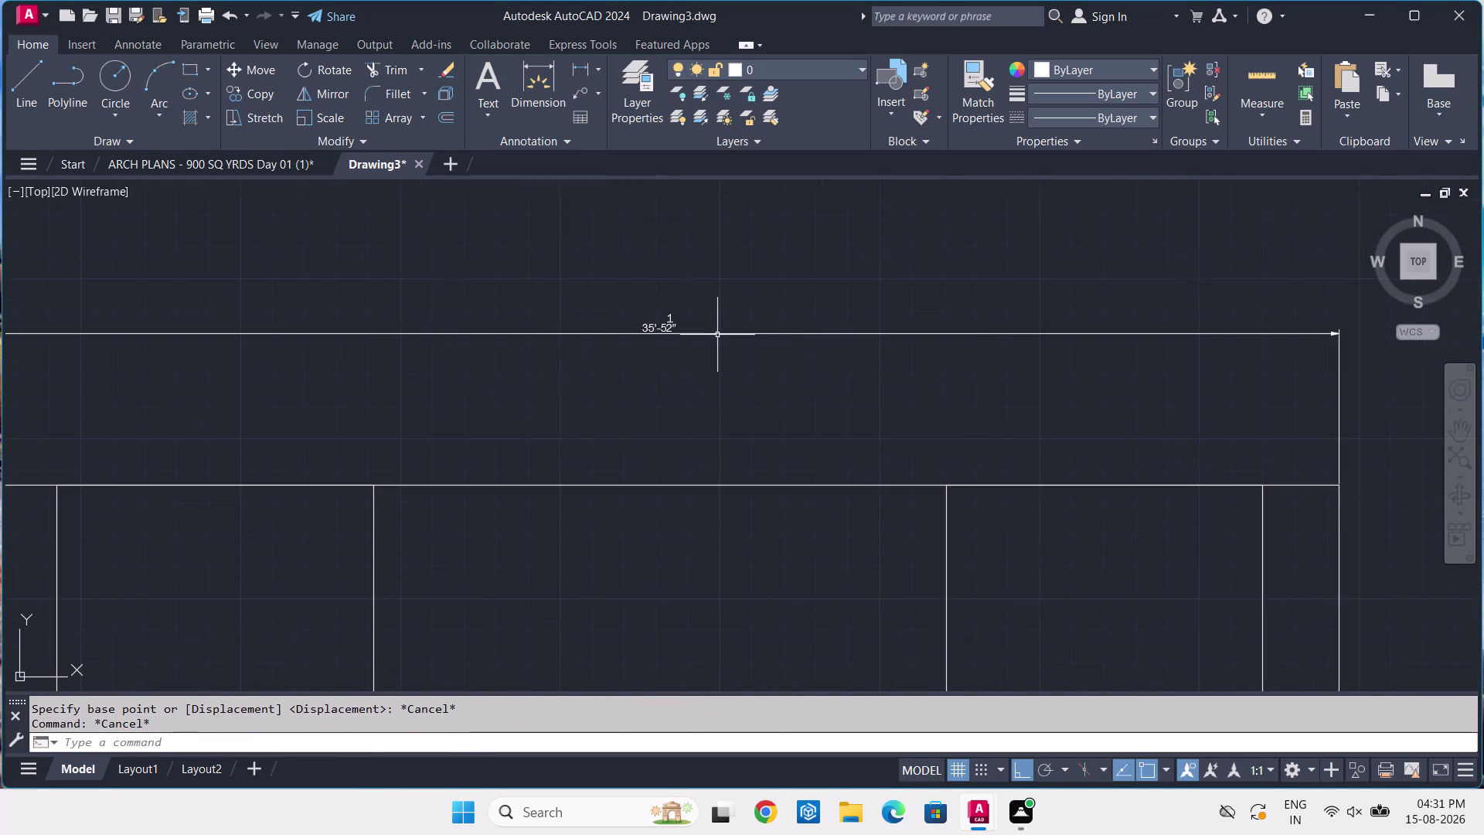
scroll(up, 3)
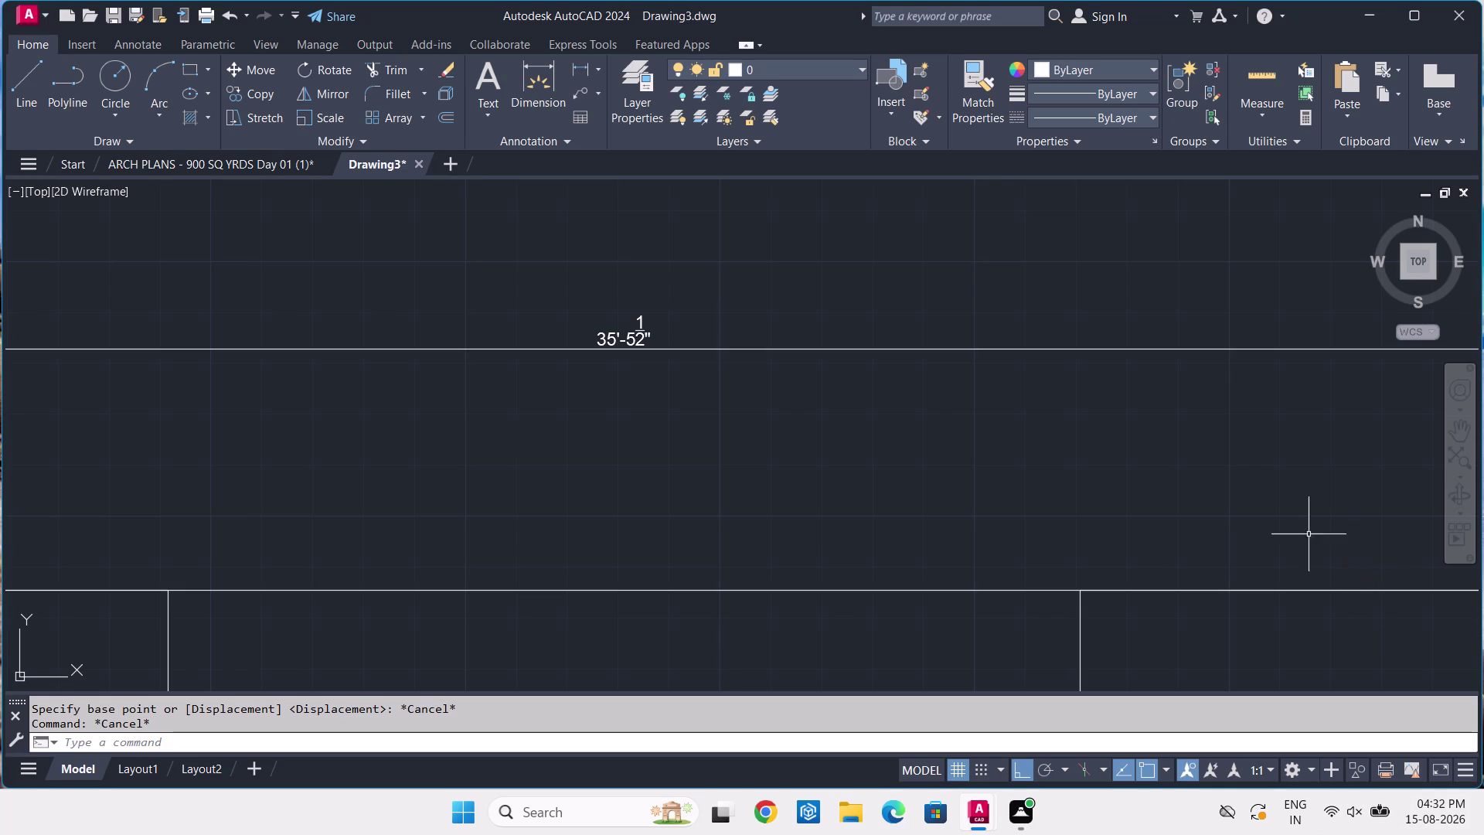
scroll(down, 3)
scroll(down, 3)
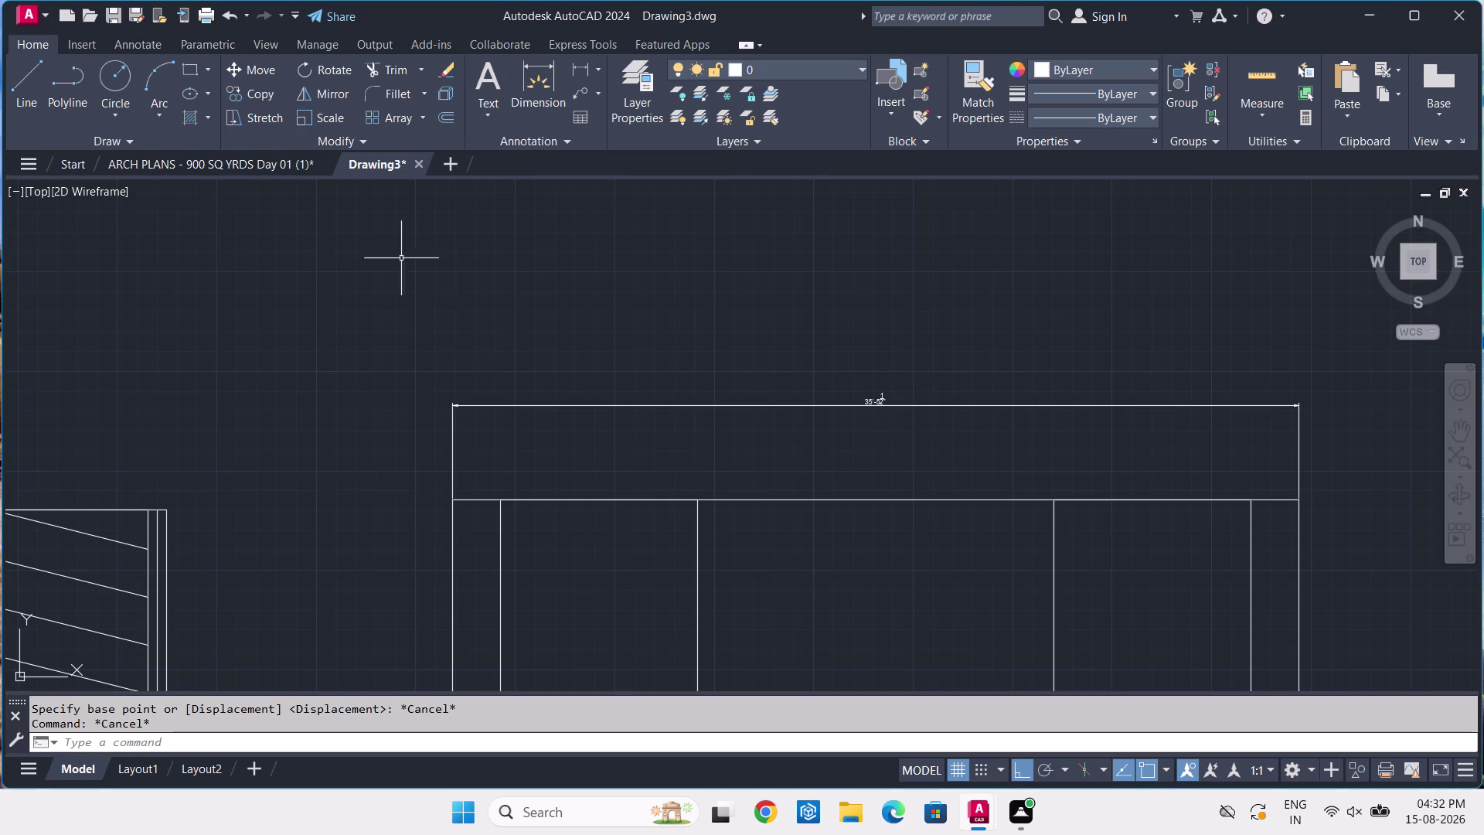
click(289, 158)
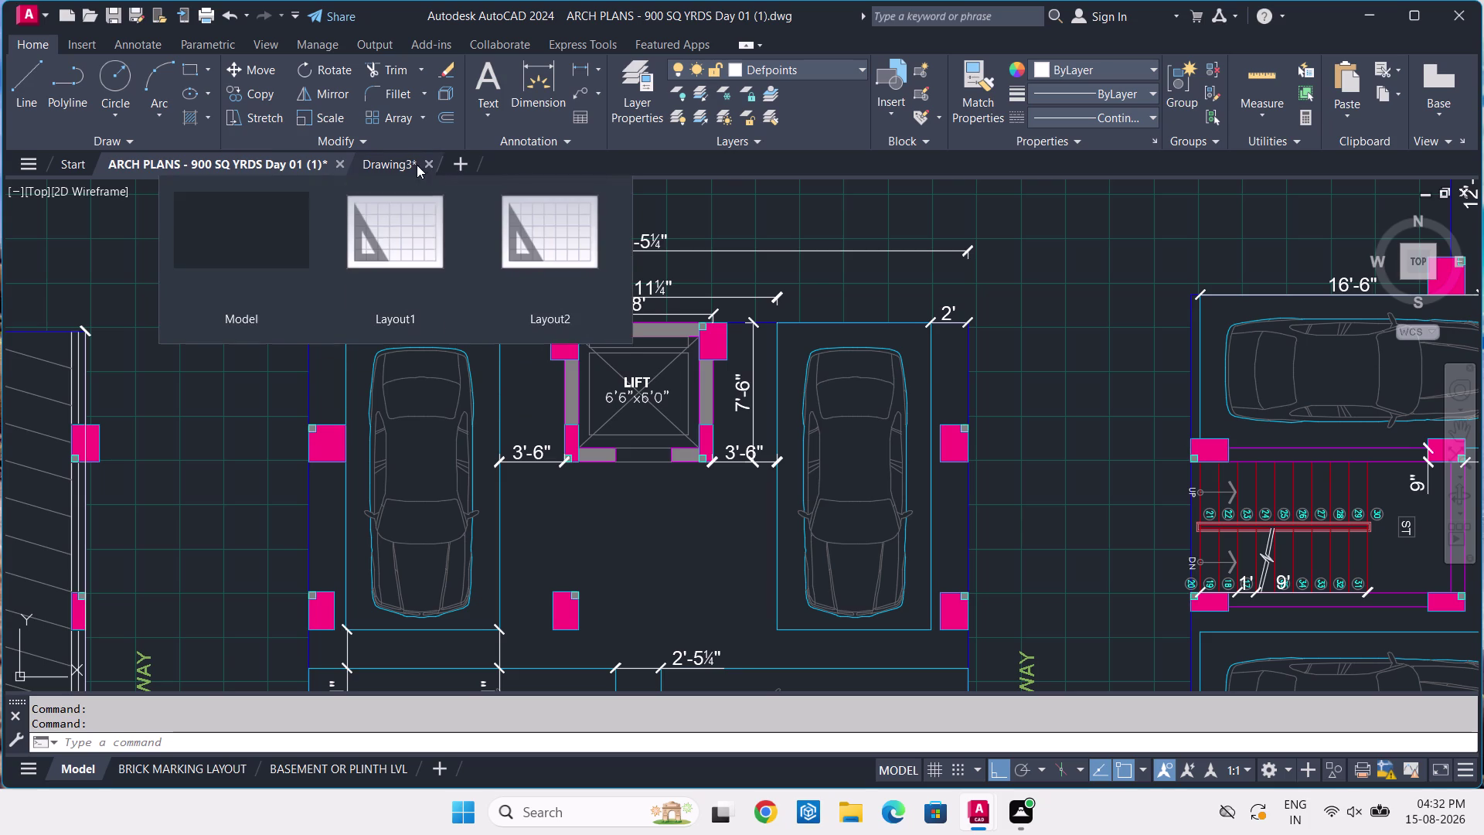
click(367, 155)
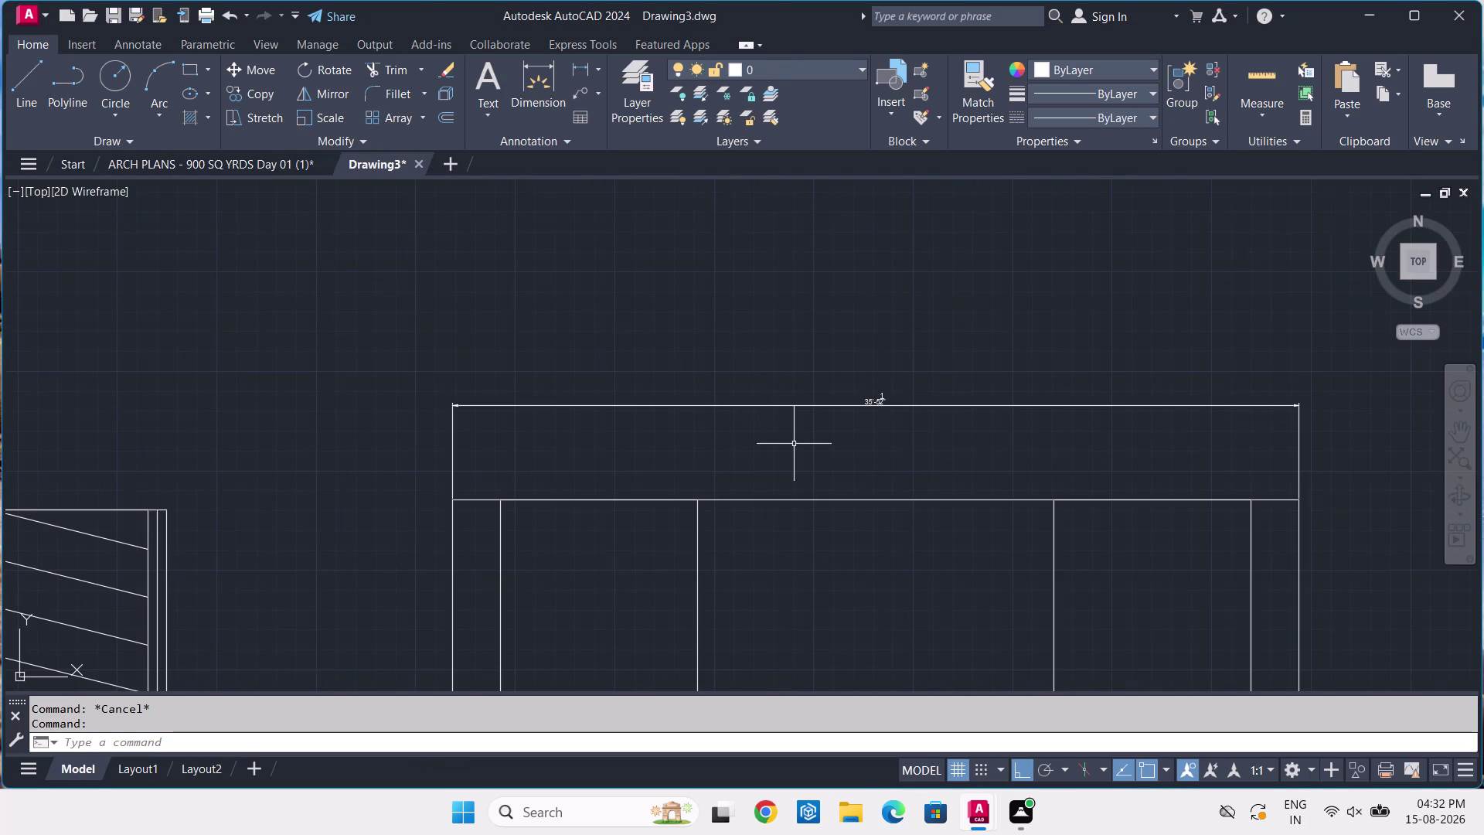
Place a helper point tracked 3'-6" left of the right bay line's top.
text(PO)
key(space)
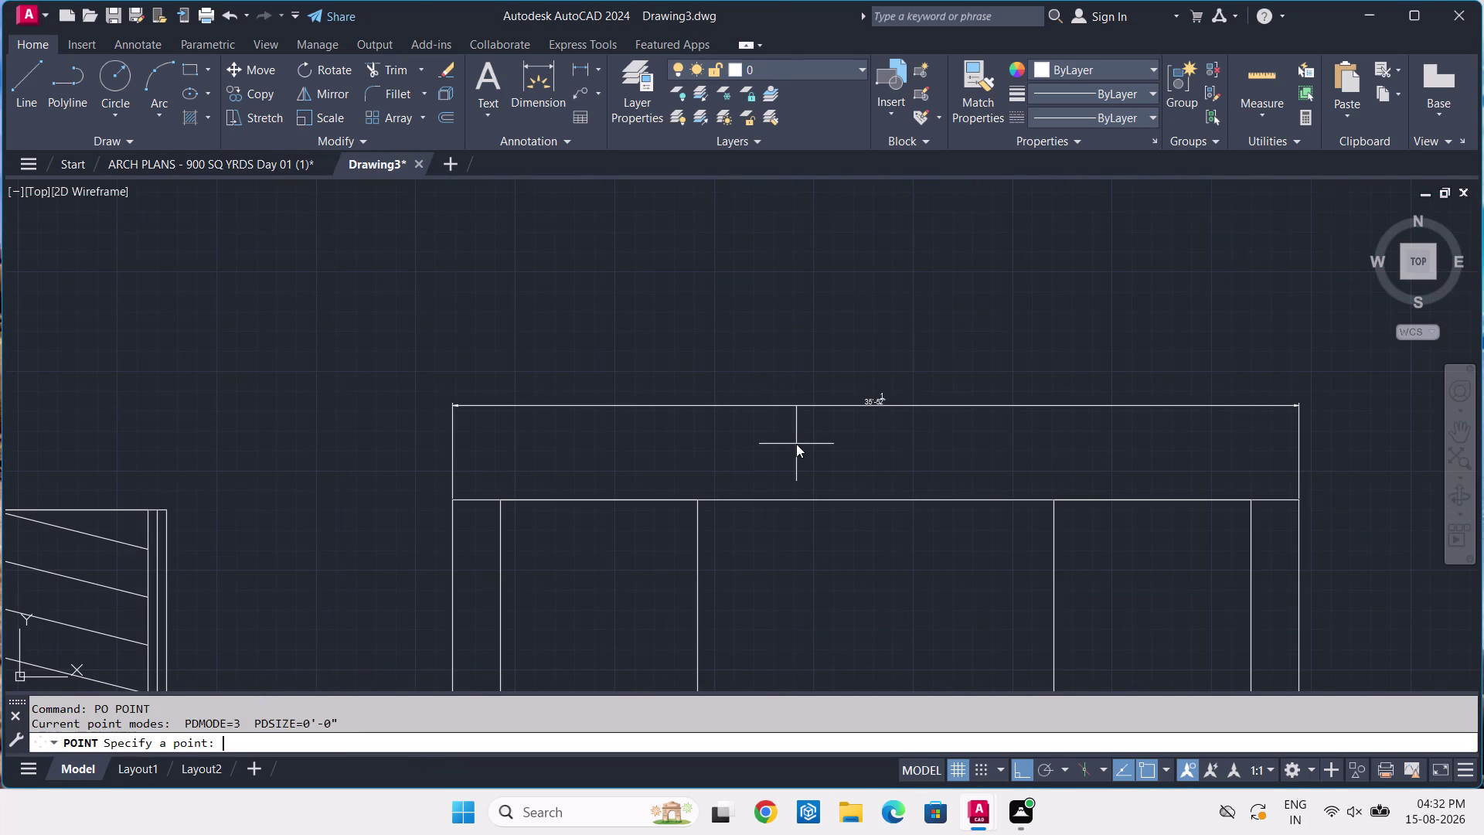
key(t)
key(k)
key(space)
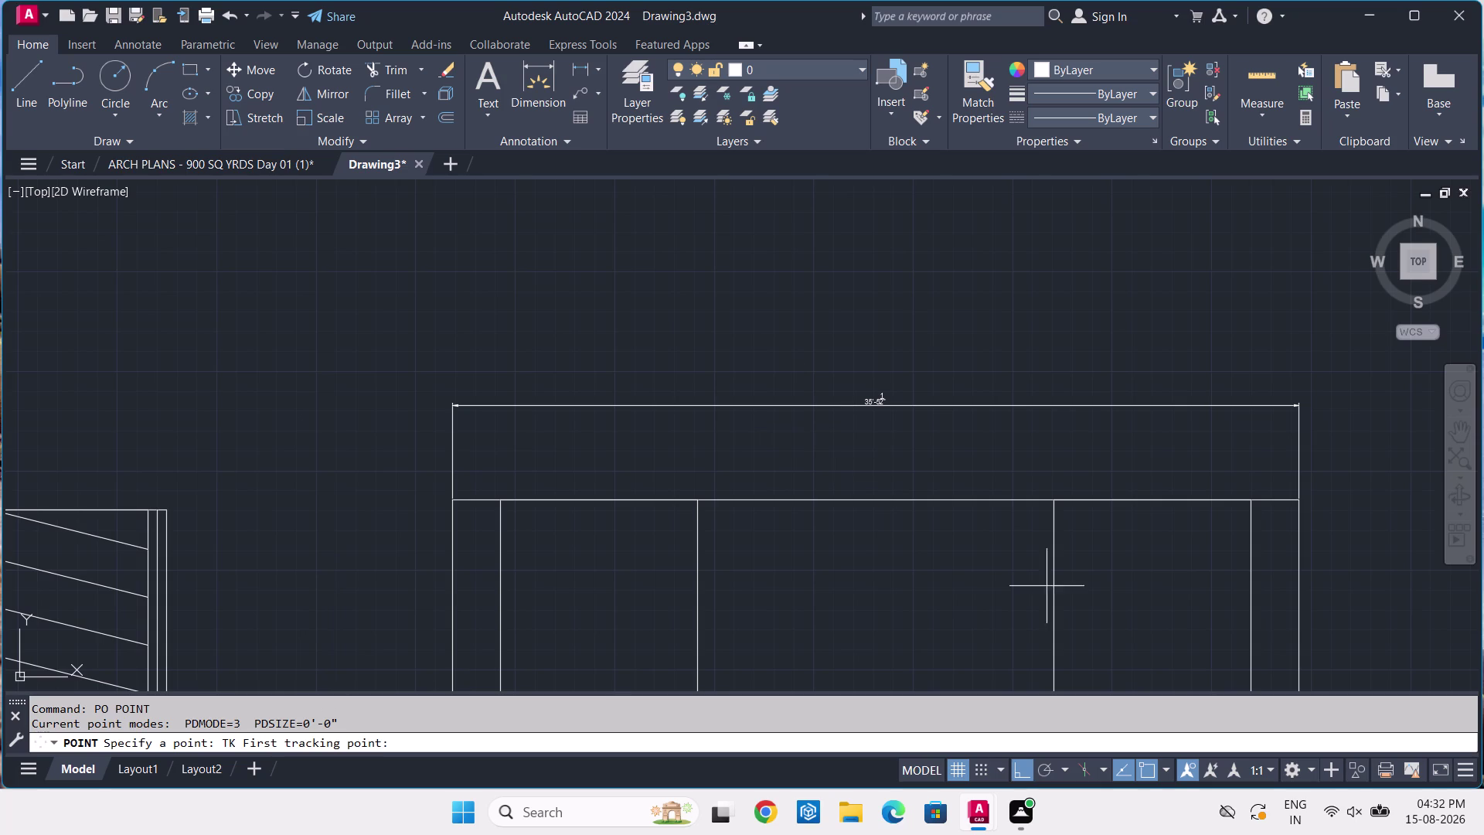
click(1054, 504)
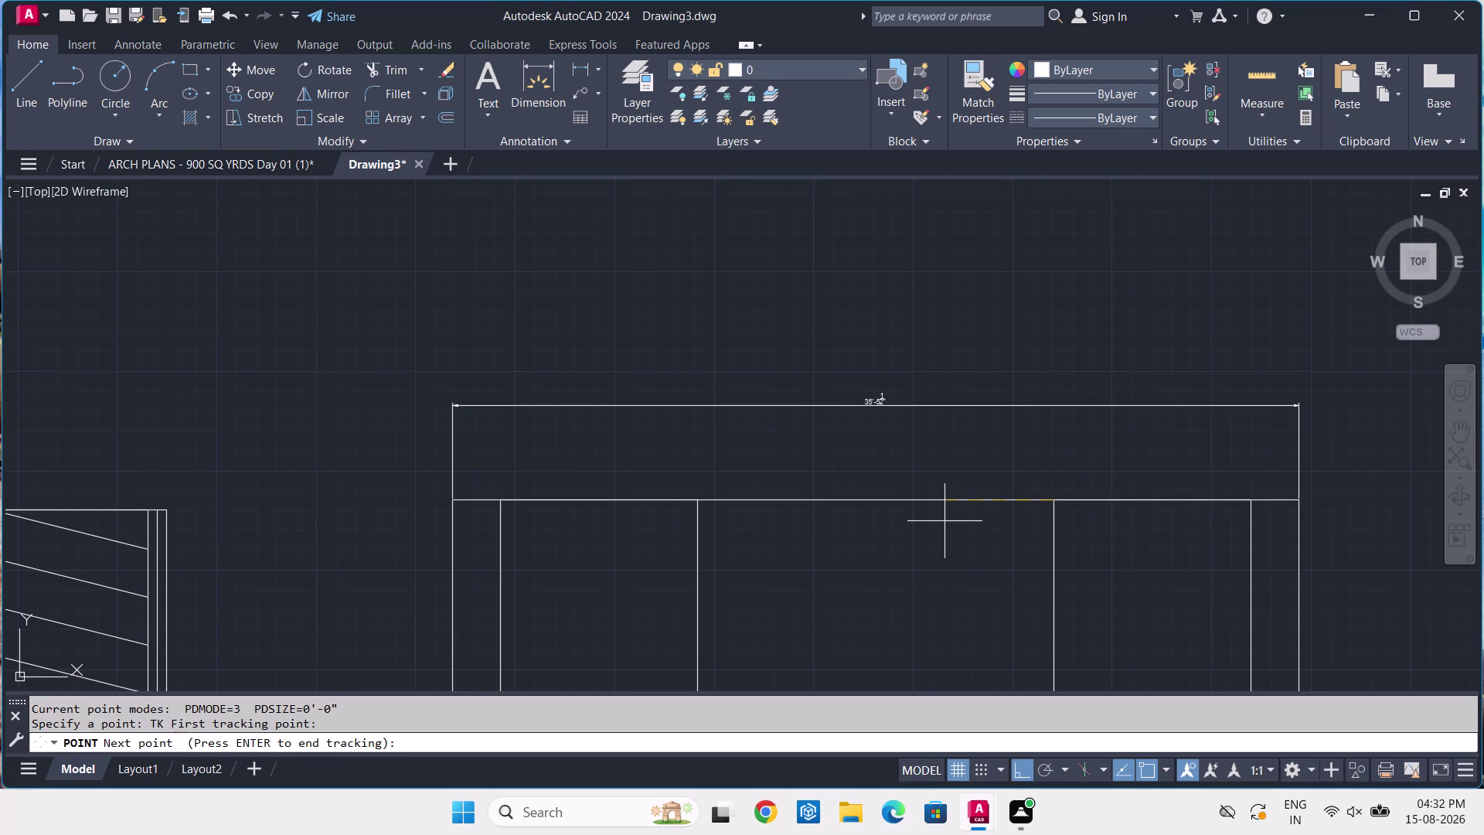
key(3)
text('-6)
key(Return)
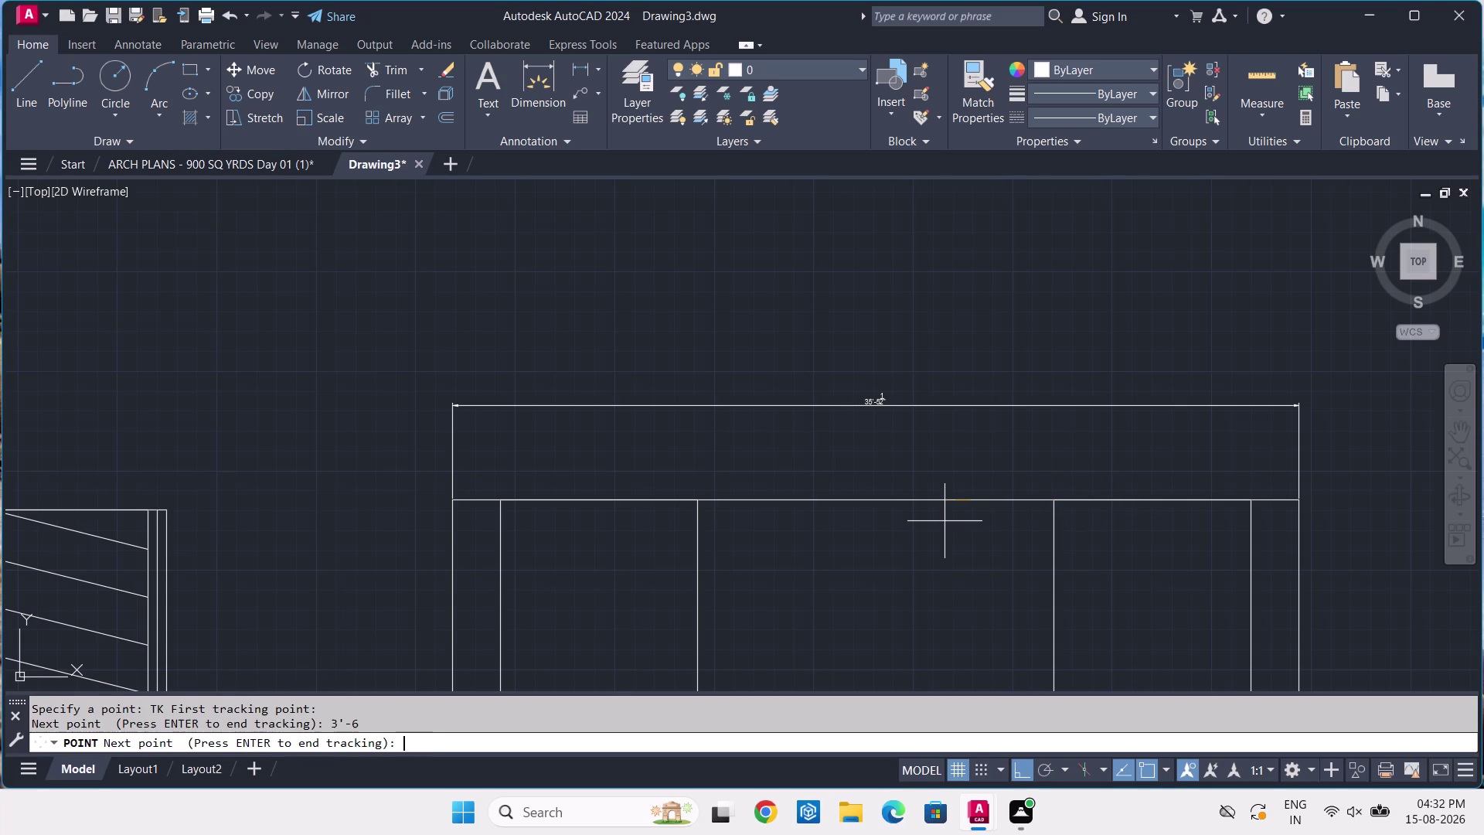
key(Return)
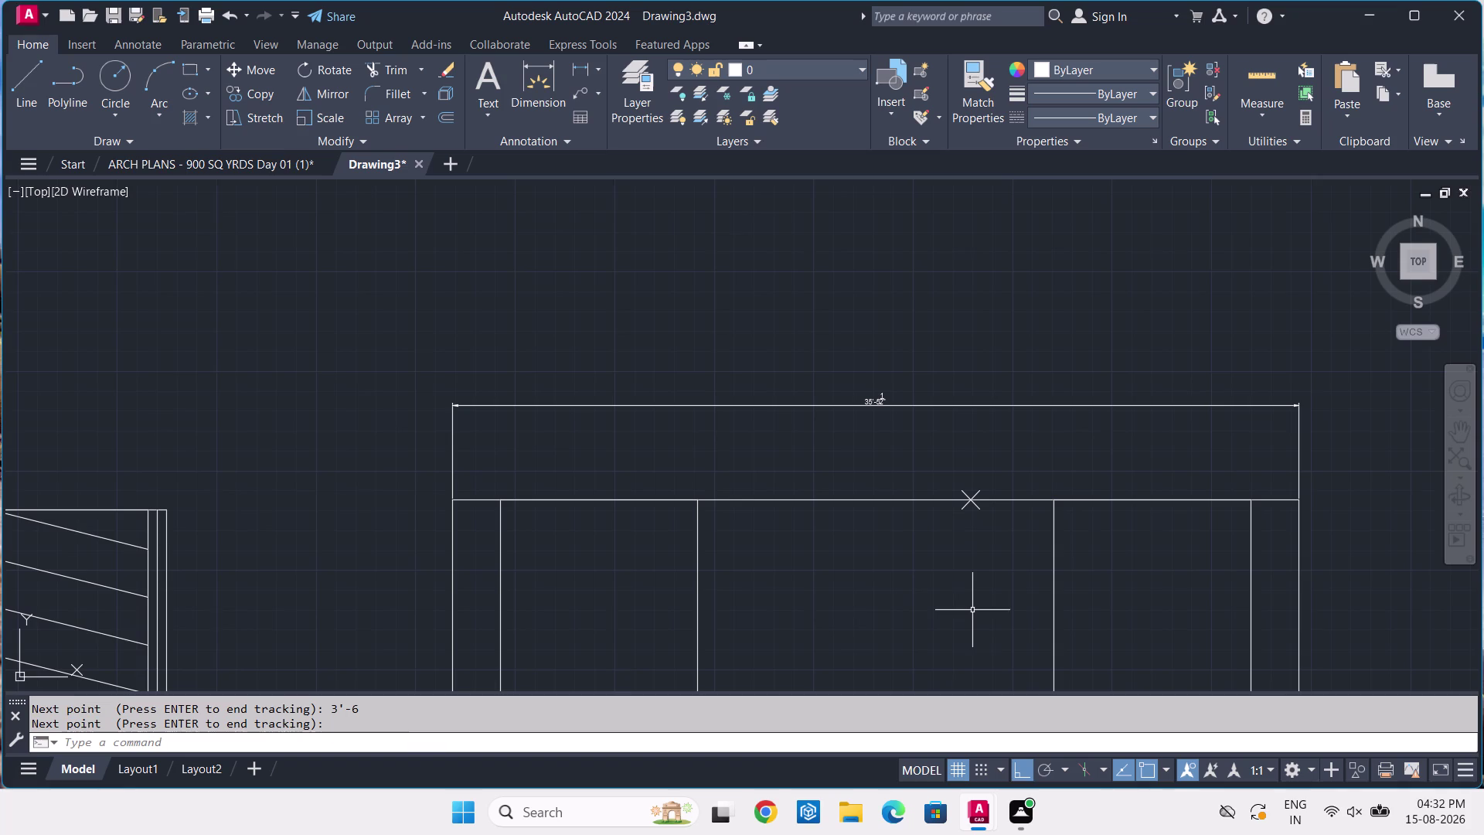
text(L)
key(space)
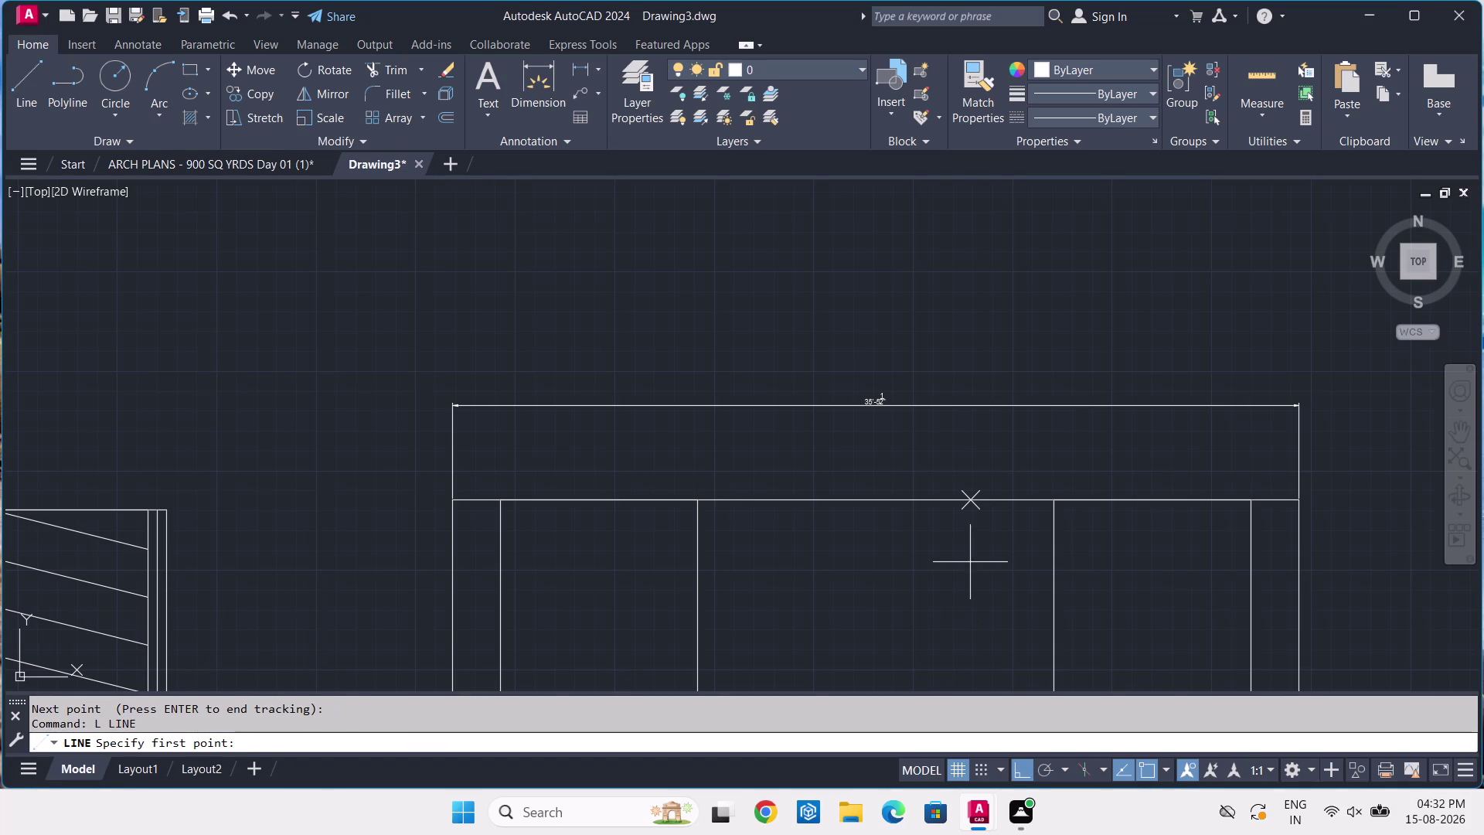
Draw the 8' by 7'-6" lift box outline, closing it at the marked point.
click(969, 498)
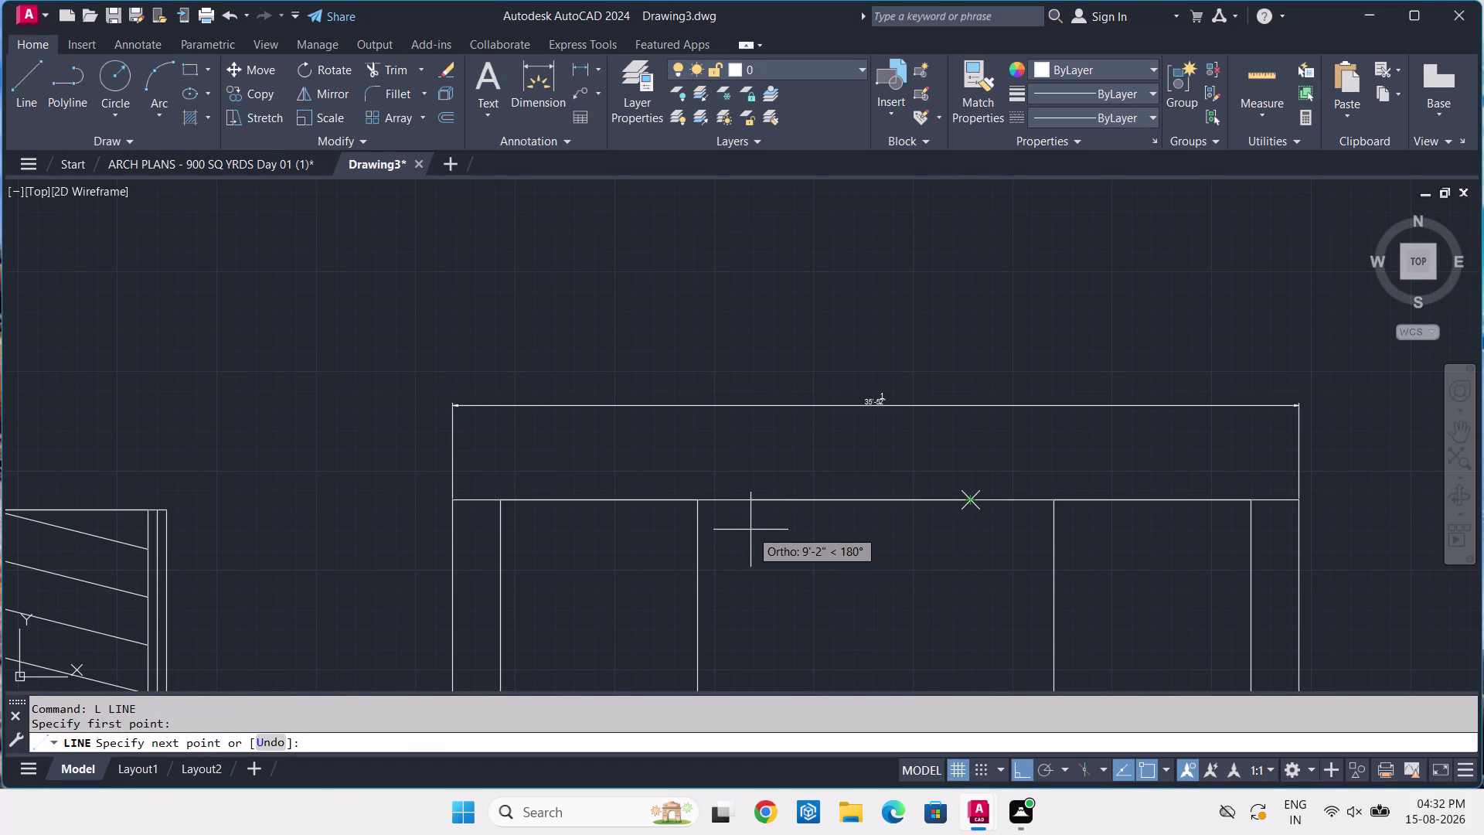
text(8')
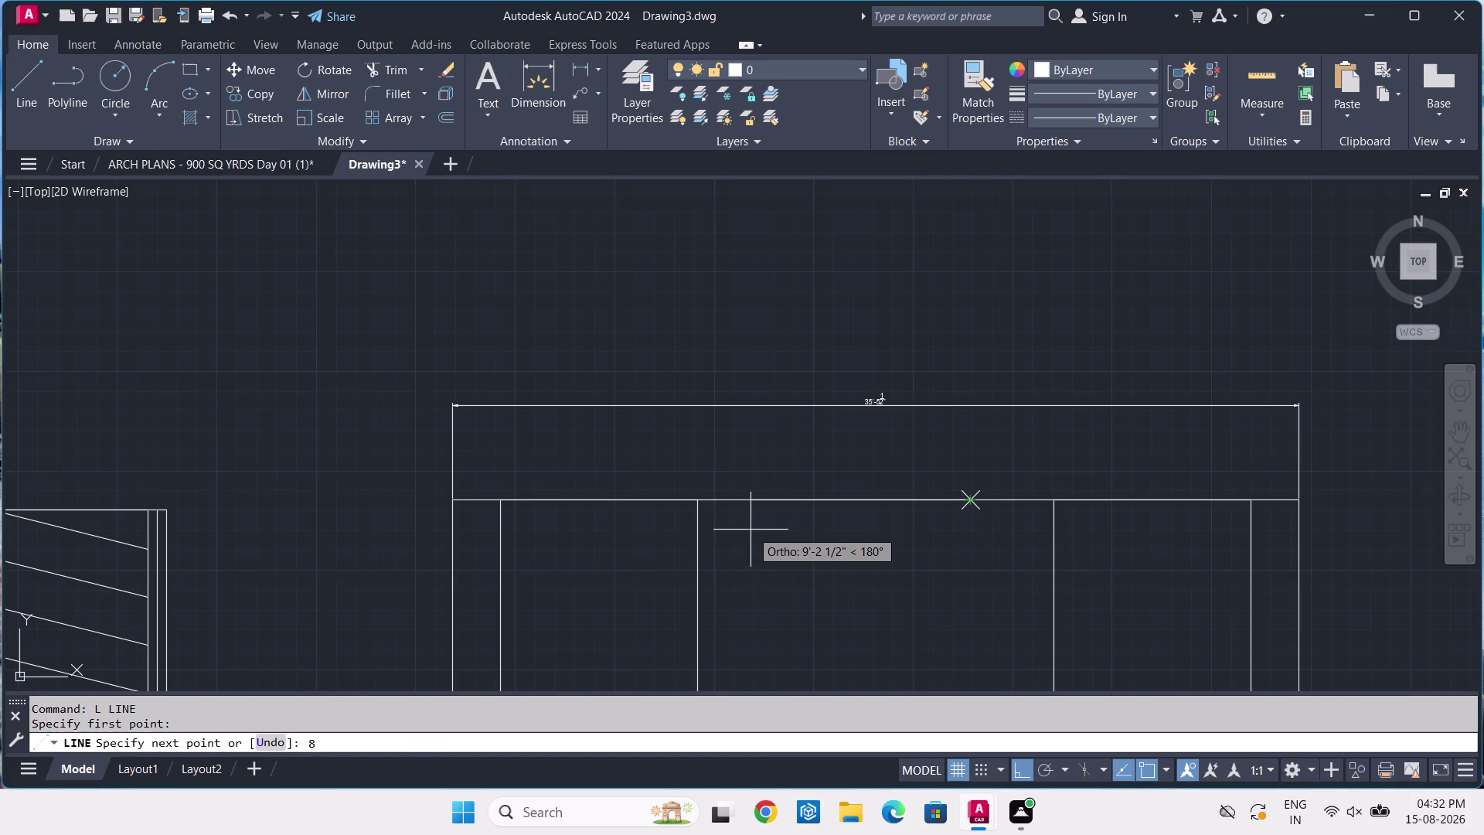
key(Return)
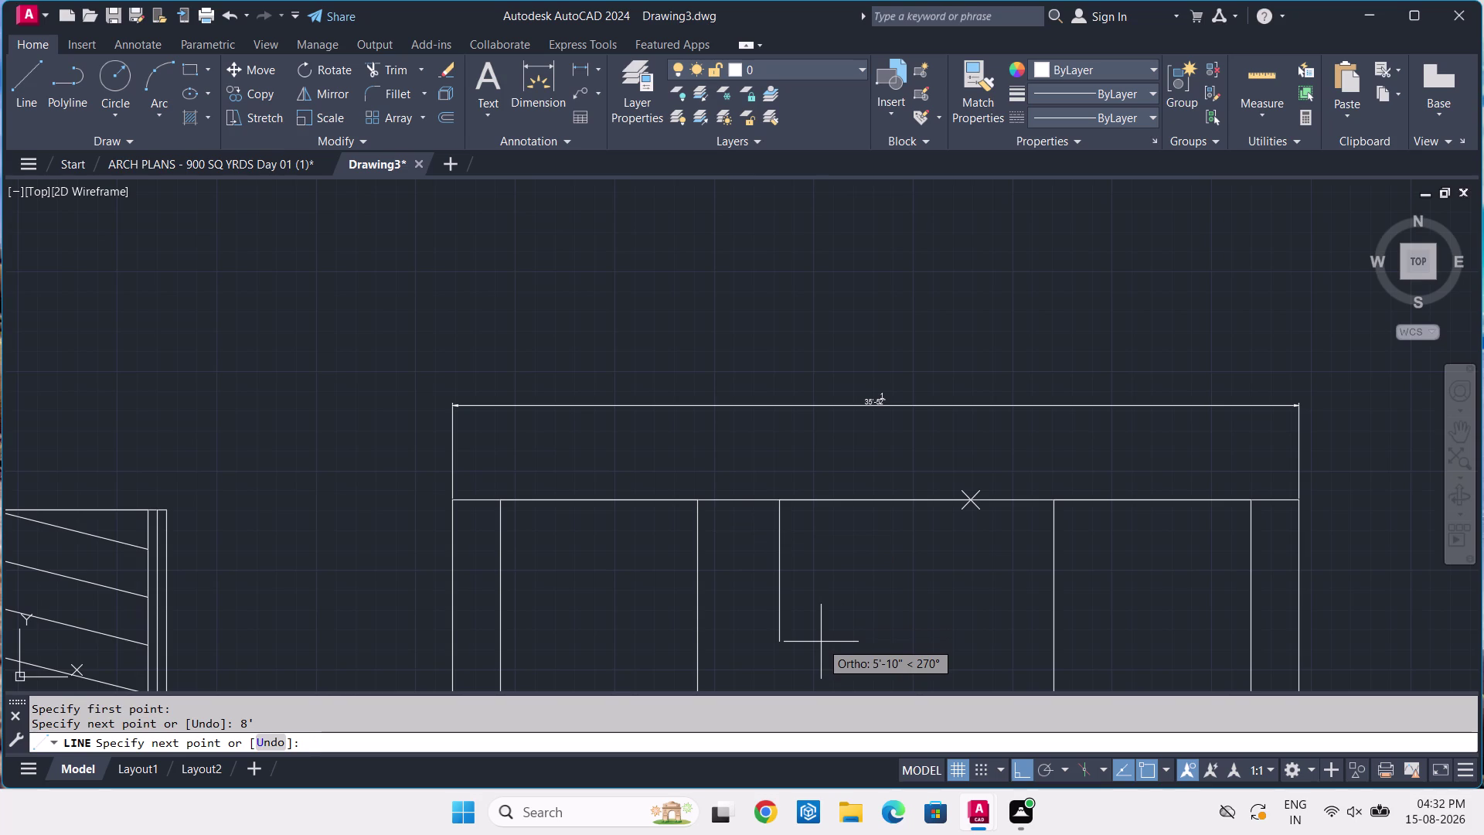
key(7)
text(')
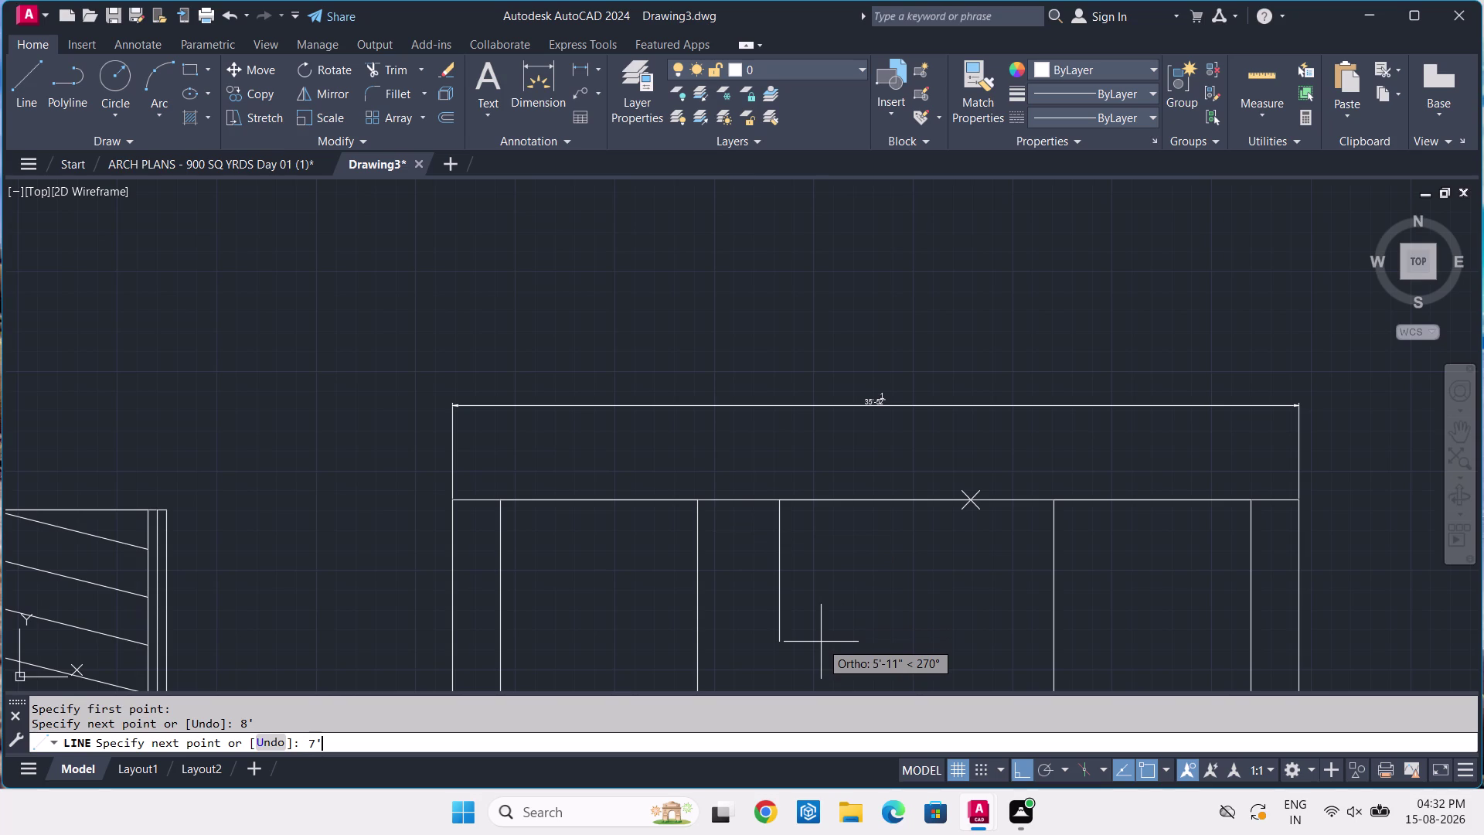
text(-6)
key(Return)
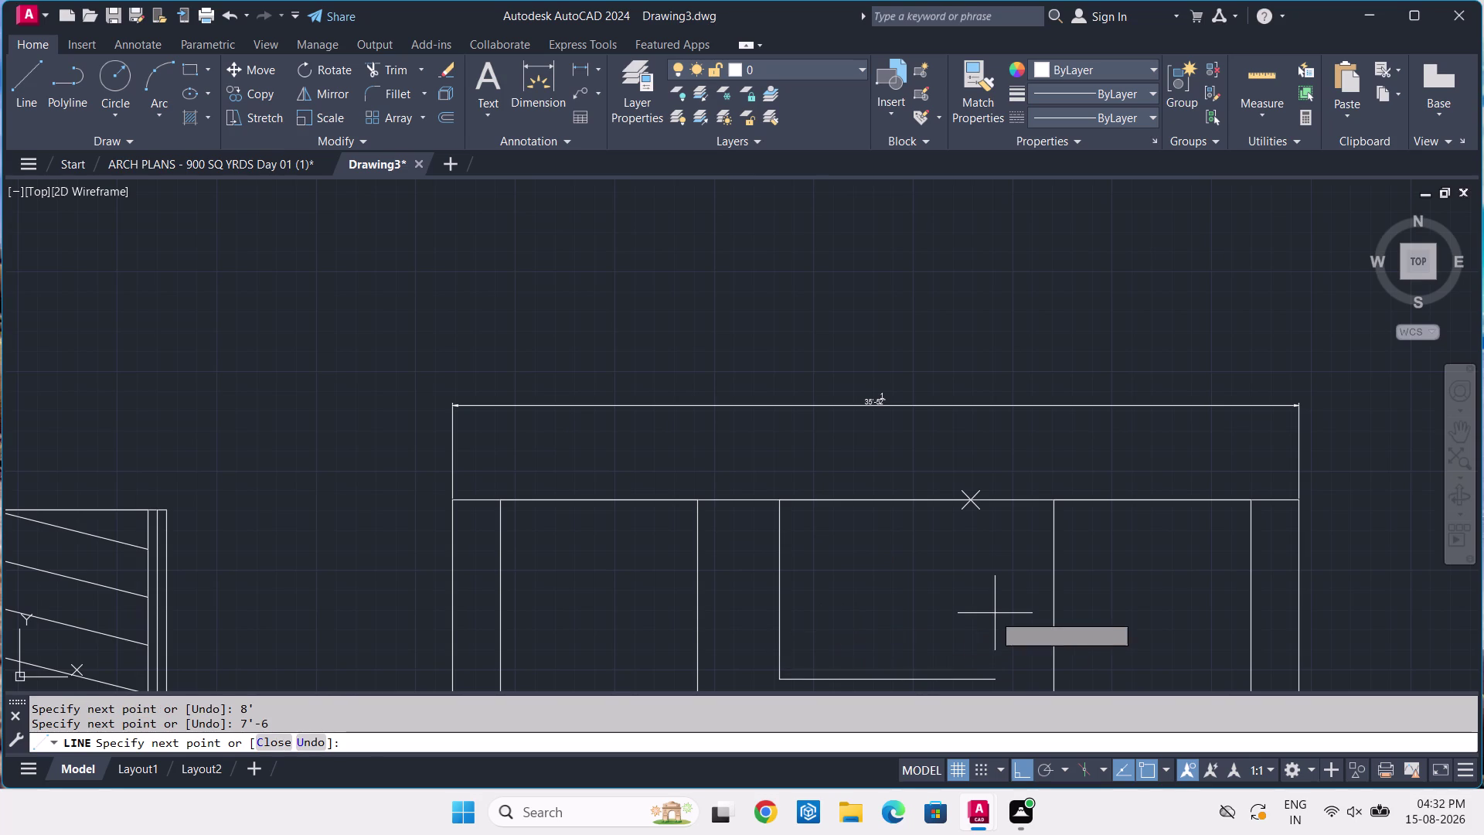
key(8)
key(apostrophe)
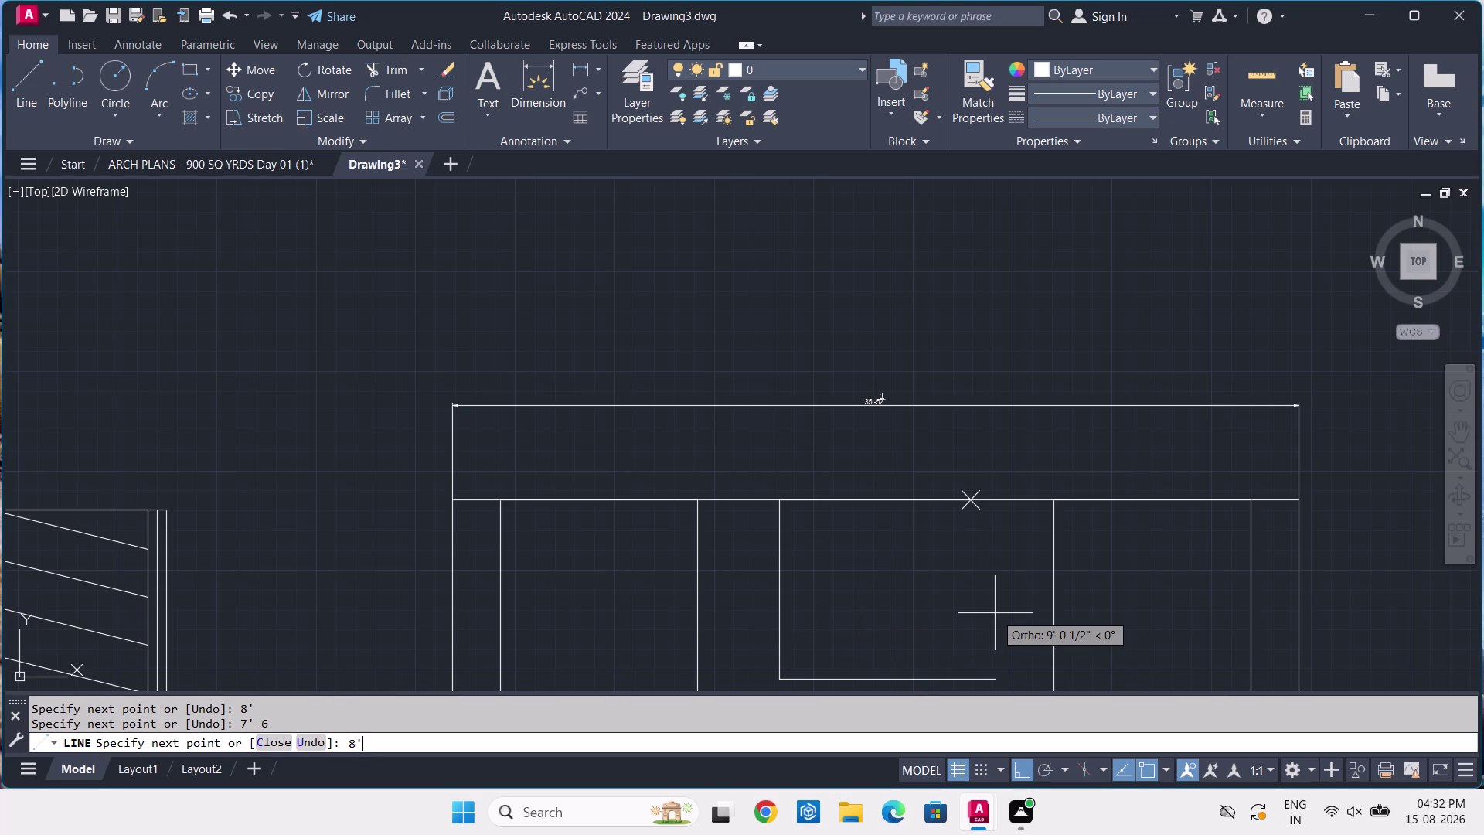
key(Return)
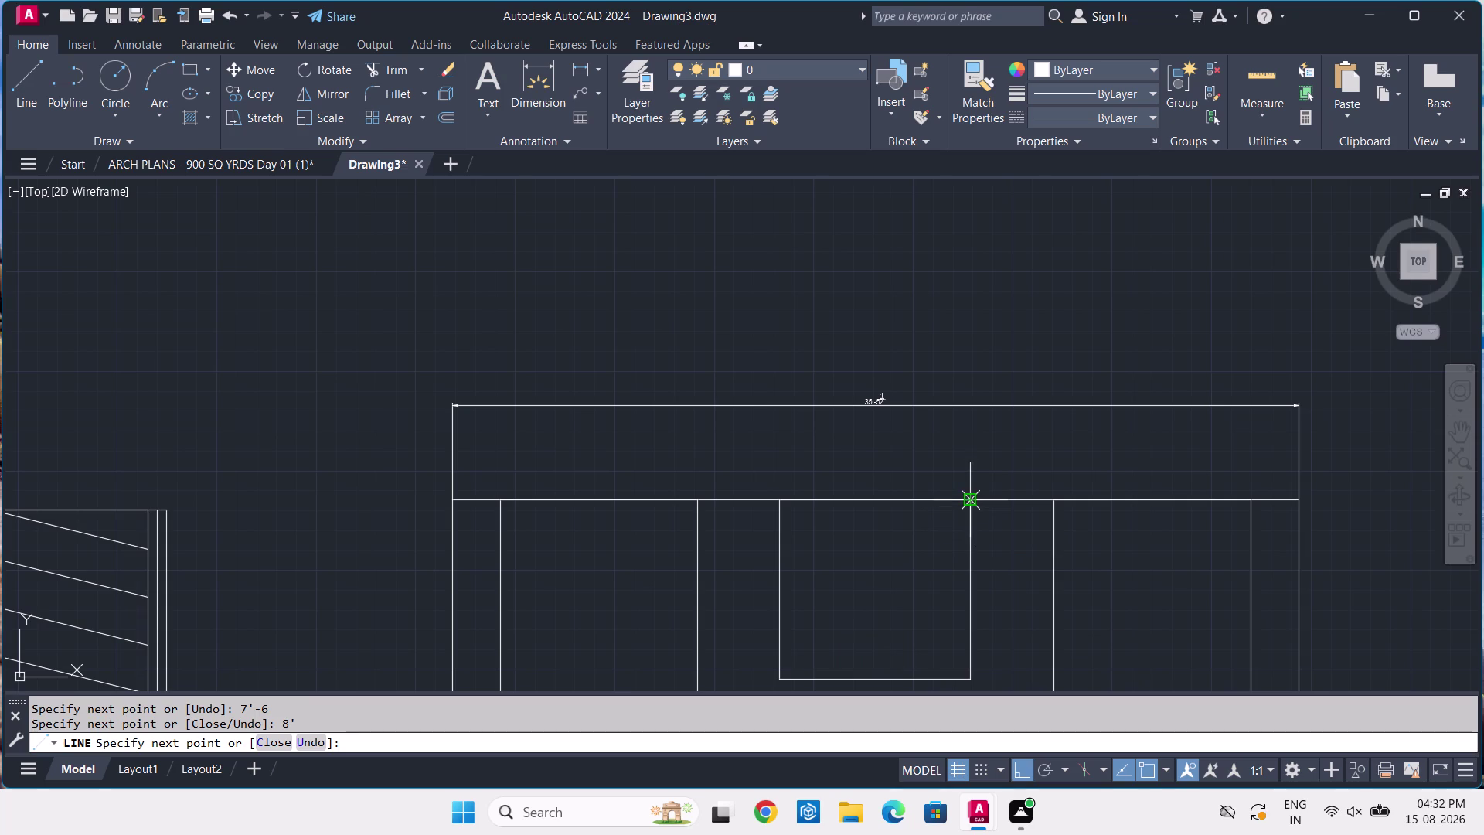
click(974, 503)
key(Return)
Select and erase the helper marker point inside the lift box.
scroll(up, 3)
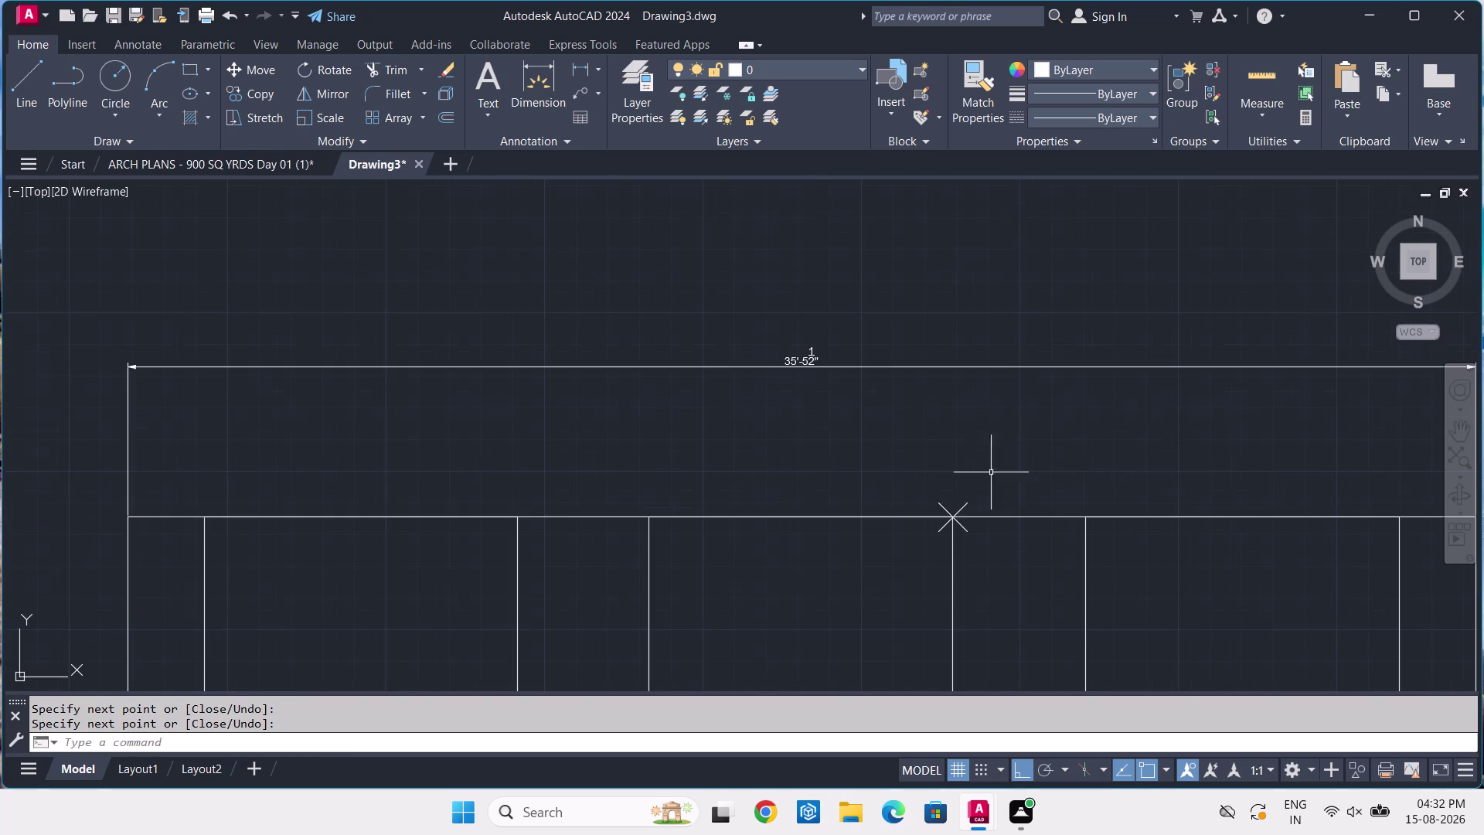
click(952, 501)
click(921, 511)
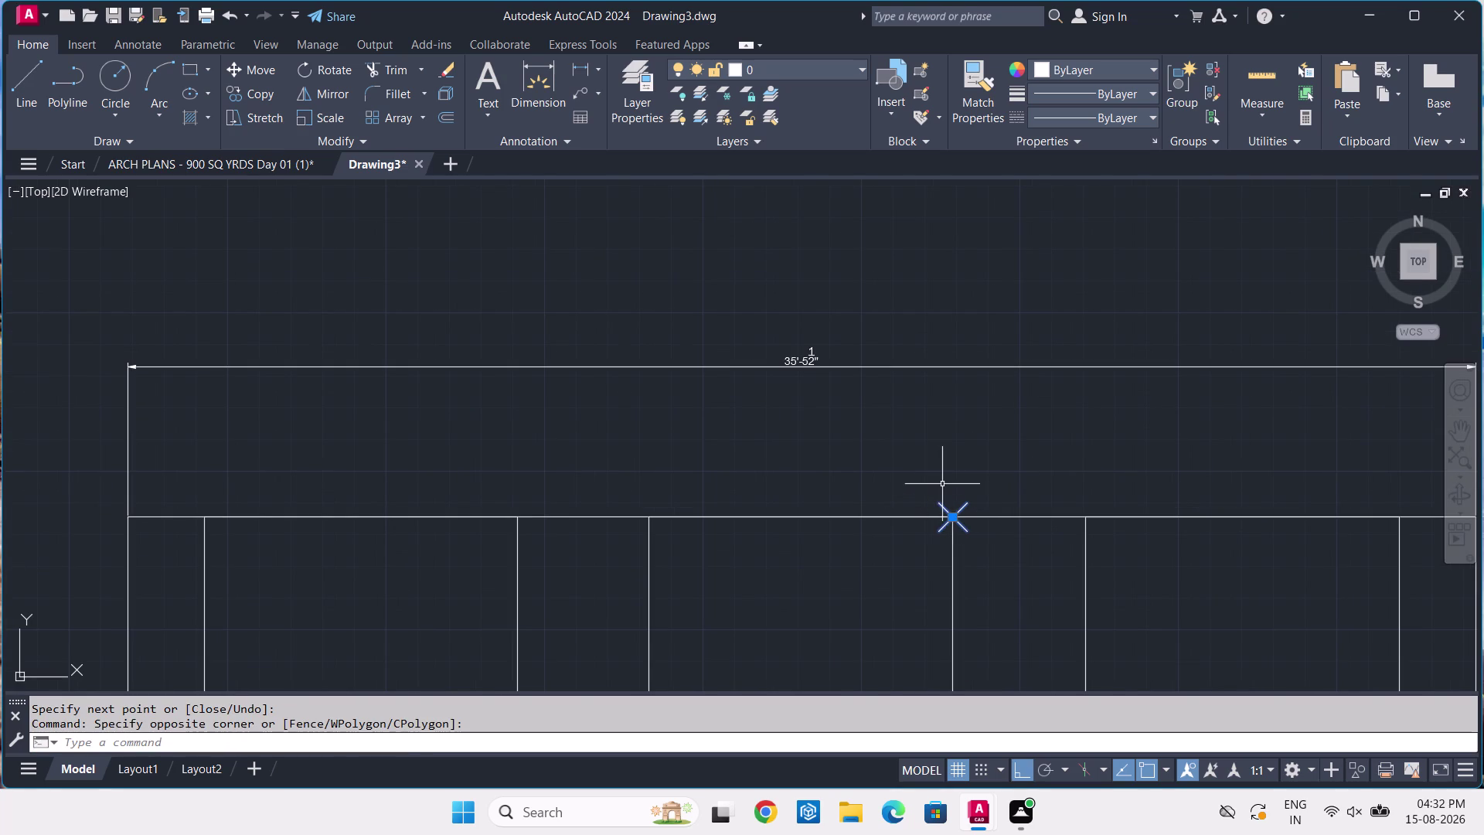
key(Delete)
scroll(down, 3)
scroll(down, 3)
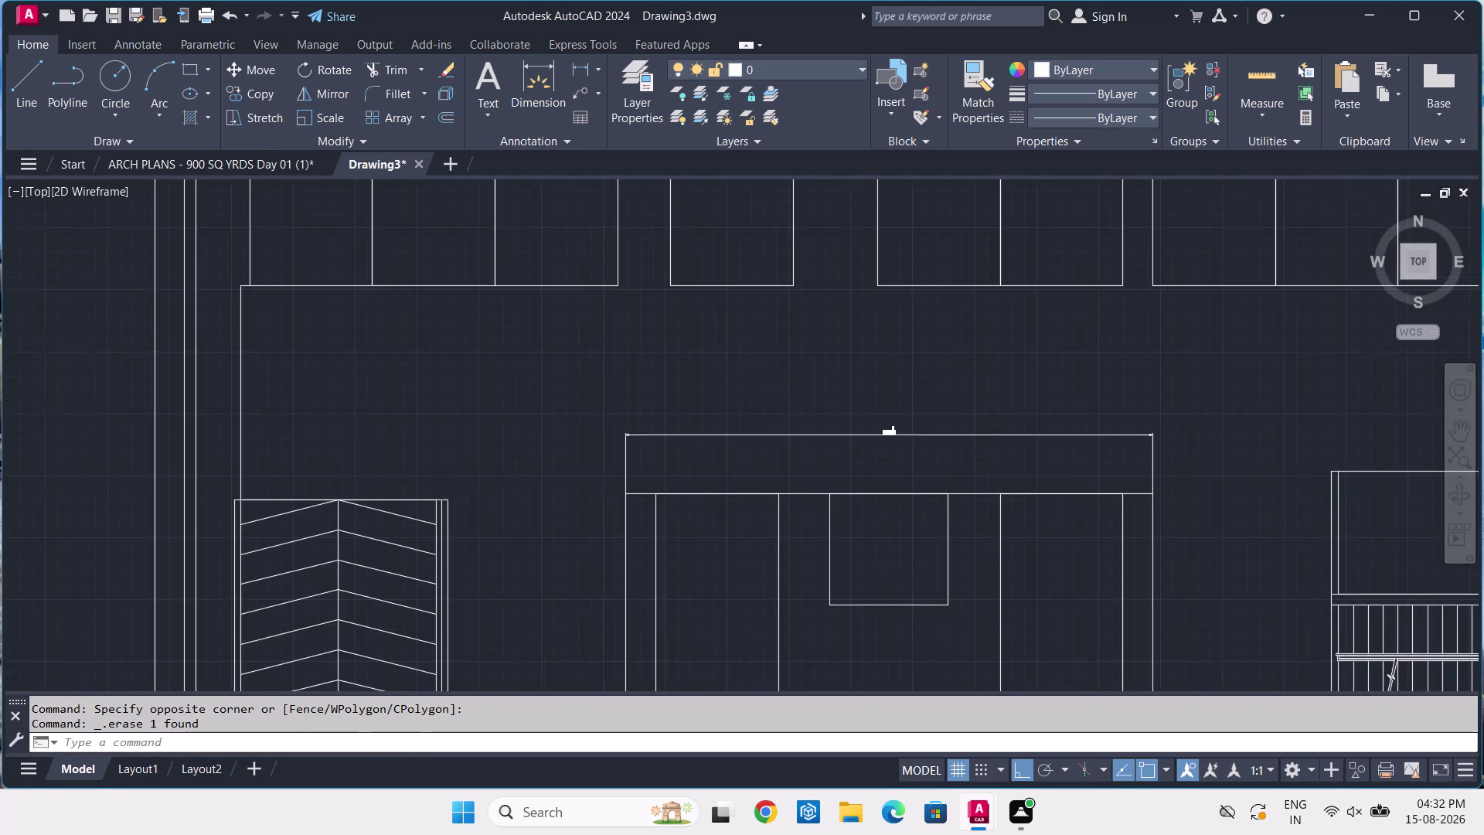
scroll(down, 3)
click(205, 159)
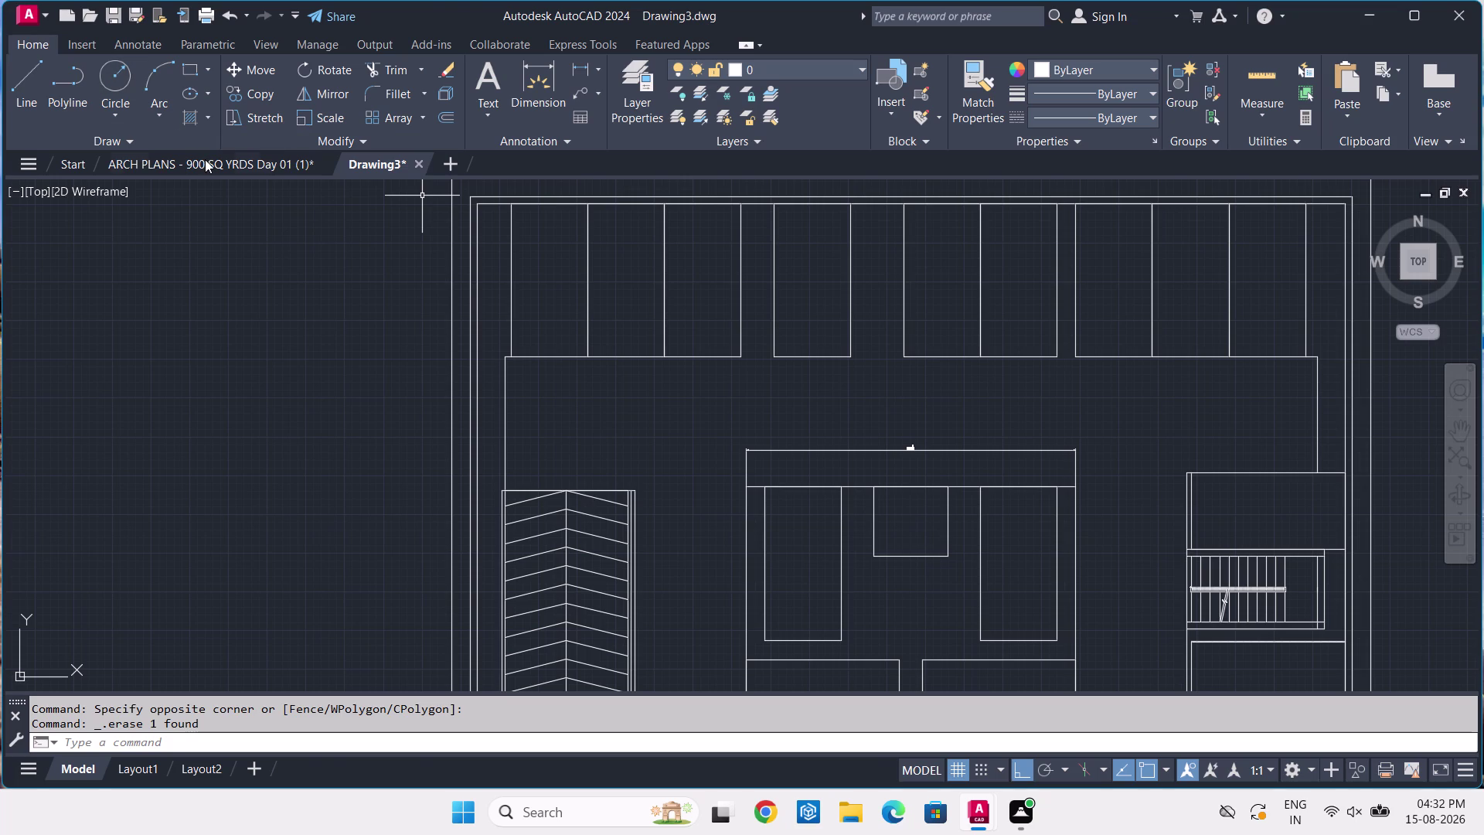